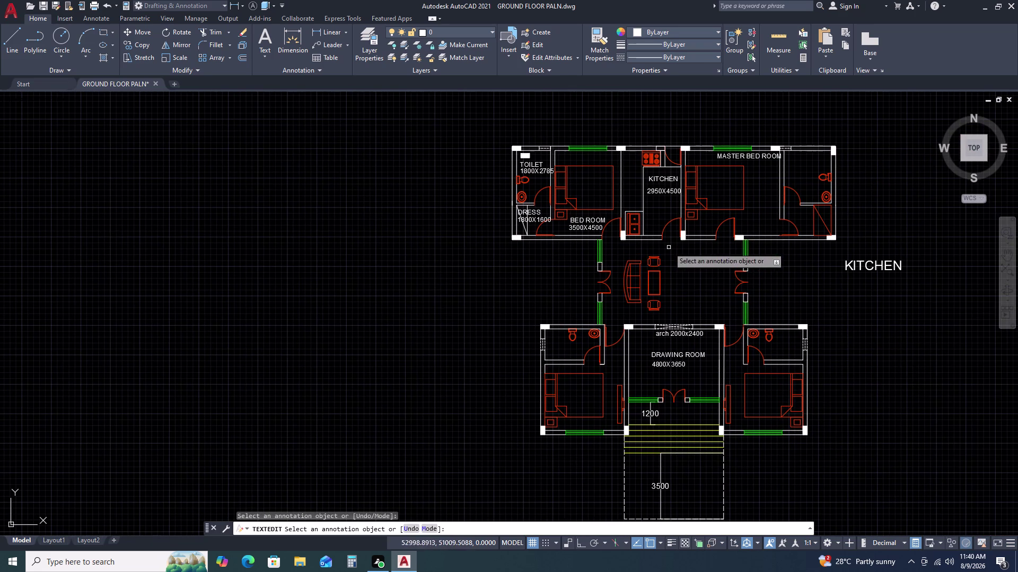
Copy the 4800X3650 size label twice into the left toilet.
key(Return)
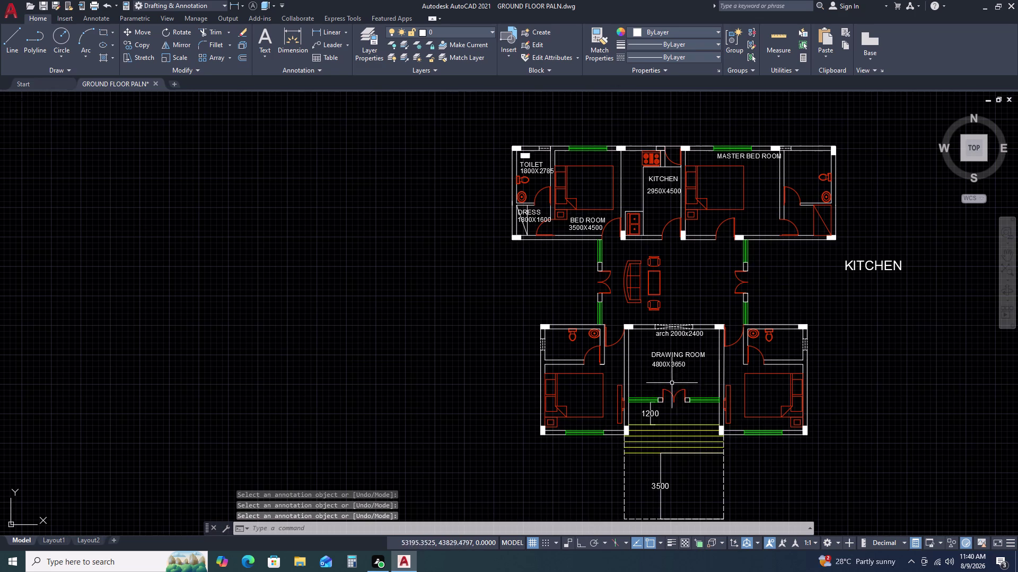
scroll(up, 3)
scroll(up, 3)
middle_drag(662, 358, 750, 317)
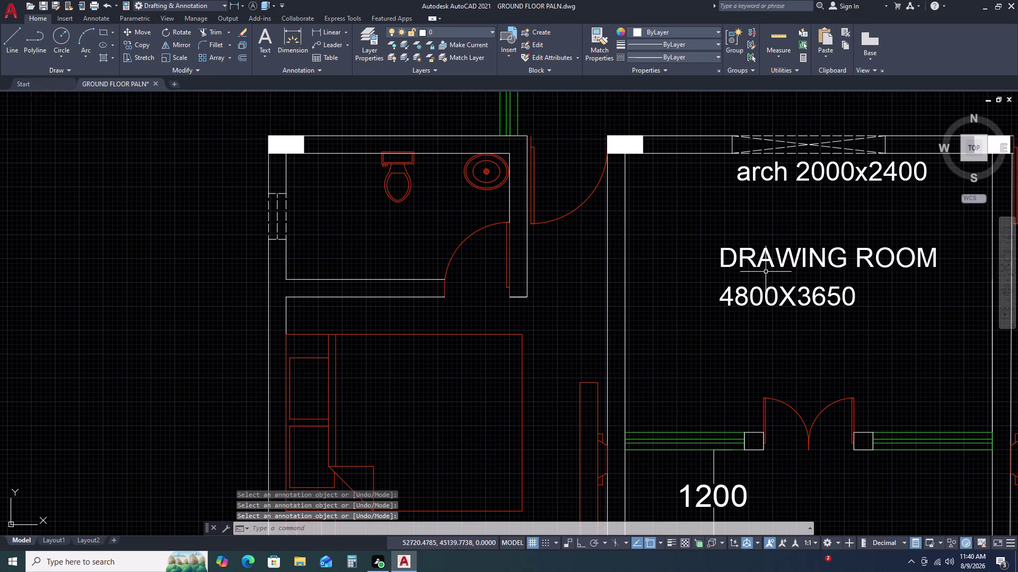
click(760, 289)
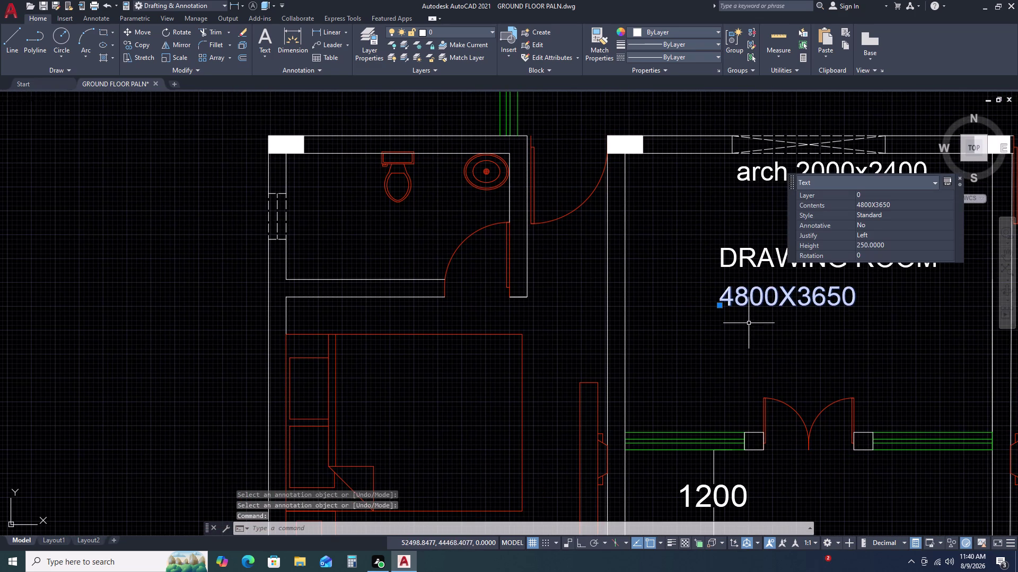
key(c)
text(o)
key(space)
drag(700, 333, 595, 322)
scroll(up, 3)
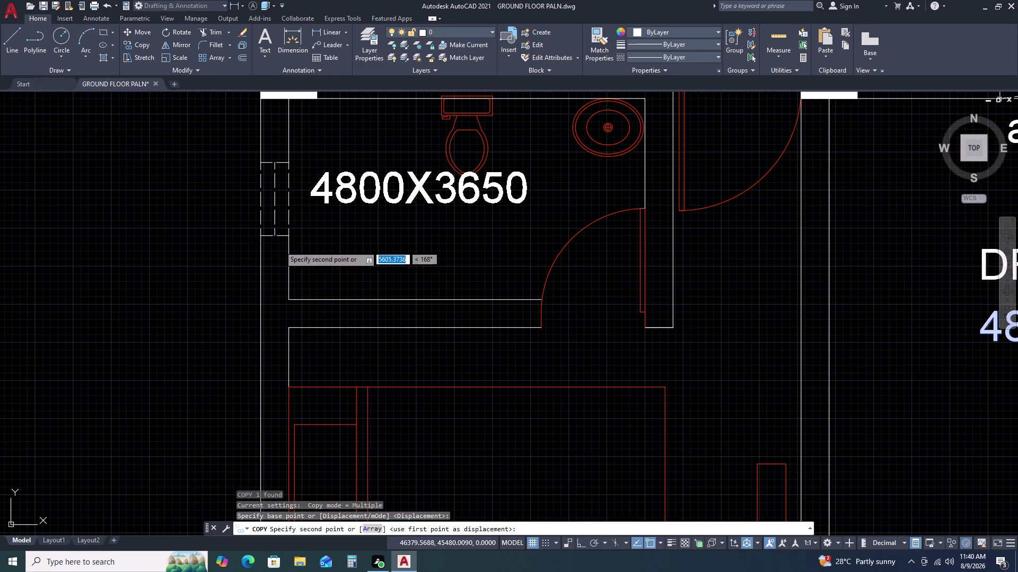
click(273, 249)
click(272, 286)
Place two more copies of the 4800X3650 label in the left bedroom.
scroll(down, 3)
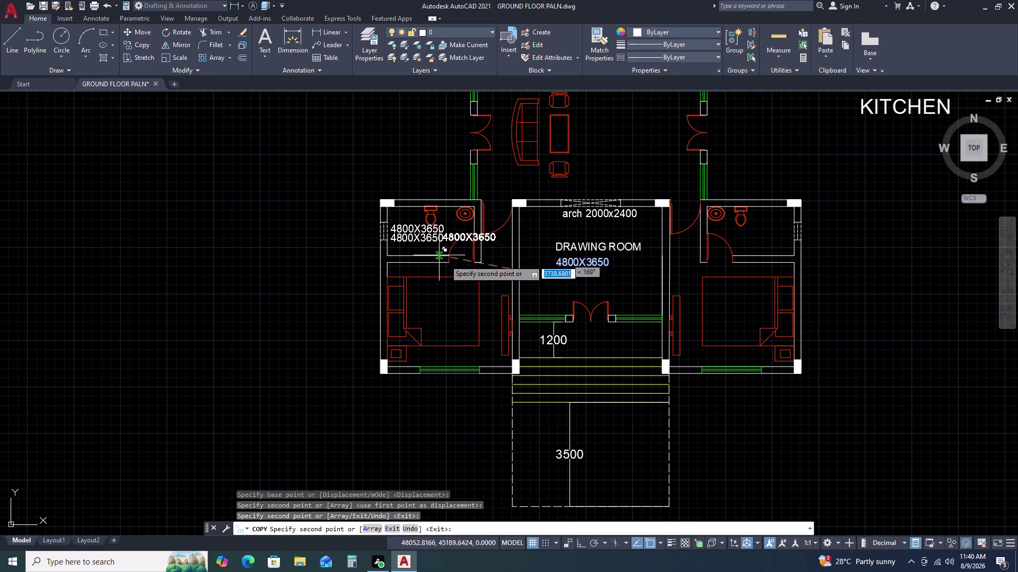
scroll(up, 3)
click(395, 294)
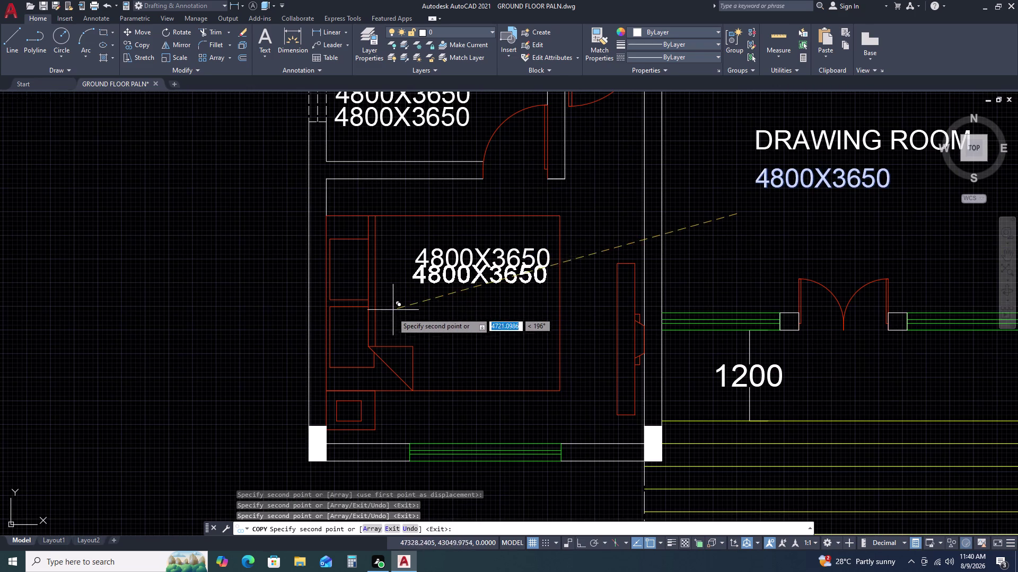
click(390, 323)
key(Escape)
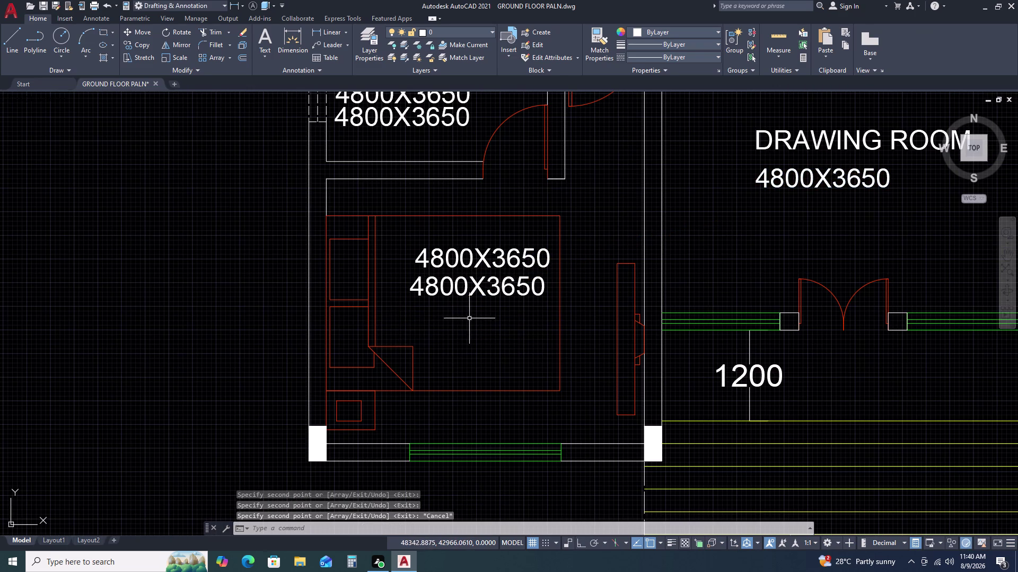
scroll(down, 3)
scroll(down, 3)
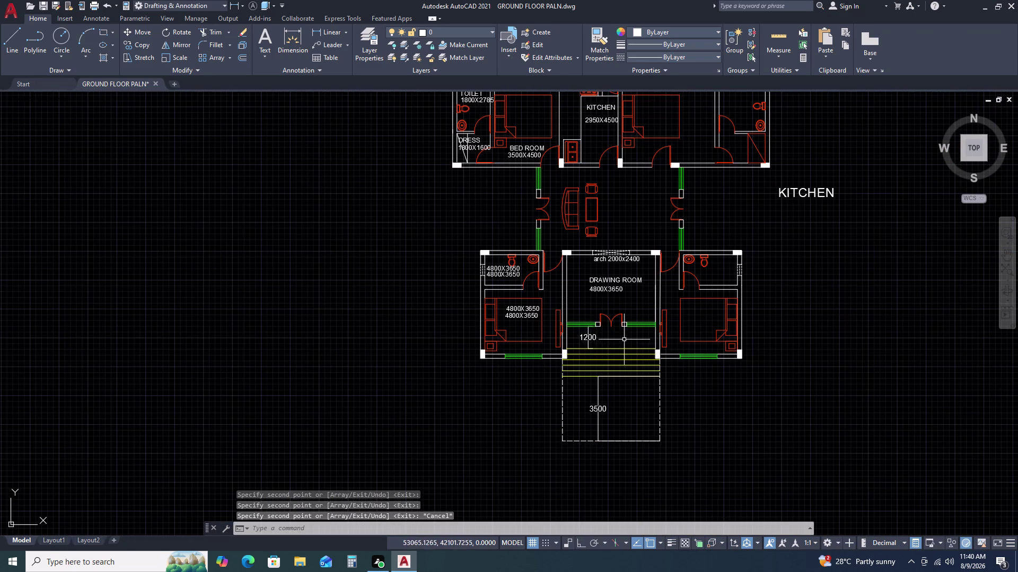
middle_drag(663, 334, 741, 274)
scroll(down, 3)
scroll(up, 3)
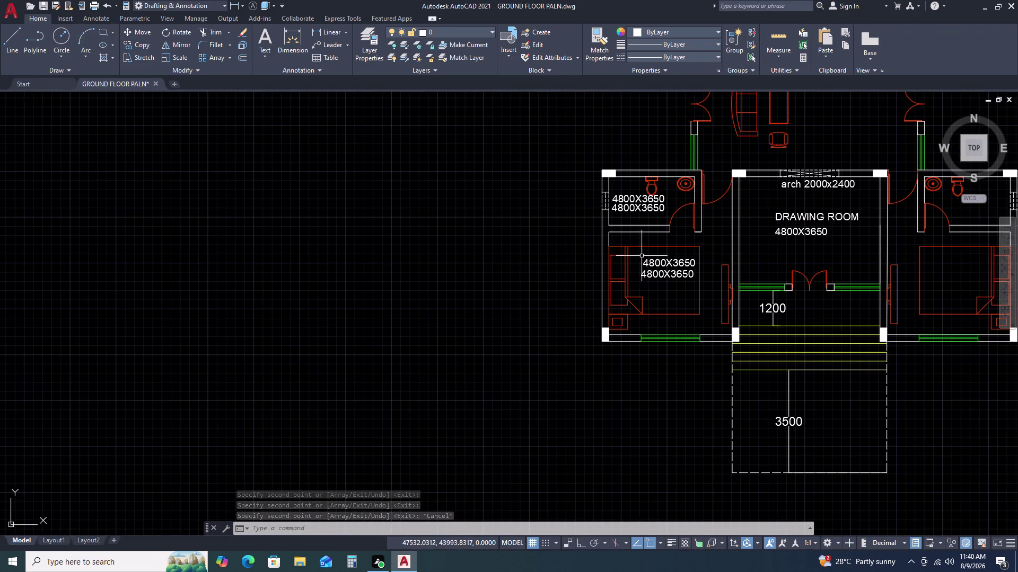
Change the upper left-bedroom label to BED ROOM in capitals.
click(659, 262)
double_click(662, 262)
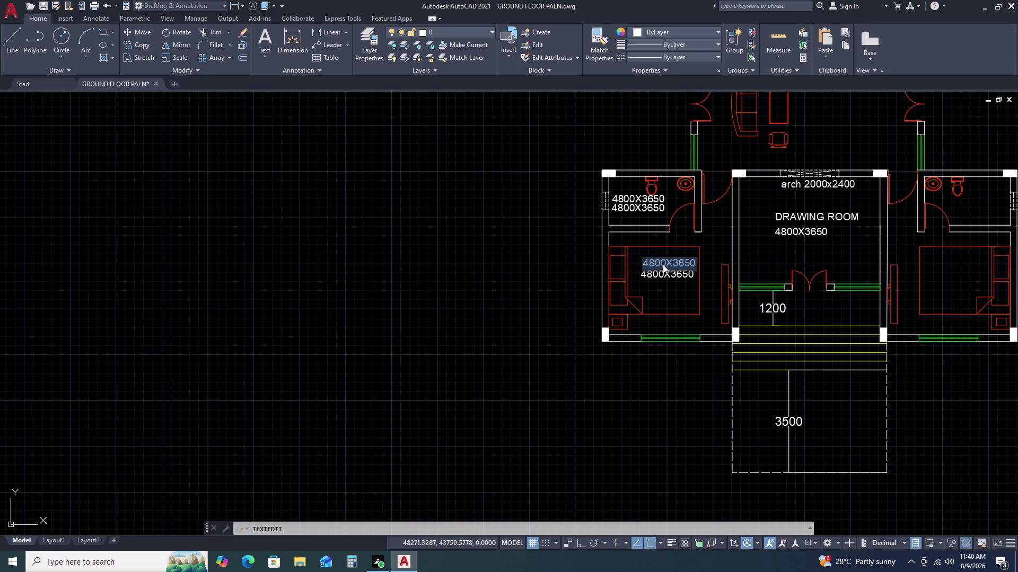
key(b)
text(ed r)
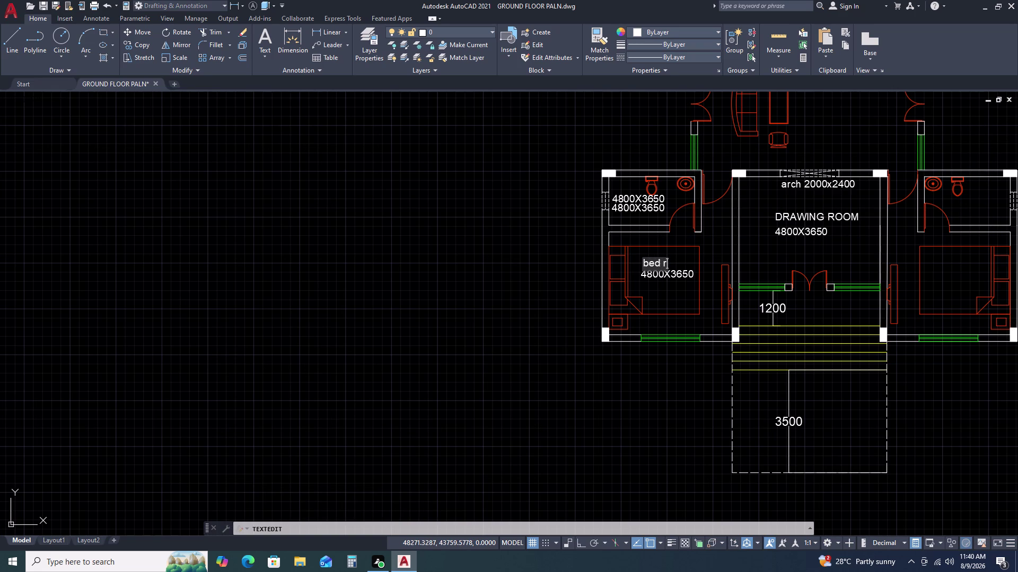
text(oo)
key(BackSpace)
key(BackSpace)
key(BackSpace)
text(BED R)
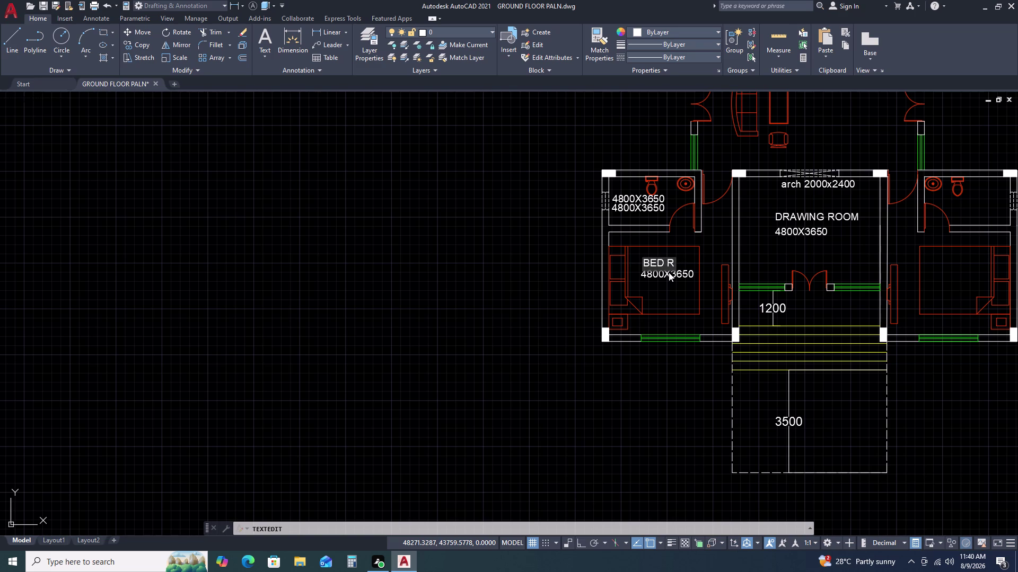
text(OOM)
key(space)
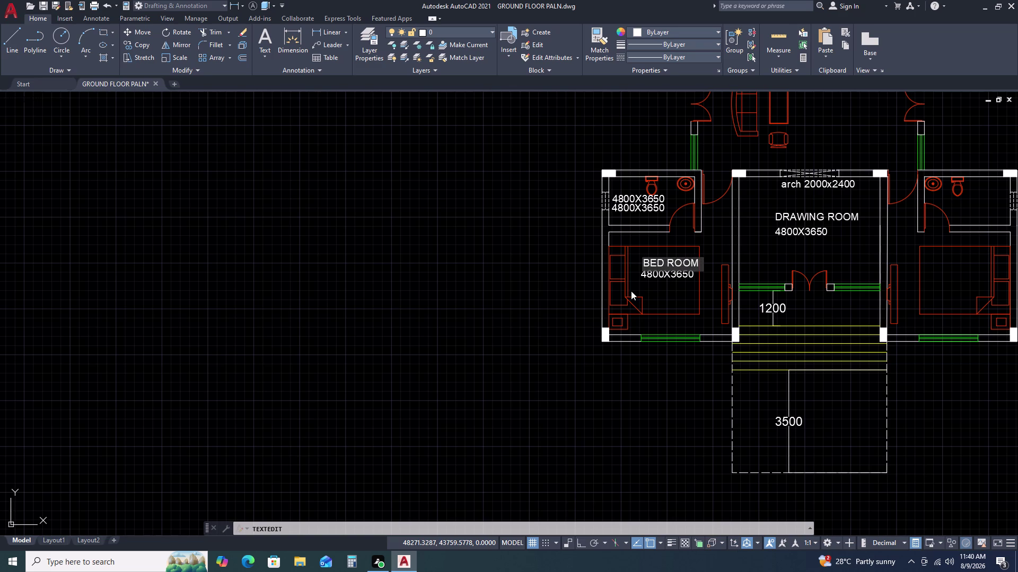
click(661, 275)
Change the lower left-bedroom label to 4200X3500.
double_click(661, 275)
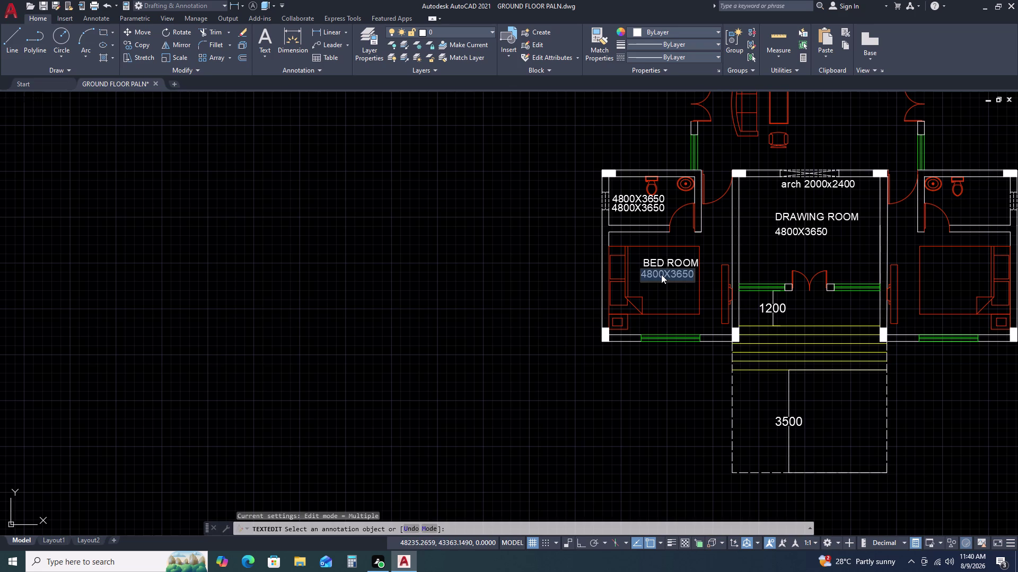
text(4)
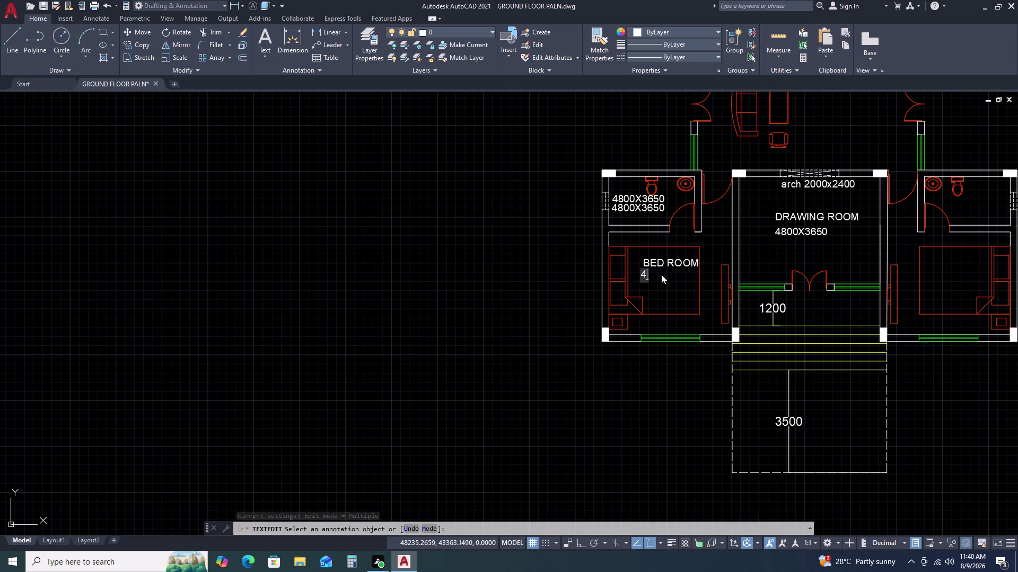
text(2)
text(00)
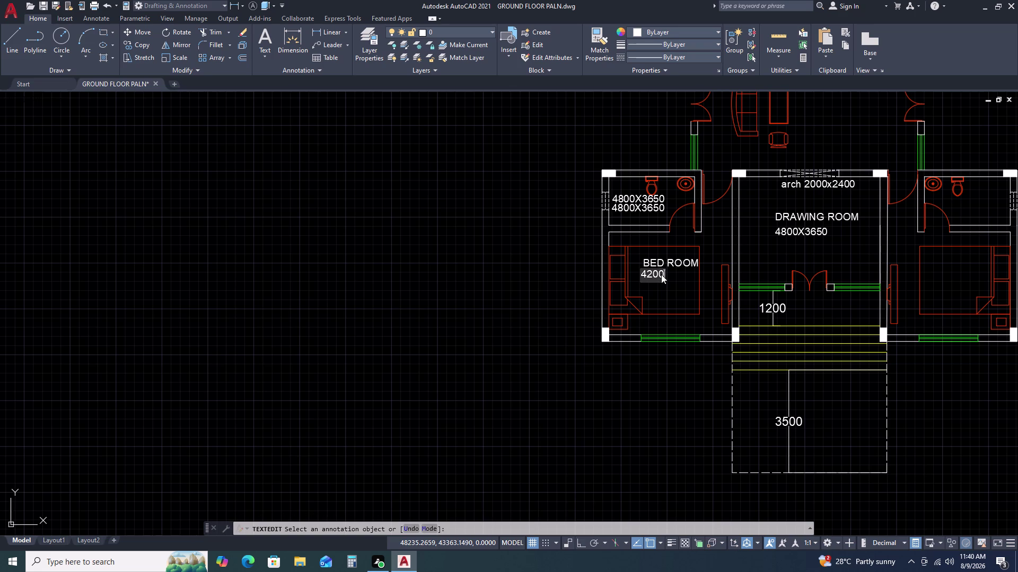
key(x)
text(35)
text(00)
click(638, 213)
double_click(633, 197)
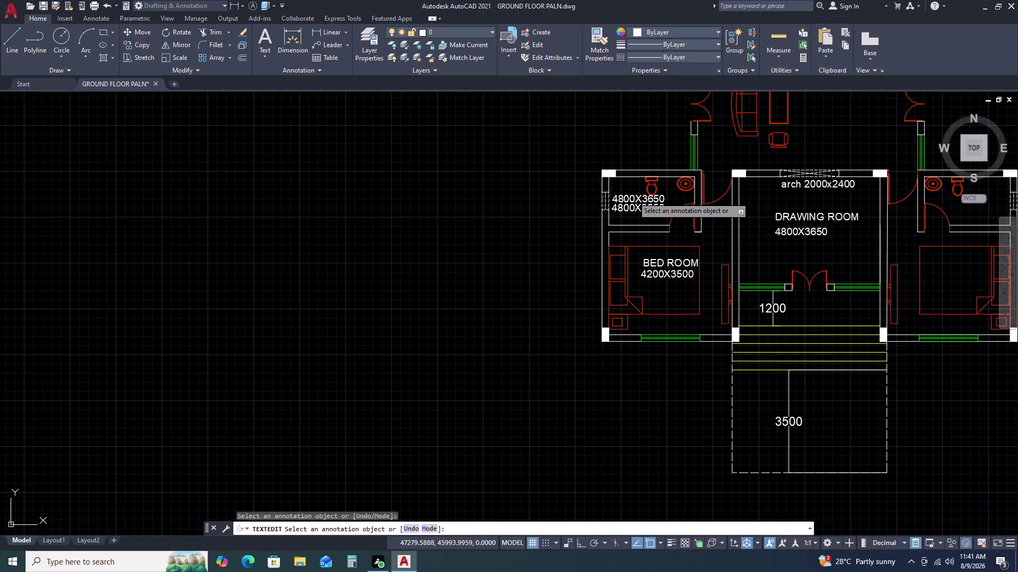
Change the upper left-toilet label to TOILET.
text(TOIL)
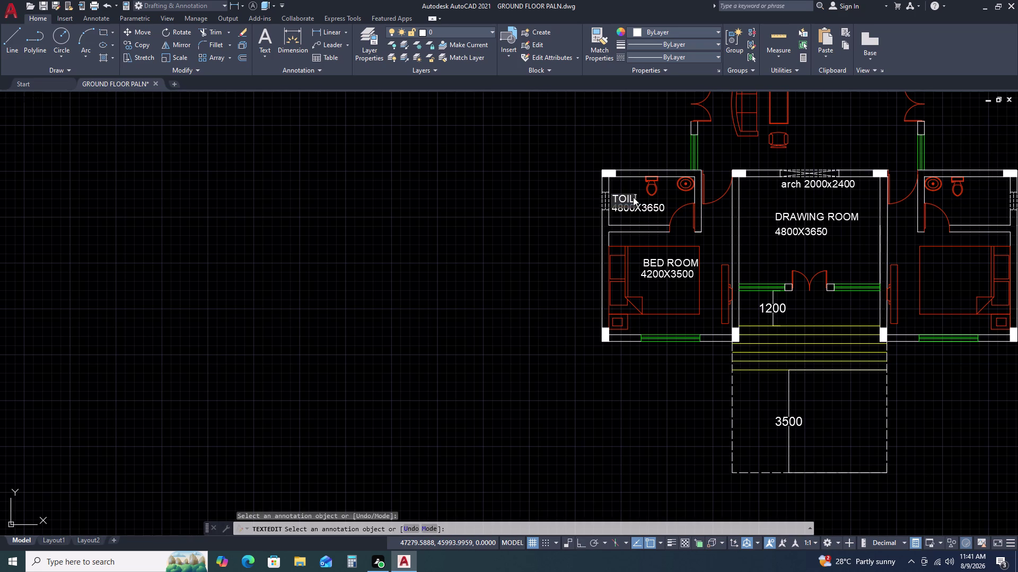
text(ET)
click(632, 211)
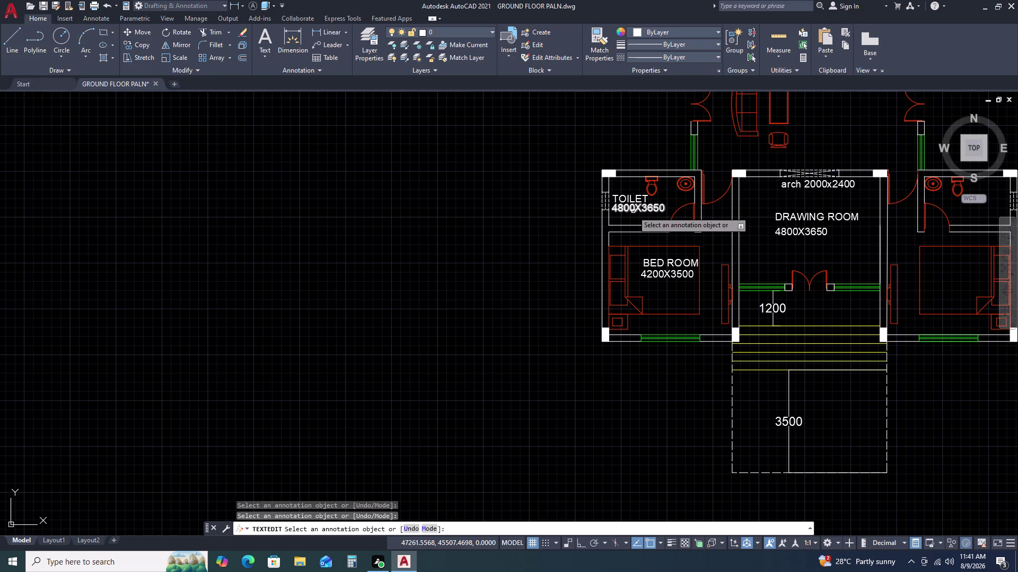
Change the lower toilet label to 2920X1650 and finish text editing.
click(633, 211)
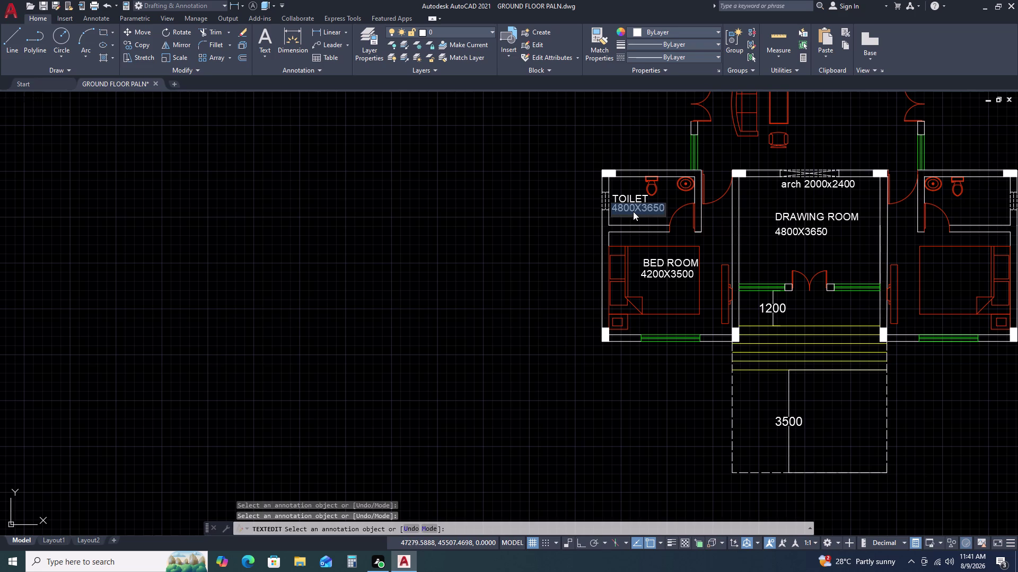
key(2)
key(9)
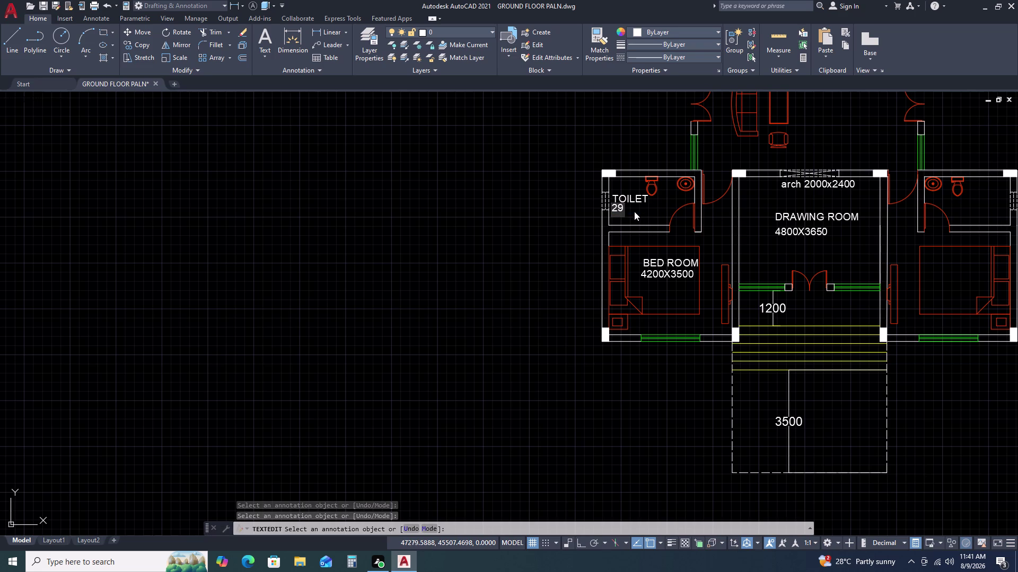
key(2)
key(0)
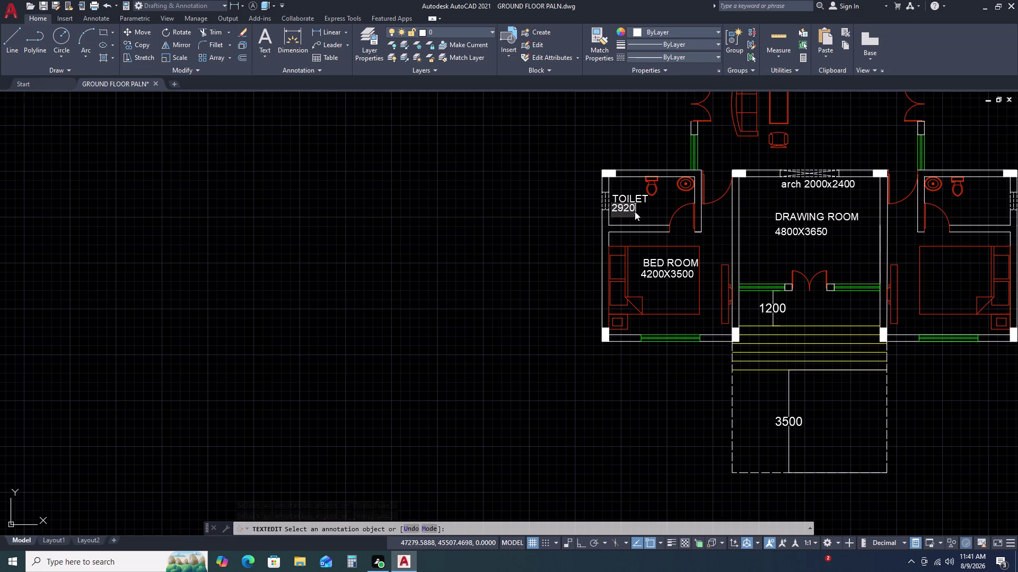
key(x)
key(1)
key(6)
text(5)
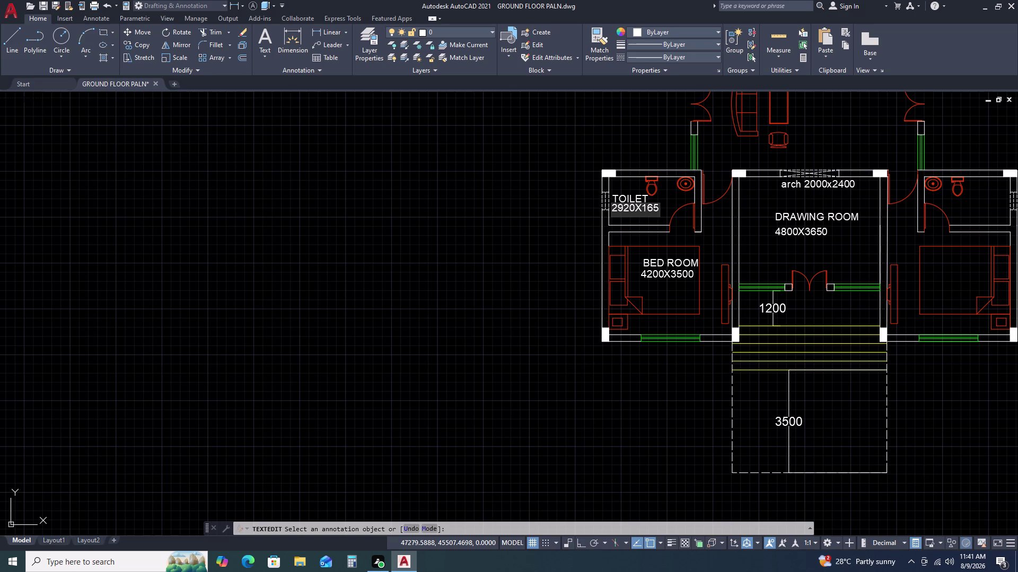
text(0)
click(638, 225)
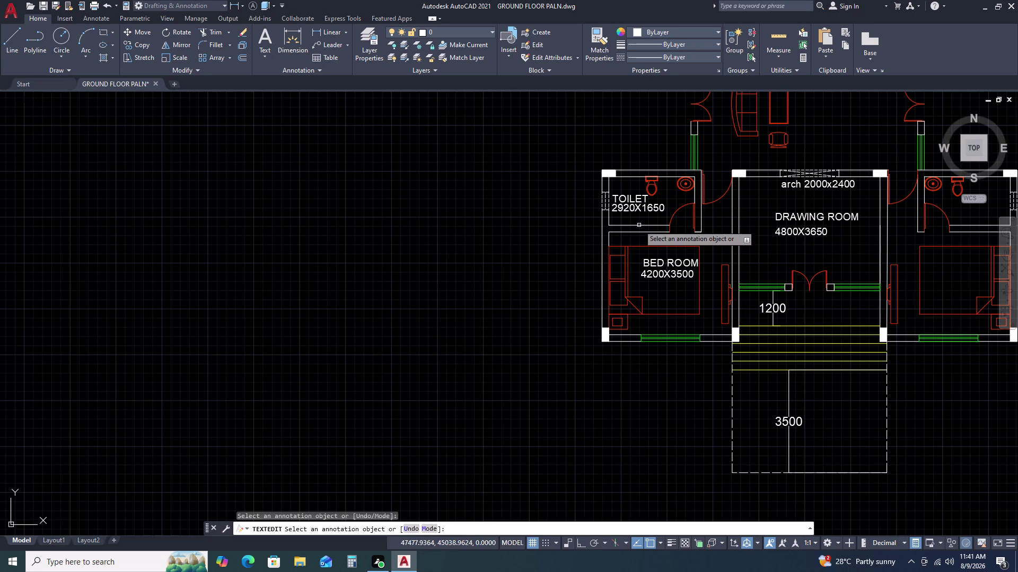
scroll(down, 3)
middle_drag(813, 310, 697, 342)
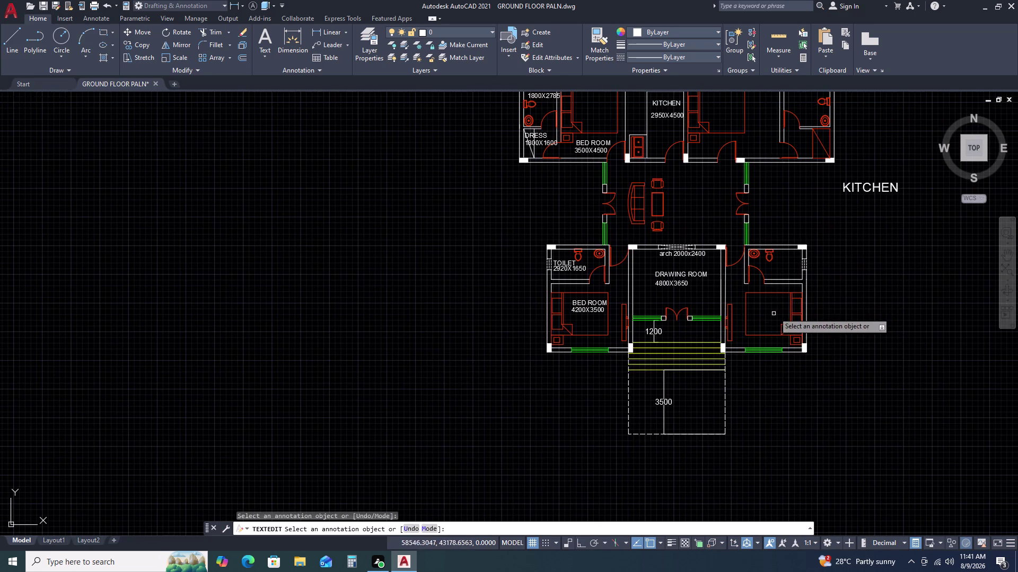
key(Return)
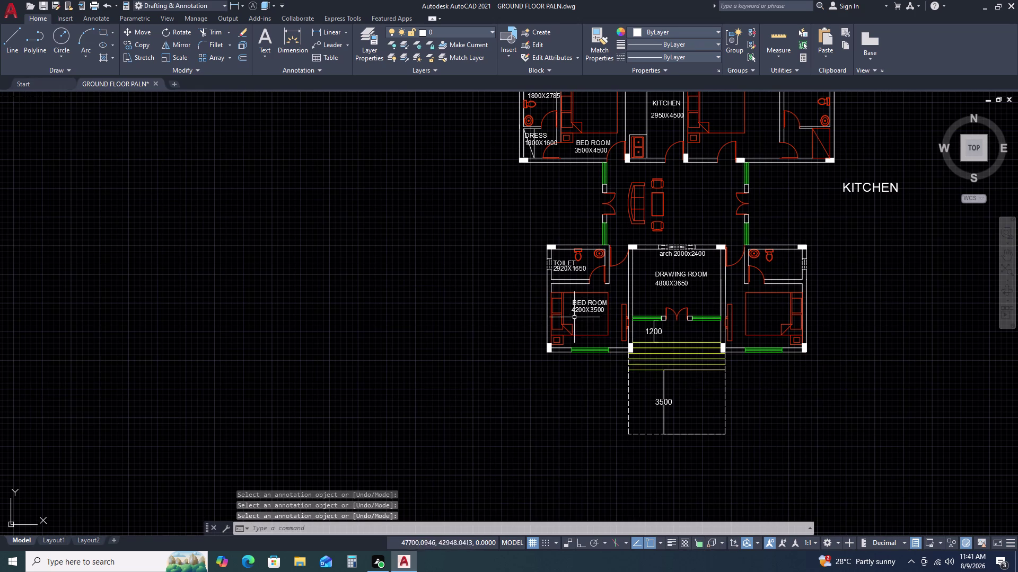
Copy the TOILET 2920X1650 labels into the right-hand toilet.
scroll(up, 3)
middle_drag(620, 303, 588, 331)
middle_click(587, 331)
double_click(530, 202)
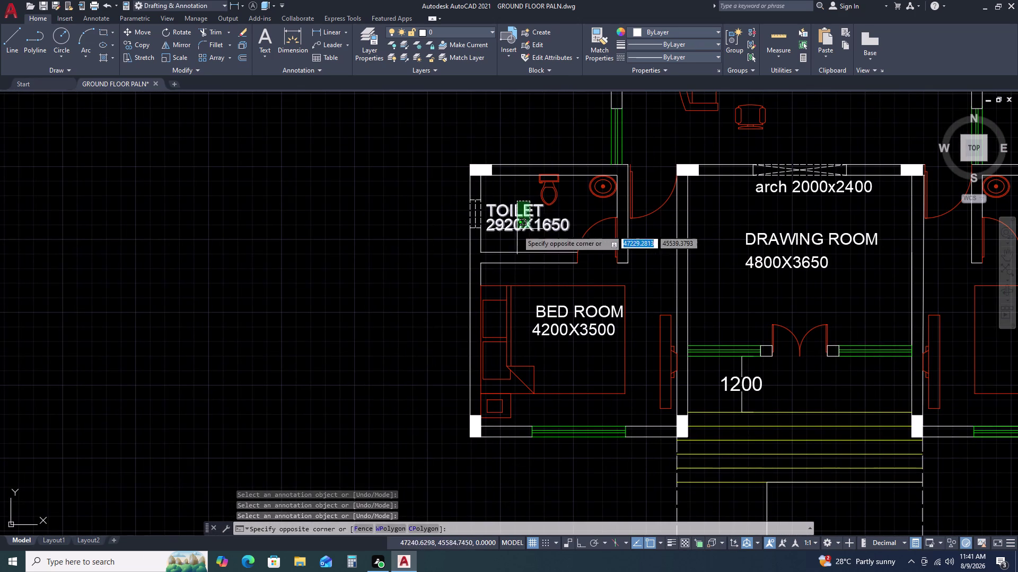
click(516, 232)
key(c)
text(O)
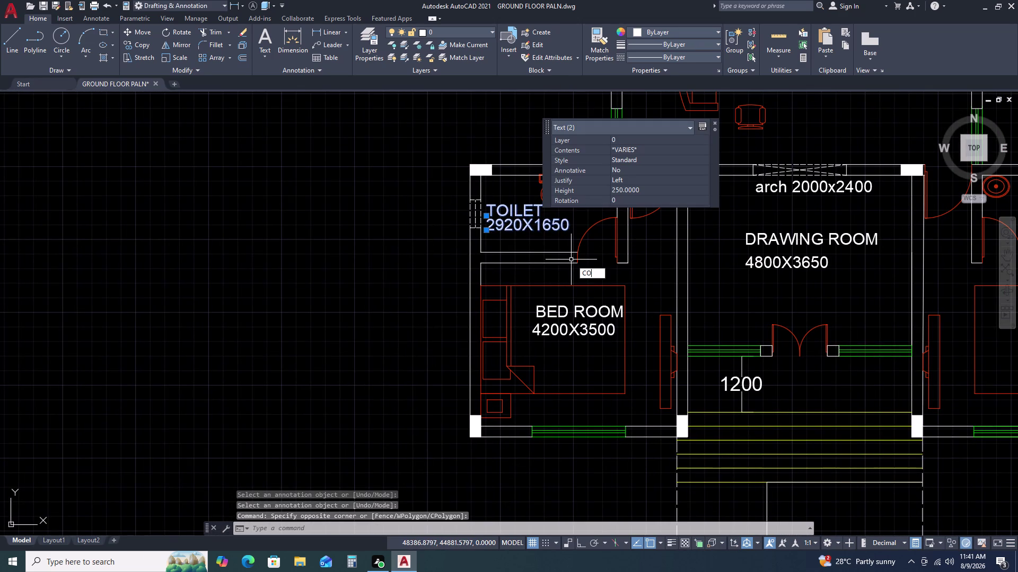
key(space)
click(545, 245)
scroll(down, 3)
middle_drag(739, 288, 699, 298)
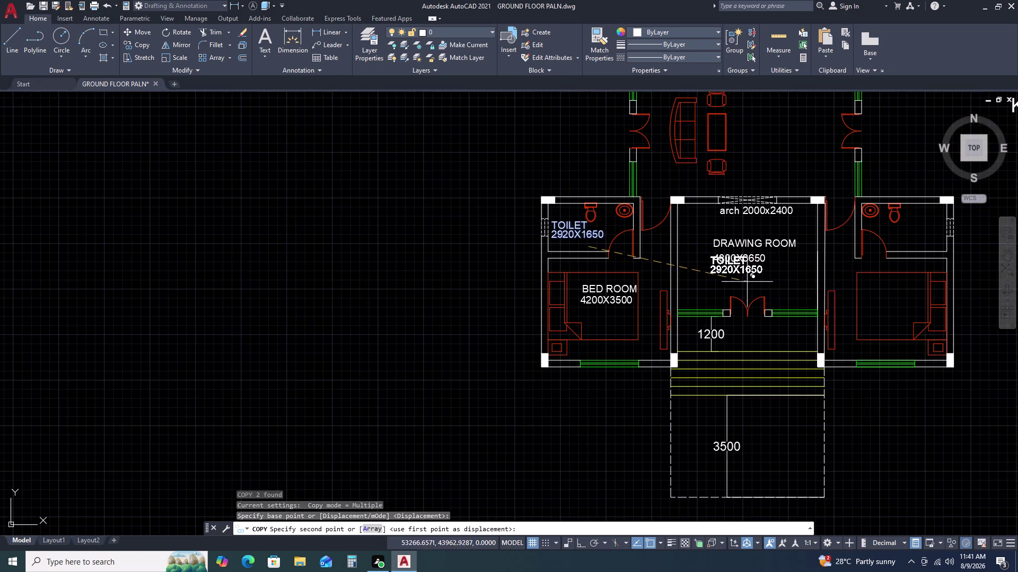
middle_drag(699, 297, 595, 307)
scroll(up, 3)
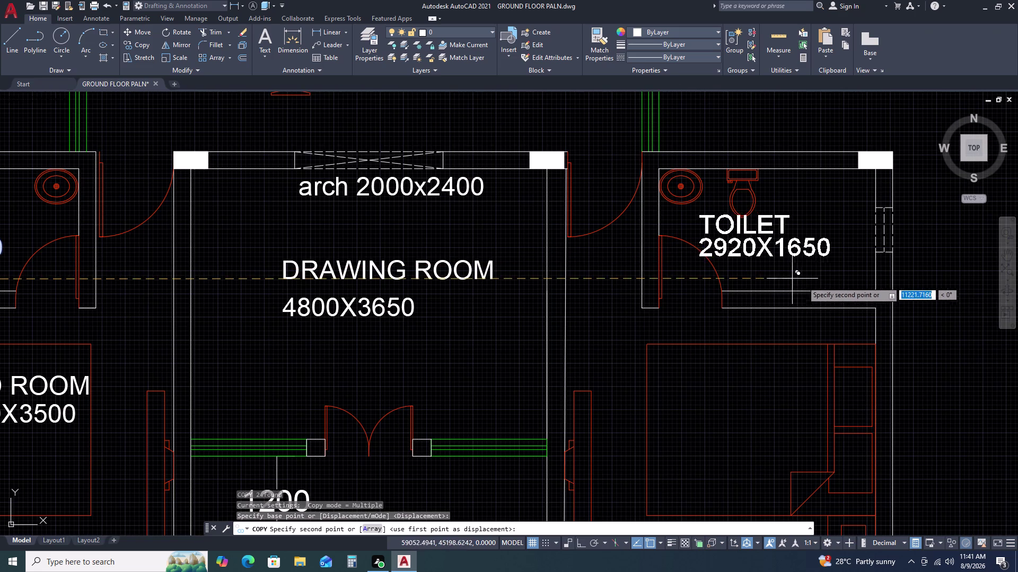
double_click(824, 294)
key(Escape)
scroll(down, 3)
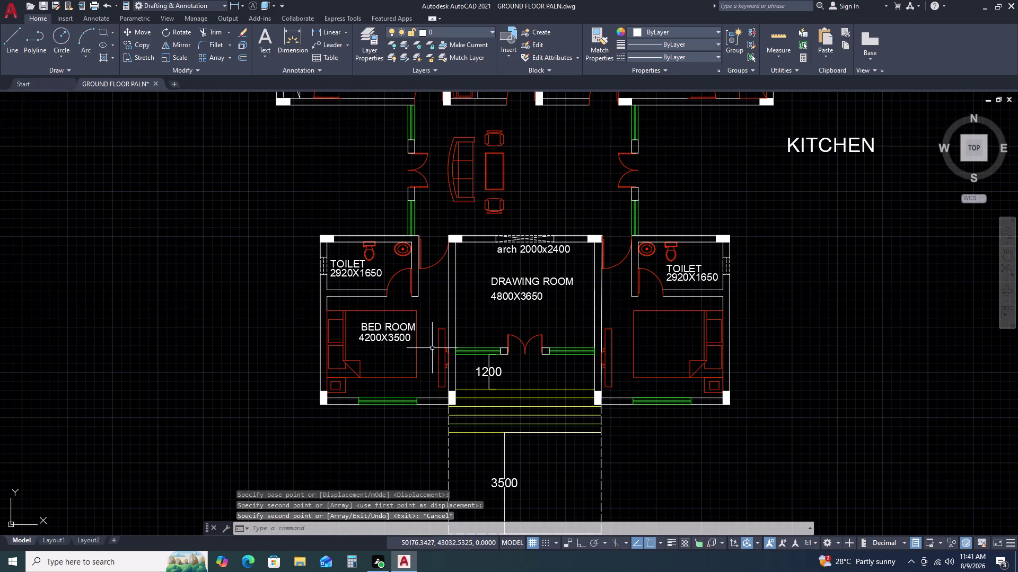
Copy the BED ROOM 4200X3500 labels into the right-hand bedroom.
click(384, 350)
click(376, 325)
text(C)
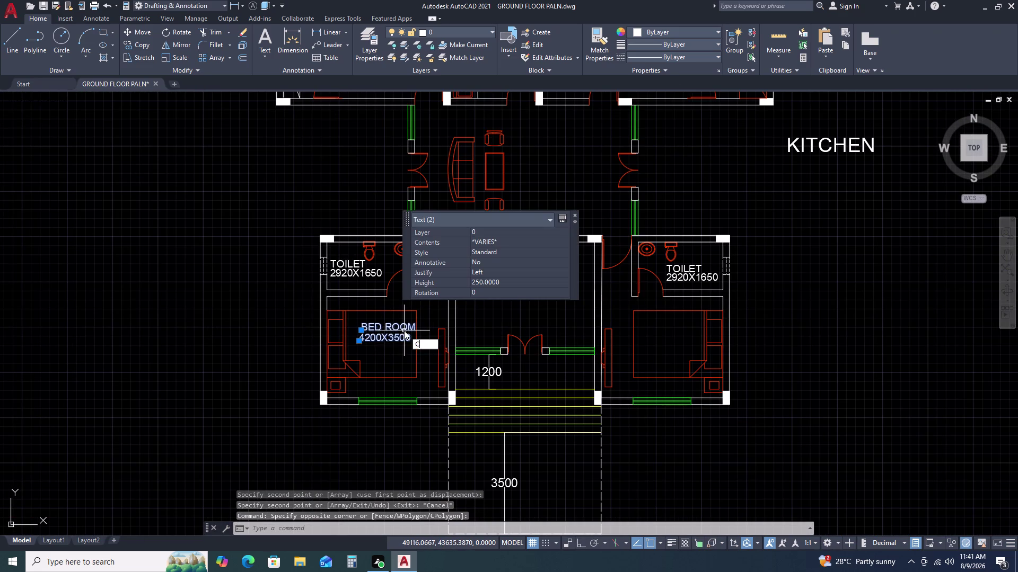
text(O)
key(space)
click(408, 332)
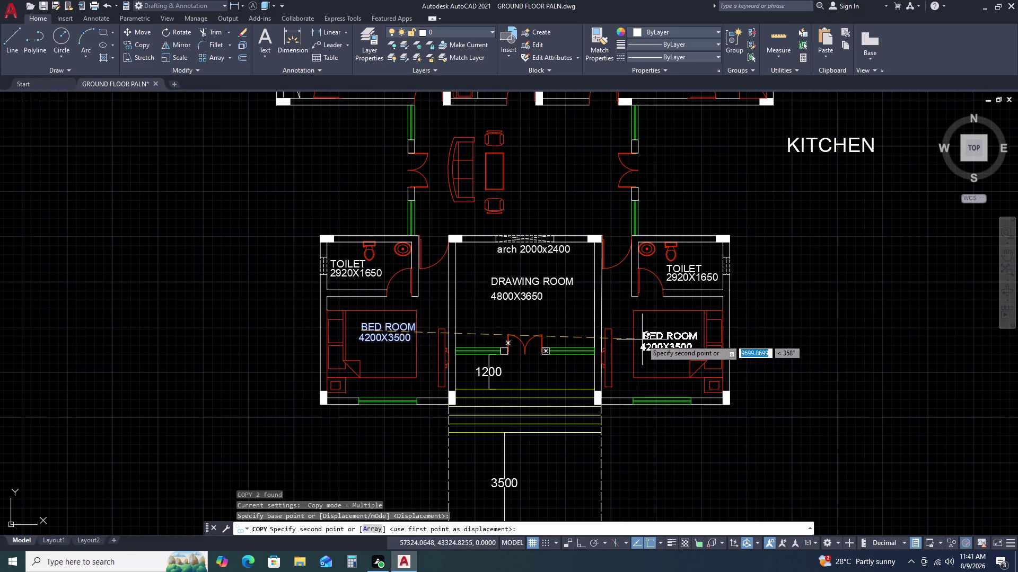
double_click(642, 339)
key(Escape)
scroll(down, 3)
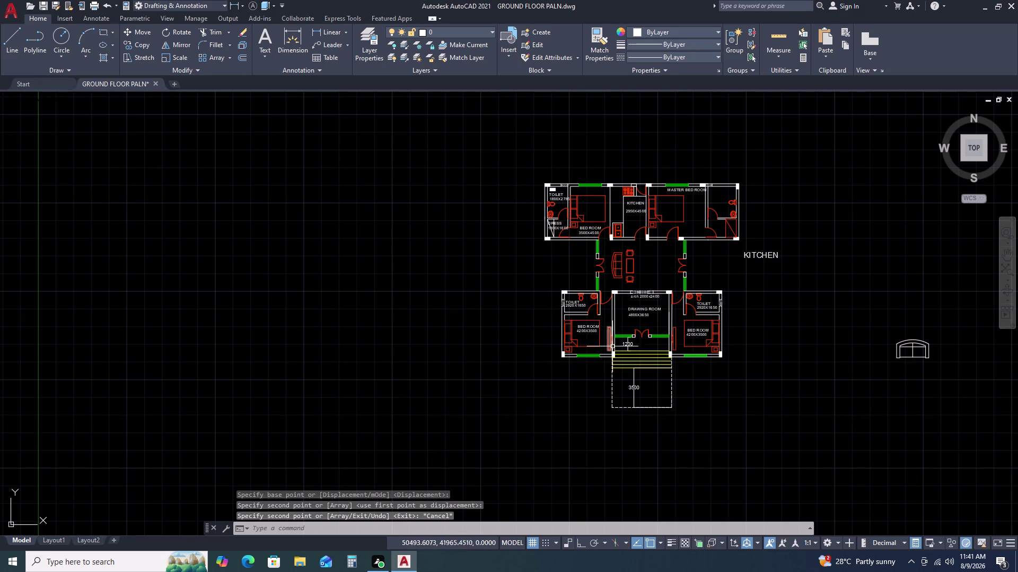
scroll(up, 3)
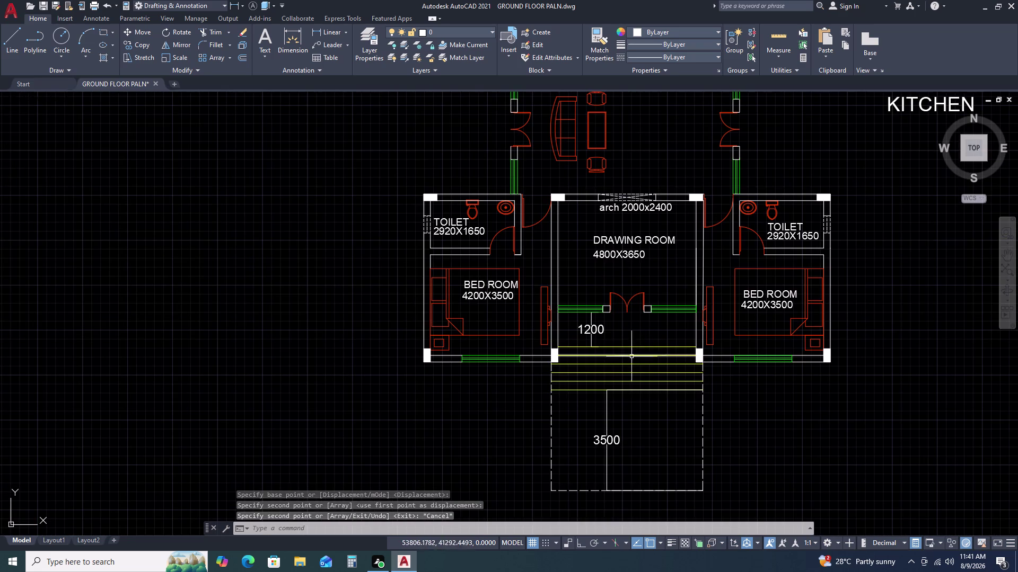
double_click(619, 240)
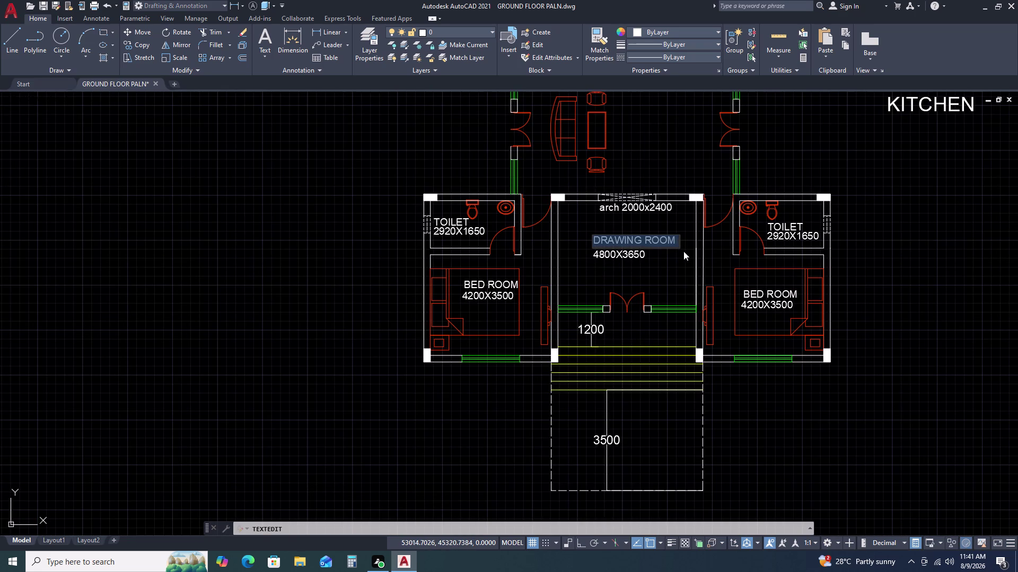
Copy the 4800X3650 size text down into the verandah.
key(Escape)
key(Escape)
key(Escape)
click(621, 253)
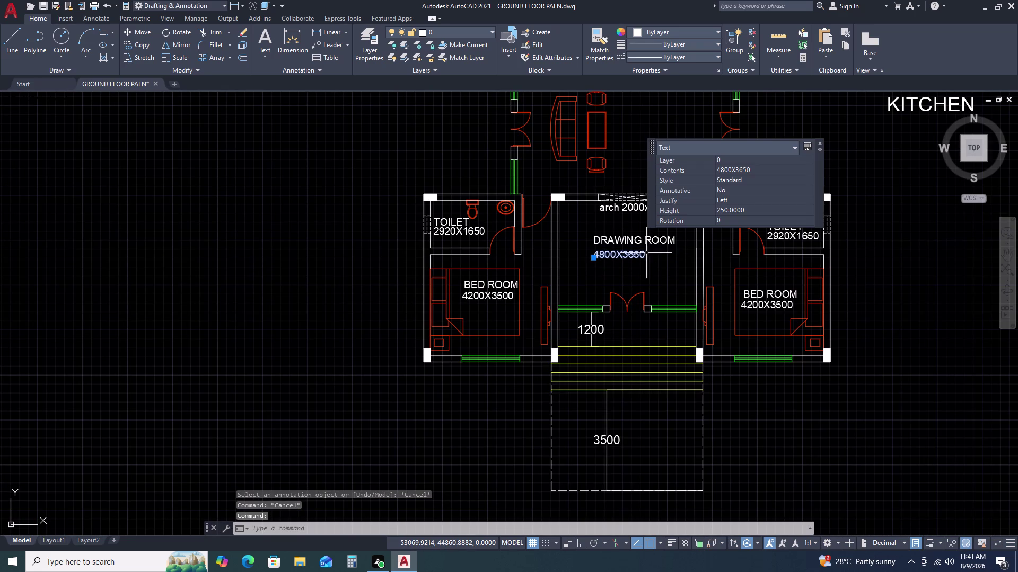
key(c)
text(O)
key(space)
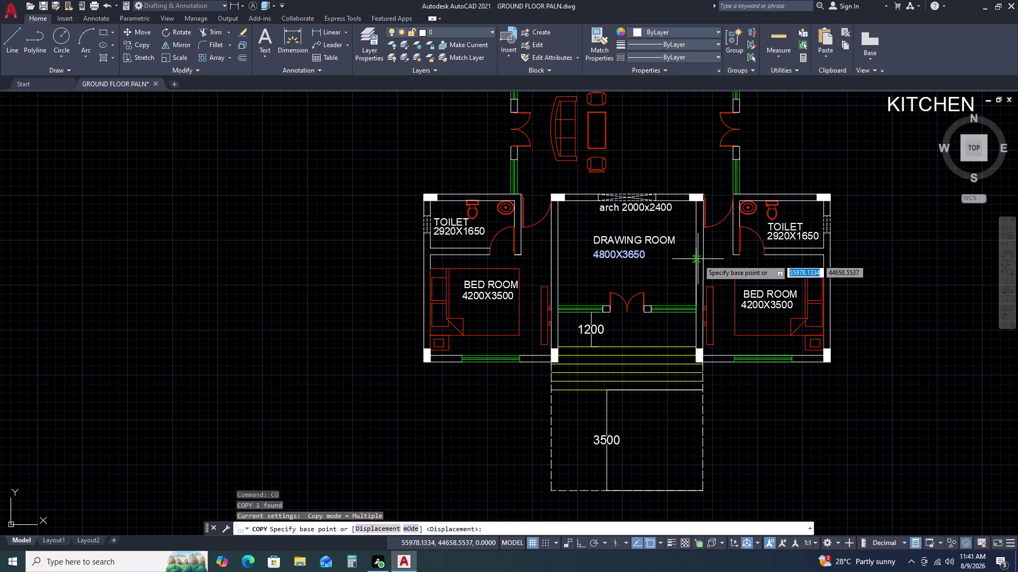
click(681, 263)
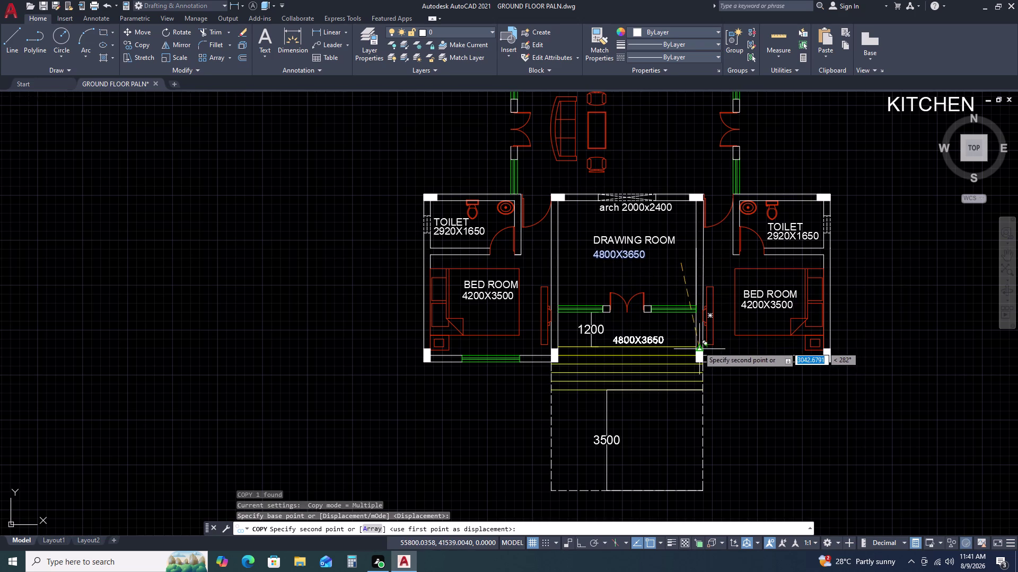
scroll(up, 3)
click(677, 345)
key(Escape)
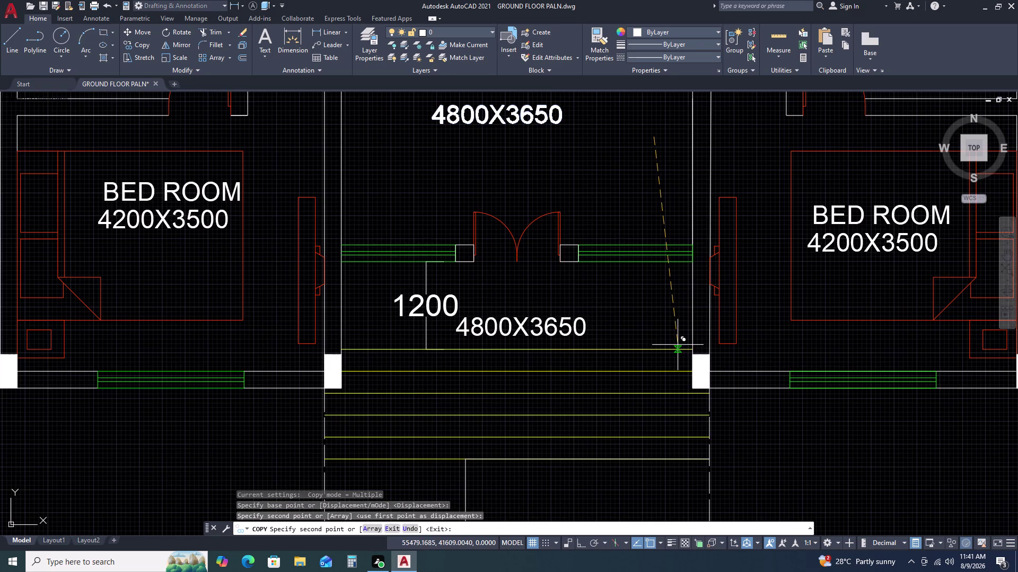
Edit the copied verandah text to read VERANDAH.
double_click(571, 331)
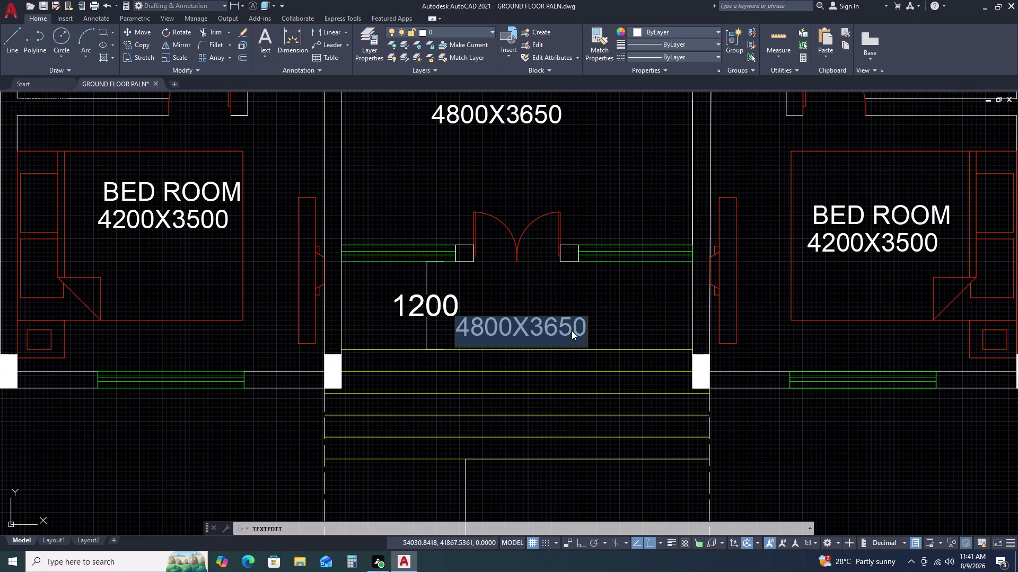
text(VERAN)
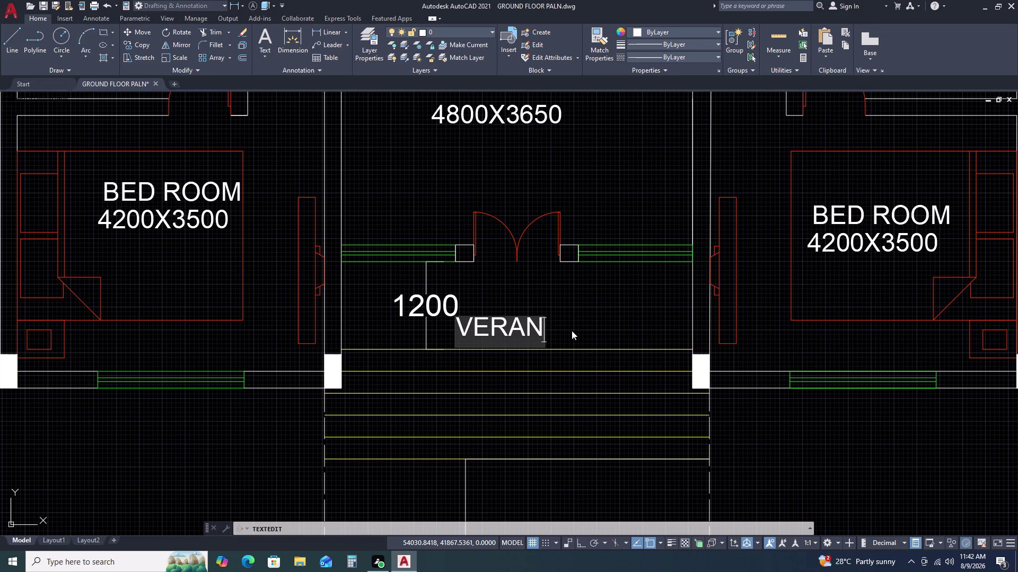
text(DA)
key(h)
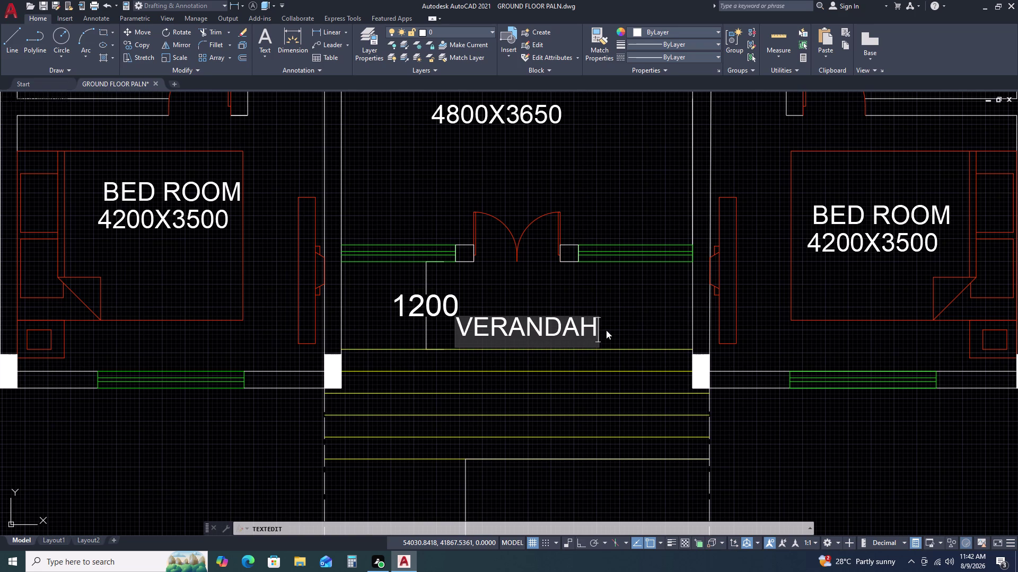
click(628, 316)
key(Escape)
Extend the verandah label to read VERANDAH 1200 WIDE.
click(556, 334)
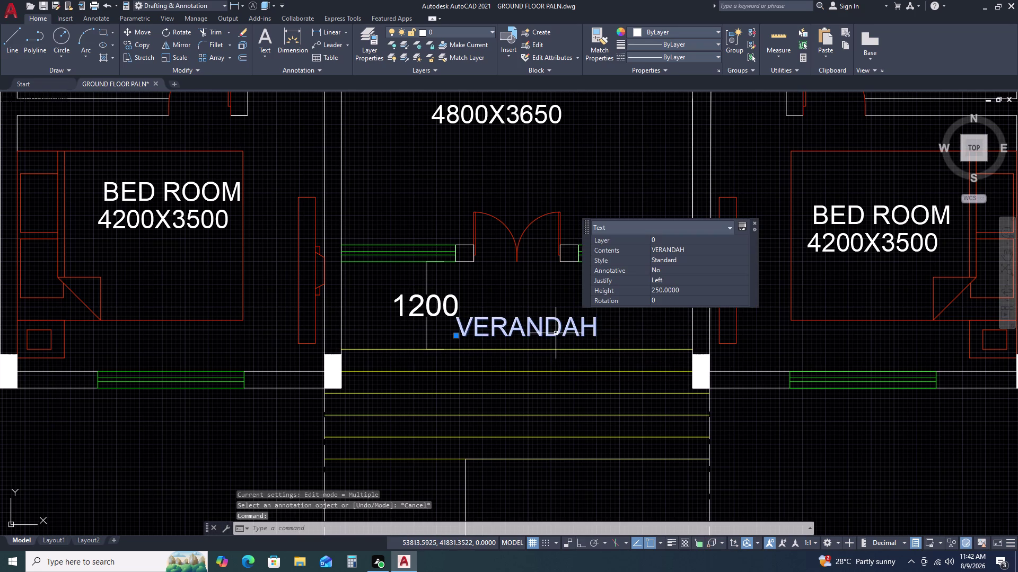
double_click(555, 334)
click(592, 333)
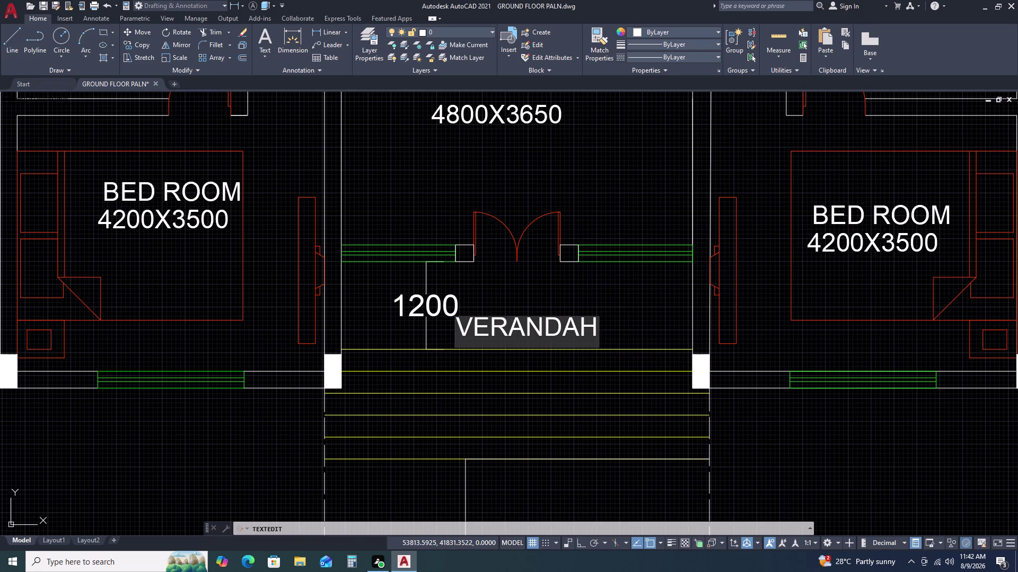
key(space)
text(12)
text(00)
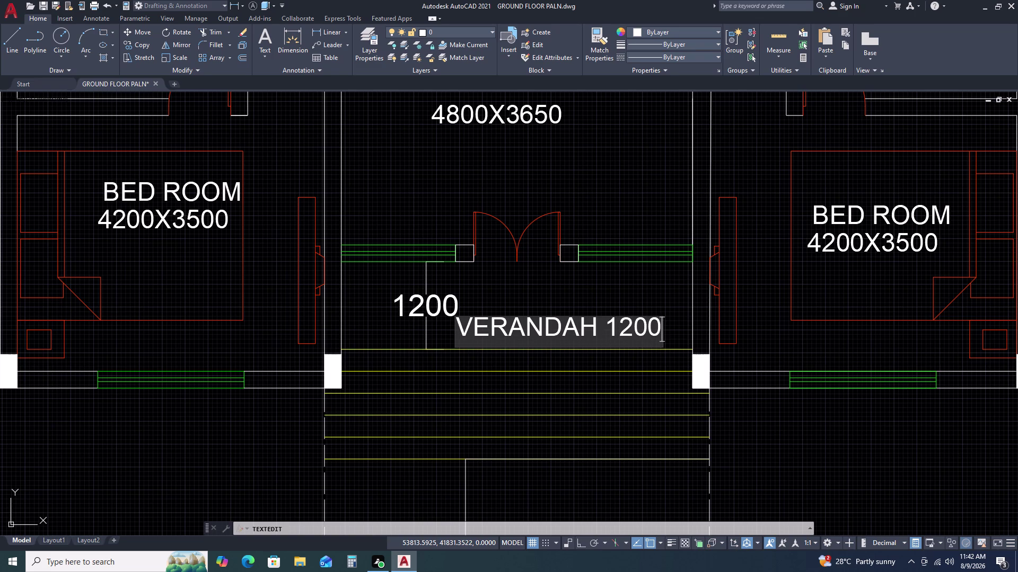
key(space)
text(WI)
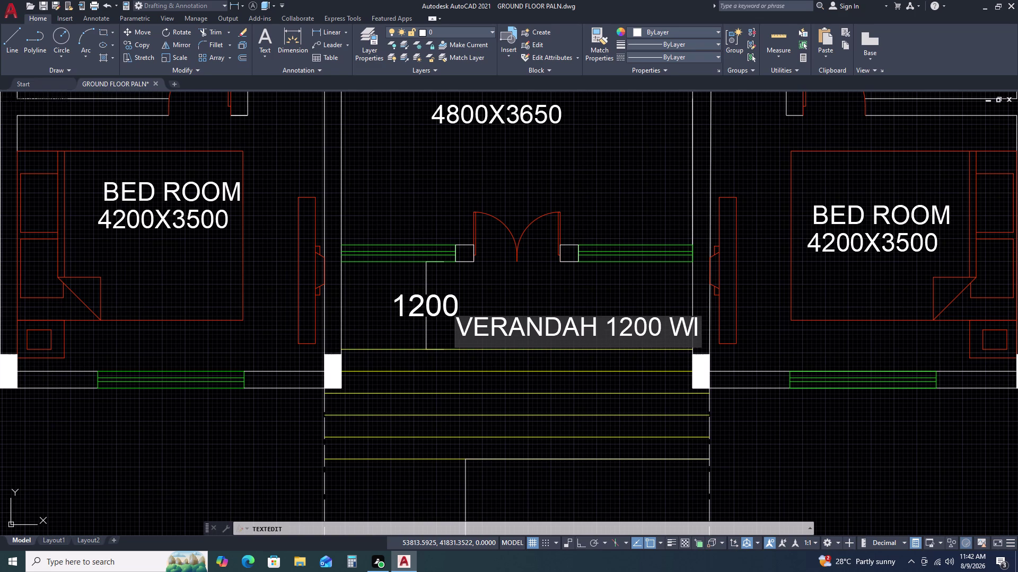
text(DE)
key(space)
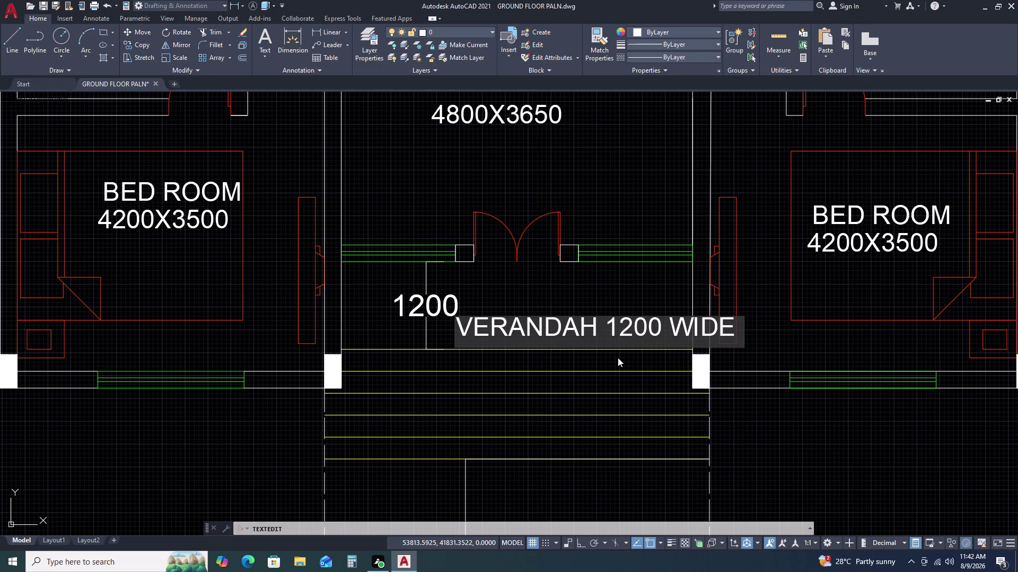
key(Return)
key(Escape)
Move the VERANDAH 1200 WIDE label just below the 1200 dimension.
click(580, 325)
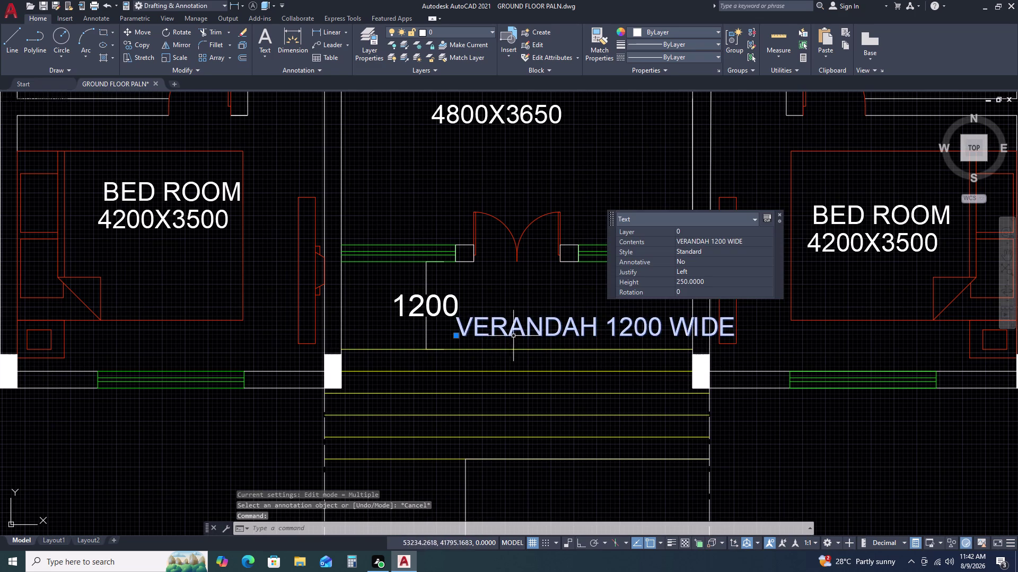
text(M)
key(space)
double_click(451, 331)
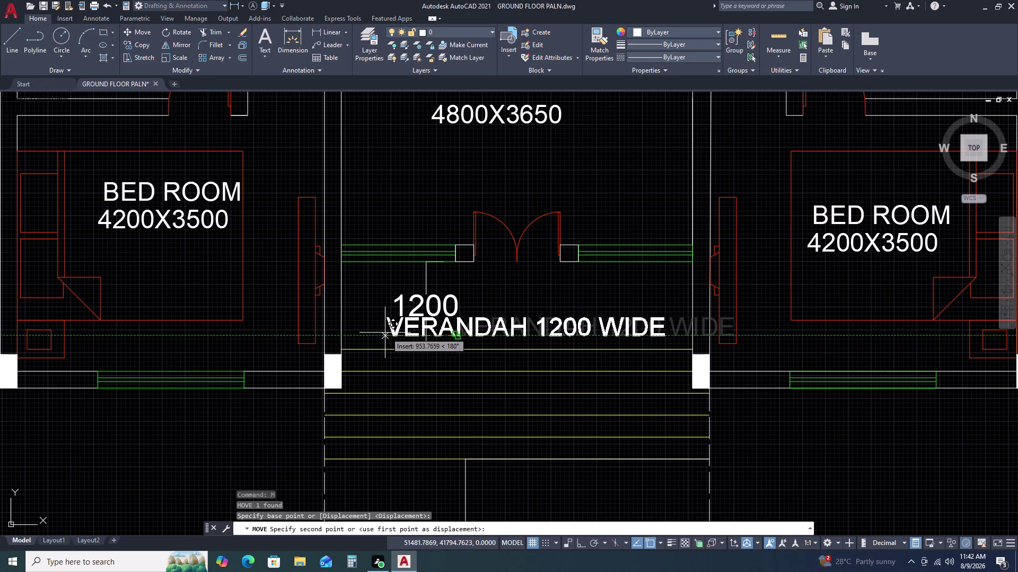
click(383, 332)
scroll(down, 3)
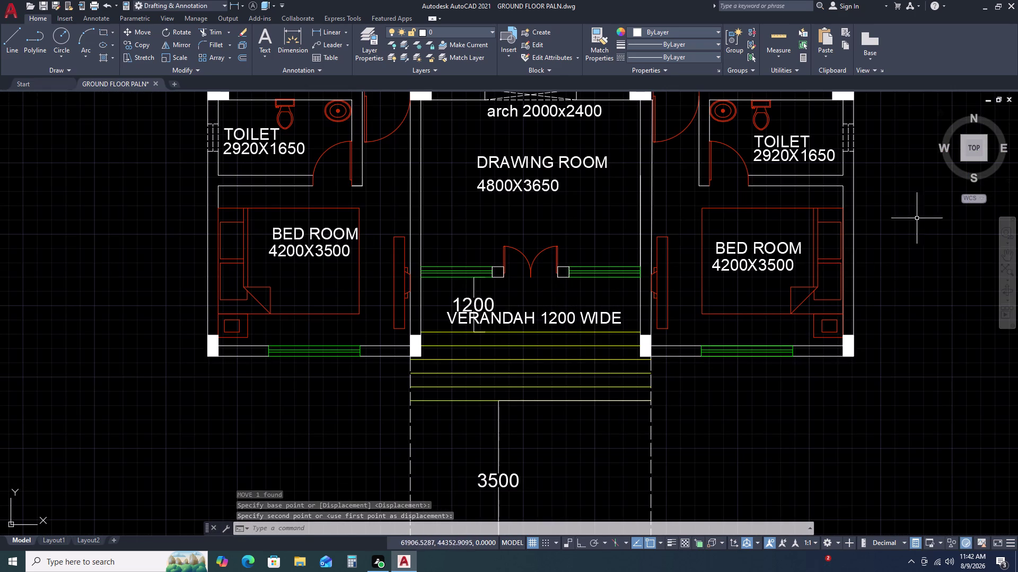
scroll(down, 3)
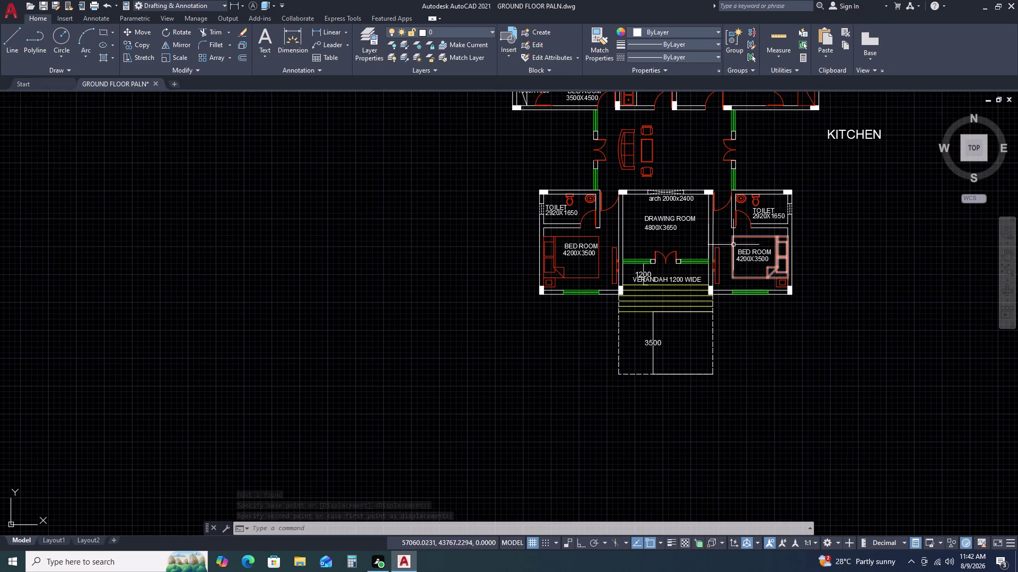
scroll(up, 3)
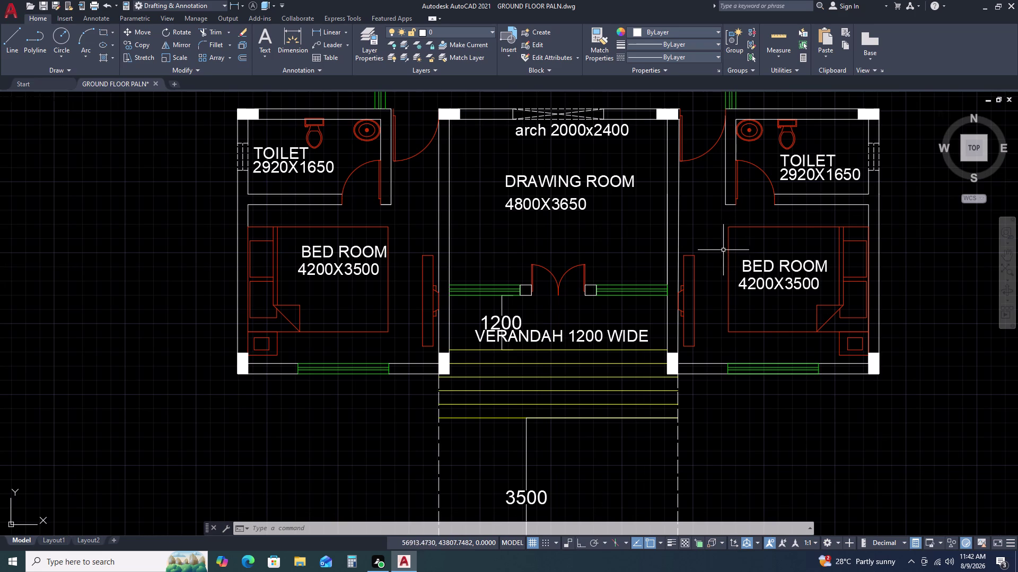
Zoom and pan to the master bedroom's top wall beside the window.
double_click(778, 290)
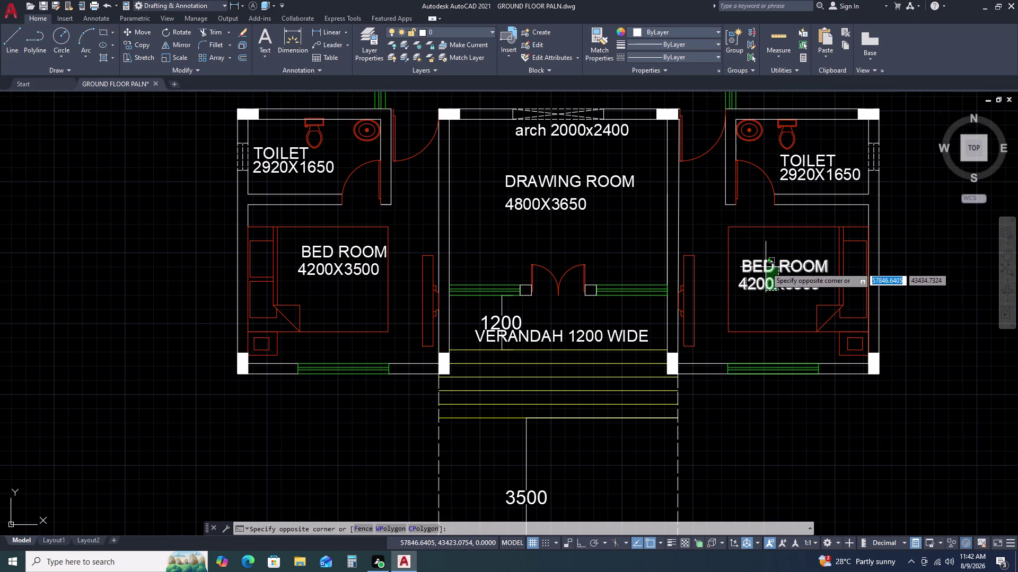
key(Escape)
scroll(down, 3)
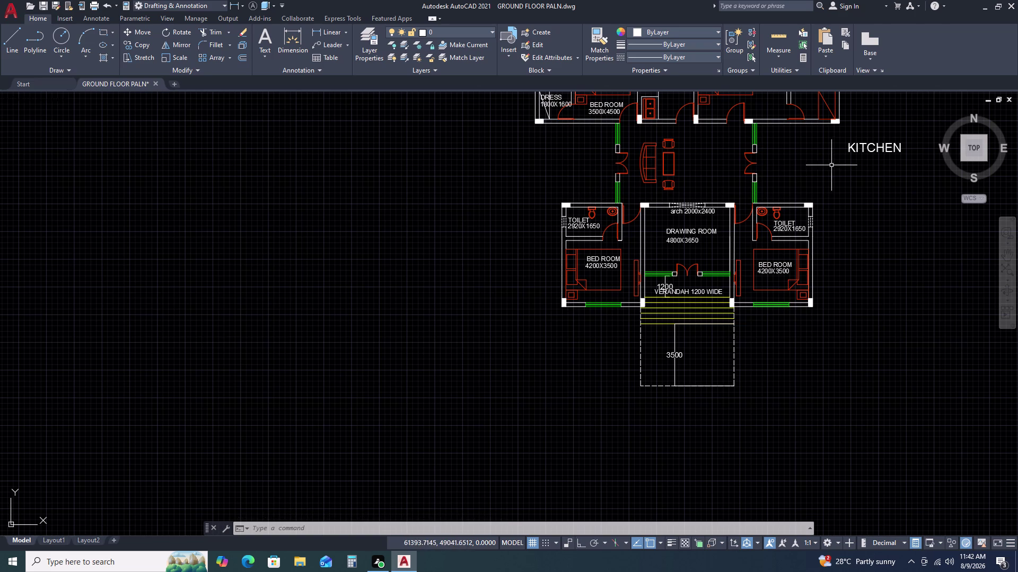
scroll(down, 3)
middle_drag(908, 298, 864, 280)
middle_drag(888, 254, 837, 278)
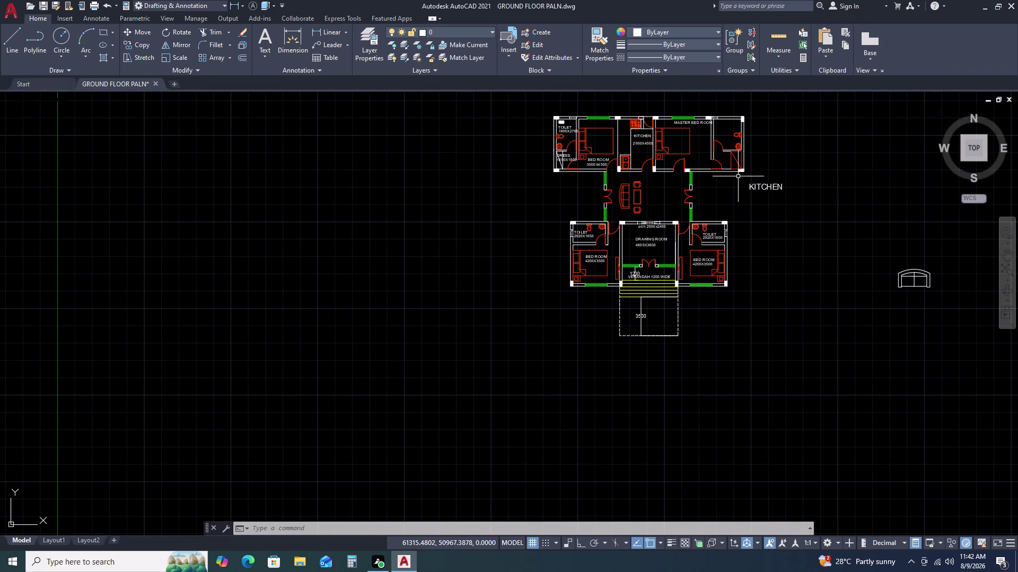
scroll(up, 3)
scroll(up, 3)
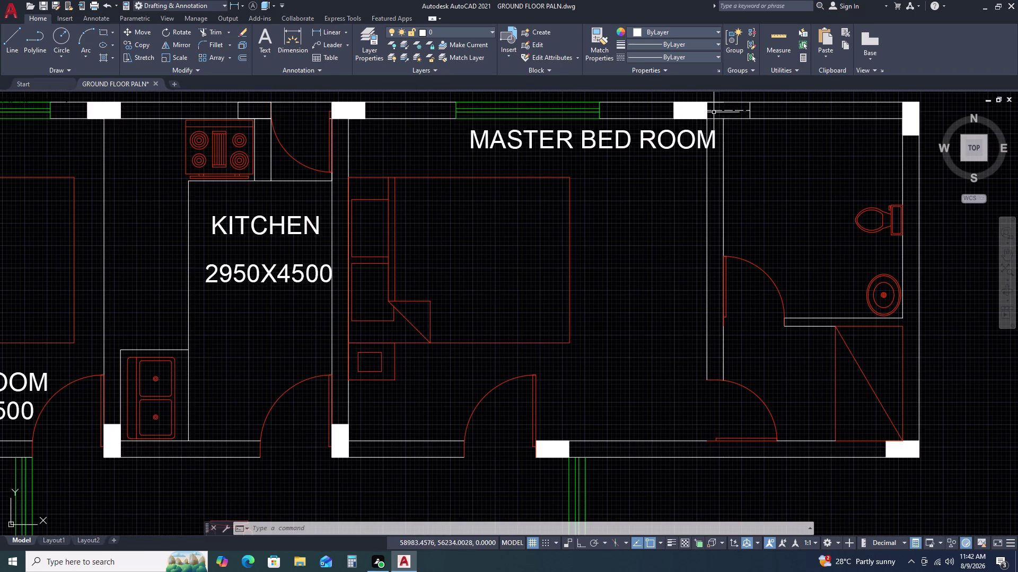
middle_drag(717, 109, 709, 173)
scroll(up, 3)
scroll(up, 3)
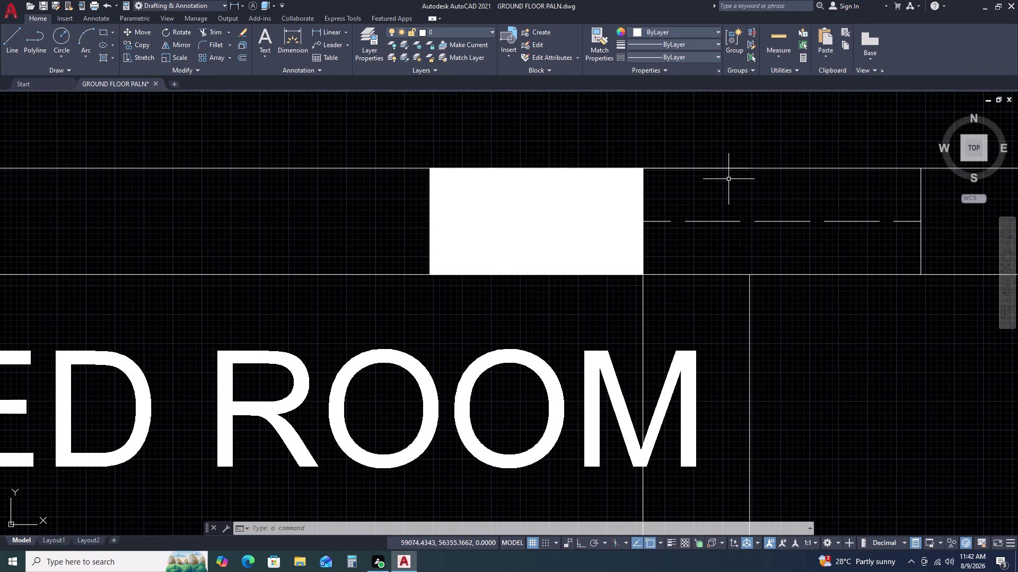
Trim the wall line segments beside the master bedroom window and pillar.
text(TR)
key(space)
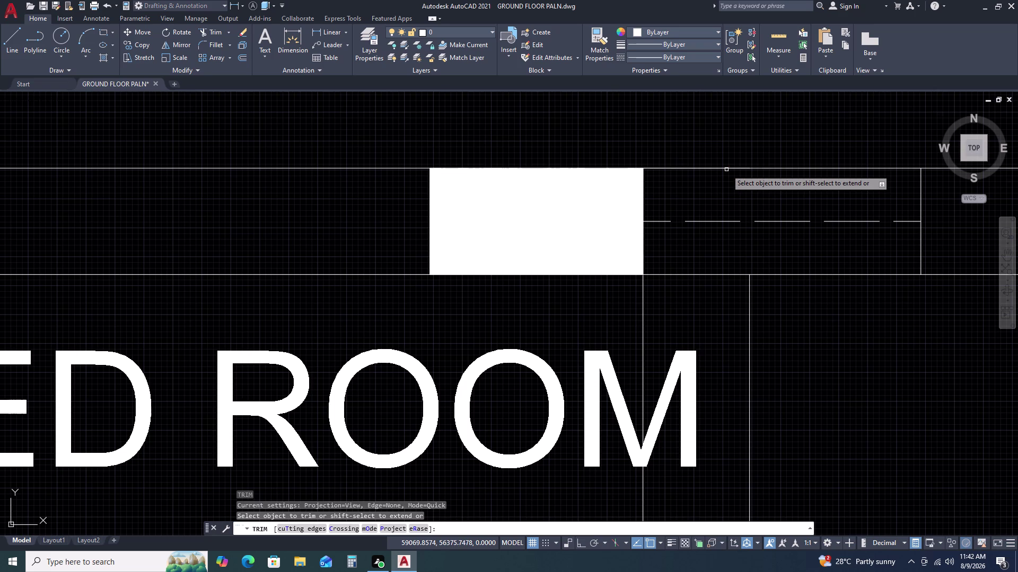
click(726, 169)
click(726, 168)
scroll(down, 3)
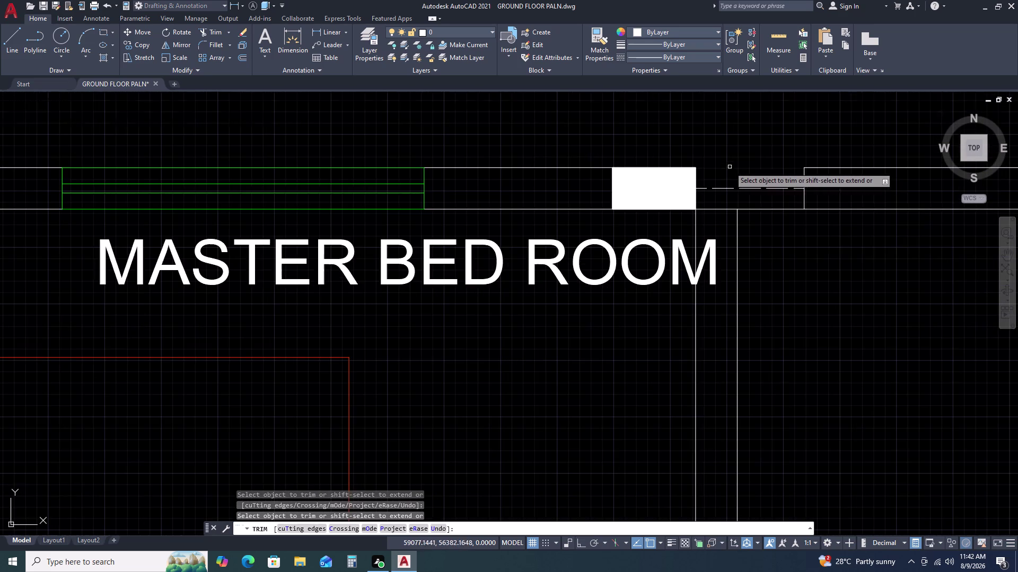
click(769, 209)
click(720, 208)
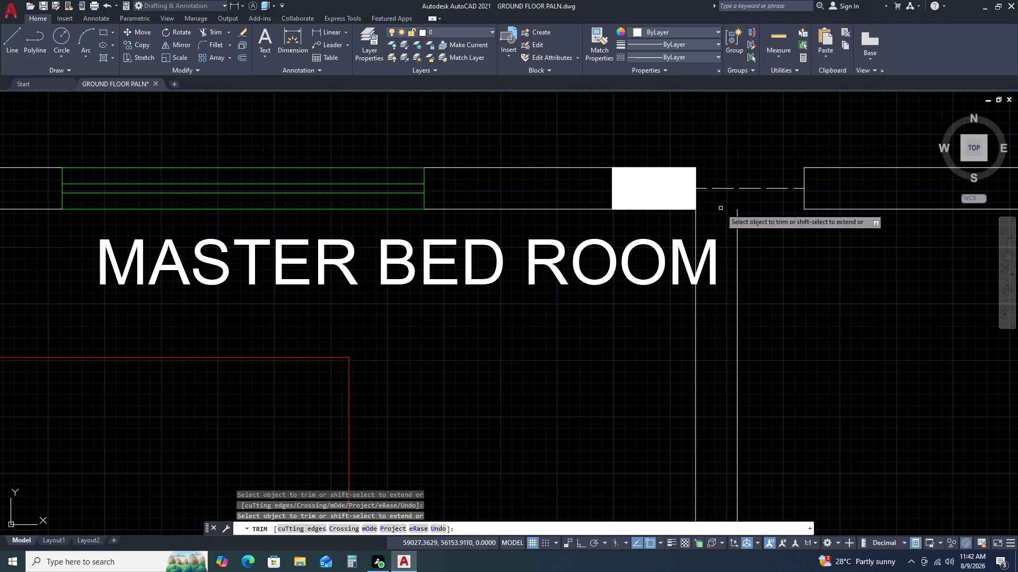
key(Escape)
Draw two lines across the wall opening beside the master bedroom window.
text(L)
key(space)
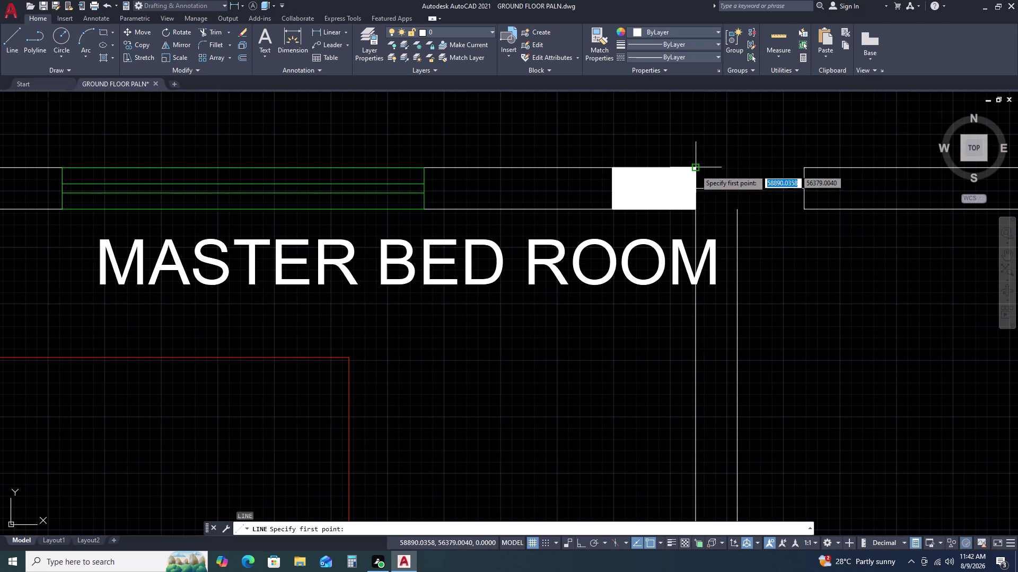
double_click(695, 170)
click(802, 167)
key(Escape)
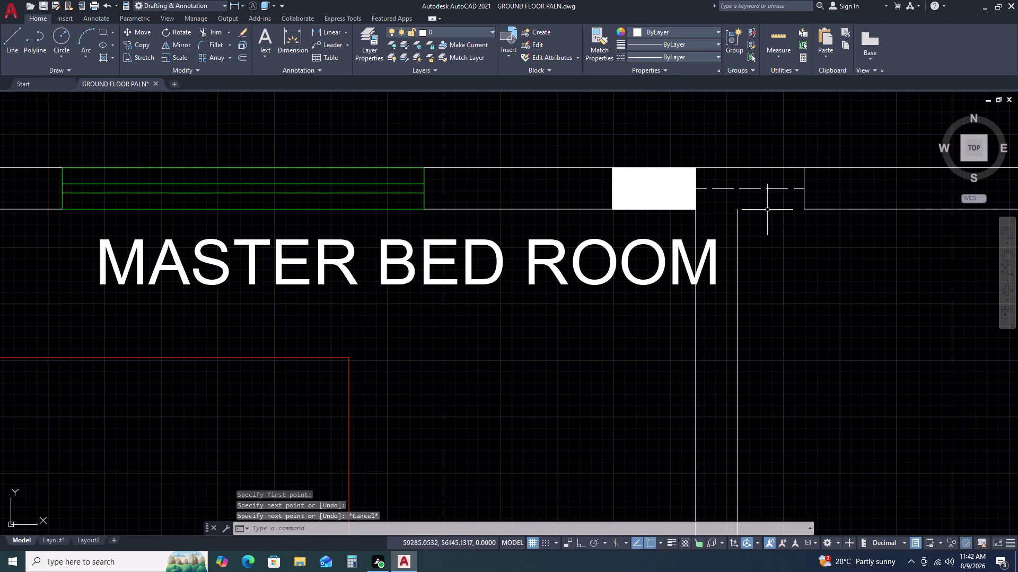
key(space)
click(696, 209)
drag(696, 209, 704, 211)
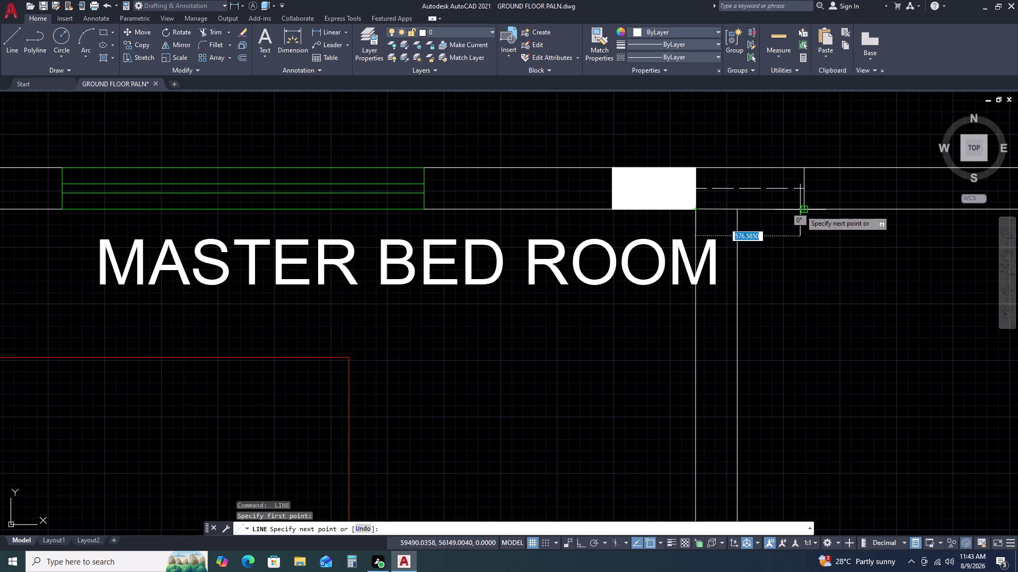
click(800, 209)
key(Escape)
Match the new opening lines to the existing dashed line with MATCHPROP.
text(MA)
key(space)
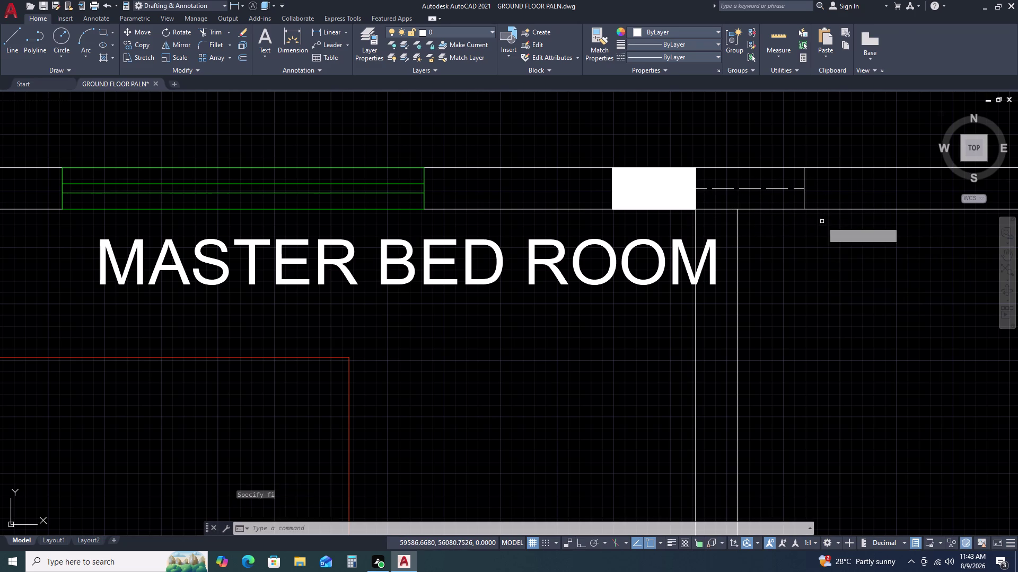
click(787, 187)
double_click(779, 168)
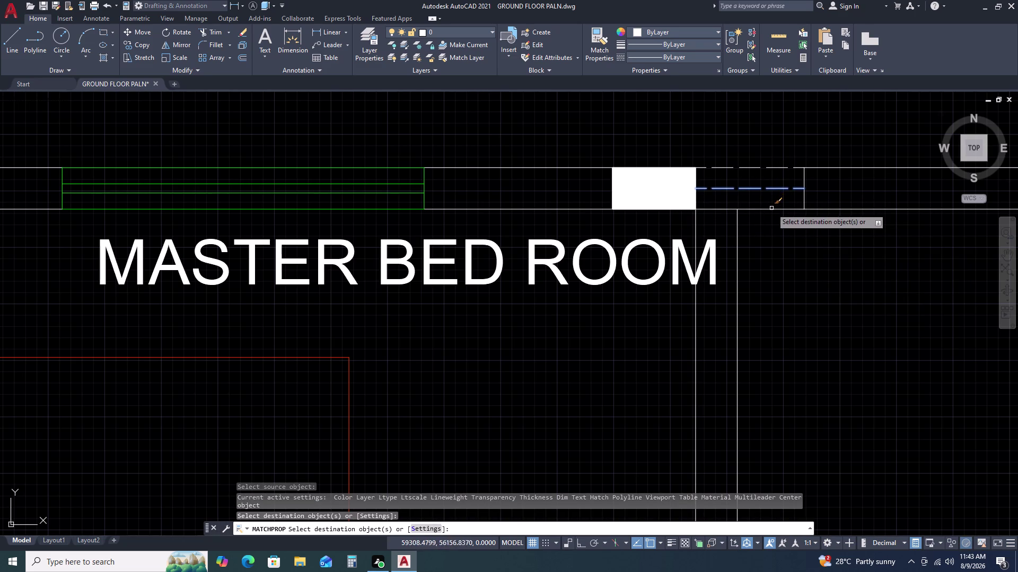
click(771, 209)
key(Escape)
scroll(down, 3)
middle_drag(848, 253, 823, 158)
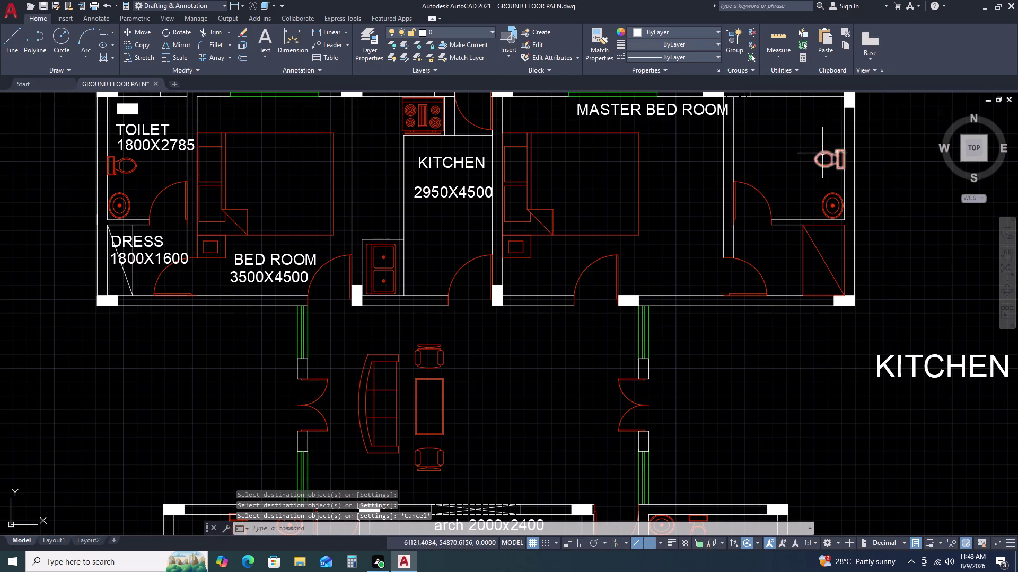
Create a new layer named VENTILATORS with colour 38.
scroll(down, 3)
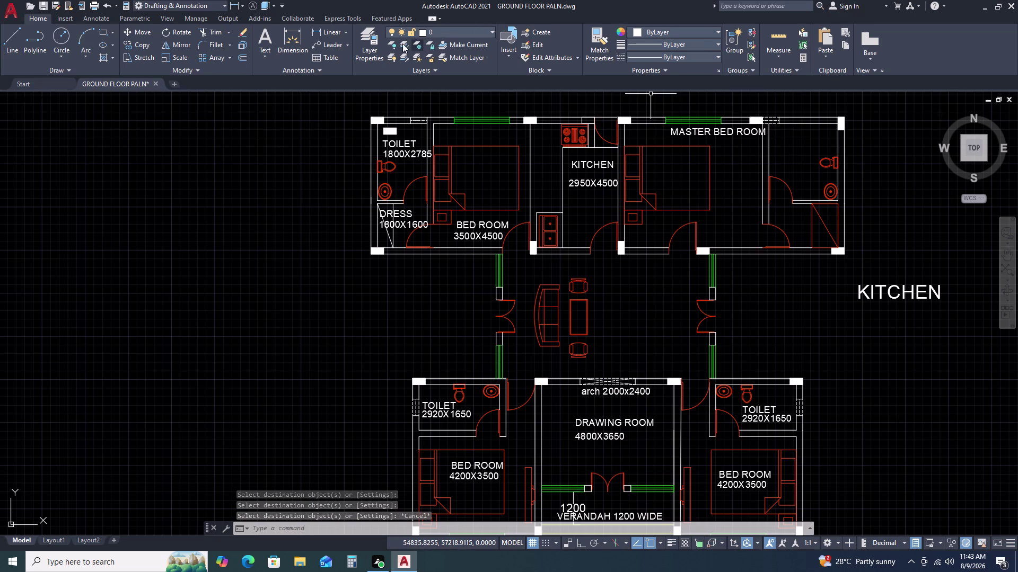
double_click(367, 40)
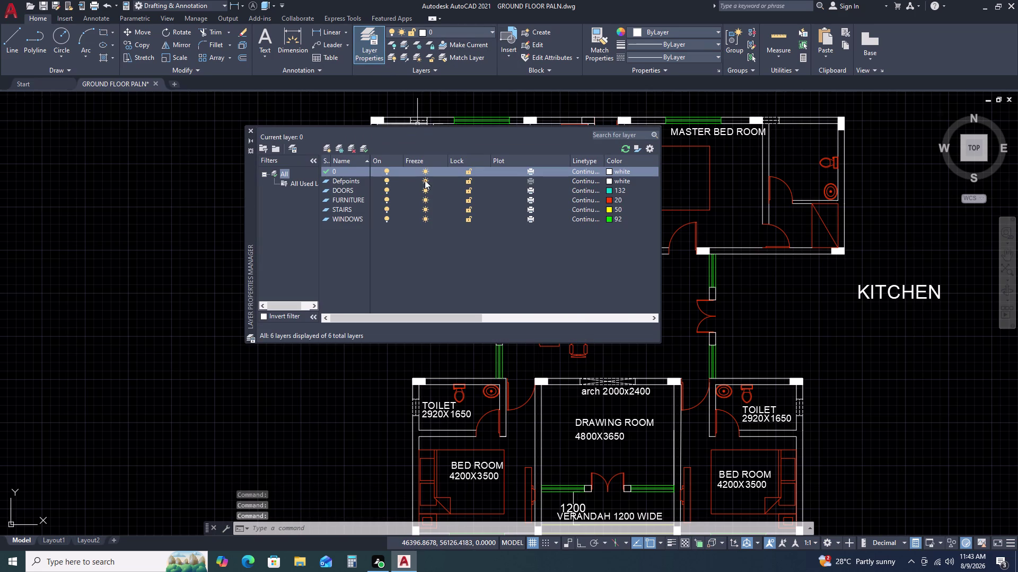
click(330, 148)
key(v)
key(e)
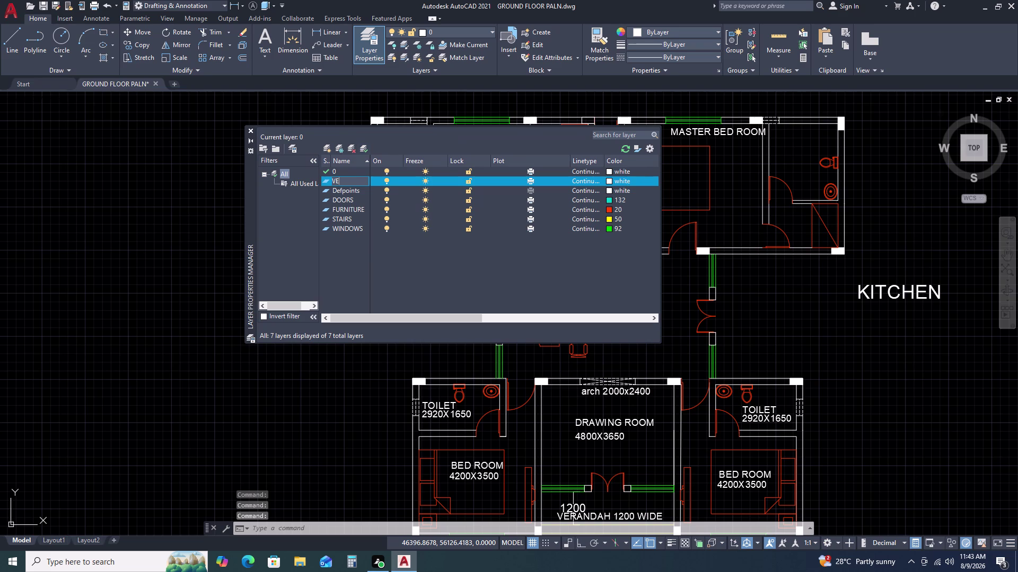
key(n)
key(t)
key(i)
key(l)
key(a)
key(t)
key(o)
key(r)
key(s)
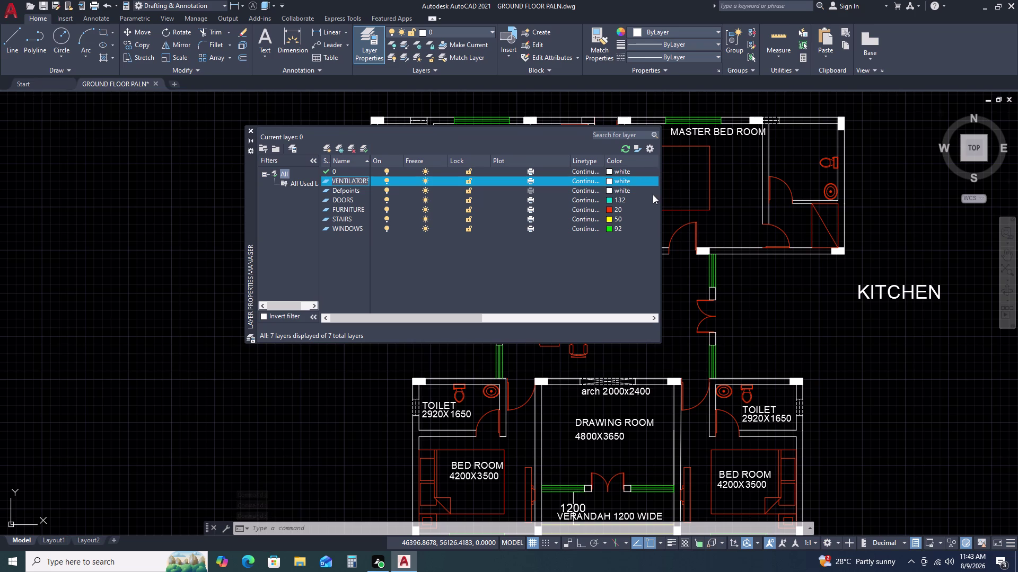
click(607, 183)
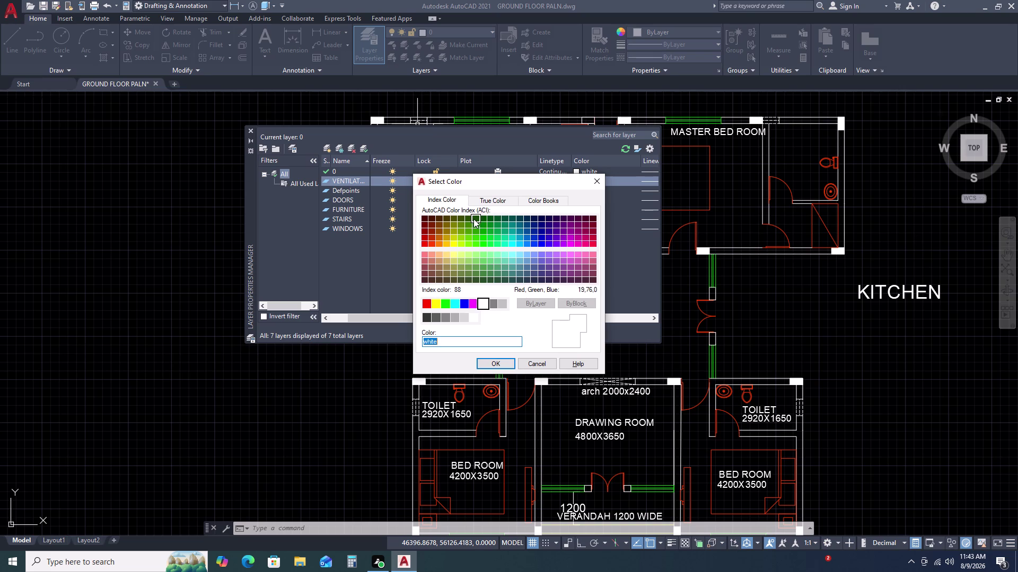
double_click(438, 219)
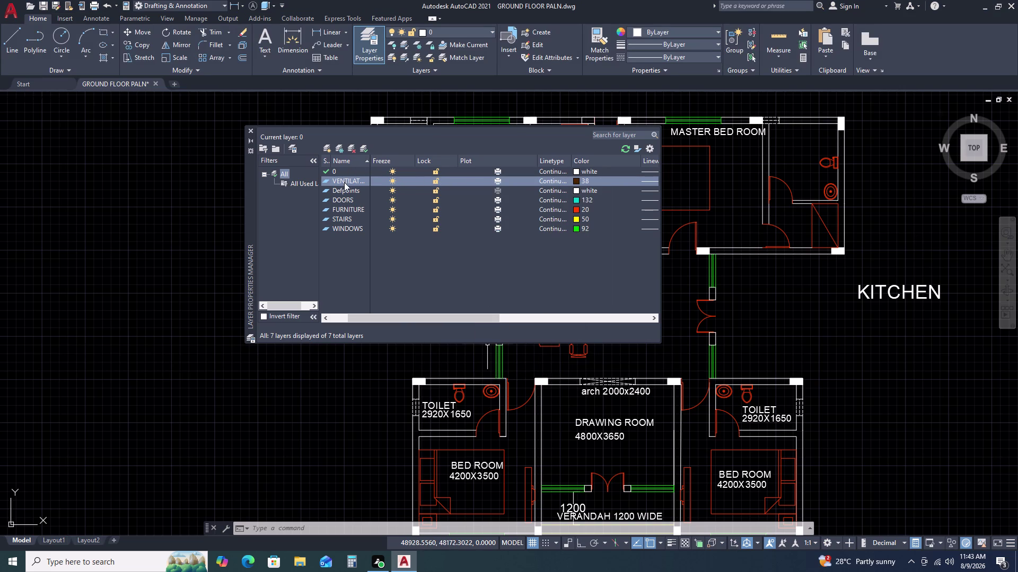
Delete the extra Layer1 and make VENTILATORS the current layer.
click(329, 152)
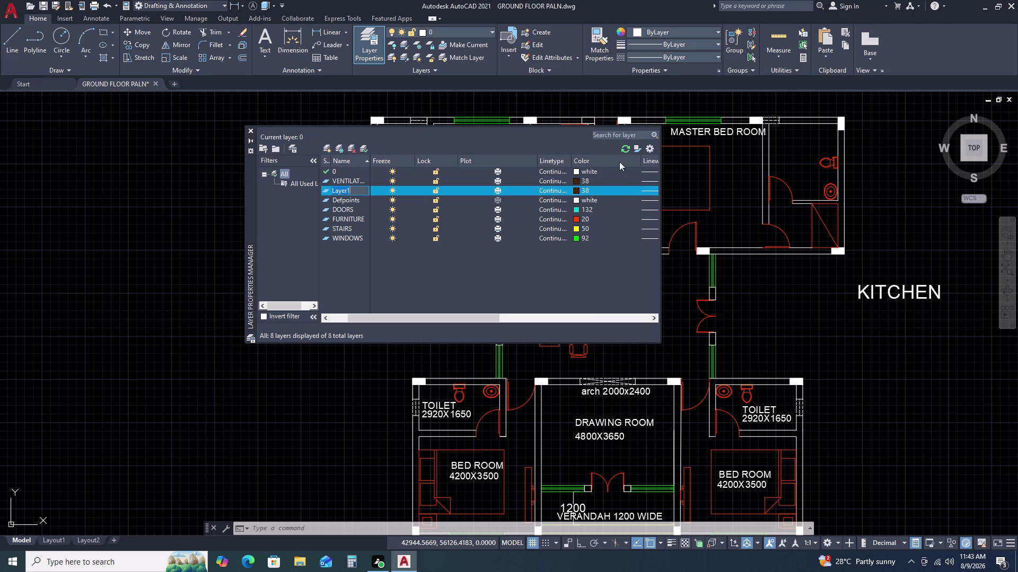
scroll(down, 3)
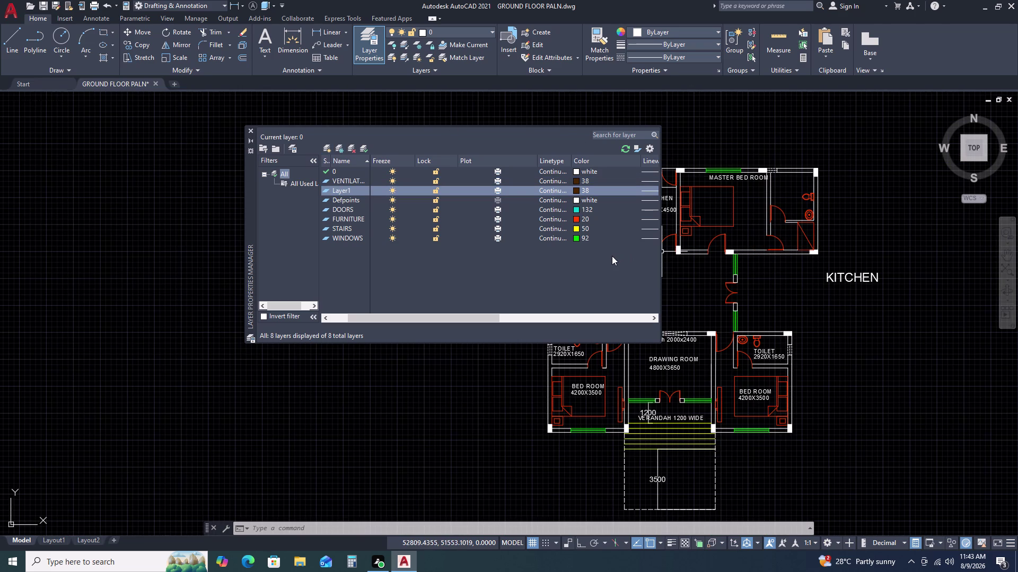
key(Escape)
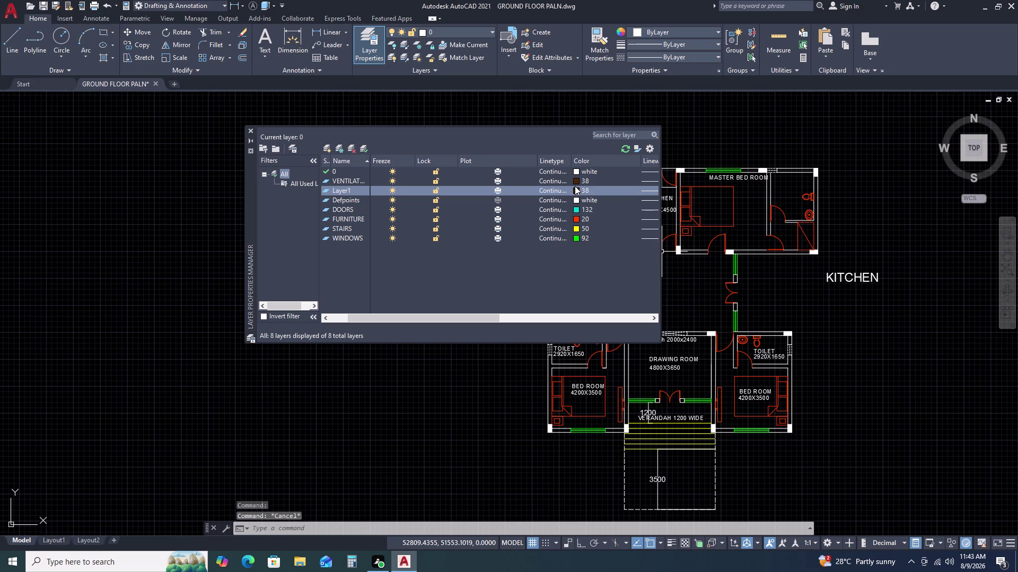
right_click(375, 189)
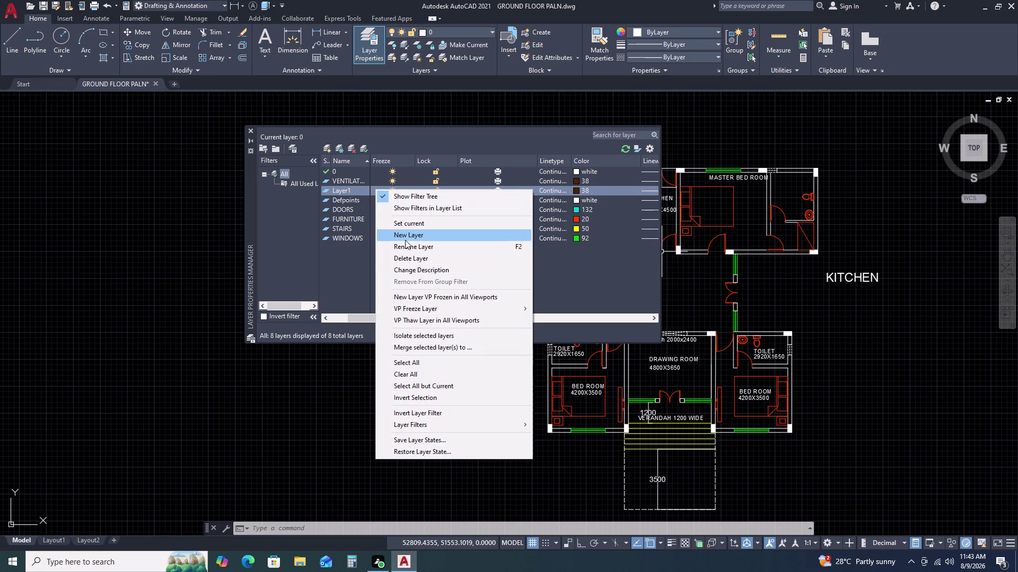
click(422, 256)
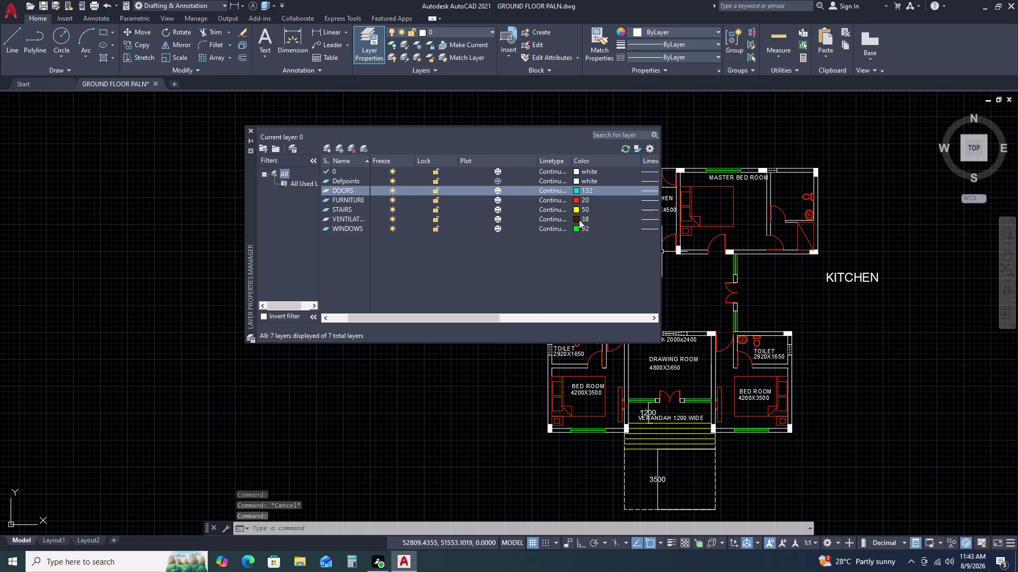
click(356, 218)
click(367, 147)
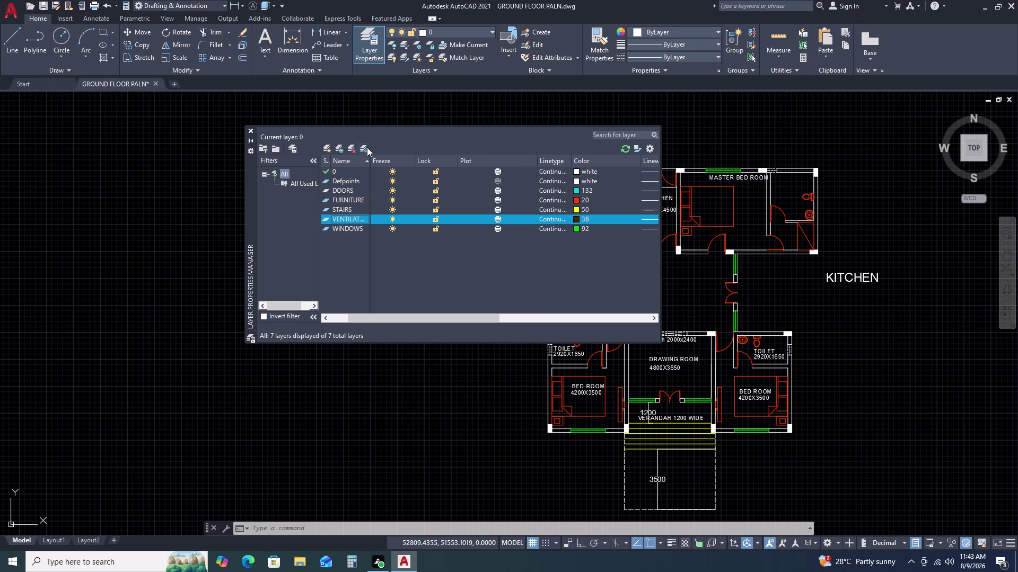
click(254, 131)
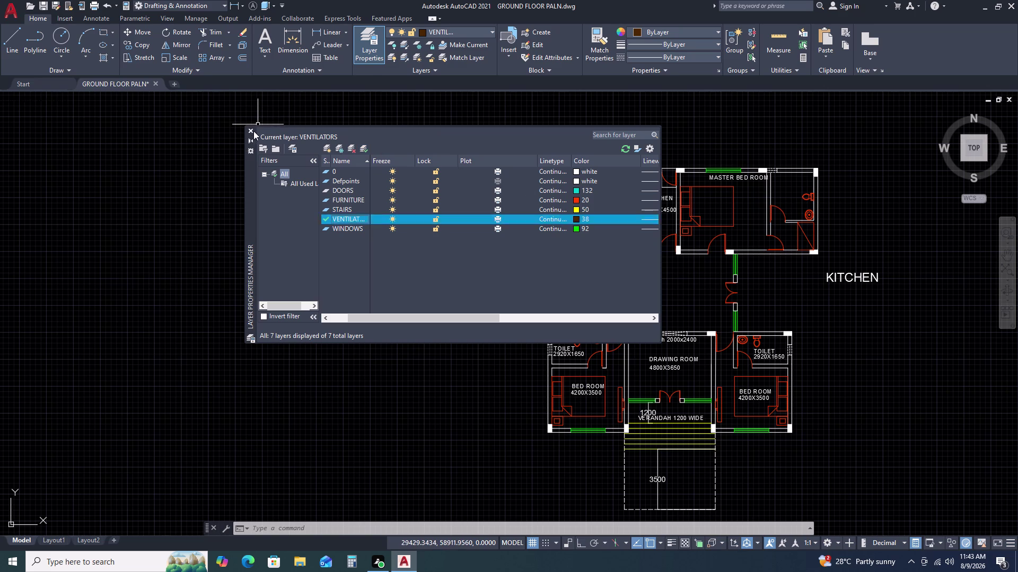
scroll(up, 3)
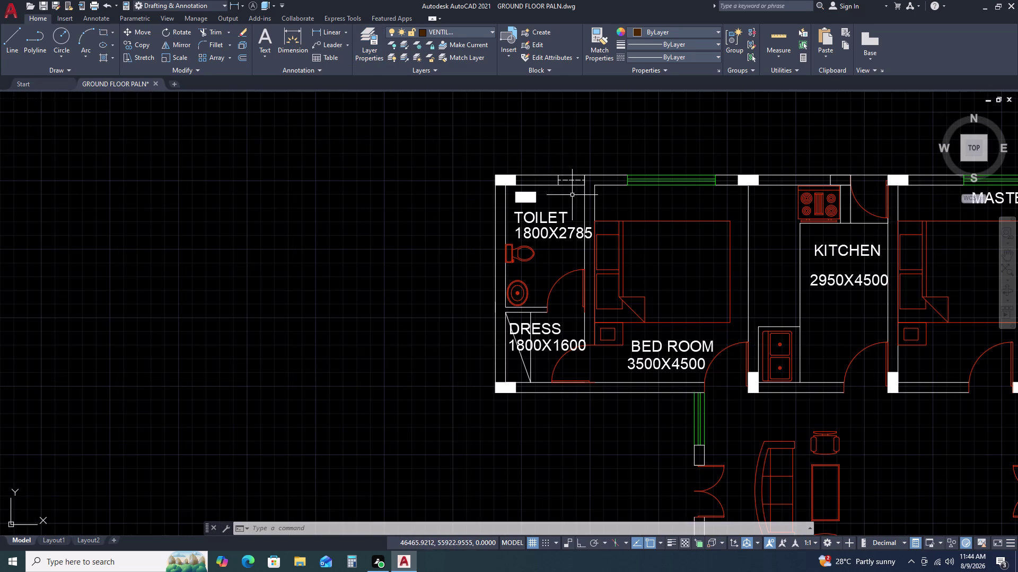
Trim a piece of the toilet opening line, undo it, and sample the dashed line.
scroll(up, 3)
text(TR)
key(space)
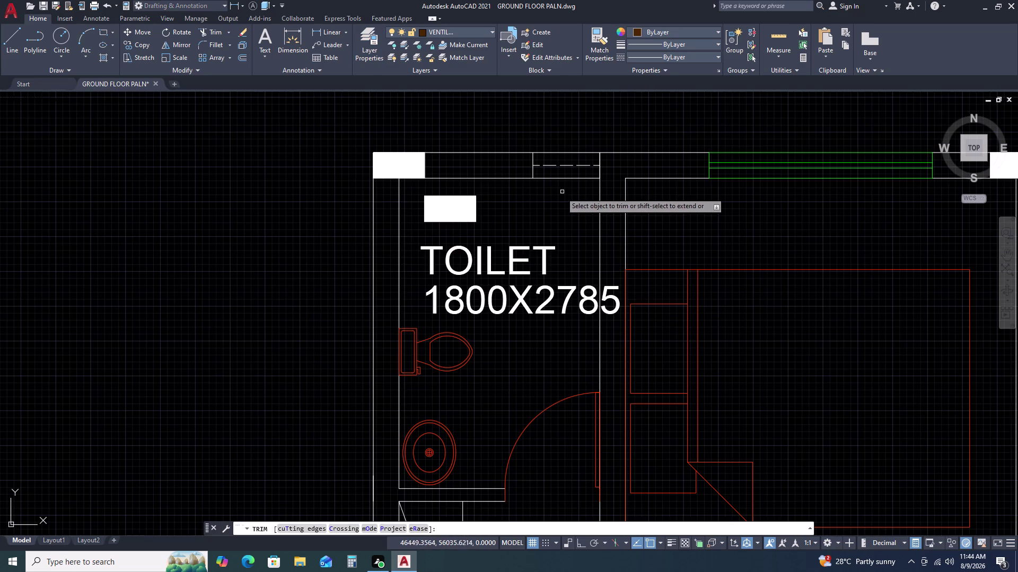
click(564, 180)
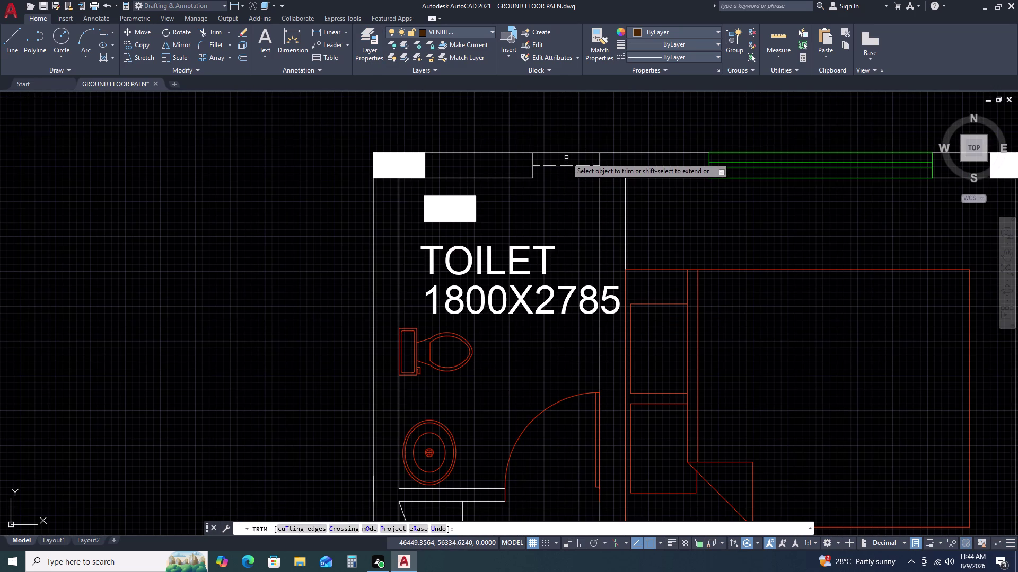
key(Escape)
key(ctrl+z)
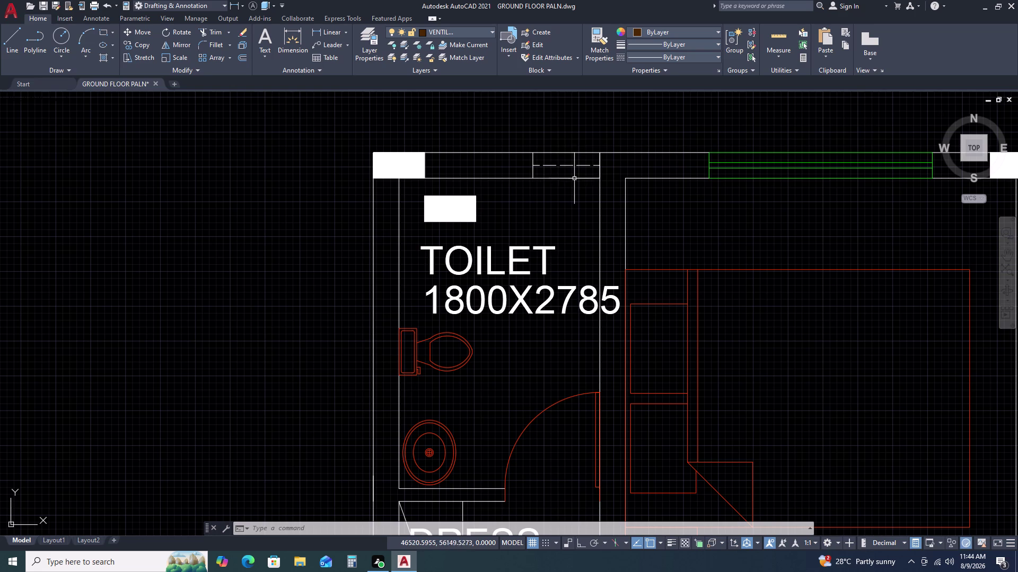
text(MA)
key(space)
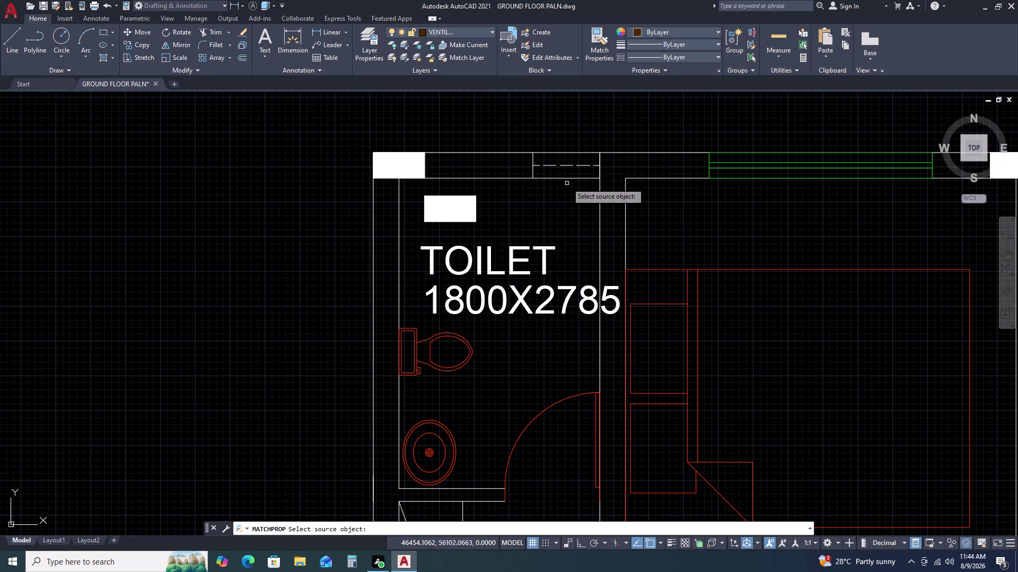
double_click(573, 165)
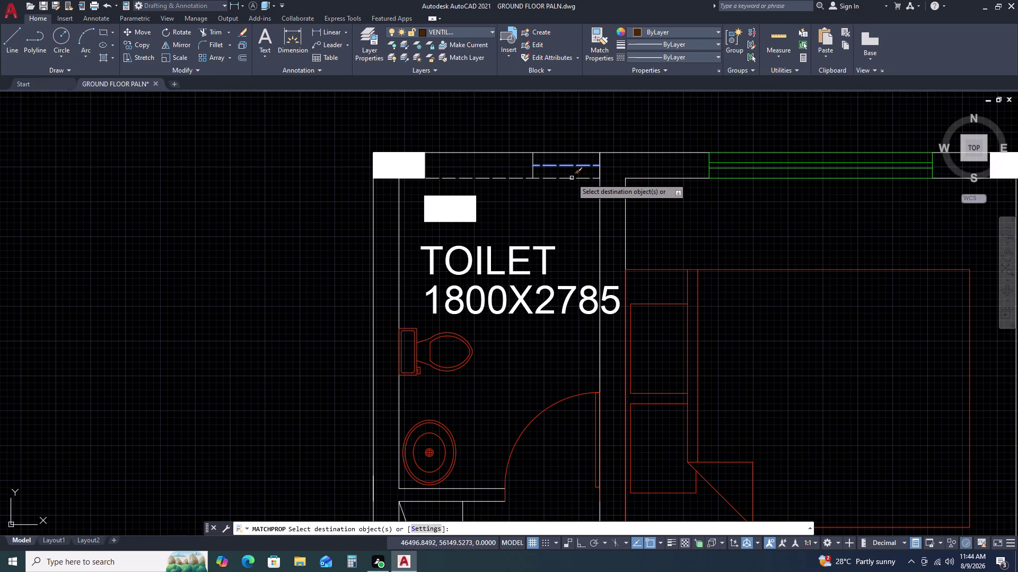
key(Escape)
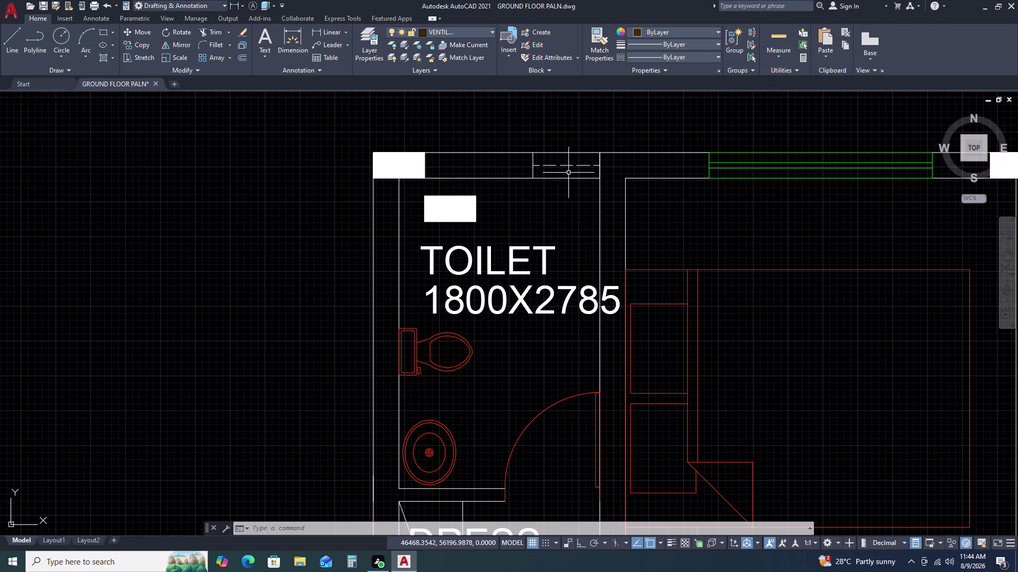
Trim several line segments in the toilet's ventilator opening.
text(TR)
key(space)
click(563, 175)
double_click(553, 191)
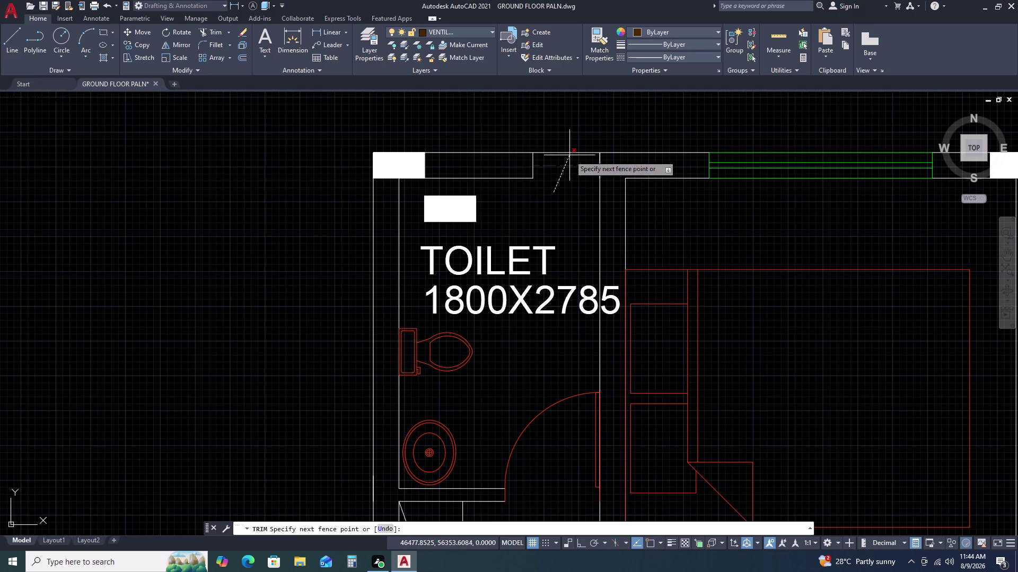
click(568, 184)
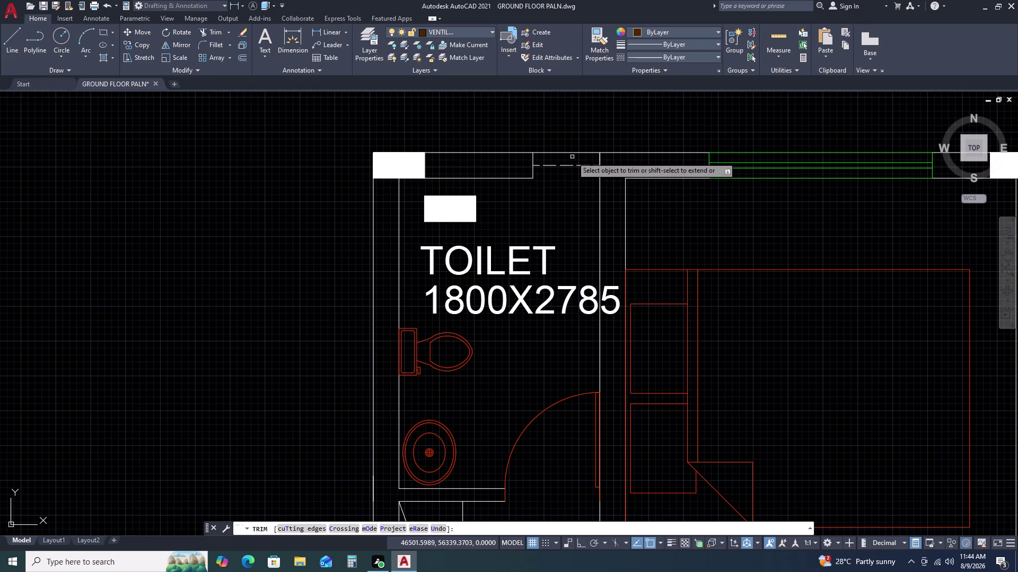
click(572, 153)
key(Escape)
click(589, 161)
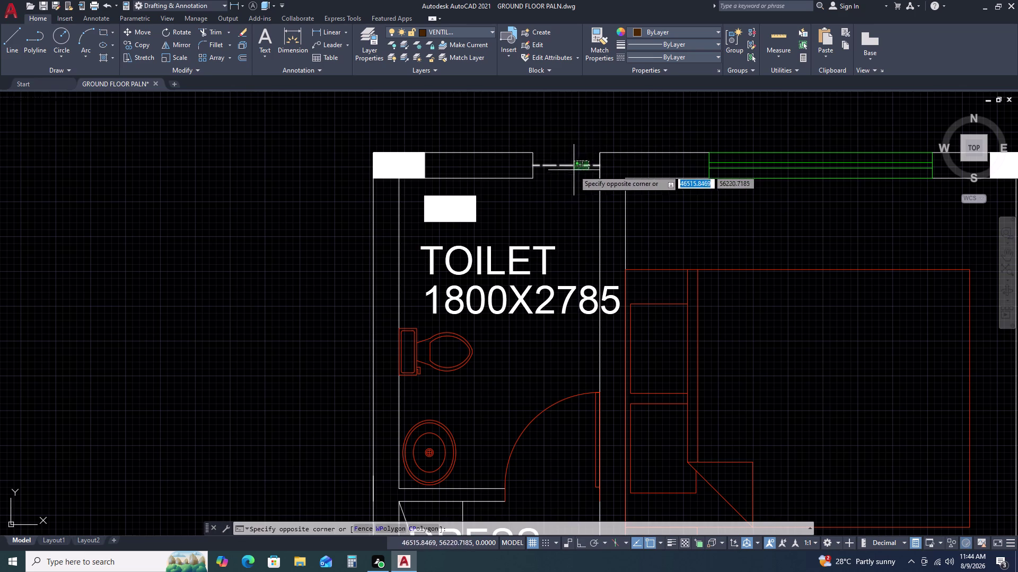
click(573, 172)
Offset an opening line 230 below the original.
text(O 2)
text(3)
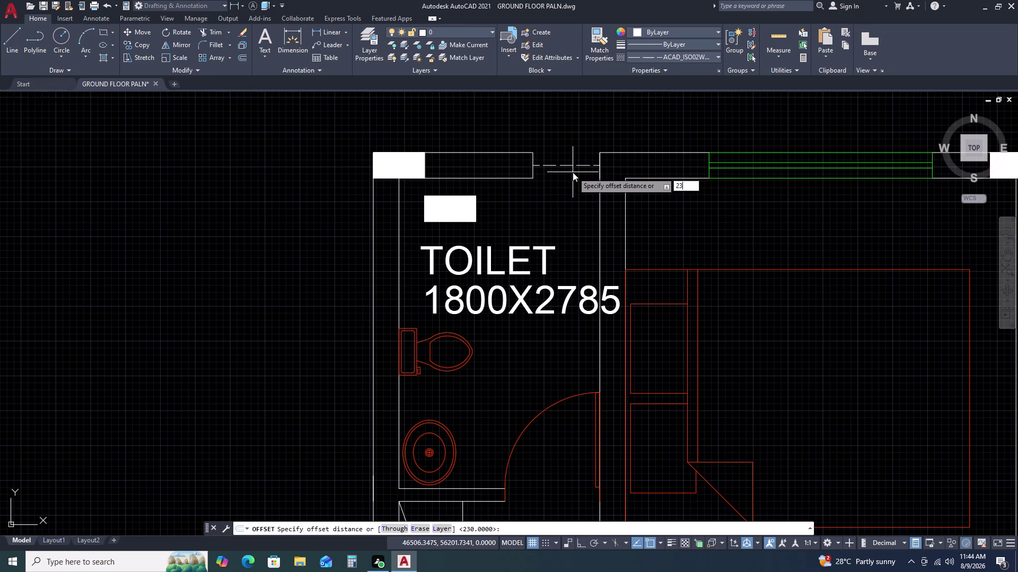
text(0)
key(space)
click(573, 174)
key(Escape)
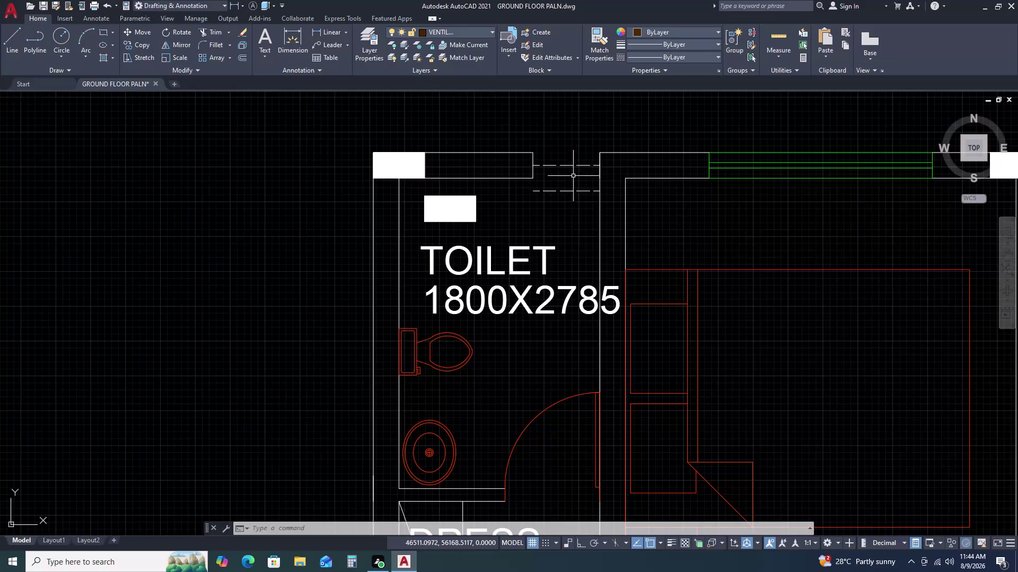
drag(573, 176, 567, 185)
click(553, 196)
key(Delete)
drag(568, 156, 561, 164)
click(554, 176)
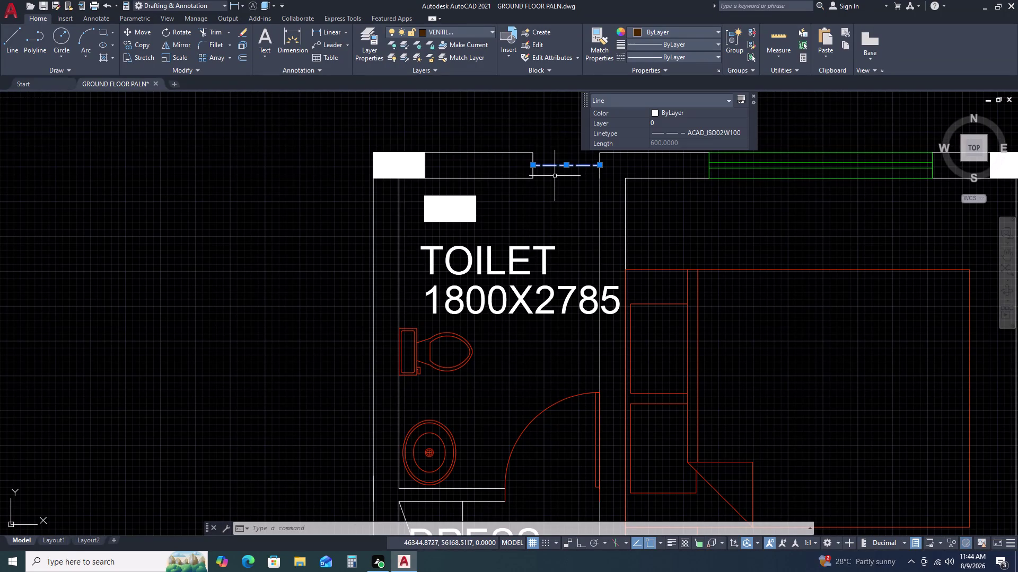
Offset lines in the opening by 115 and select the dashed ventilator lines.
text(O)
key(space)
key(1)
text(15)
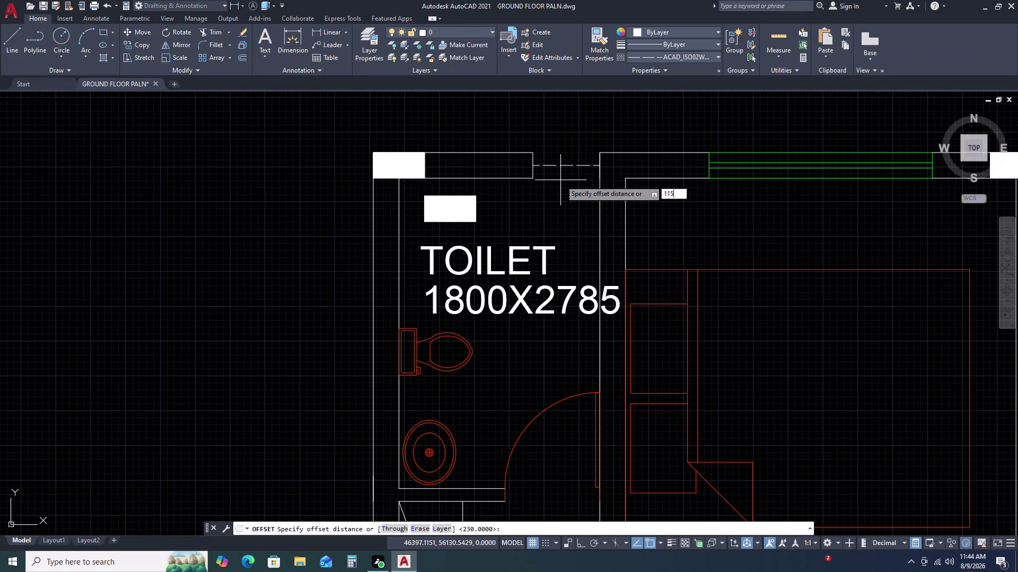
key(space)
click(562, 181)
click(563, 165)
click(566, 151)
key(Escape)
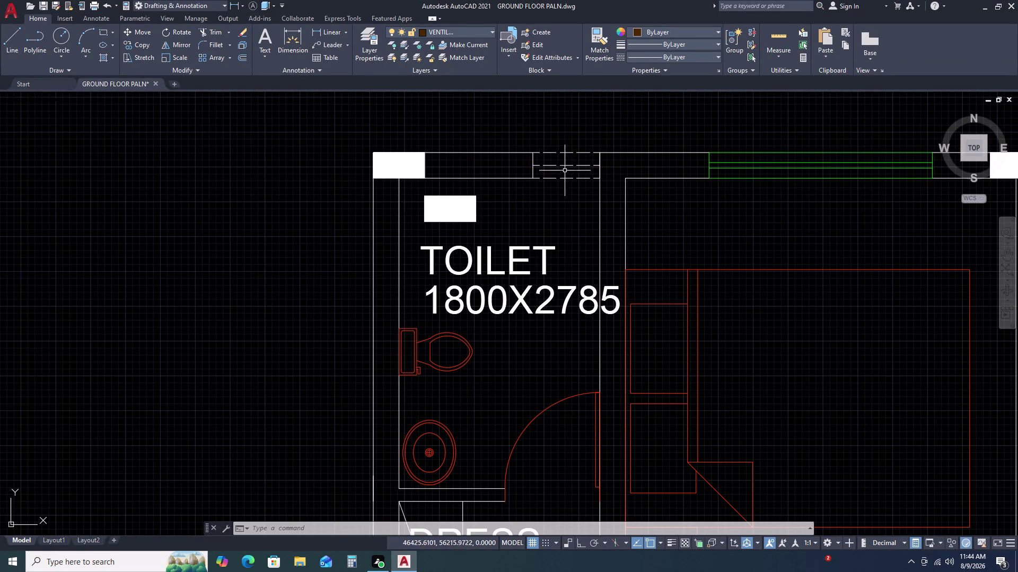
drag(575, 148, 575, 154)
click(568, 186)
scroll(up, 3)
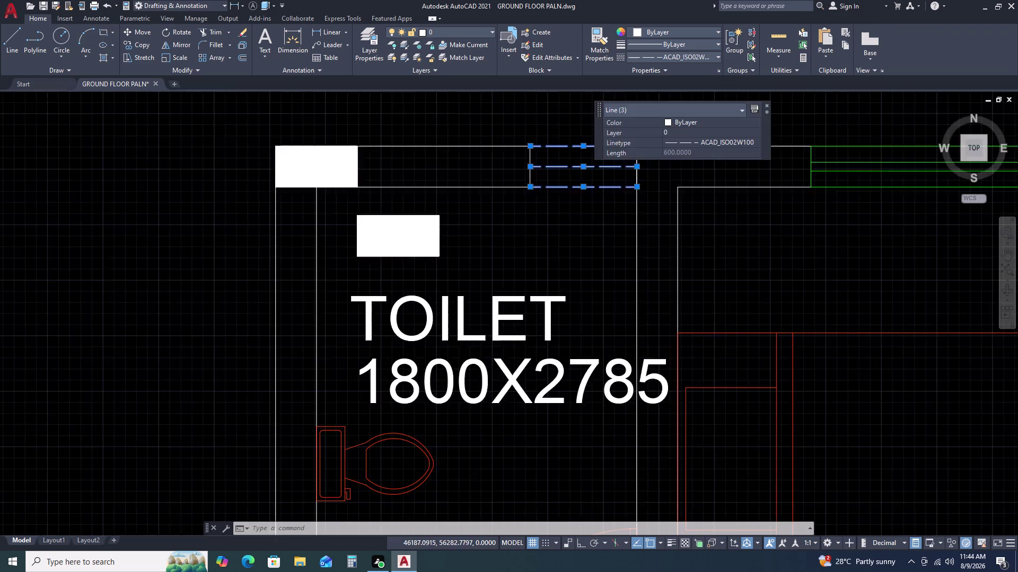
key(Escape)
Stretch the vertical jamb line at the opening's right end.
middle_drag(617, 176, 570, 206)
scroll(up, 3)
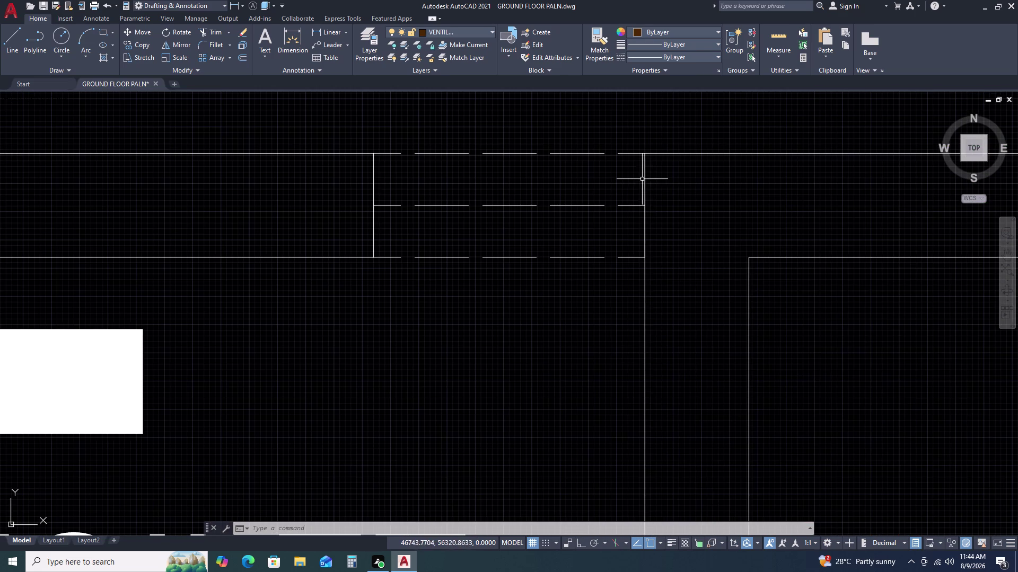
click(645, 177)
key(Delete)
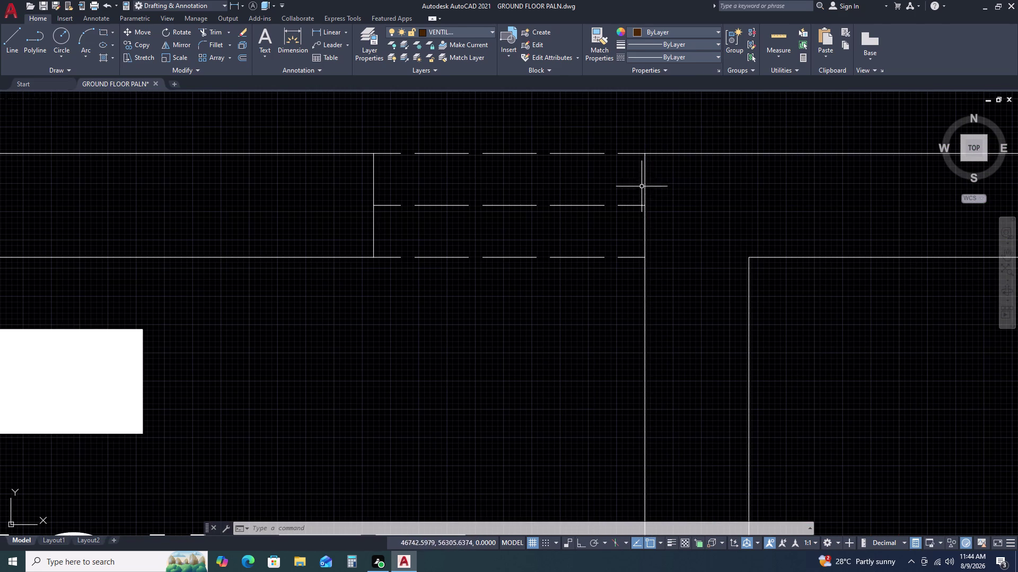
click(646, 179)
click(645, 153)
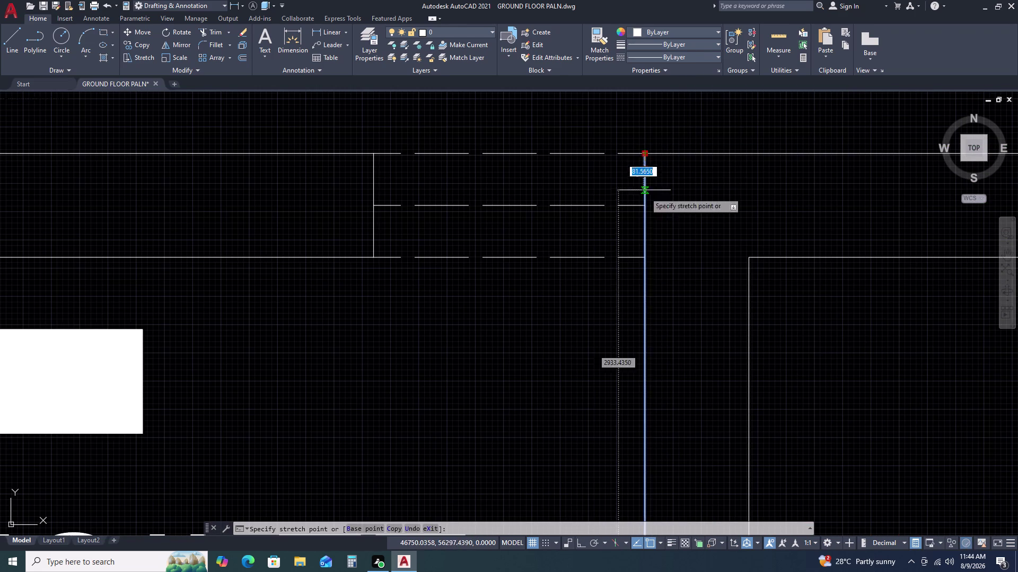
double_click(645, 257)
key(Escape)
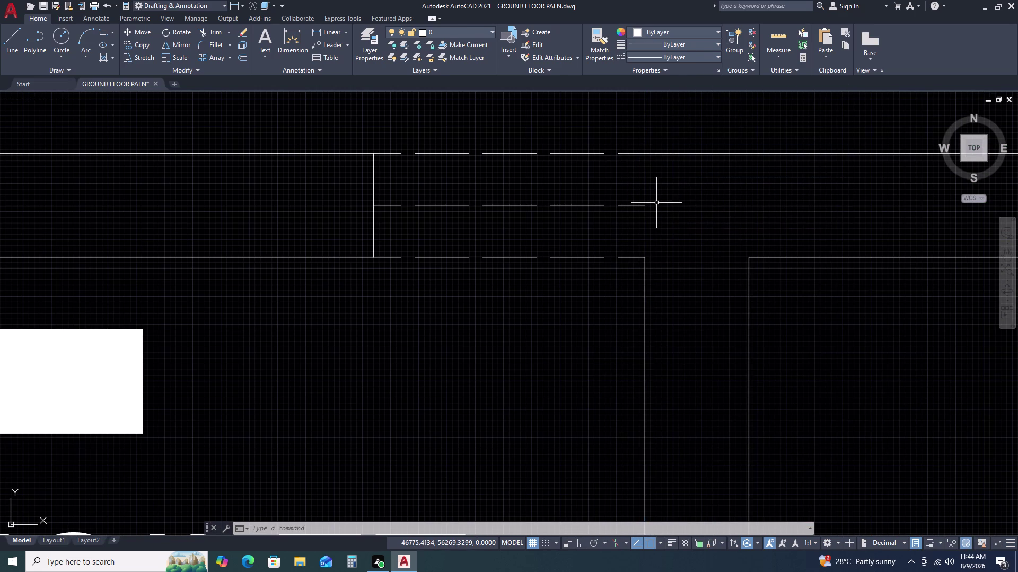
key(l)
key(space)
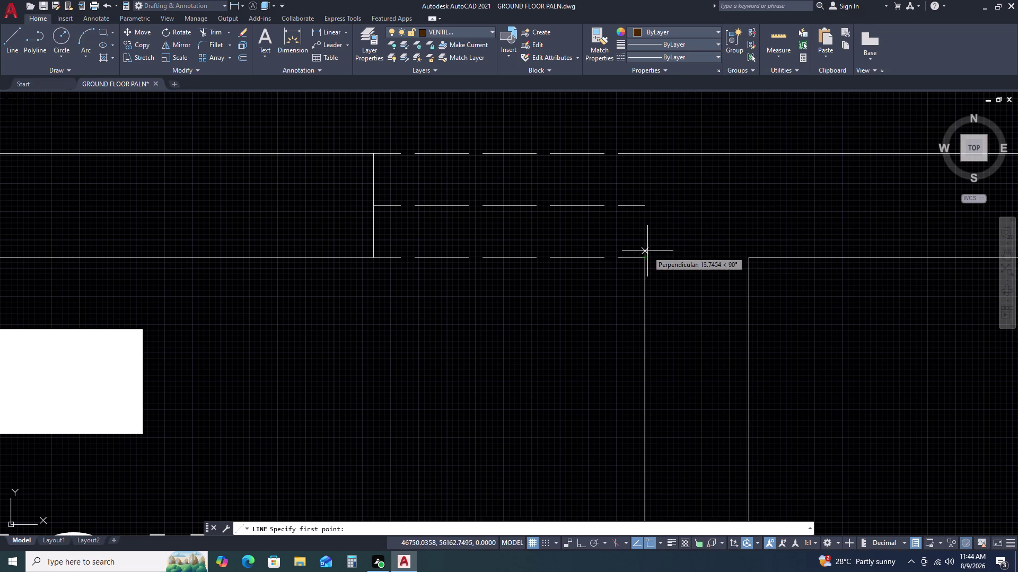
drag(646, 257, 646, 249)
click(645, 151)
key(Escape)
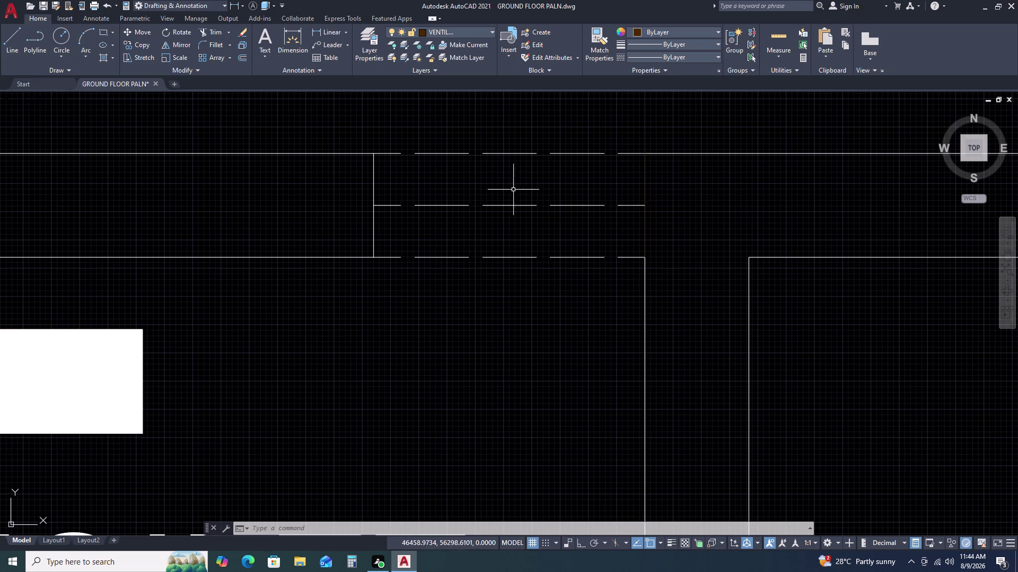
Erase the opening's left end line and begin redrawing it with LINE.
click(376, 185)
click(369, 182)
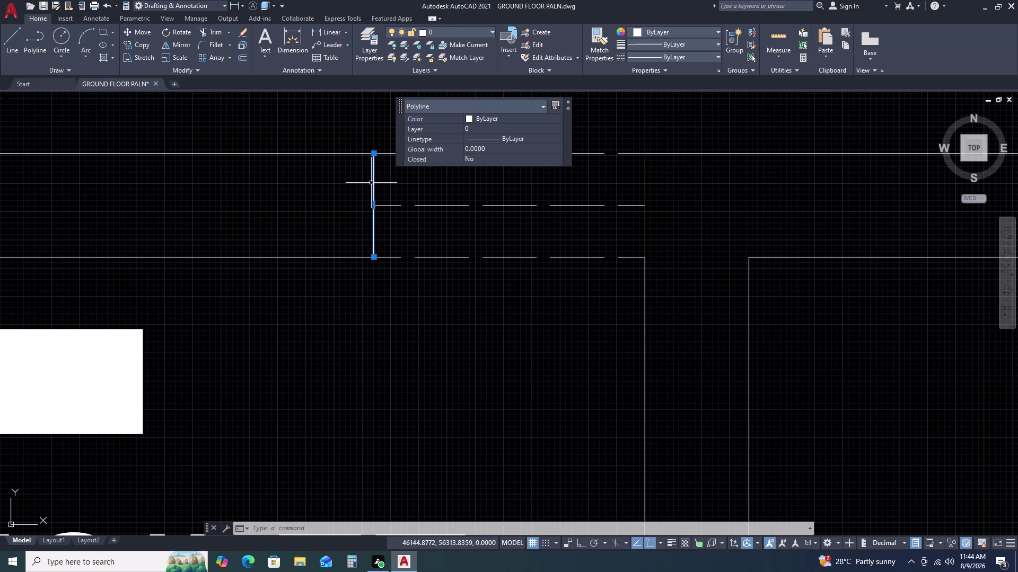
key(Delete)
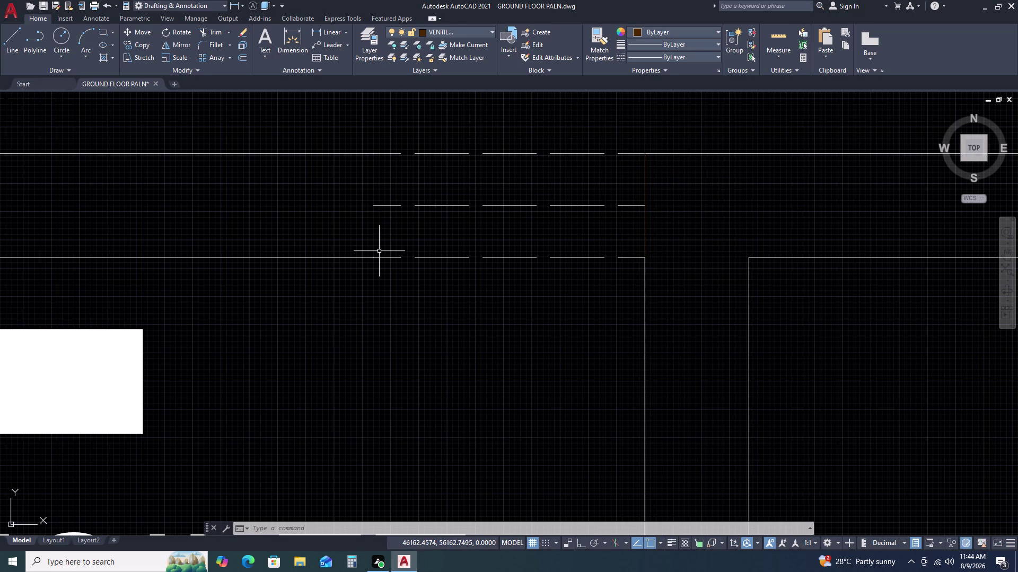
text(L)
key(space)
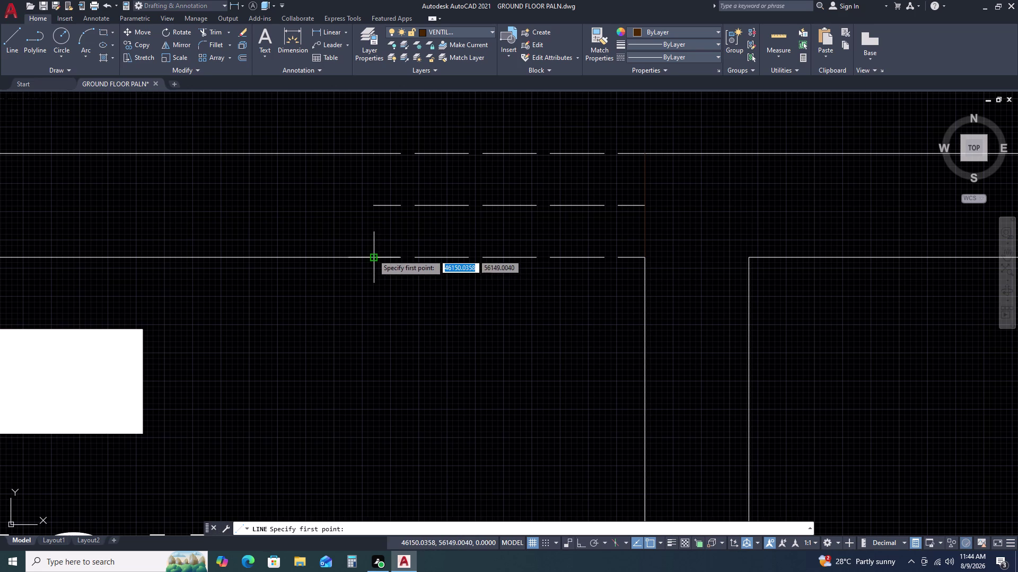
drag(373, 255, 374, 240)
click(374, 154)
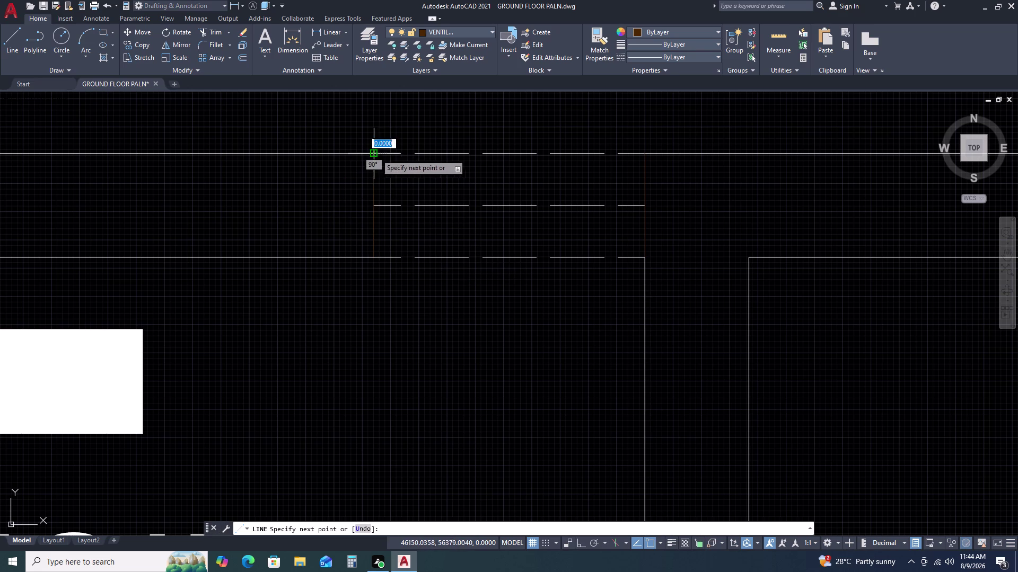
key(Escape)
Cancel the unfinished line and review the opening's left end.
double_click(663, 72)
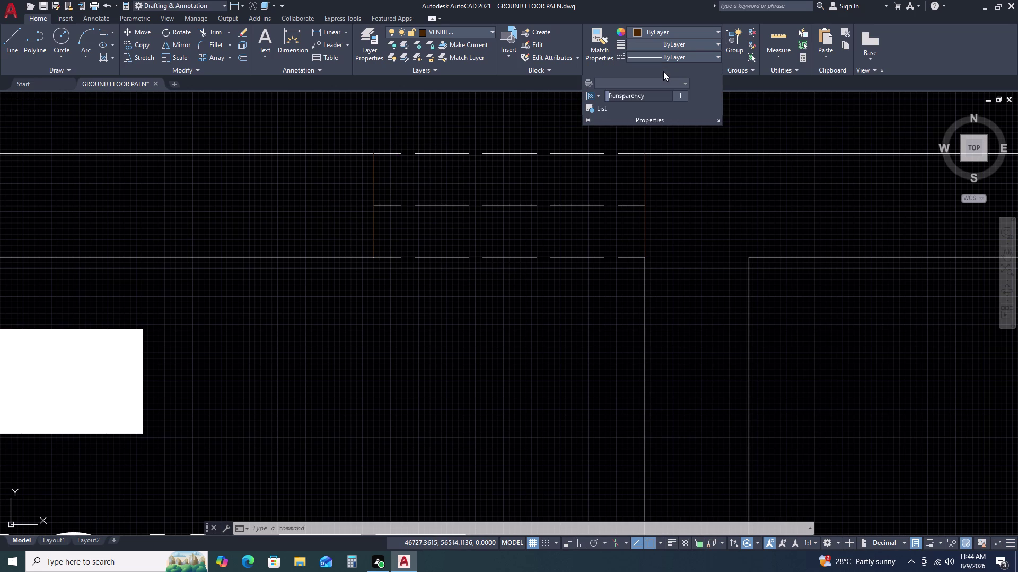
click(678, 97)
key(0)
key(Return)
key(Return)
key(Escape)
double_click(387, 178)
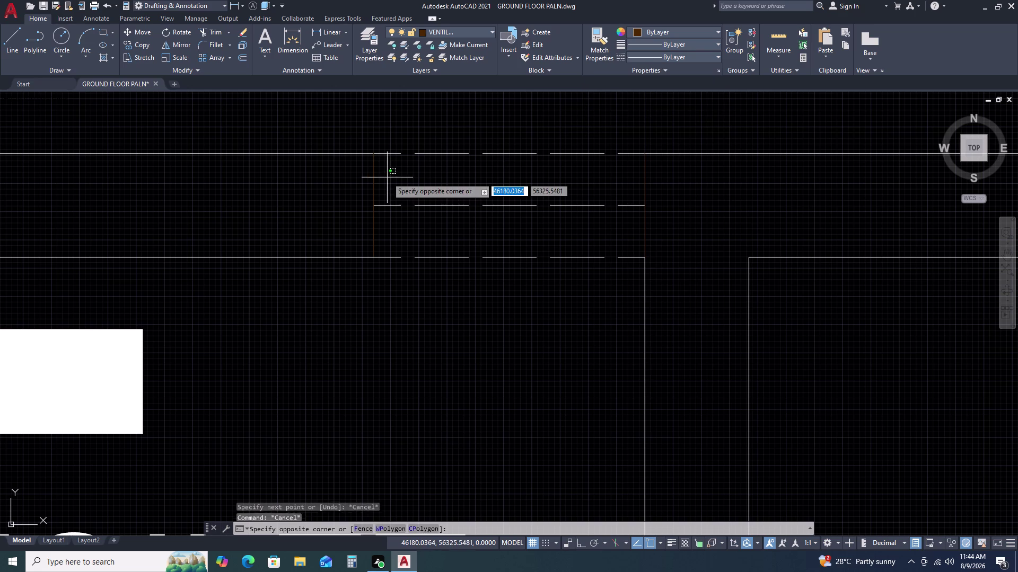
click(361, 173)
key(Escape)
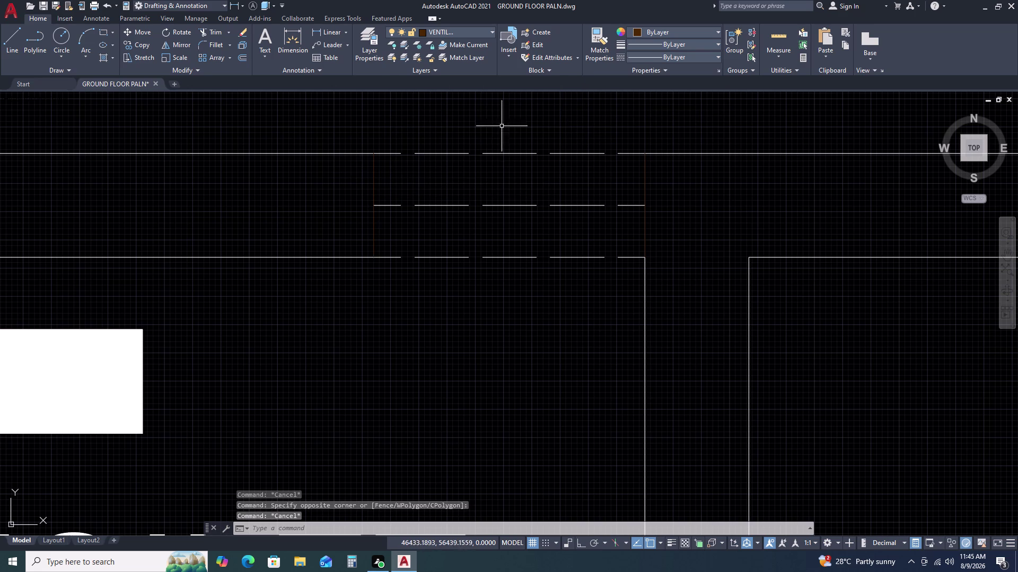
scroll(down, 3)
scroll(down, 3)
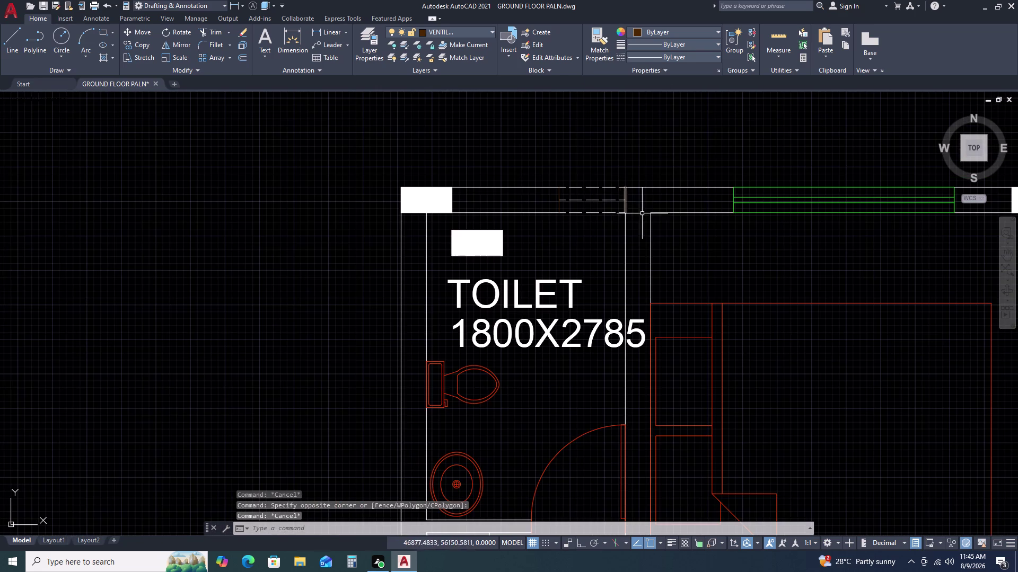
scroll(up, 3)
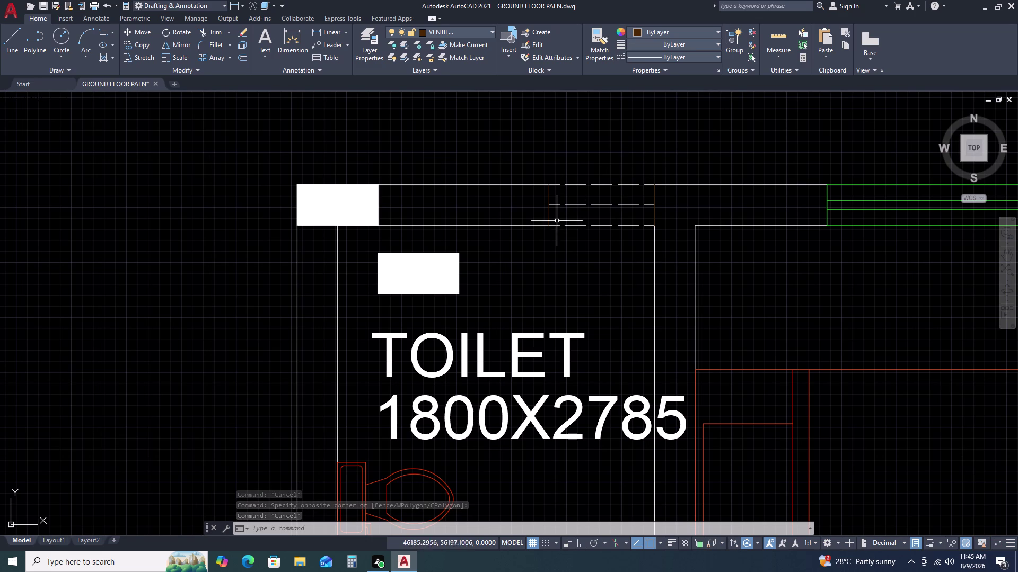
Move the three dashed ventilator lines onto the VENTILATORS layer.
drag(602, 234, 602, 228)
click(601, 167)
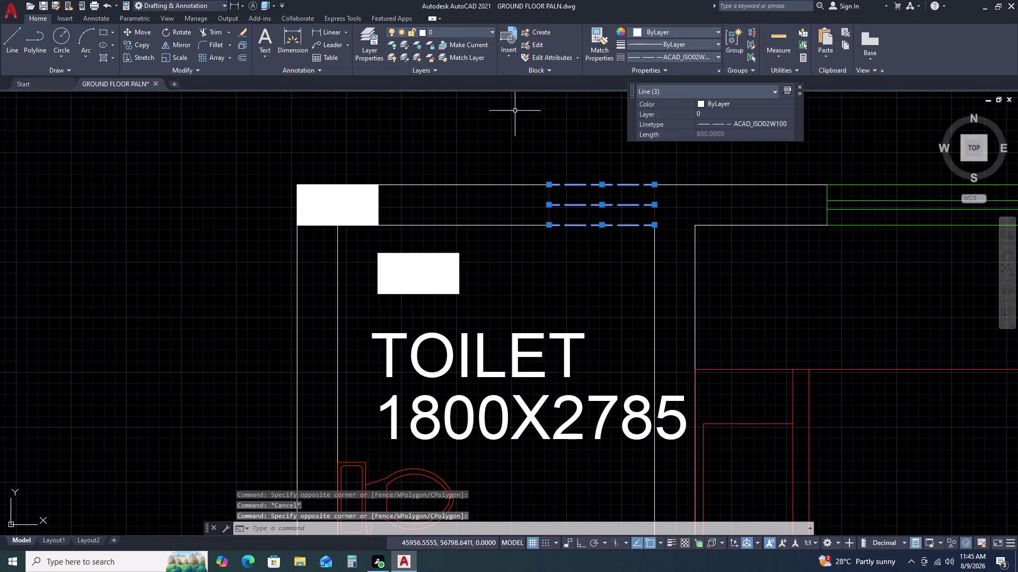
click(442, 31)
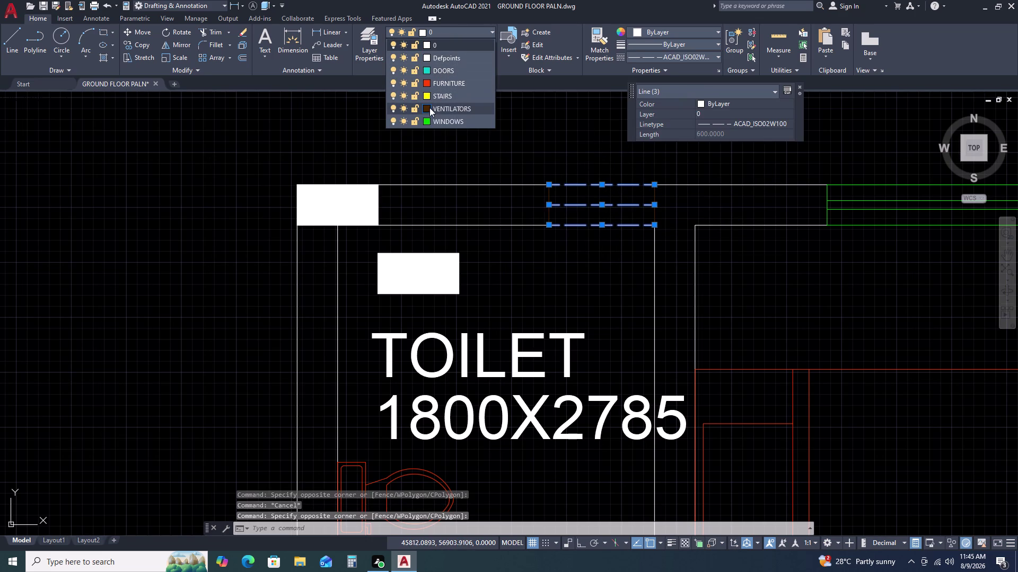
click(454, 110)
key(Escape)
At the master bedroom's rear wall, pick a ventilator line and start MATCHPROP (MA).
scroll(down, 3)
middle_drag(677, 225, 672, 233)
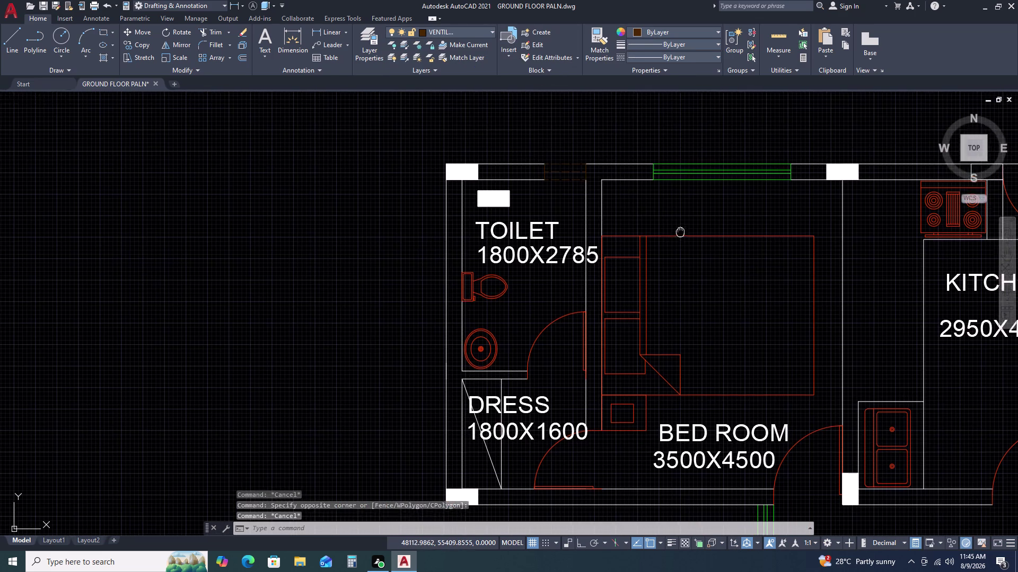
middle_drag(673, 232, 602, 207)
scroll(down, 3)
middle_drag(667, 170, 573, 187)
scroll(down, 3)
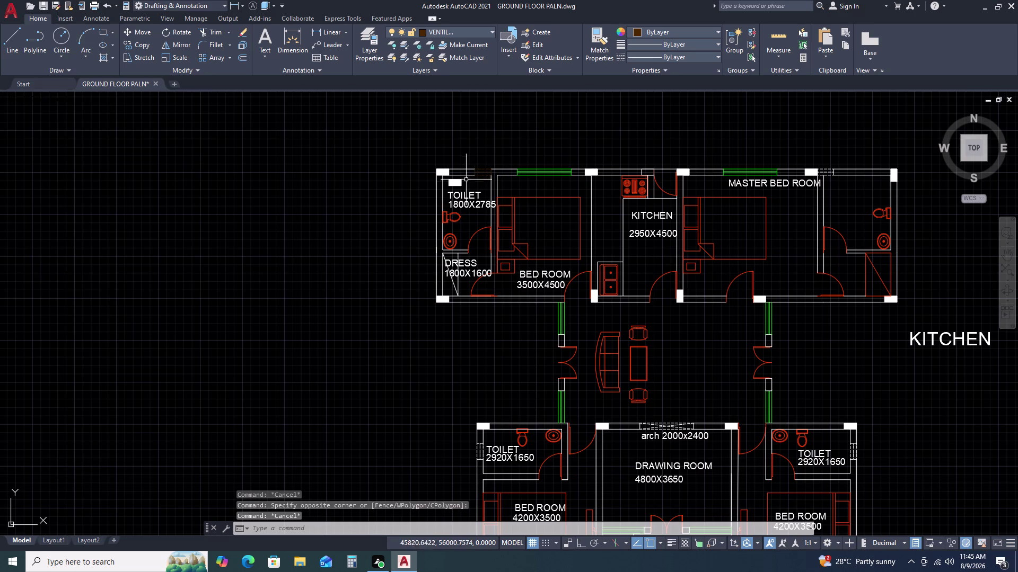
scroll(up, 3)
click(492, 152)
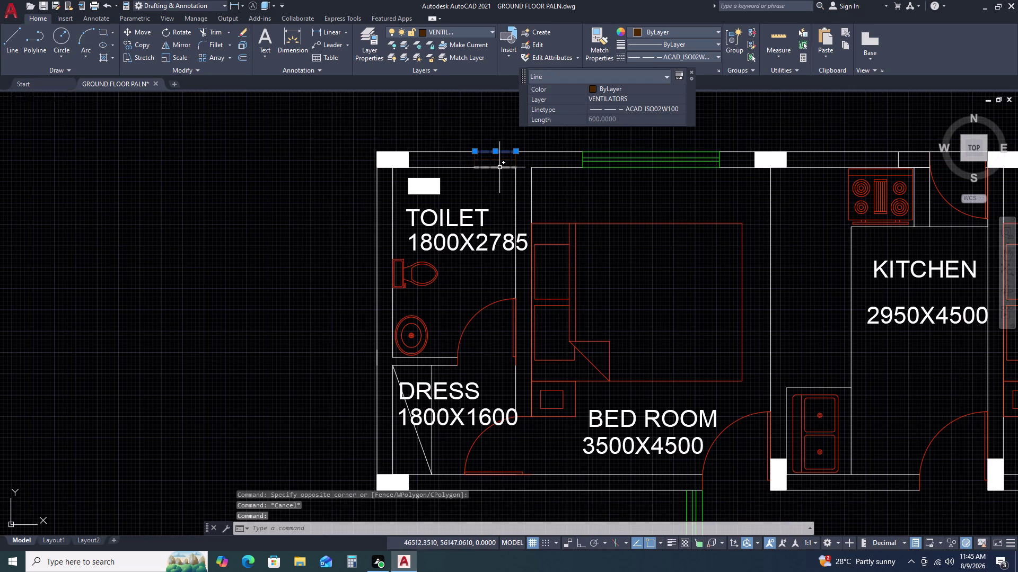
key(m)
key(a)
key(space)
Select the master bedroom ventilator lines as match targets, then cancel the command.
scroll(down, 3)
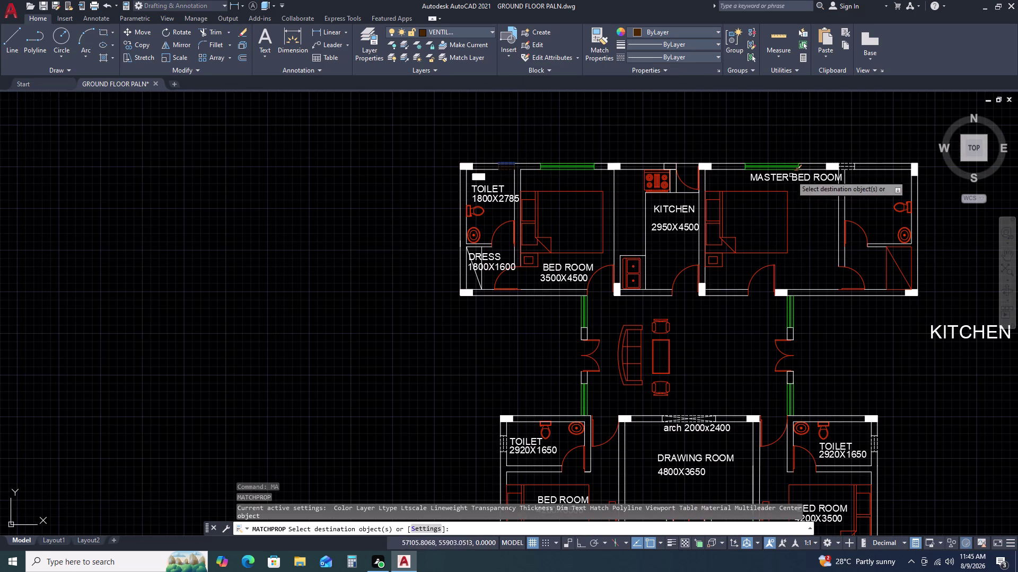
scroll(up, 3)
scroll(up, 3)
double_click(792, 167)
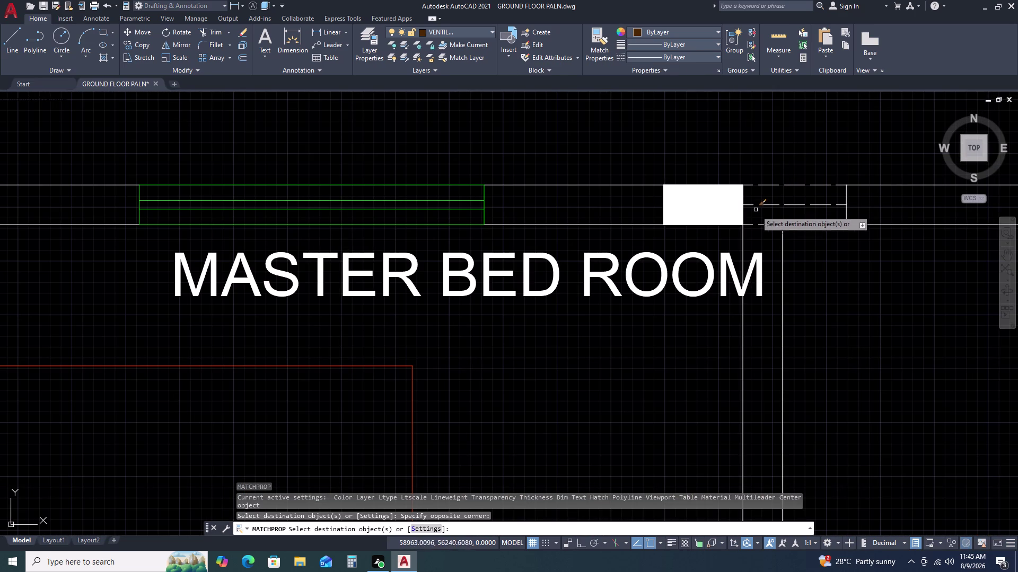
key(Escape)
drag(743, 168, 744, 175)
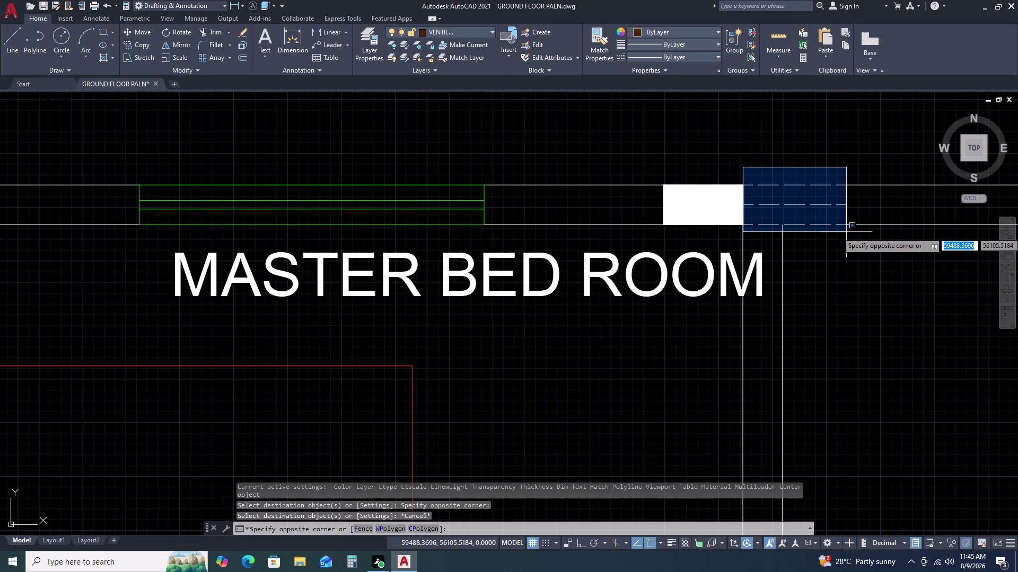
click(846, 232)
scroll(up, 3)
middle_drag(837, 215, 668, 224)
key(Escape)
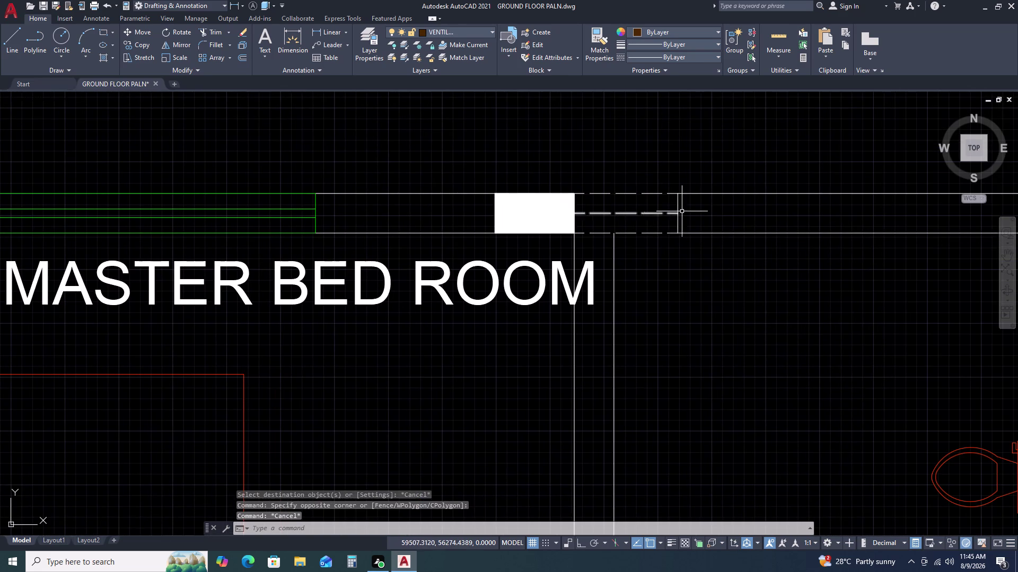
Copy the ventilator line's properties onto two dashed lines of the opening with MATCHPROP.
double_click(683, 211)
double_click(675, 202)
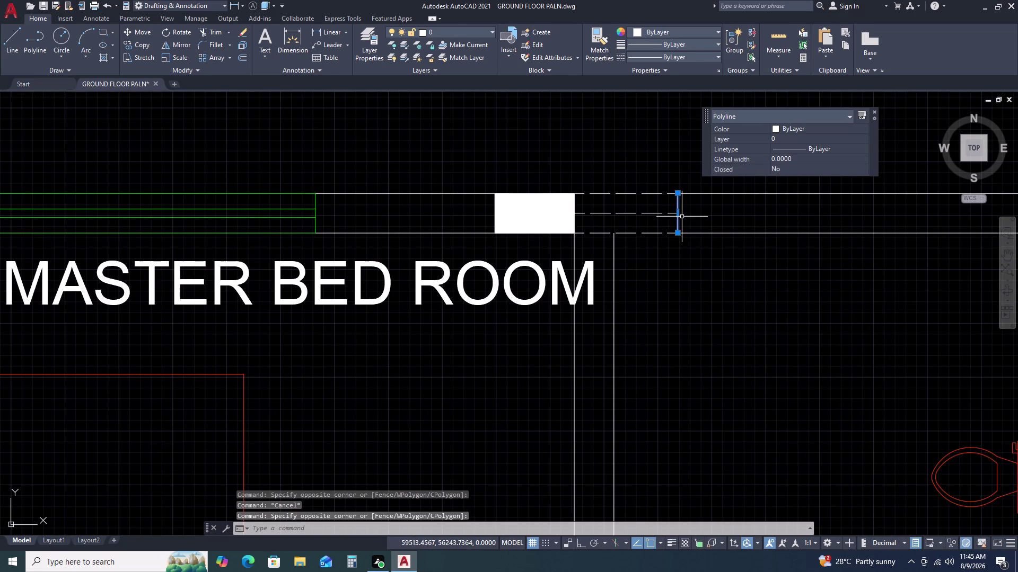
key(Escape)
key(m)
text(A)
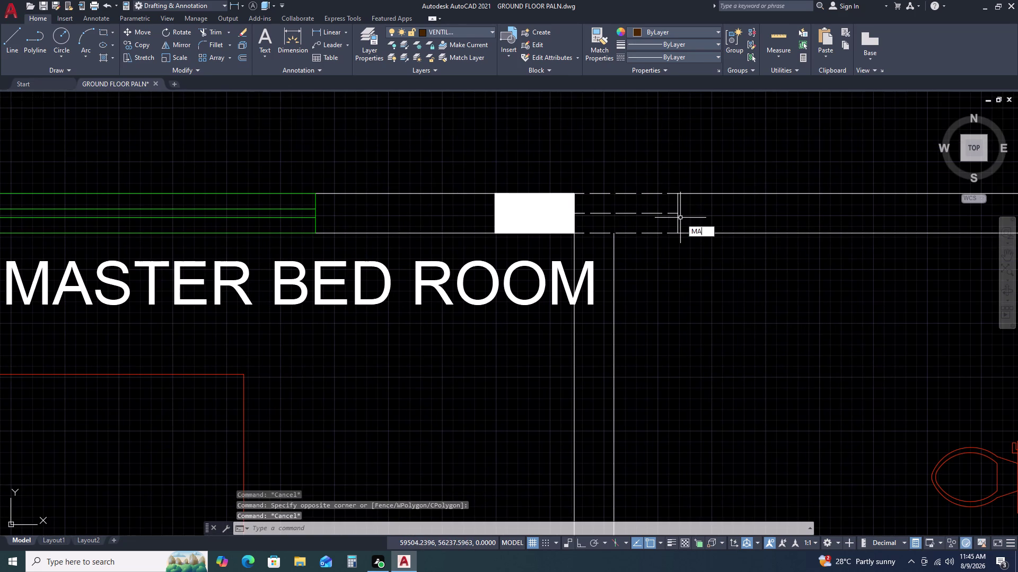
key(space)
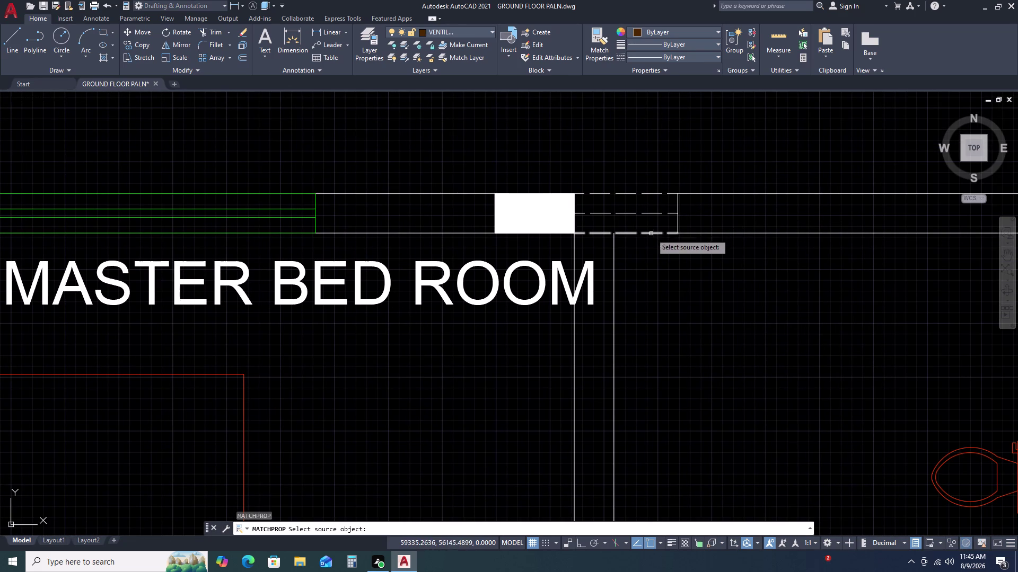
click(651, 234)
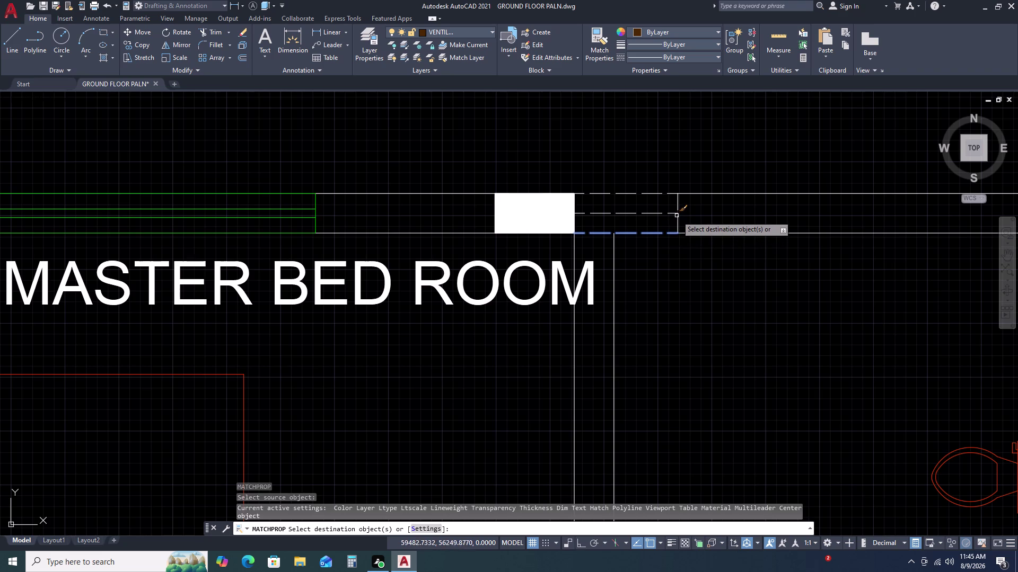
click(676, 216)
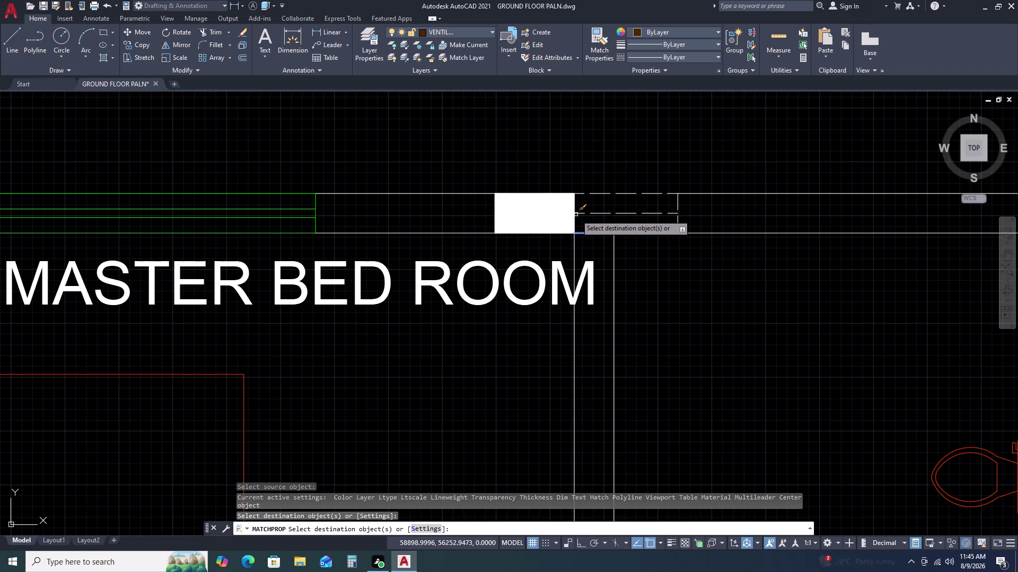
double_click(574, 210)
key(Escape)
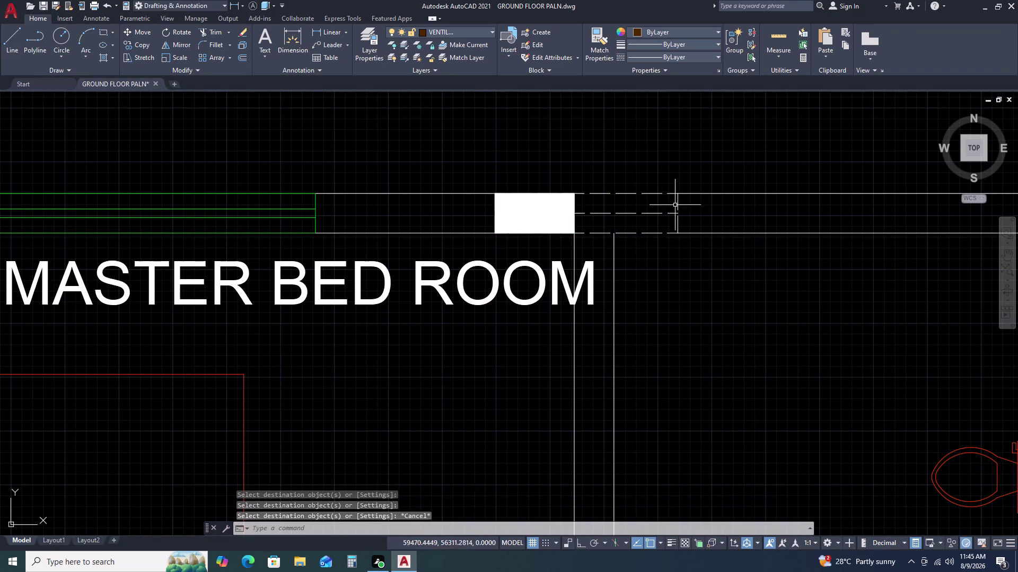
Window-select the master bedroom ventilator lines.
scroll(down, 3)
scroll(up, 3)
click(598, 181)
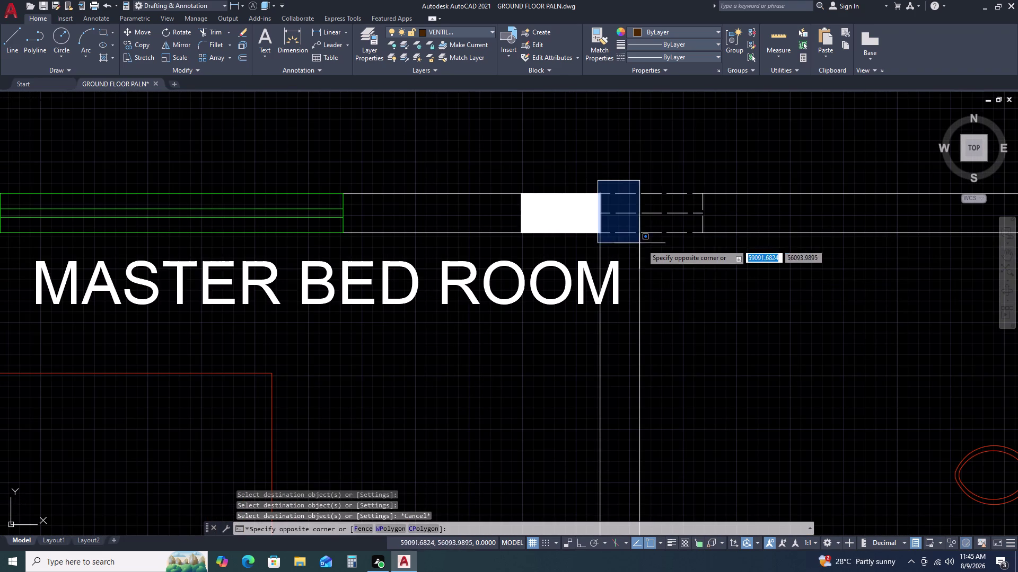
click(716, 244)
scroll(down, 3)
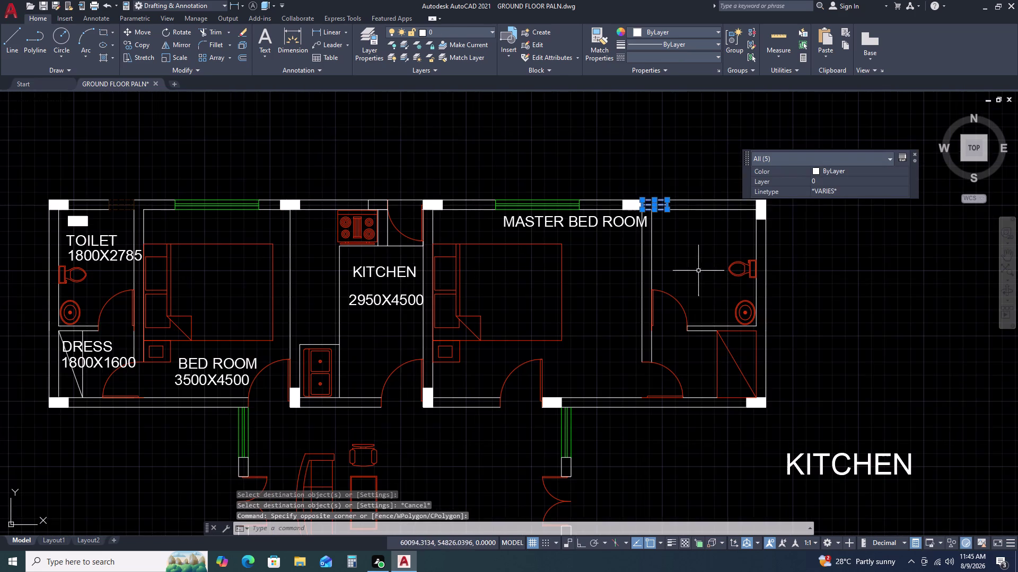
Select the ventilator lines beside the first lower toilet.
middle_drag(708, 287, 637, 140)
scroll(down, 3)
scroll(up, 3)
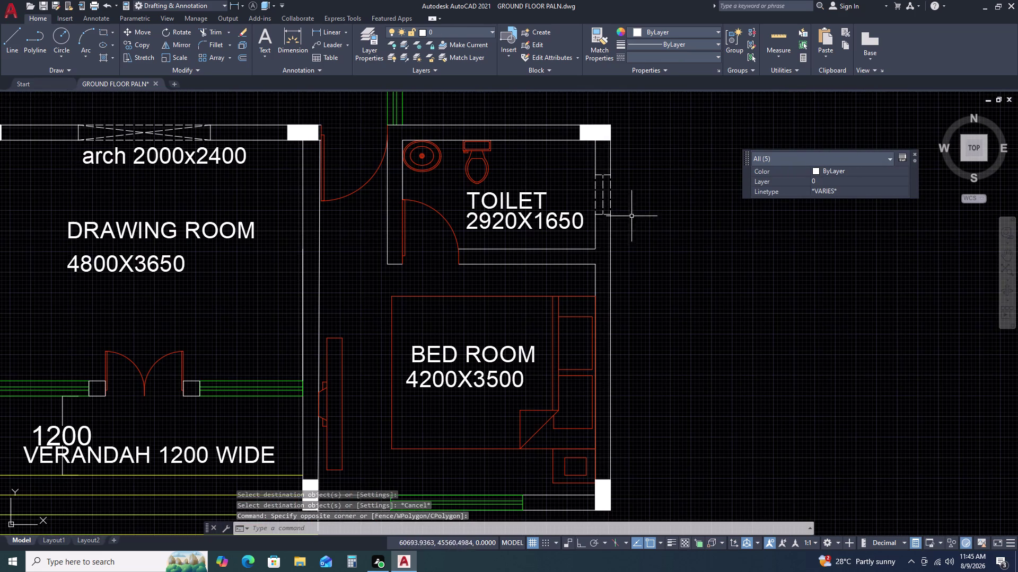
click(591, 170)
double_click(620, 225)
scroll(down, 3)
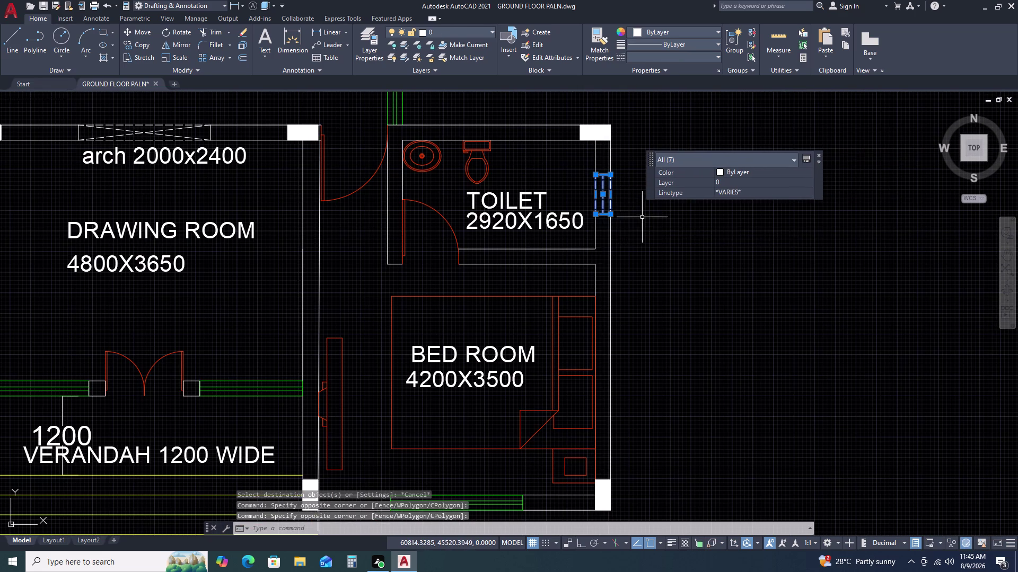
scroll(down, 3)
scroll(up, 3)
Window-select the other lower toilet's ventilator lines.
middle_drag(394, 221, 614, 225)
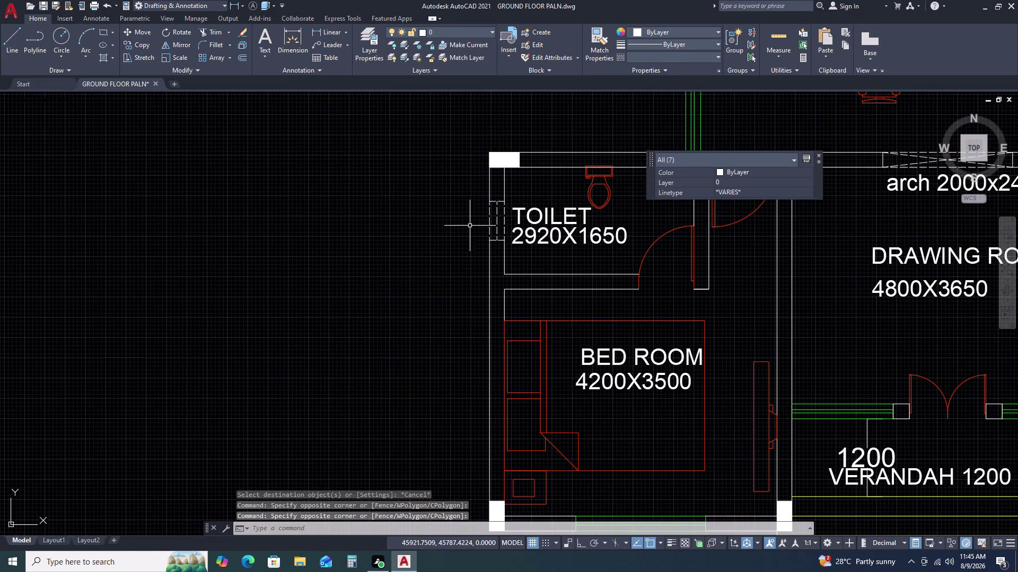
scroll(up, 3)
click(410, 163)
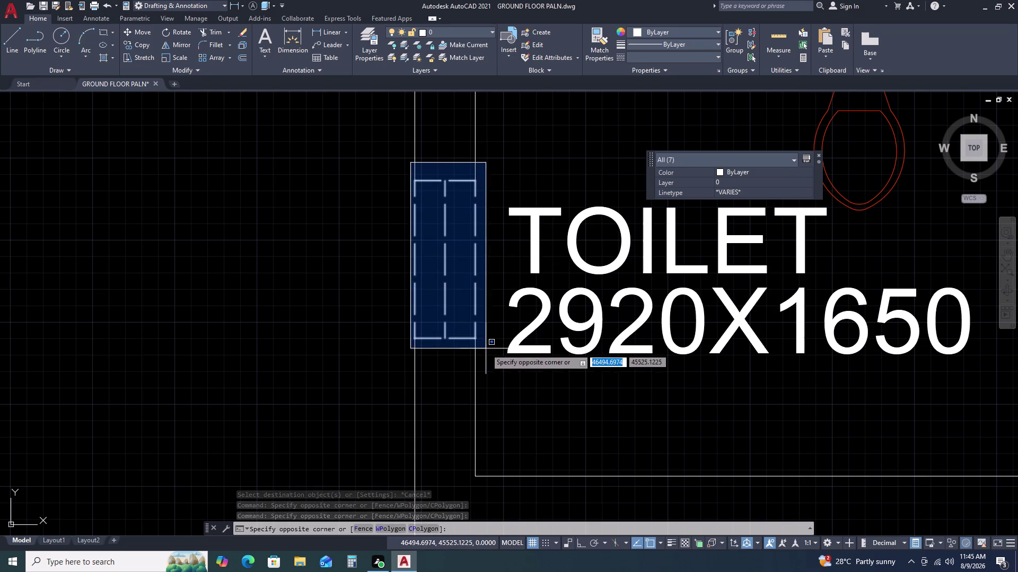
double_click(485, 349)
scroll(down, 3)
scroll(down, 3)
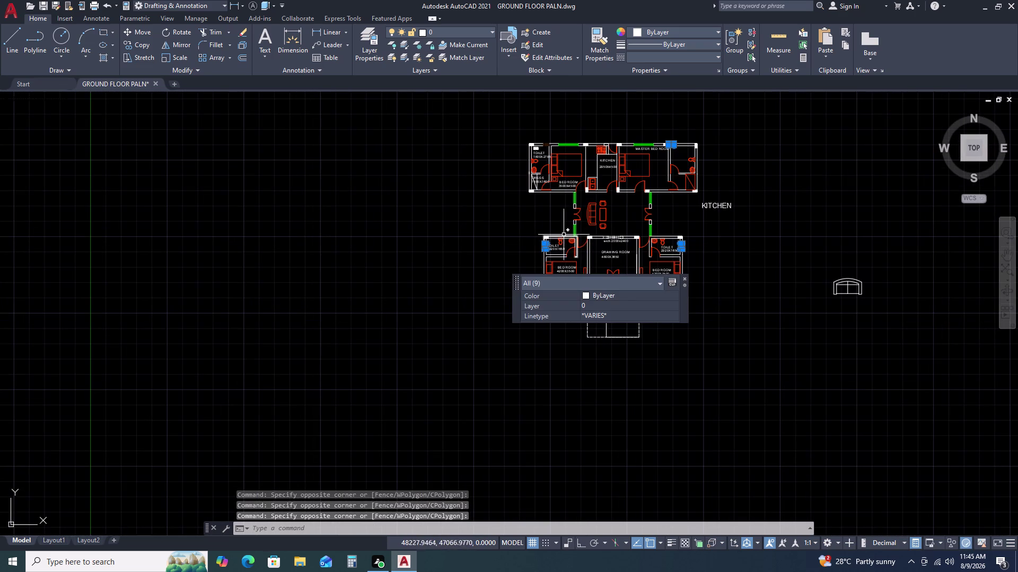
Check the selected lines' Linetype and Color drop-downs without changes, then clear the selection.
click(611, 315)
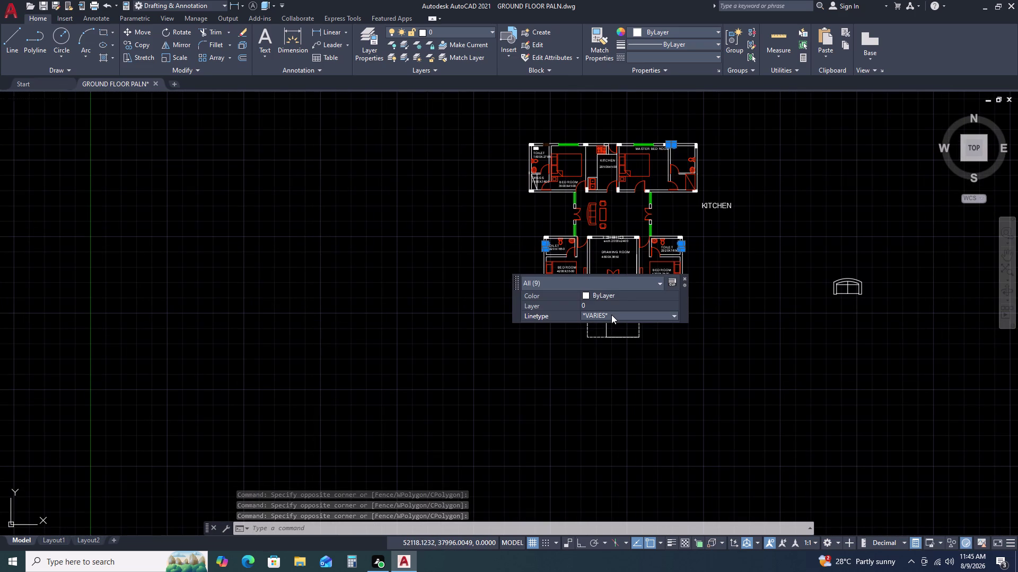
click(611, 315)
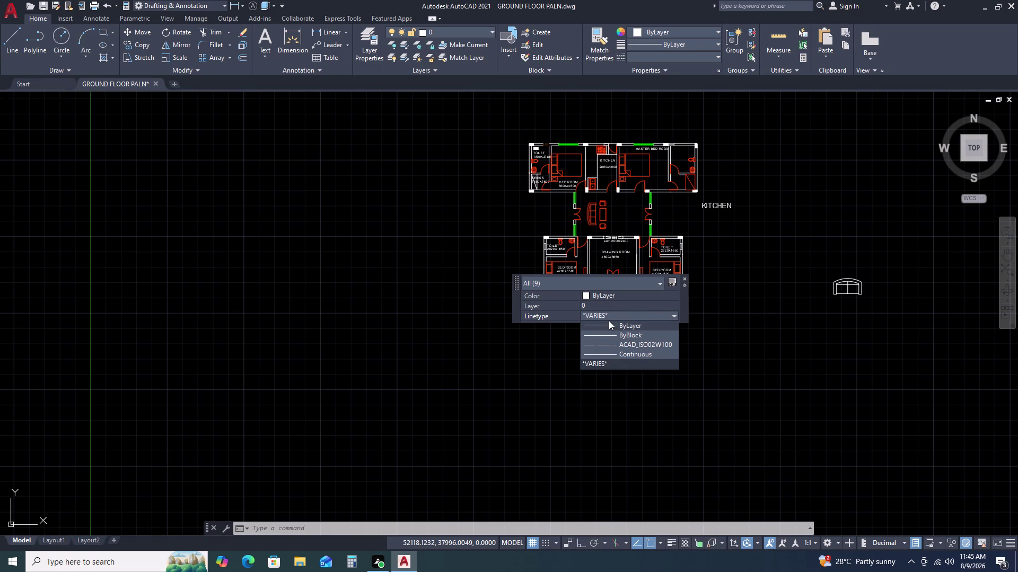
click(609, 364)
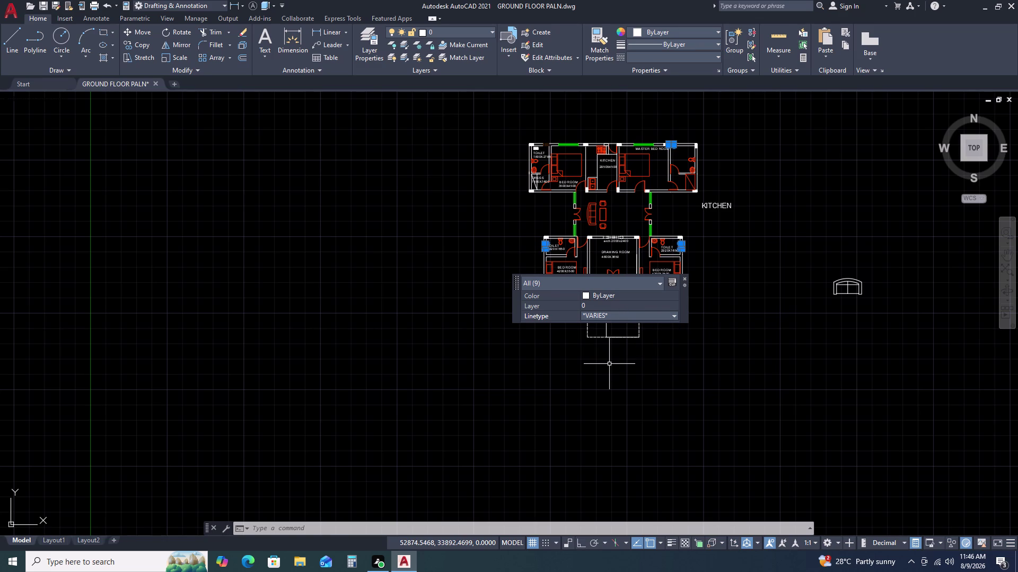
click(620, 294)
click(620, 294)
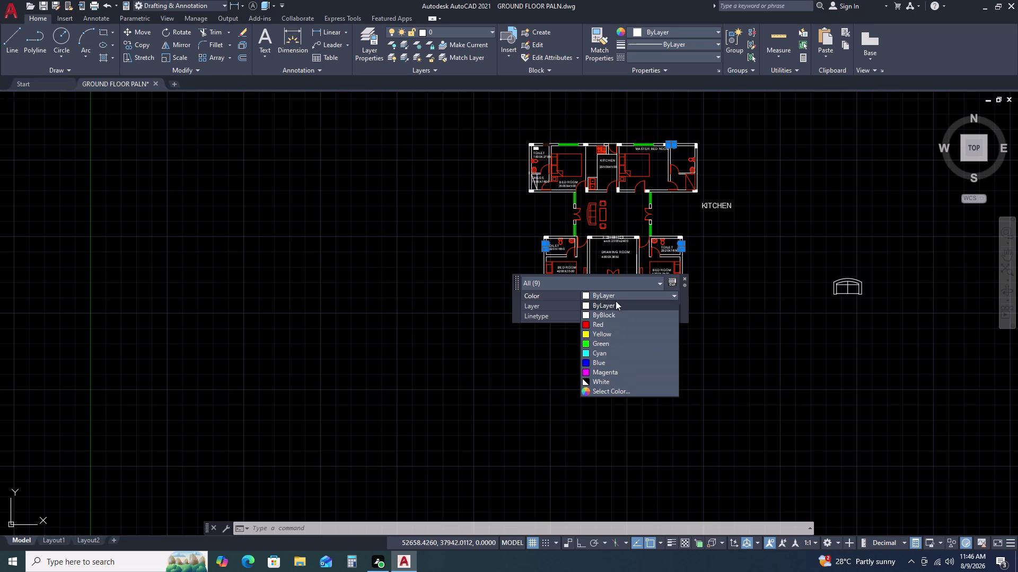
scroll(up, 3)
key(Escape)
key(Escape)
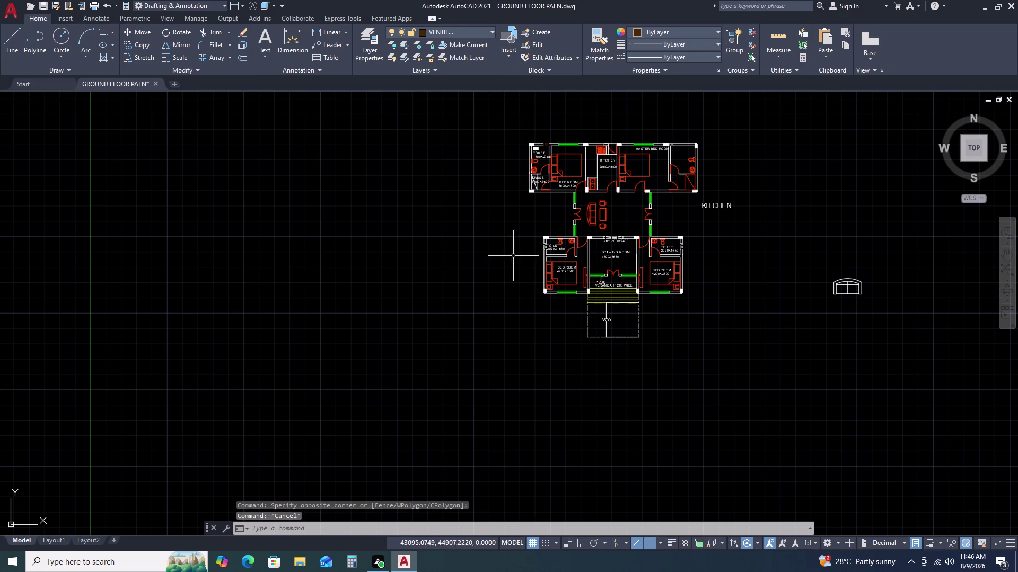
Select the upper-left toilet ventilator lines and start MATCHPROP (MA).
scroll(up, 3)
double_click(522, 143)
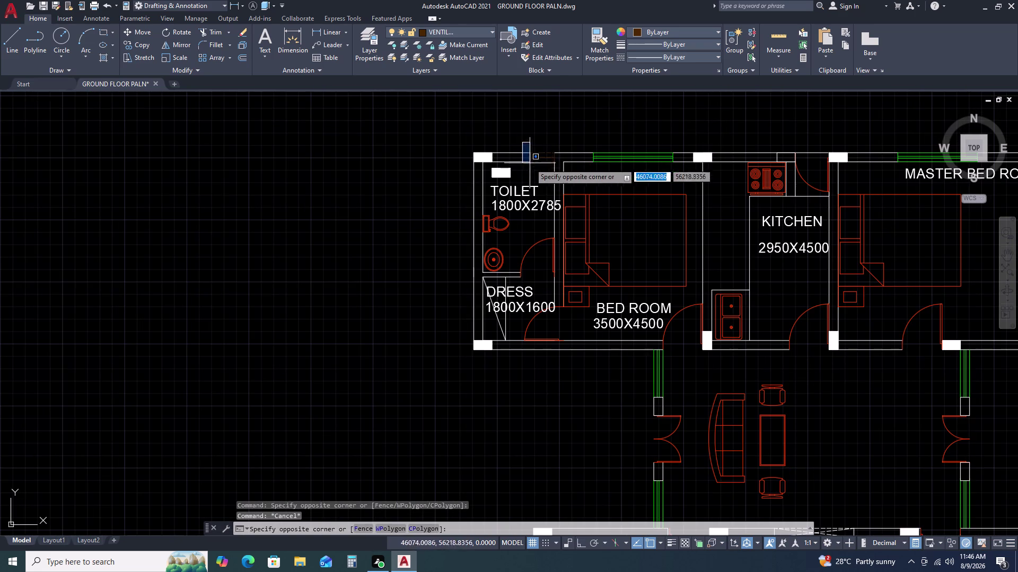
click(559, 174)
key(m)
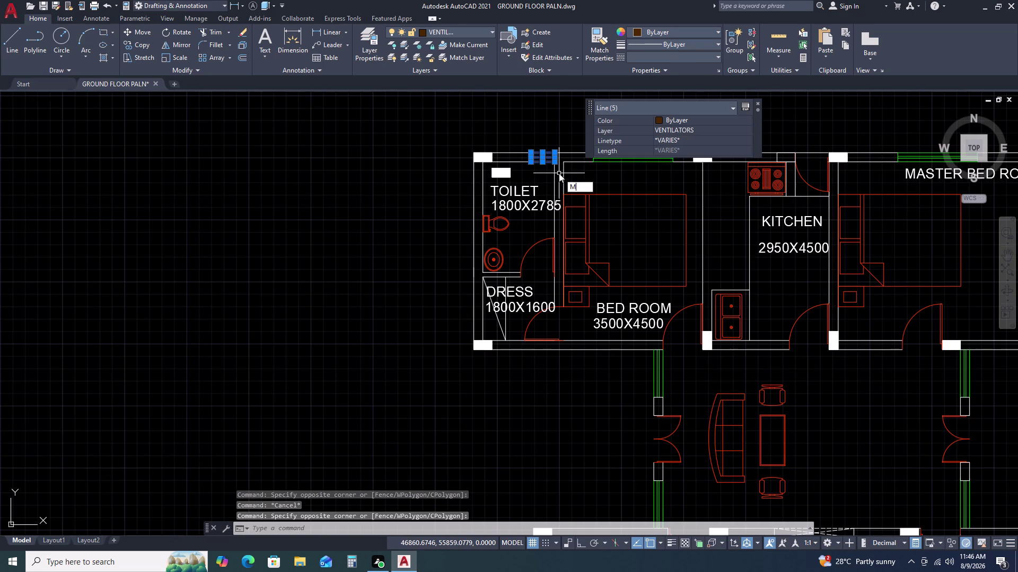
text(A)
key(space)
Pick the master bedroom ventilator as source and a ventilator line as destination.
scroll(down, 3)
scroll(up, 3)
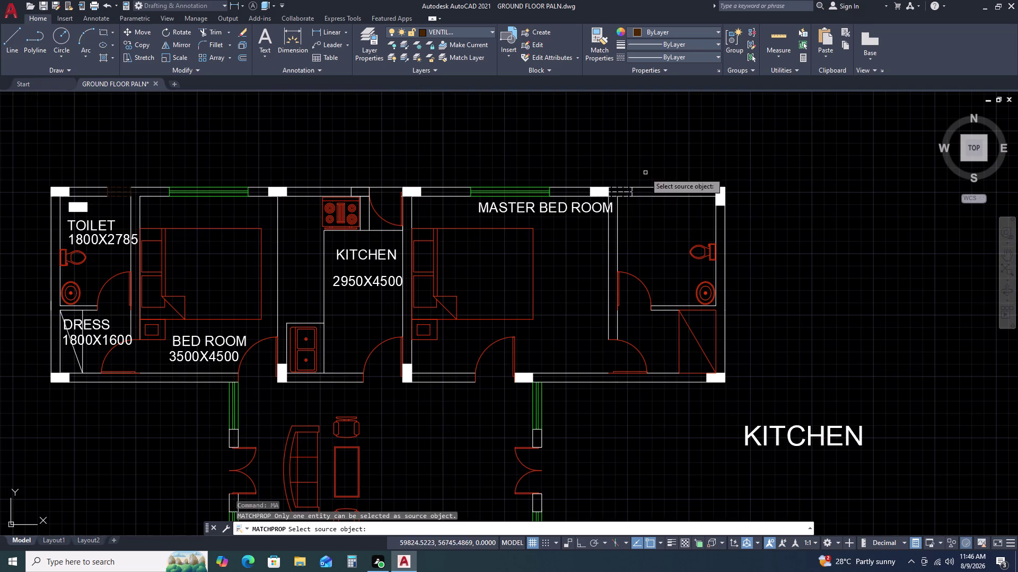
scroll(up, 3)
click(631, 176)
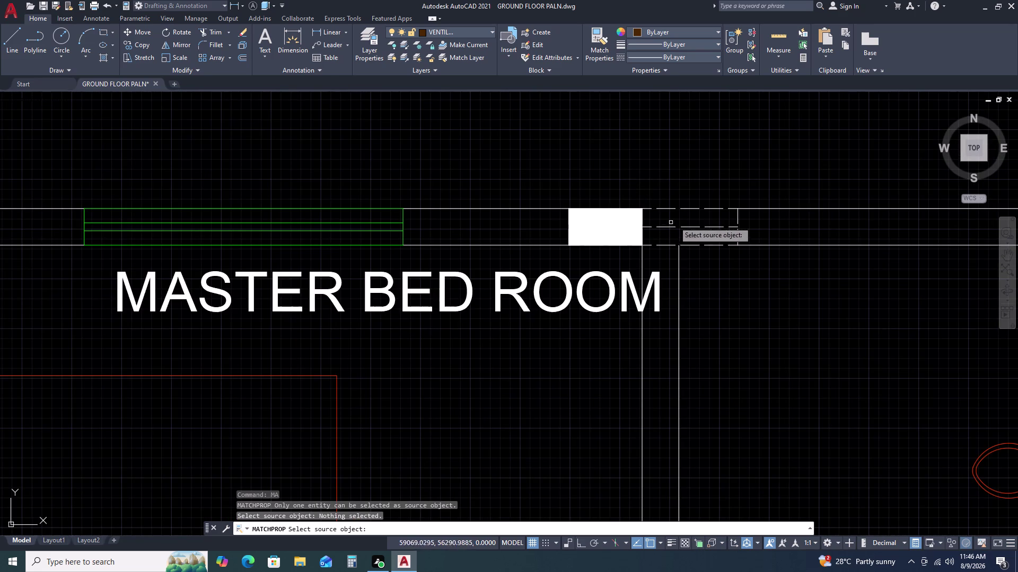
double_click(707, 245)
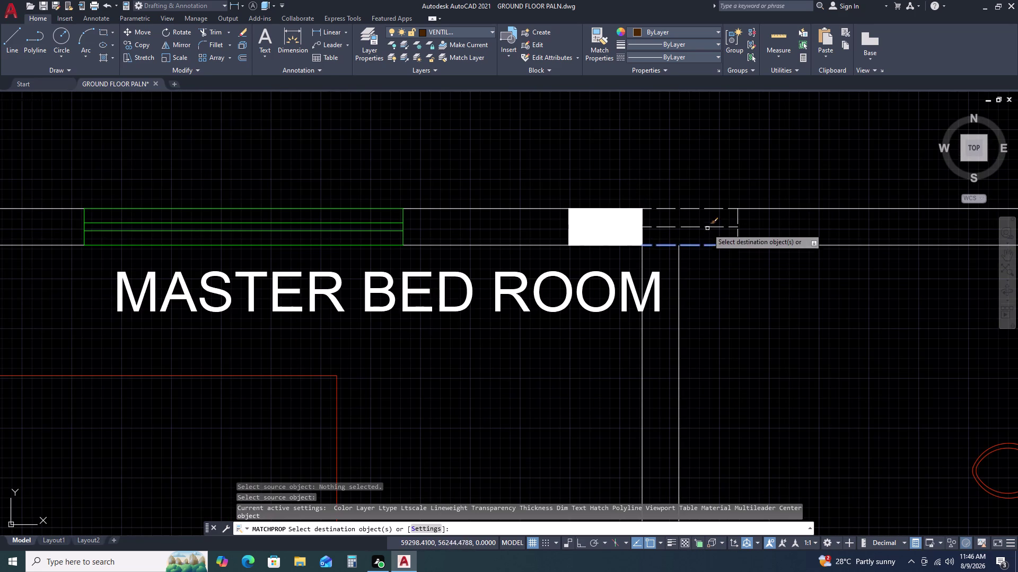
click(706, 226)
Restart MATCHPROP using the upper-left toilet ventilator lines as the source.
key(Escape)
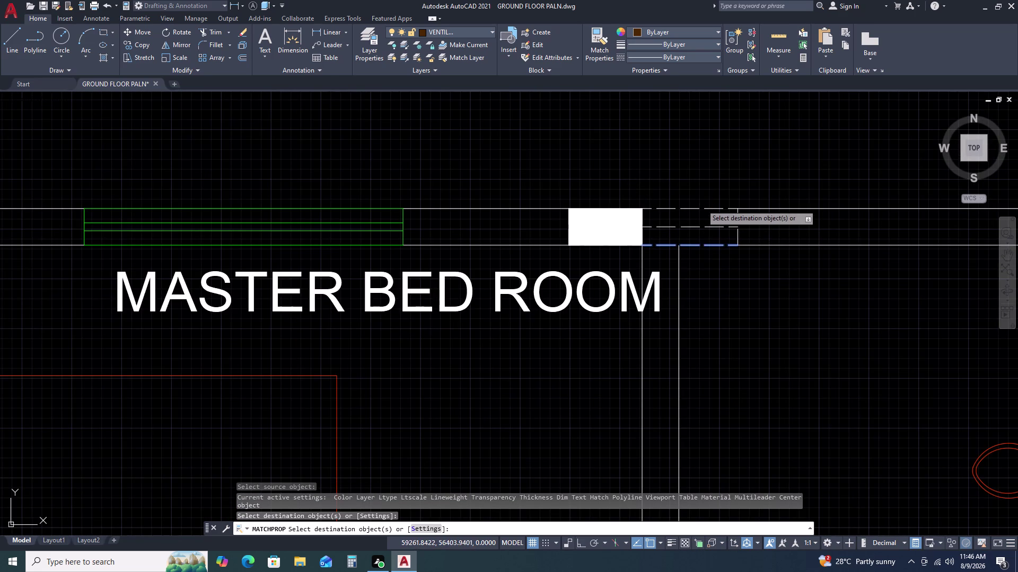
scroll(down, 3)
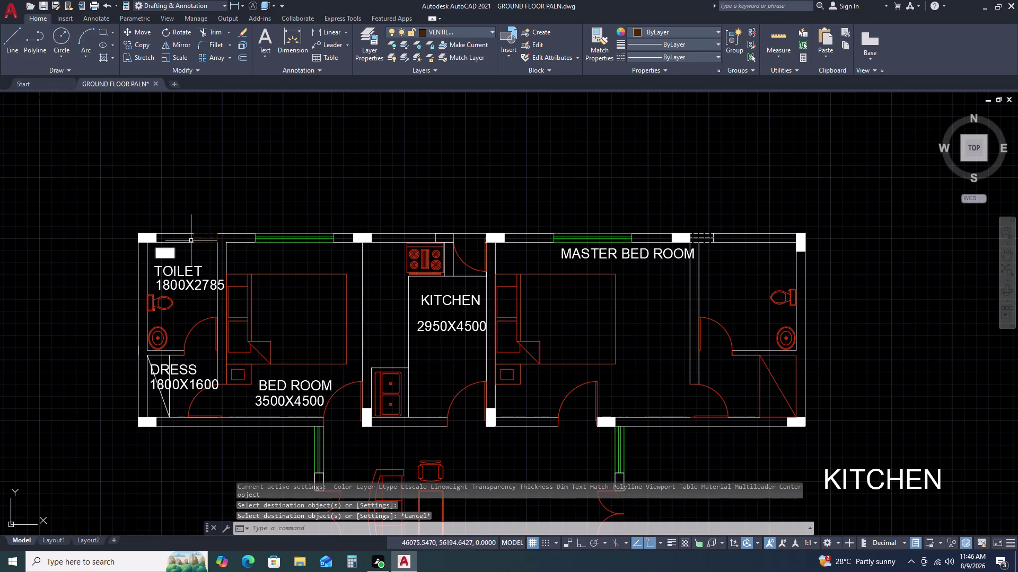
scroll(up, 3)
click(205, 236)
double_click(205, 246)
key(m)
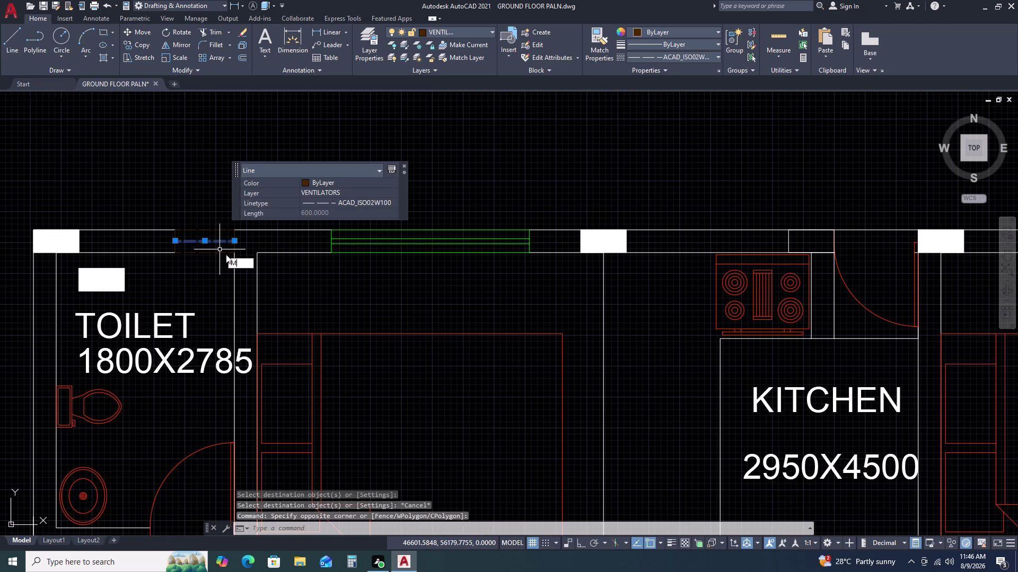
key(a)
key(space)
Apply the ventilator properties to all master bedroom ventilator lines.
scroll(down, 3)
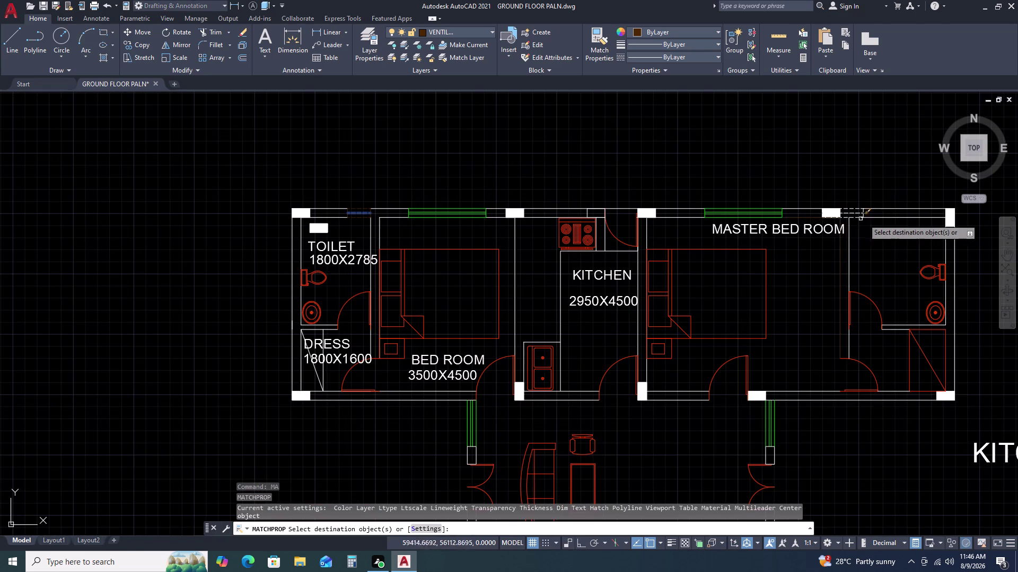
scroll(up, 3)
scroll(up, 3)
click(840, 196)
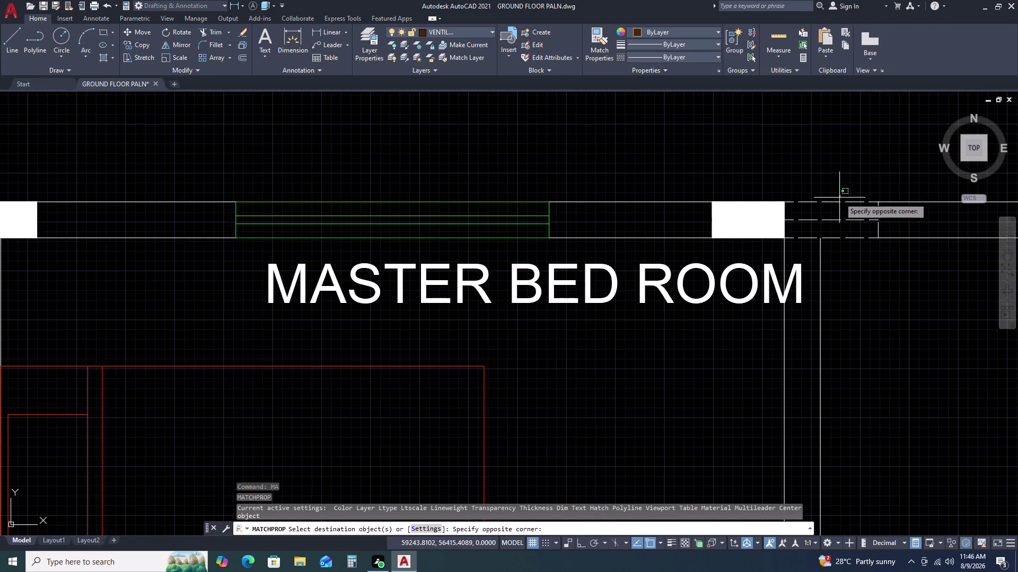
click(830, 241)
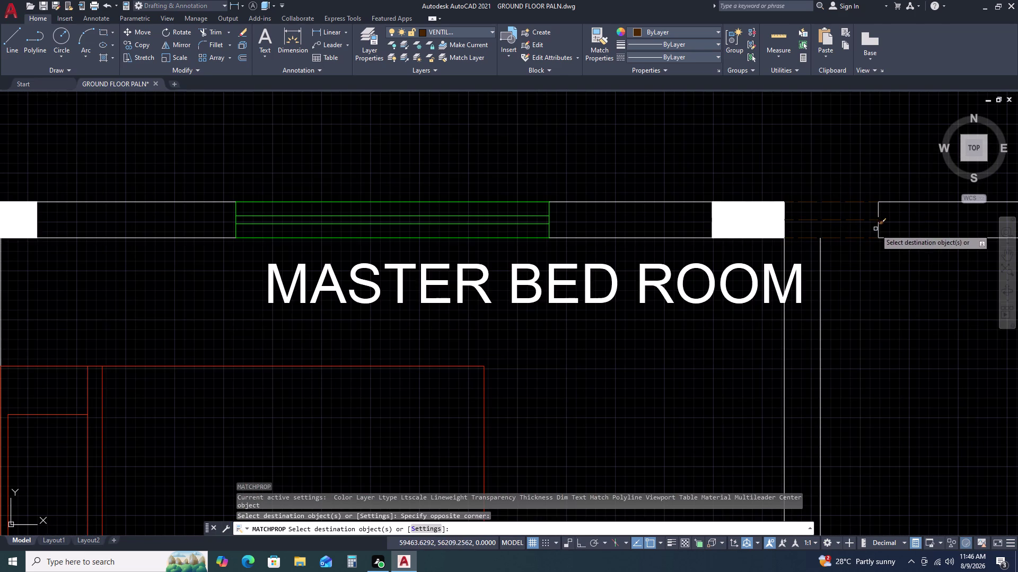
click(878, 231)
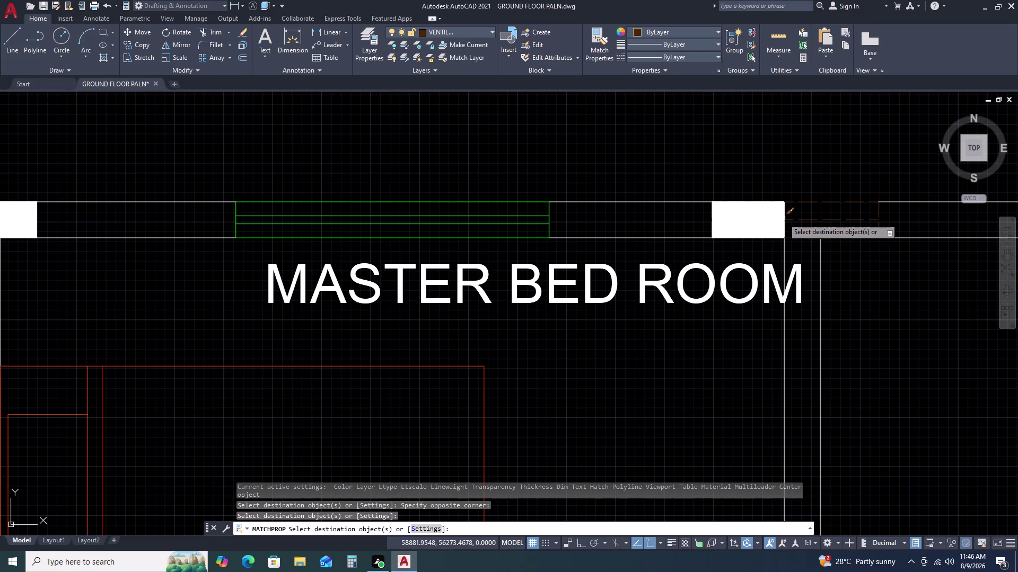
scroll(down, 3)
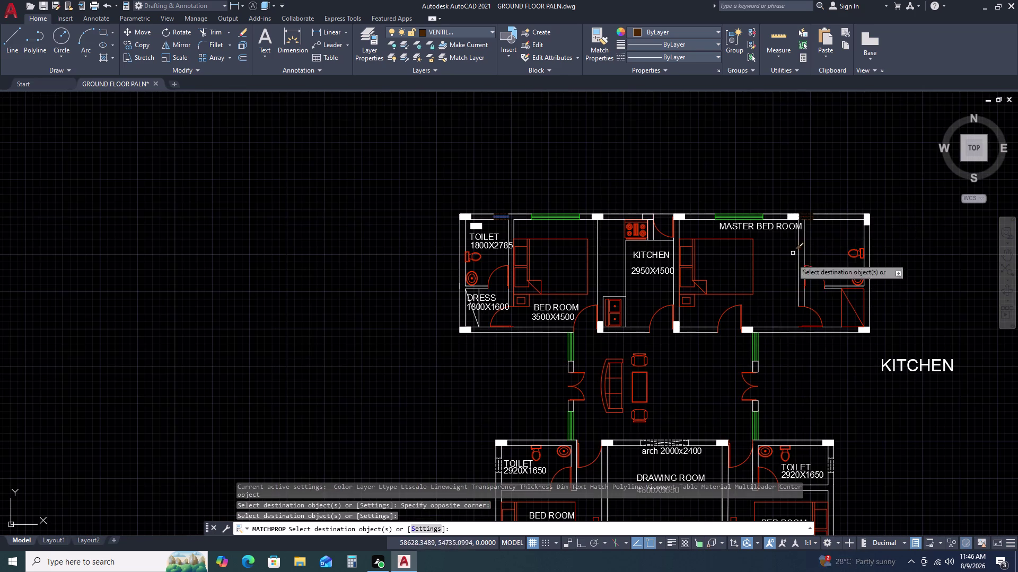
scroll(down, 3)
Apply the ventilator properties to the lower-right toilet ventilator lines.
middle_drag(793, 362, 726, 240)
scroll(up, 3)
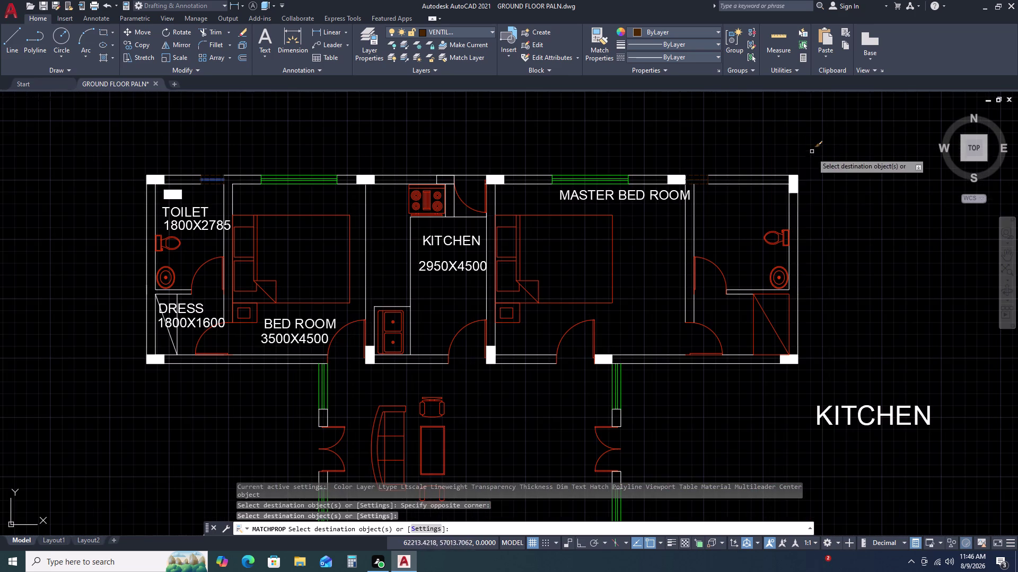
scroll(up, 3)
scroll(down, 3)
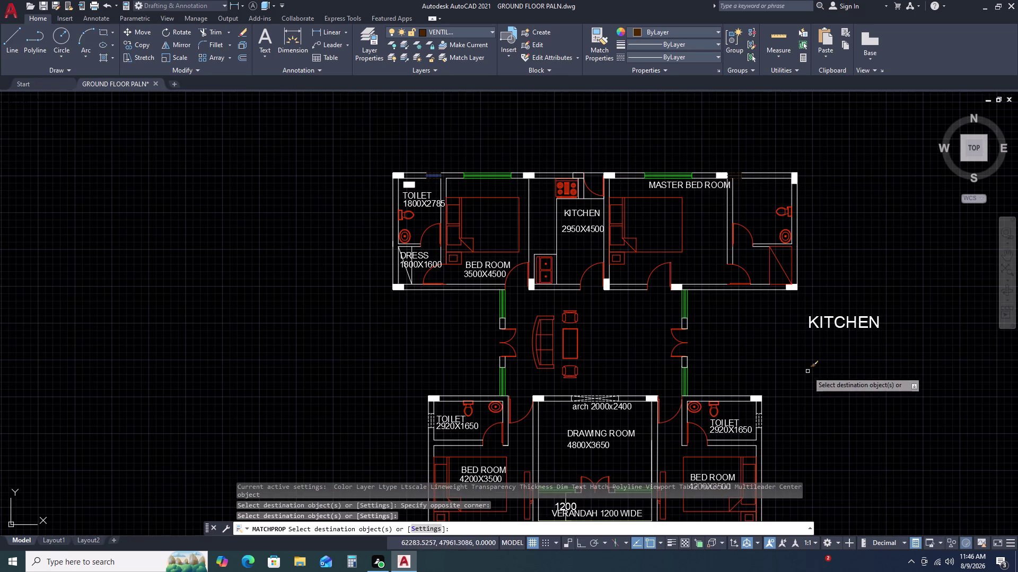
middle_drag(807, 371, 719, 168)
scroll(up, 3)
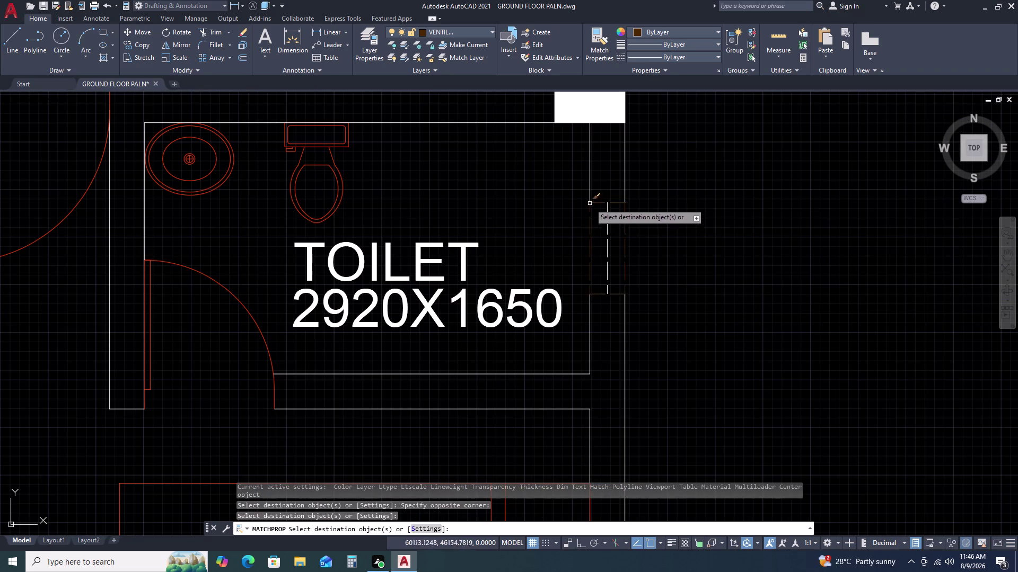
double_click(607, 201)
double_click(597, 244)
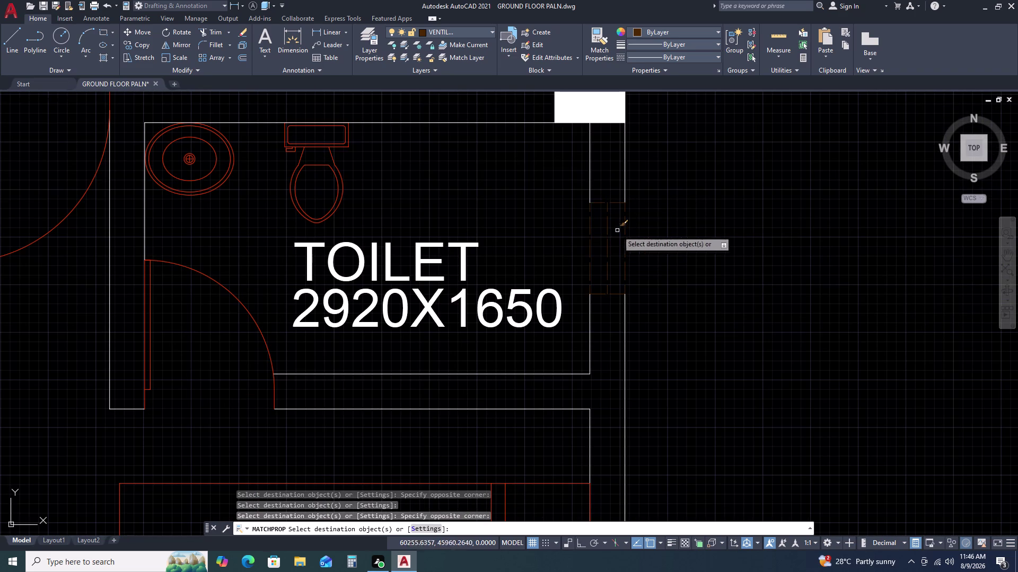
Apply the ventilator properties to the lower-left toilet ventilator lines and end MATCHPROP.
scroll(down, 3)
scroll(up, 3)
scroll(up, 3)
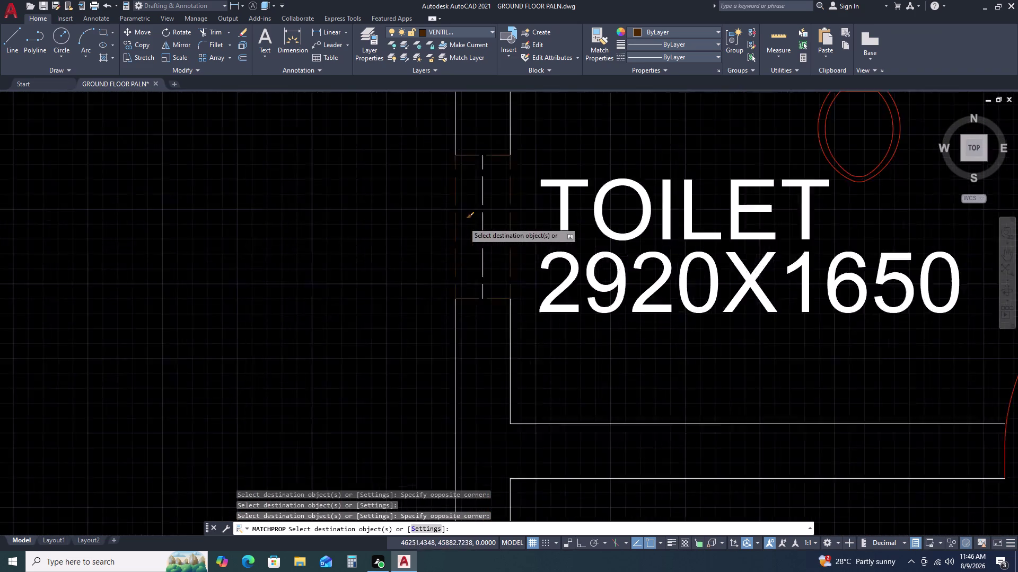
click(495, 192)
click(437, 217)
scroll(down, 3)
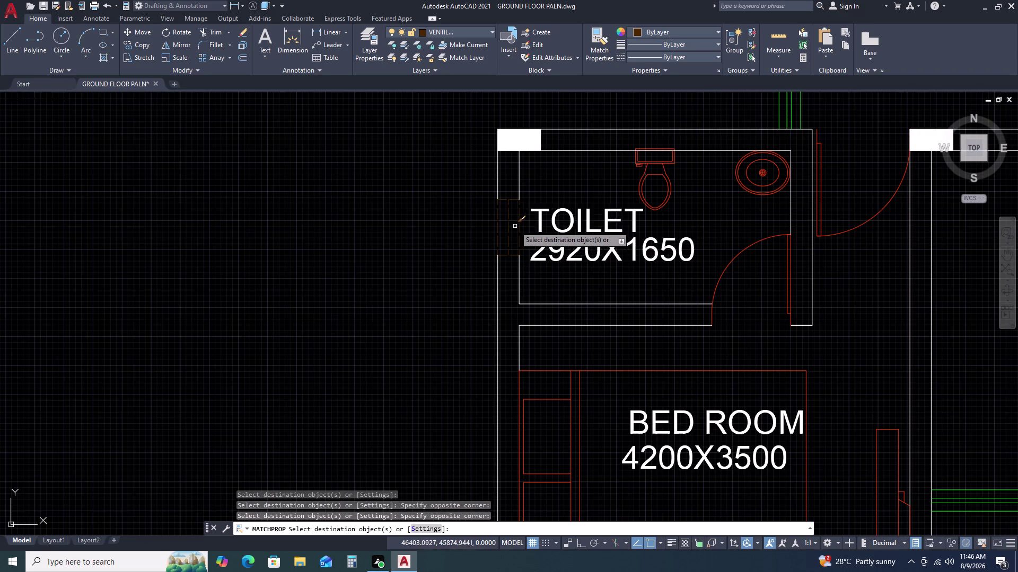
key(Escape)
scroll(down, 3)
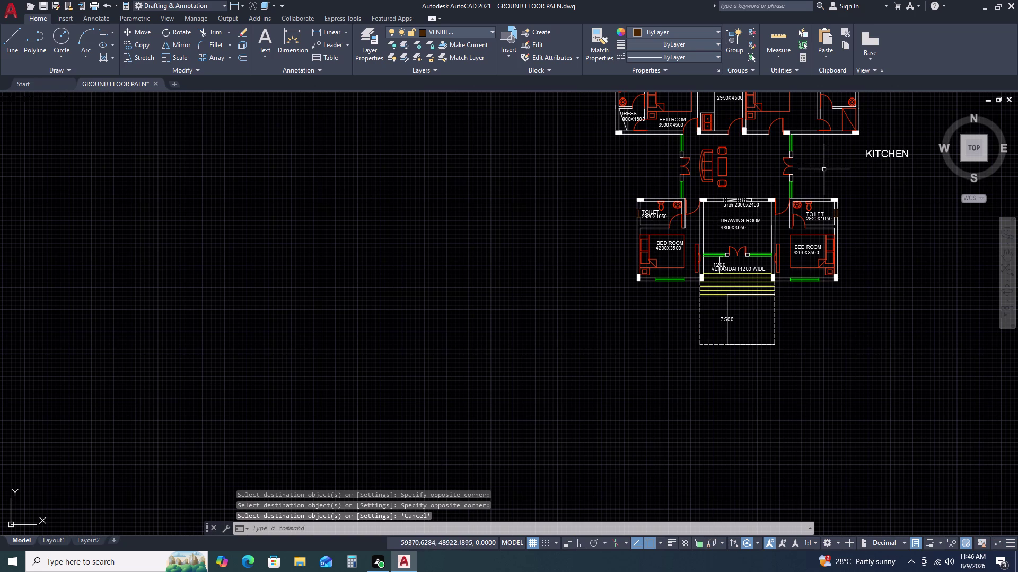
Window-select and erase the Roundback Loveseat block to the right of the plan.
middle_click(881, 175)
middle_drag(881, 175, 825, 260)
scroll(down, 3)
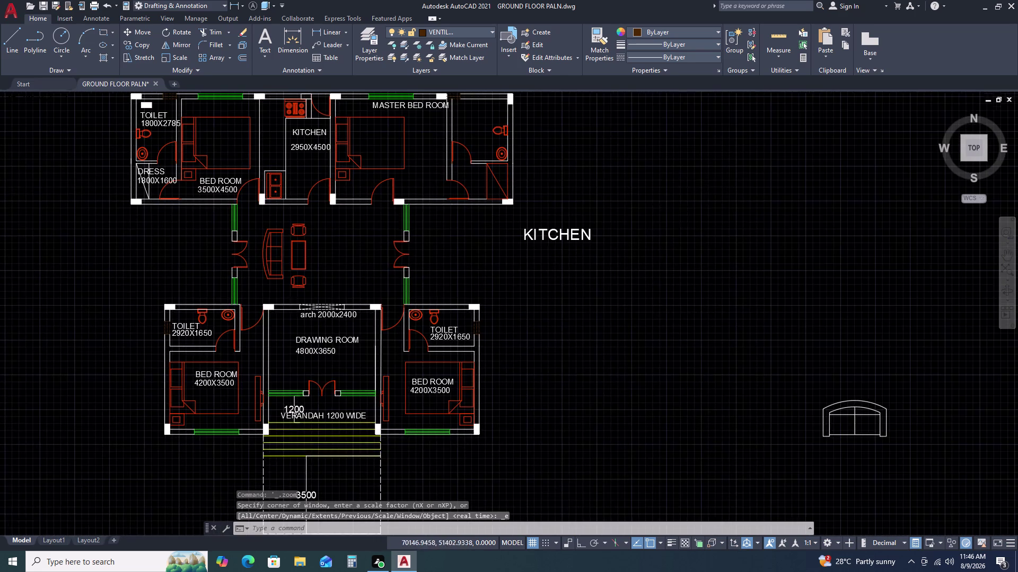
scroll(down, 3)
click(712, 238)
drag(713, 239, 787, 325)
double_click(805, 327)
key(Delete)
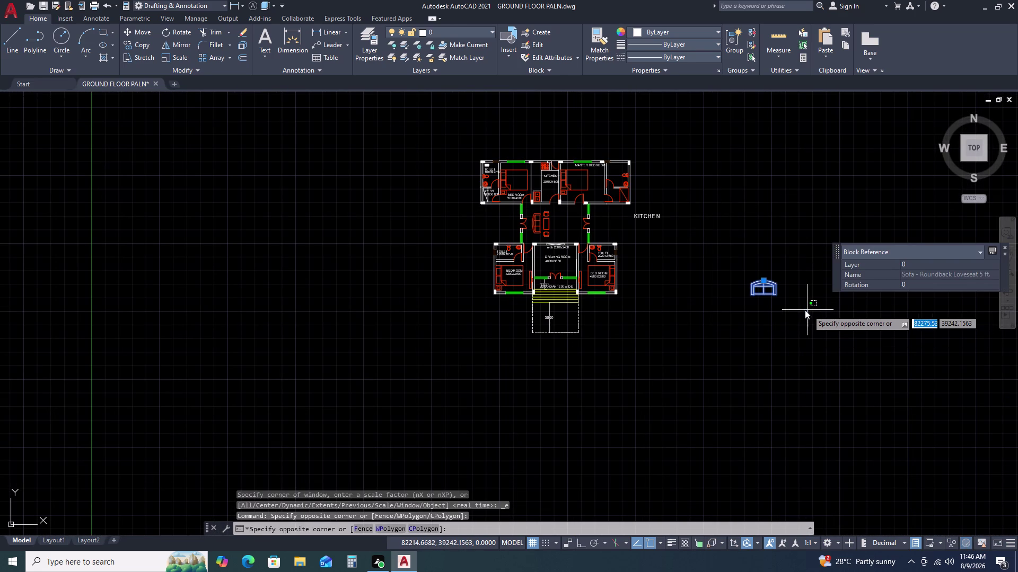
key(Escape)
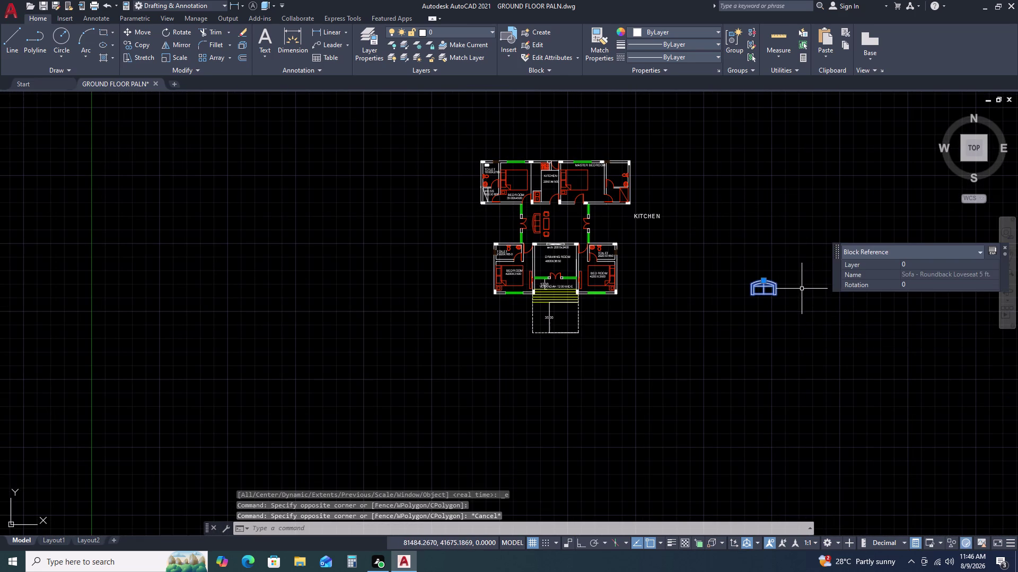
key(Delete)
Delete further window selections, then re-centre the view on the master bedroom toilet area.
scroll(up, 3)
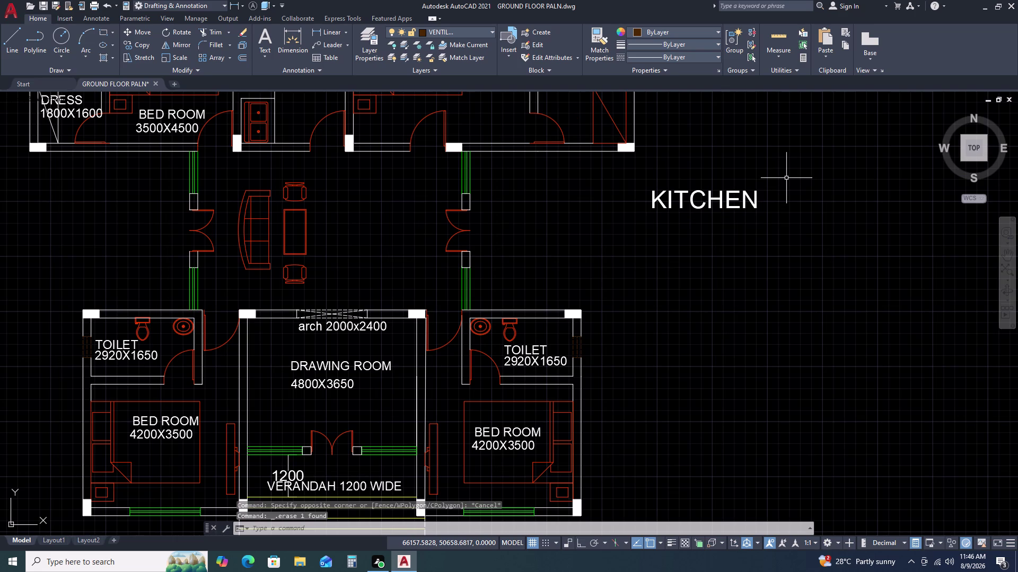
drag(767, 168, 754, 185)
key(Delete)
double_click(707, 244)
key(Delete)
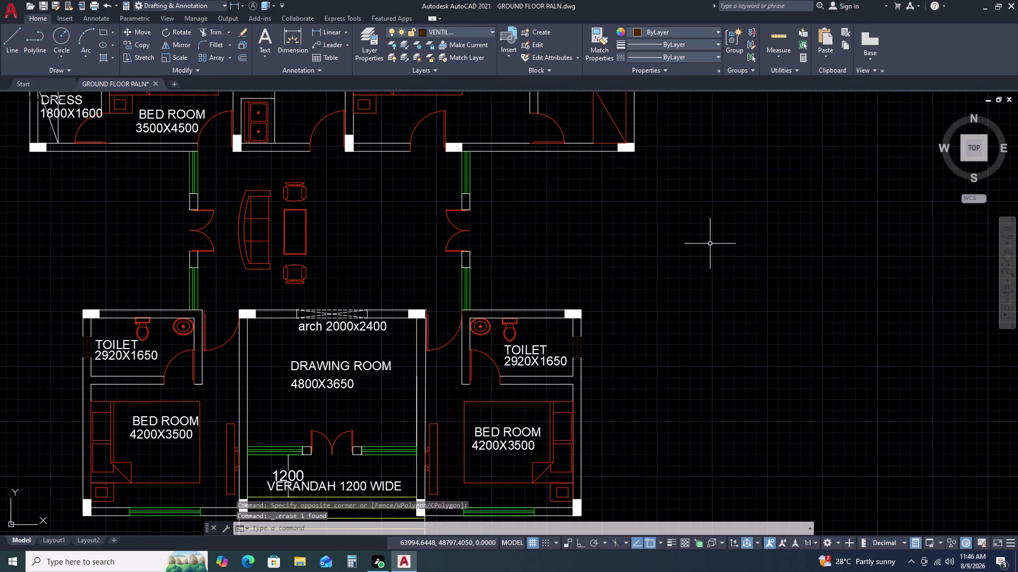
scroll(down, 3)
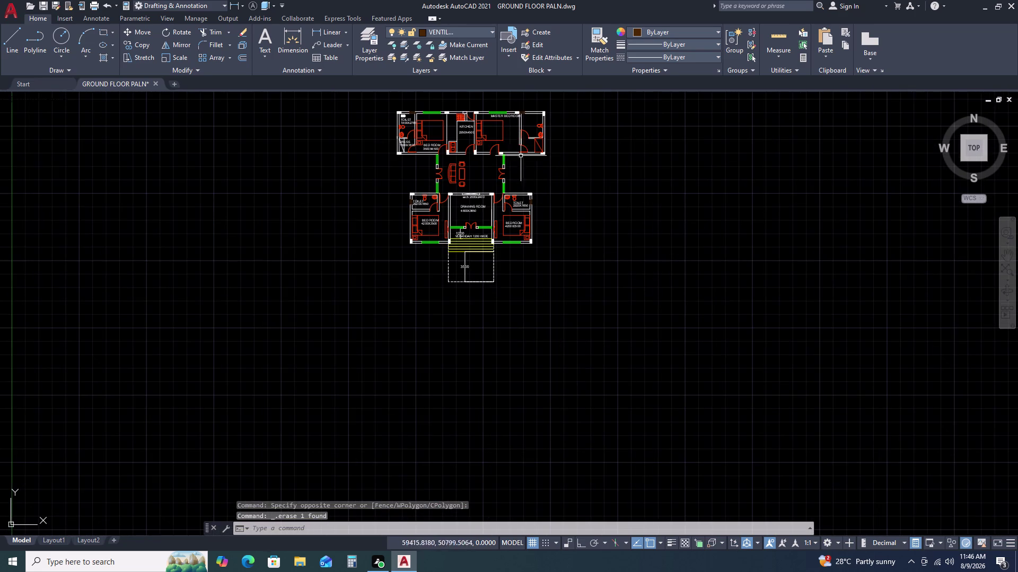
scroll(up, 3)
middle_drag(430, 141, 521, 169)
middle_drag(537, 177, 559, 191)
scroll(down, 3)
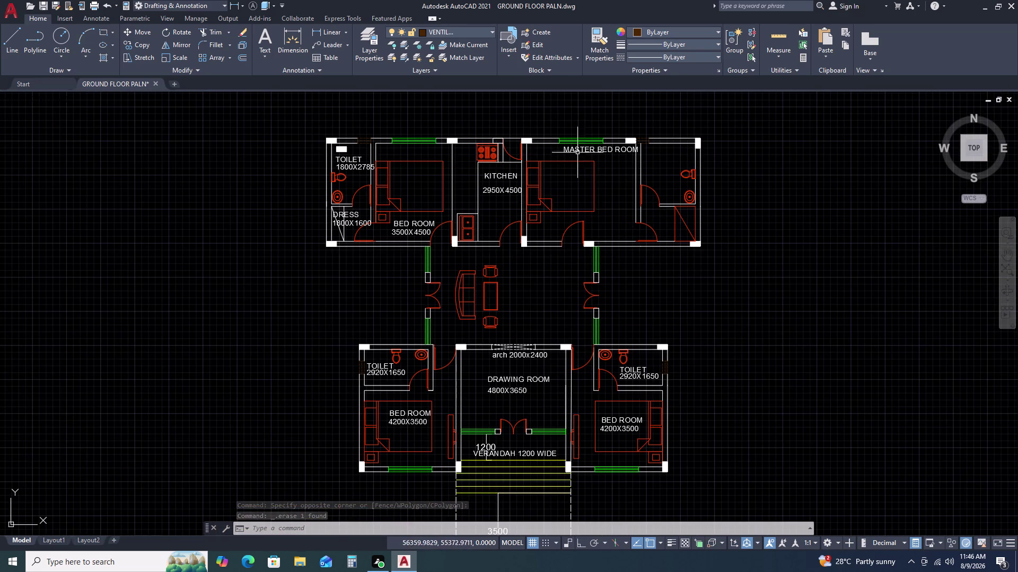
scroll(up, 3)
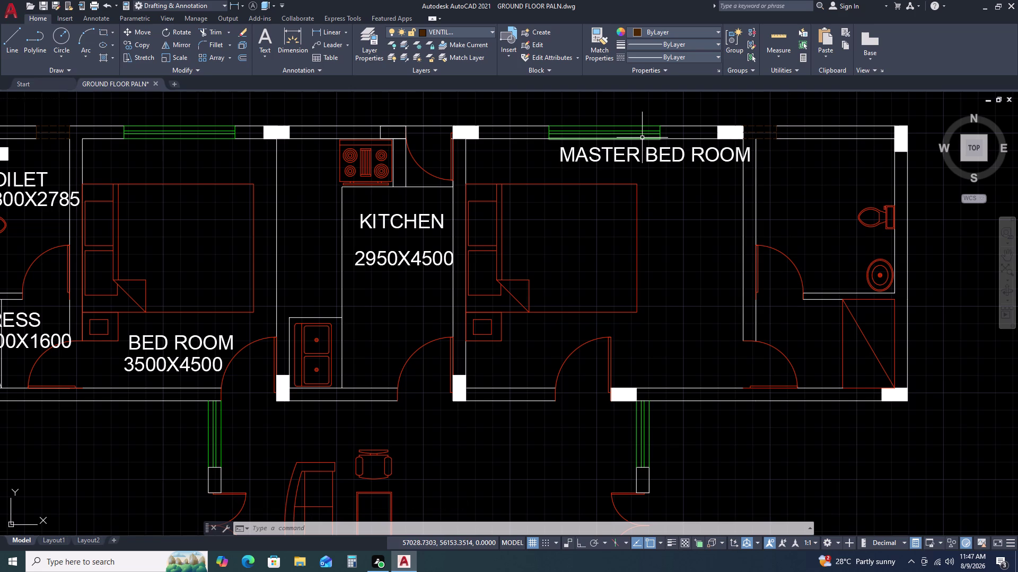
double_click(842, 328)
Begin editing the master bathroom partition outline, then cancel the edit.
click(843, 347)
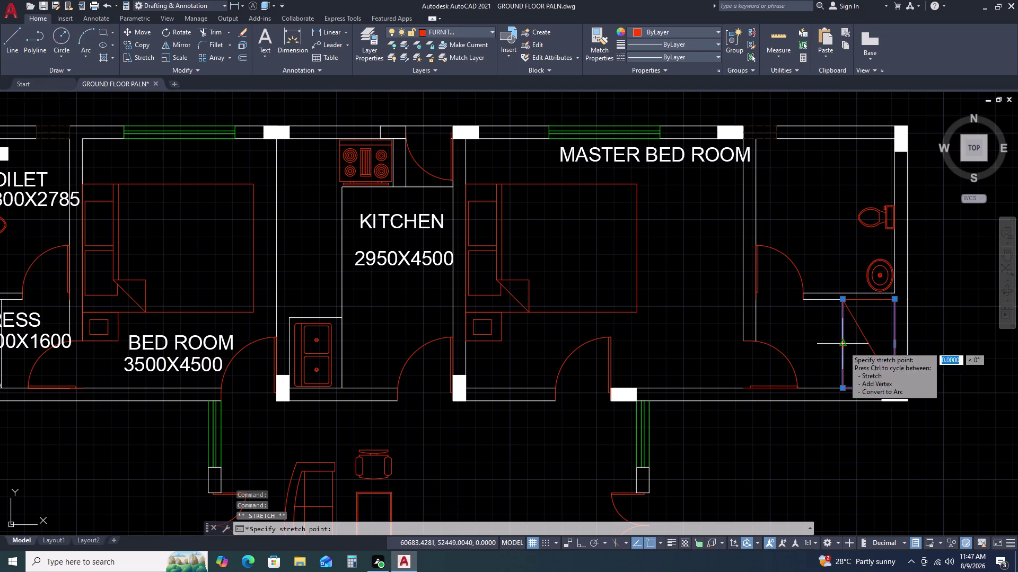
double_click(854, 343)
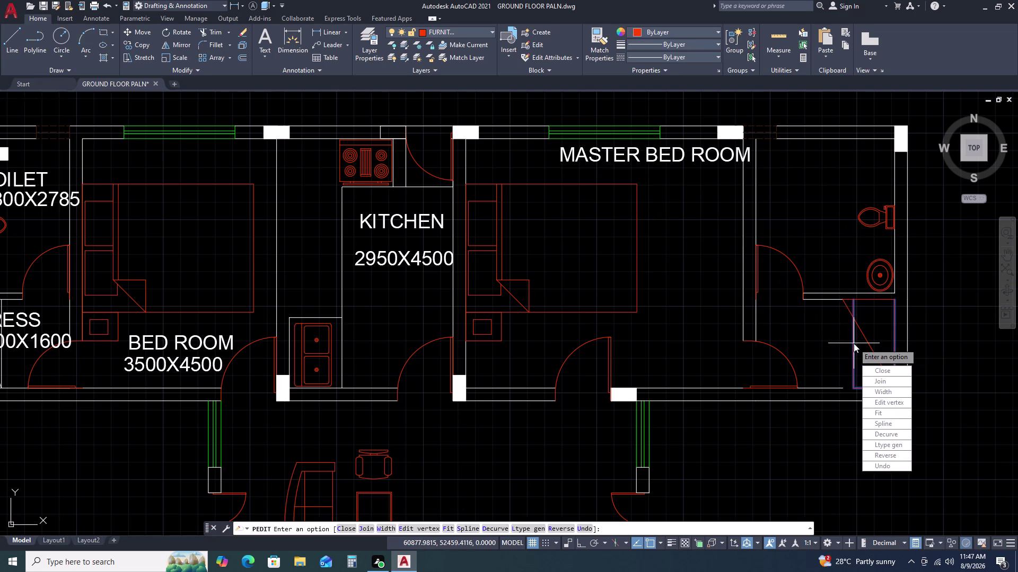
middle_drag(800, 364, 663, 329)
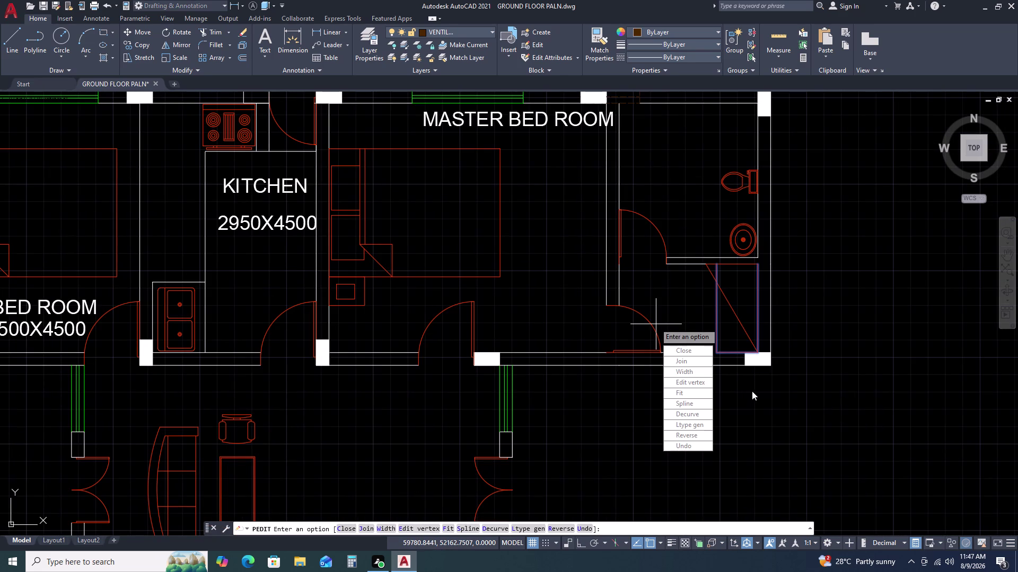
key(Escape)
Select the toilet's short bottom wall line, deselect it, and pan back to the rear rooms.
scroll(down, 3)
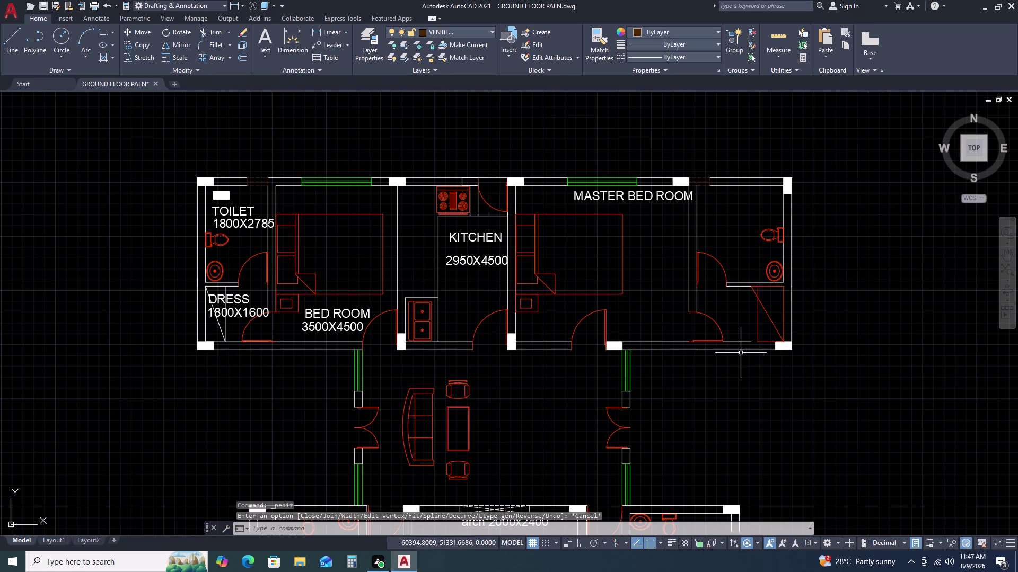
scroll(up, 3)
click(747, 341)
double_click(755, 344)
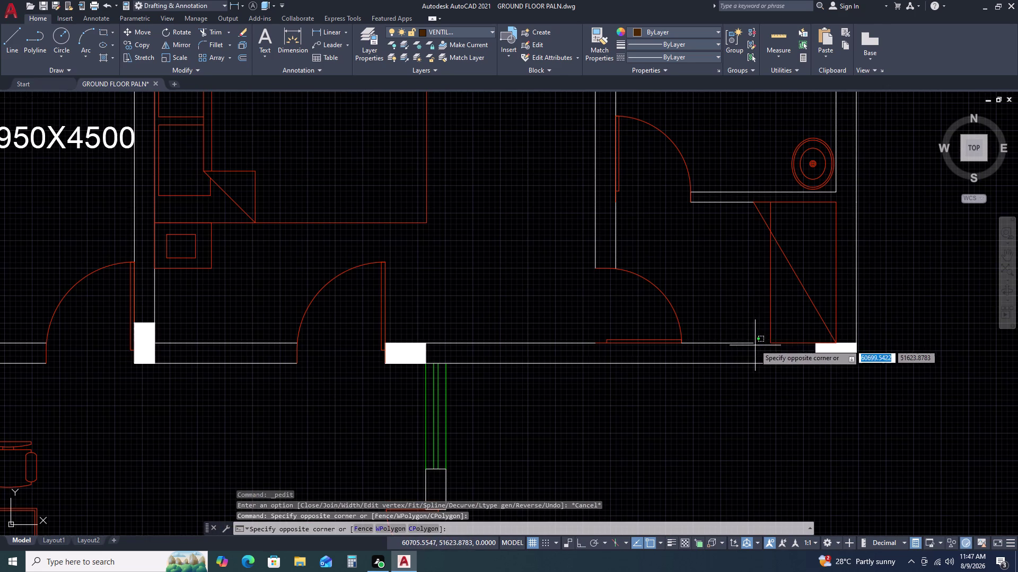
double_click(750, 341)
double_click(752, 341)
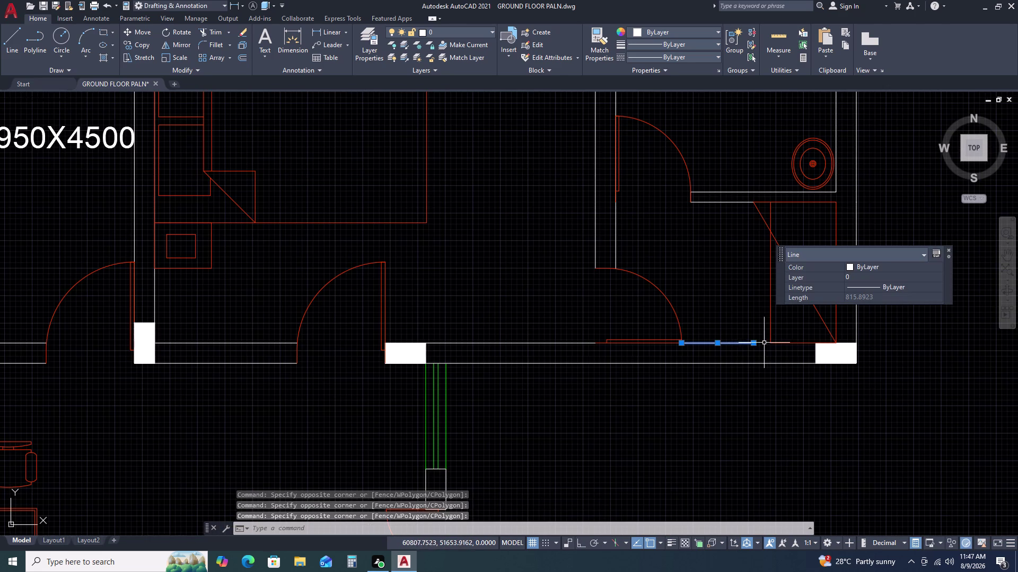
click(754, 342)
double_click(772, 343)
key(Escape)
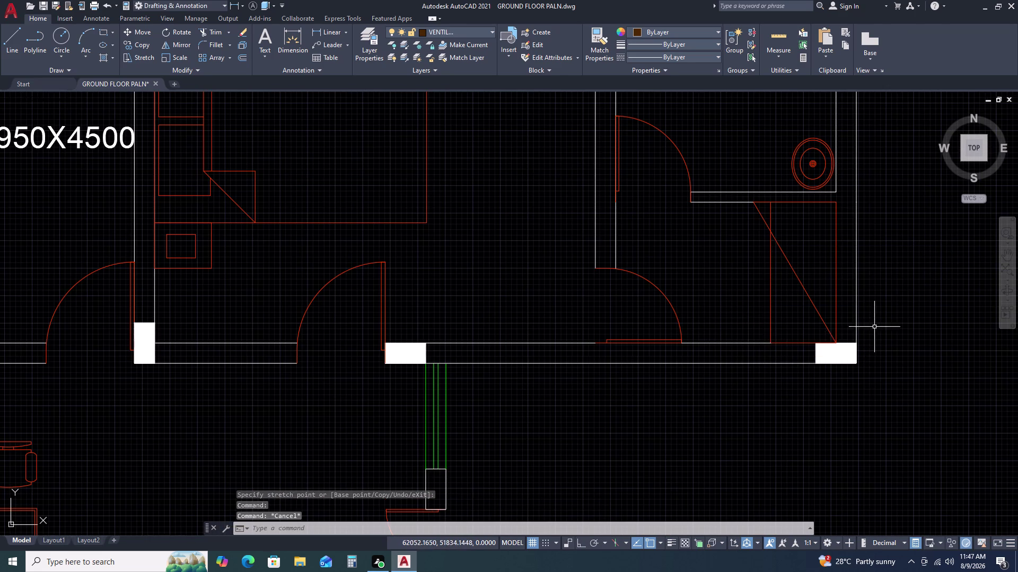
scroll(down, 3)
middle_drag(889, 320, 811, 314)
scroll(down, 3)
middle_drag(836, 338, 799, 311)
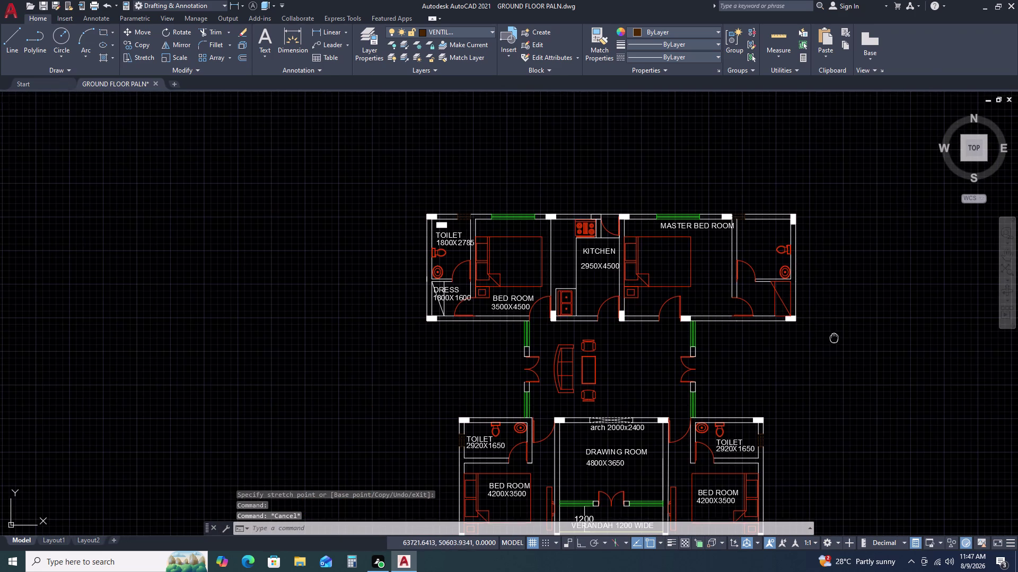
middle_drag(798, 311, 789, 303)
scroll(up, 3)
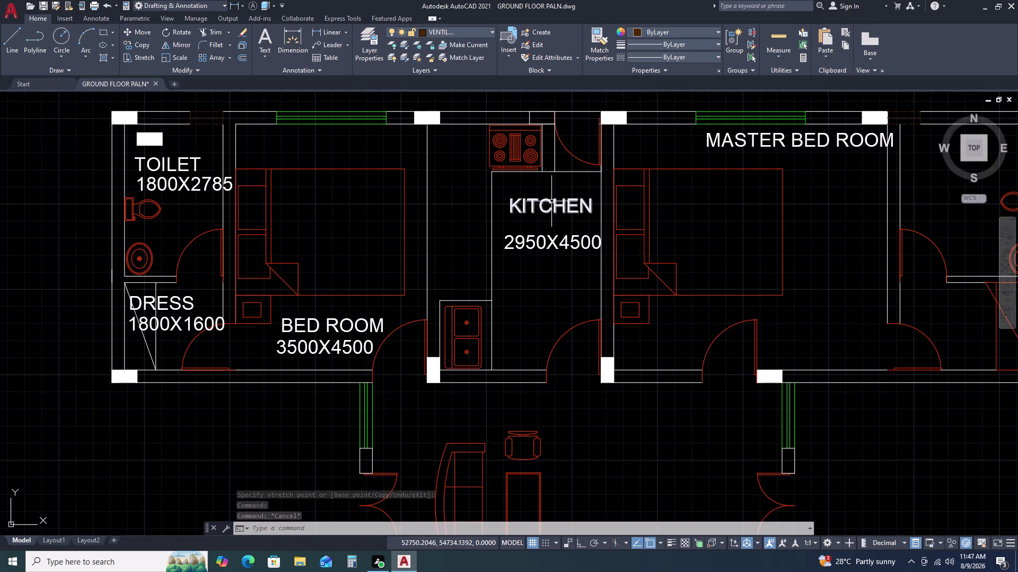
Try editing the KITCHEN labels, cancelling each attempt.
double_click(551, 201)
key(Escape)
key(Escape)
key(Escape)
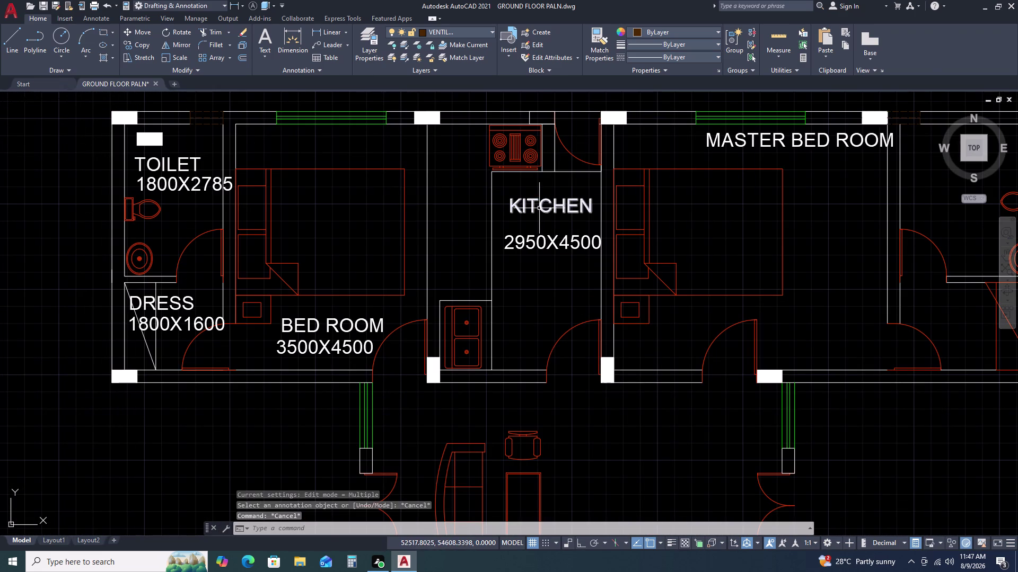
double_click(540, 208)
key(Escape)
key(Escape)
Copy the kitchen's 2950X4500 size text under MASTER BED ROOM and into the master bathroom.
click(553, 241)
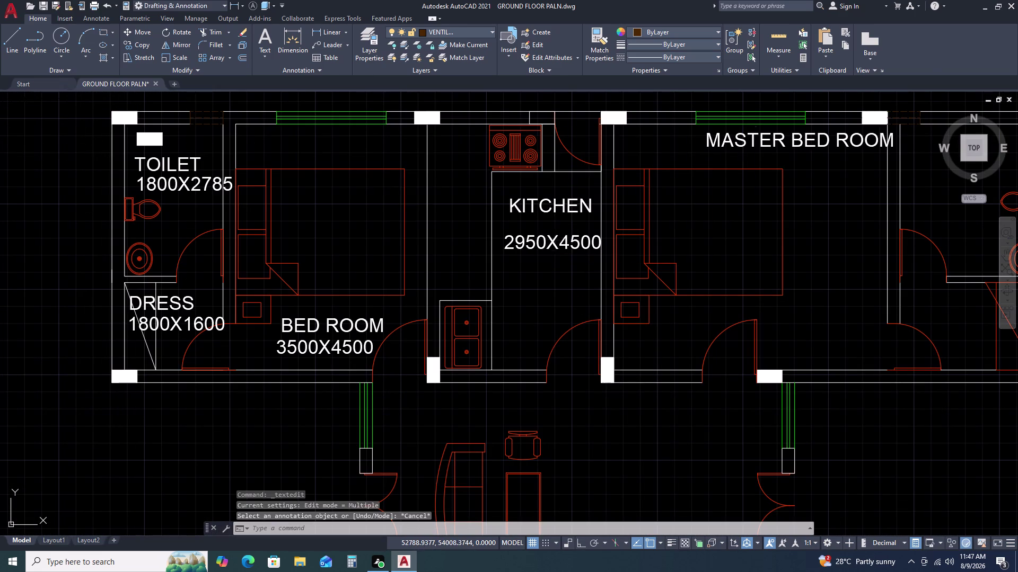
key(c)
key(o)
key(space)
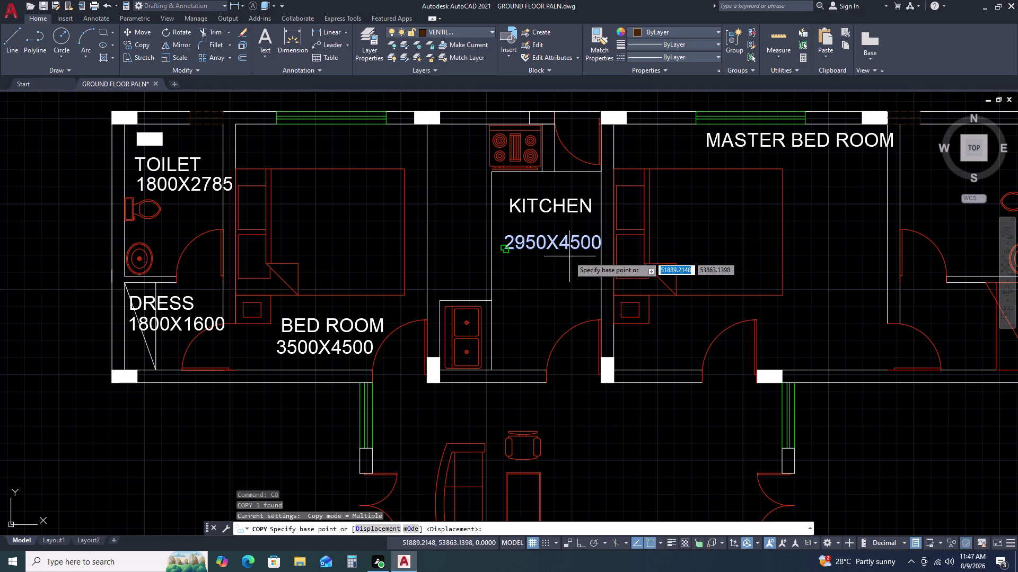
click(565, 255)
scroll(up, 3)
scroll(down, 3)
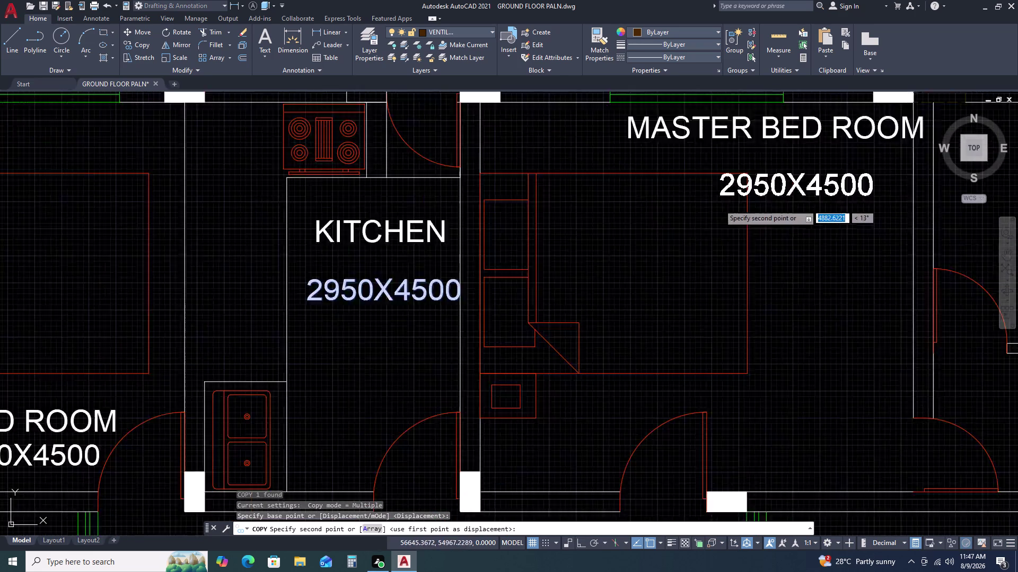
scroll(up, 3)
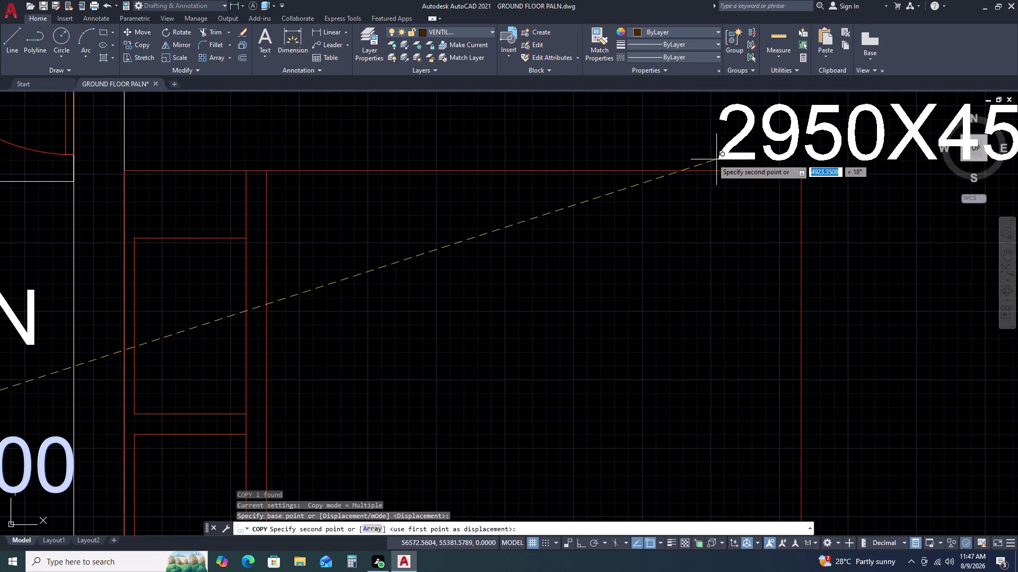
double_click(676, 158)
scroll(down, 3)
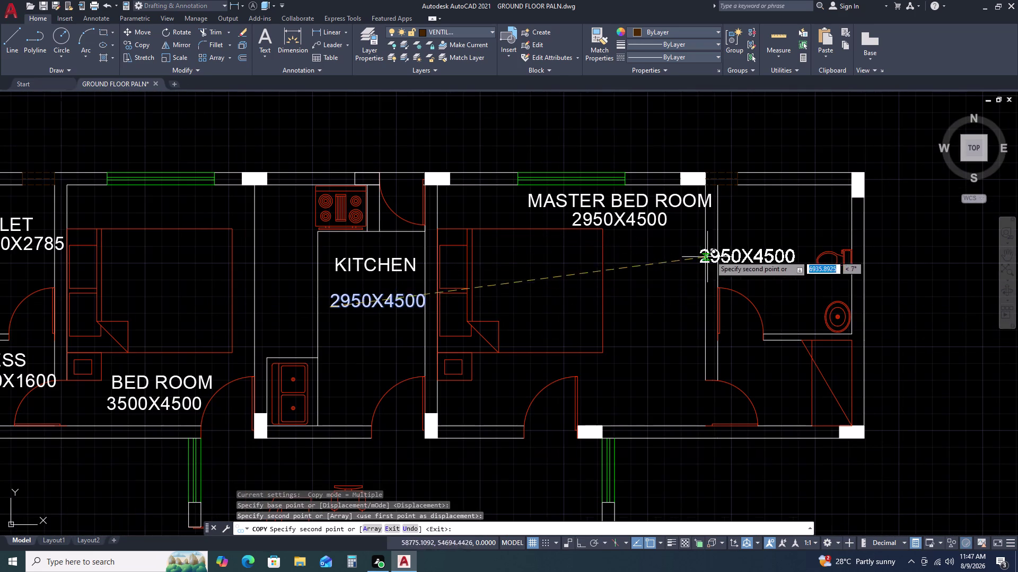
click(736, 212)
double_click(737, 235)
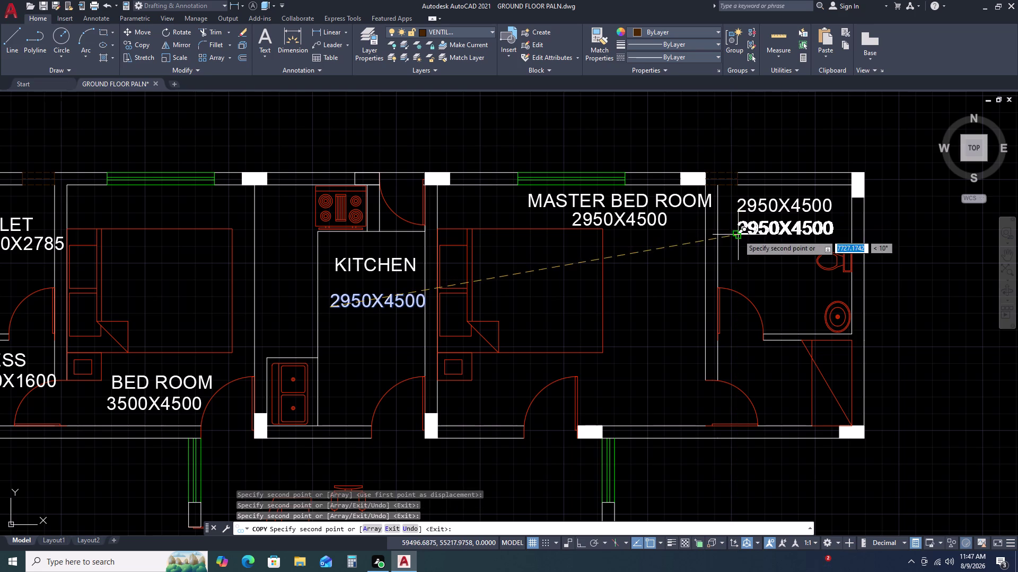
Place more copies of the 2950X4500 size text in the bathroom and central passage.
scroll(up, 3)
click(733, 340)
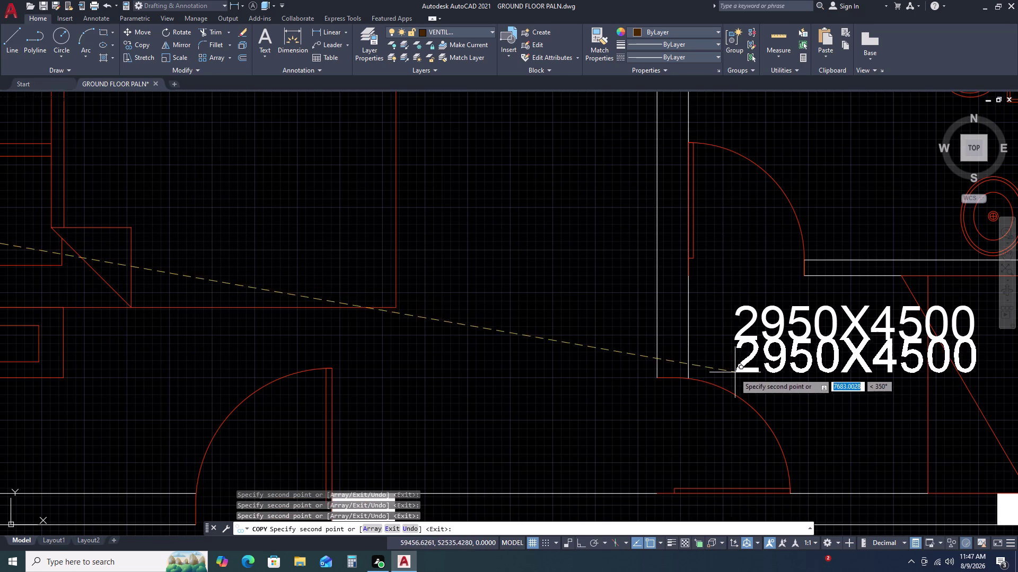
click(731, 378)
scroll(down, 3)
scroll(up, 3)
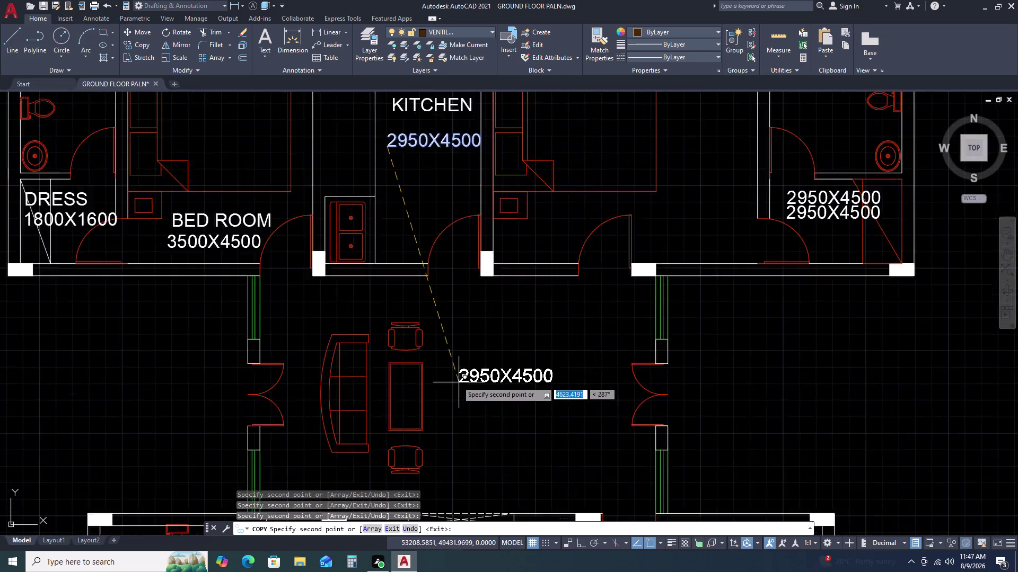
double_click(466, 291)
click(466, 325)
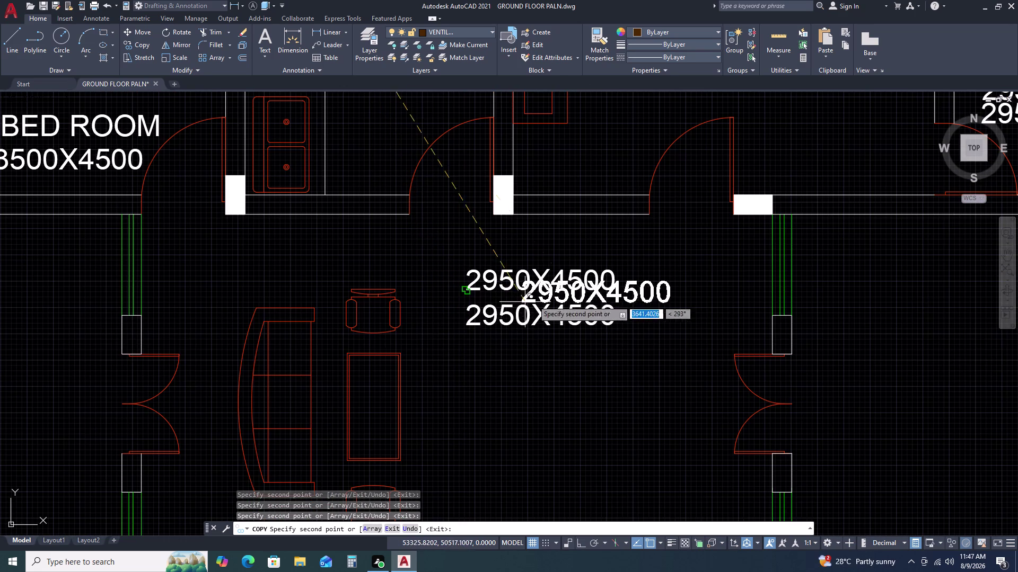
key(Escape)
Change the size text under MASTER BED ROOM to 5000X4500.
scroll(down, 3)
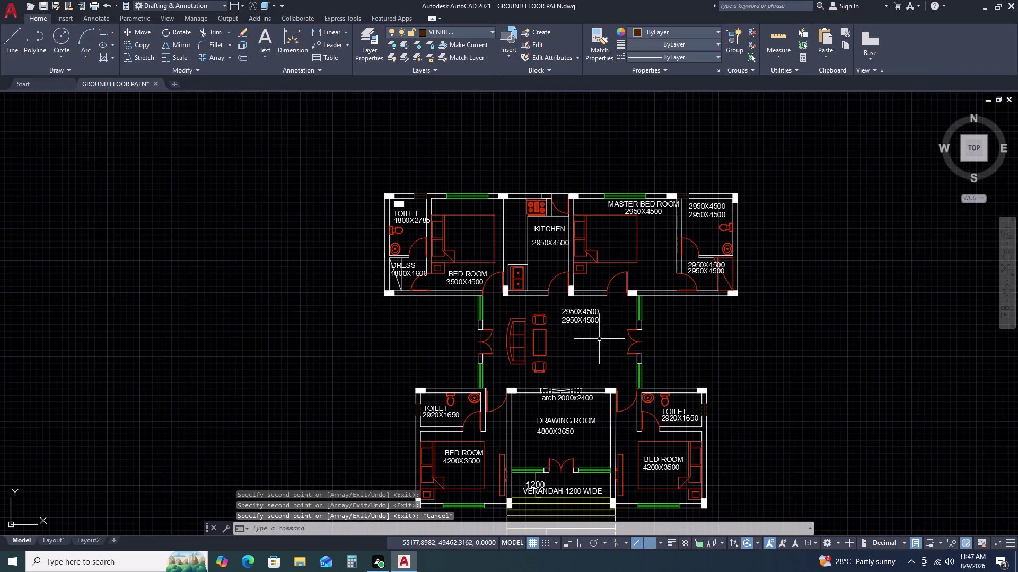
scroll(up, 3)
double_click(652, 218)
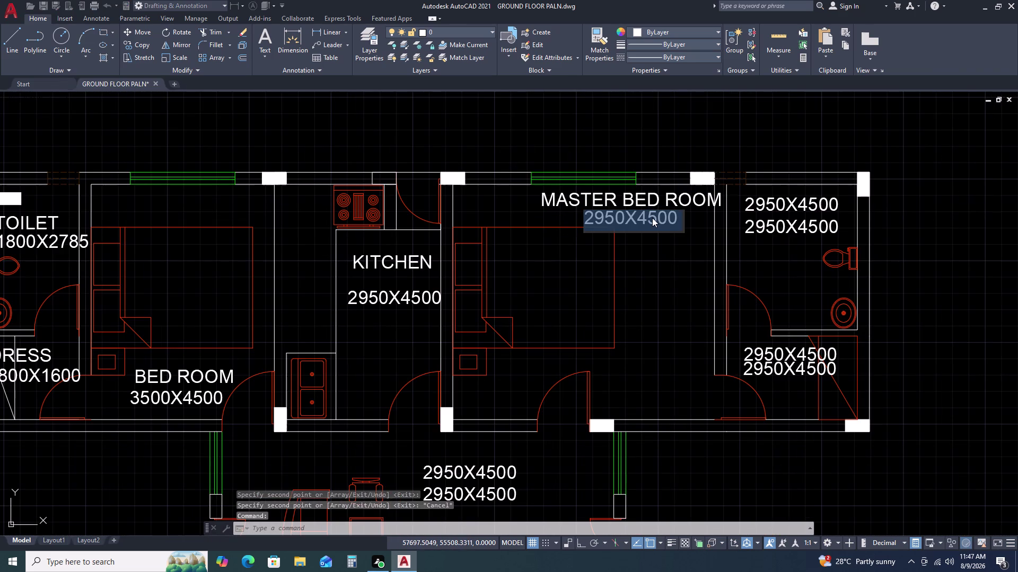
key(5)
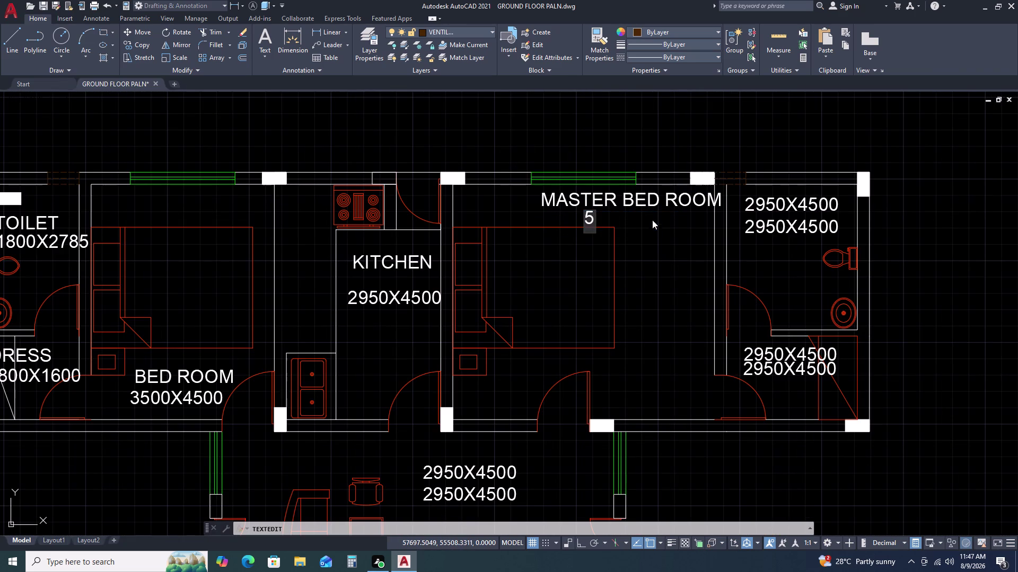
key(0)
text(00)
key(x)
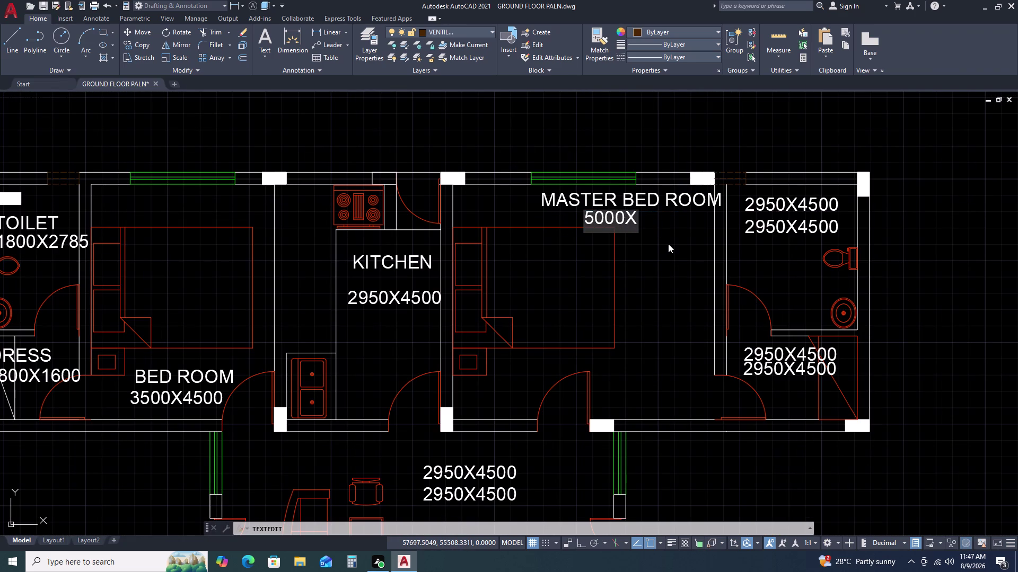
text(45)
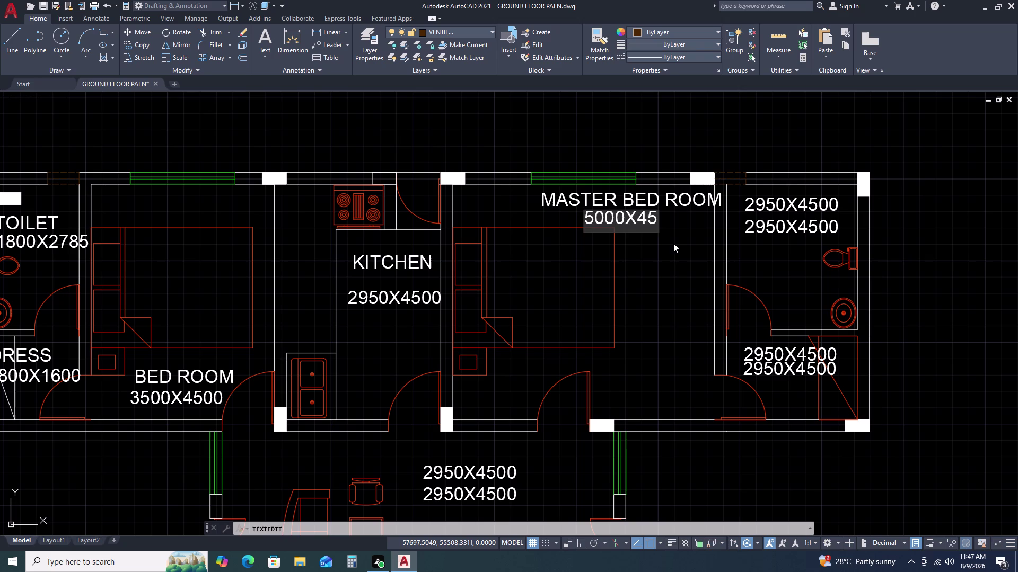
text(00)
click(675, 263)
Rename the copied label in the rear right room to TOILET.
double_click(808, 206)
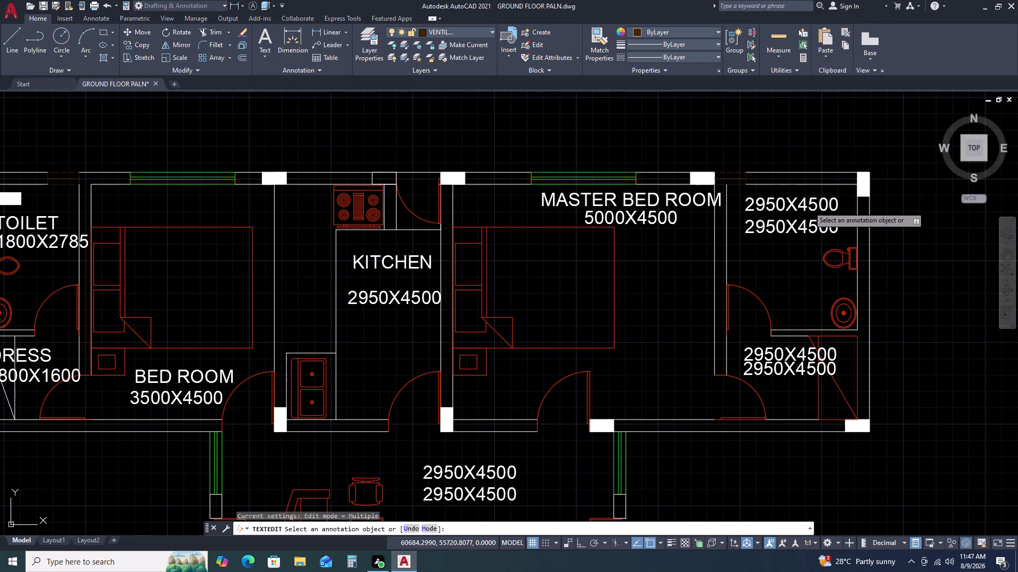
key(t)
text(OIL)
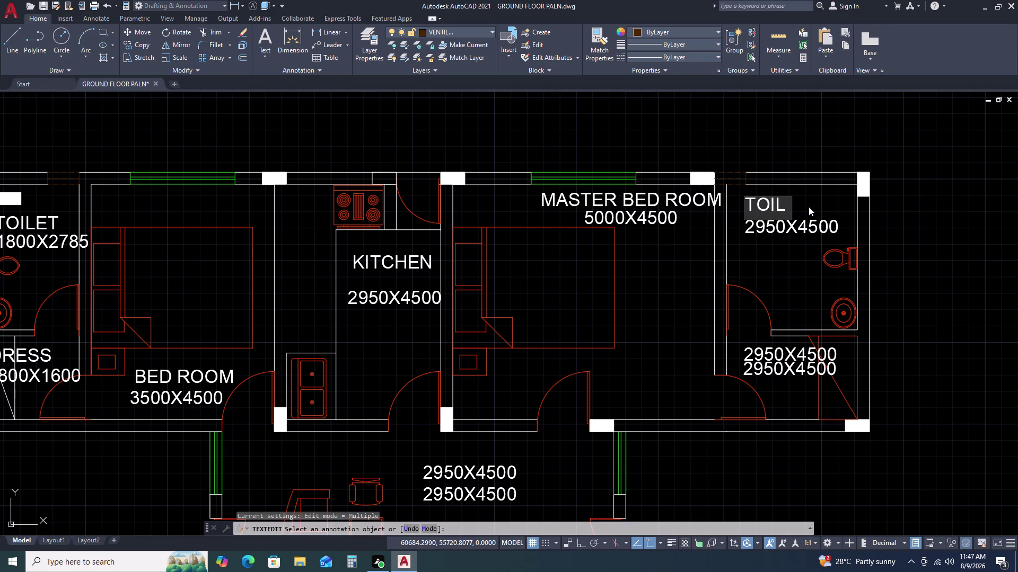
key(e)
key(t)
click(800, 234)
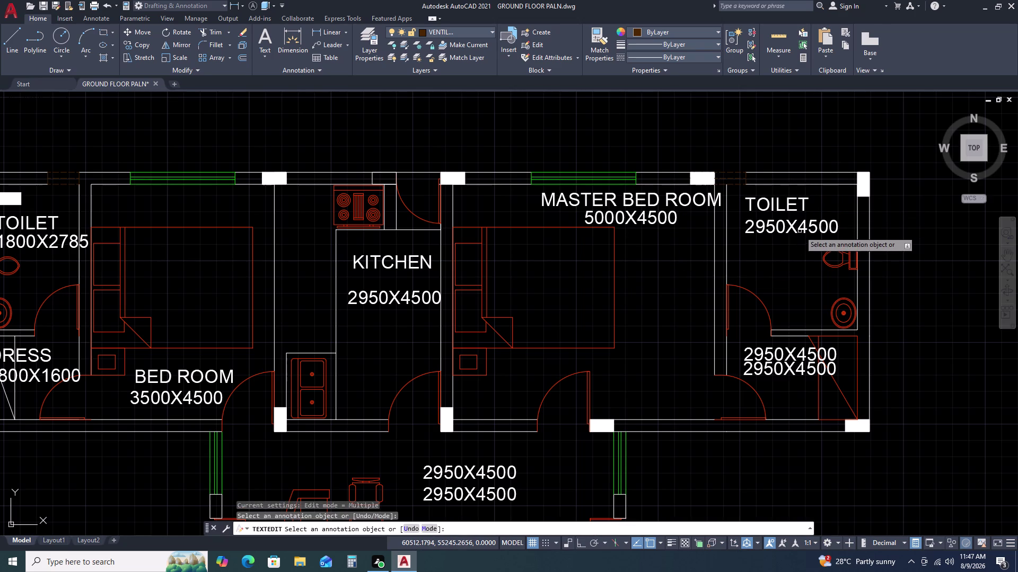
Set the toilet's dimension text to 2500X2785.
click(800, 231)
text(2)
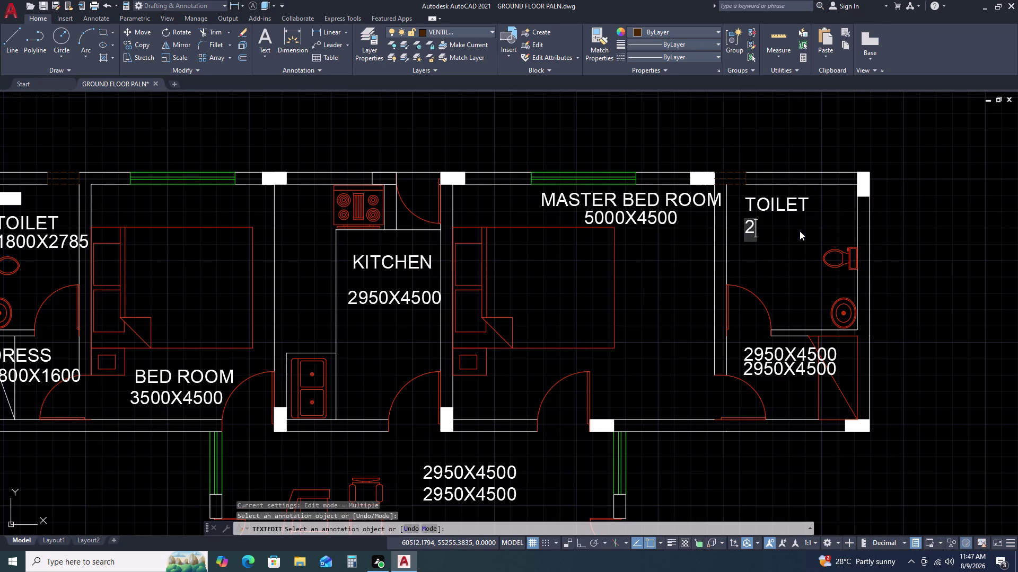
text(5)
text(00)
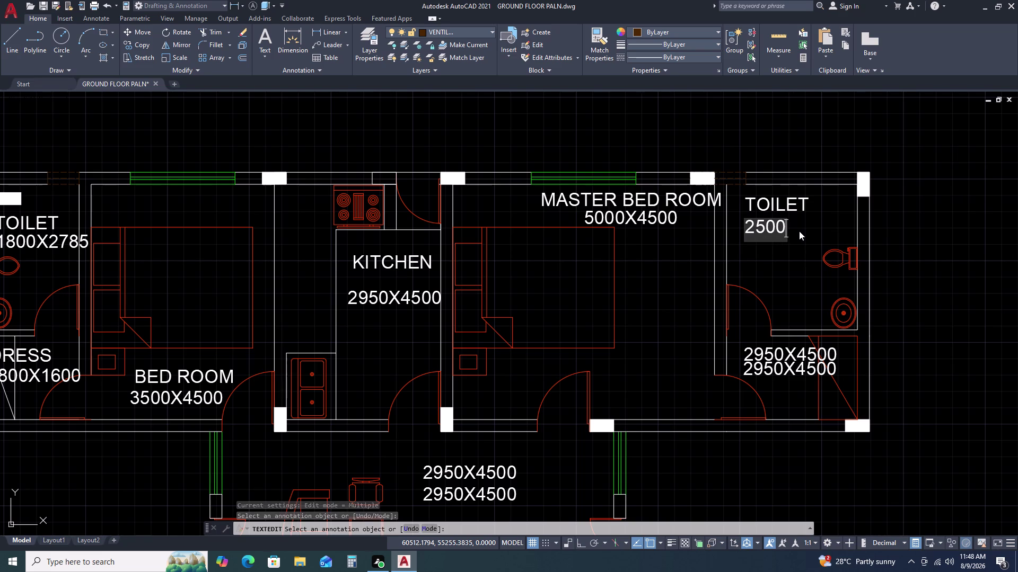
key(x)
text(2)
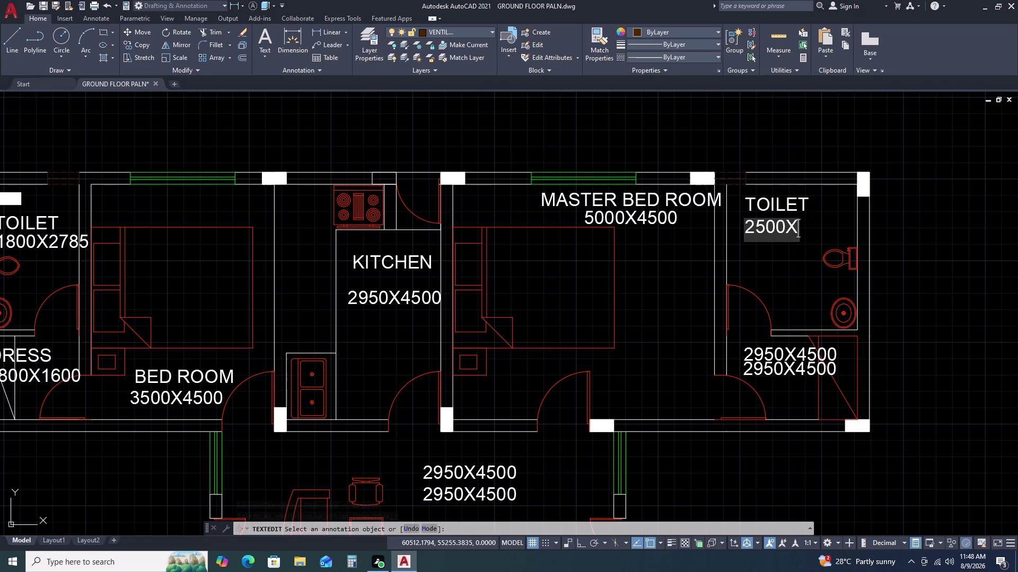
text(78)
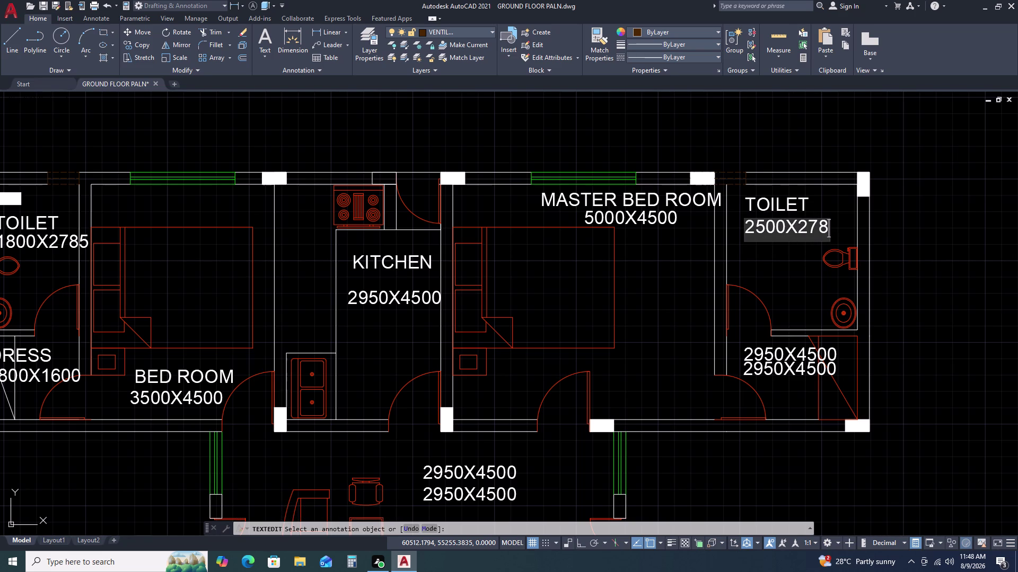
key(5)
scroll(down, 3)
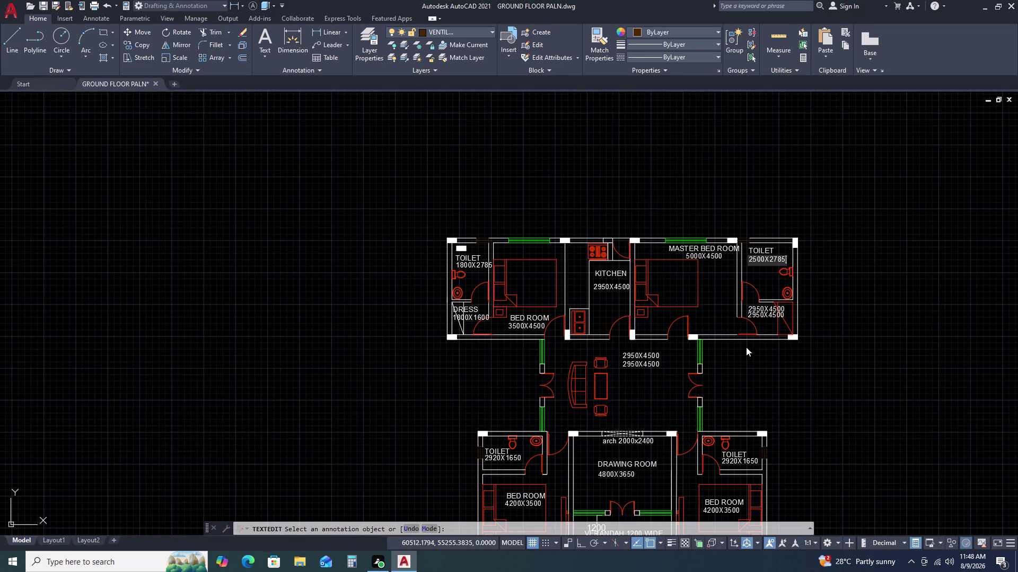
scroll(up, 3)
triple_click(756, 292)
Rename the upper text below the toilet to DRESS.
click(757, 290)
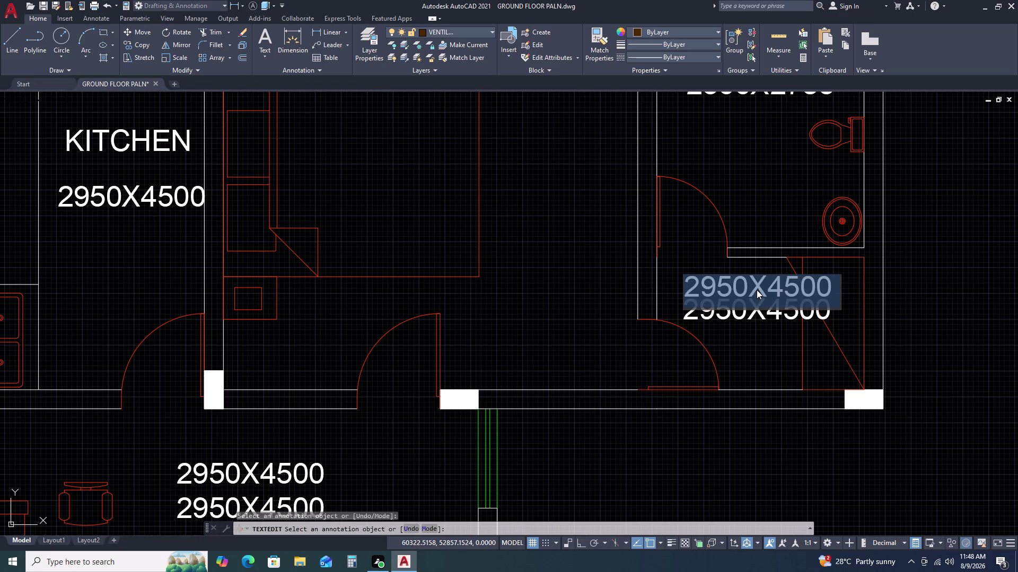
text(DR)
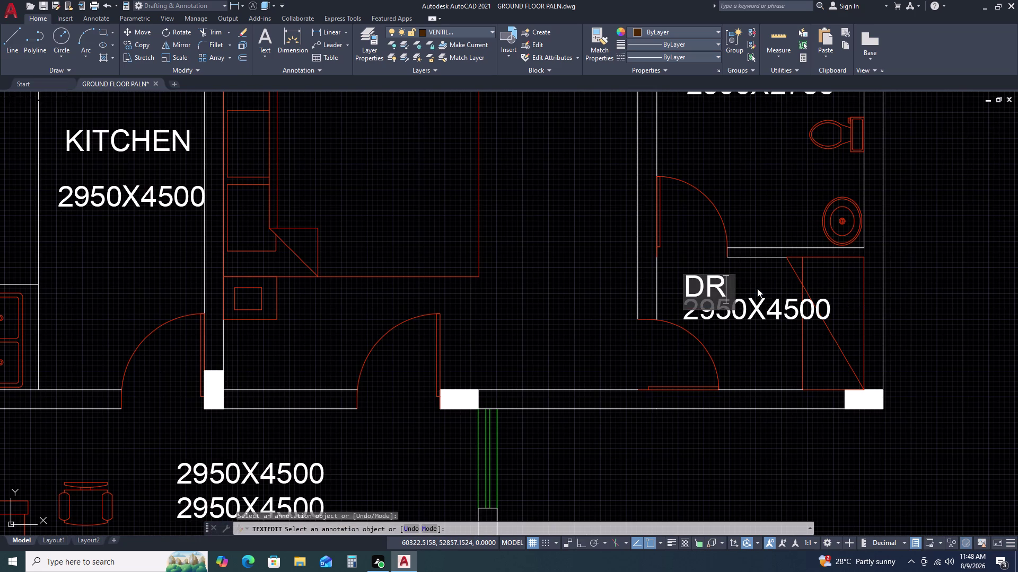
text(ESS)
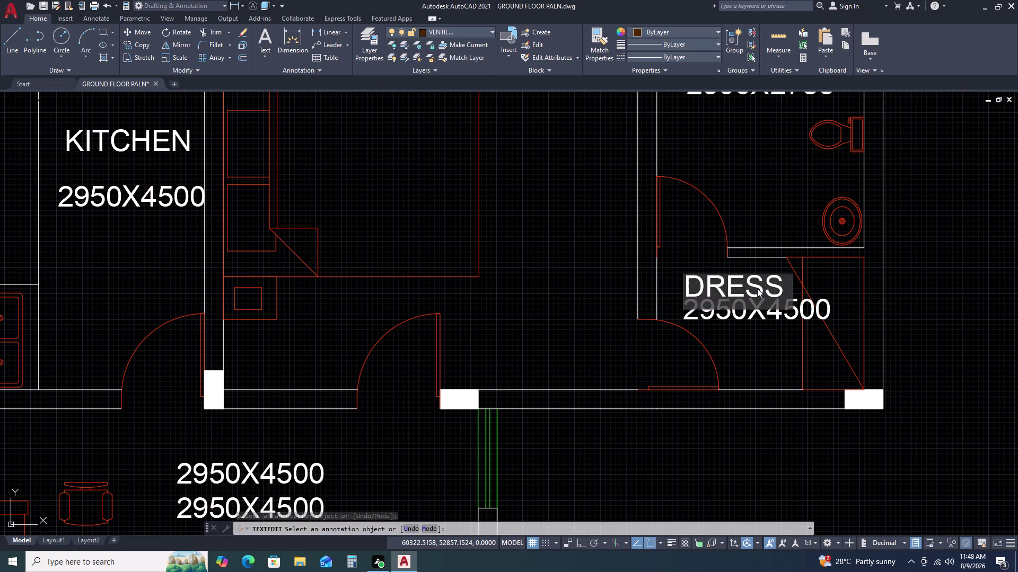
Change the dimension text beneath DRESS to 2500X1600.
double_click(759, 318)
click(760, 315)
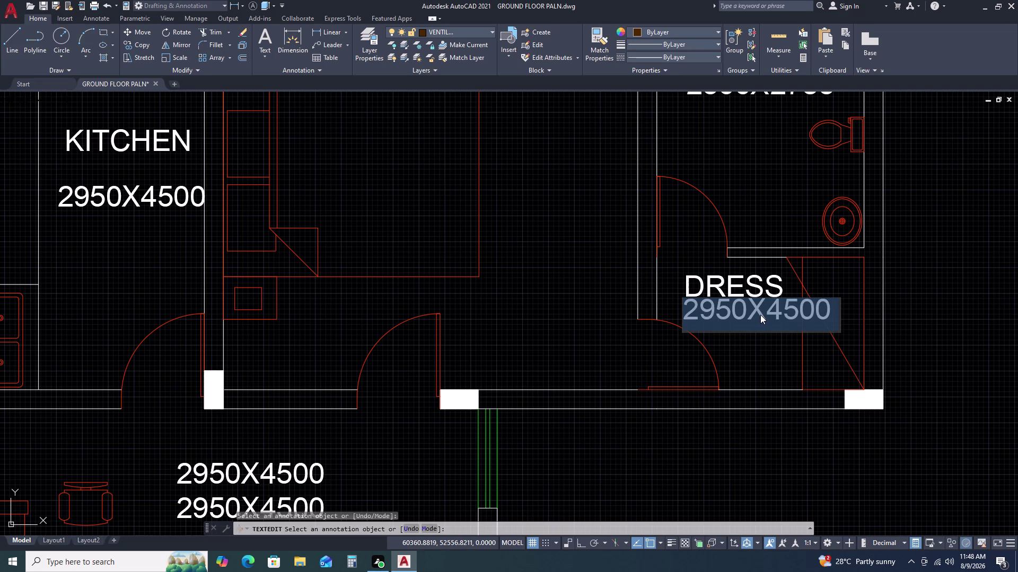
text(2)
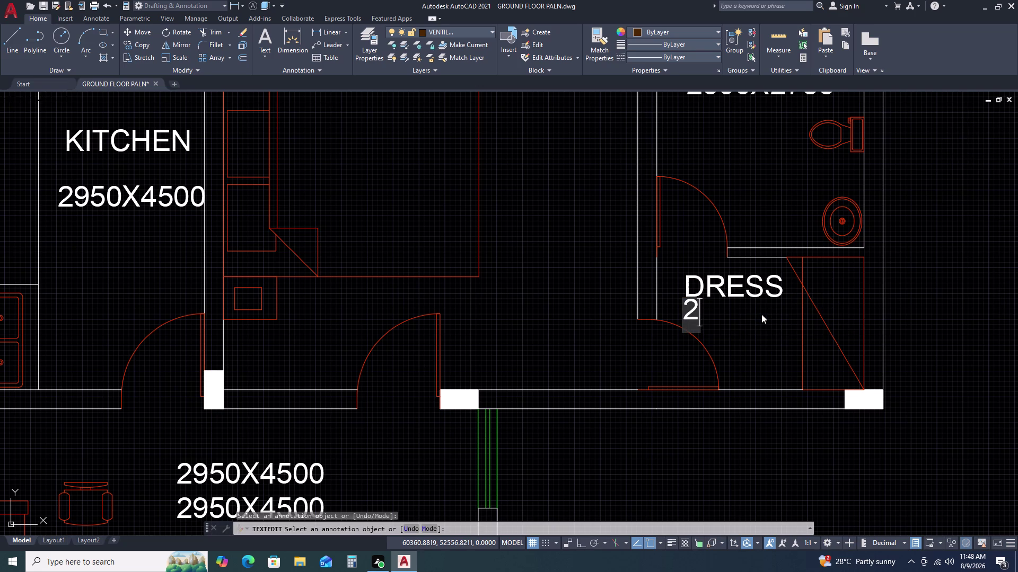
text(500)
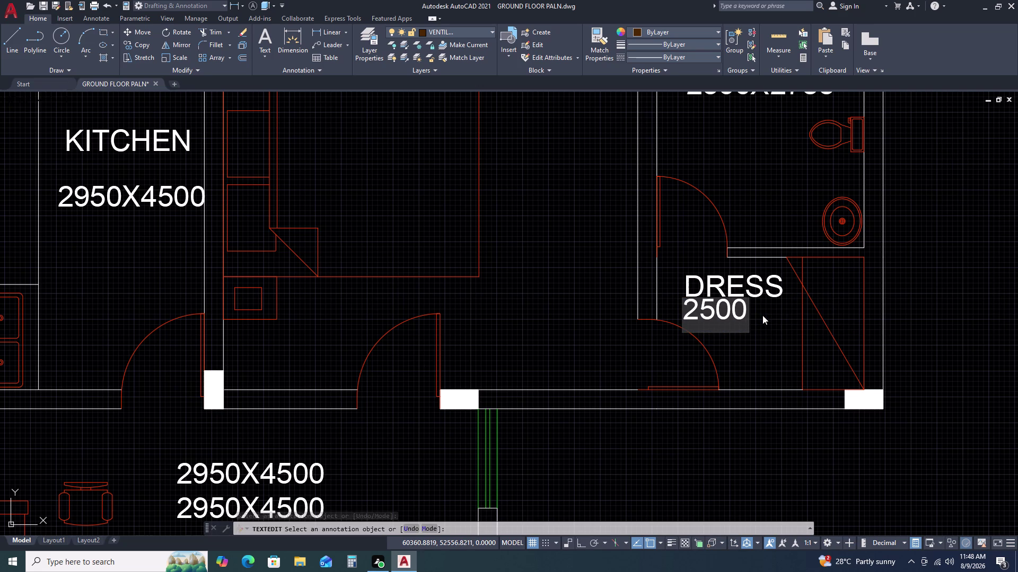
key(x)
key(1)
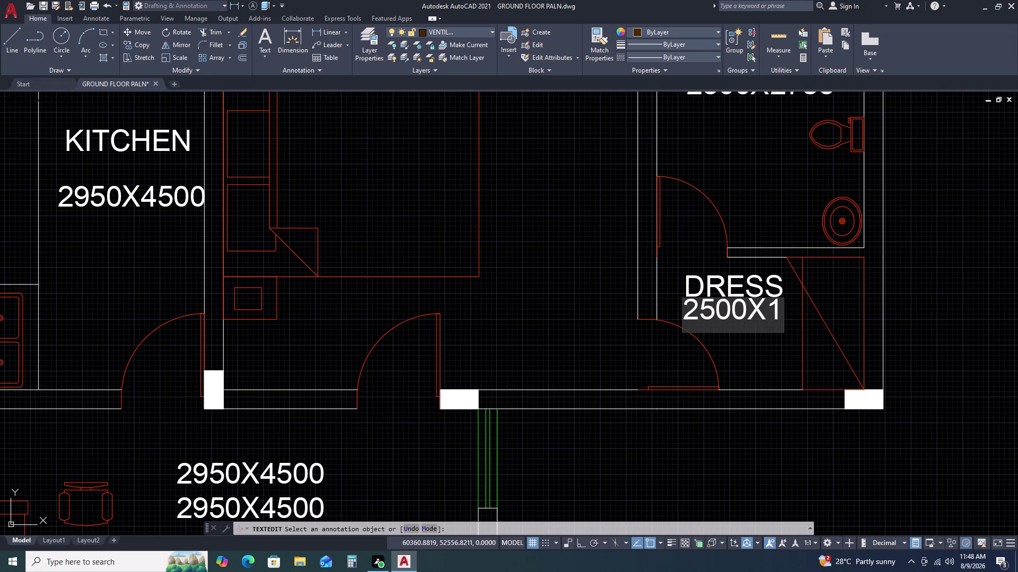
text(600)
double_click(763, 347)
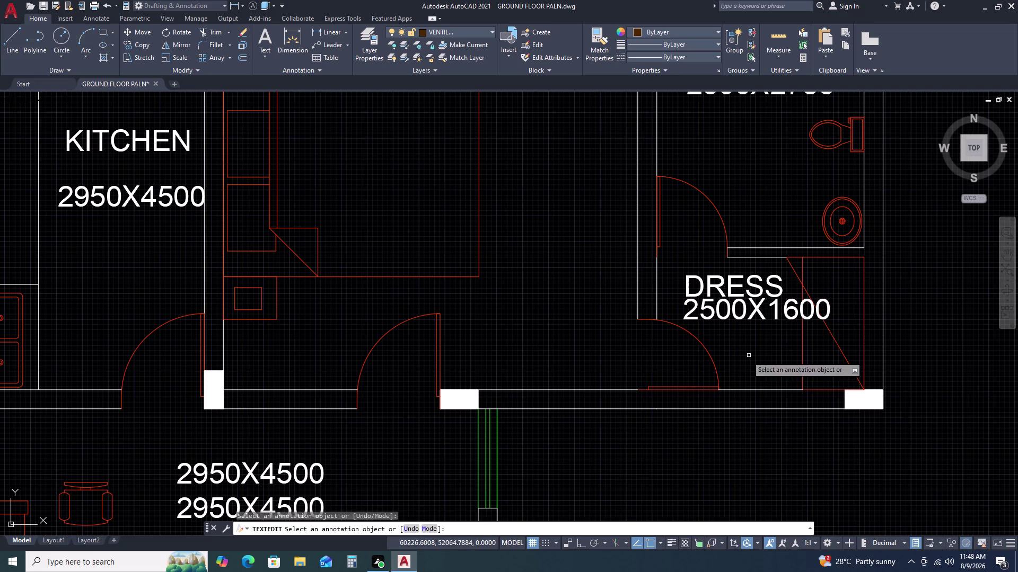
scroll(down, 3)
scroll(up, 3)
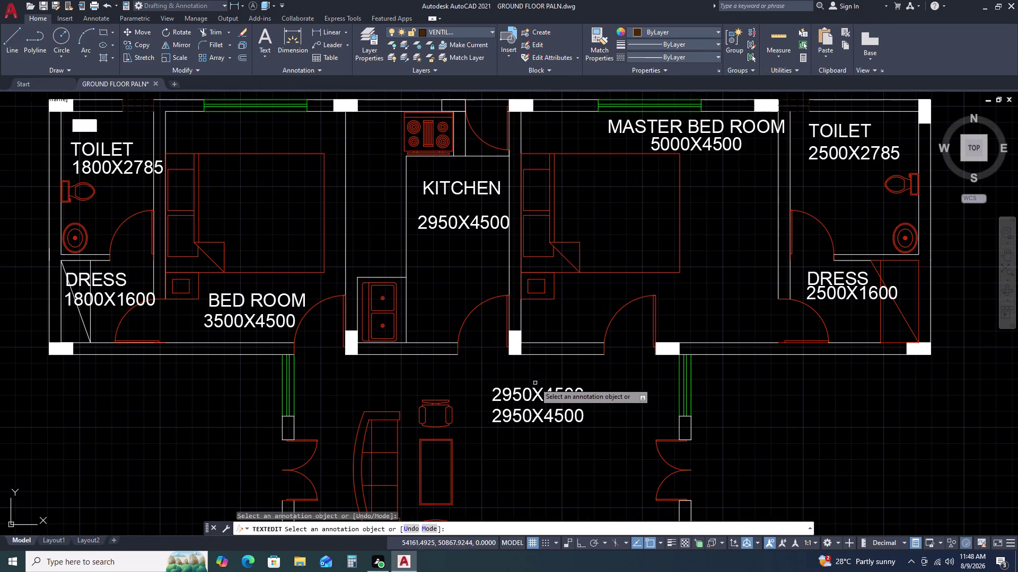
click(534, 392)
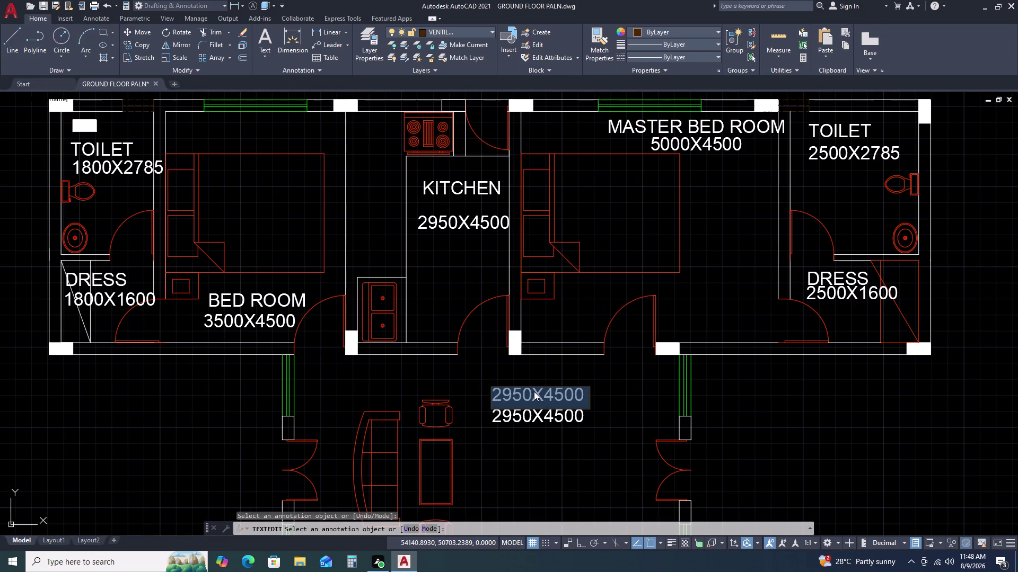
Replace the upper hall text with LIVING DINING.
key(l)
text(IV)
text(I)
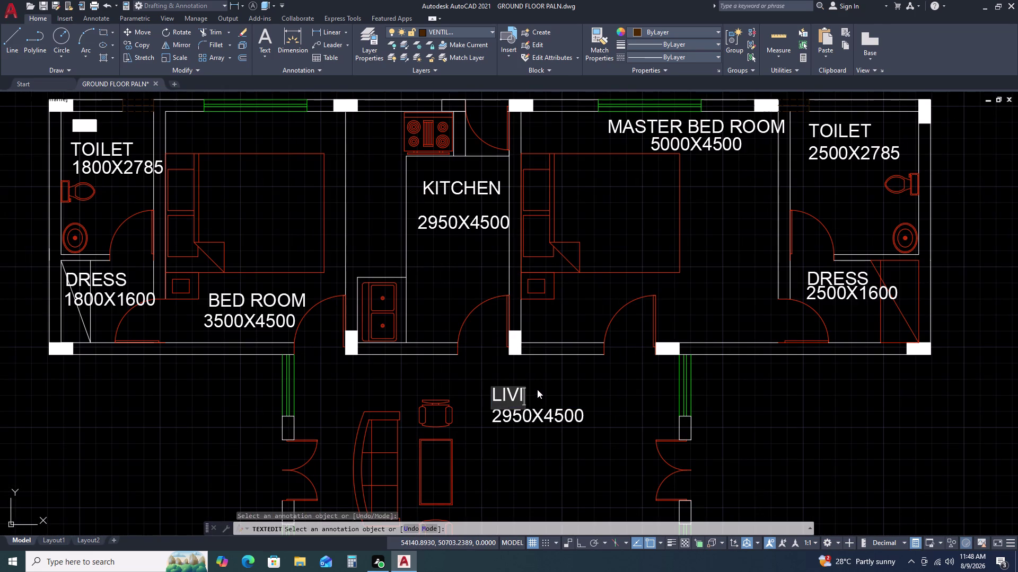
text(N)
text(G)
key(space)
text(DI)
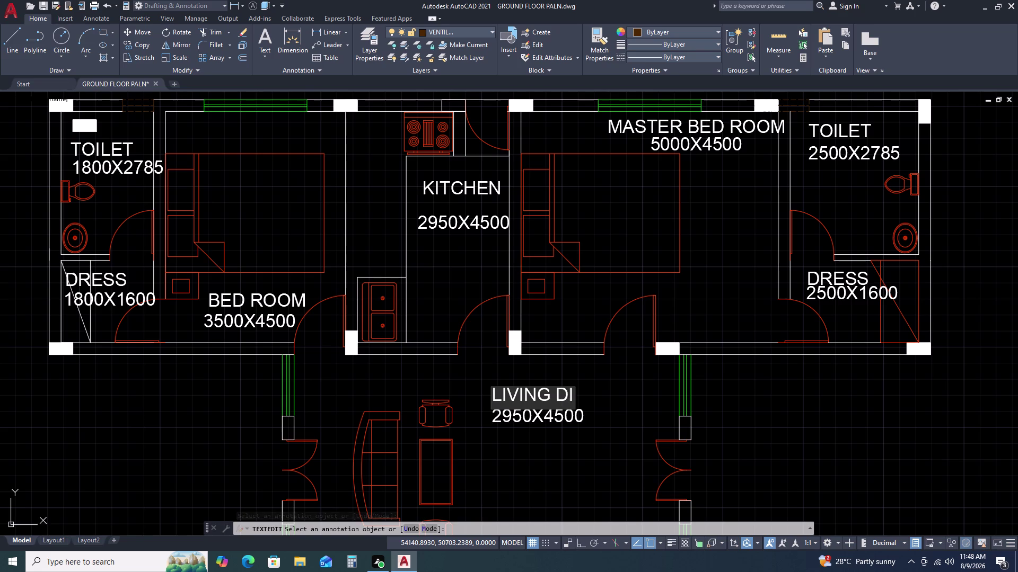
text(N)
key(u)
key(i)
key(BackSpace)
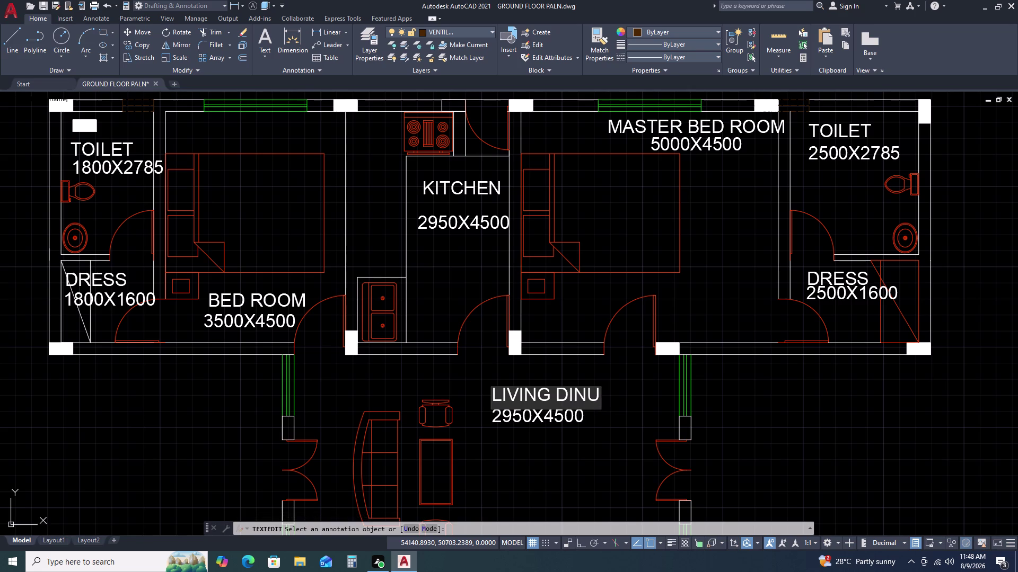
key(BackSpace)
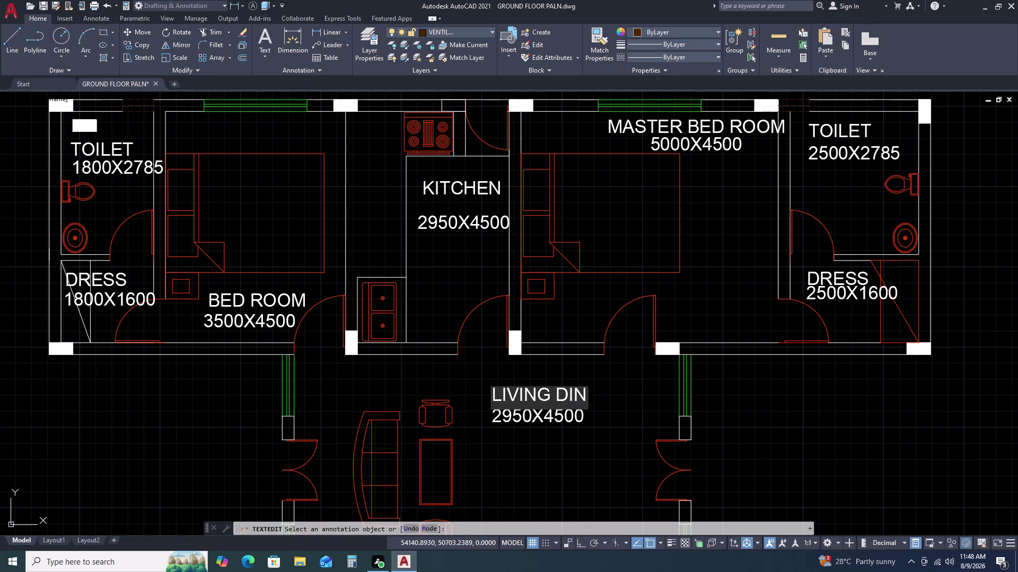
text(IN)
key(g)
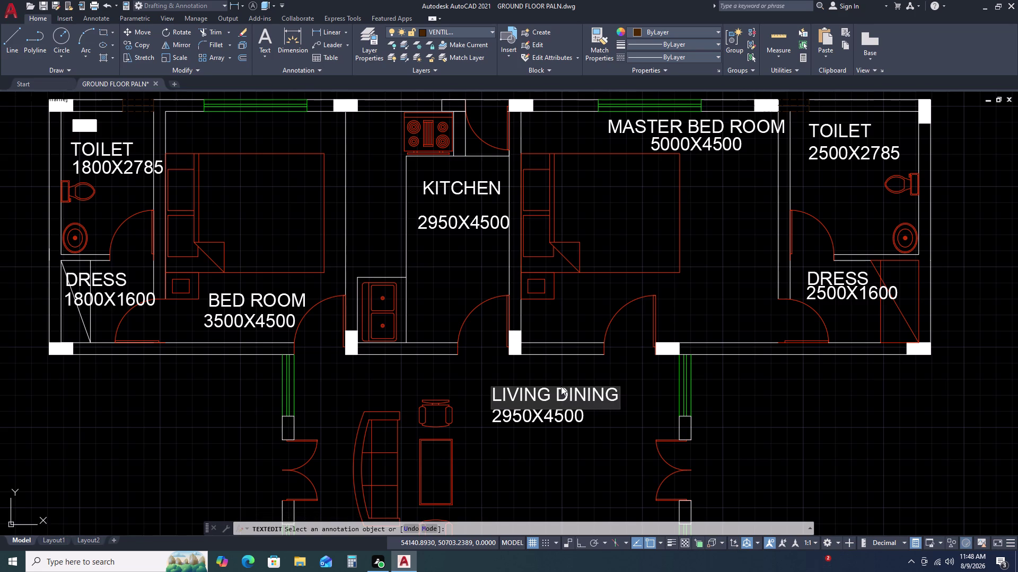
click(512, 419)
Replace the lower hall text with the dimensions 7360X4500.
click(526, 414)
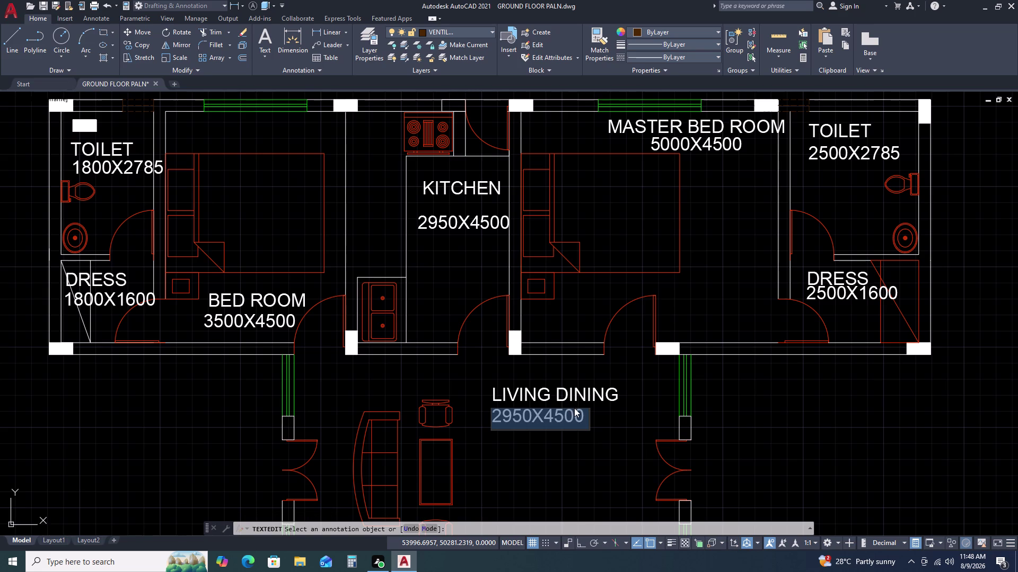
key(7)
key(3)
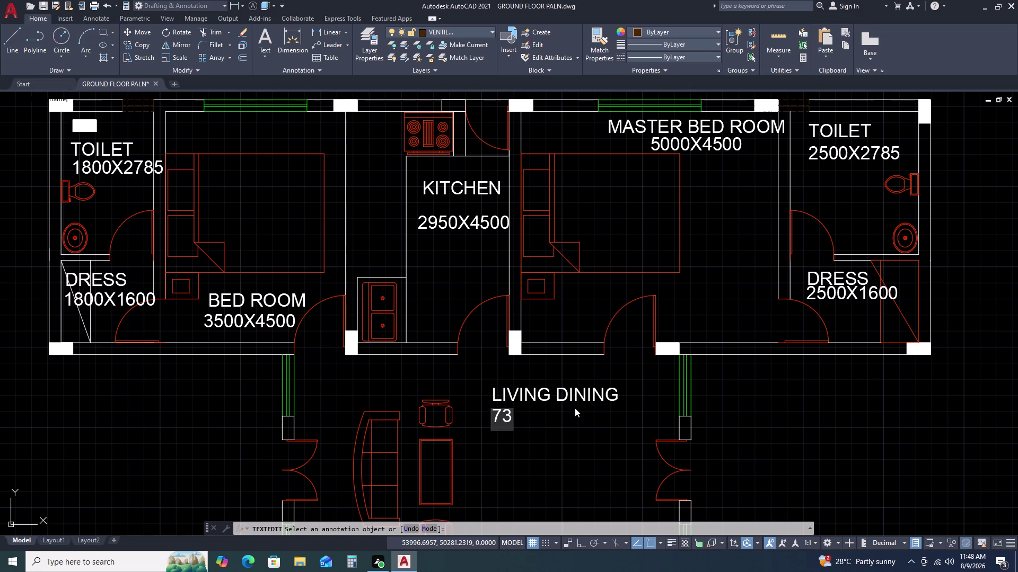
key(6)
key(0)
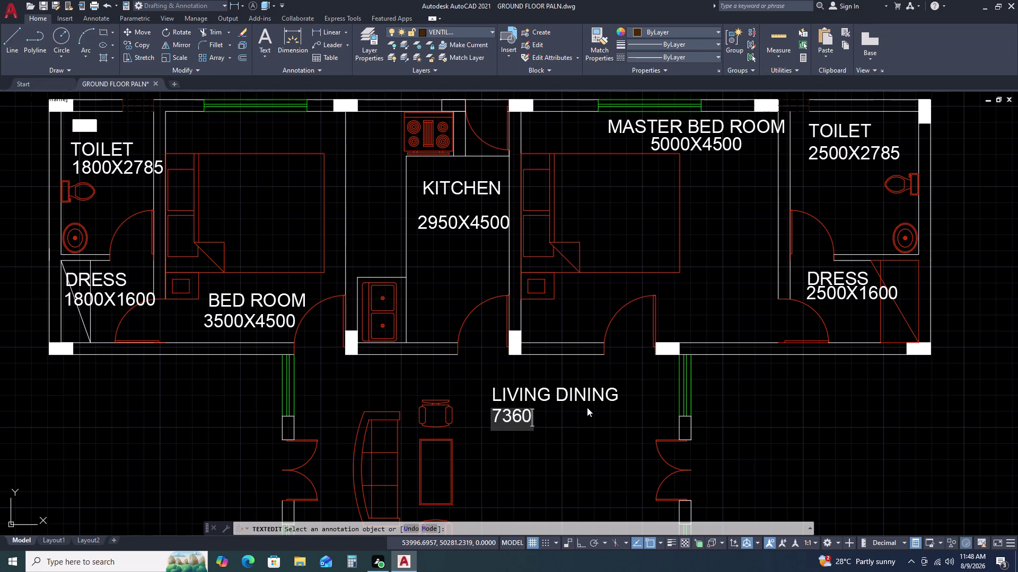
key(x)
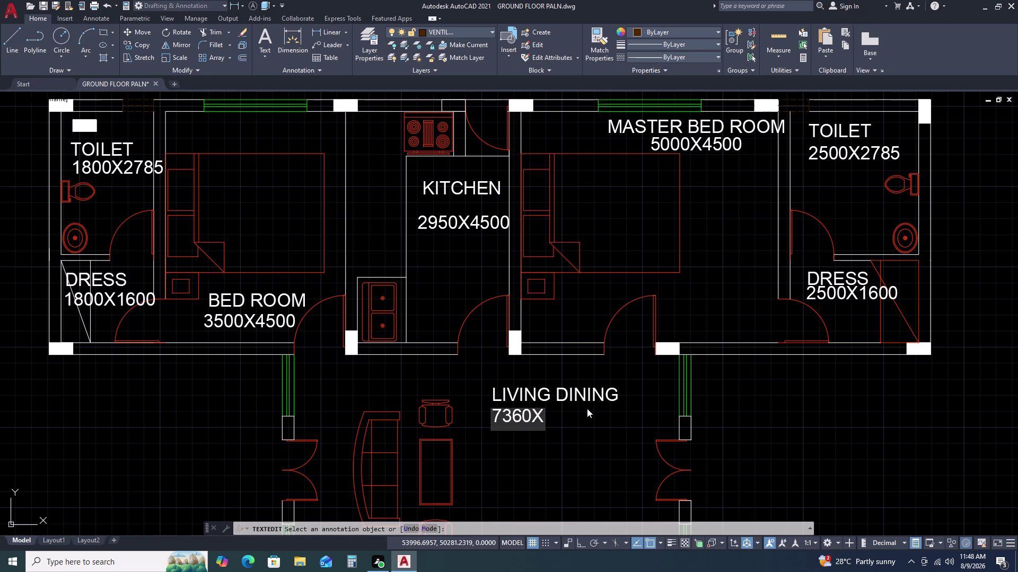
key(4)
key(8)
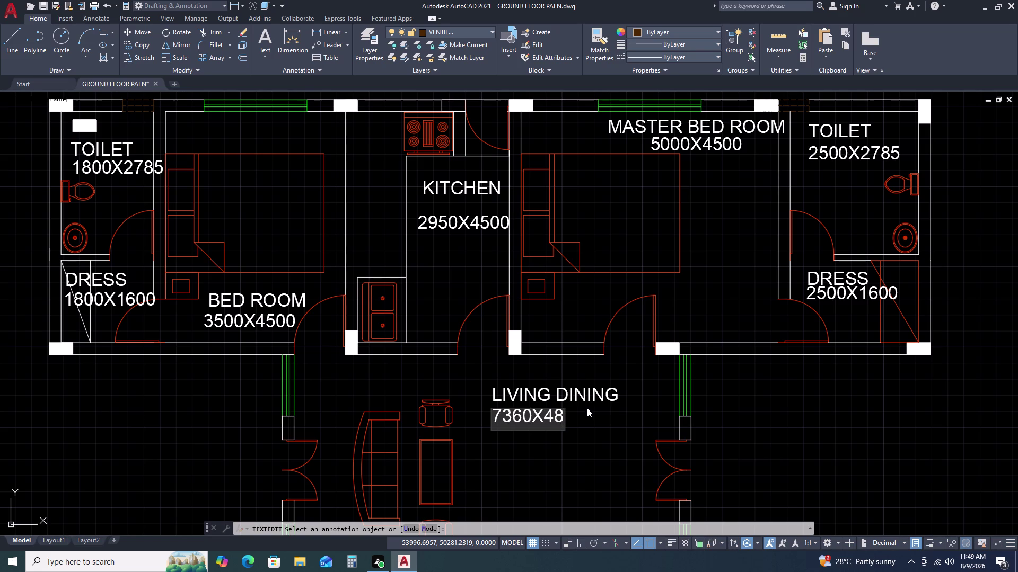
key(BackSpace)
text(50)
key(0)
click(604, 419)
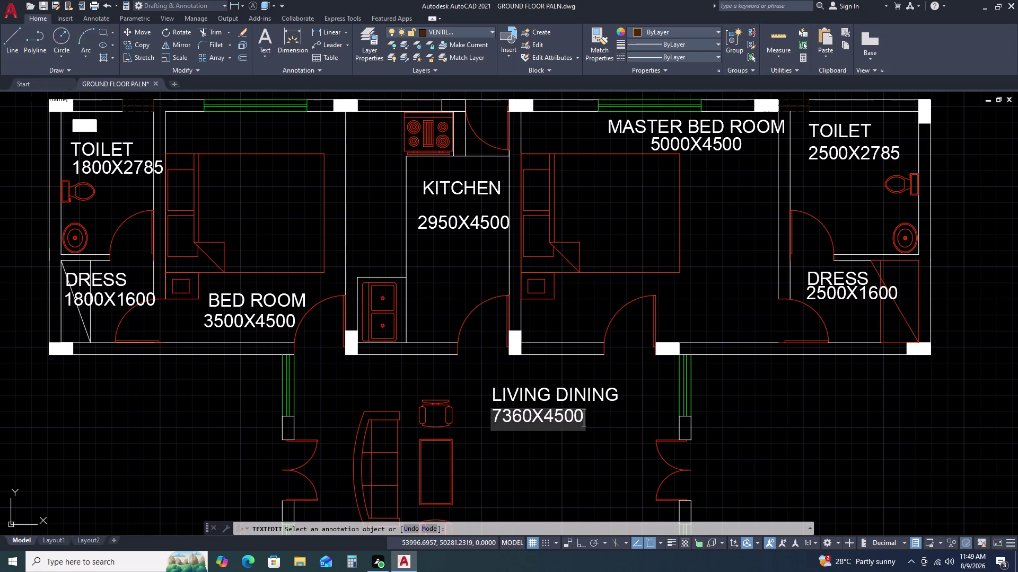
scroll(down, 3)
scroll(down, 3)
middle_drag(621, 422, 623, 422)
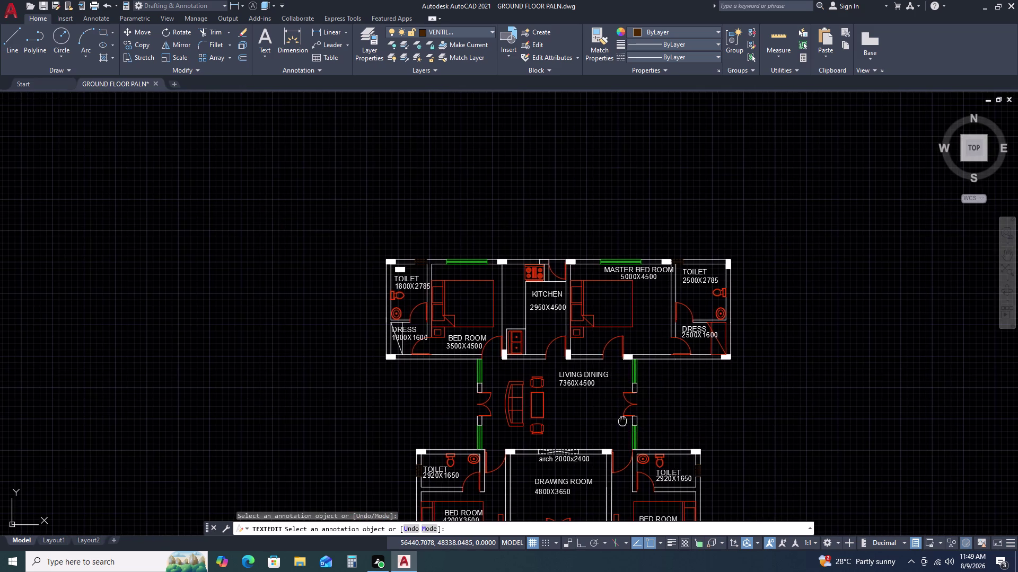
middle_drag(623, 421, 624, 307)
middle_click(624, 293)
key(Escape)
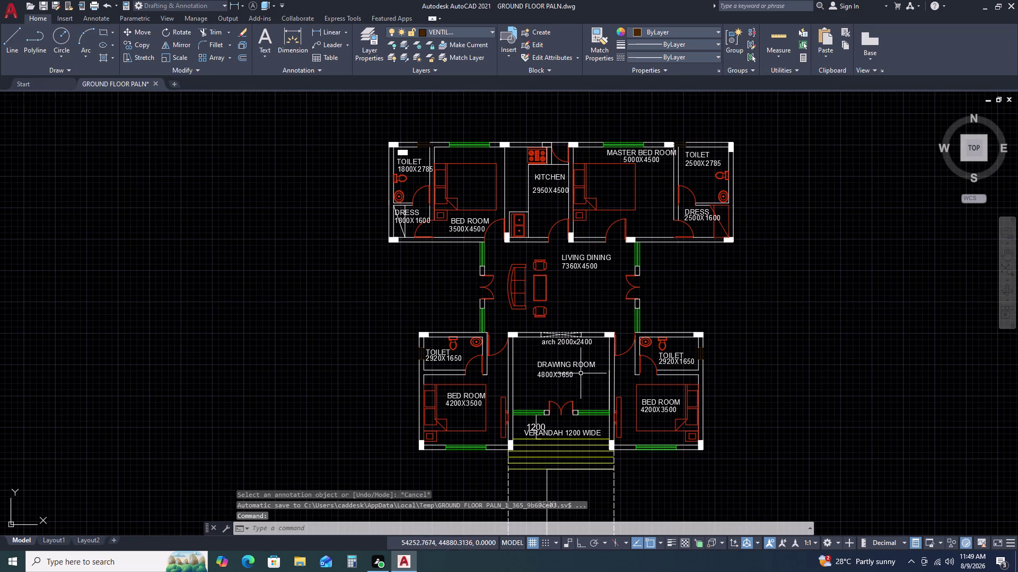
scroll(up, 3)
scroll(down, 3)
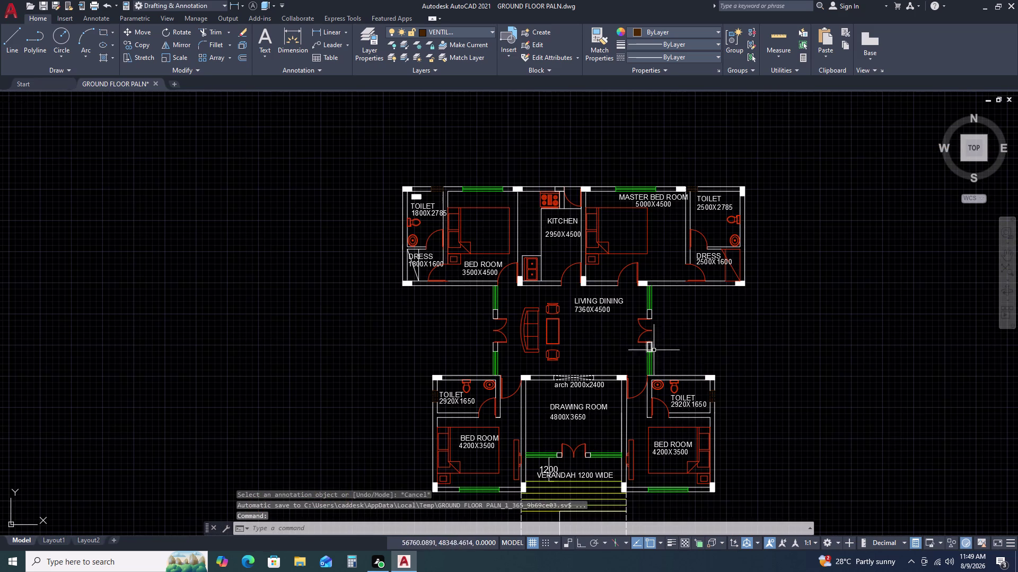
key(d)
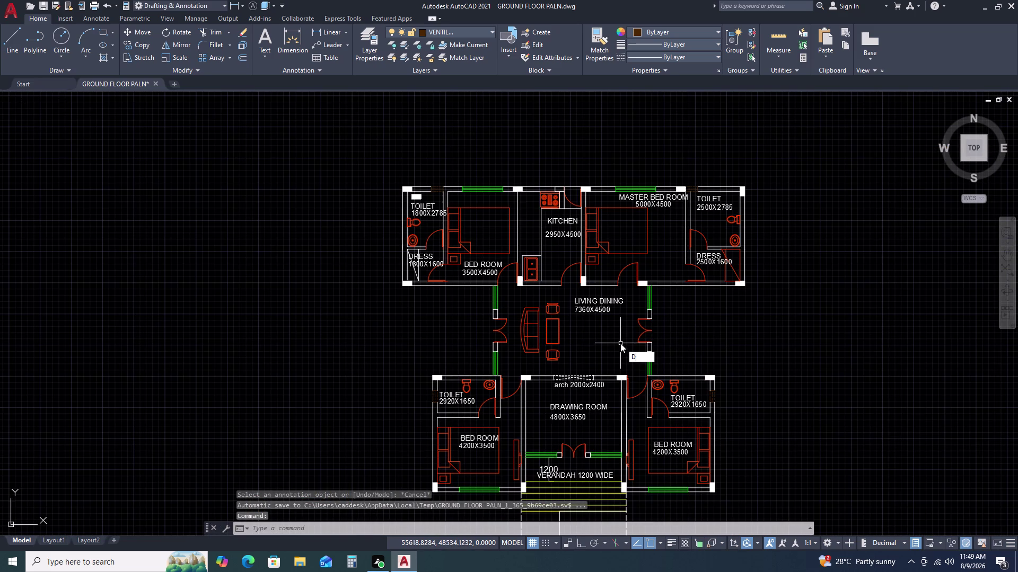
text(C)
key(space)
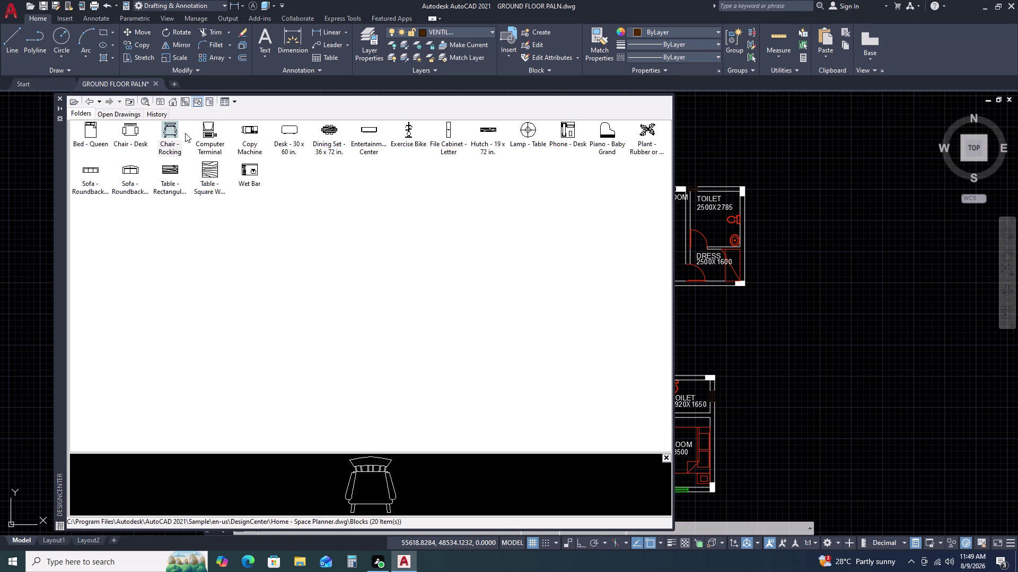
Browse the Kitchens, House Designer and Fasteners - Metric sample drawings in DesignCenter.
click(86, 101)
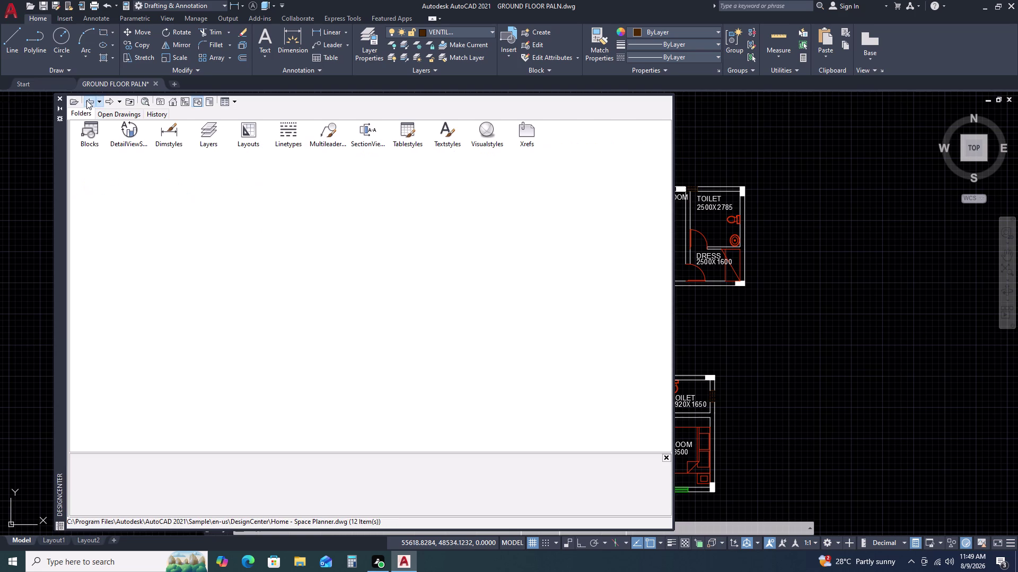
click(91, 101)
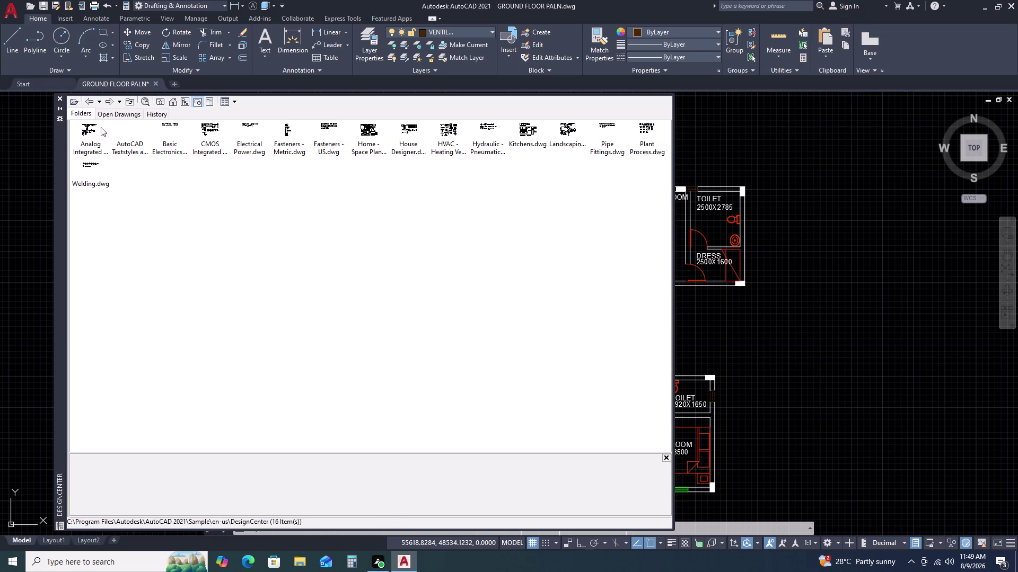
click(525, 136)
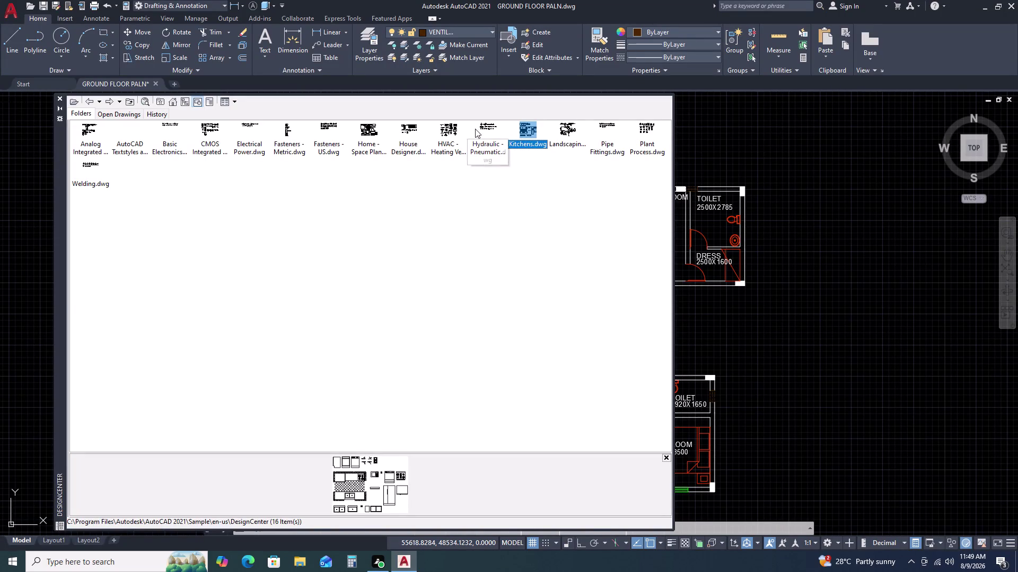
click(413, 140)
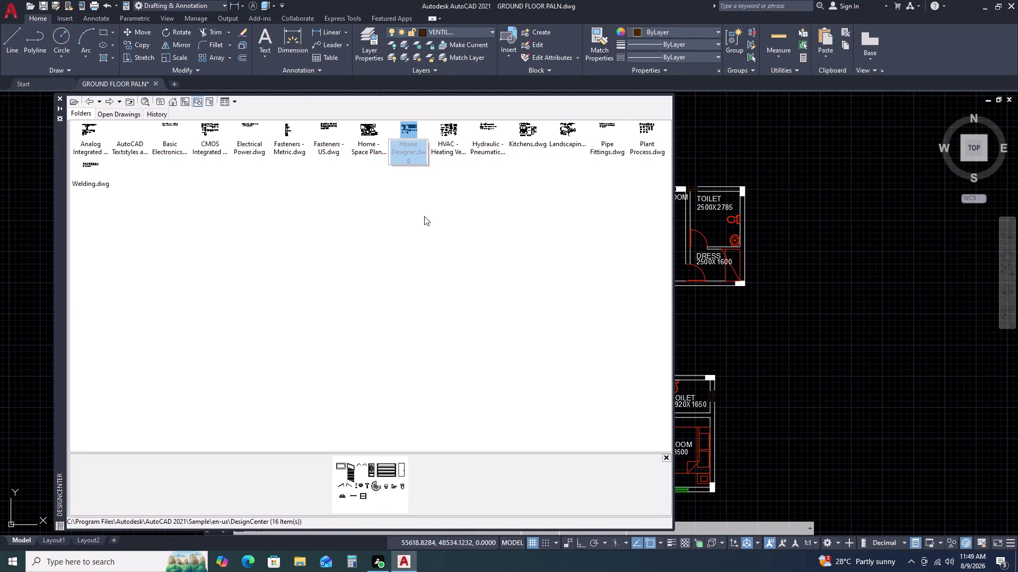
double_click(408, 134)
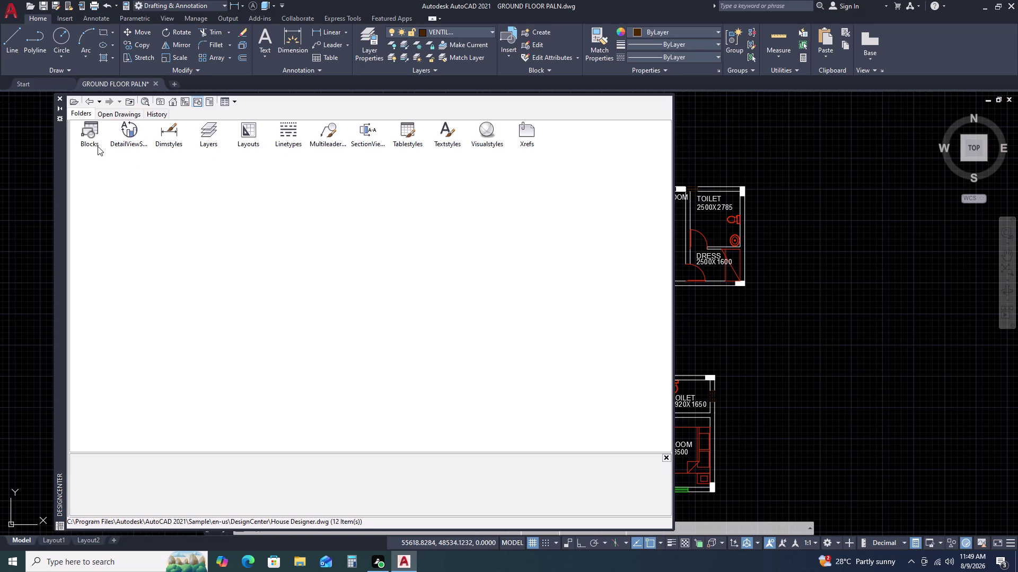
double_click(97, 145)
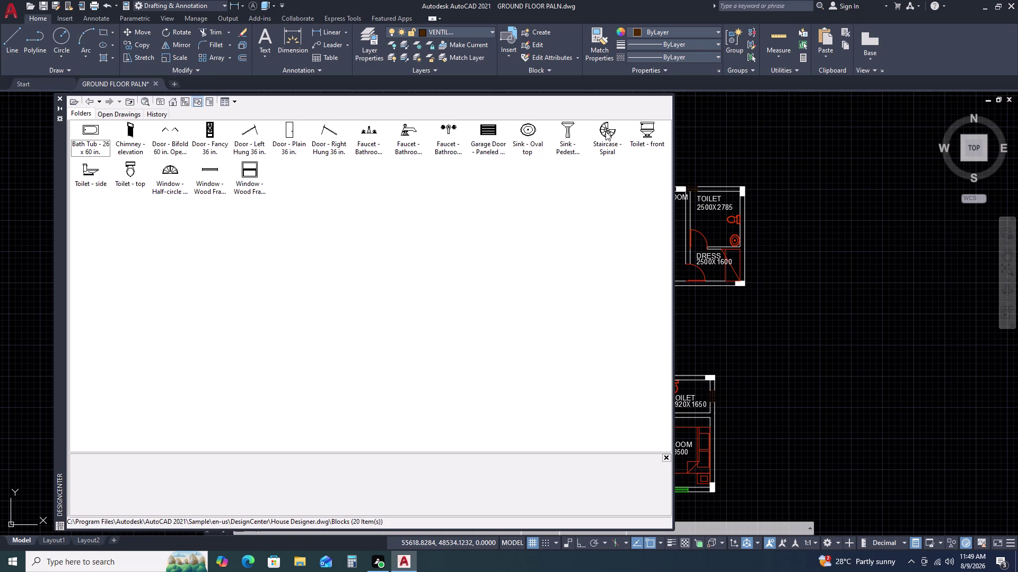
double_click(90, 103)
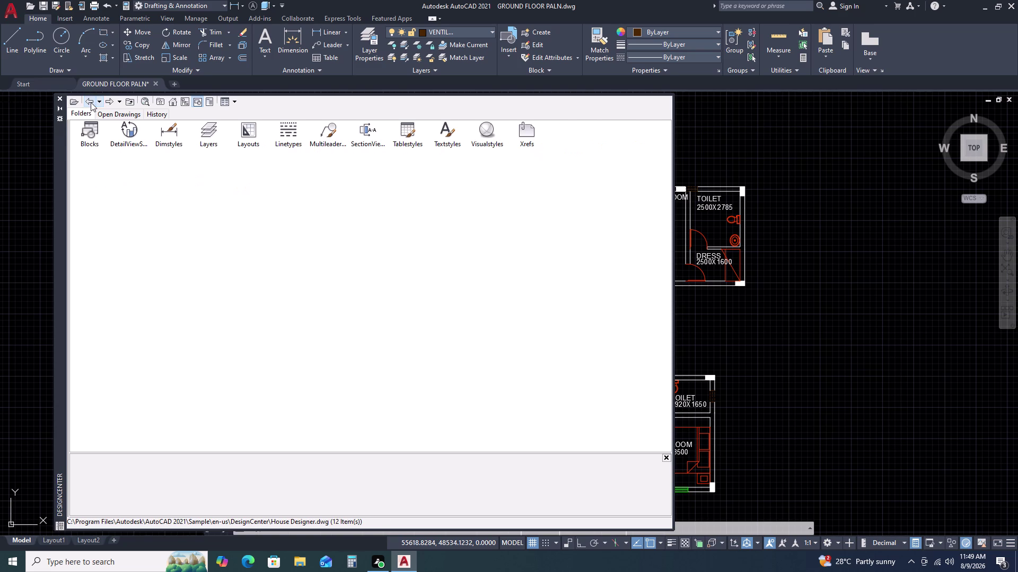
double_click(90, 102)
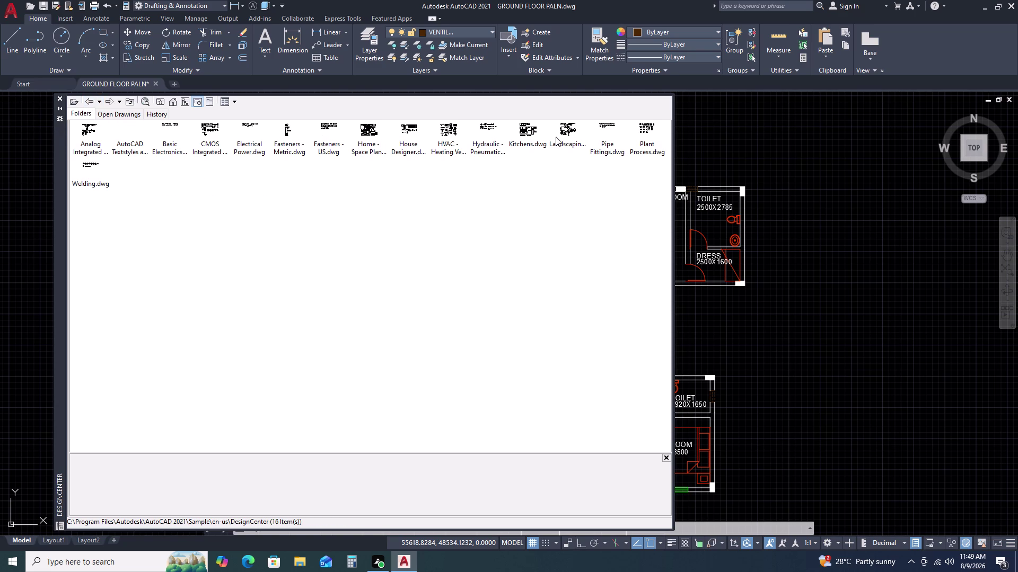
double_click(290, 137)
double_click(88, 138)
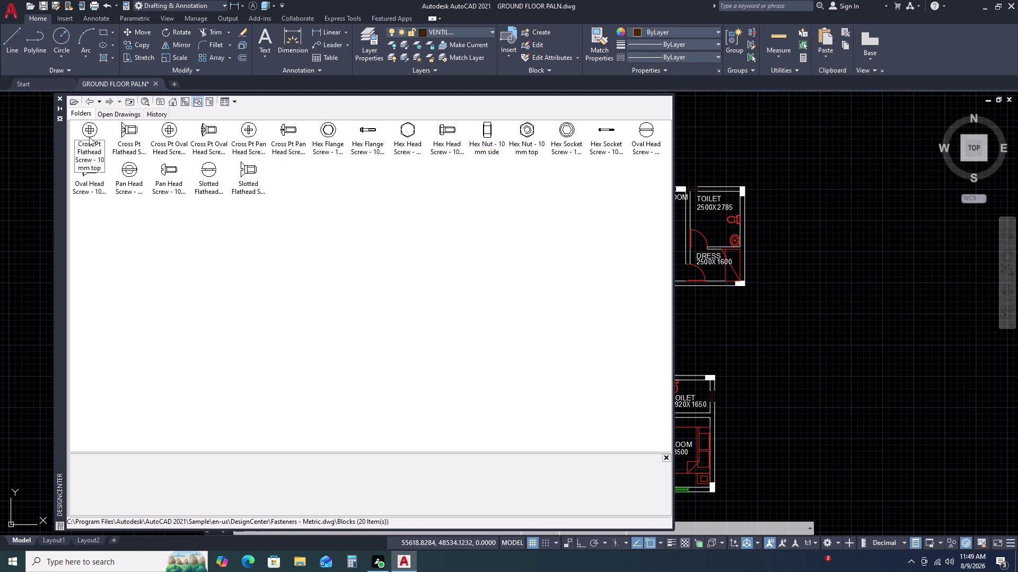
click(88, 100)
click(90, 100)
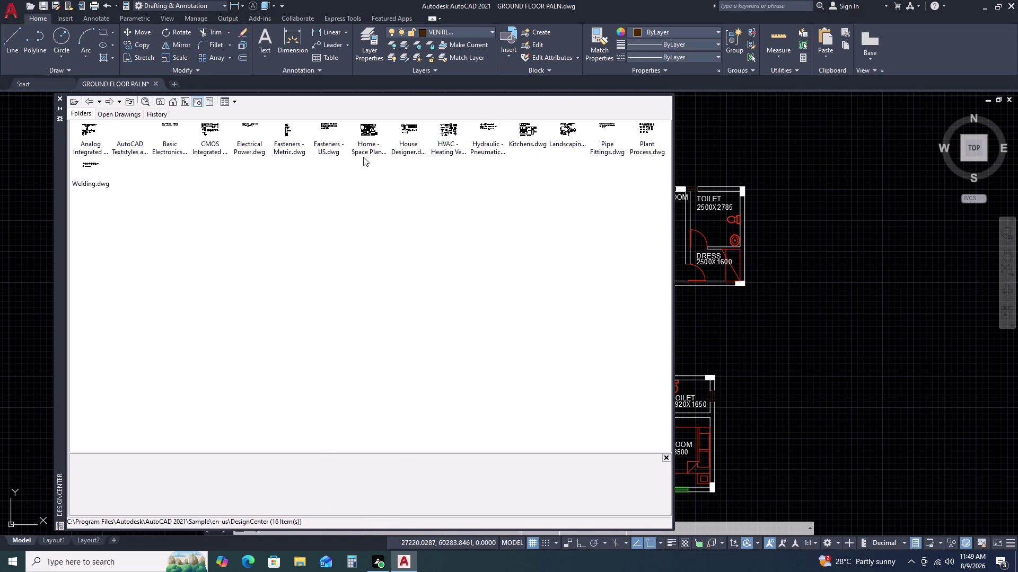
Look through the Space Planner, Kitchens and House Designer block collections.
triple_click(367, 137)
click(367, 137)
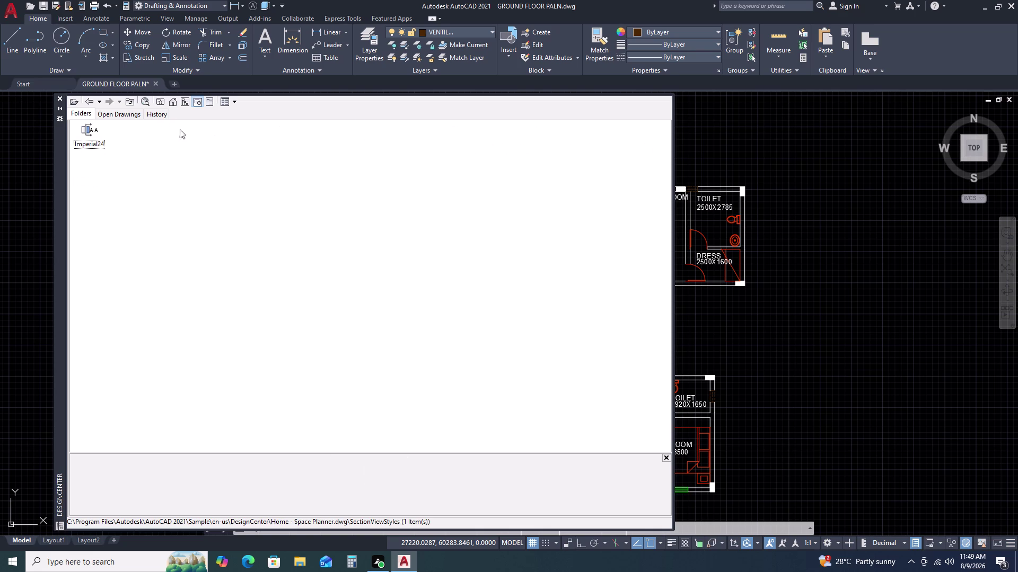
double_click(88, 104)
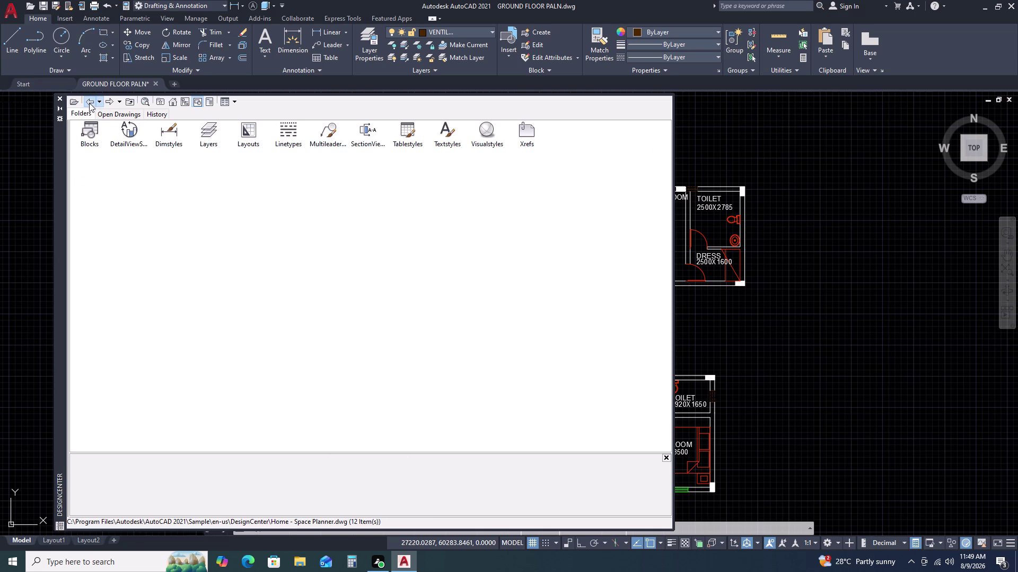
double_click(99, 145)
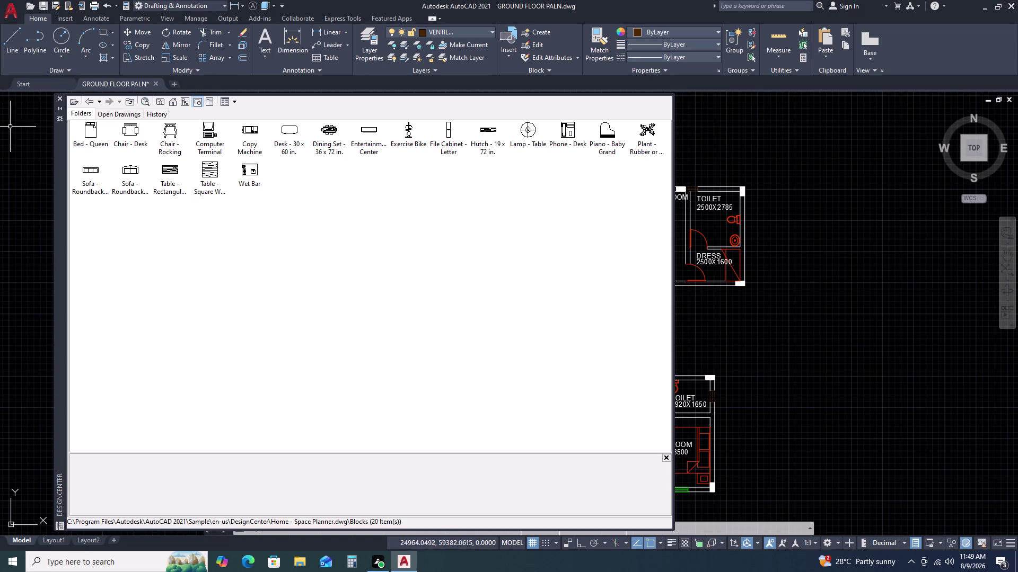
click(87, 98)
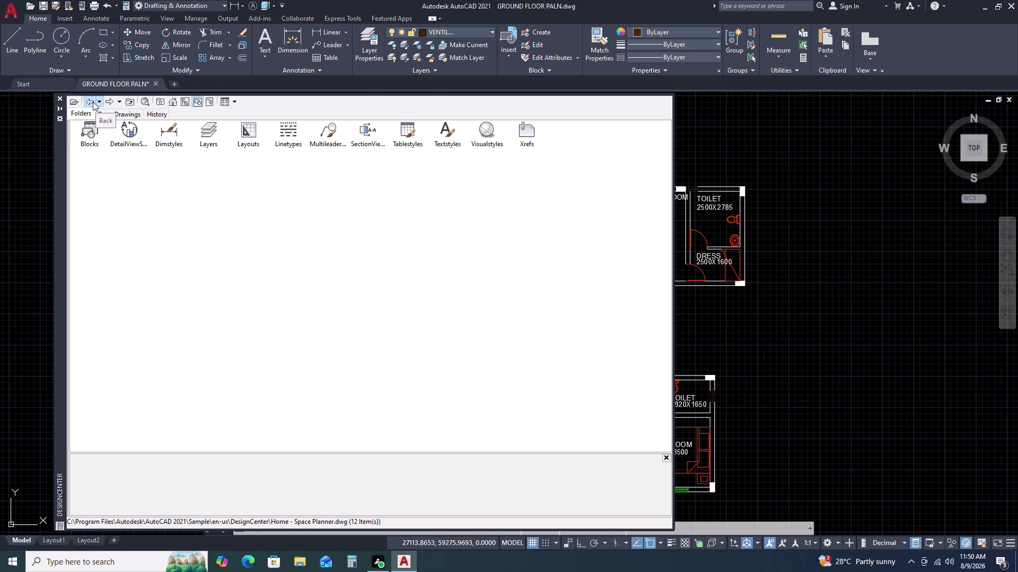
click(93, 102)
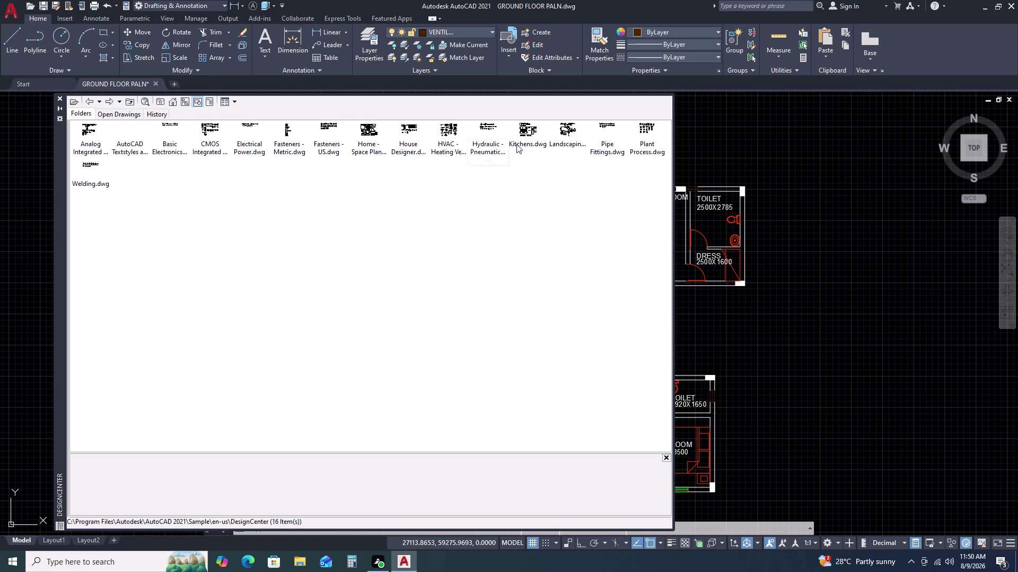
double_click(522, 132)
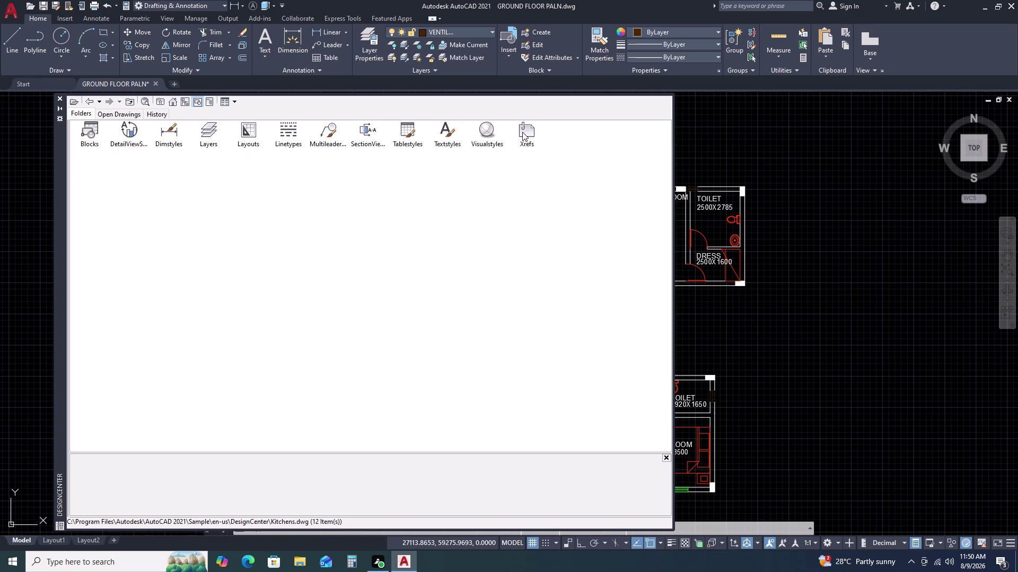
double_click(91, 134)
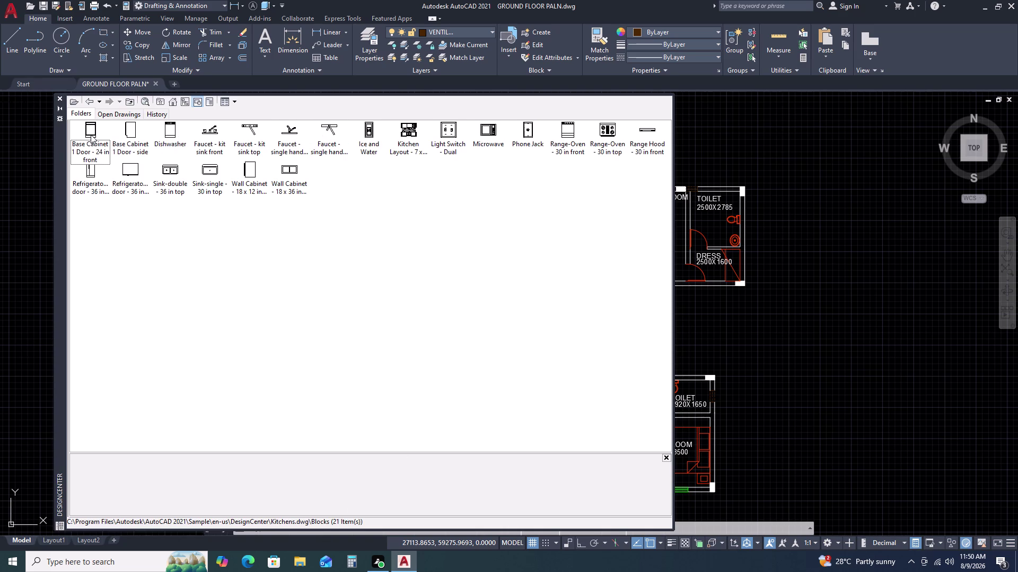
click(84, 99)
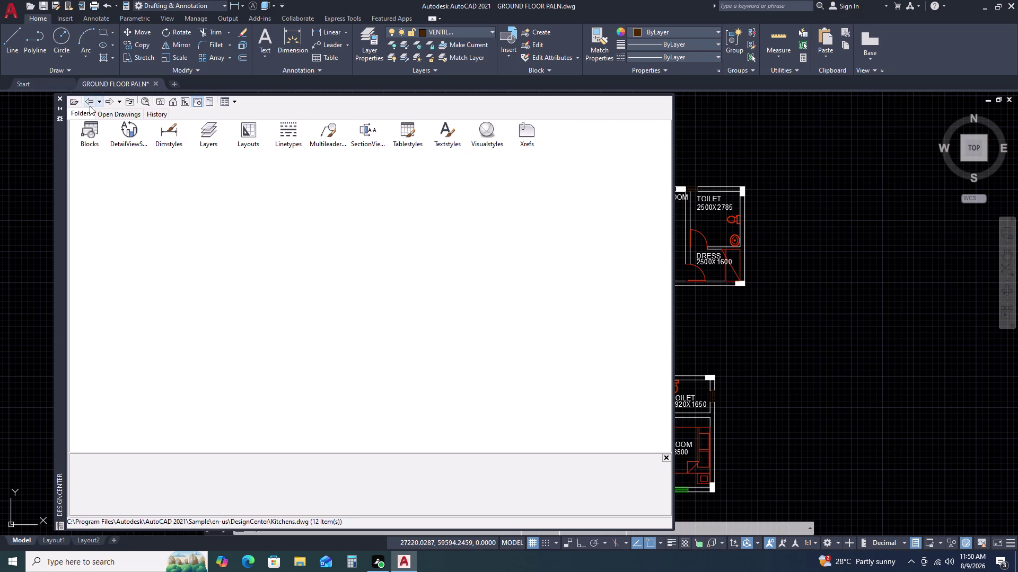
click(90, 106)
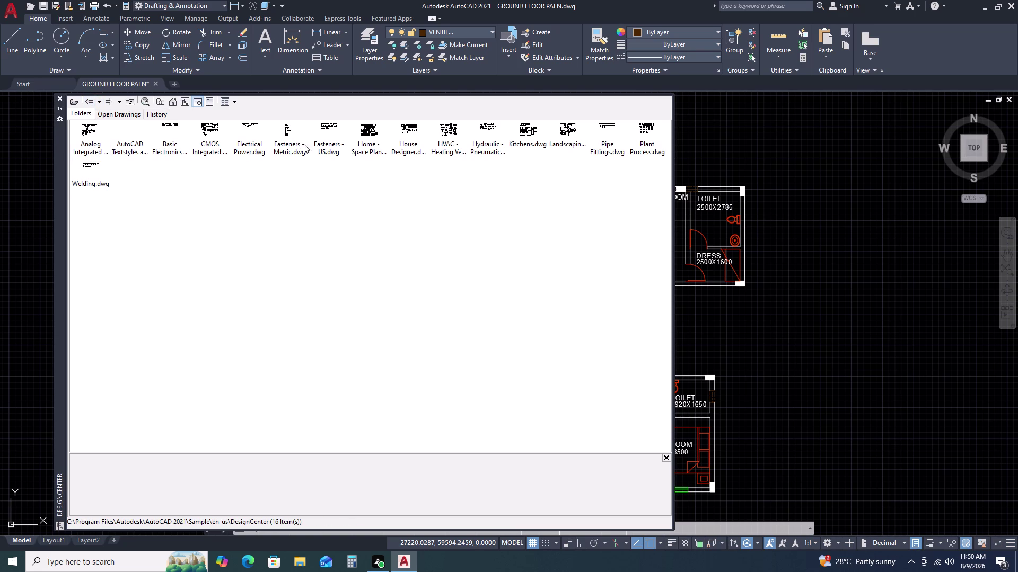
triple_click(411, 136)
double_click(89, 137)
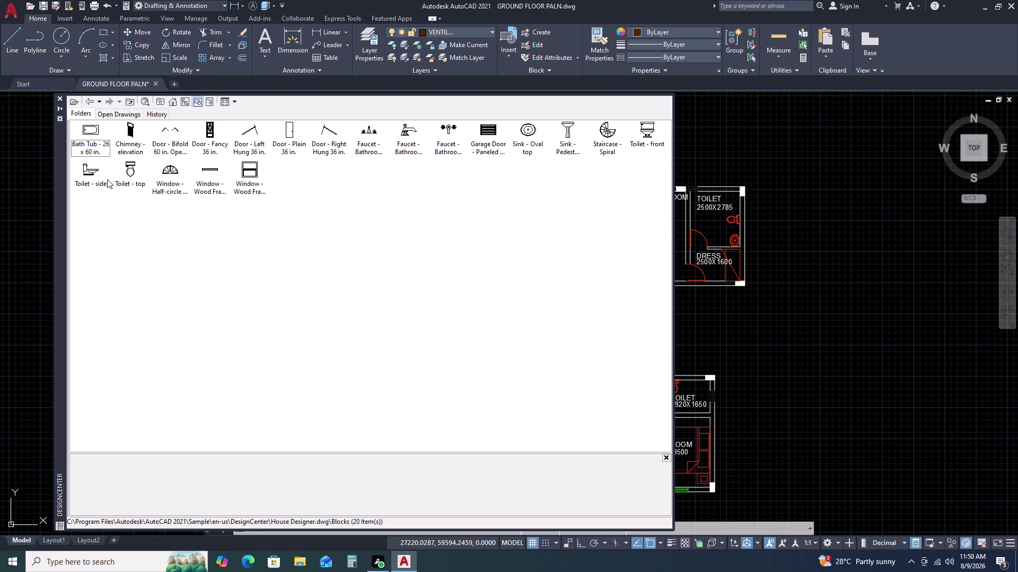
click(86, 102)
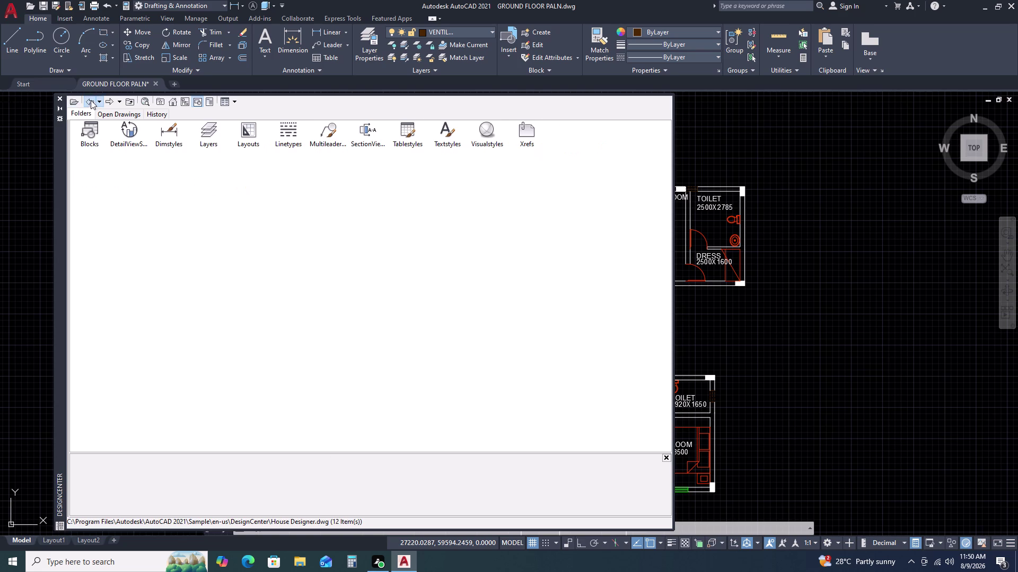
click(88, 102)
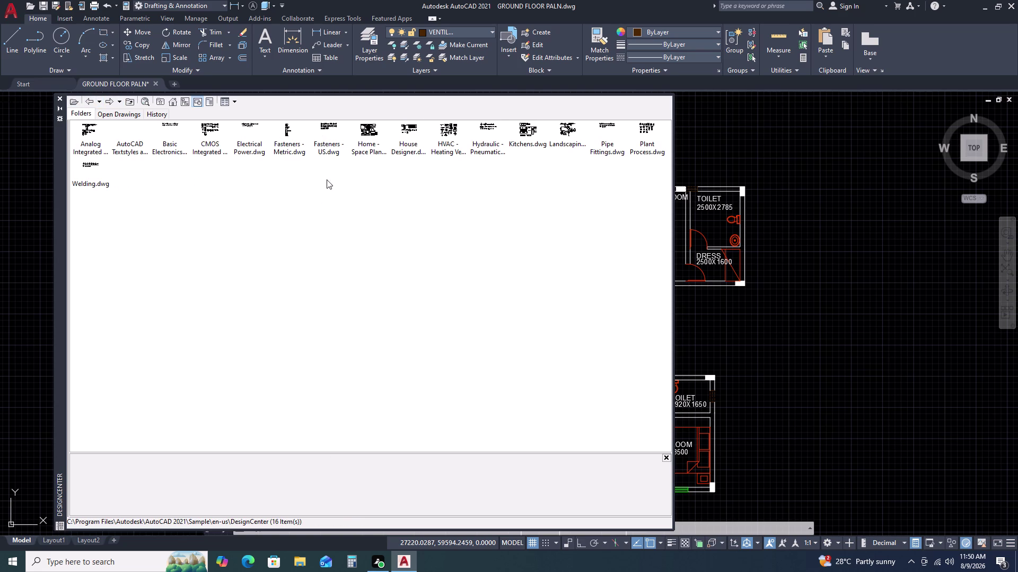
Open the Home - Space Planner blocks and insert Dining Set - 36 x 72 in.
triple_click(362, 150)
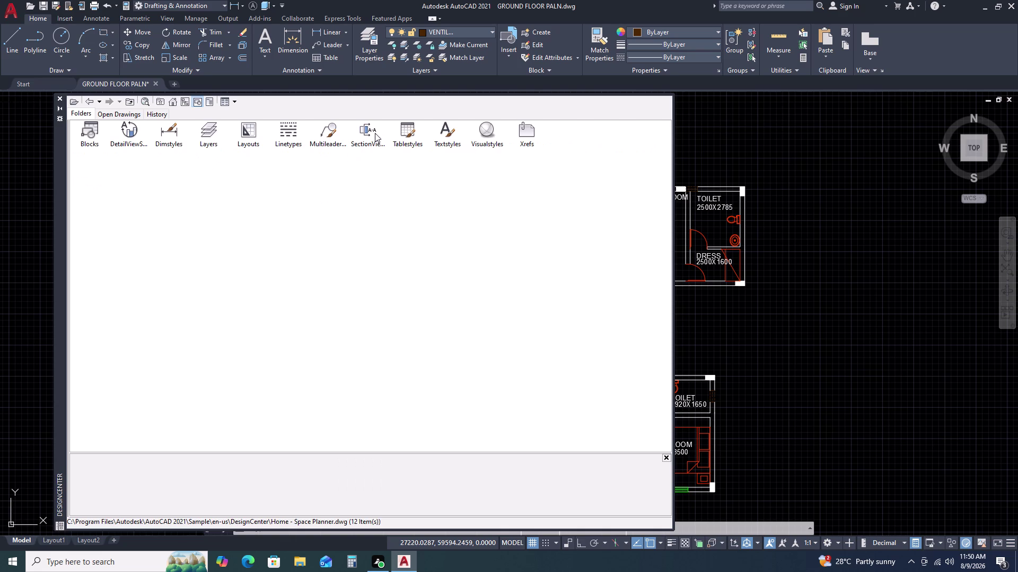
double_click(97, 135)
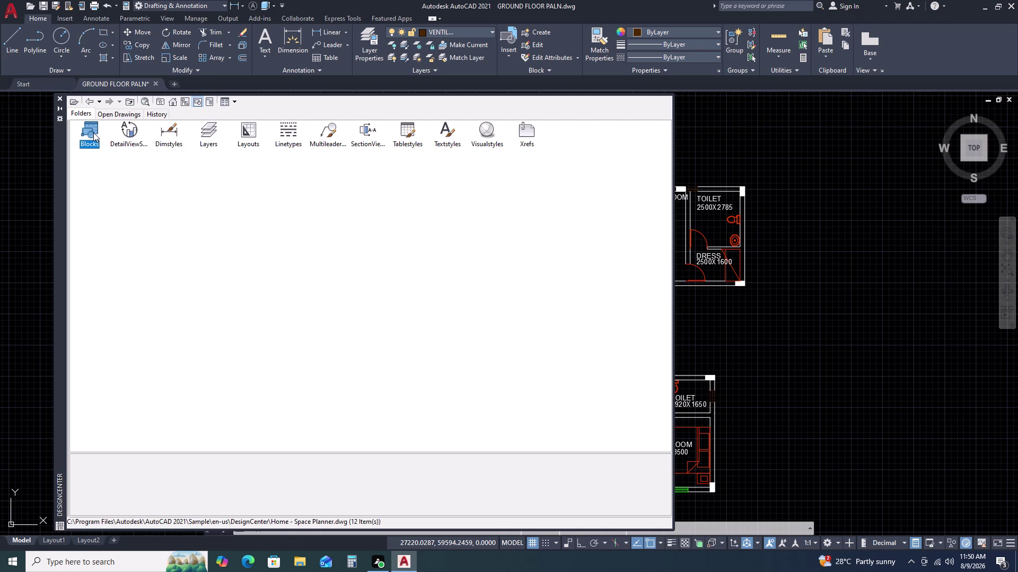
triple_click(87, 129)
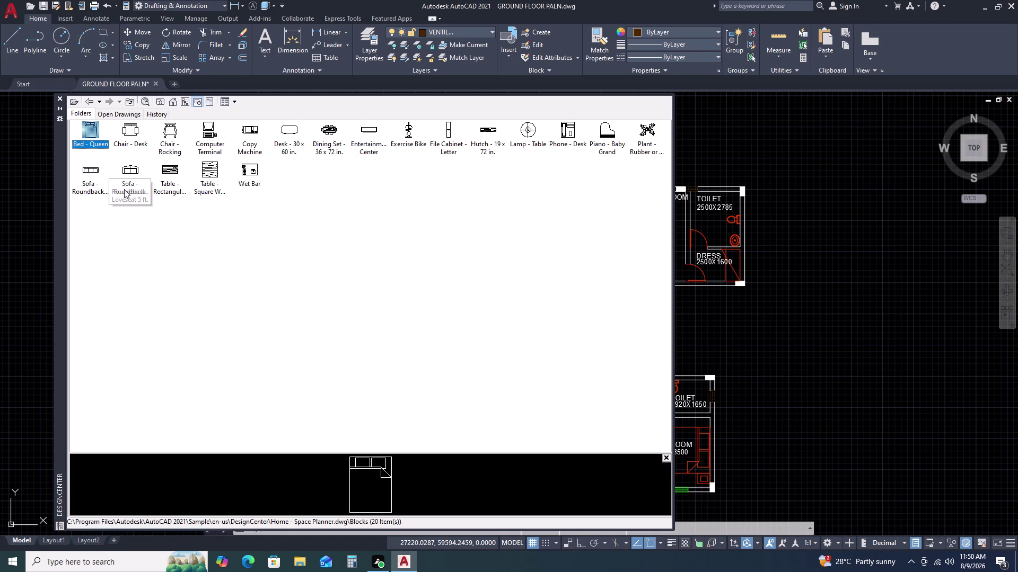
double_click(330, 138)
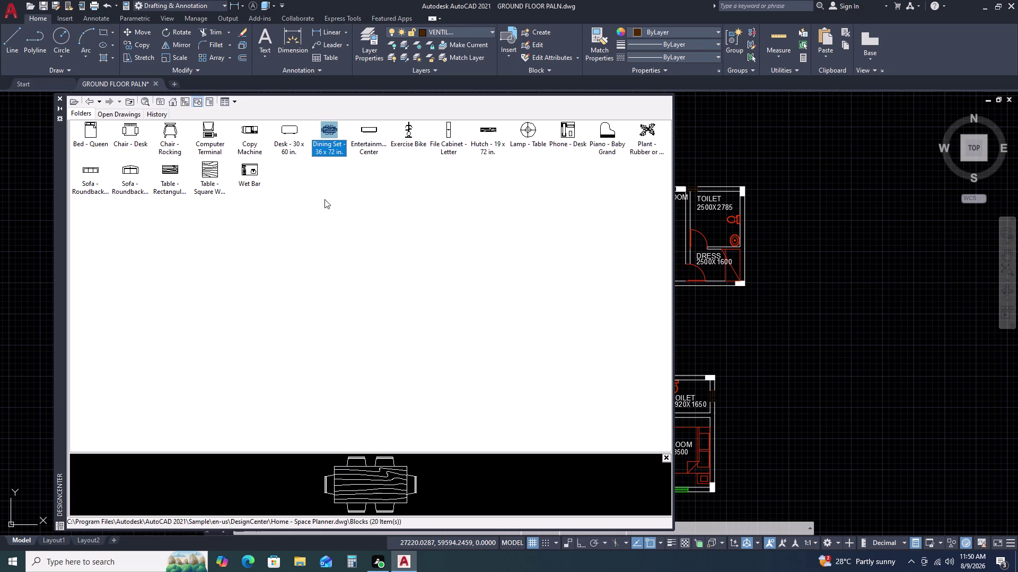
key(Return)
Place the Dining Set - 36 x 72 in. block beside the floor plan.
click(577, 344)
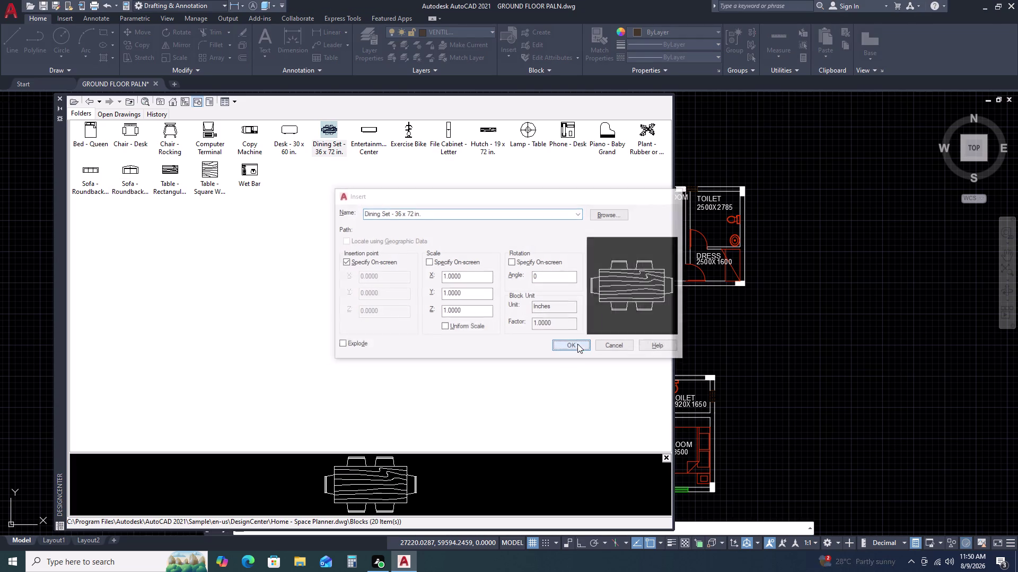
double_click(784, 334)
key(Escape)
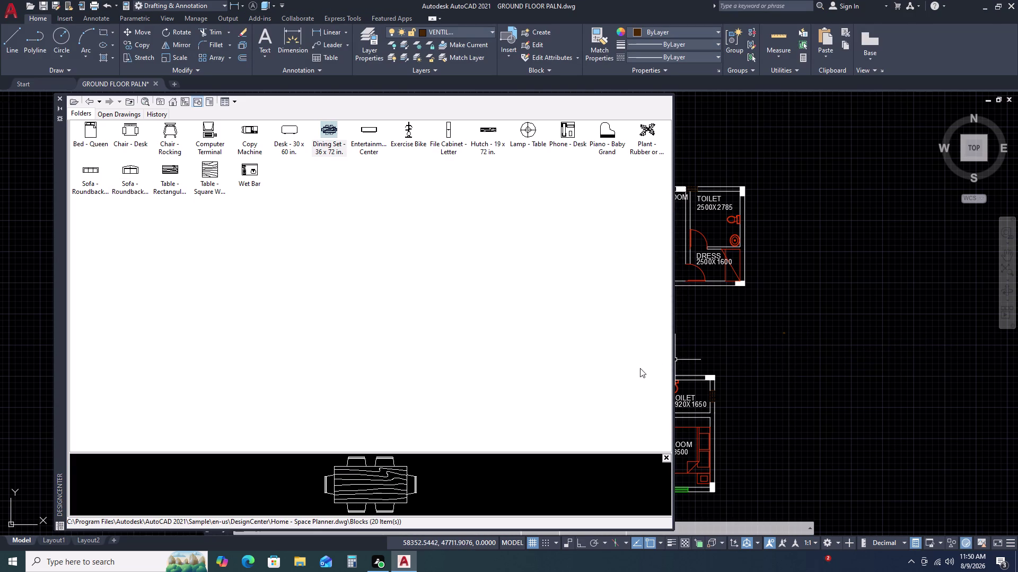
click(60, 97)
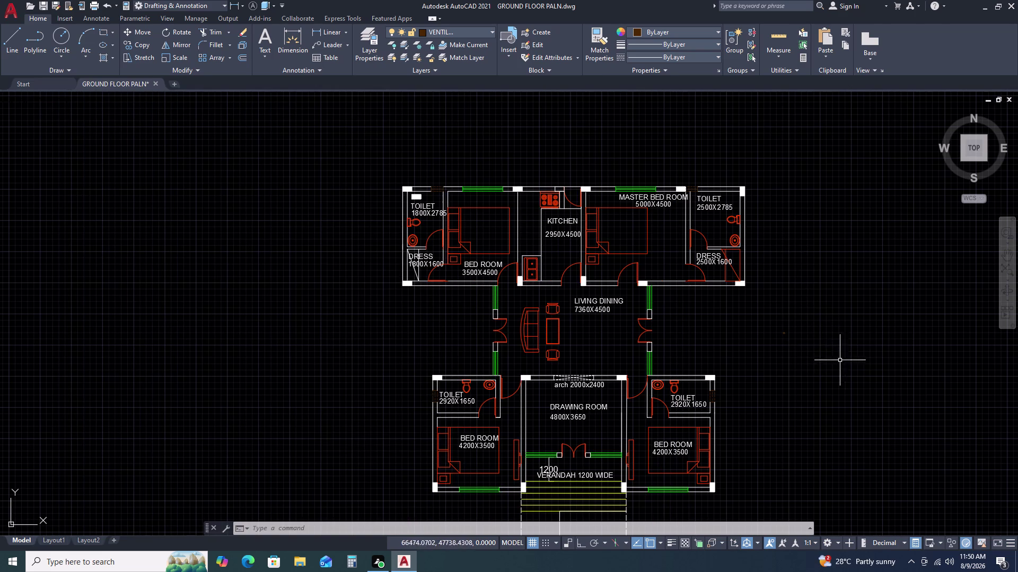
scroll(up, 3)
Scale the placed dining set up by a factor greater than 1.
click(813, 365)
double_click(754, 403)
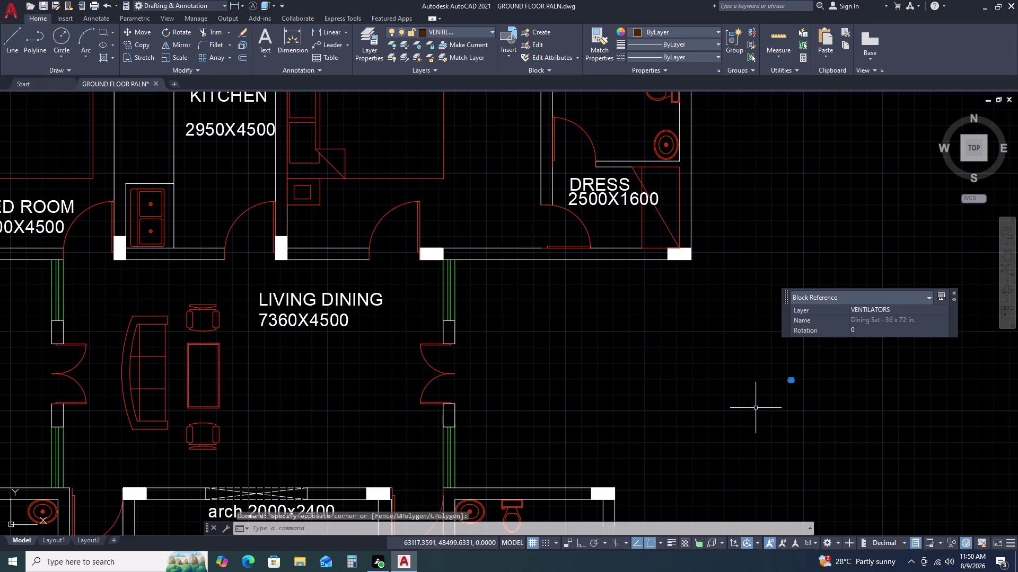
text(SCX)
key(space)
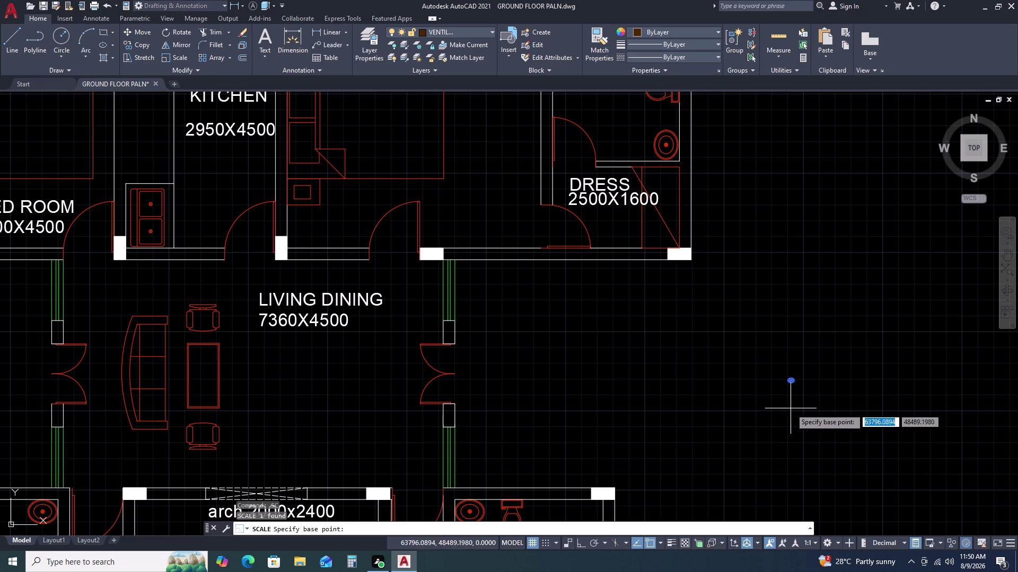
click(791, 380)
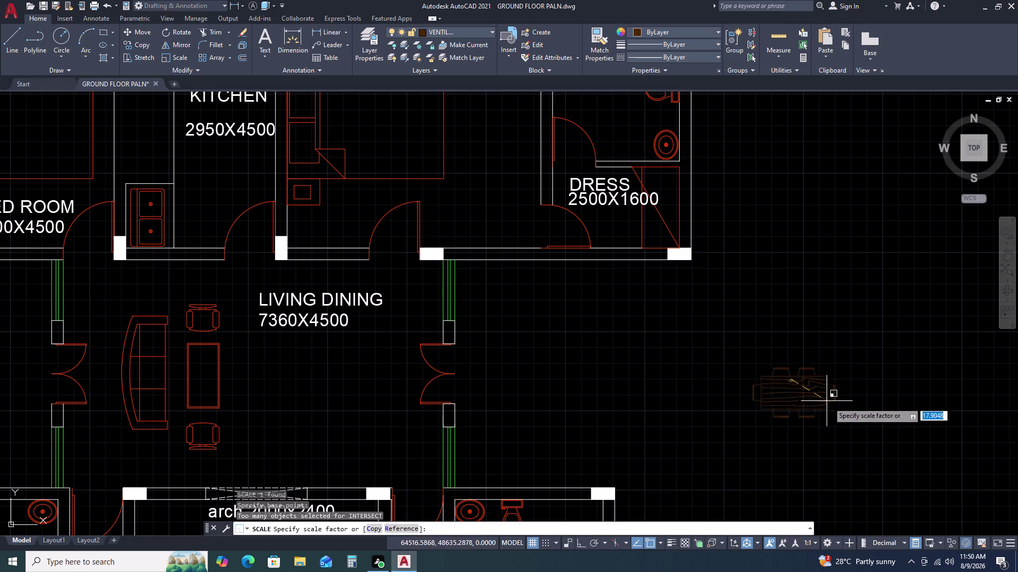
click(884, 439)
middle_drag(899, 471, 856, 363)
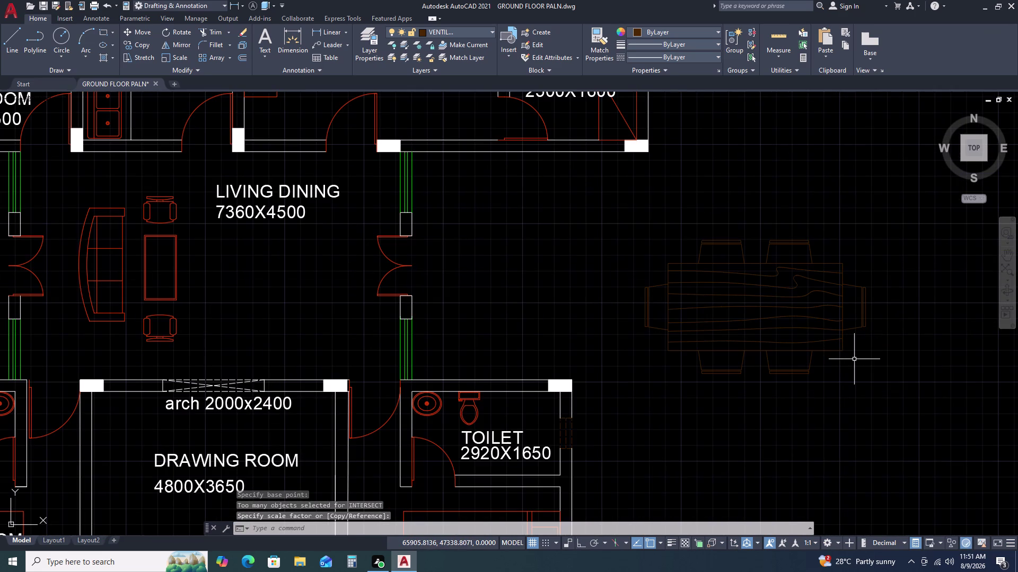
Match the dining set's properties to the toilet's.
key(m)
key(a)
key(space)
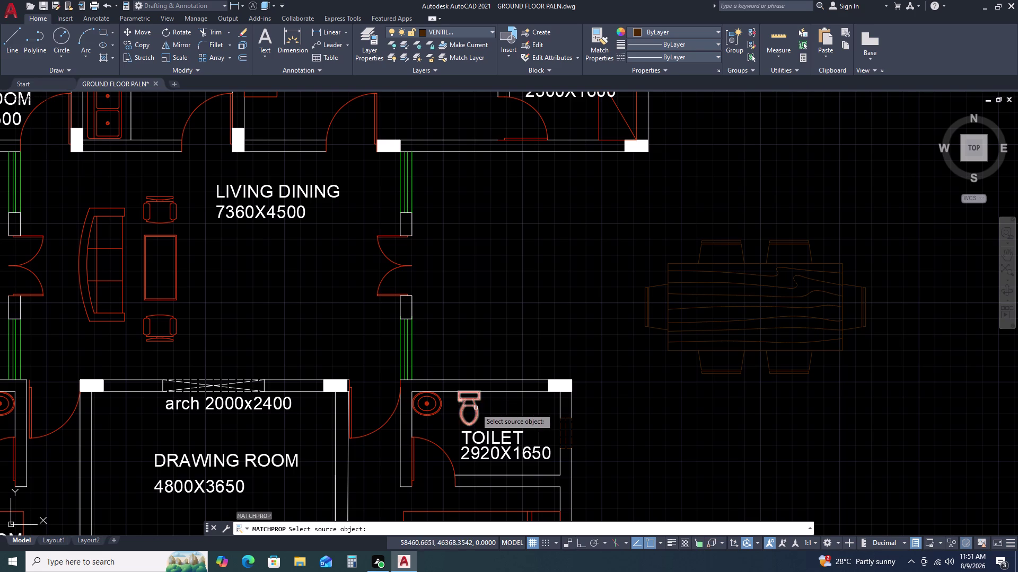
double_click(475, 408)
click(672, 339)
double_click(676, 281)
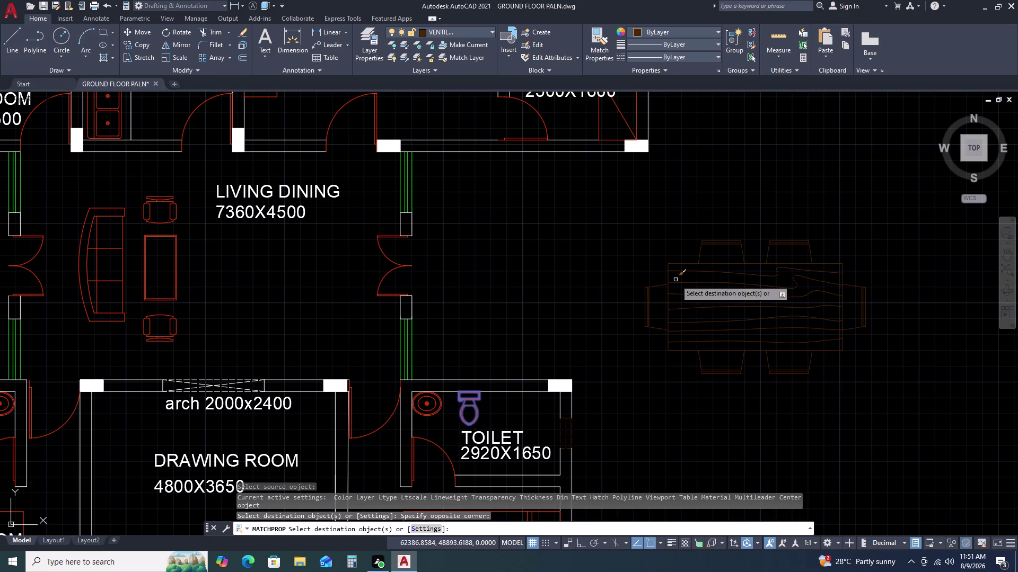
click(711, 347)
double_click(692, 316)
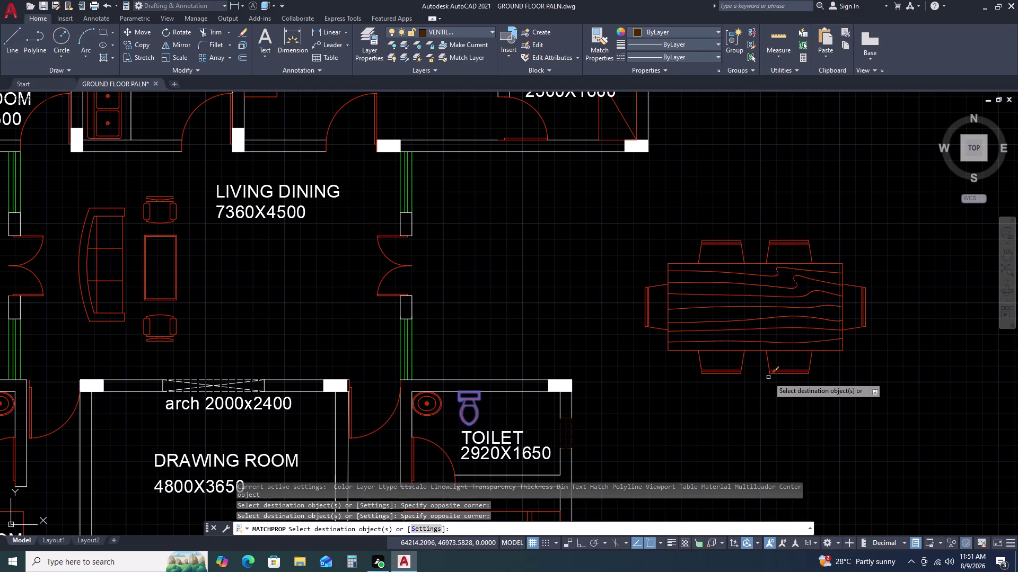
key(Escape)
Rotate the dining set 270° so it stands upright.
click(901, 271)
click(837, 354)
key(r)
key(o)
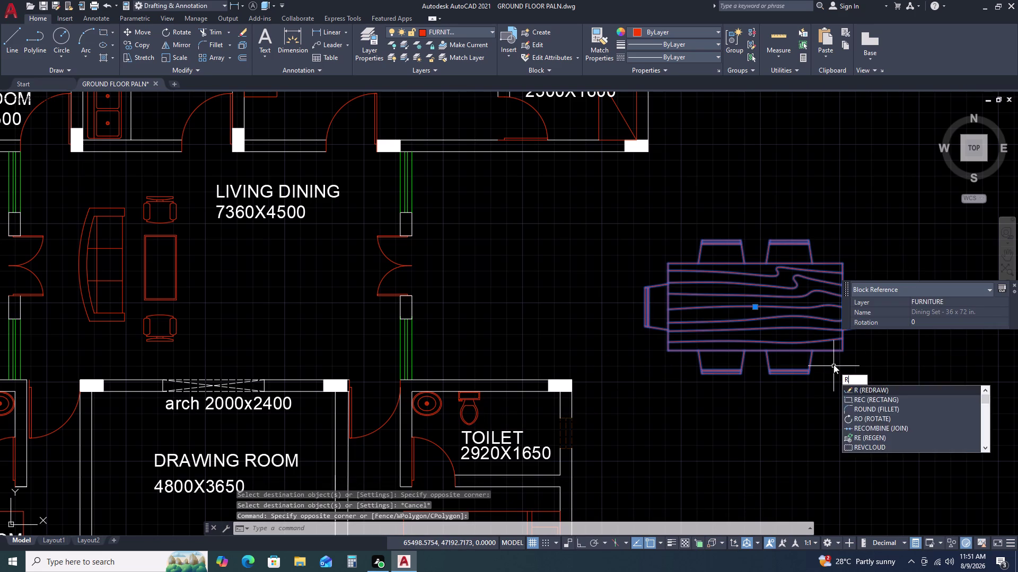
key(space)
click(833, 364)
key(F8)
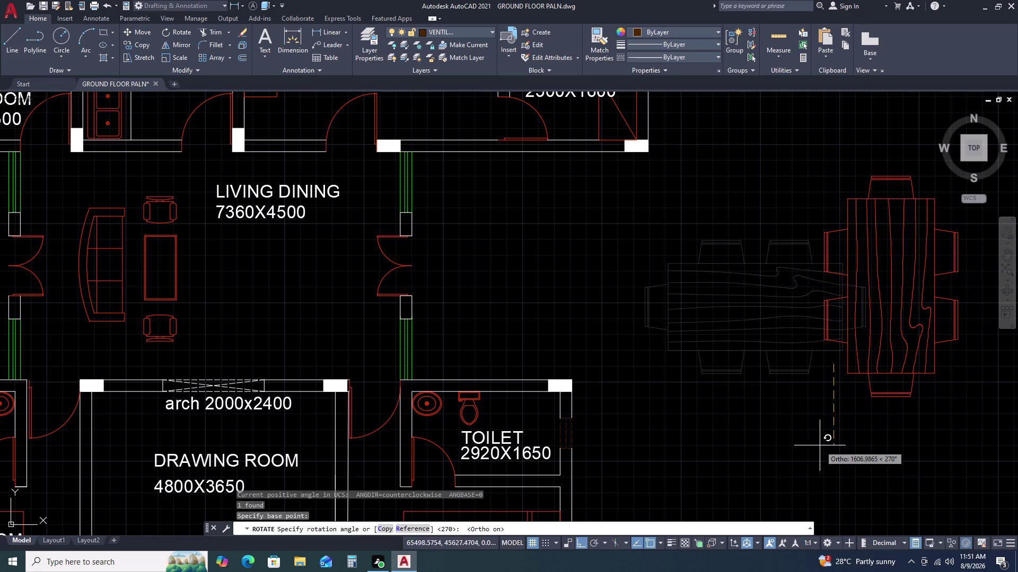
click(822, 442)
Move the dining set into the living dining room.
double_click(939, 351)
click(852, 388)
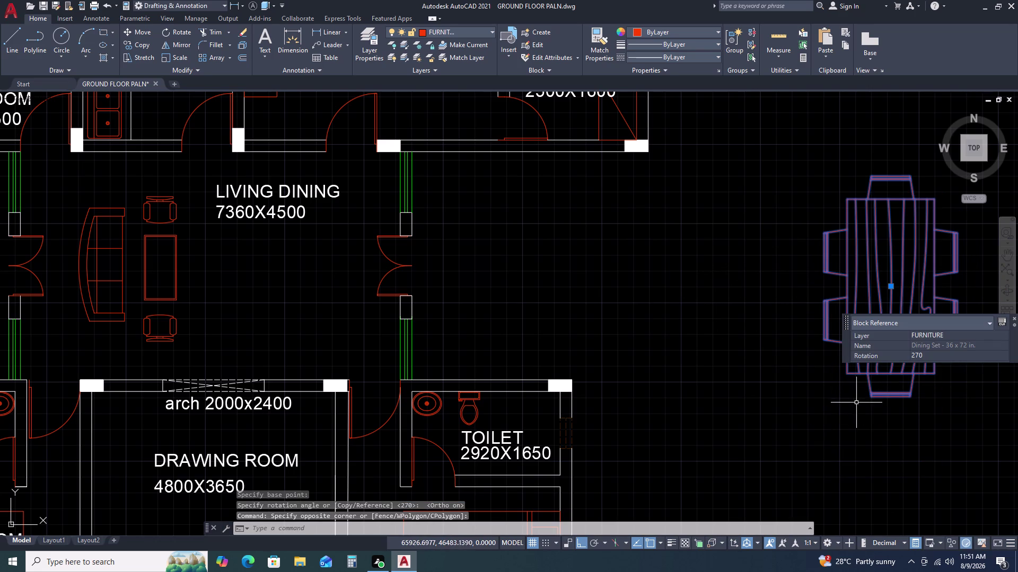
text(M)
key(space)
drag(869, 386, 830, 394)
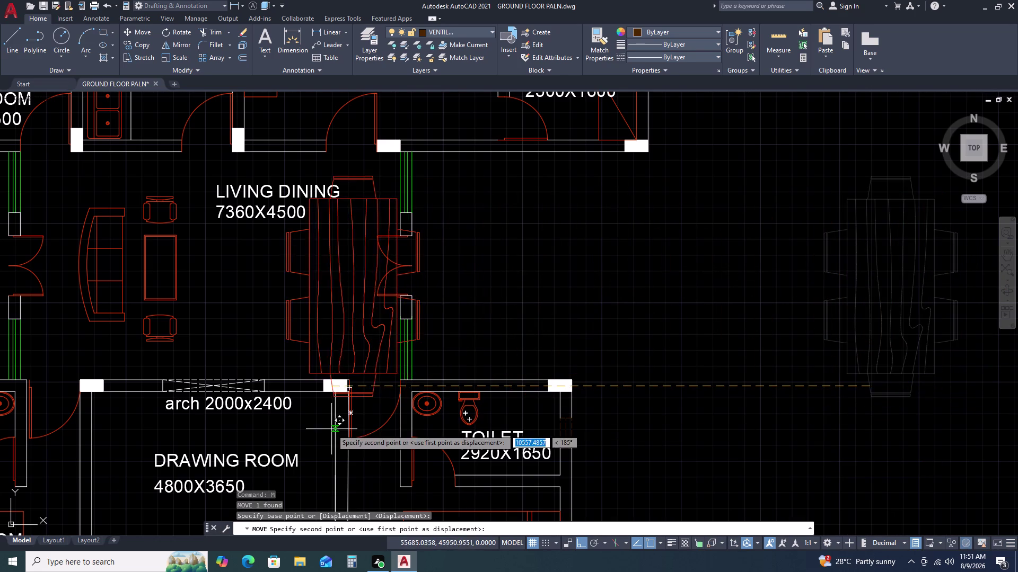
scroll(down, 3)
scroll(up, 3)
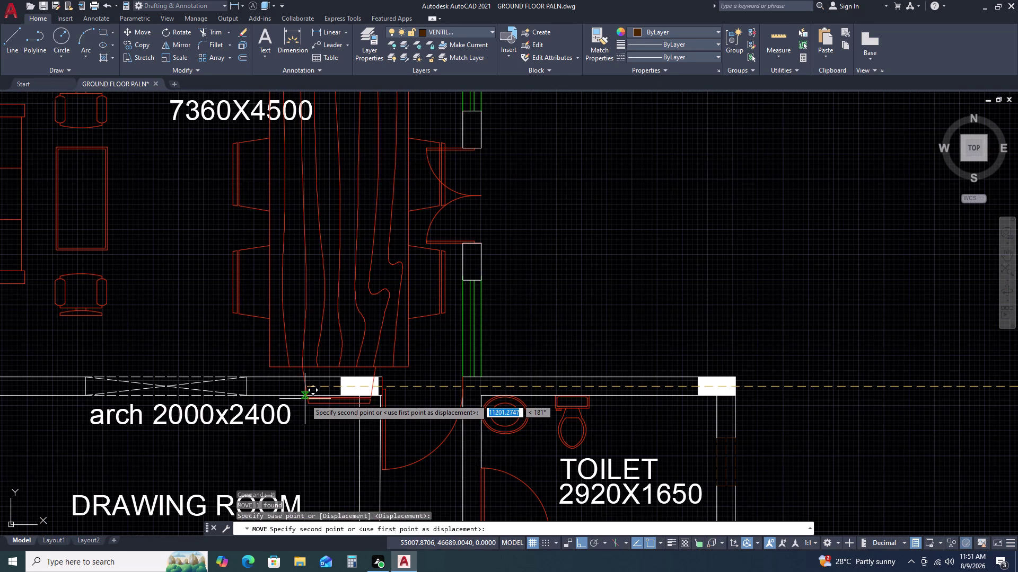
click(304, 400)
scroll(down, 3)
middle_drag(409, 383, 698, 384)
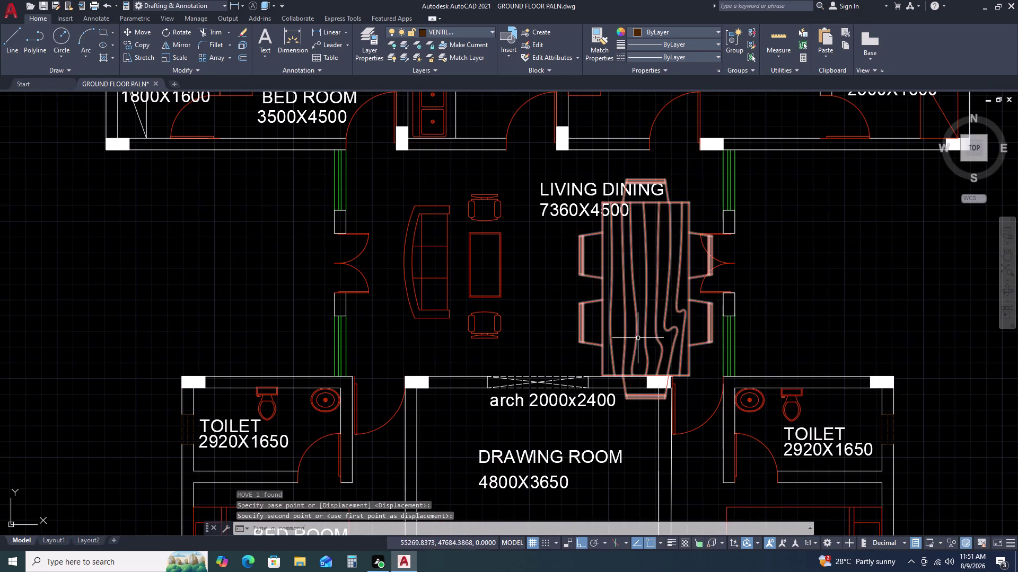
Scale the dining set down inside the living dining room.
click(638, 337)
click(617, 312)
text(SC)
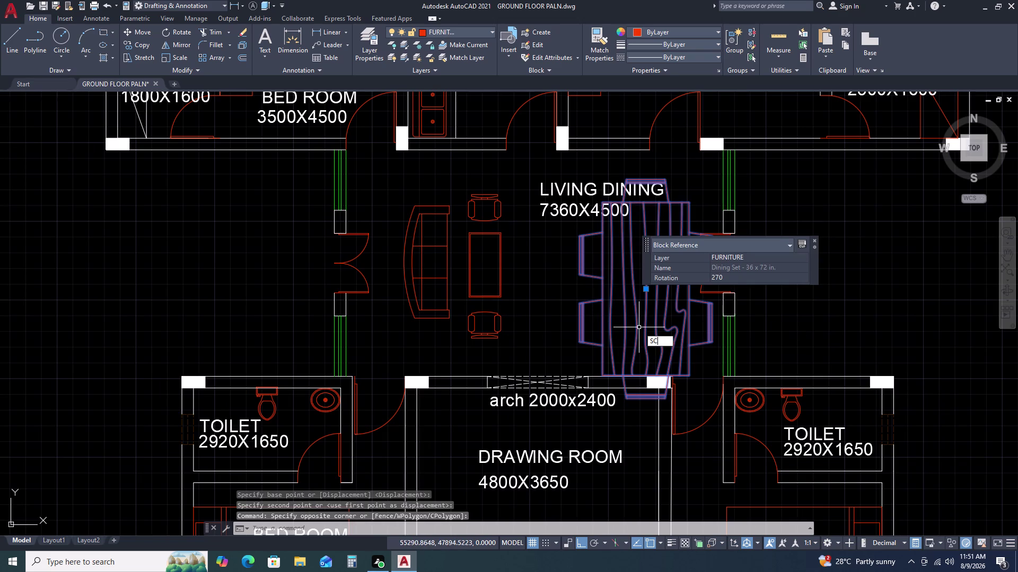
key(space)
double_click(646, 287)
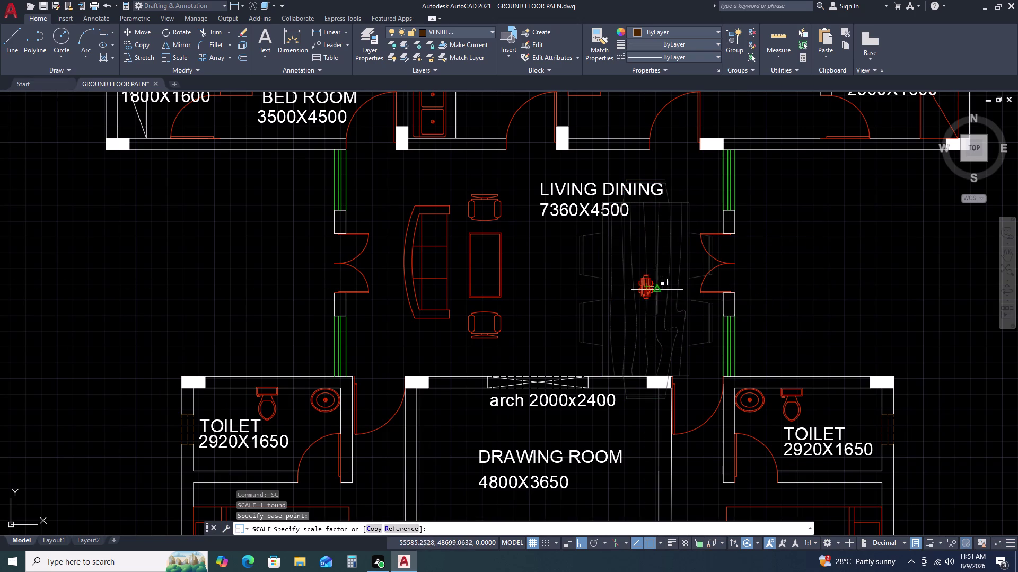
click(717, 313)
middle_drag(631, 323, 637, 298)
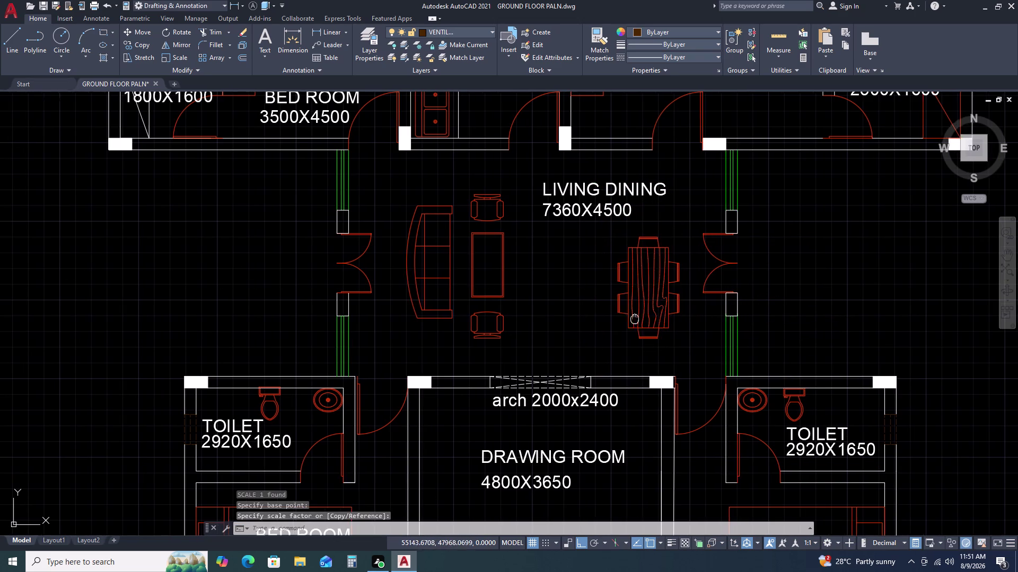
middle_drag(637, 298, 642, 275)
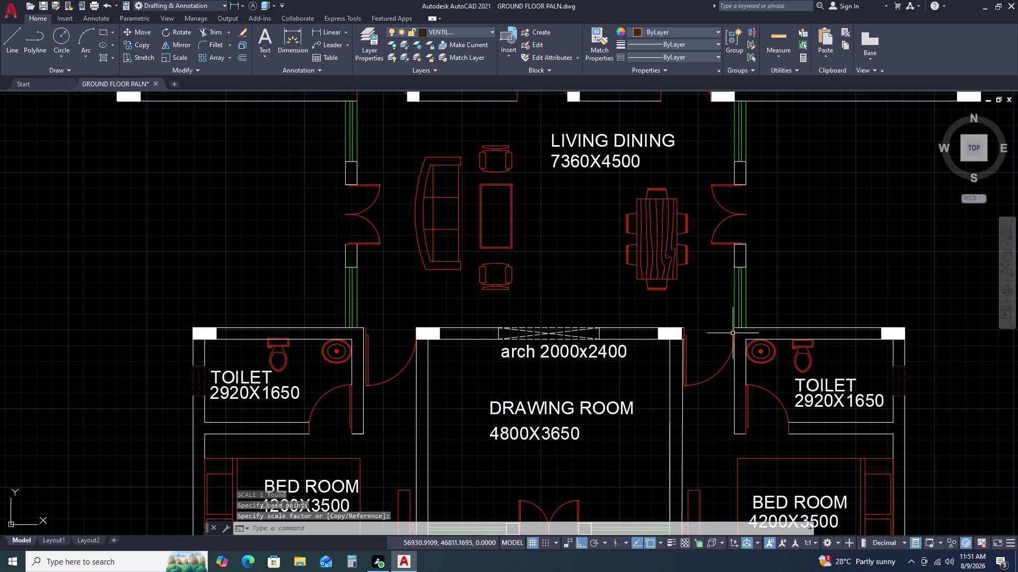
middle_drag(677, 273, 704, 324)
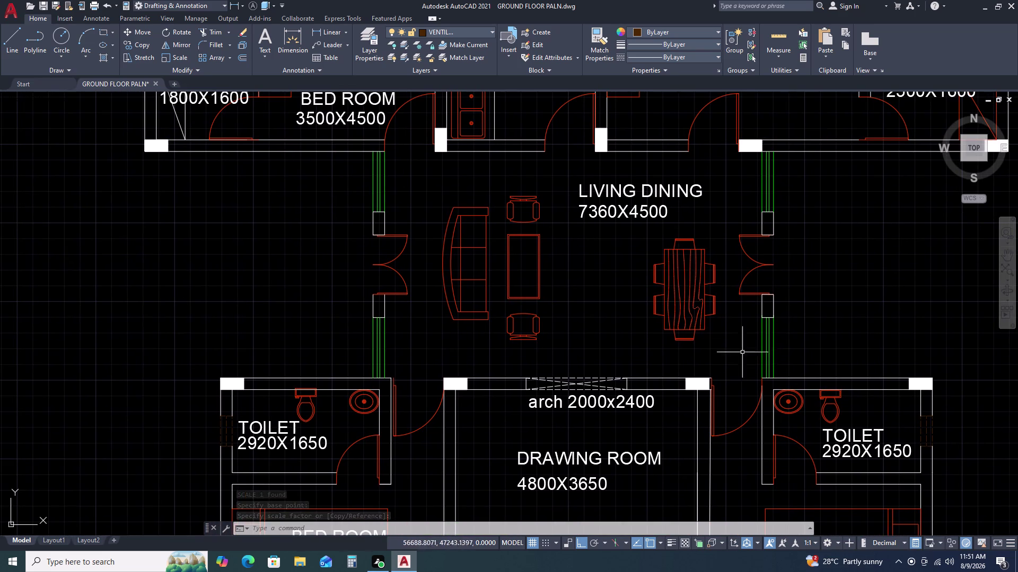
scroll(up, 3)
Scale the dining set back up to suit the room.
double_click(704, 307)
click(680, 279)
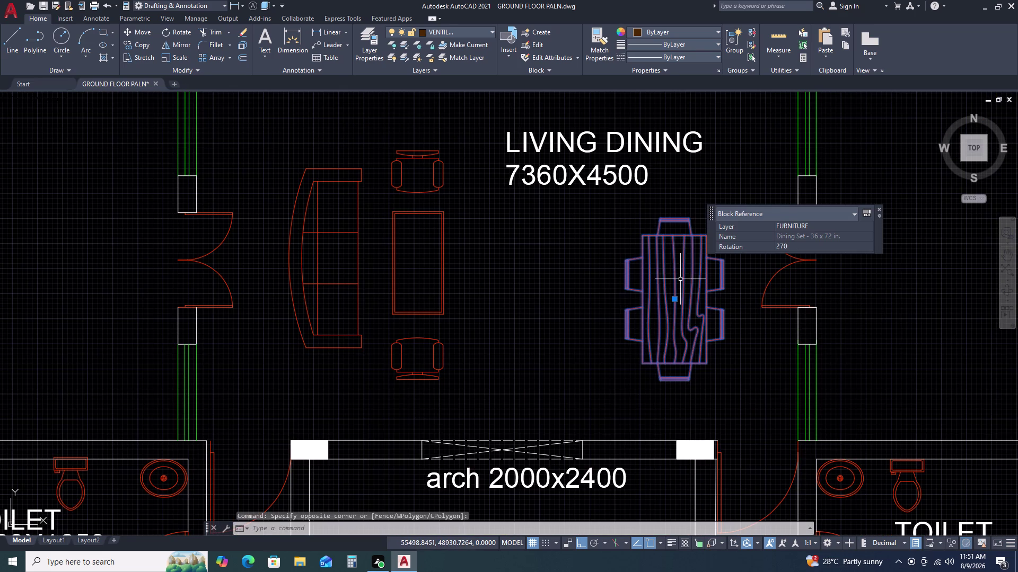
text(SC)
key(space)
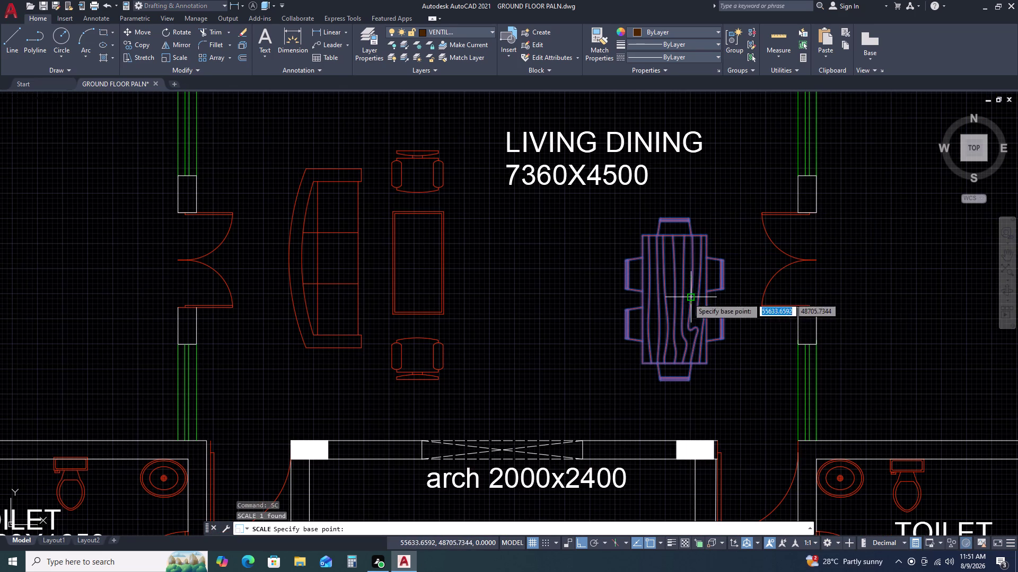
click(677, 298)
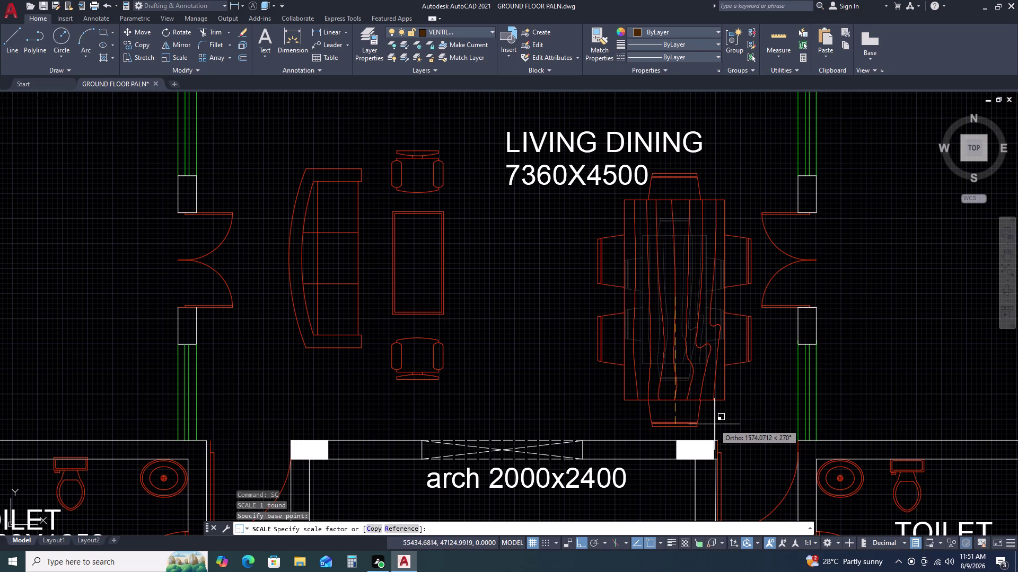
double_click(714, 425)
Move the enlarged dining set beside the right-hand doors.
click(717, 403)
double_click(689, 343)
text(M)
key(space)
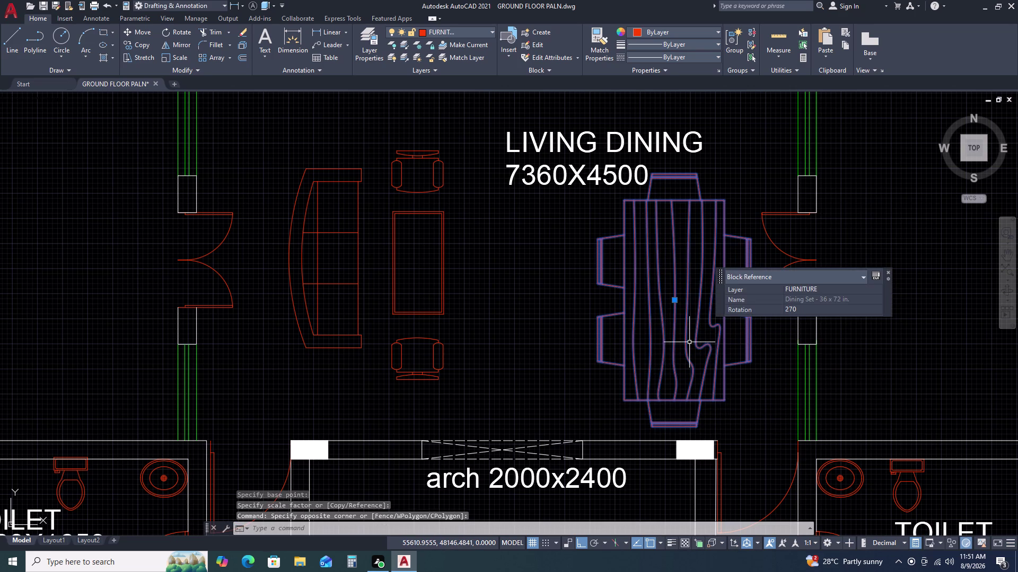
click(688, 340)
double_click(687, 278)
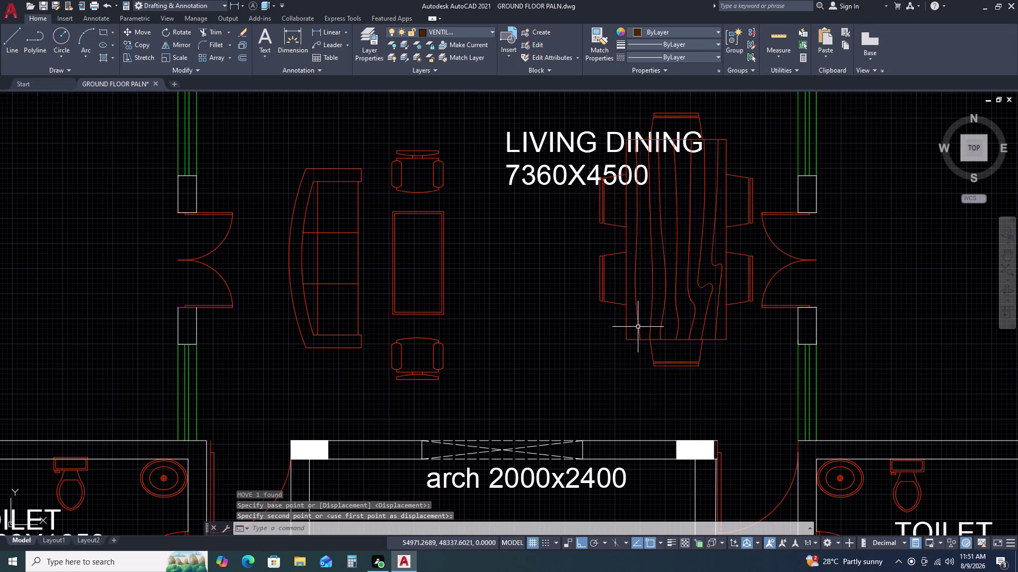
middle_drag(638, 309, 676, 397)
middle_drag(685, 418, 687, 426)
Move the LIVING DINING room label further left and up.
click(617, 247)
double_click(584, 277)
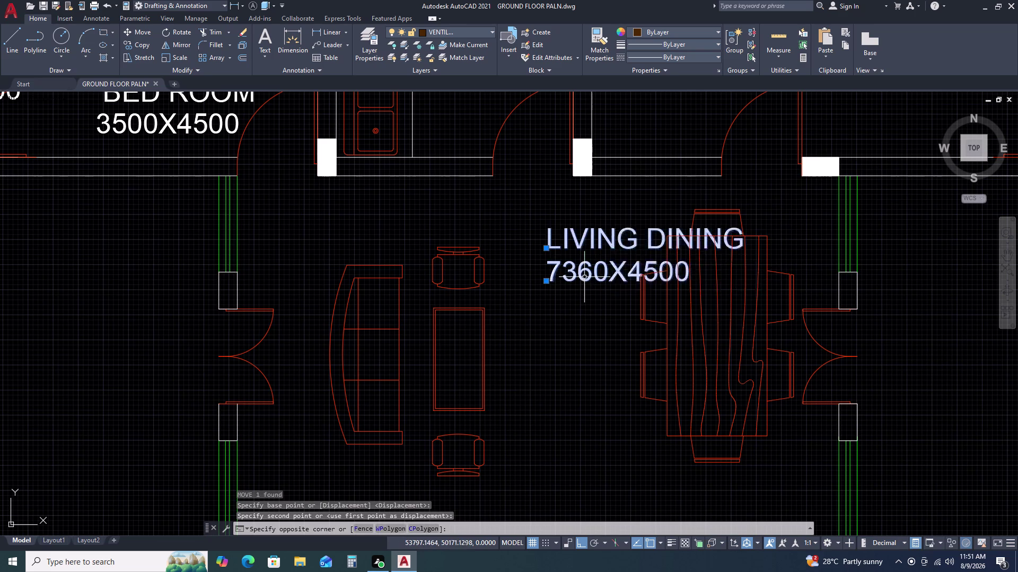
text(M)
key(space)
double_click(579, 282)
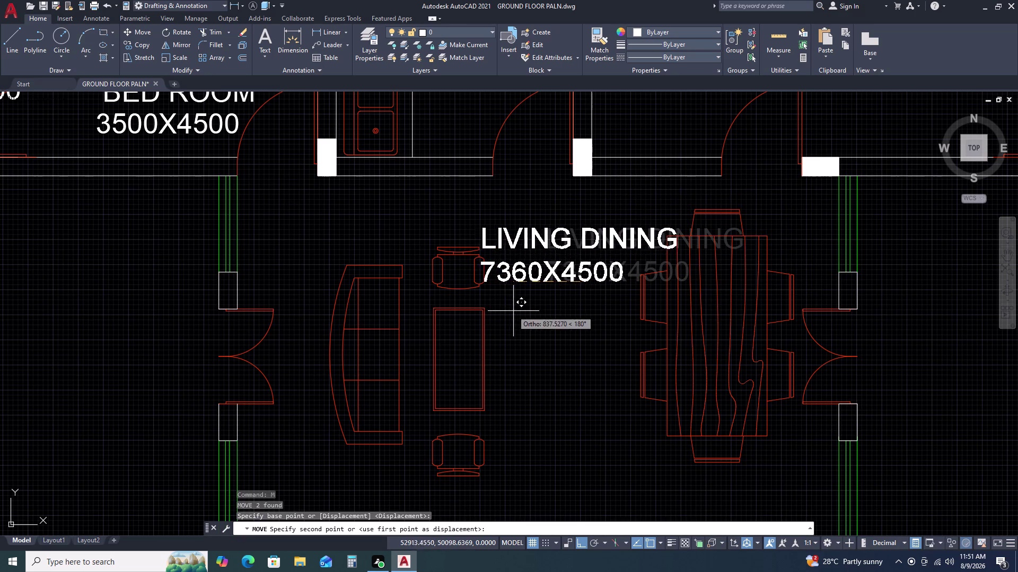
key(F8)
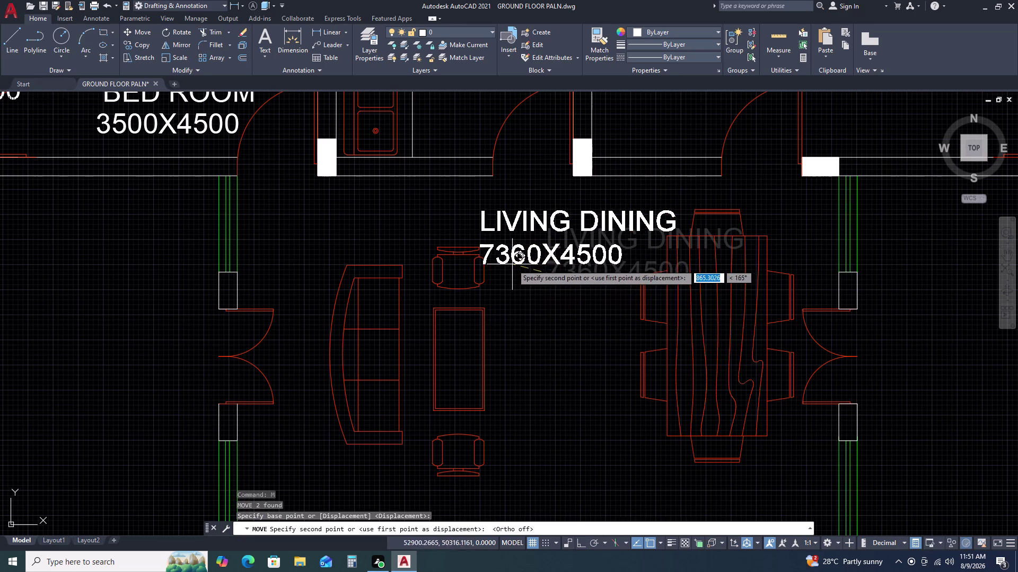
click(505, 247)
click(521, 198)
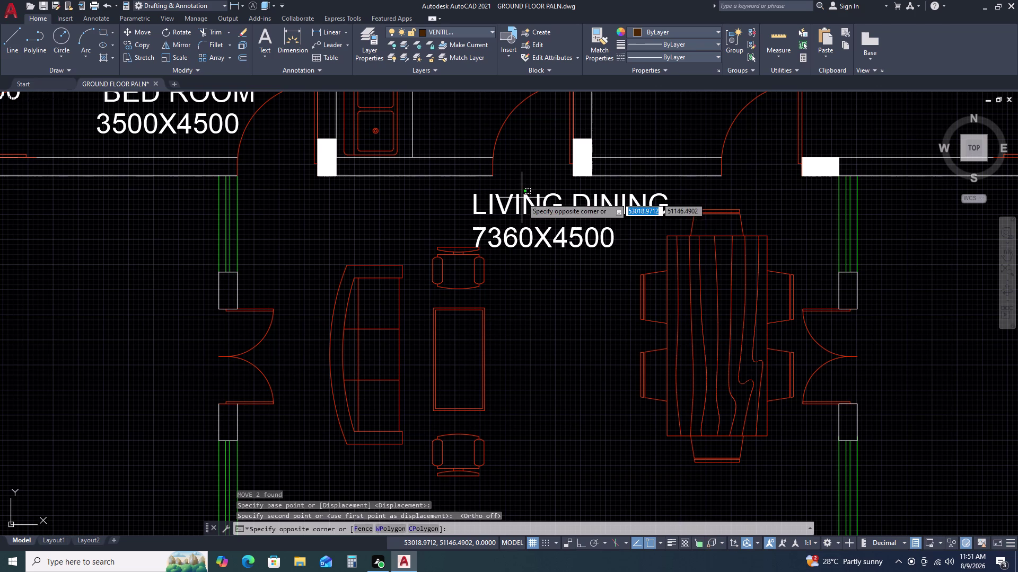
key(Escape)
Centre the 7360X4500 size text under the LIVING DINING label.
click(514, 238)
text(M)
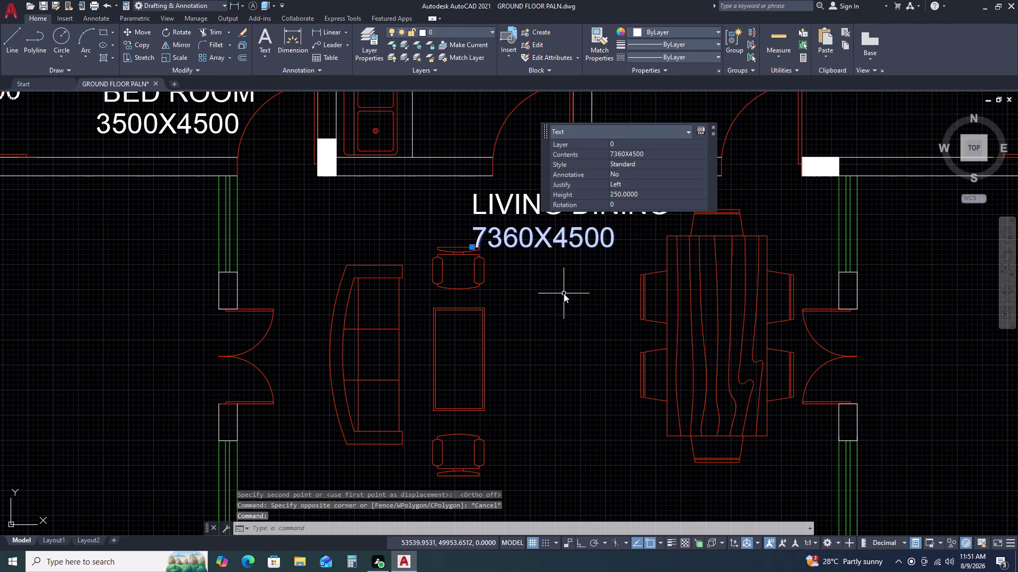
key(space)
click(569, 274)
click(595, 268)
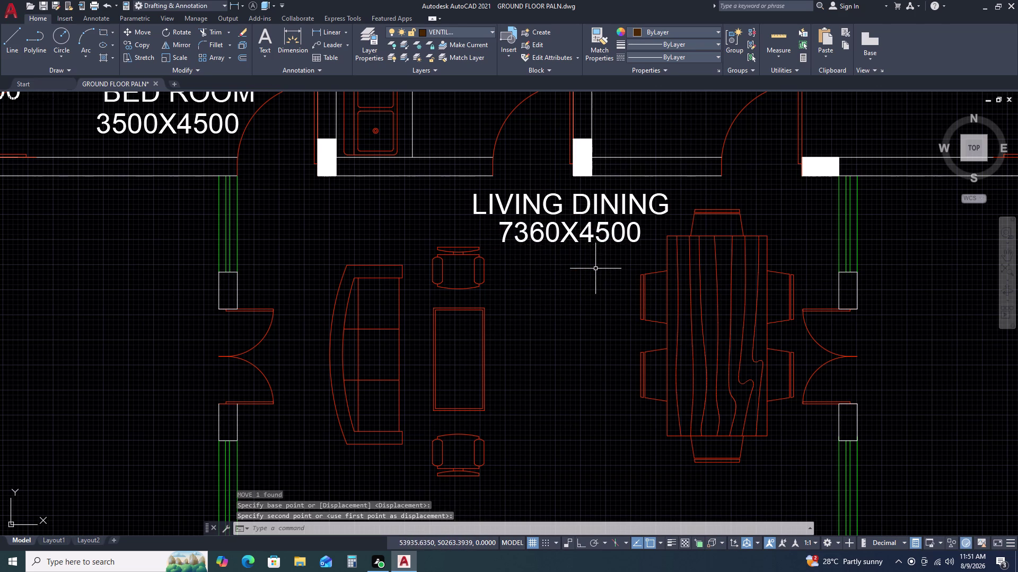
scroll(down, 3)
key(Escape)
Reposition the drawing room's 4800X3650 size label.
middle_drag(712, 374, 702, 279)
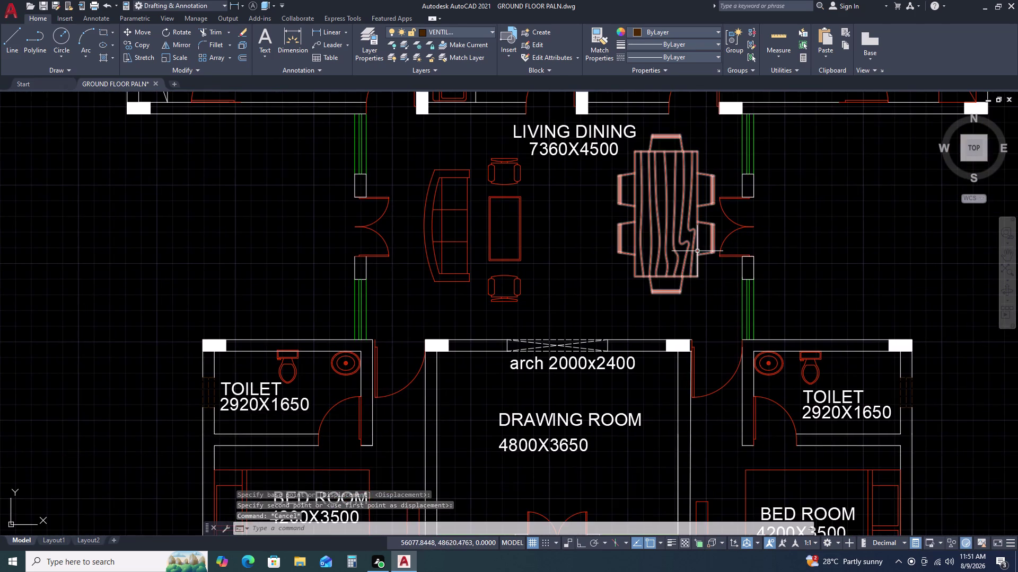
scroll(down, 3)
scroll(up, 3)
middle_drag(635, 393, 630, 331)
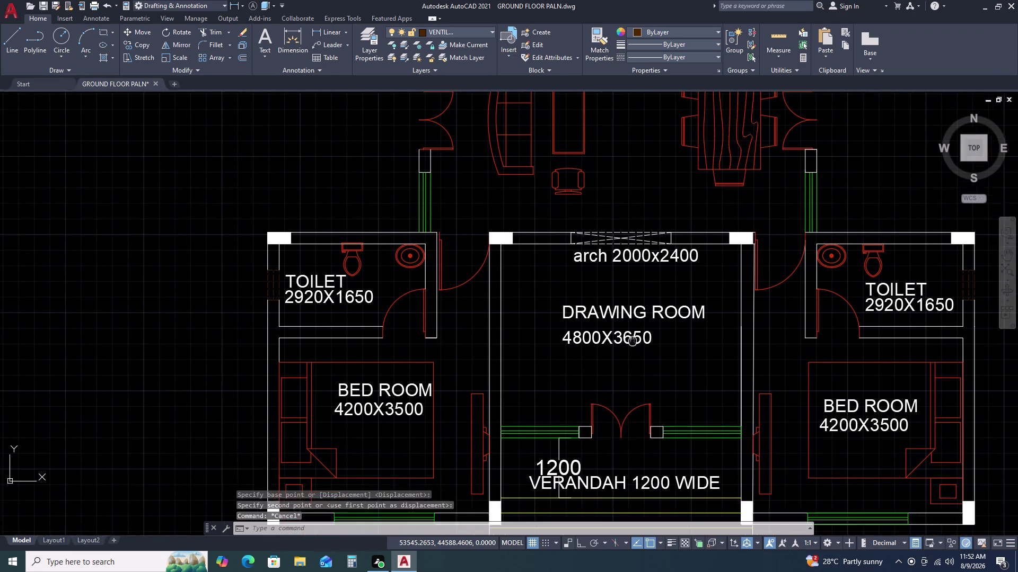
middle_drag(631, 331, 630, 326)
middle_click(629, 322)
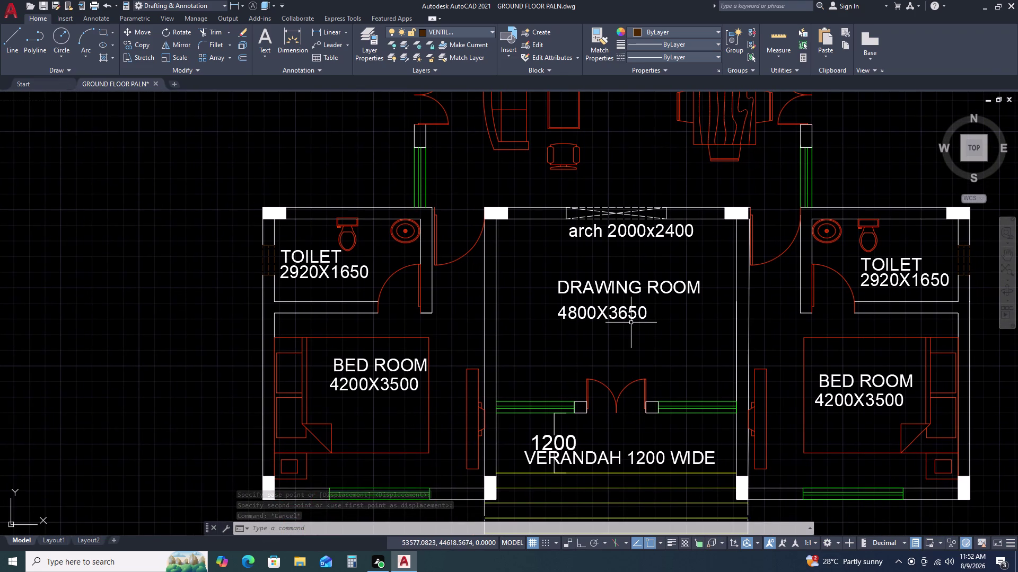
click(622, 288)
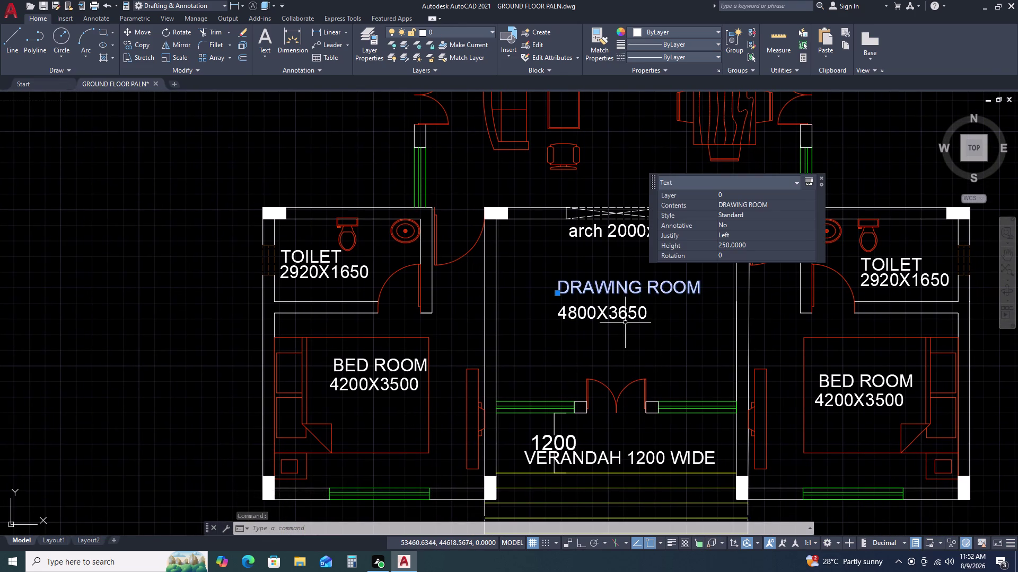
key(Escape)
click(624, 309)
key(m)
double_click(658, 328)
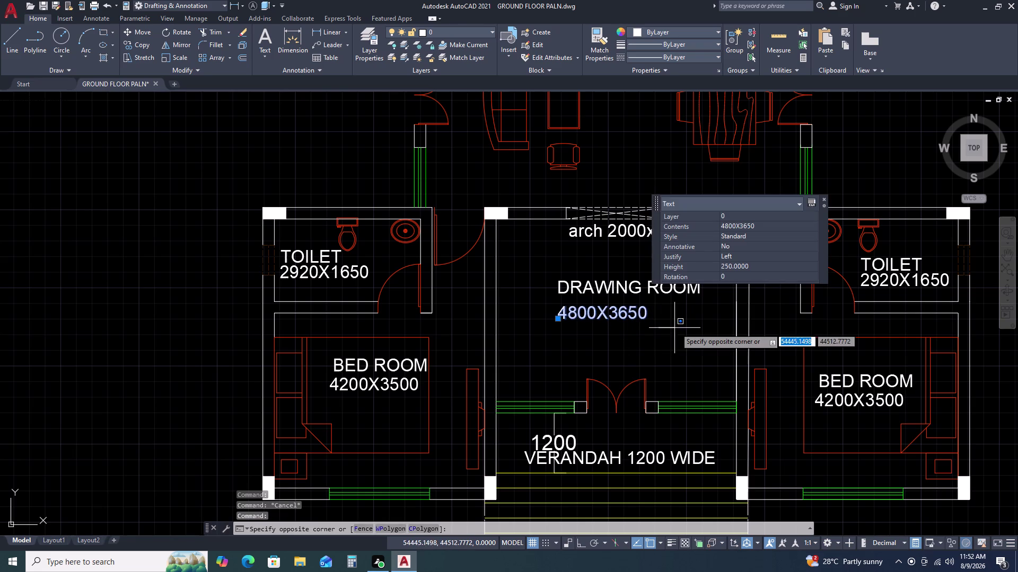
key(m)
key(space)
click(664, 332)
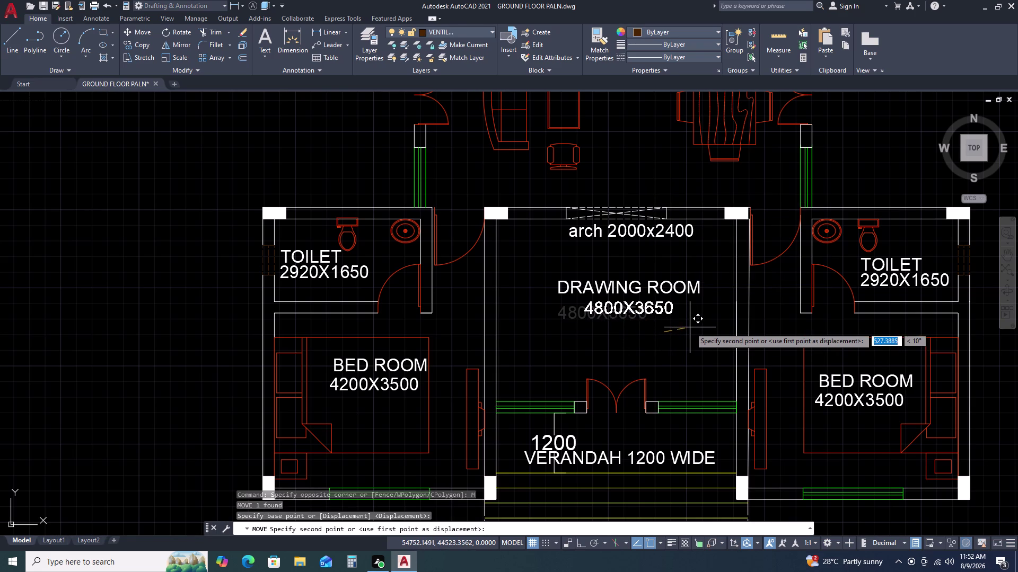
click(690, 327)
Move the right bedroom's BED ROOM label higher in the room.
scroll(down, 3)
scroll(up, 3)
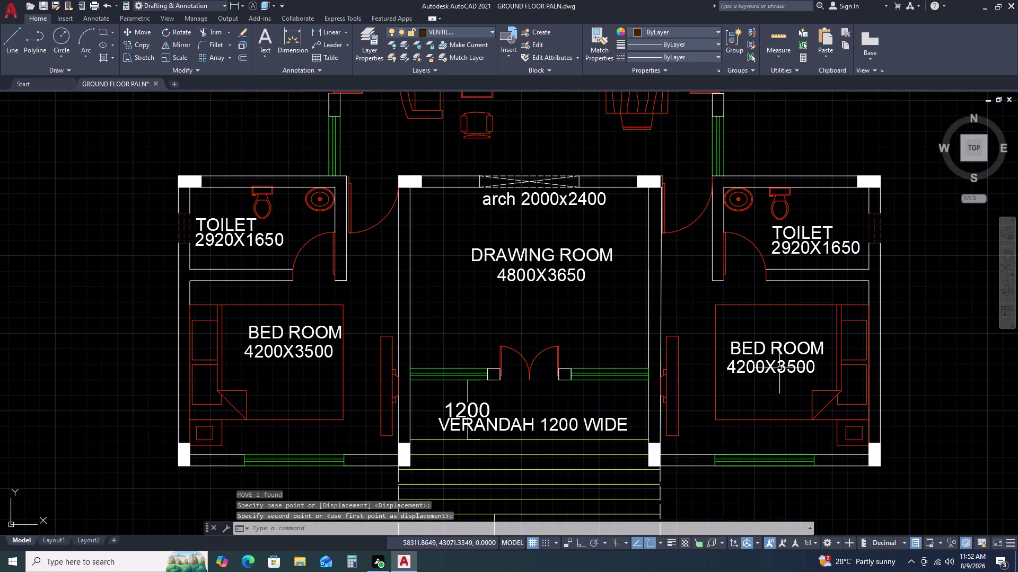
middle_drag(780, 377, 757, 321)
scroll(up, 3)
double_click(760, 288)
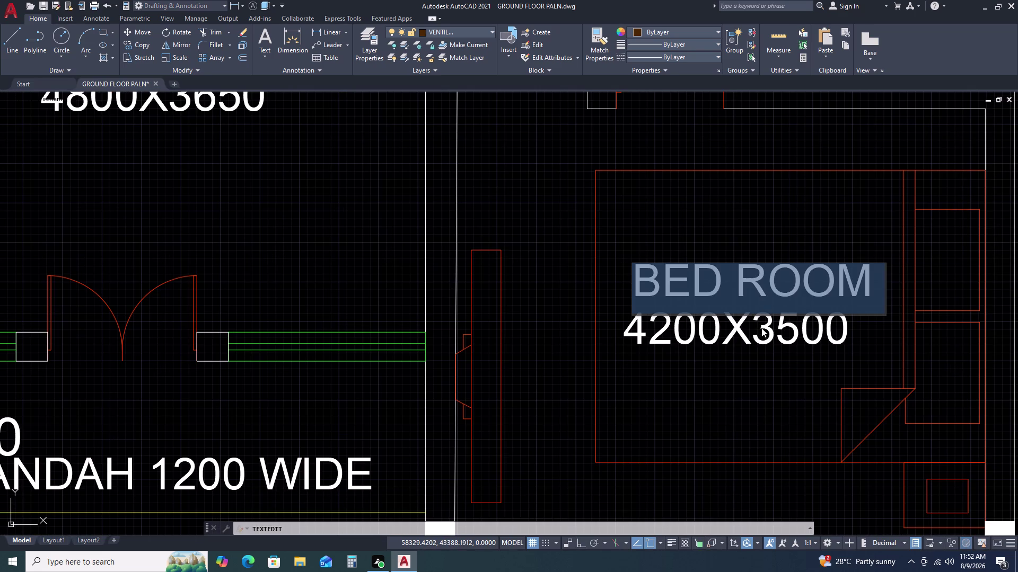
key(Escape)
key(Escape)
key(Escape)
click(743, 284)
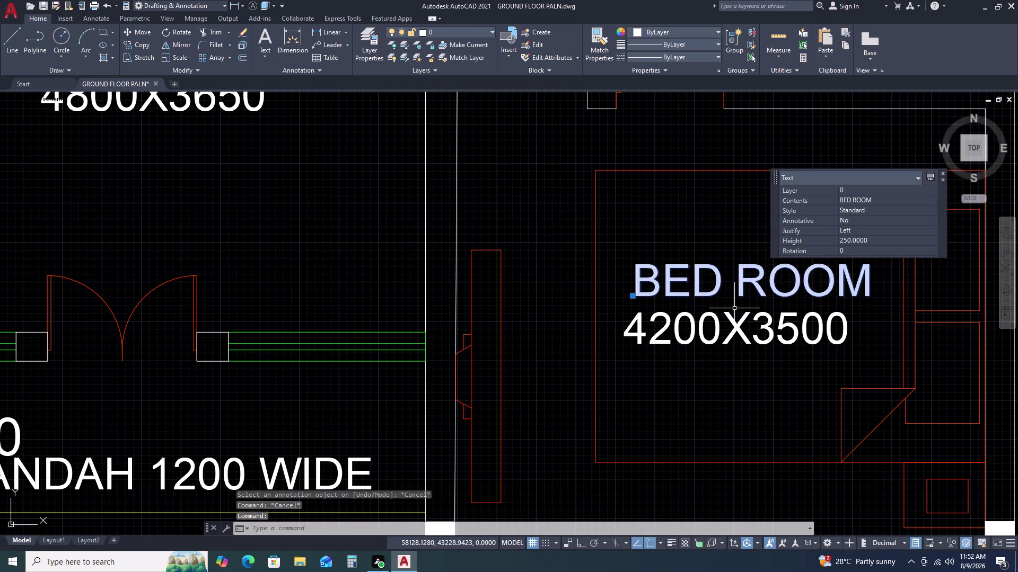
text(M)
key(space)
click(754, 306)
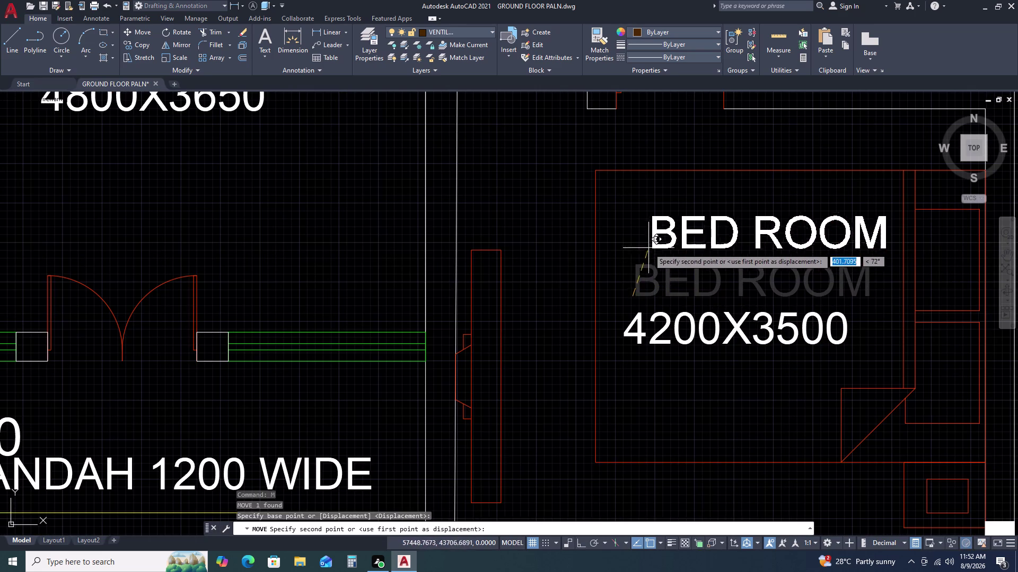
double_click(638, 238)
Place the right bedroom's 4200X3500 size label just under BED ROOM.
double_click(664, 328)
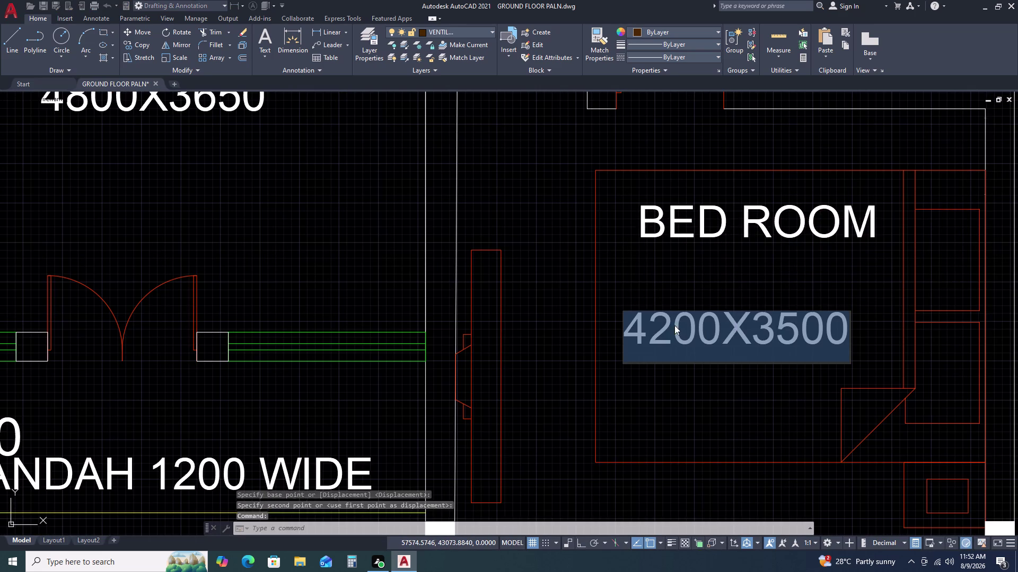
key(Escape)
key(Escape)
click(777, 330)
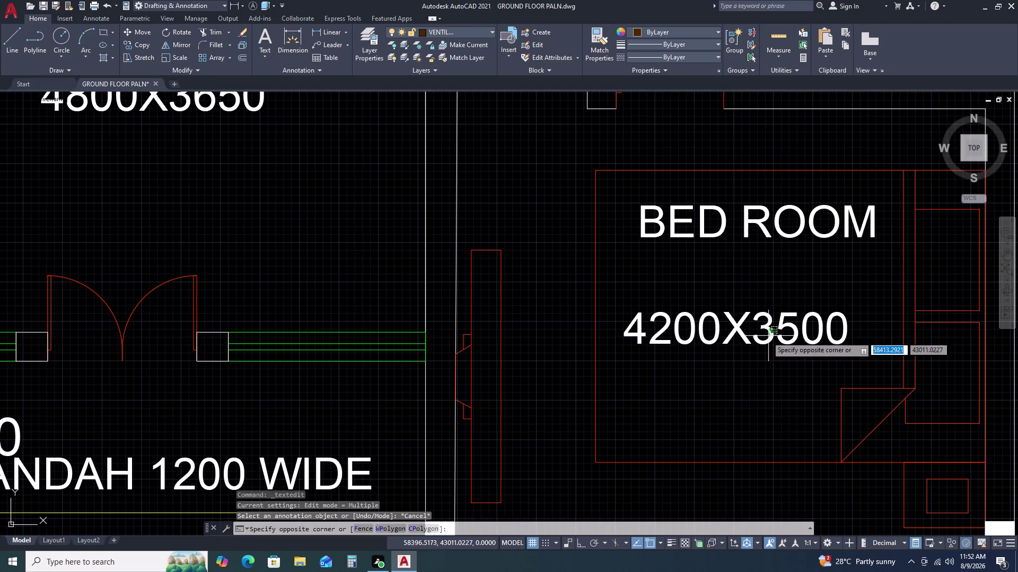
double_click(751, 337)
text(M)
key(space)
click(817, 337)
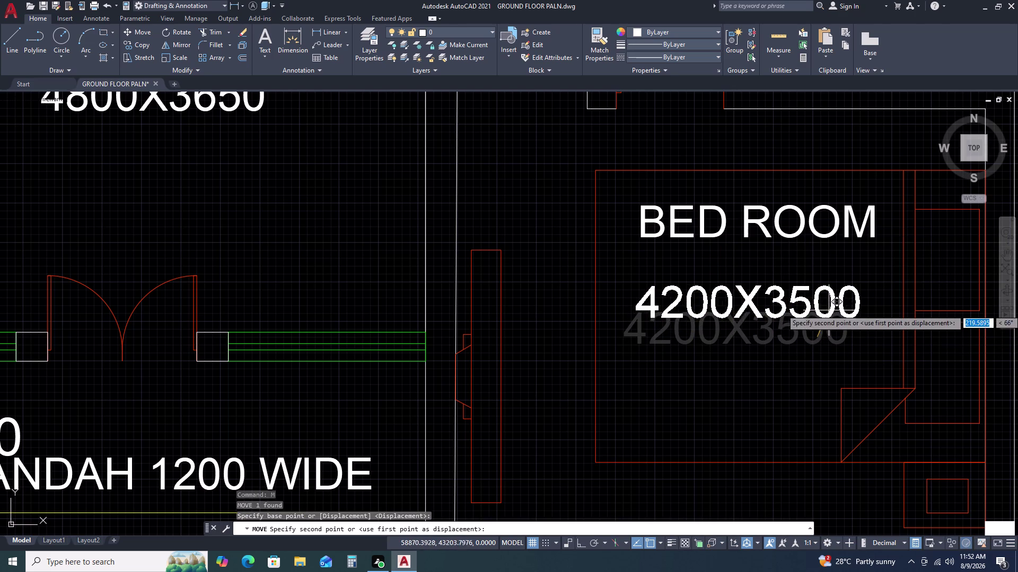
click(844, 286)
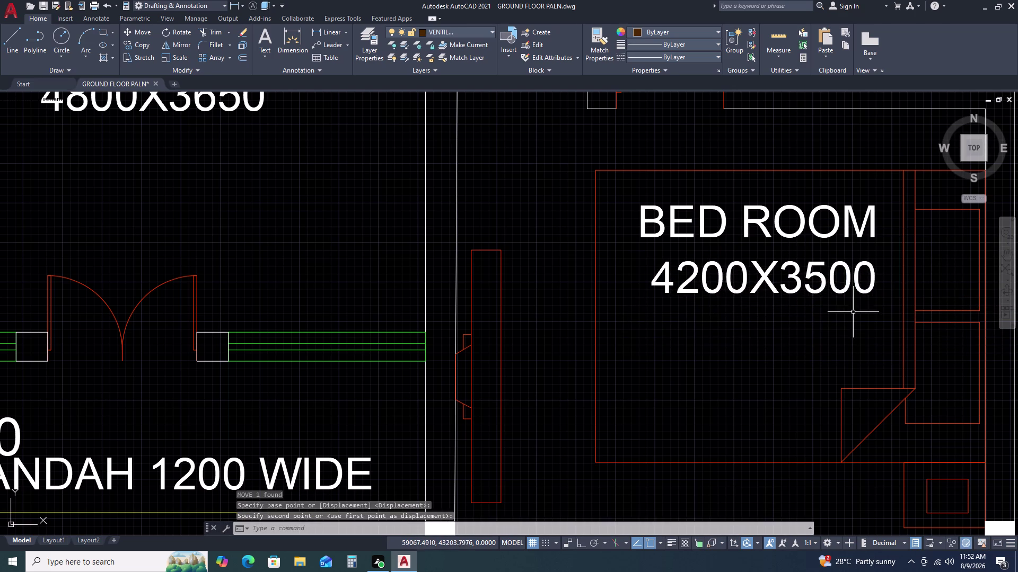
Move the right toilet's TOILET label to a new position.
scroll(down, 3)
scroll(up, 3)
middle_drag(858, 218, 752, 223)
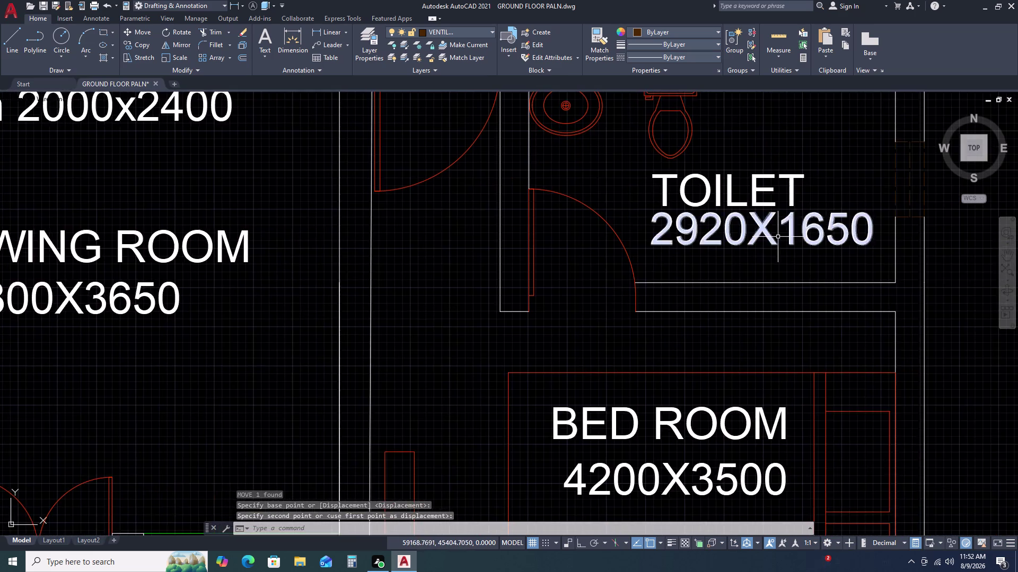
scroll(down, 3)
scroll(up, 3)
click(777, 221)
click(770, 212)
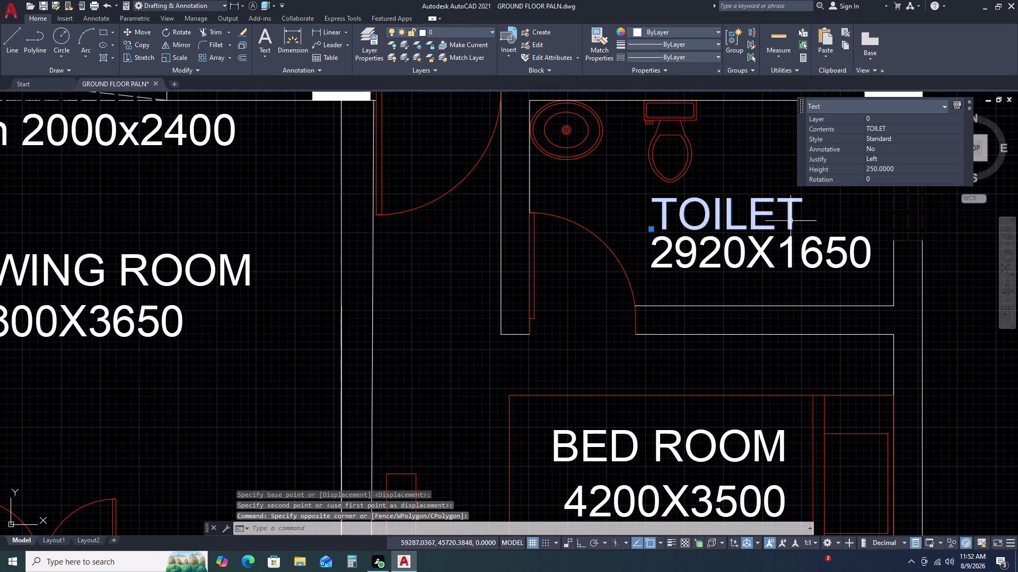
text(M)
key(space)
double_click(815, 217)
click(837, 192)
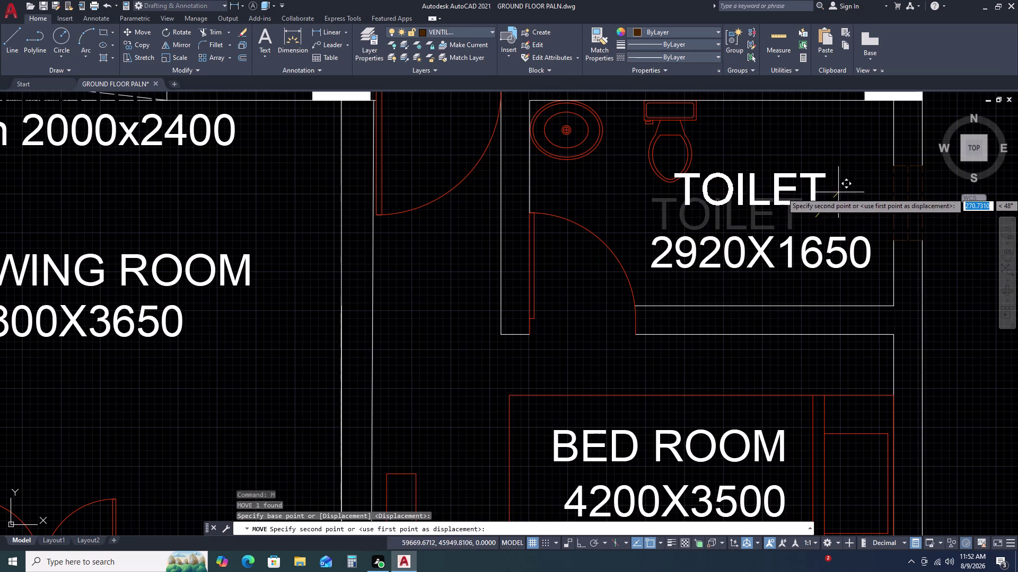
scroll(down, 3)
scroll(up, 3)
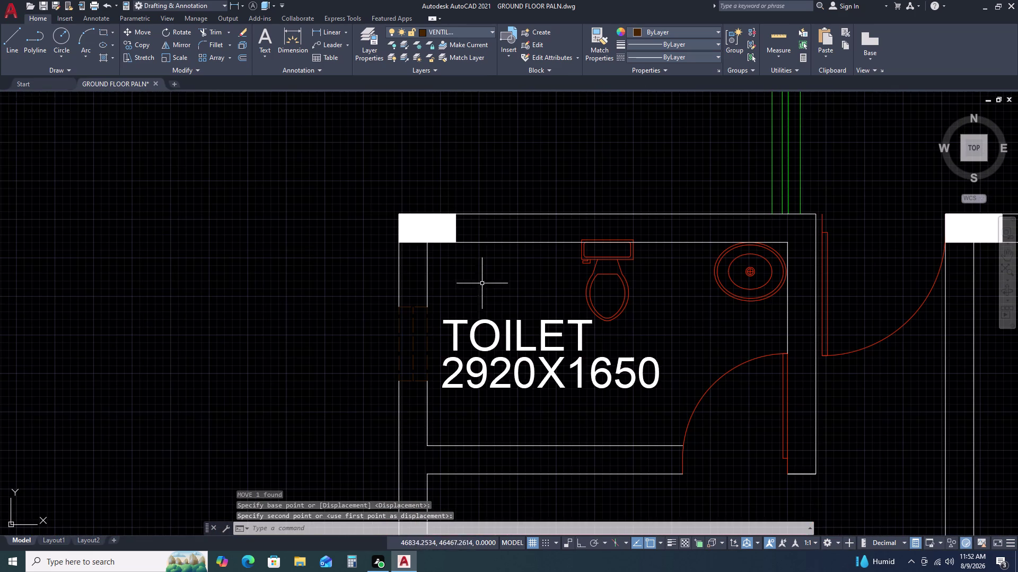
Move the left toilet's 2920X1650 size label lower in the toilet.
double_click(503, 383)
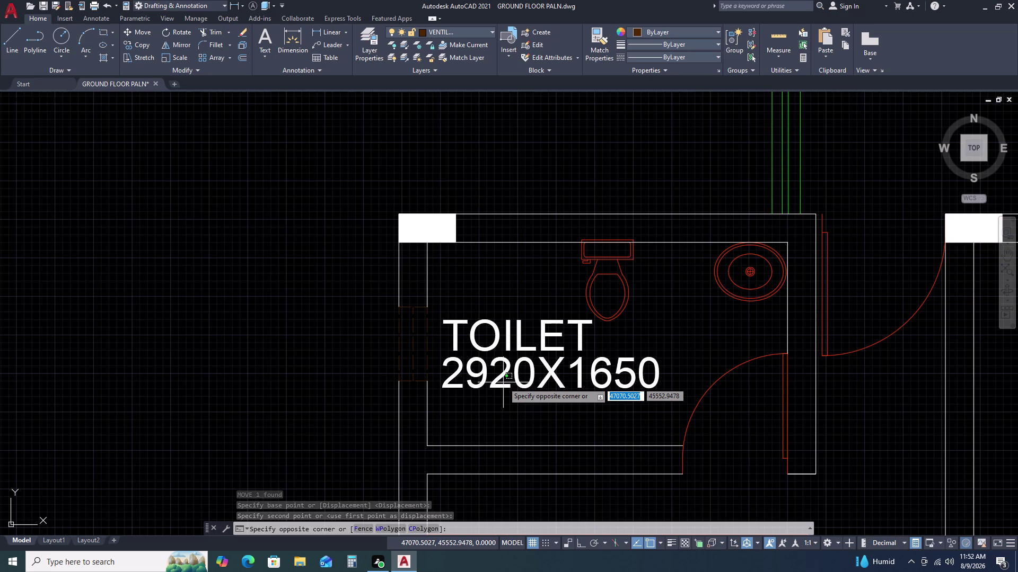
click(501, 380)
click(500, 377)
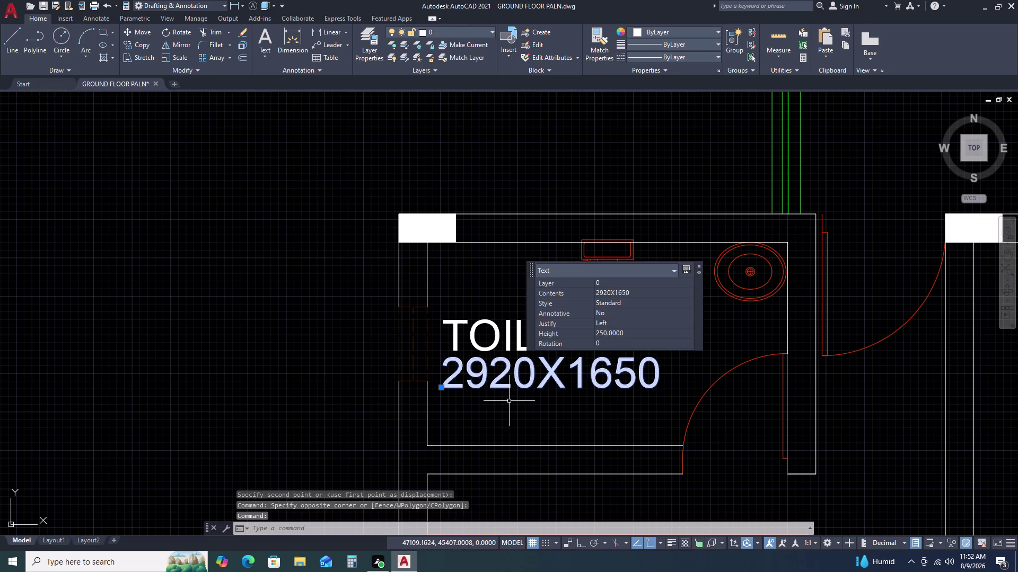
text(M)
key(space)
click(519, 401)
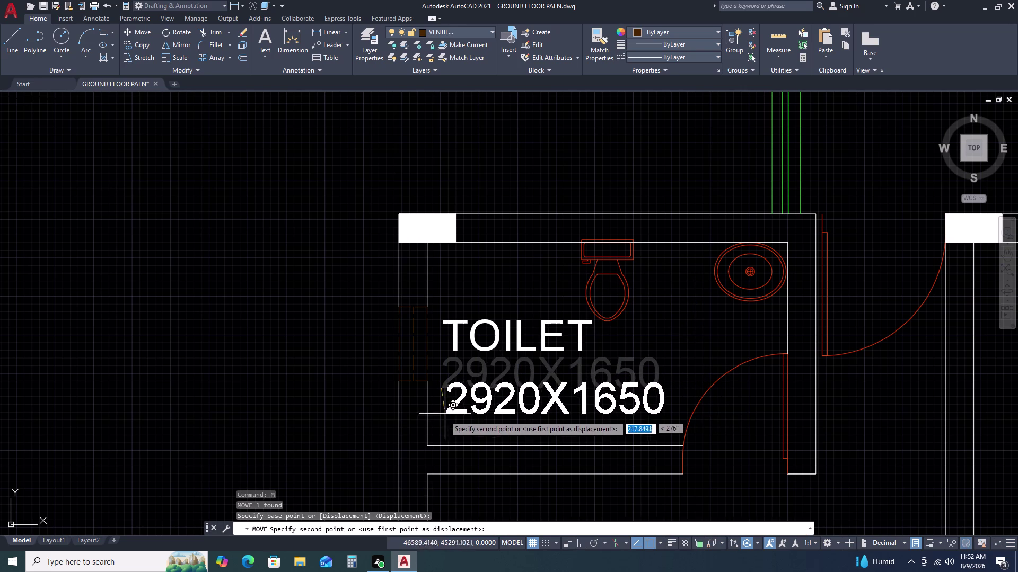
click(442, 418)
Centre the left toilet's TOILET label above its size label.
click(532, 348)
drag(529, 343, 516, 333)
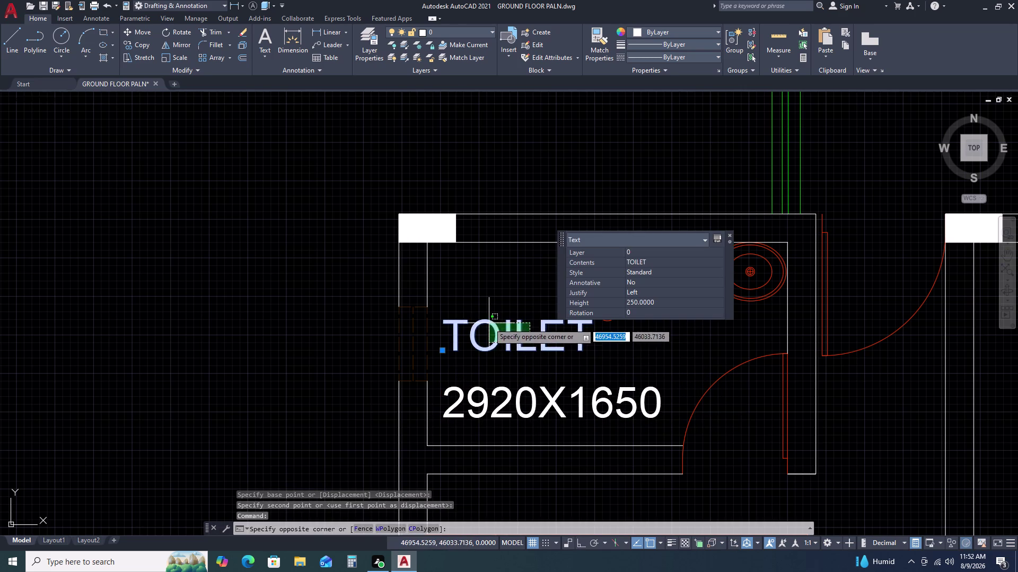
click(488, 324)
text(M)
key(space)
click(489, 323)
click(518, 341)
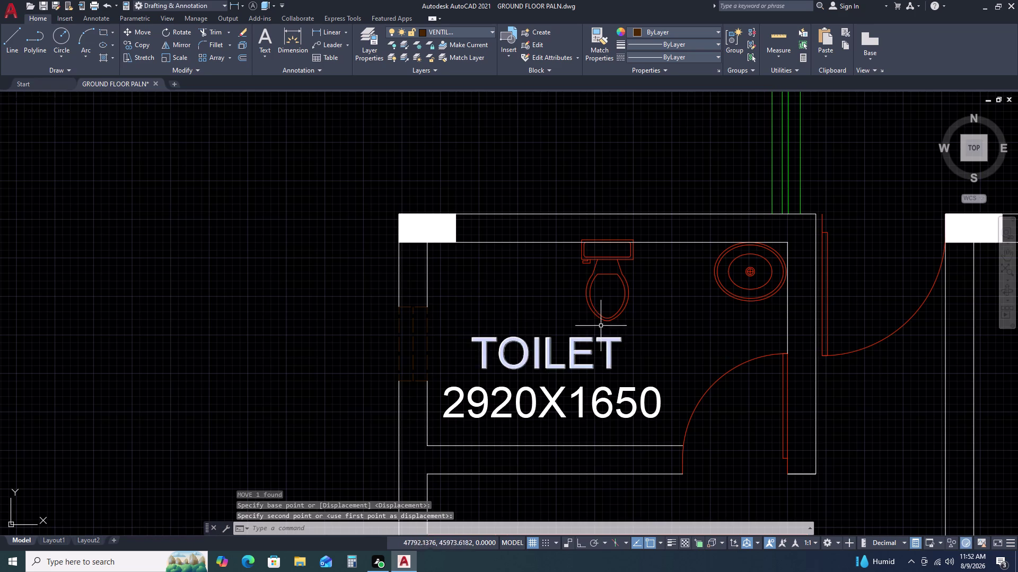
Centre the left bedroom's 4200X3500 size label under BED ROOM.
scroll(down, 3)
middle_drag(637, 416, 627, 299)
scroll(up, 3)
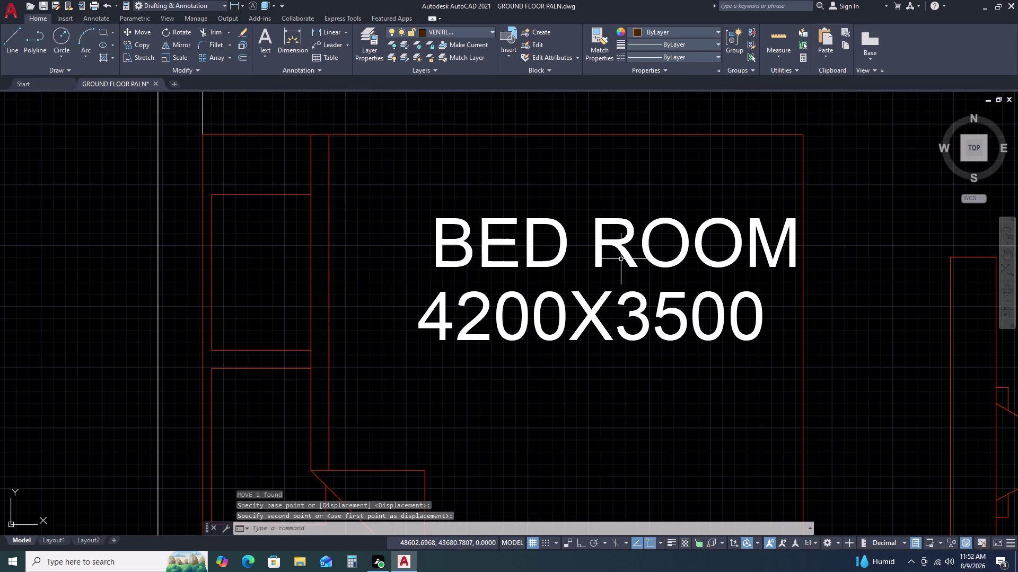
click(620, 312)
click(561, 348)
text(M)
key(space)
click(584, 350)
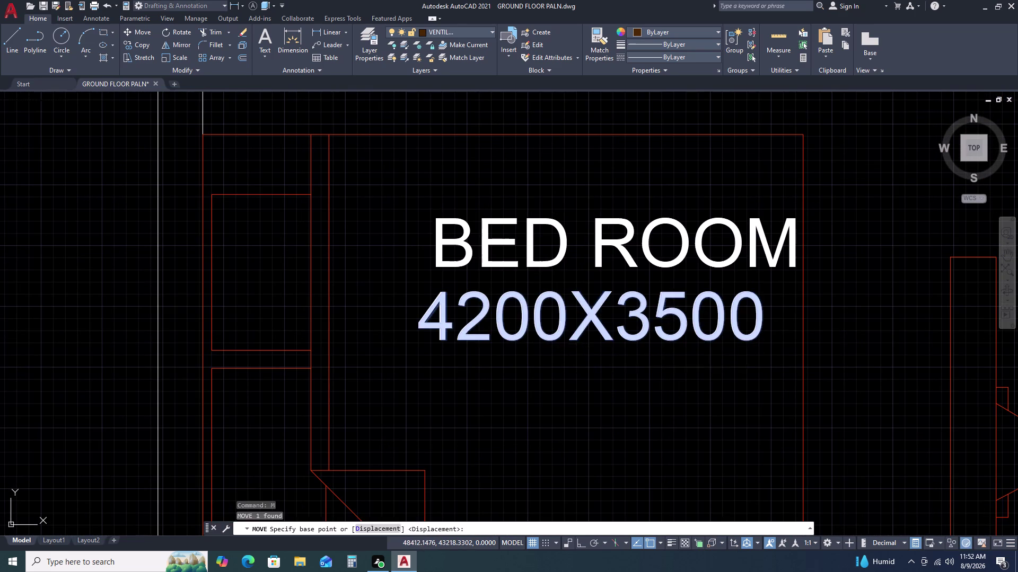
double_click(620, 361)
Pan and zoom out to show the whole floor plan.
scroll(down, 3)
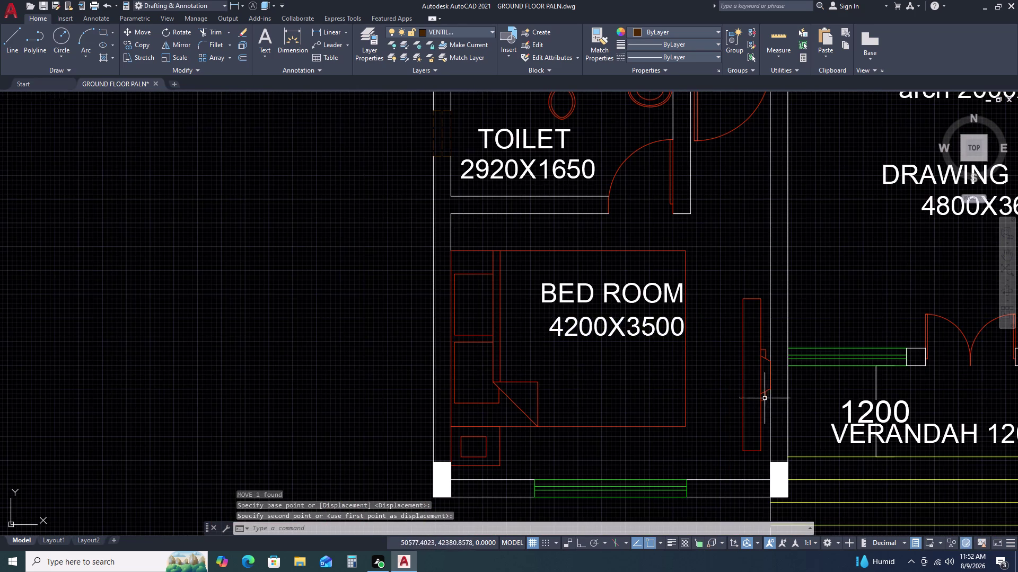
middle_drag(766, 400, 527, 313)
scroll(down, 3)
middle_drag(754, 342, 598, 343)
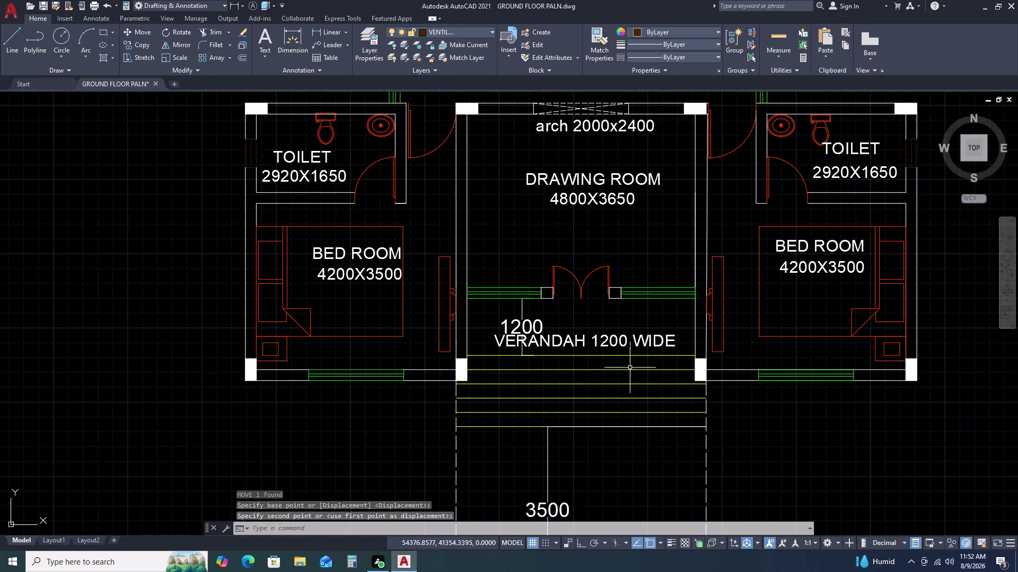
scroll(down, 3)
middle_drag(632, 273, 660, 383)
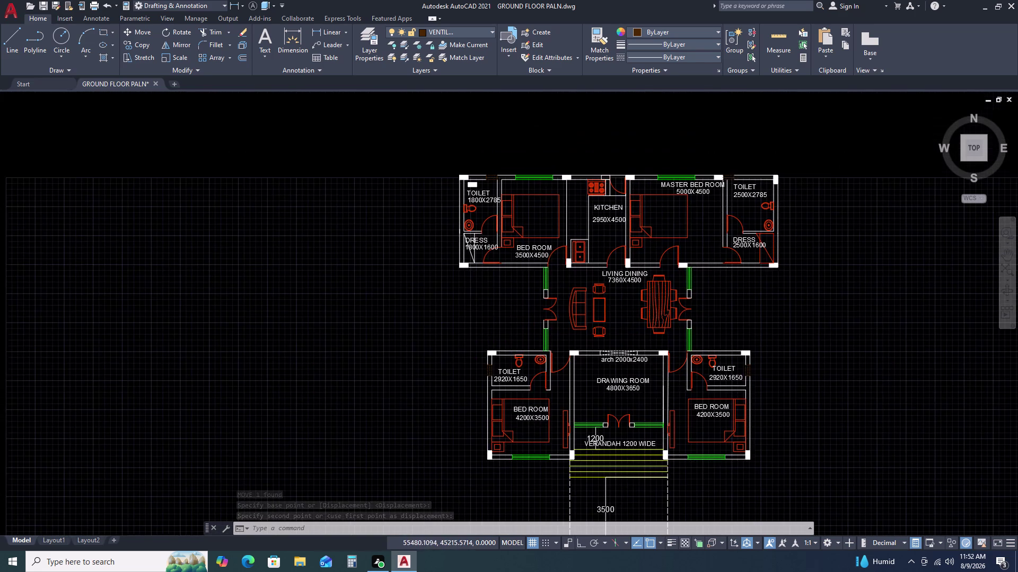
Move the MASTER BED ROOM label further left.
scroll(up, 3)
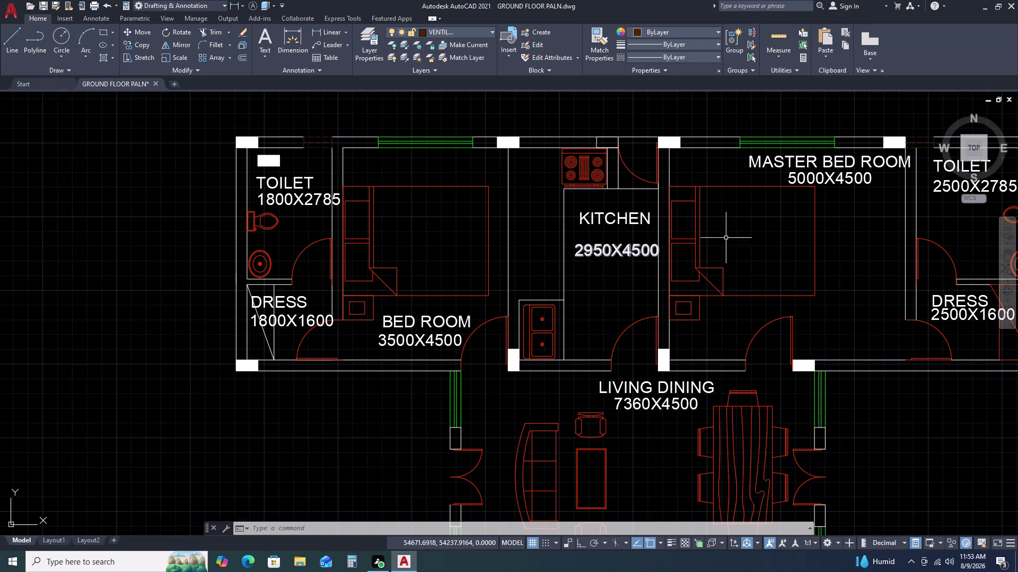
middle_drag(832, 223, 817, 299)
scroll(up, 3)
click(826, 237)
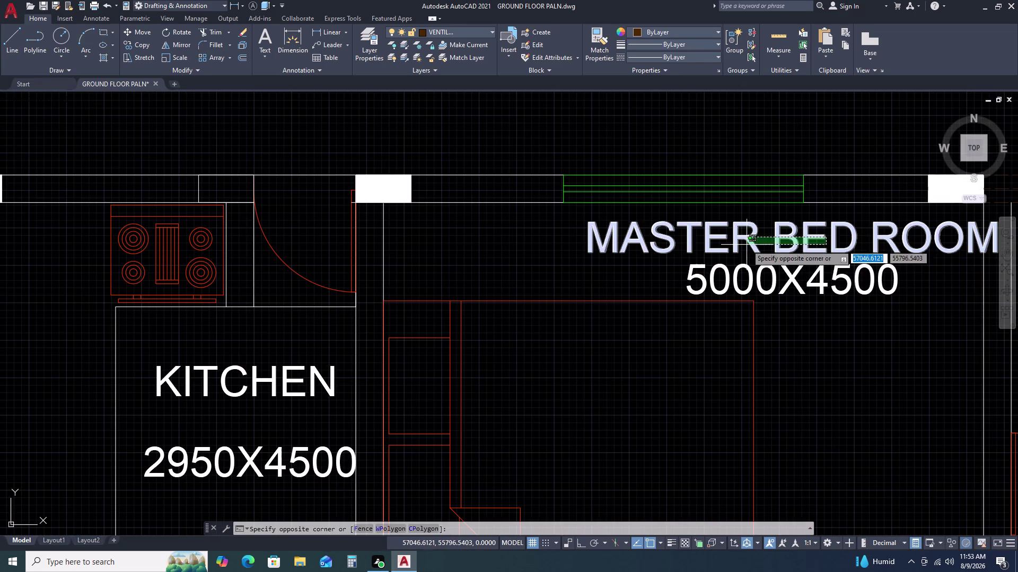
click(744, 245)
text(M)
key(space)
triple_click(745, 245)
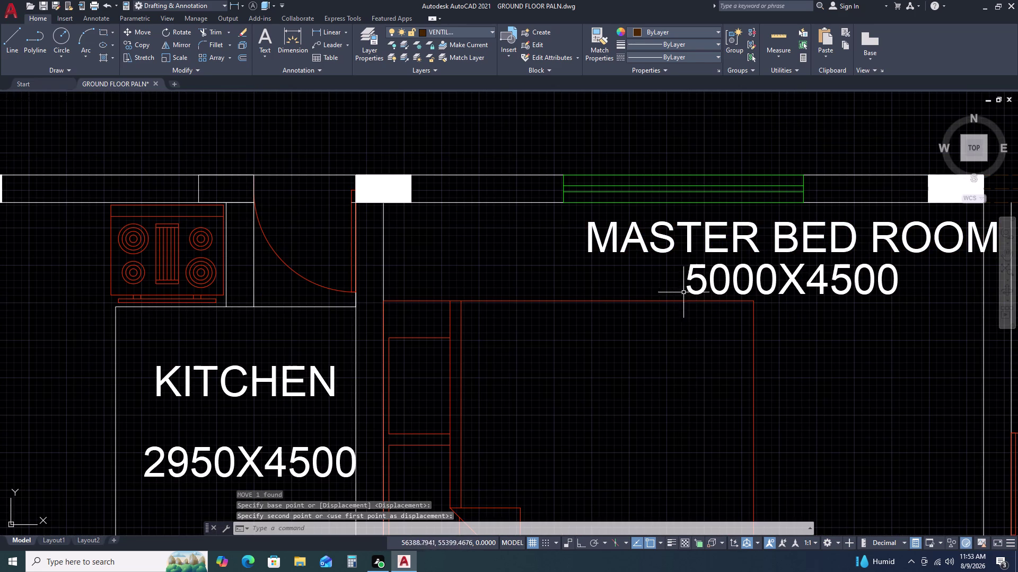
drag(705, 227, 689, 230)
click(626, 240)
key(m)
key(space)
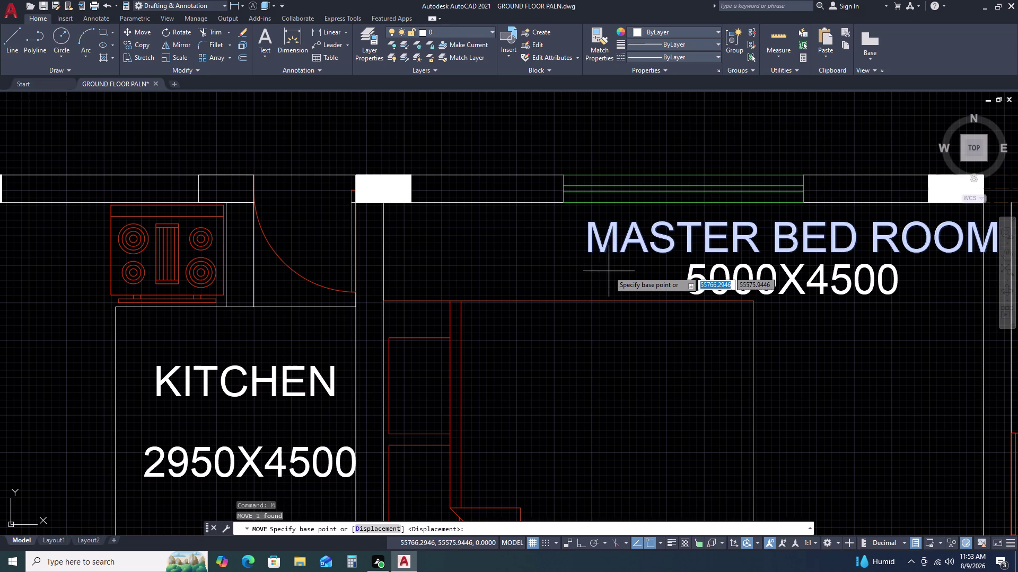
double_click(591, 245)
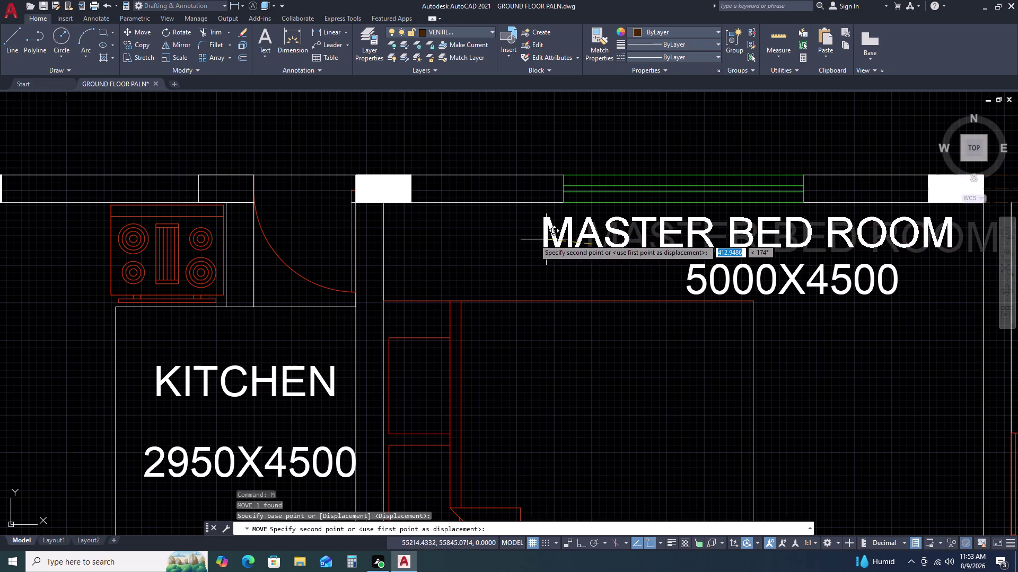
click(503, 236)
Centre the 5000X4500 size label under MASTER BED ROOM.
double_click(739, 283)
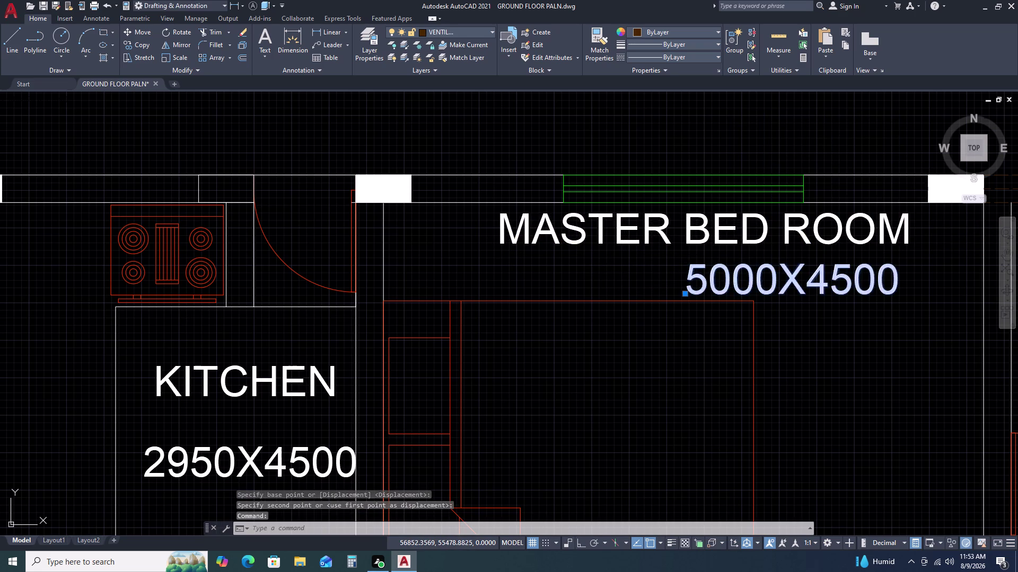
key(Escape)
double_click(686, 298)
key(Escape)
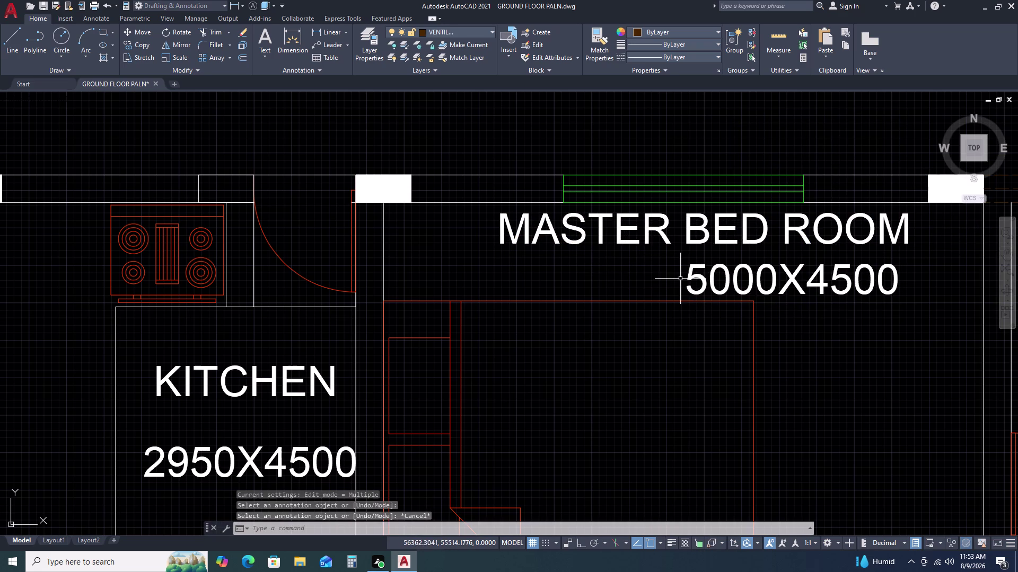
click(707, 279)
text(M)
key(space)
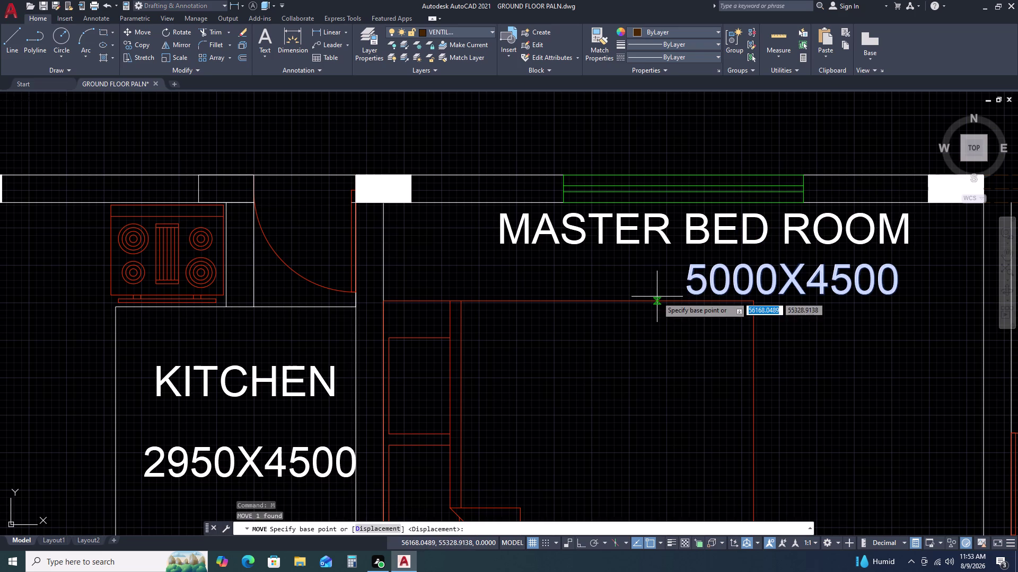
double_click(656, 297)
click(565, 291)
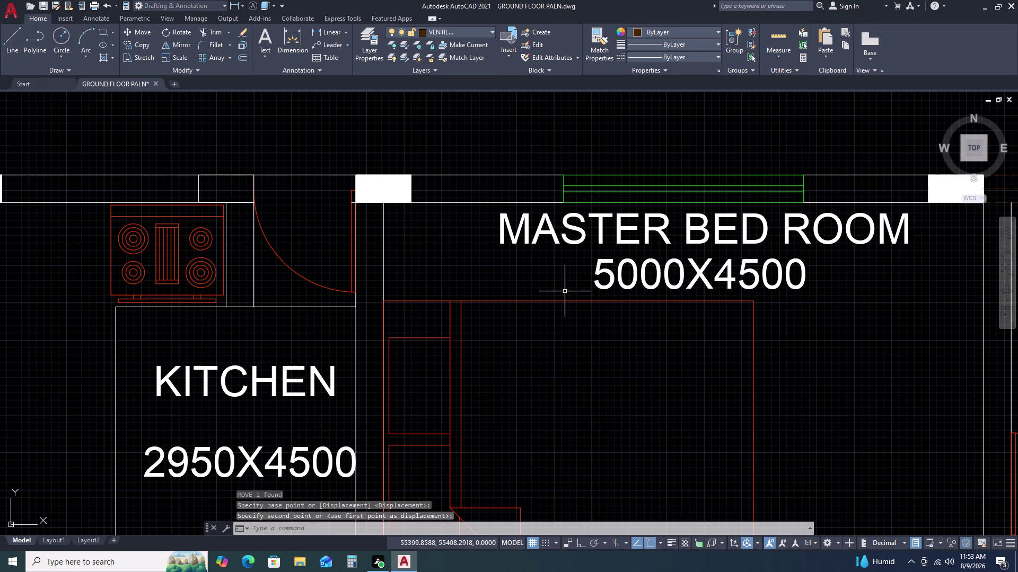
Move the DRESS label above its size label.
scroll(down, 3)
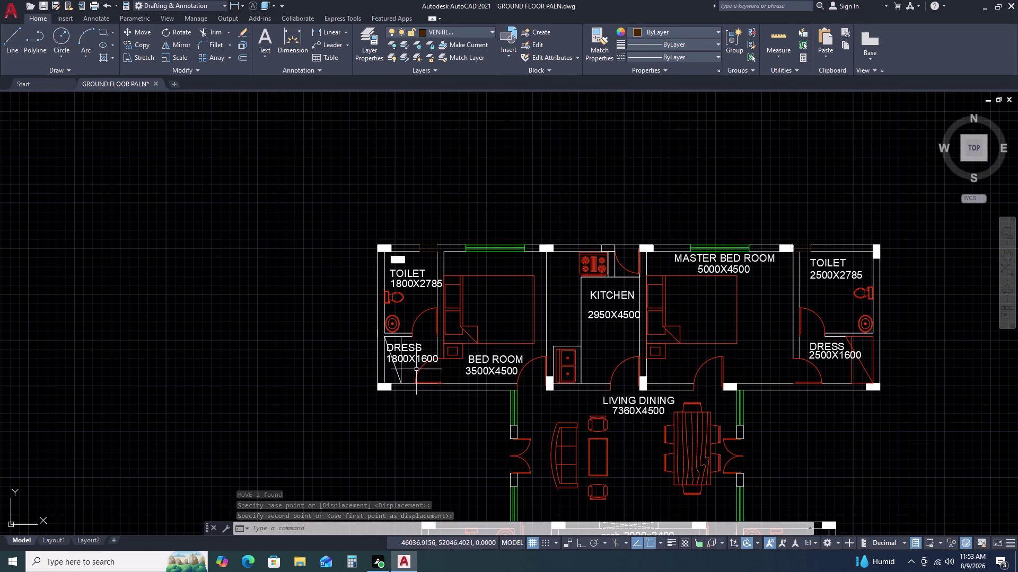
scroll(up, 3)
middle_drag(404, 355, 492, 309)
middle_drag(497, 309, 504, 308)
scroll(up, 3)
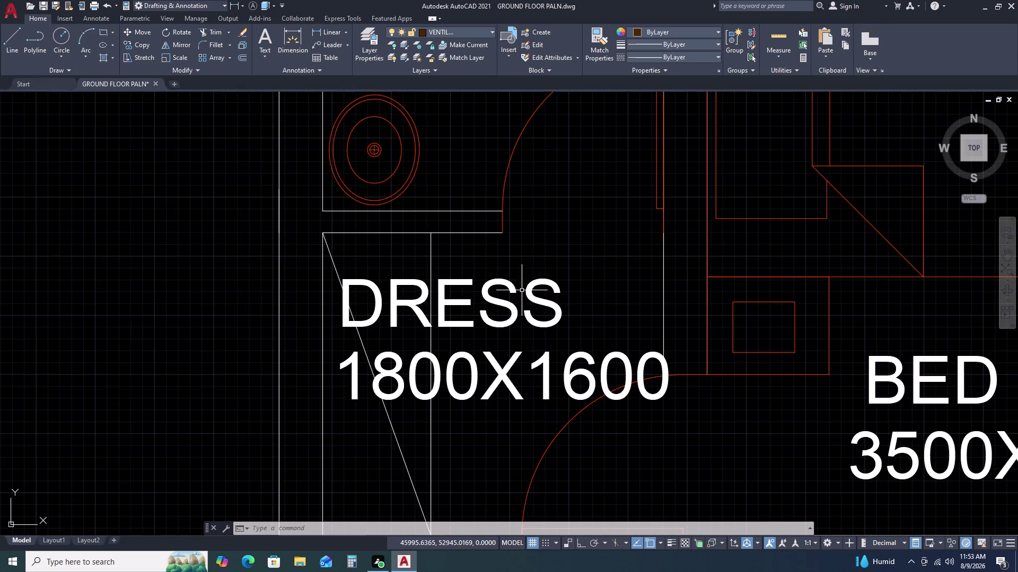
click(523, 290)
click(484, 292)
key(m)
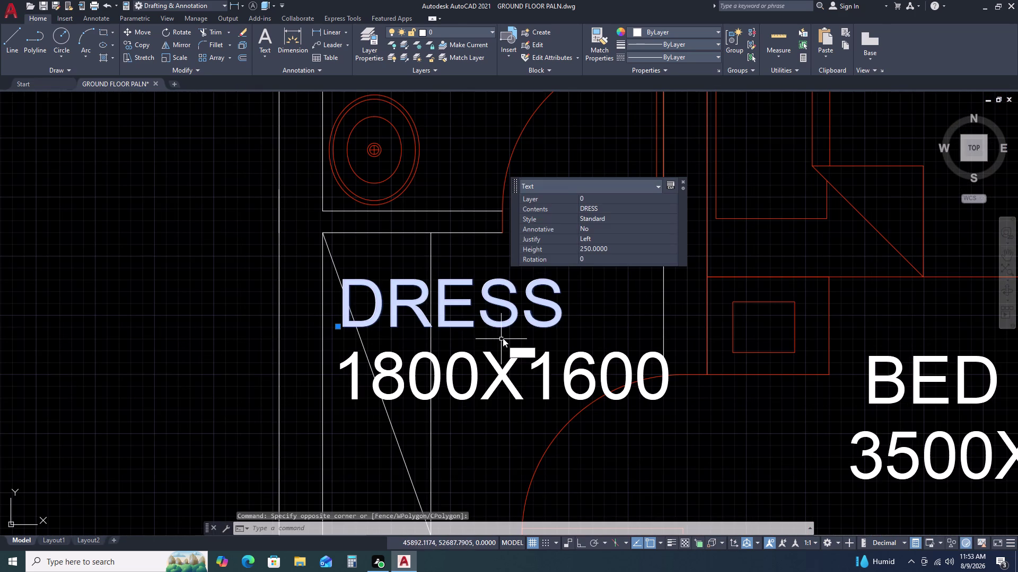
key(space)
click(613, 313)
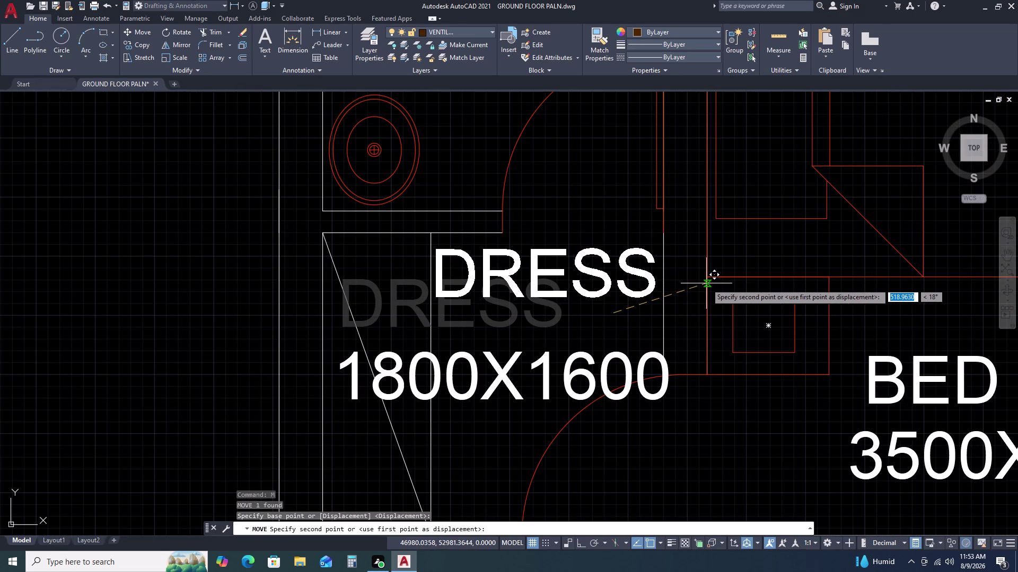
click(706, 284)
Align the 1800X1600 size label under DRESS.
click(594, 354)
click(564, 361)
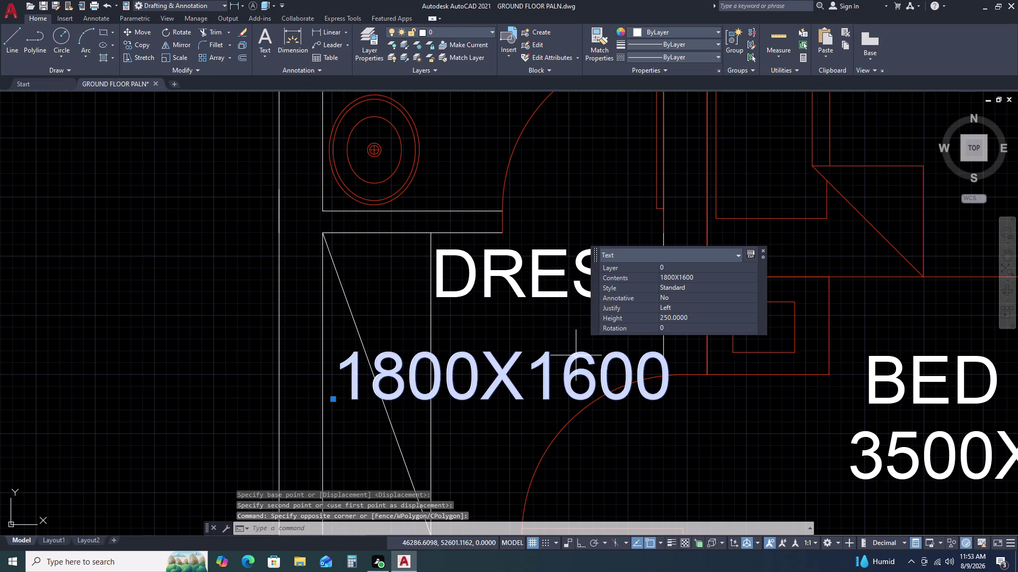
text(M)
key(space)
click(576, 355)
click(567, 324)
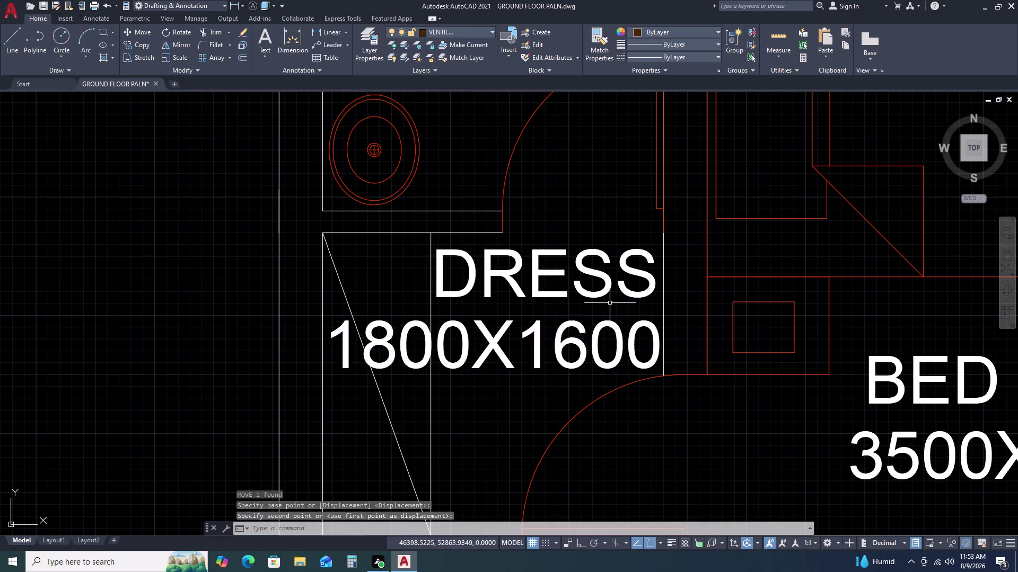
scroll(down, 3)
middle_drag(711, 380, 658, 299)
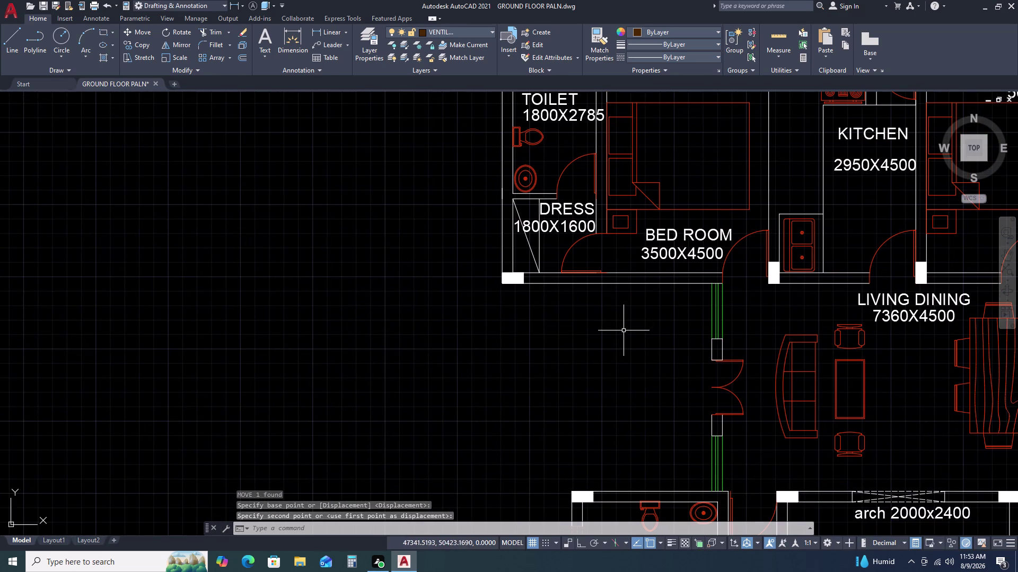
Start Match Properties (MA) to copy properties between objects.
text(MA)
key(space)
double_click(614, 232)
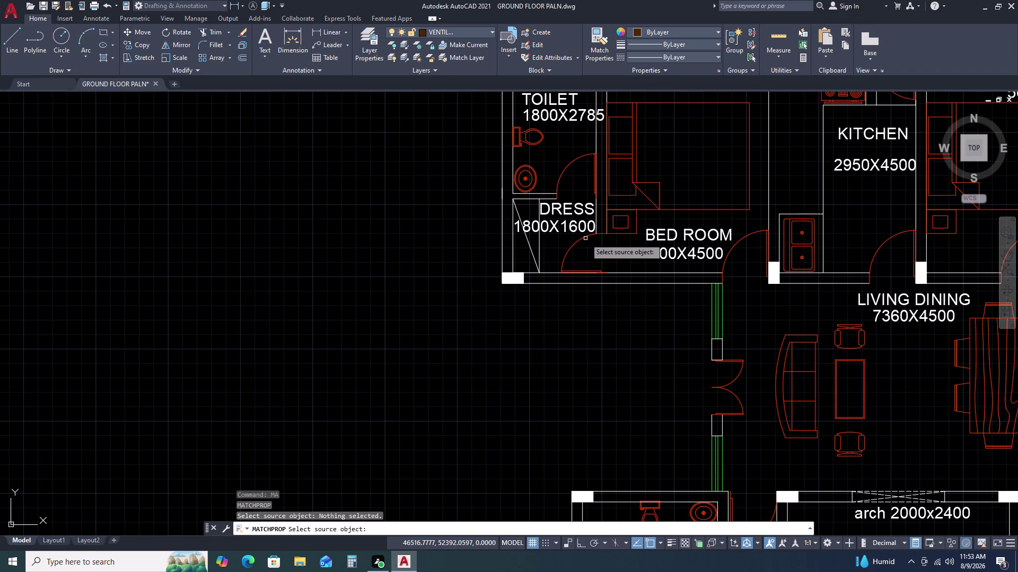
Copy a reference line's properties onto the door arc and an adjacent line.
click(585, 239)
click(539, 251)
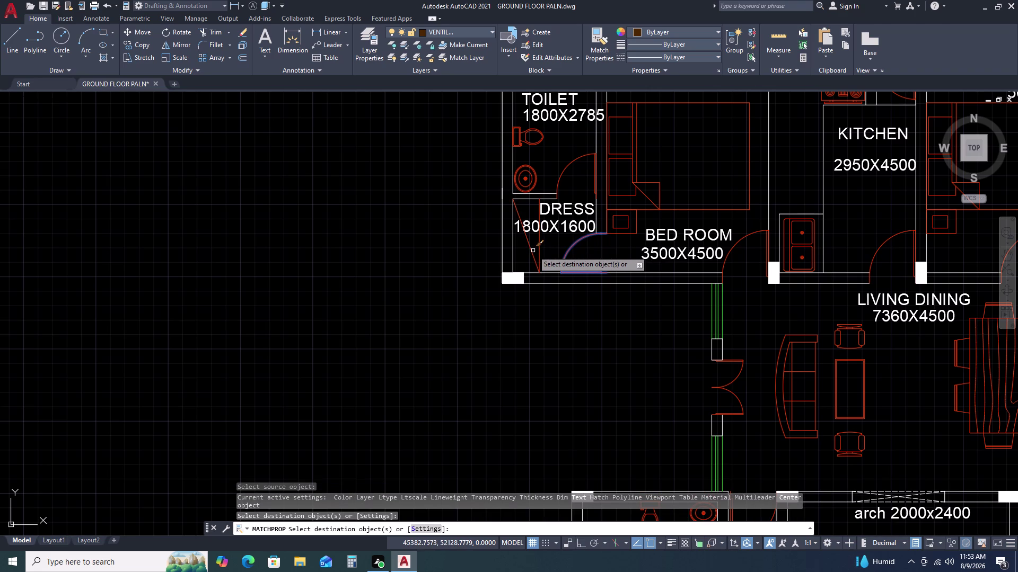
click(533, 251)
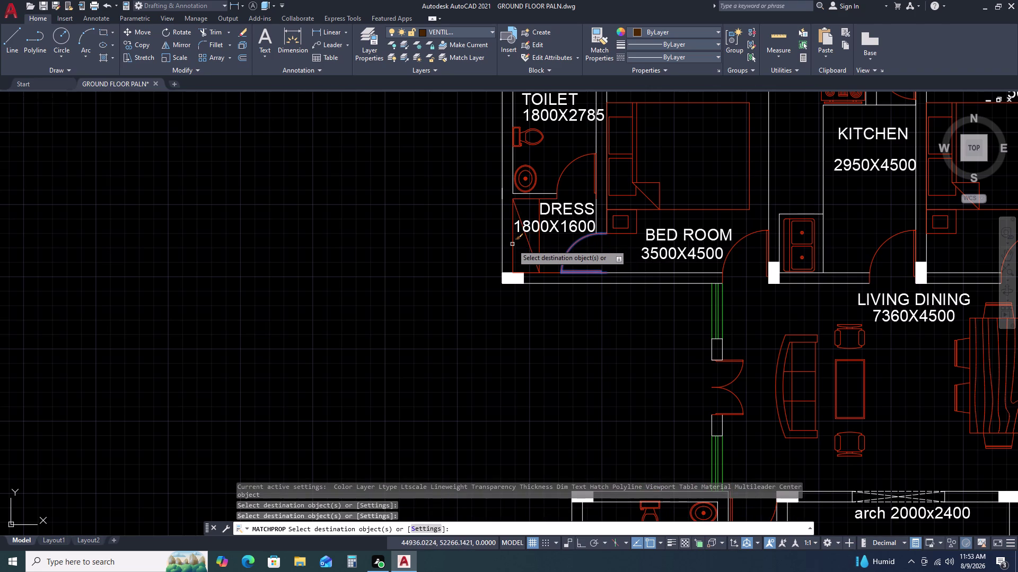
key(Escape)
scroll(down, 3)
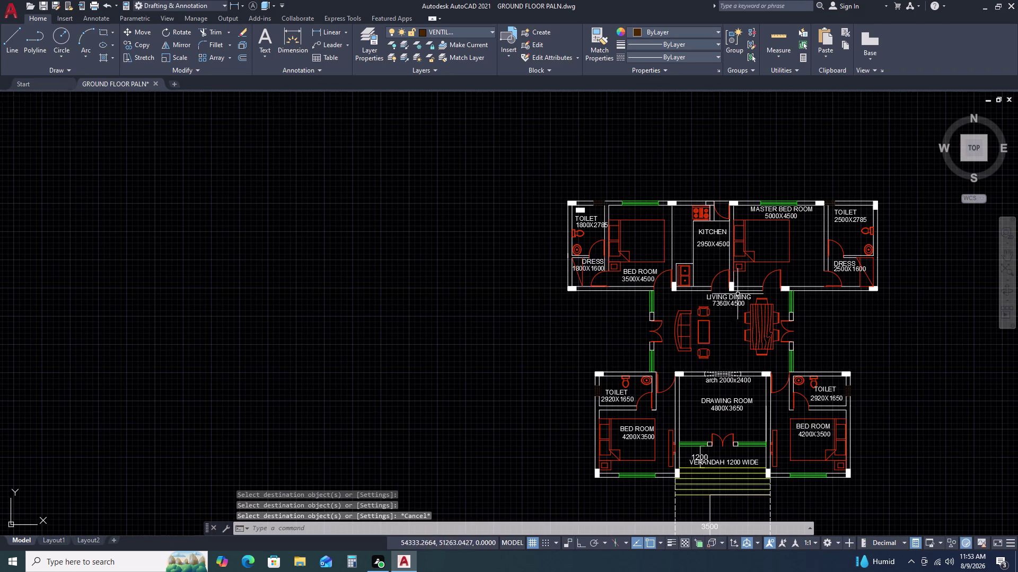
scroll(up, 3)
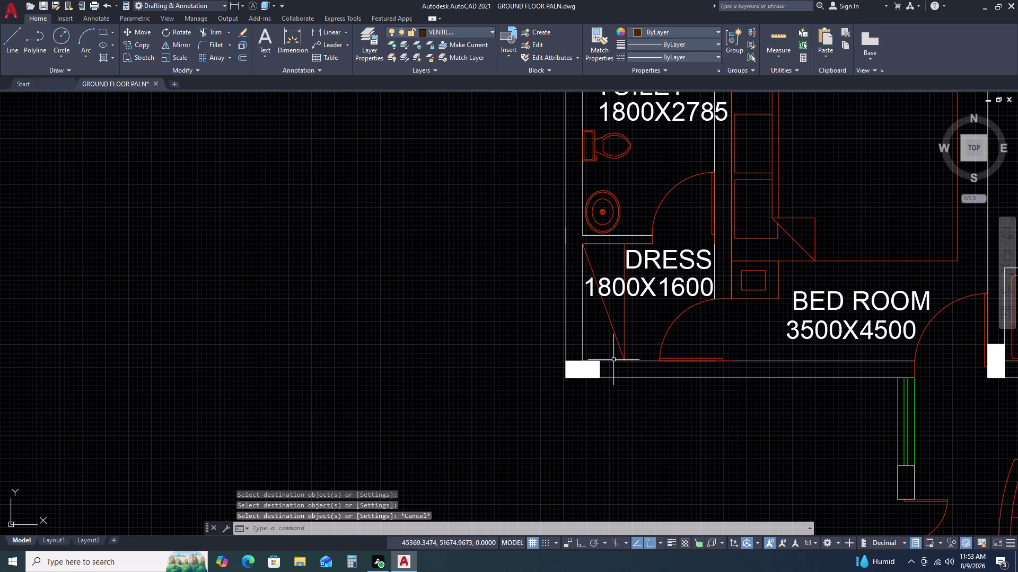
Trim the excess dress-room lines, the slanted line's end and the segment near the bottom wall.
text(TR)
key(space)
double_click(602, 313)
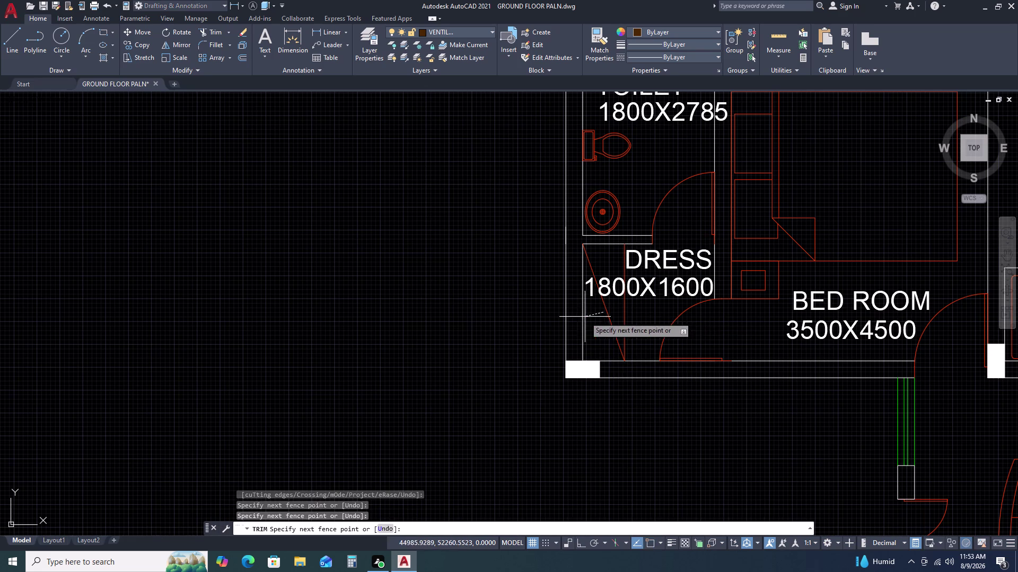
double_click(580, 324)
click(584, 266)
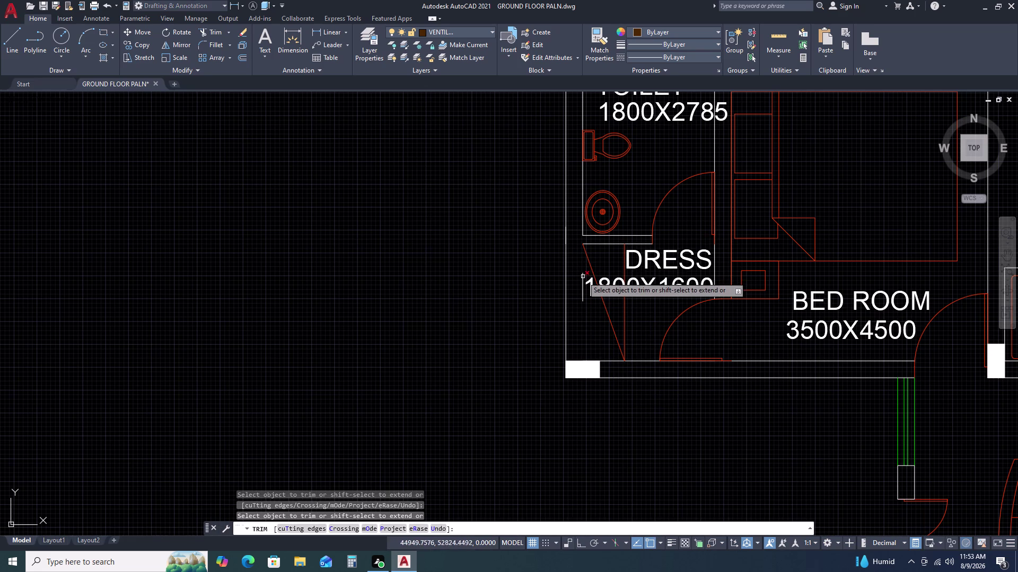
double_click(583, 279)
click(597, 244)
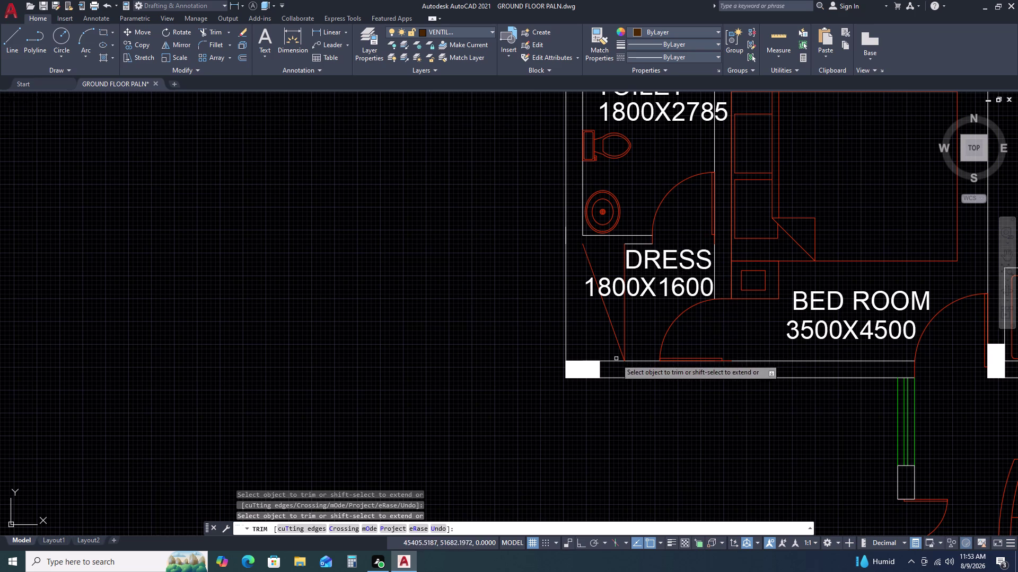
click(612, 361)
key(Escape)
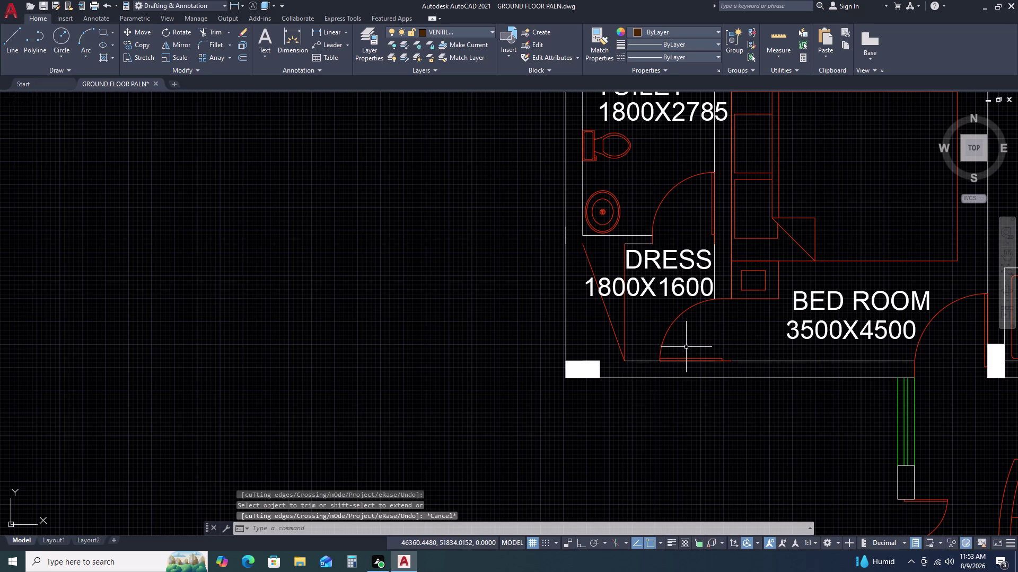
Draw a new 1600 line along the dress room edge.
key(l)
key(space)
click(623, 246)
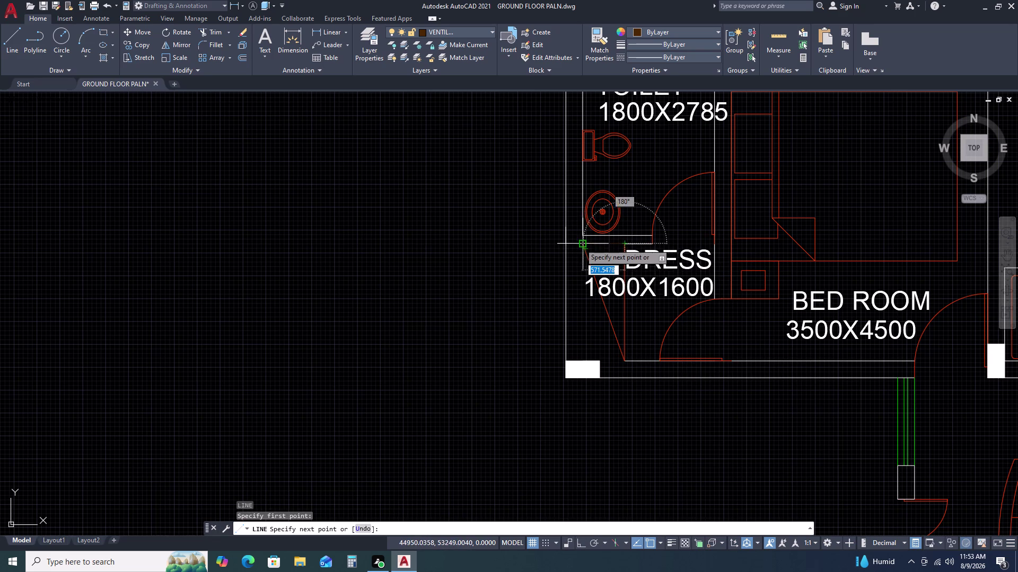
double_click(580, 243)
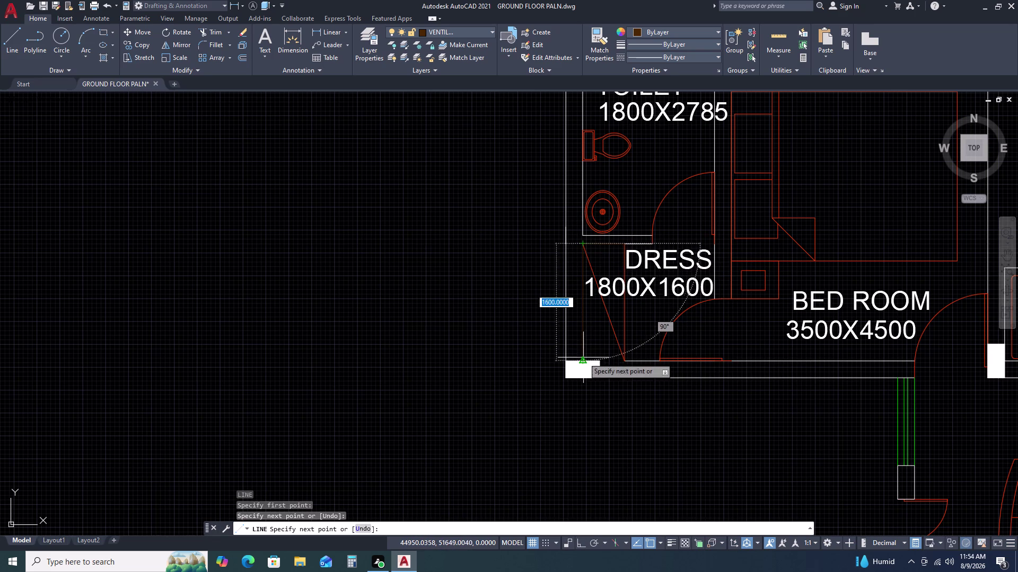
click(583, 357)
click(623, 361)
key(Escape)
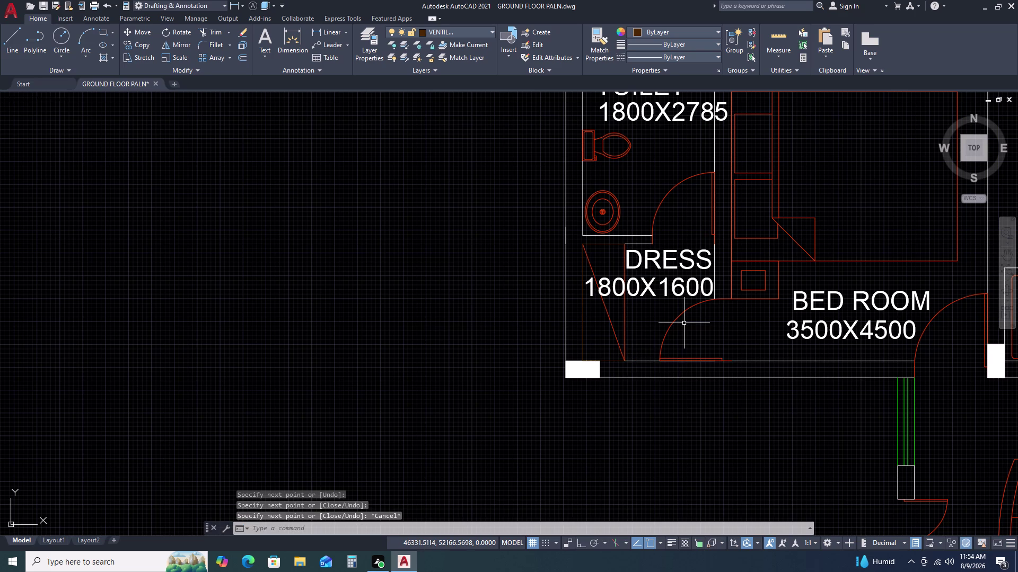
Match the slanted line and nearby lines to the neighbouring linework's properties with MATCHPROP.
text(MA)
key(space)
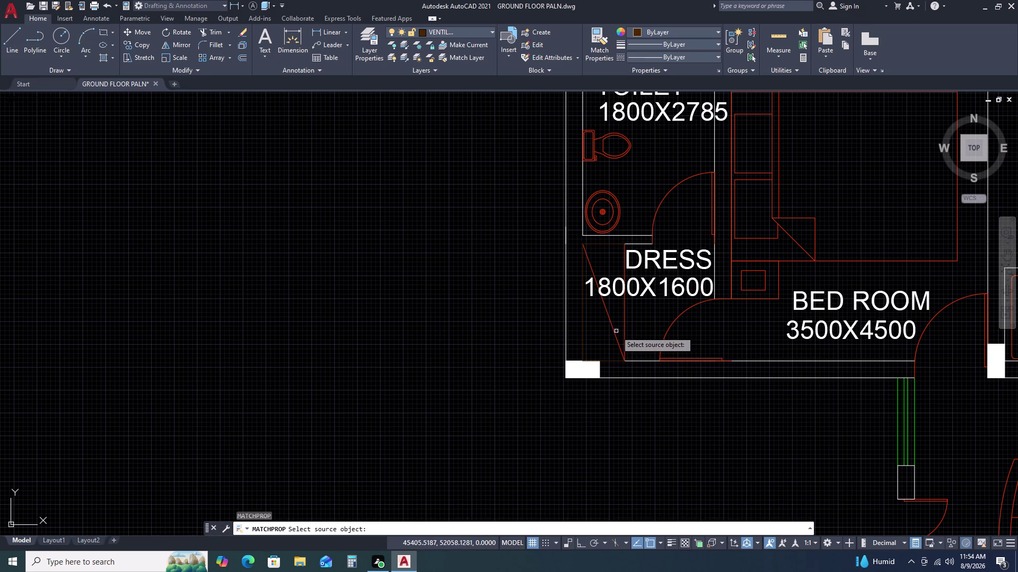
click(614, 333)
click(582, 311)
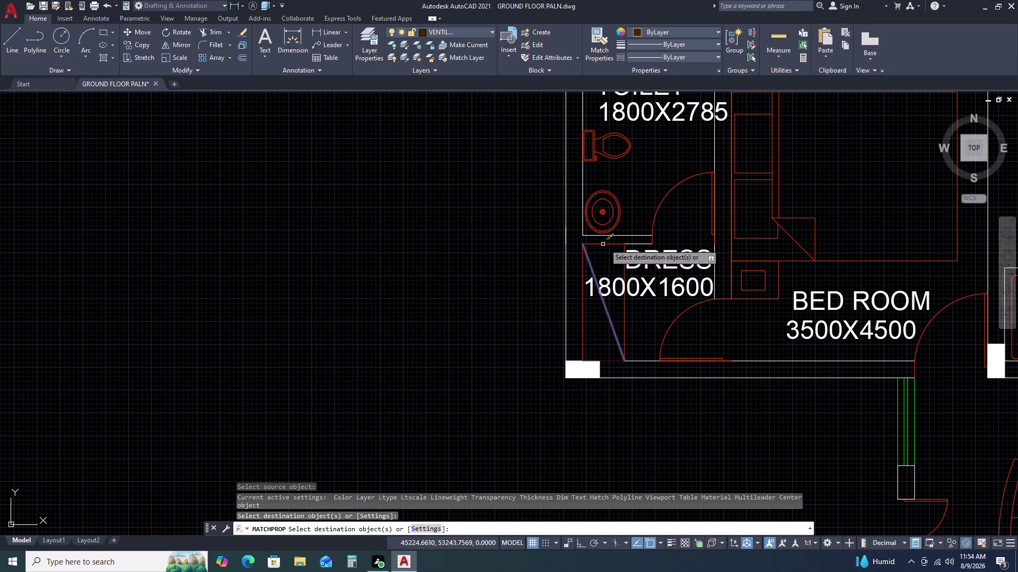
click(606, 242)
double_click(615, 362)
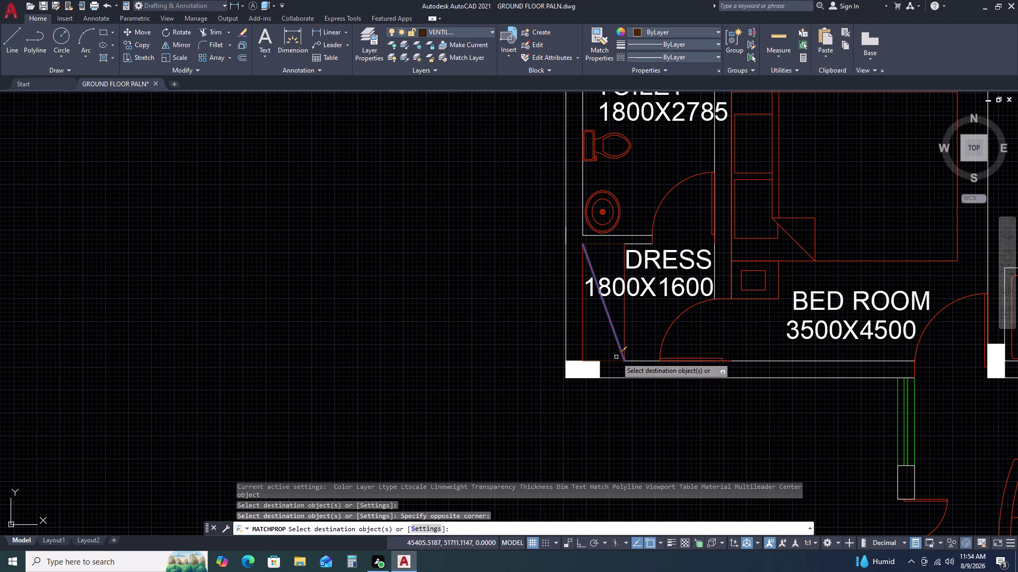
double_click(615, 358)
click(613, 364)
key(Escape)
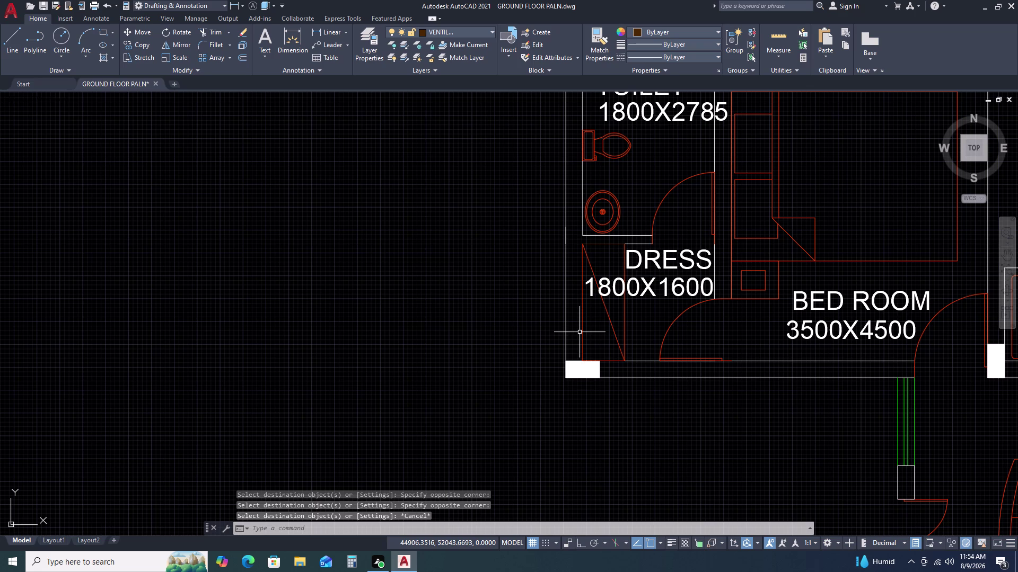
click(584, 324)
key(Escape)
Reapply matched properties to the slanted line and bring the upper rooms into view.
text(M)
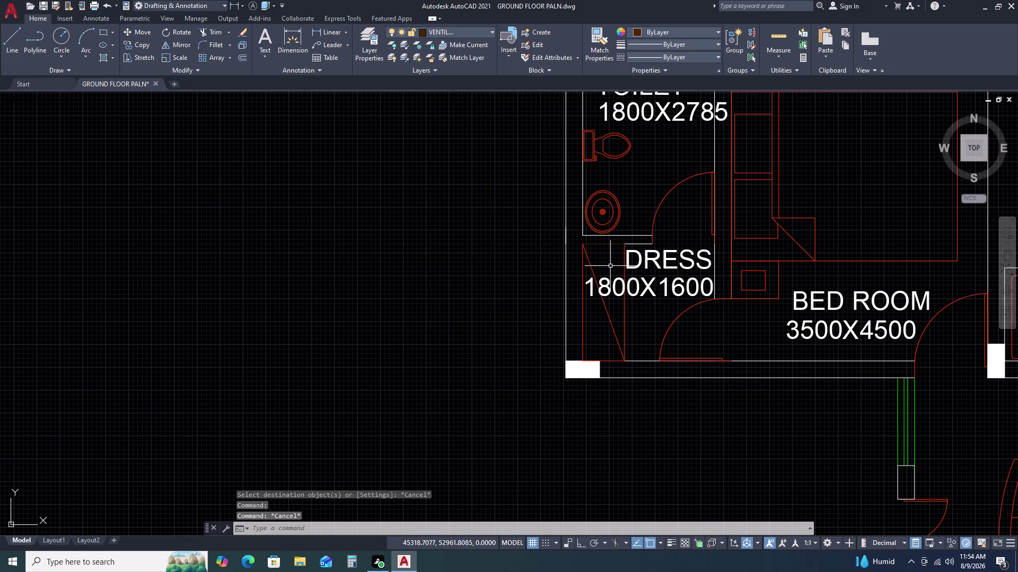
text(A)
key(space)
click(590, 265)
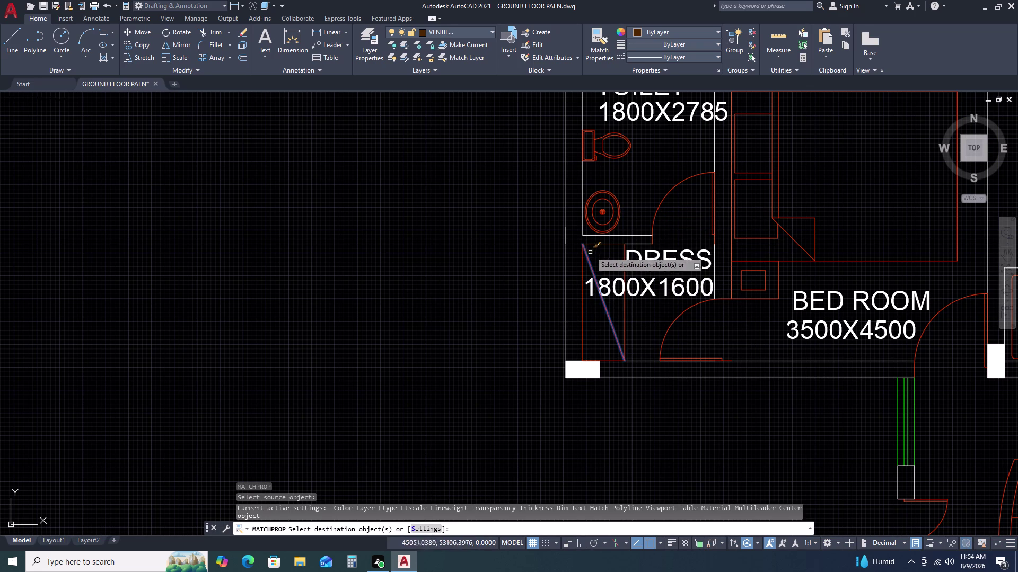
click(593, 244)
key(Escape)
scroll(down, 3)
middle_drag(869, 218, 845, 221)
middle_drag(751, 228, 712, 228)
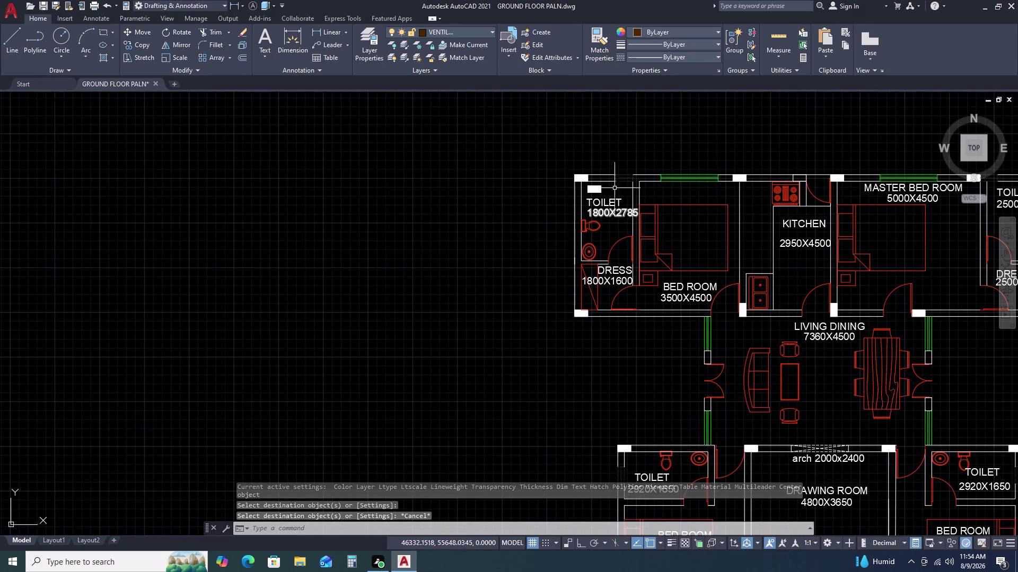
Select the TOILET label, backing out of accidental text editing.
scroll(up, 3)
click(614, 237)
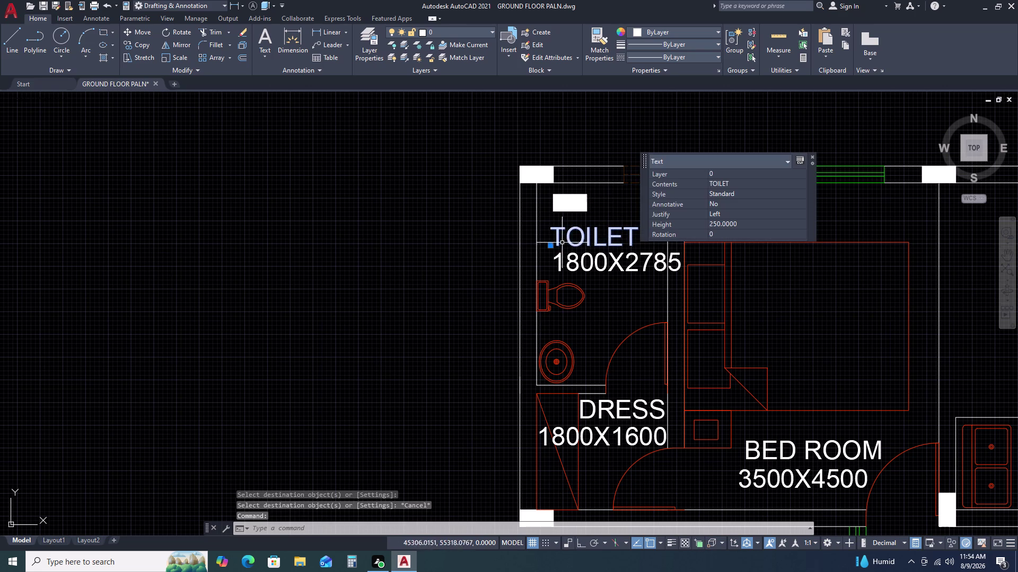
key(Escape)
click(590, 202)
double_click(578, 207)
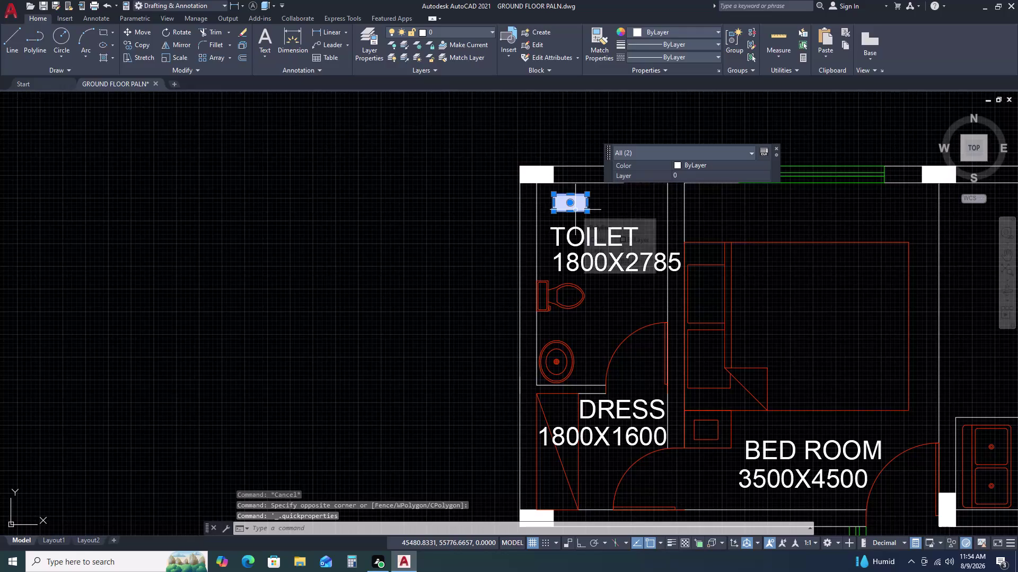
key(Delete)
click(628, 243)
double_click(618, 228)
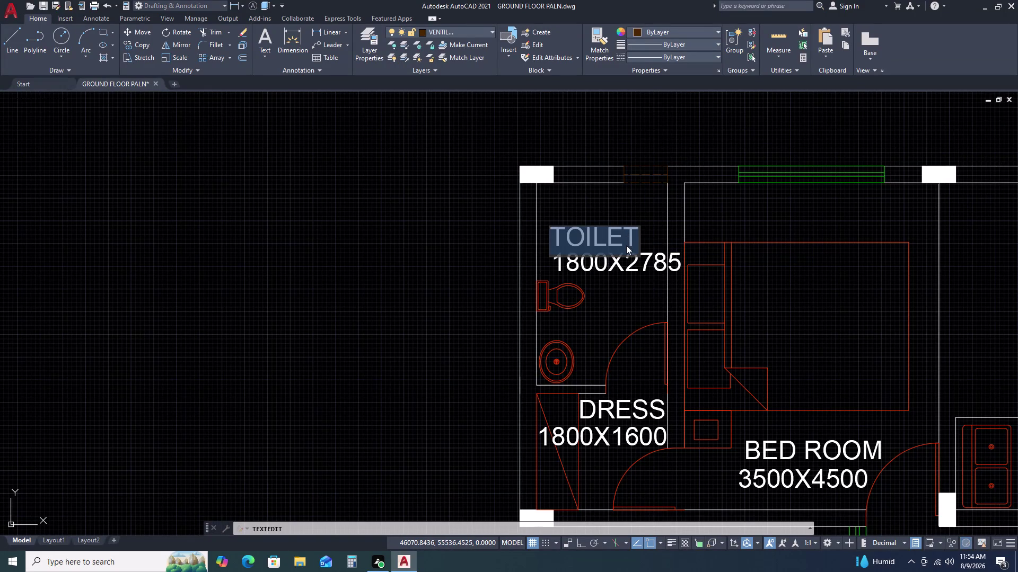
key(Escape)
key(Escape)
key(Escape)
click(624, 238)
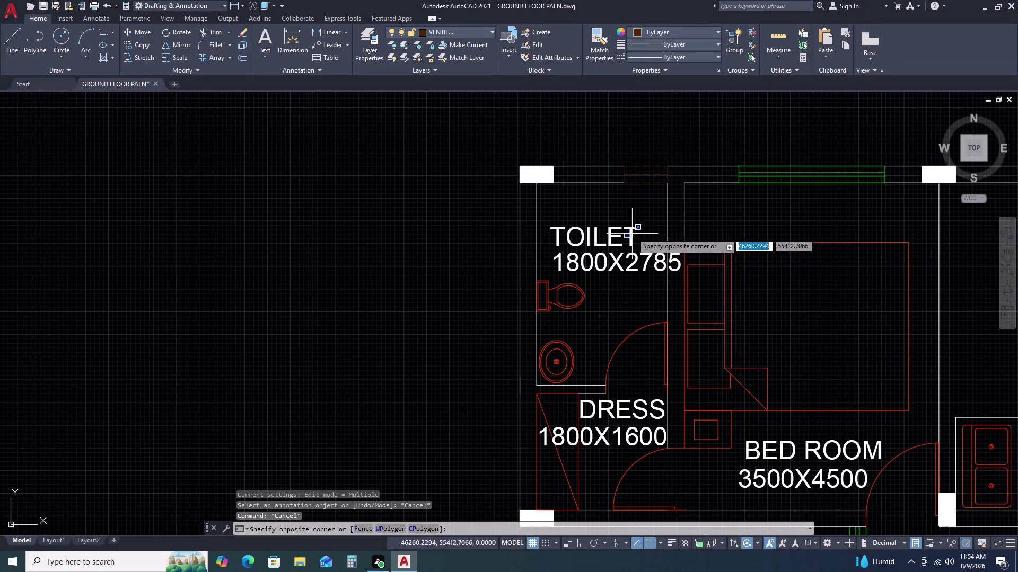
click(632, 223)
click(643, 221)
double_click(628, 231)
Begin moving the TOILET label from a base point near it.
text(M)
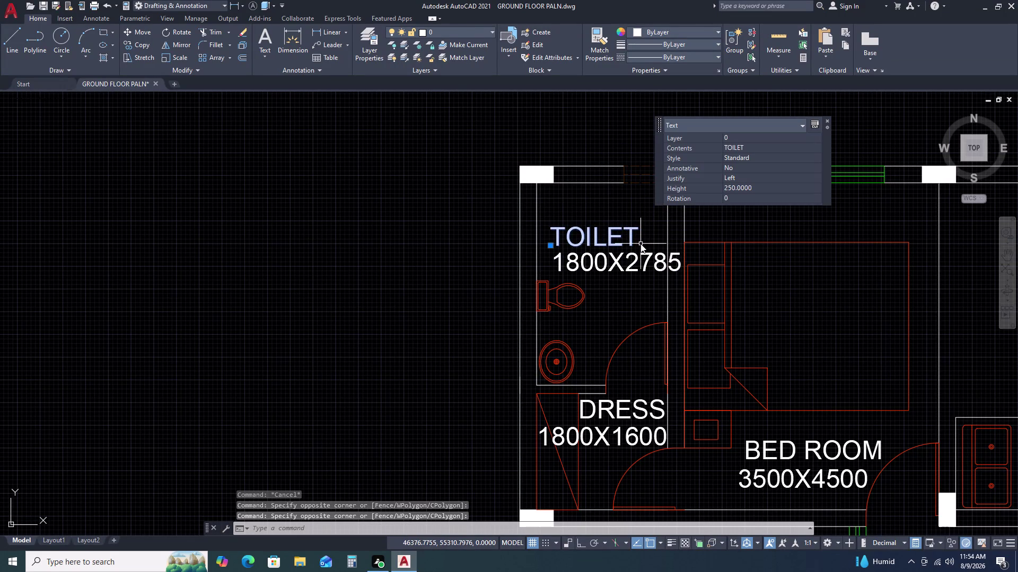
key(space)
double_click(641, 243)
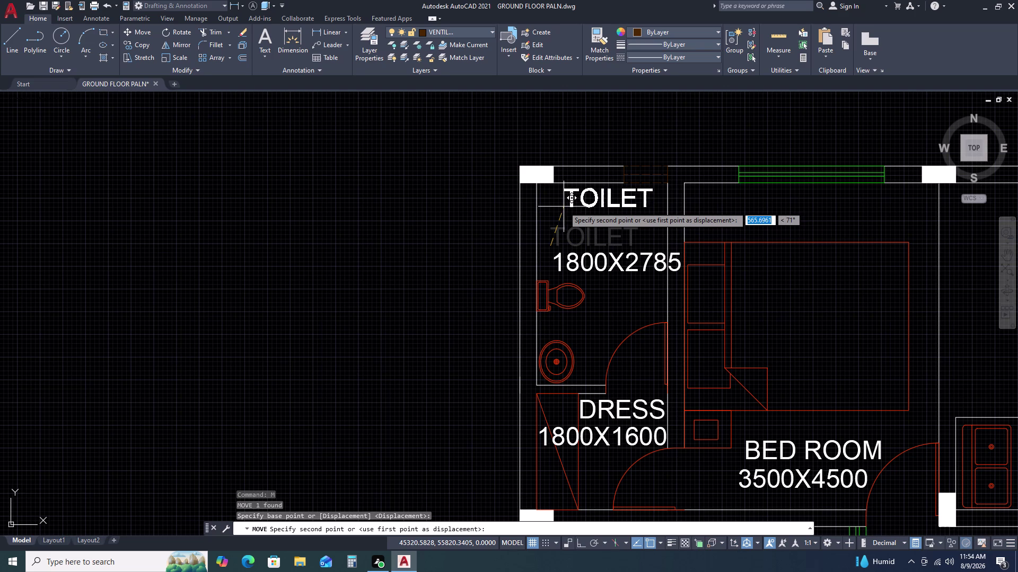
click(560, 205)
scroll(up, 3)
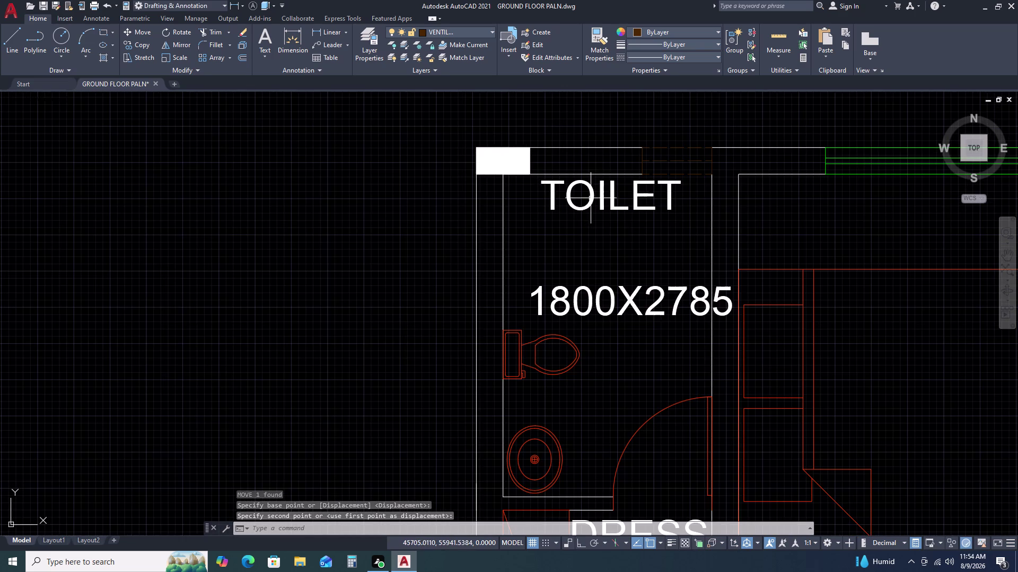
Move the 1800X2785 size label just below the TOILET label.
click(593, 299)
text(M)
key(space)
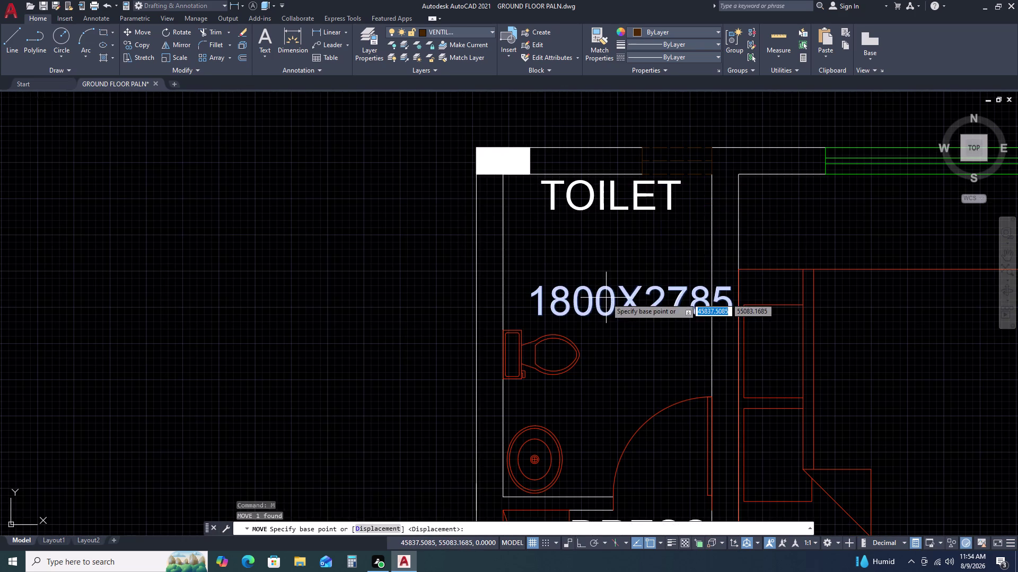
click(606, 298)
double_click(579, 251)
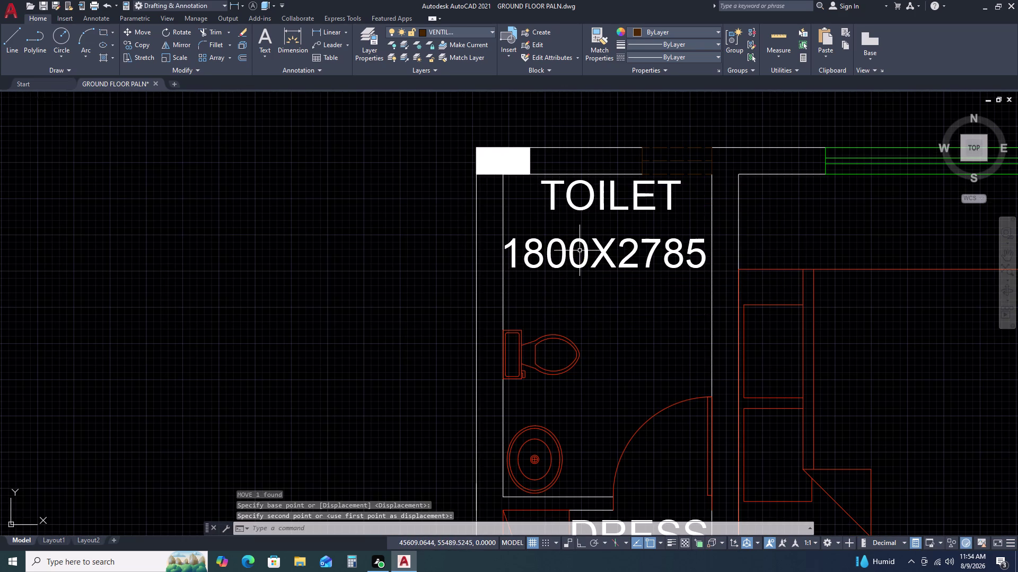
Reposition the TOILET label twice, placing it left of the size label.
click(641, 199)
click(615, 208)
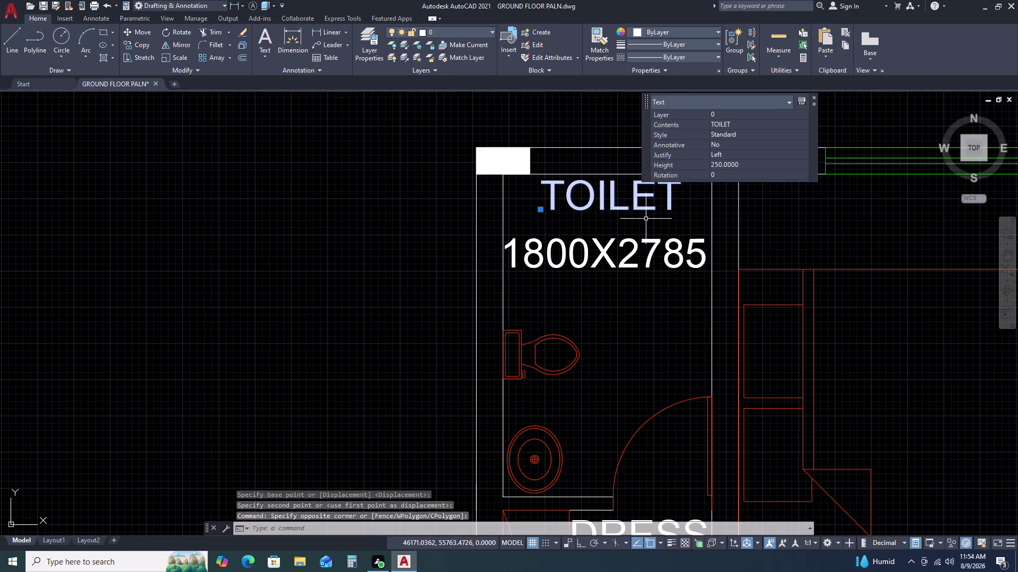
text(M)
key(space)
click(673, 211)
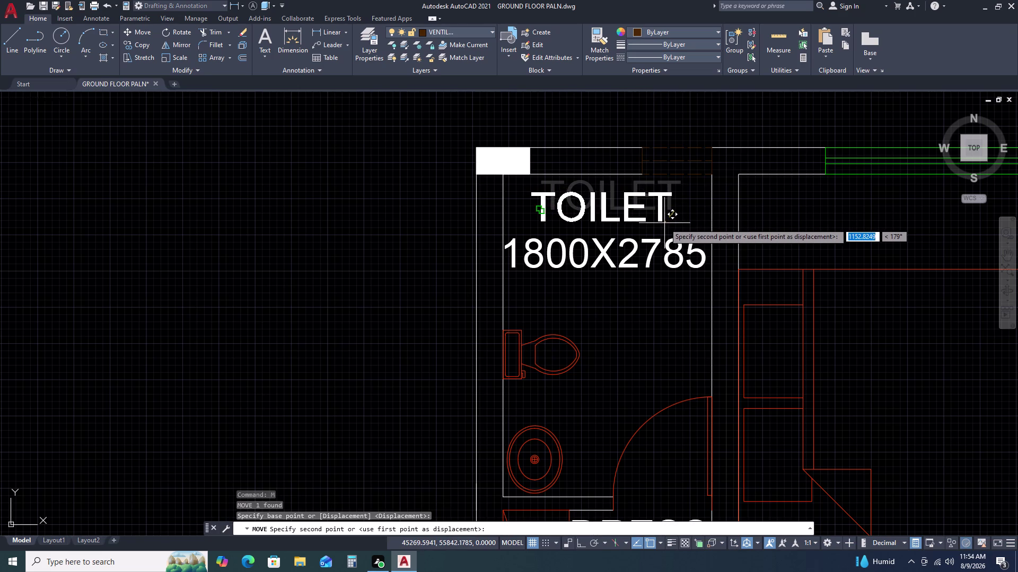
click(665, 223)
drag(603, 208, 586, 210)
click(532, 204)
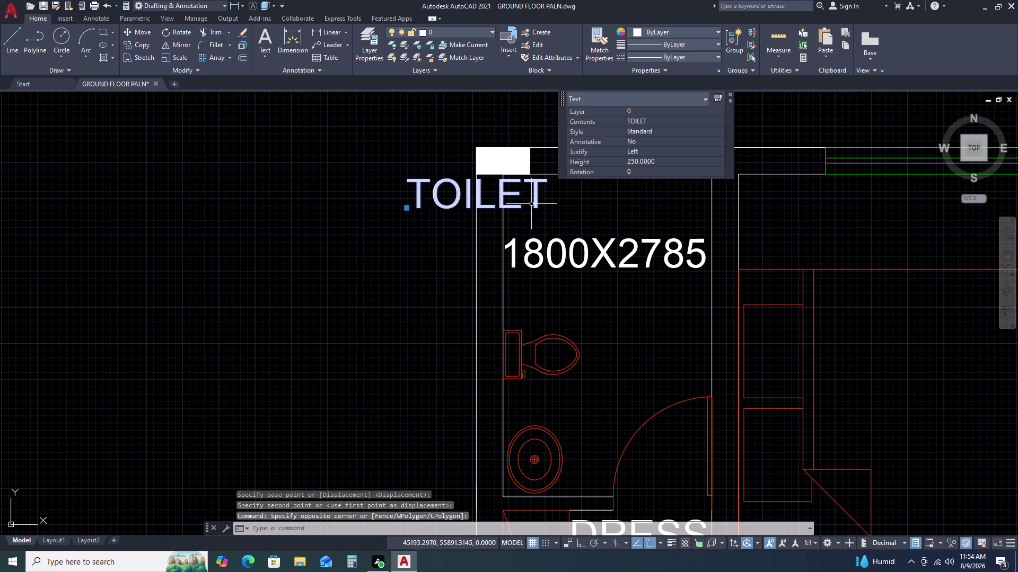
key(m)
key(space)
click(575, 213)
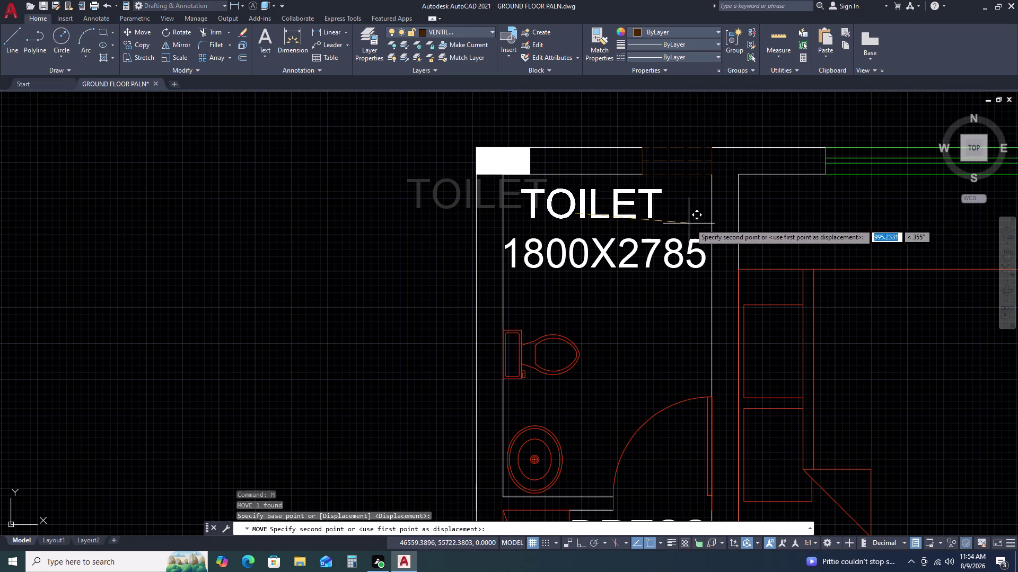
click(702, 227)
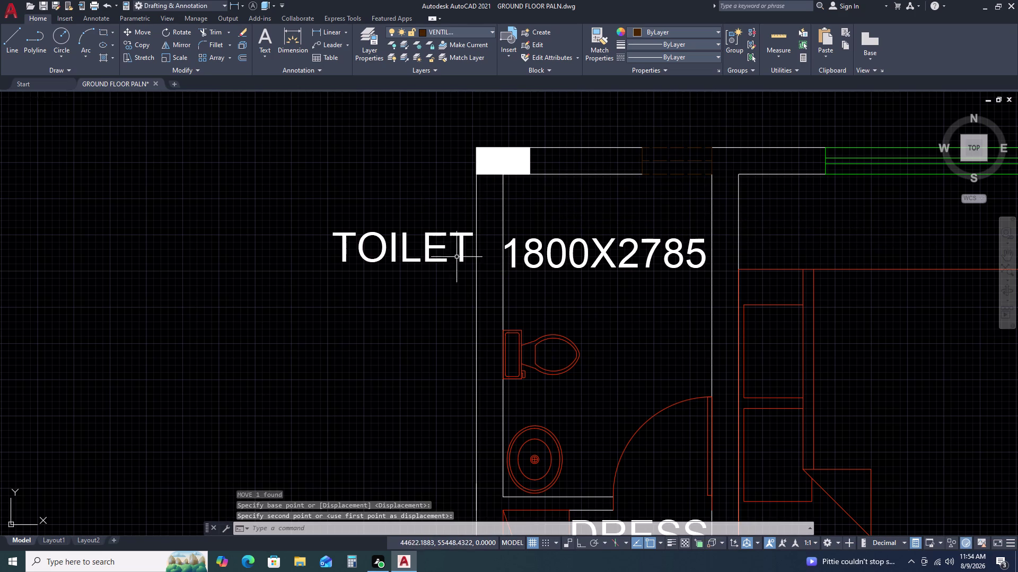
Move TOILET directly above 1800X2785 and pan to the neighbouring rooms.
click(444, 261)
click(424, 243)
key(m)
key(space)
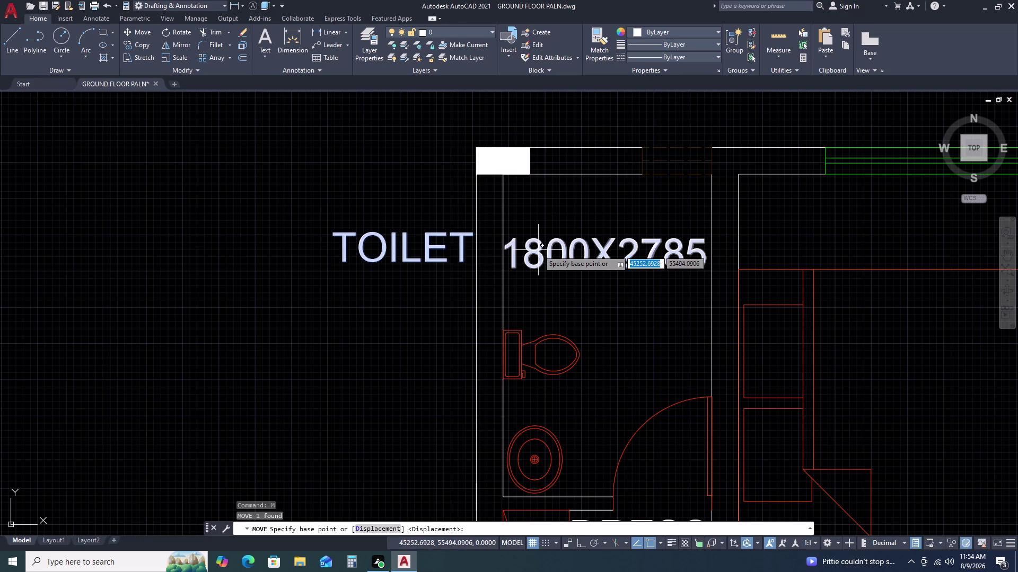
click(464, 258)
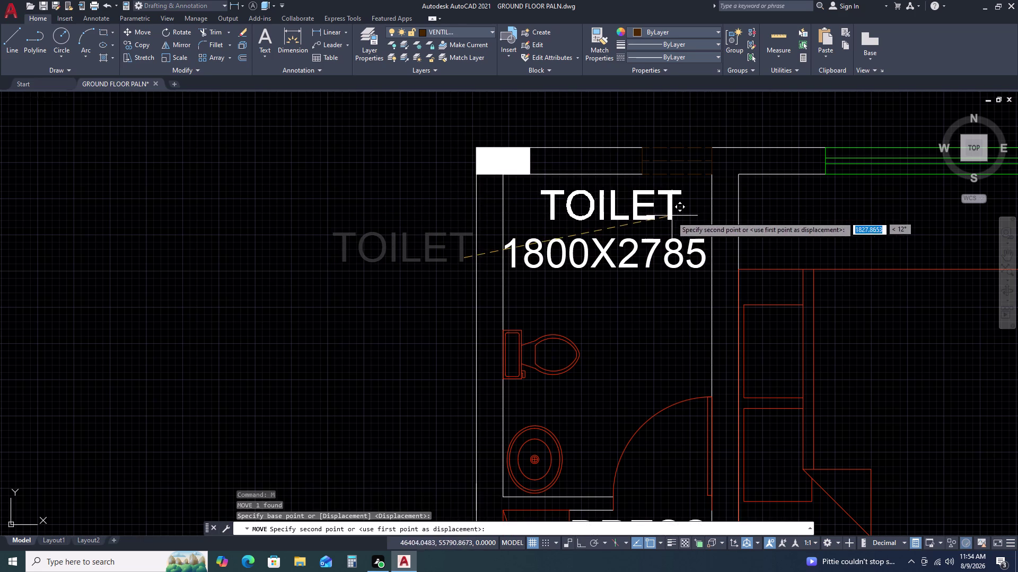
double_click(666, 219)
scroll(down, 3)
middle_drag(830, 238, 689, 202)
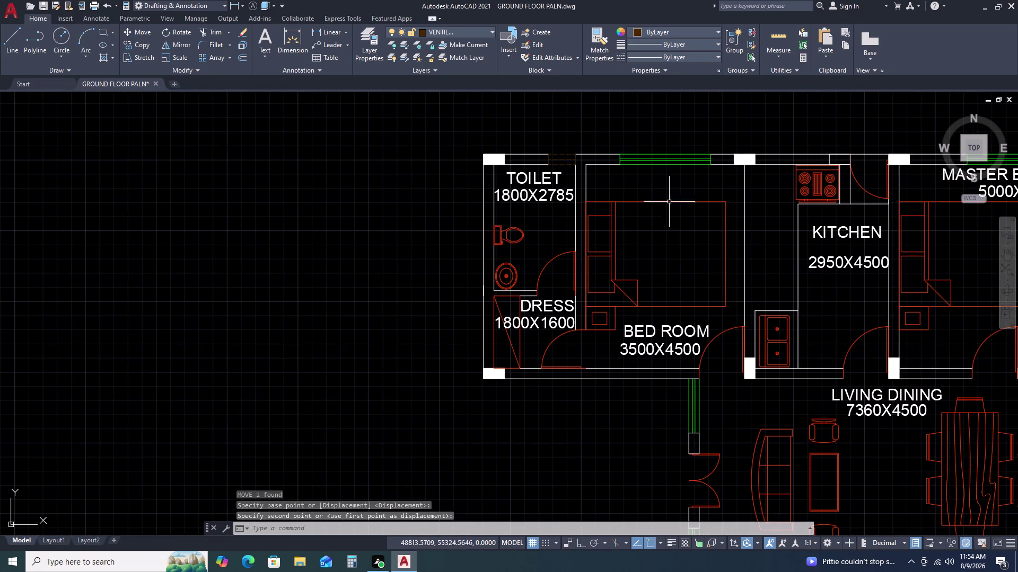
Move the BED ROOM label higher in the bedroom.
scroll(up, 3)
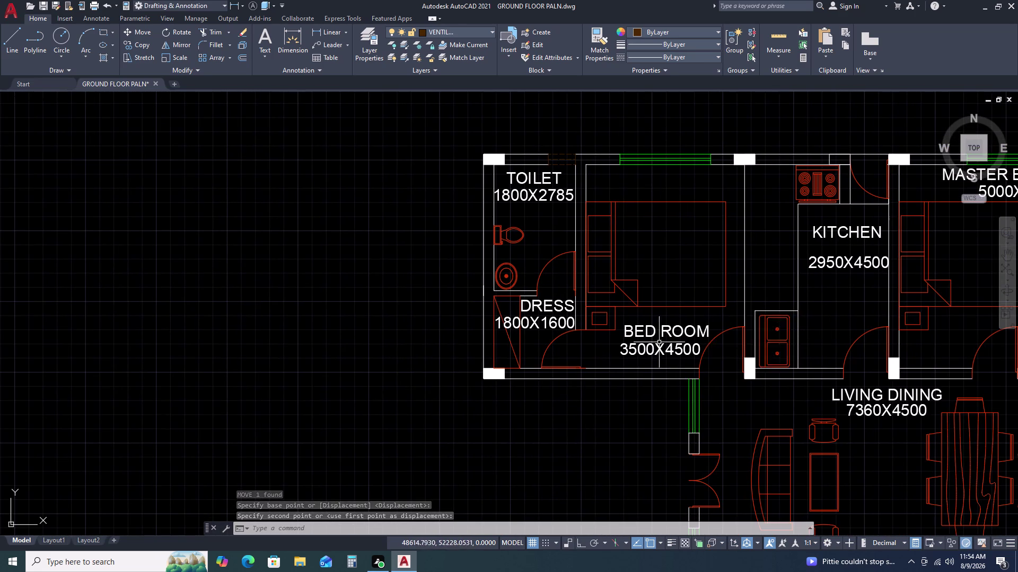
scroll(up, 3)
double_click(680, 319)
key(Escape)
key(Escape)
key(Escape)
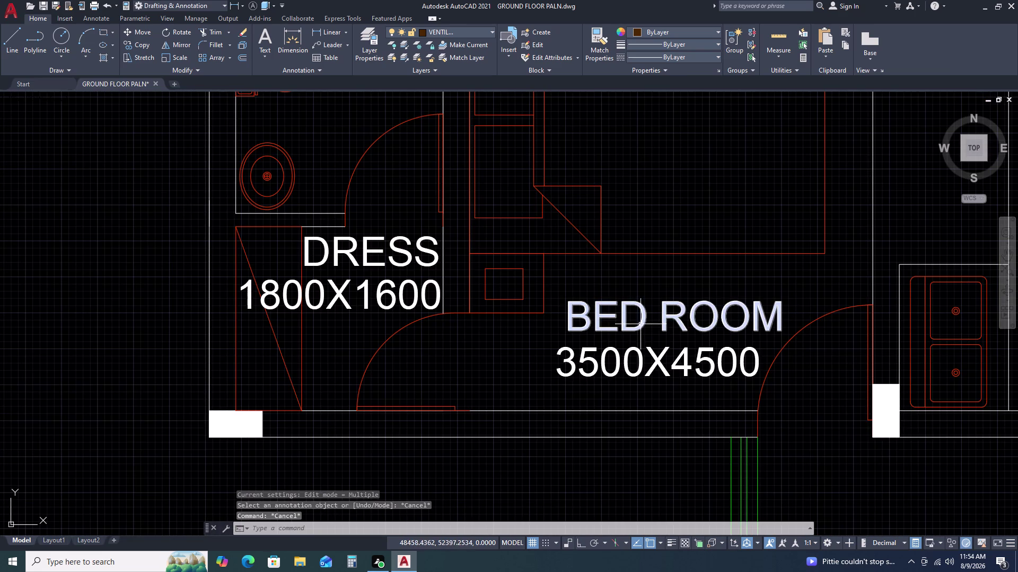
click(642, 323)
key(m)
key(space)
click(725, 321)
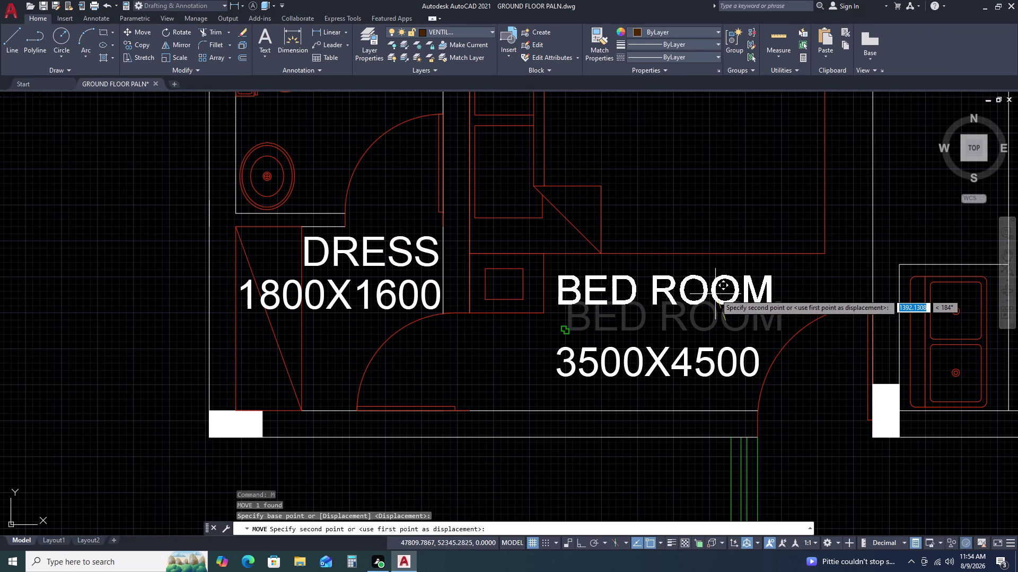
click(715, 289)
Place 3500X4500 just under BED ROOM and zoom out to the whole plan.
drag(684, 348, 679, 353)
text(M)
key(space)
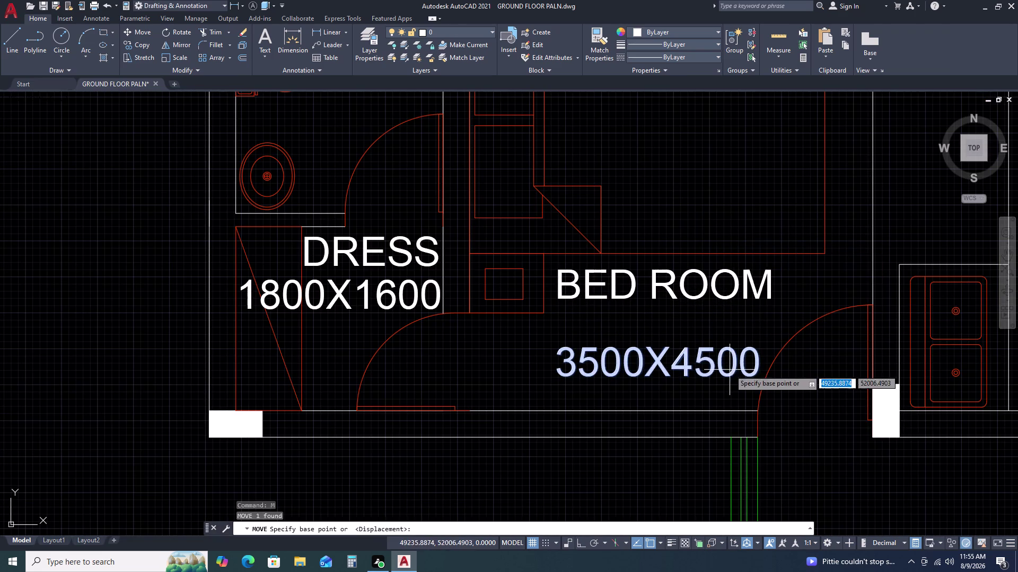
click(738, 363)
click(752, 330)
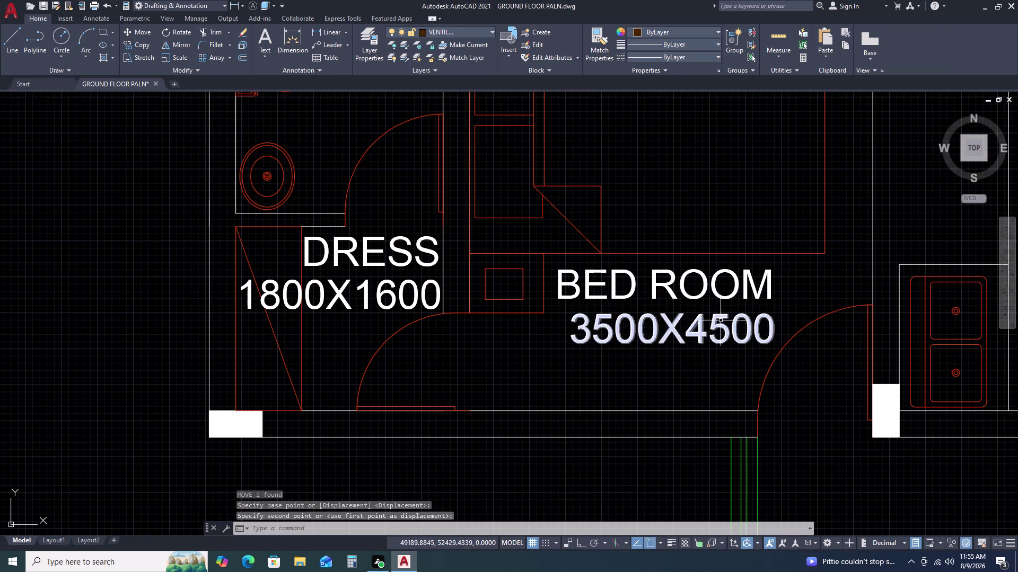
scroll(down, 3)
middle_drag(824, 362, 699, 296)
scroll(down, 3)
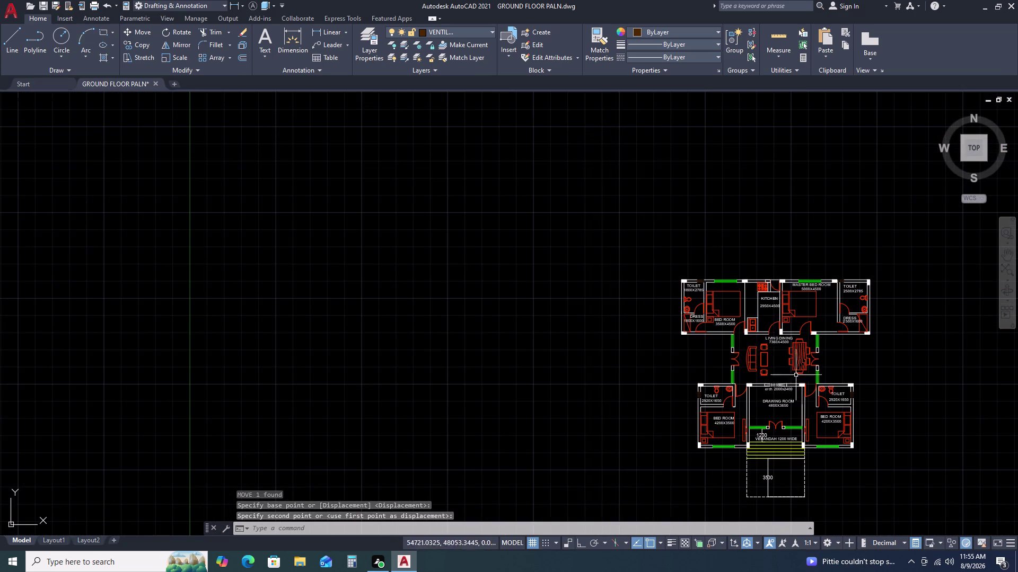
middle_drag(818, 419, 730, 296)
scroll(up, 3)
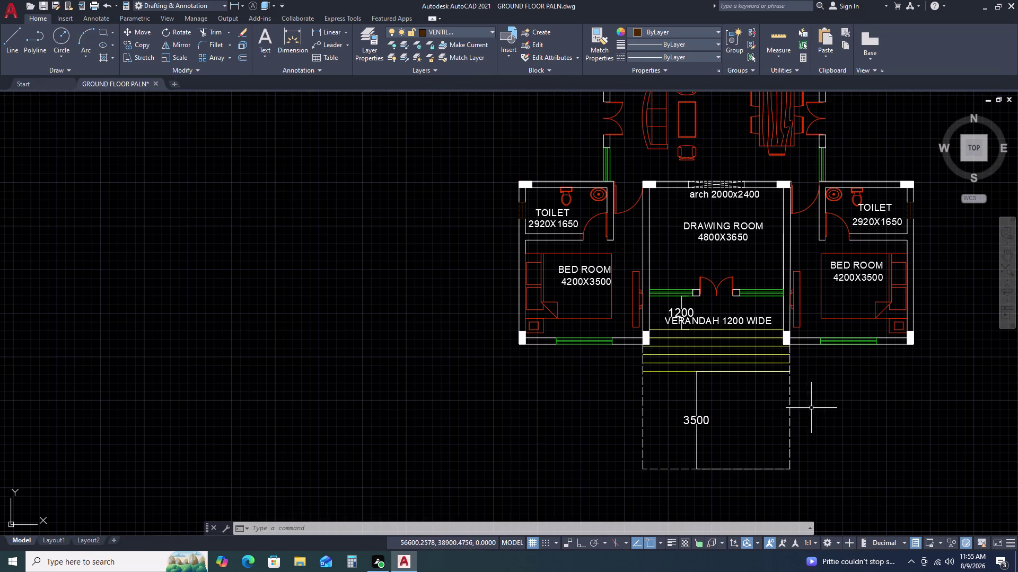
middle_drag(823, 440, 803, 350)
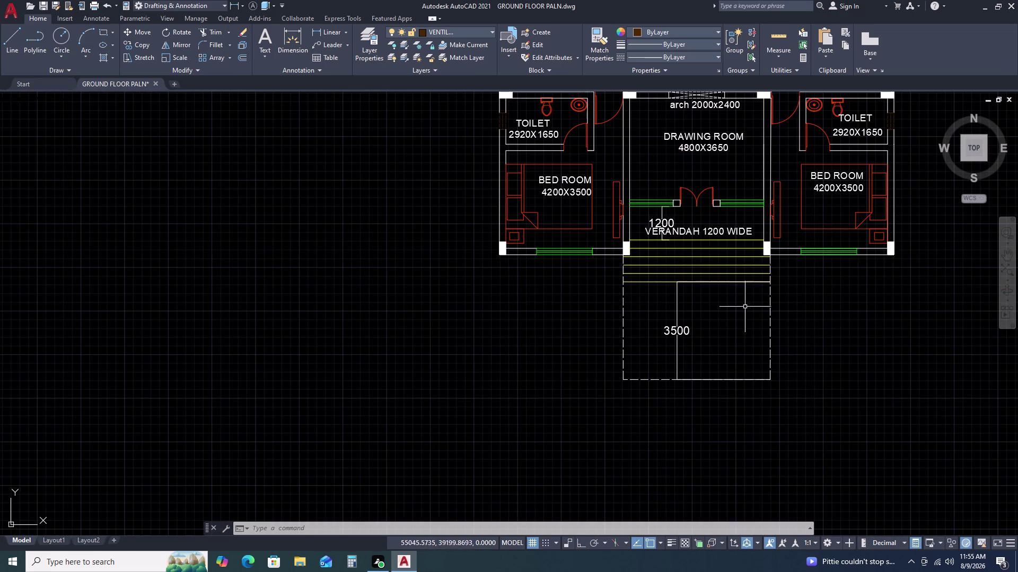
middle_drag(828, 268, 821, 312)
middle_click(818, 319)
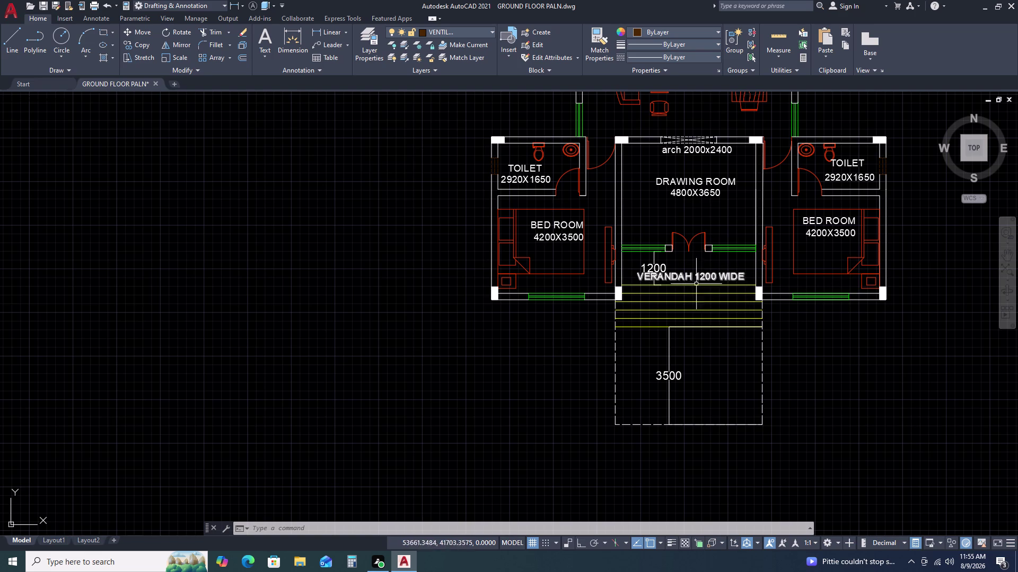
scroll(down, 3)
middle_drag(878, 358, 876, 359)
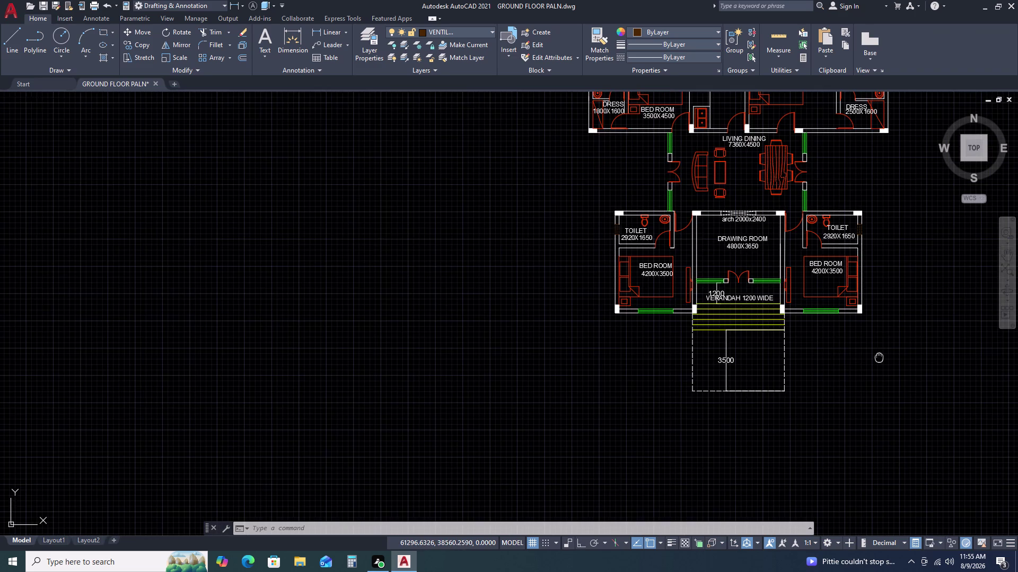
middle_drag(876, 359, 768, 348)
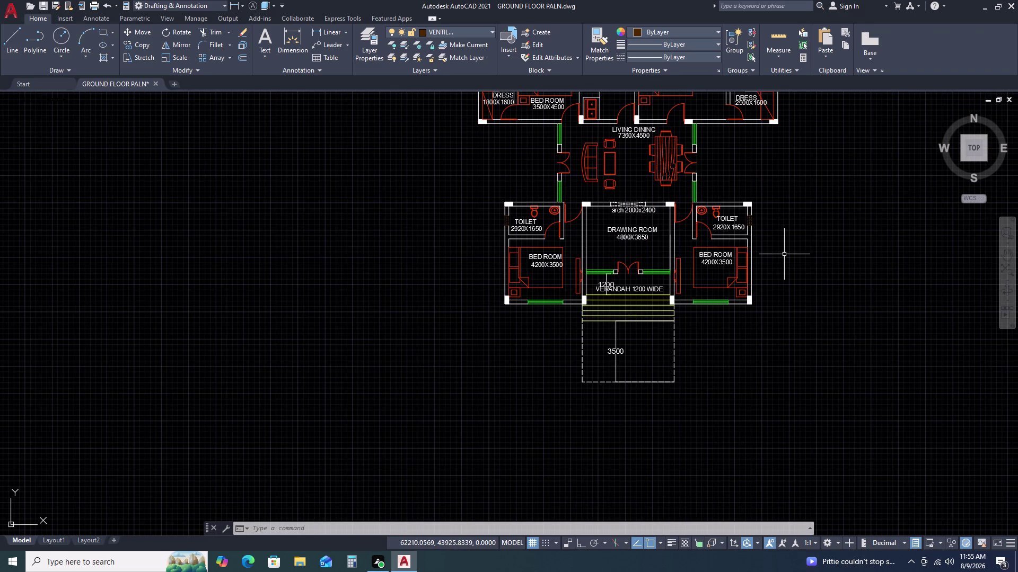
click(99, 49)
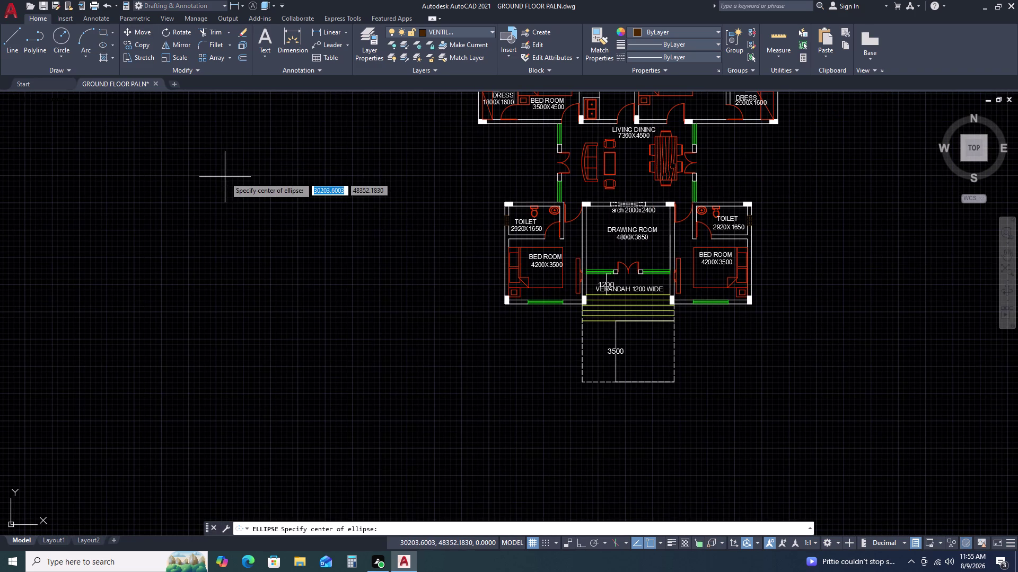
Abandon a first ellipse attempt and make layer 0 the current layer.
click(225, 177)
click(252, 175)
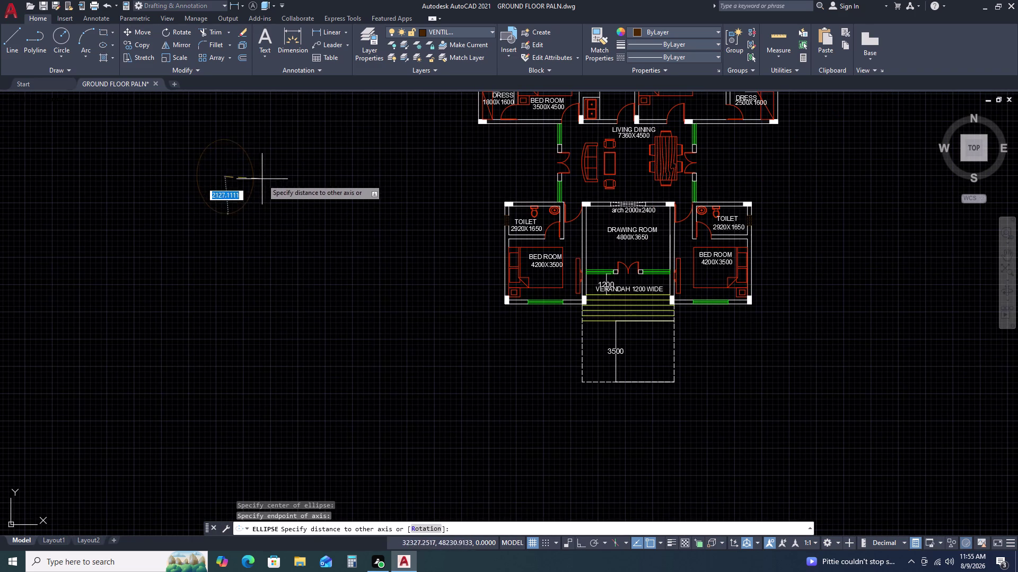
key(Escape)
double_click(457, 28)
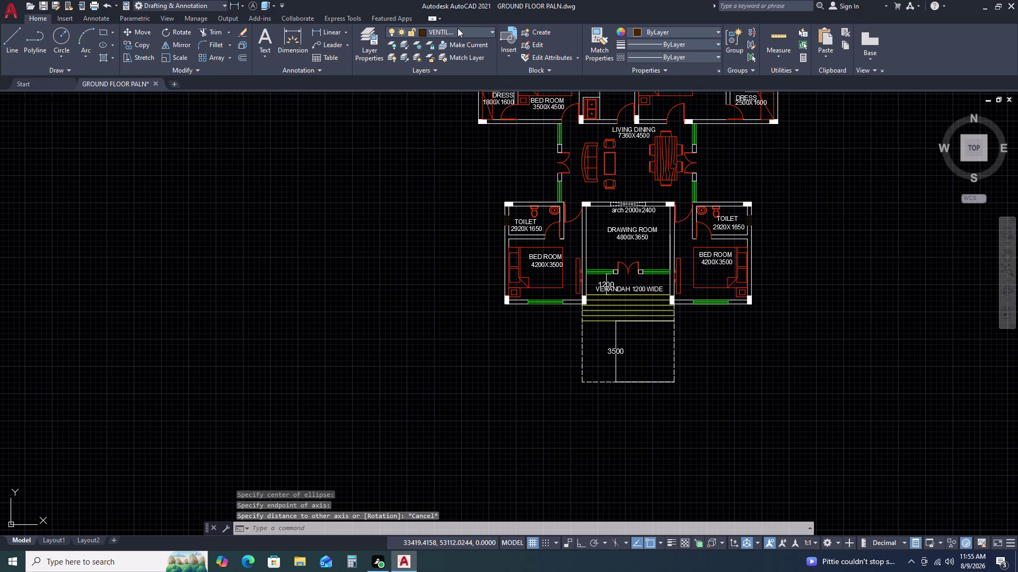
click(468, 32)
click(460, 47)
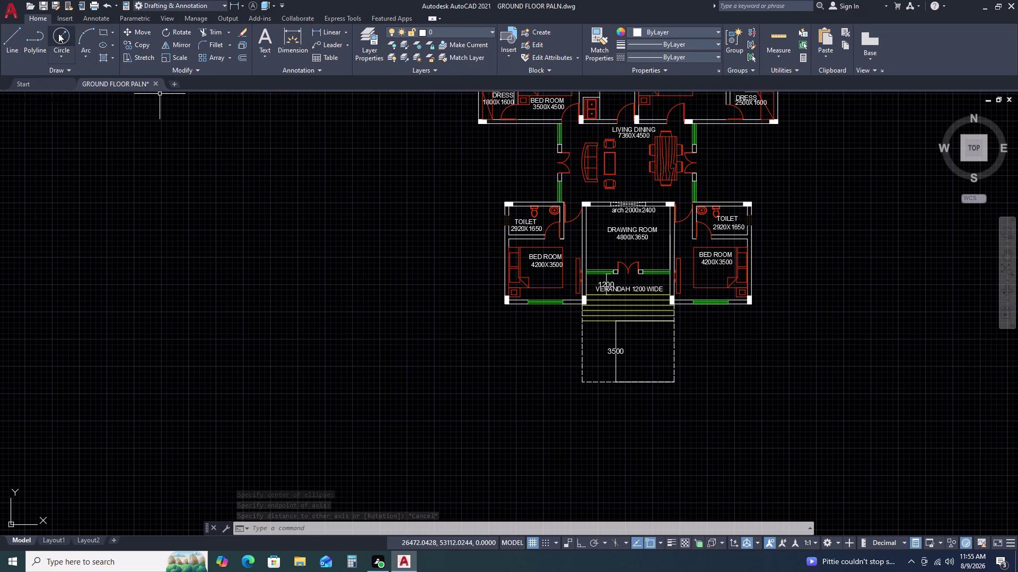
Draw a centre-based ellipse to the left of the floor plan.
double_click(104, 47)
click(212, 177)
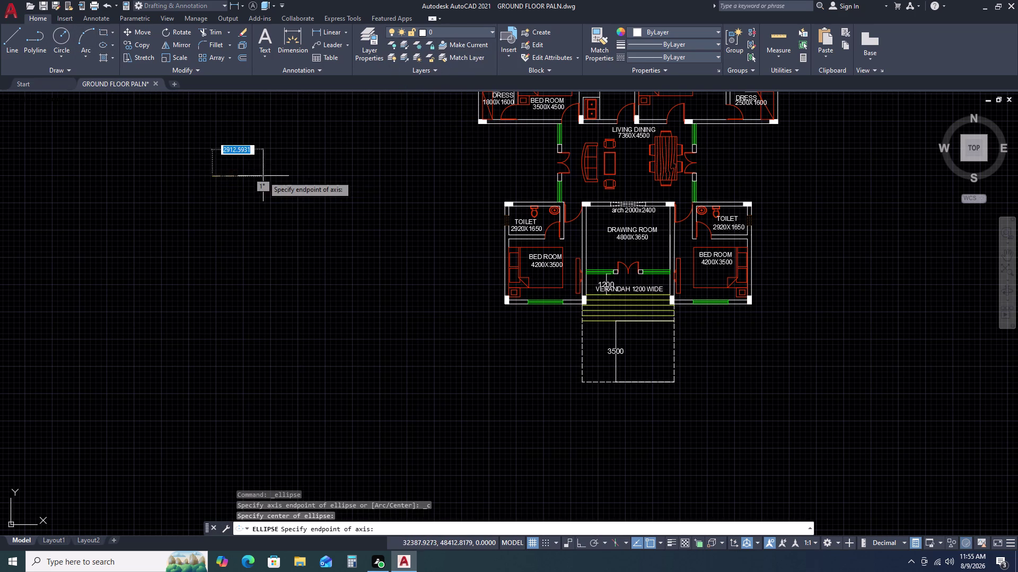
click(263, 175)
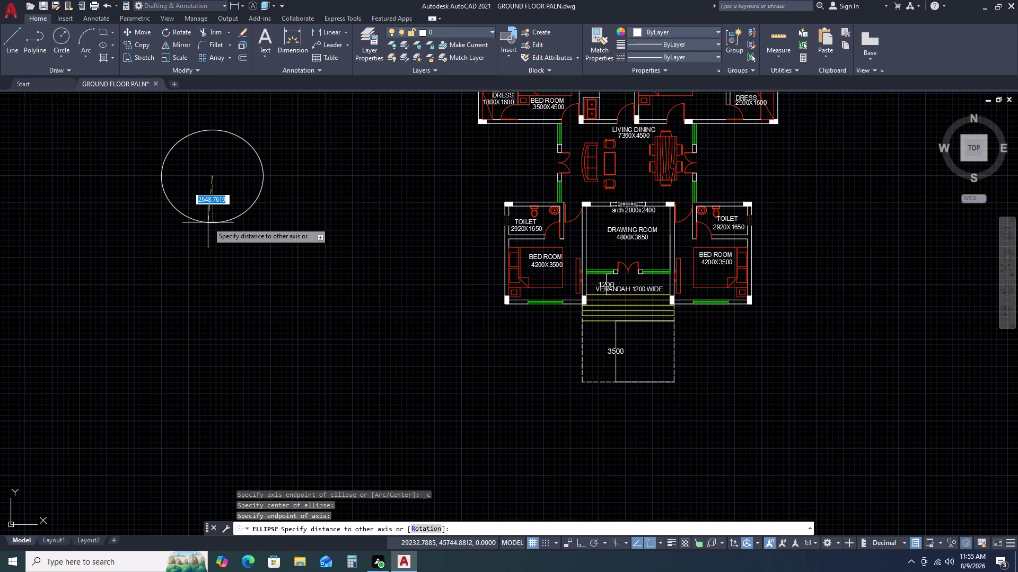
click(208, 223)
Reshape the new ellipse with its grips into a tall ellipse.
click(232, 130)
click(226, 145)
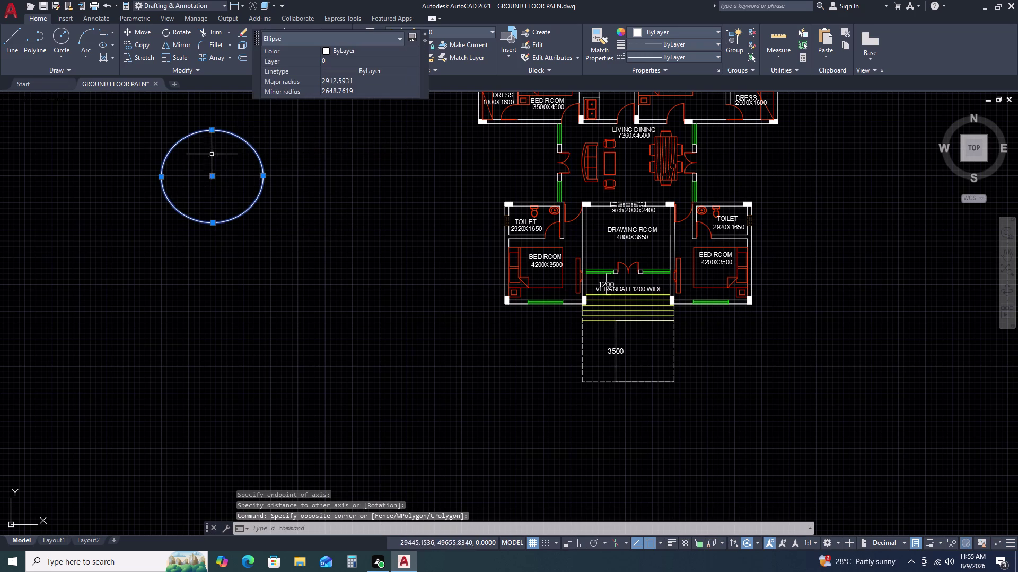
click(211, 129)
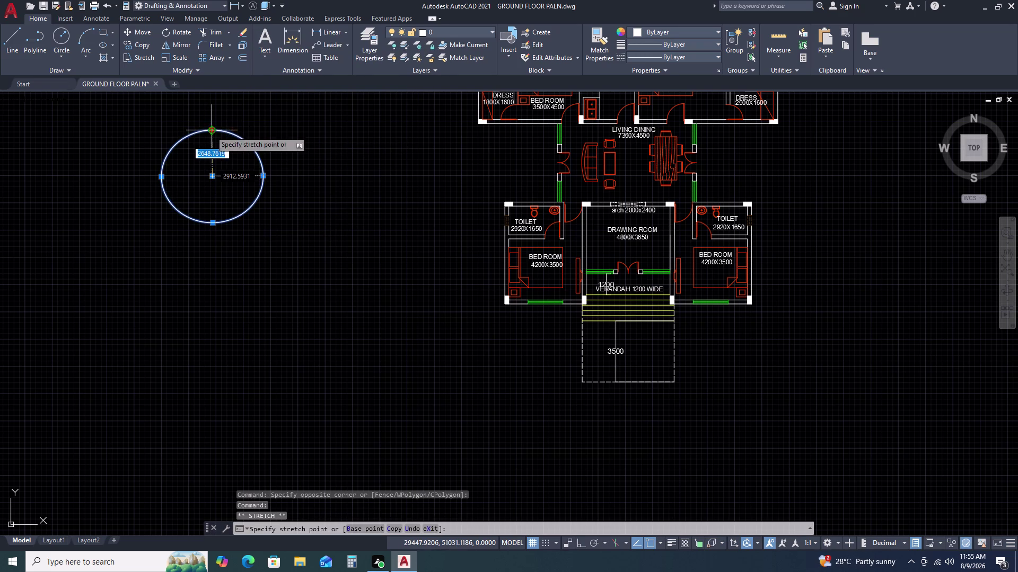
click(203, 161)
click(214, 195)
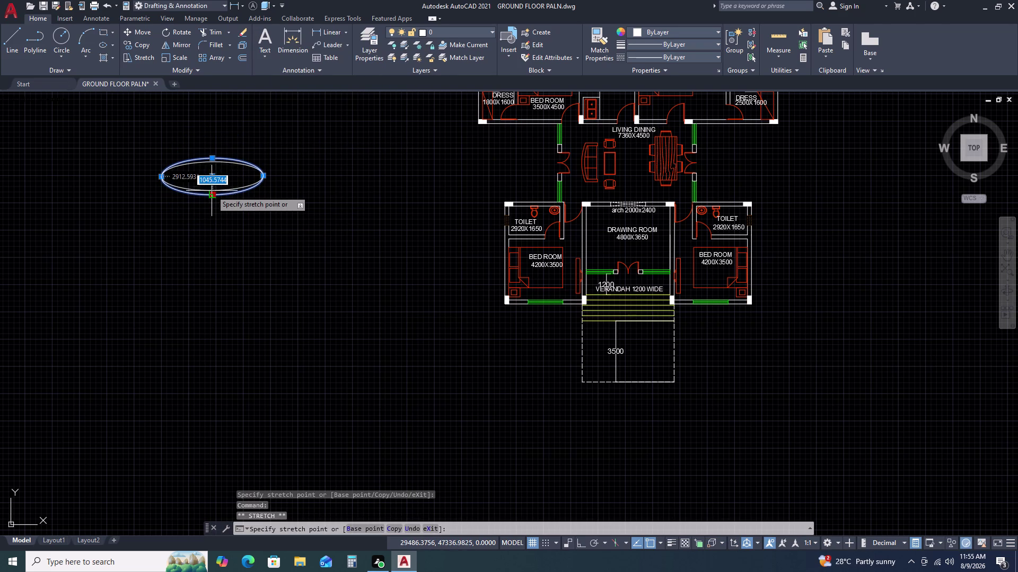
click(263, 176)
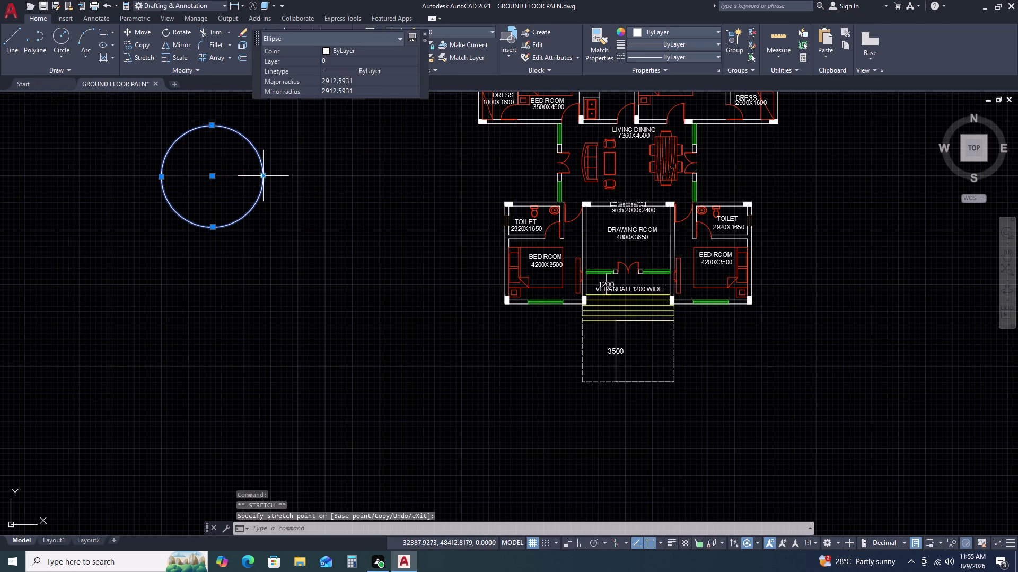
double_click(263, 177)
click(230, 179)
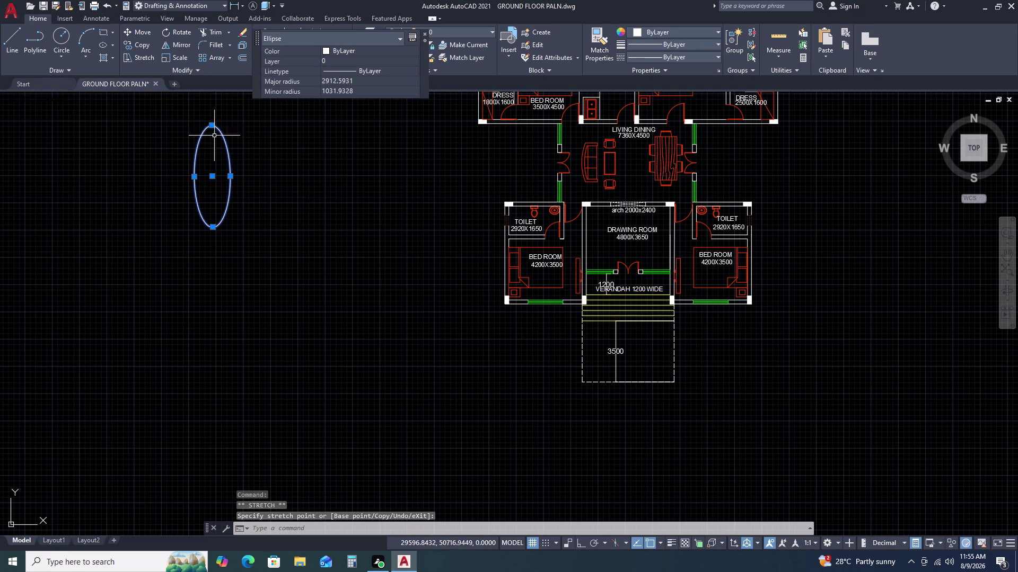
Rotate the ellipse about its centre with RO so it lies horizontally.
text(RO)
key(space)
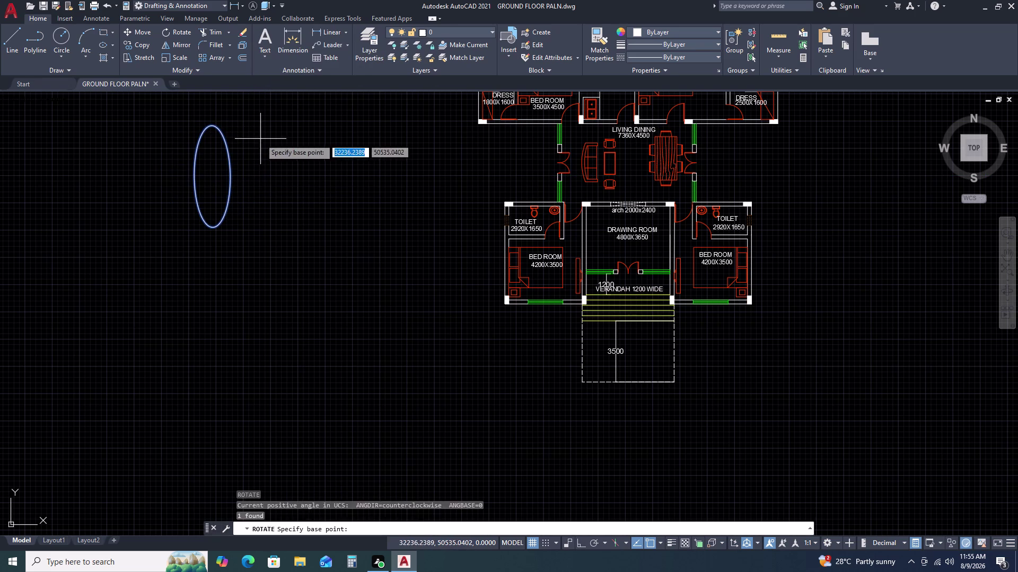
double_click(262, 139)
drag(246, 177, 239, 170)
click(226, 147)
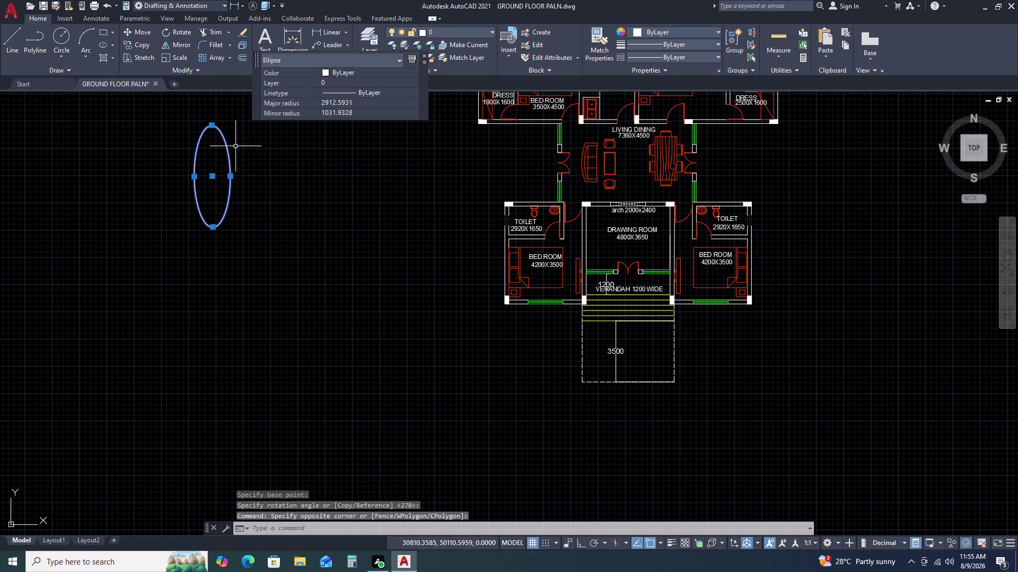
text(RO)
key(space)
double_click(264, 167)
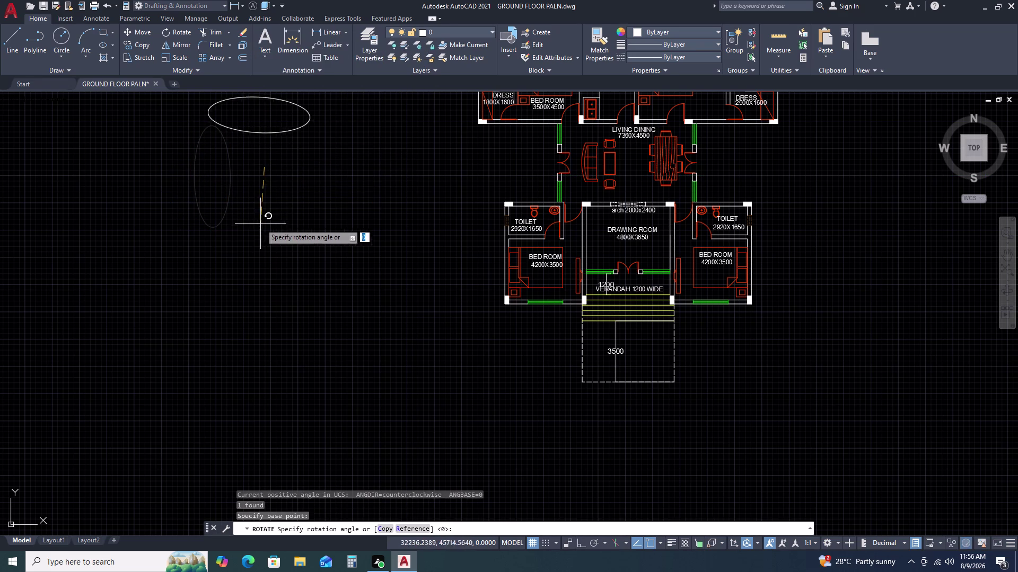
click(270, 231)
Rotate the ellipse once more to settle its horizontal orientation.
middle_drag(312, 159, 333, 243)
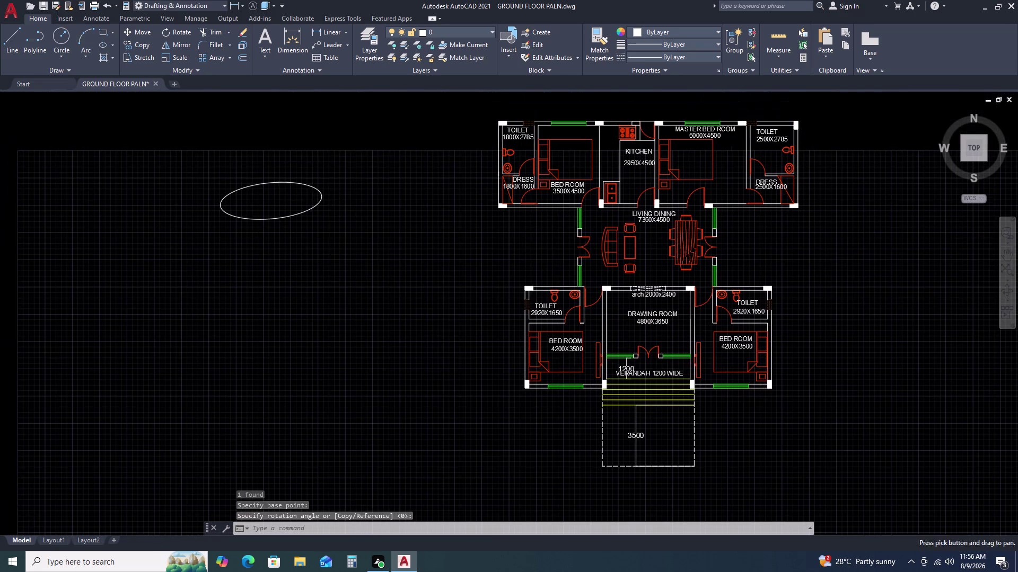
click(311, 195)
click(277, 158)
text(RO)
key(space)
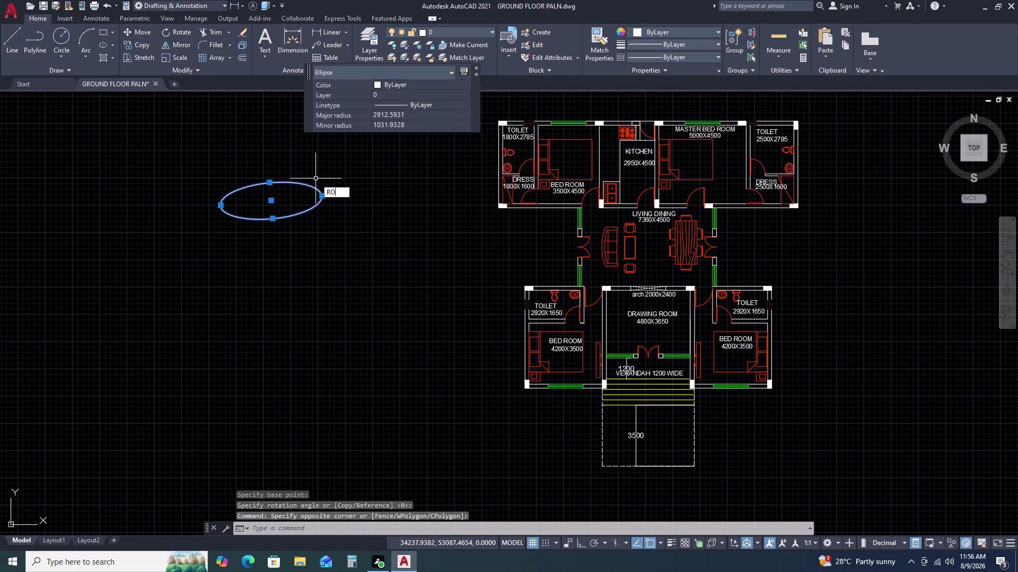
double_click(328, 196)
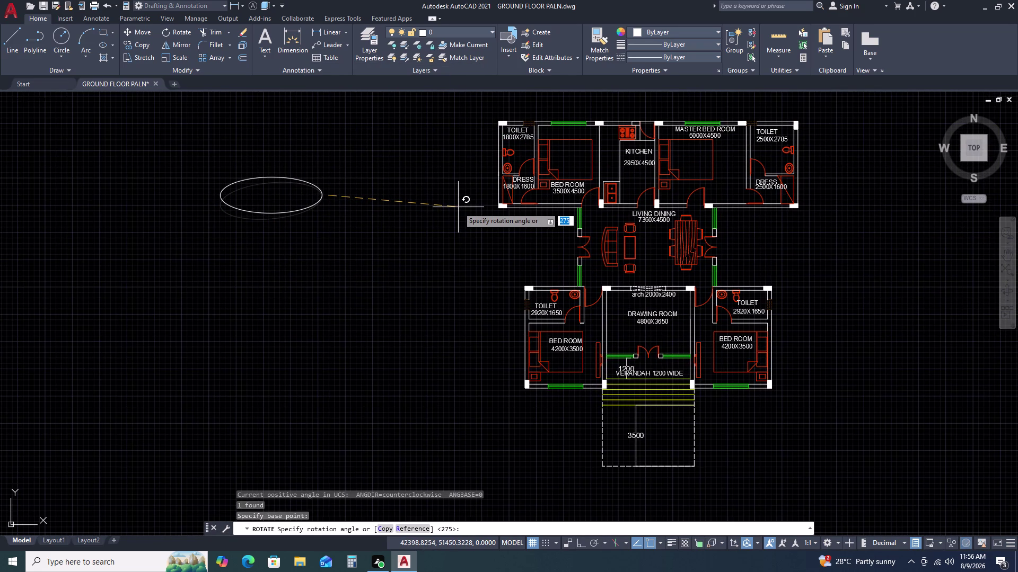
click(458, 208)
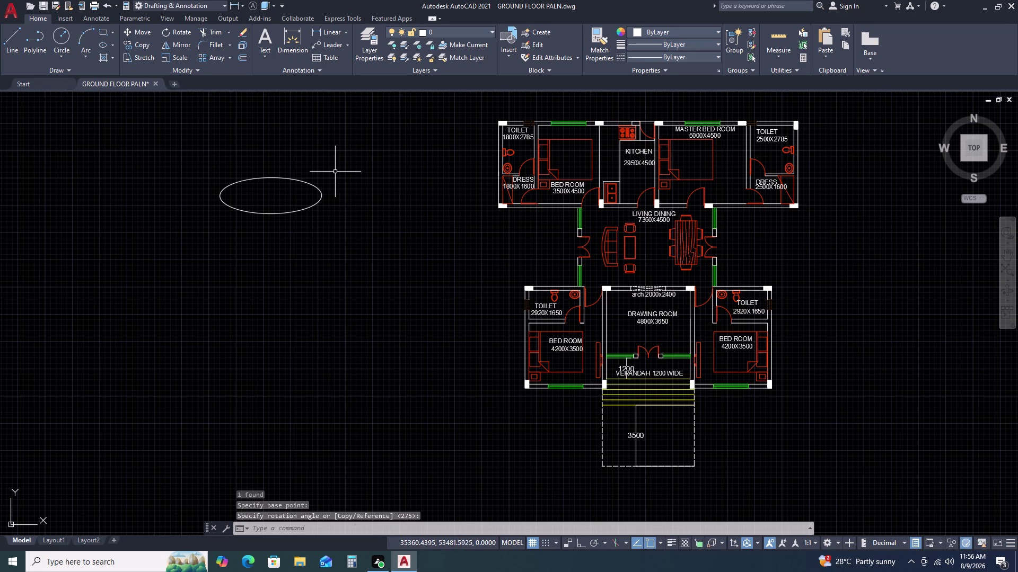
Pull the ellipse's right end grip inward to shorten its long axis.
click(335, 171)
drag(335, 171, 322, 178)
double_click(292, 195)
middle_drag(310, 192, 530, 182)
click(539, 190)
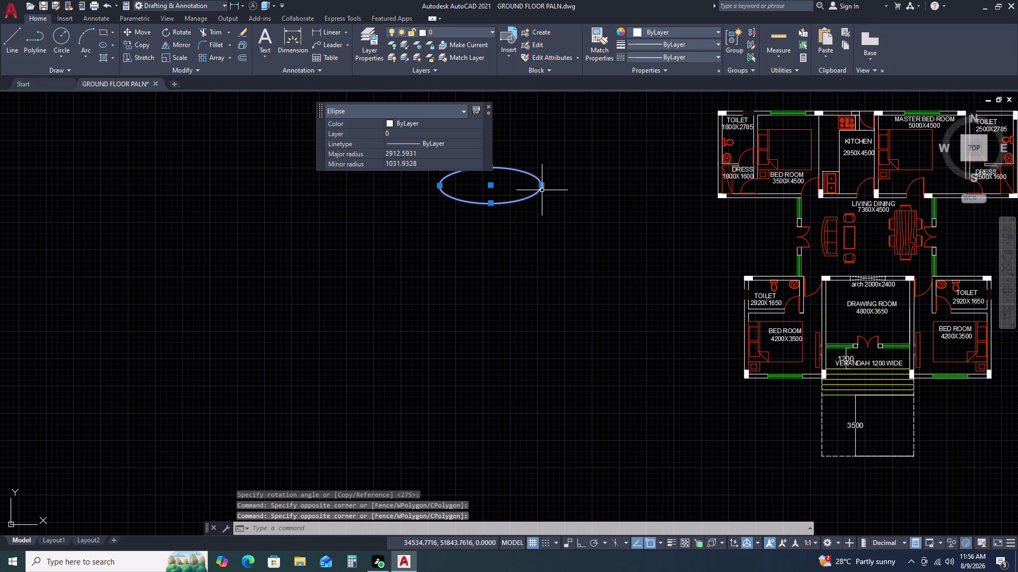
click(542, 186)
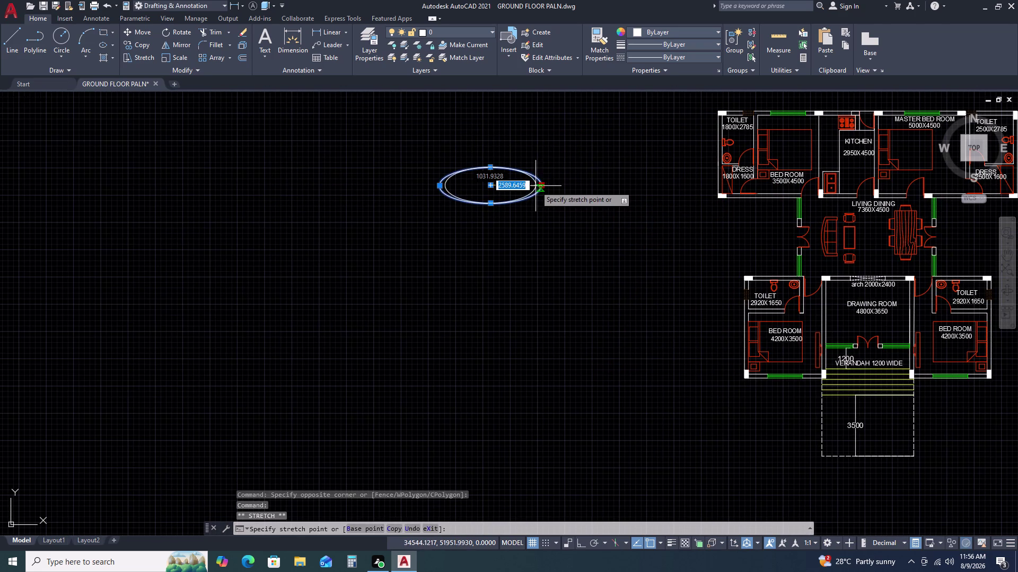
click(531, 187)
Pan across the plan and start moving the ellipse with M.
middle_drag(579, 185, 513, 180)
middle_click(503, 177)
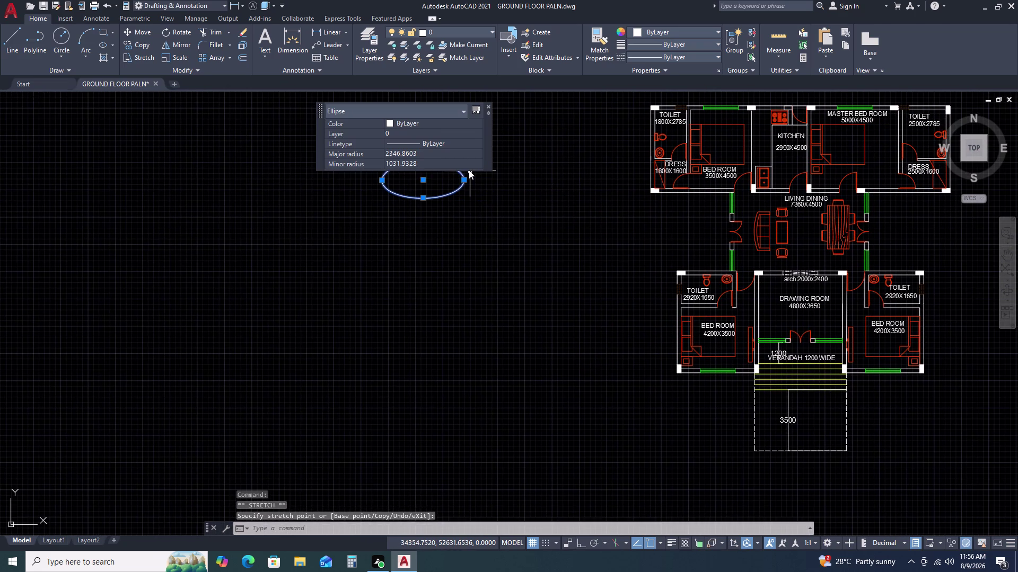
text(M)
key(space)
Move the ellipse into the drawing room and reselect it.
click(469, 170)
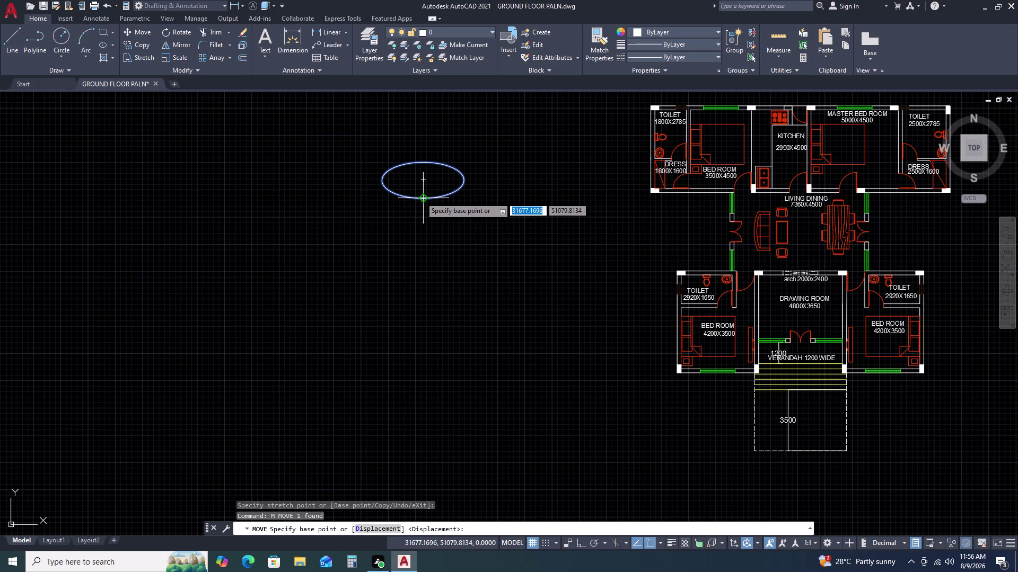
click(420, 197)
scroll(down, 3)
scroll(up, 3)
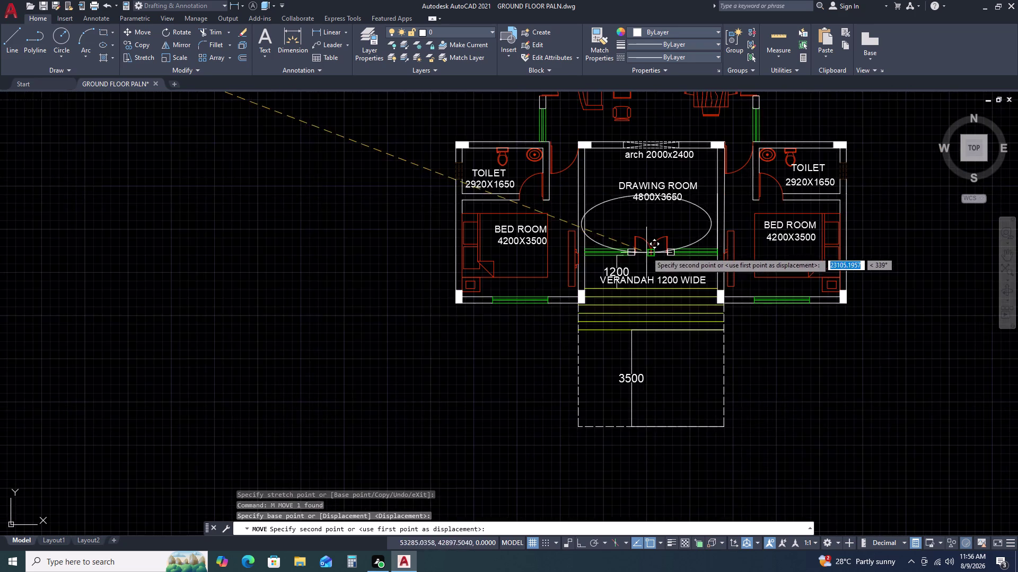
scroll(up, 3)
scroll(down, 3)
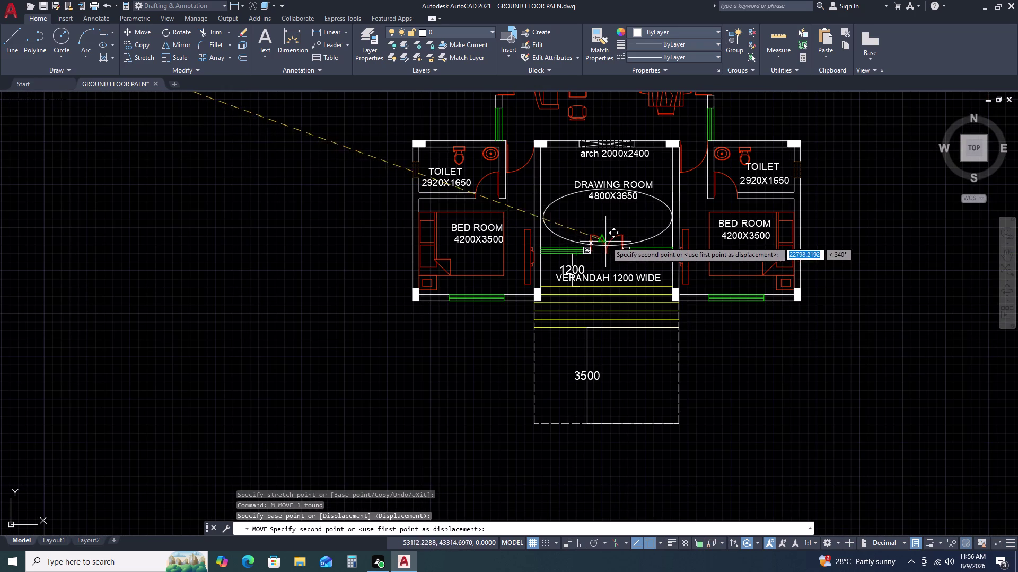
click(305, 236)
drag(333, 175, 332, 179)
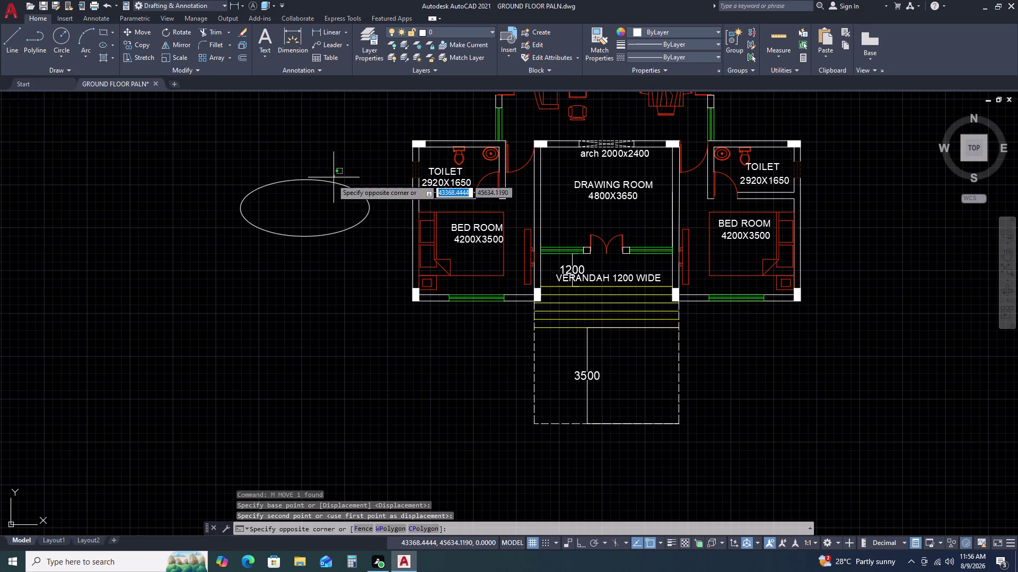
drag(332, 179, 317, 191)
click(317, 191)
Scale the ellipse down to a small size.
key(s)
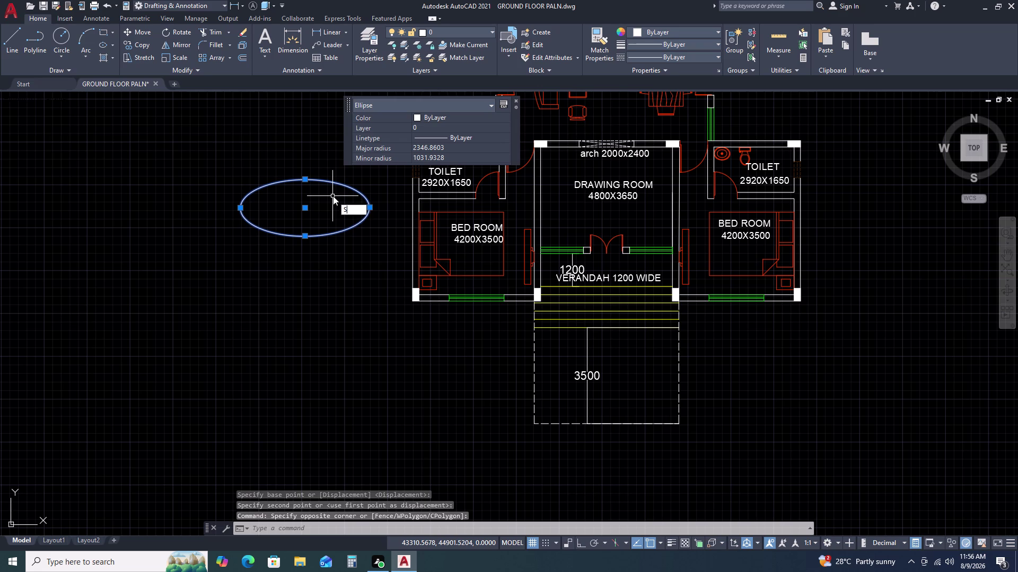
key(s)
key(BackSpace)
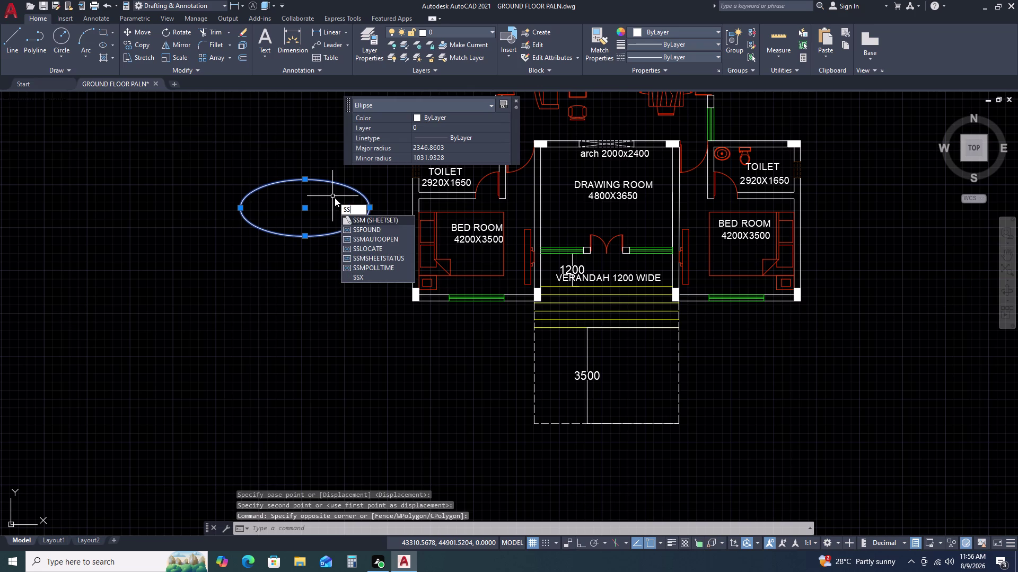
key(BackSpace)
text(C)
key(space)
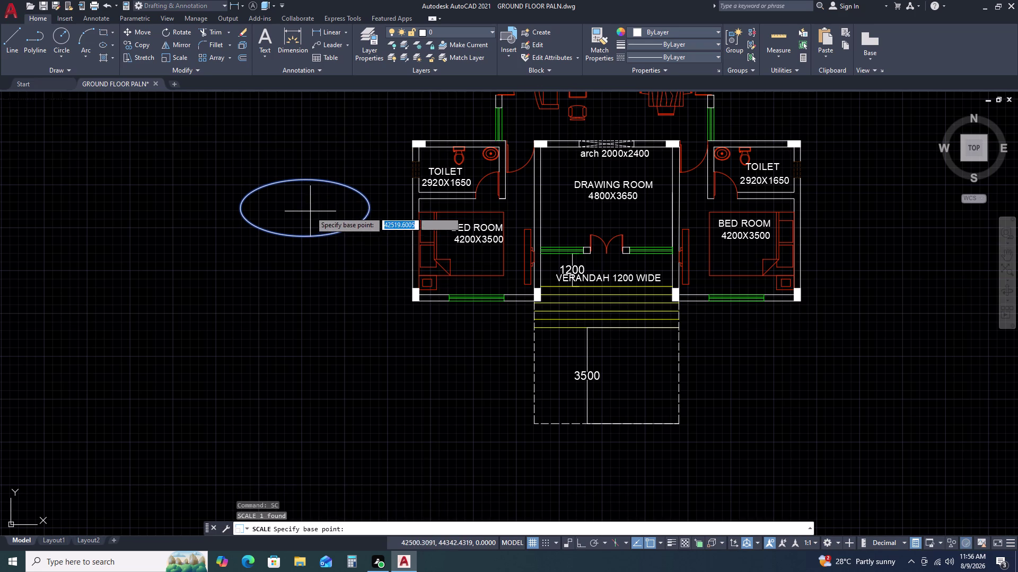
click(302, 211)
click(315, 203)
double_click(326, 211)
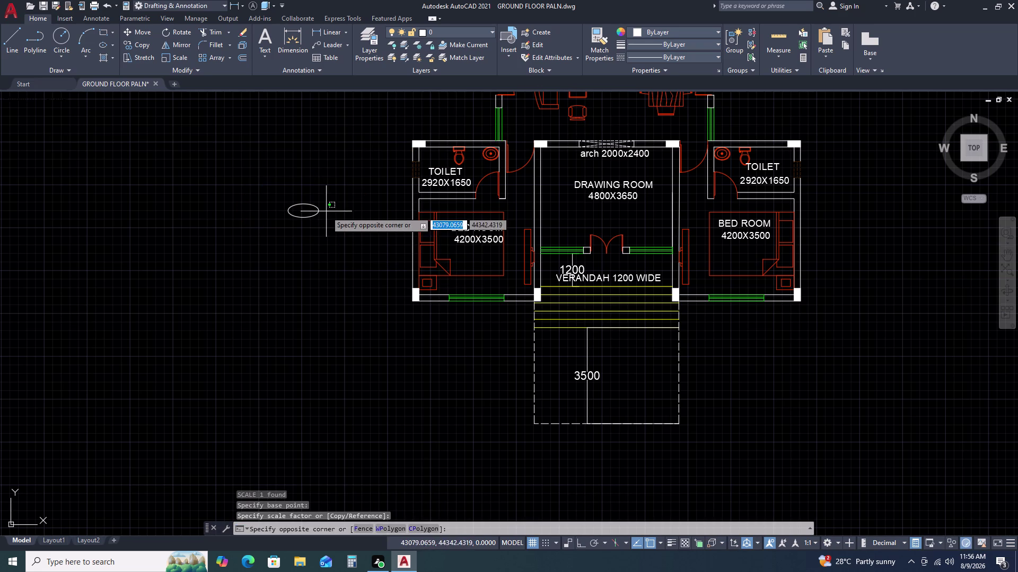
Move the small ellipse to just above the verandah door.
click(314, 205)
text(M)
key(space)
click(314, 200)
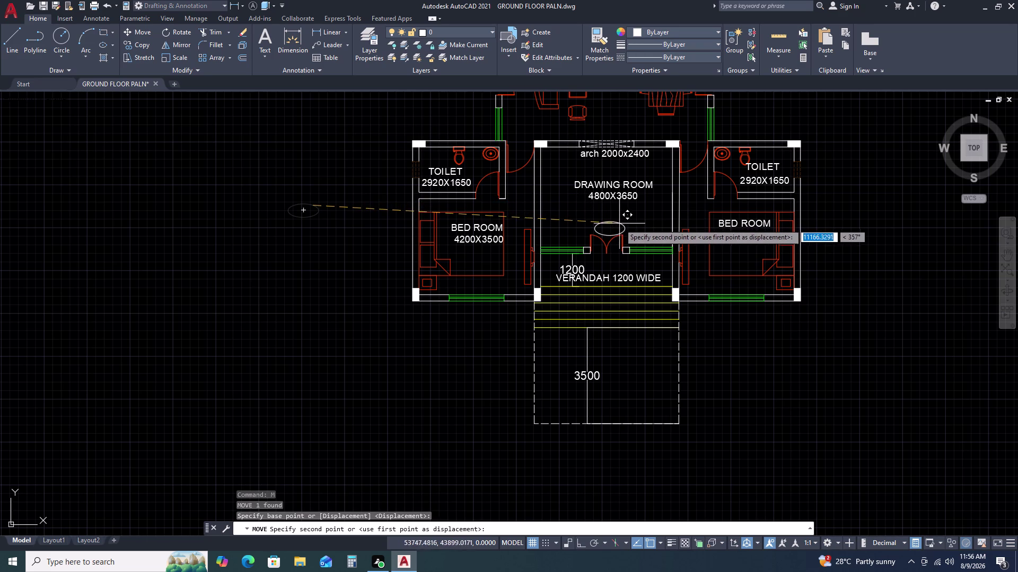
scroll(up, 3)
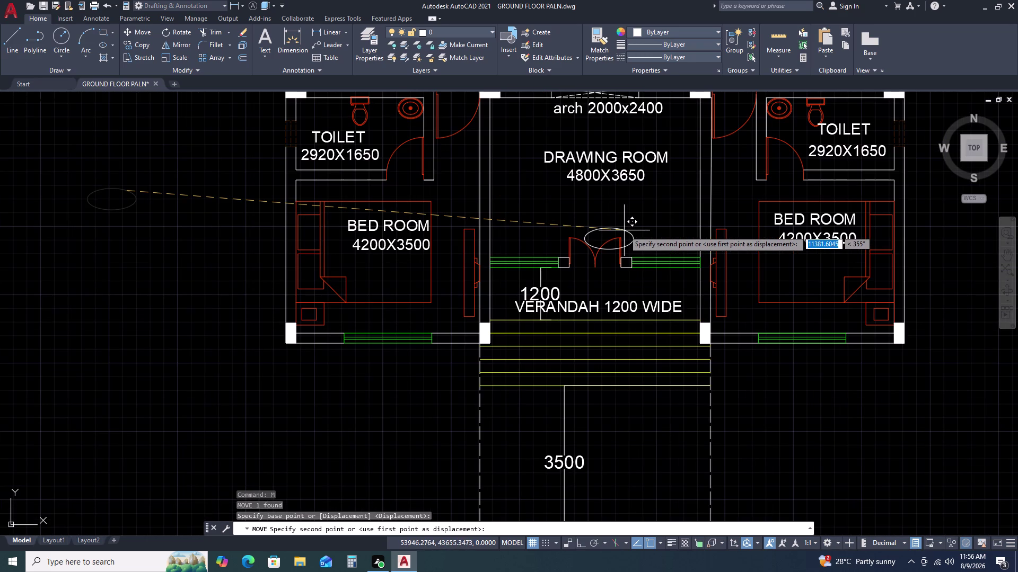
double_click(610, 210)
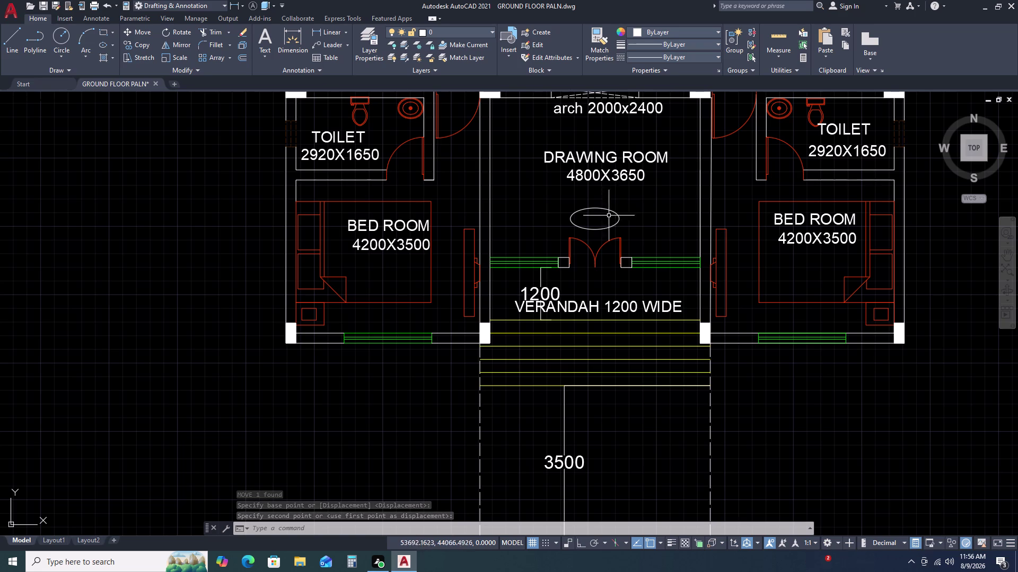
Scale the ellipse down further about its centre with SC.
scroll(up, 3)
drag(654, 202, 632, 206)
click(591, 216)
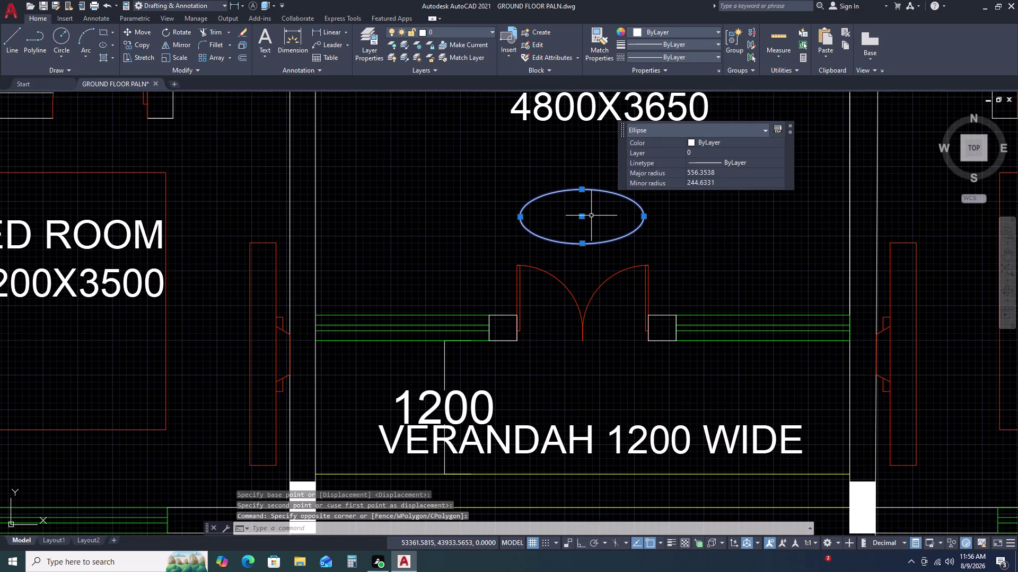
text(SC)
key(space)
click(581, 246)
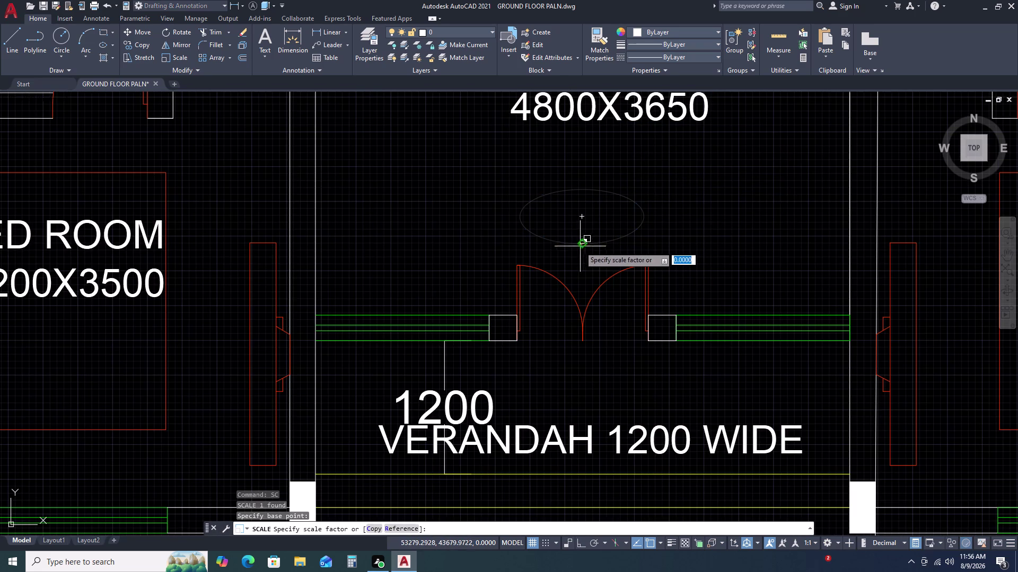
click(593, 221)
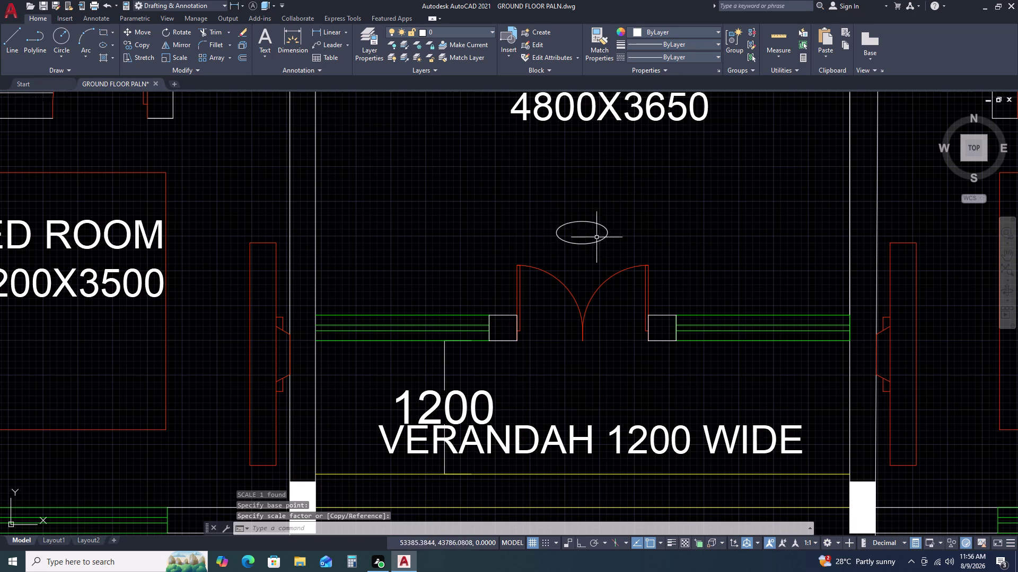
Start copying the 4800X3650 room size label, then cancel the copy.
click(563, 112)
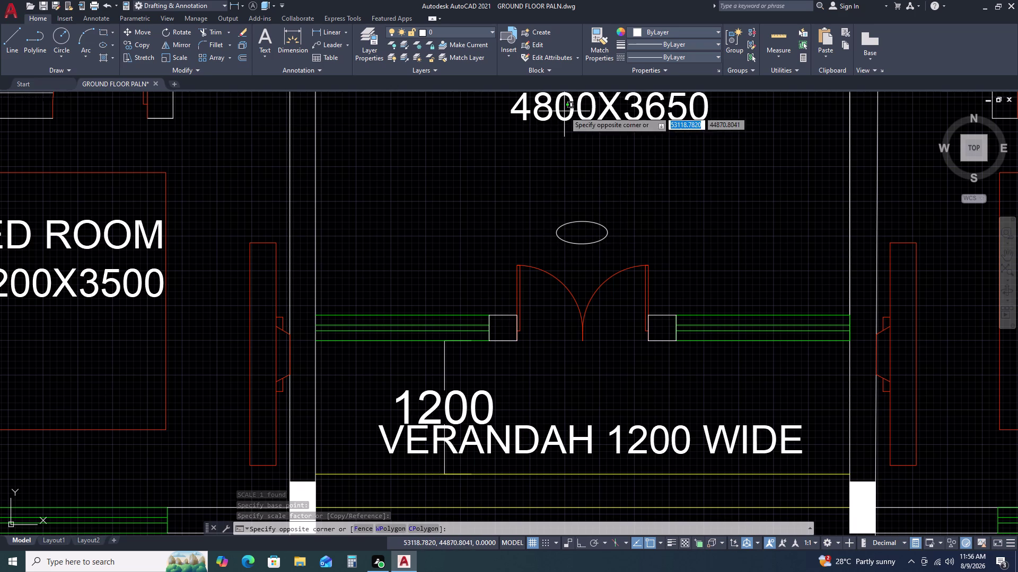
click(556, 159)
key(c)
text(O)
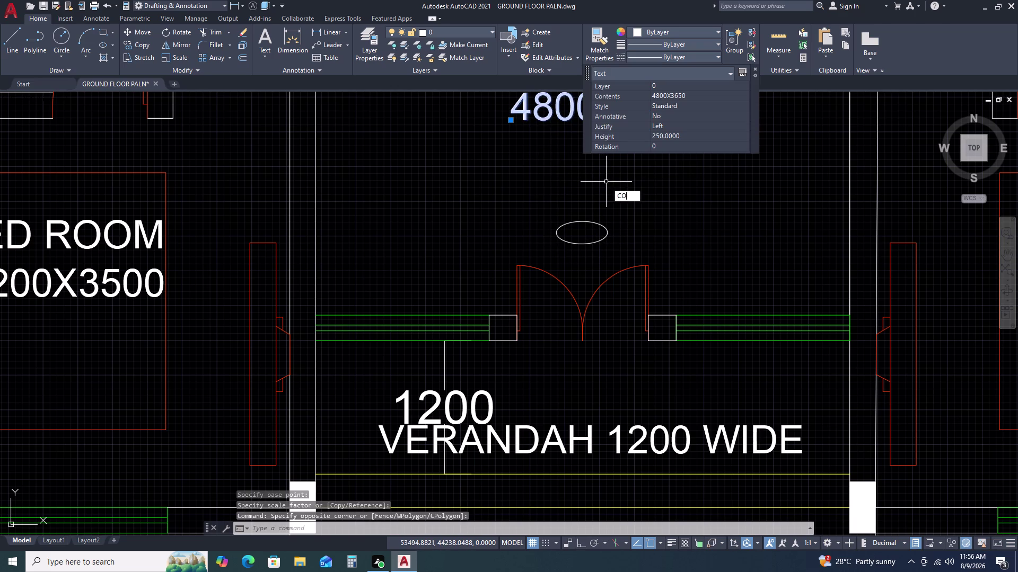
key(space)
click(575, 112)
scroll(up, 3)
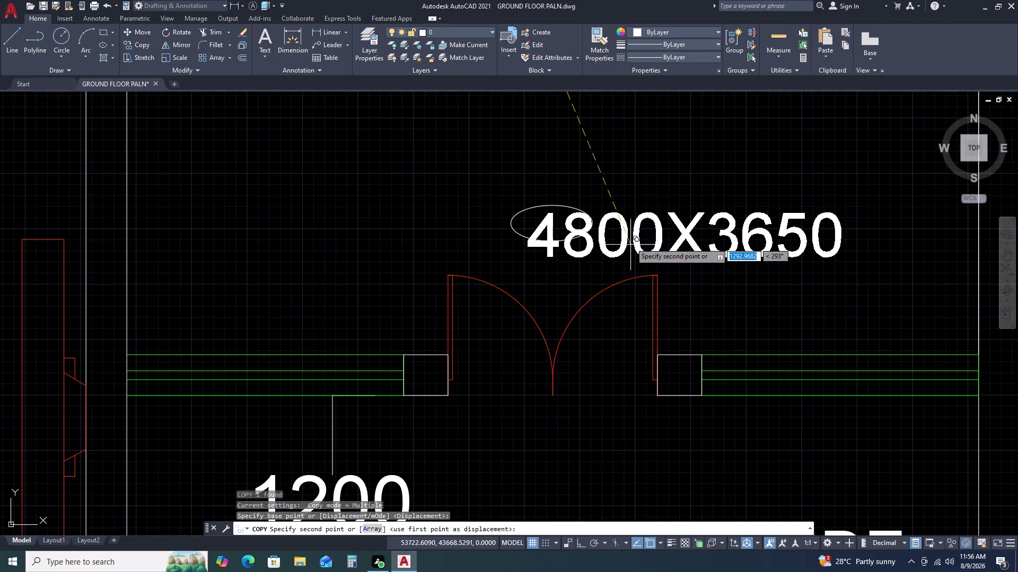
click(625, 235)
key(Escape)
Set the 4800X3650 label's text height to 100.
click(616, 220)
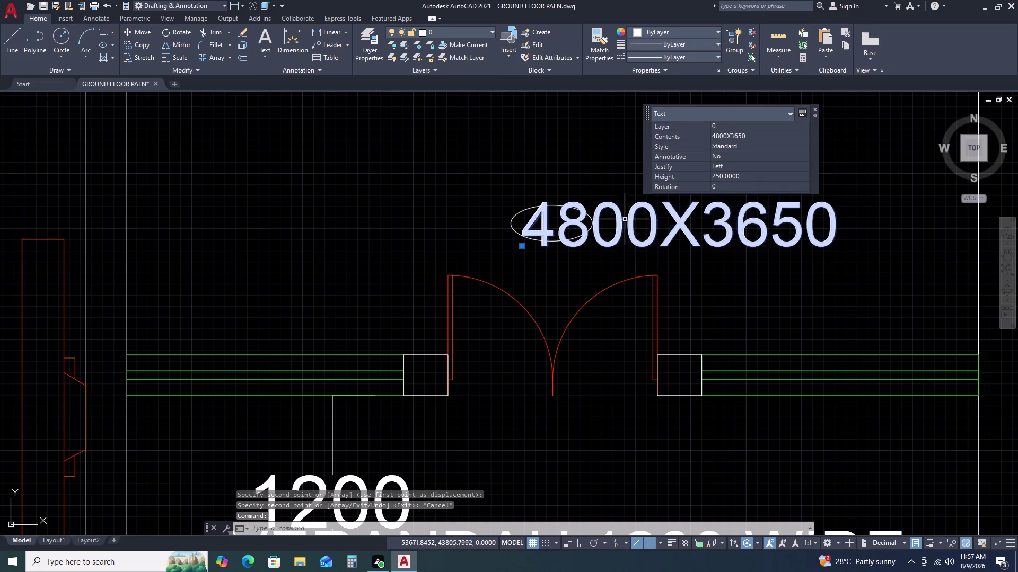
click(746, 172)
key(1)
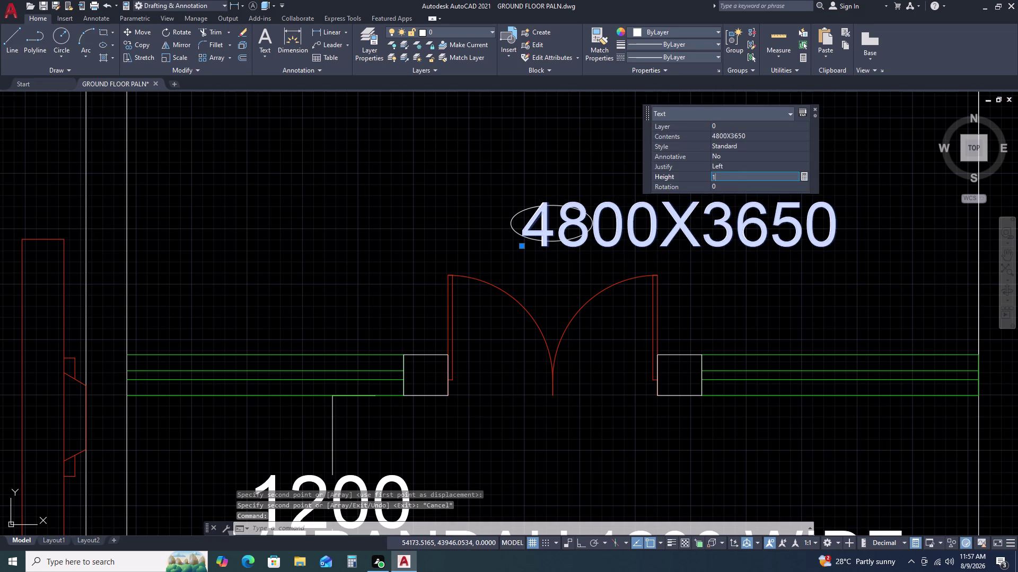
key(0)
key(0)
key(Return)
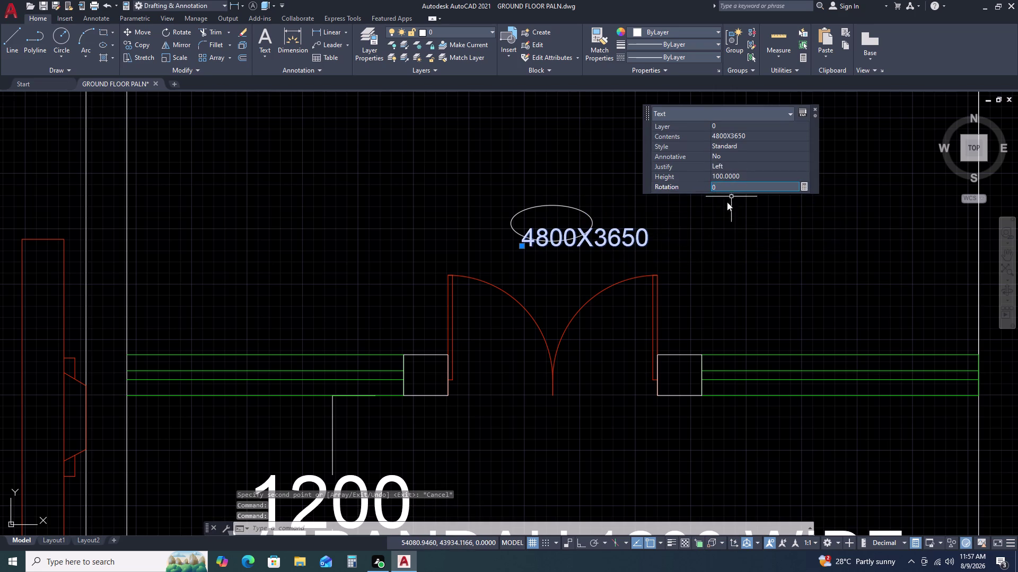
key(Escape)
Start a move of the label, then cancel it.
drag(648, 233, 635, 236)
click(618, 247)
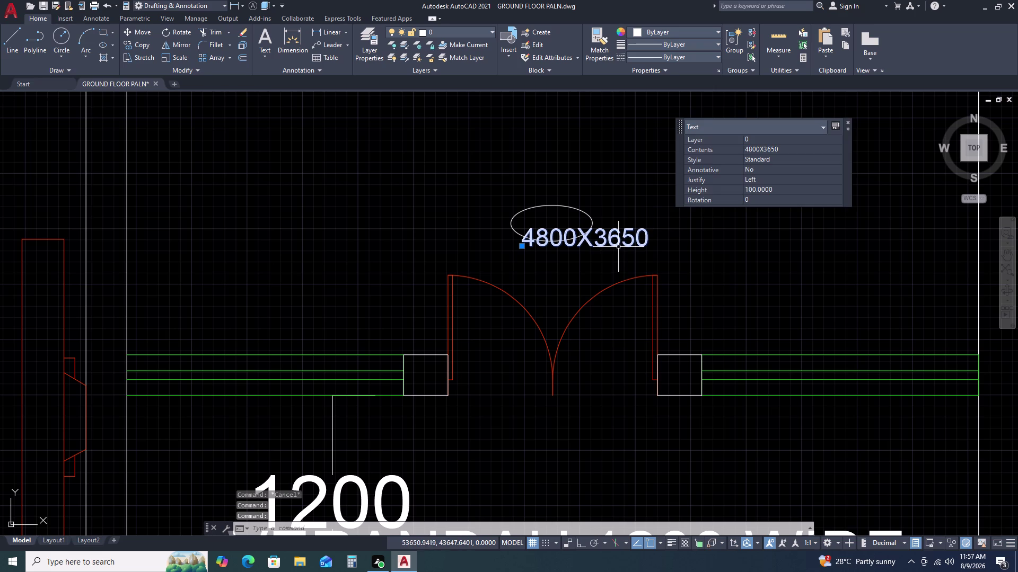
text(M)
key(space)
key(space)
key(Escape)
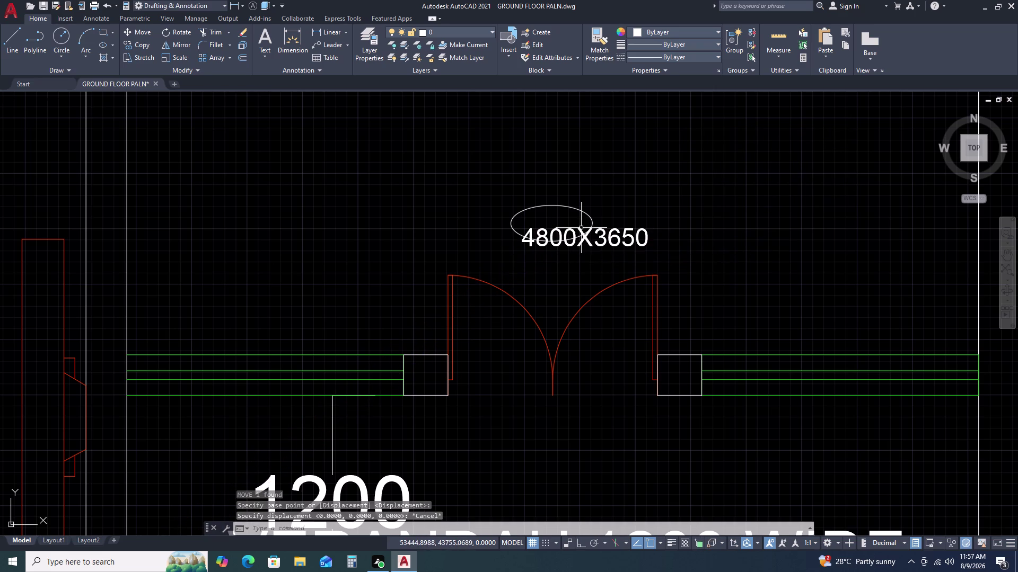
Move the 4800X3650 text inside the ellipse and open it for editing.
click(590, 229)
text(M)
key(space)
click(582, 238)
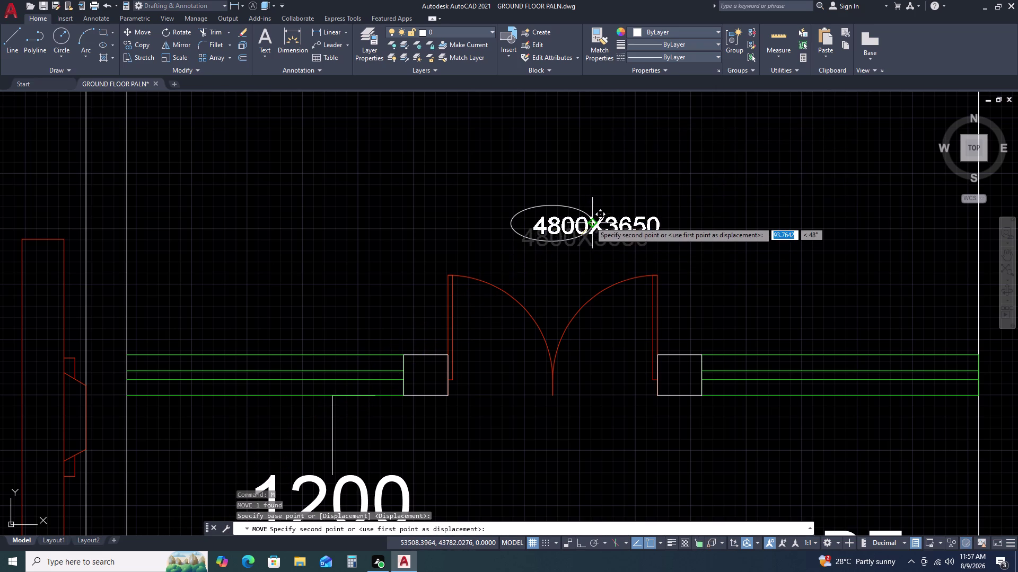
double_click(585, 221)
key(Escape)
double_click(553, 220)
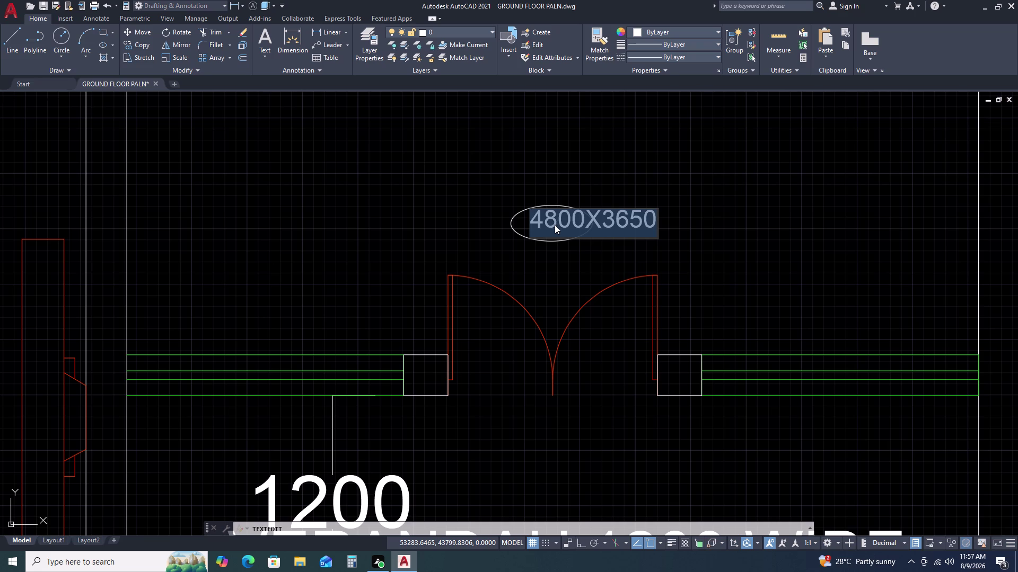
Change the tag text to FF-12.
text(FF)
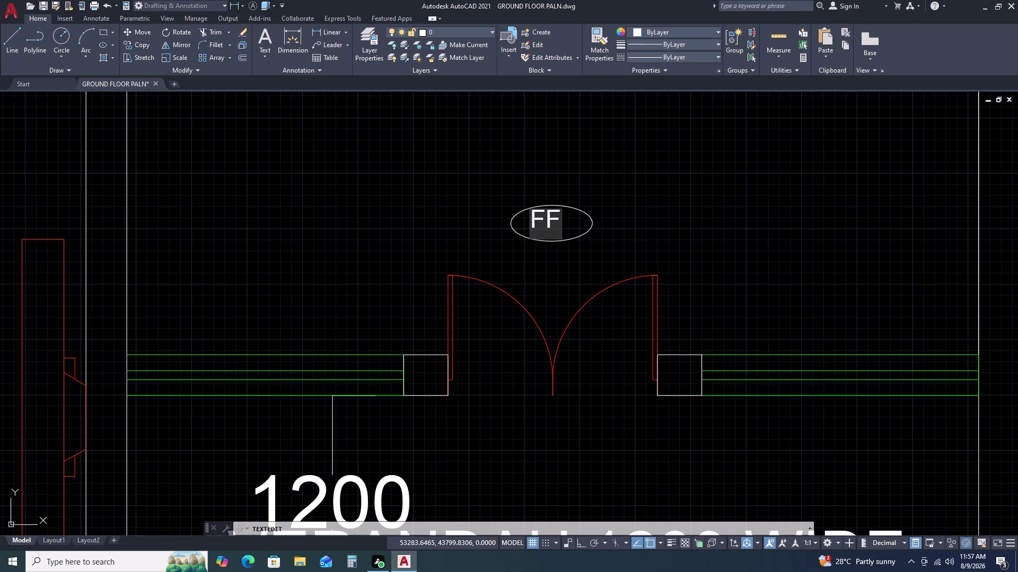
key(minus)
text(1)
text(2)
click(649, 220)
key(Escape)
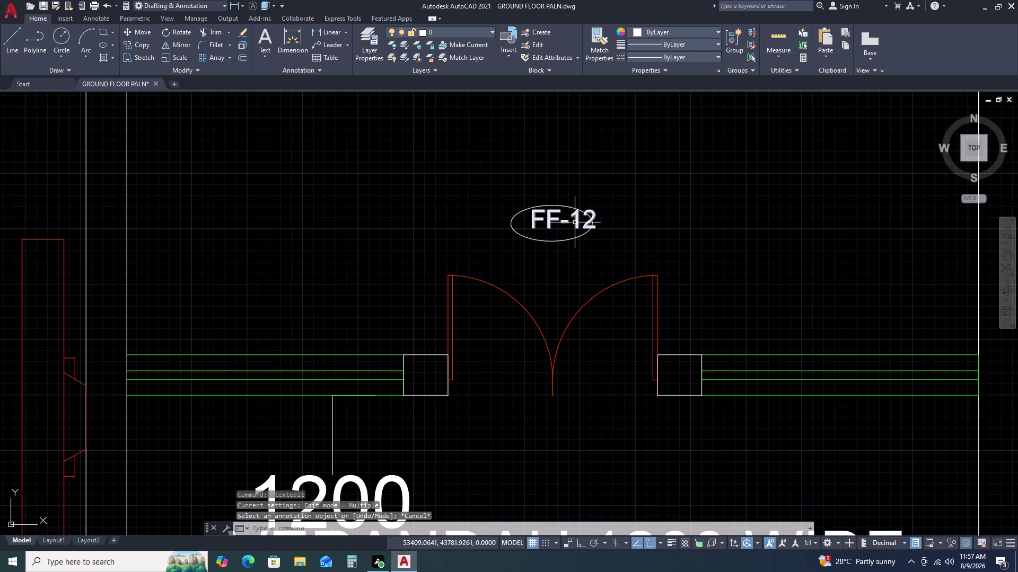
Move the FF-12 text to the centre of its ellipse.
click(575, 222)
text(M)
key(space)
scroll(up, 3)
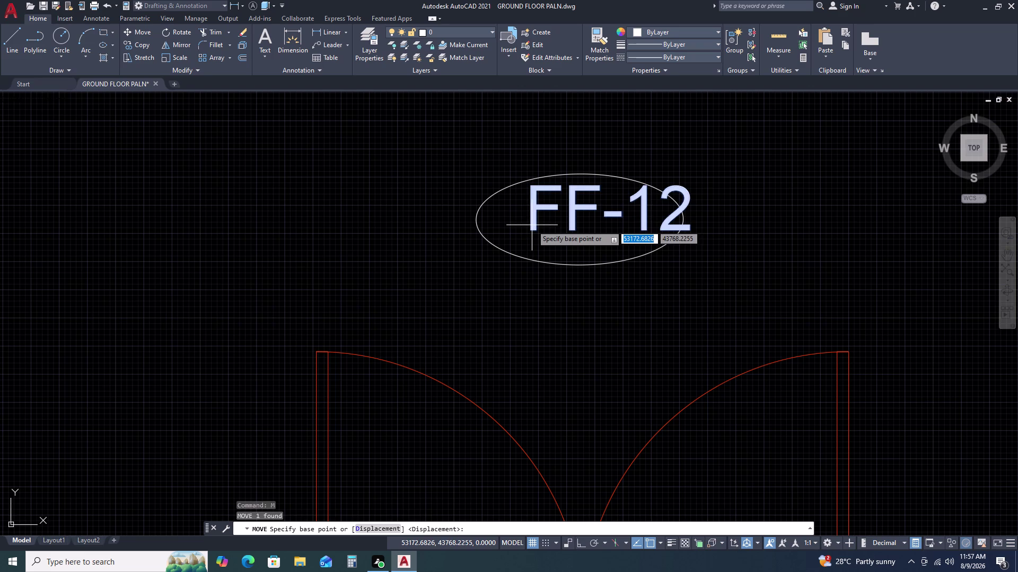
click(531, 225)
click(504, 233)
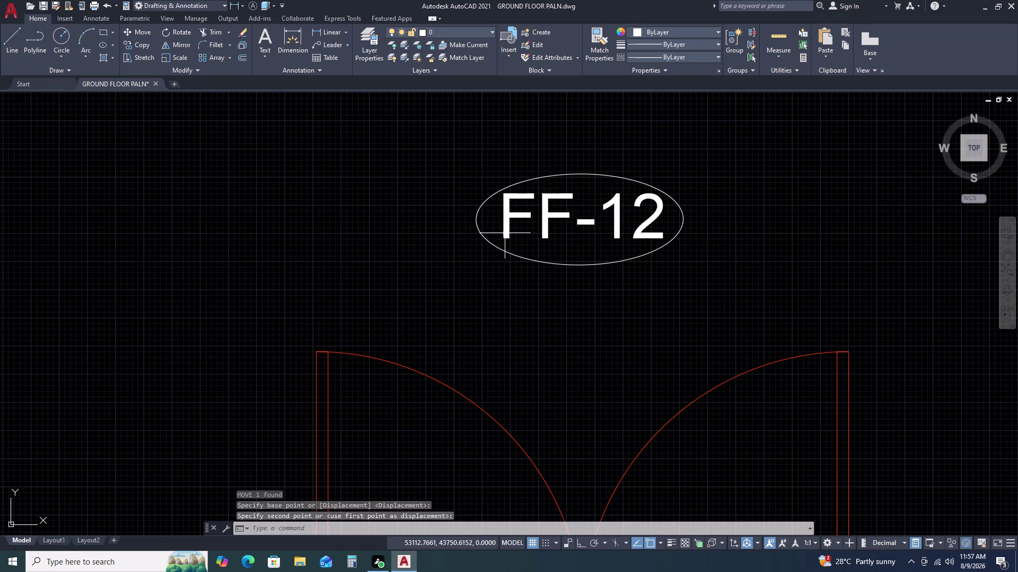
scroll(down, 3)
Move the ellipse and FF-12 text together below the entrance doors.
middle_drag(730, 214, 707, 161)
click(681, 141)
double_click(650, 171)
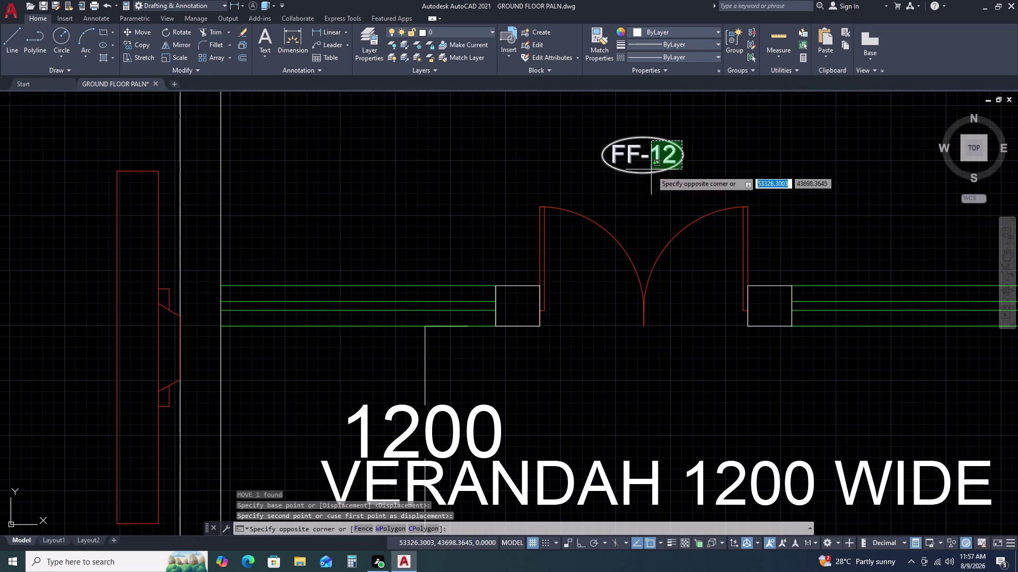
text(M)
key(space)
drag(649, 180, 650, 187)
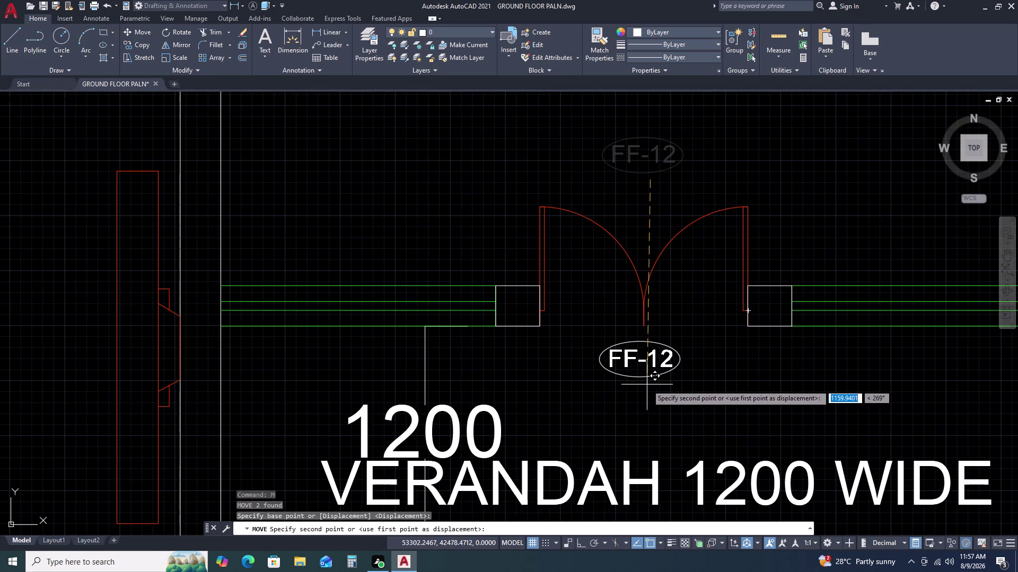
click(647, 384)
key(Escape)
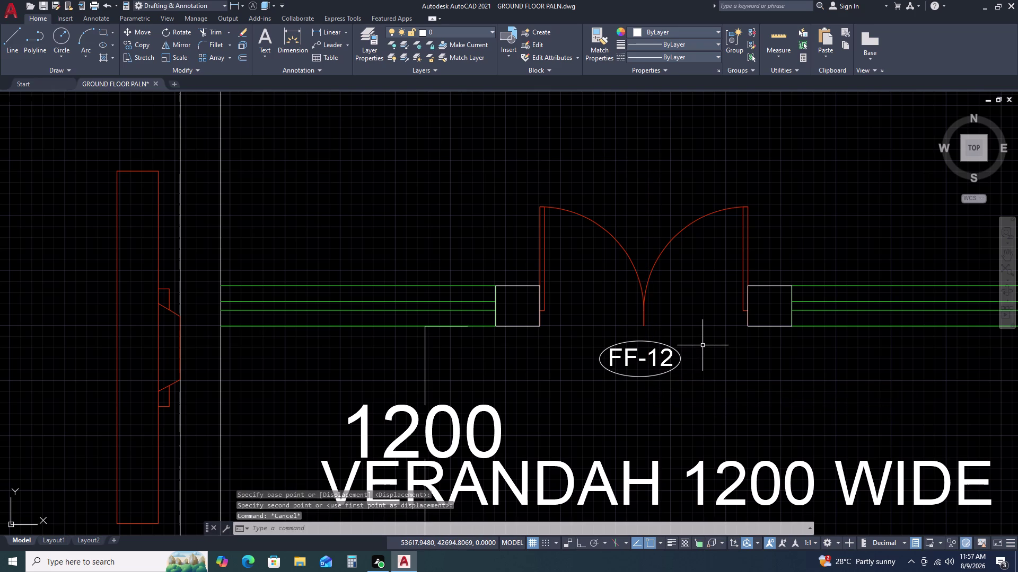
Draw a line from the left pillar corner to the right pillar corner.
key(l)
key(space)
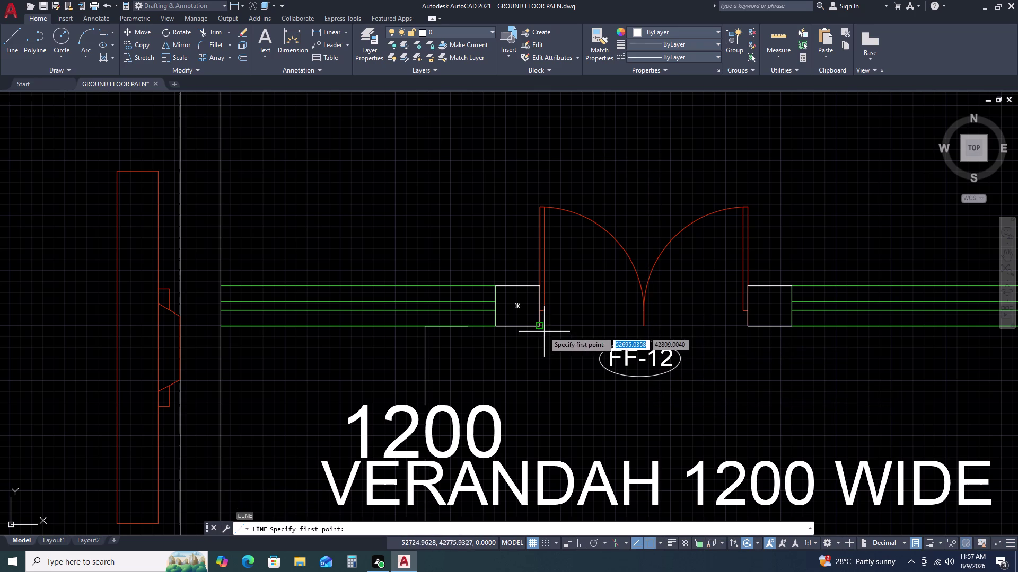
click(539, 329)
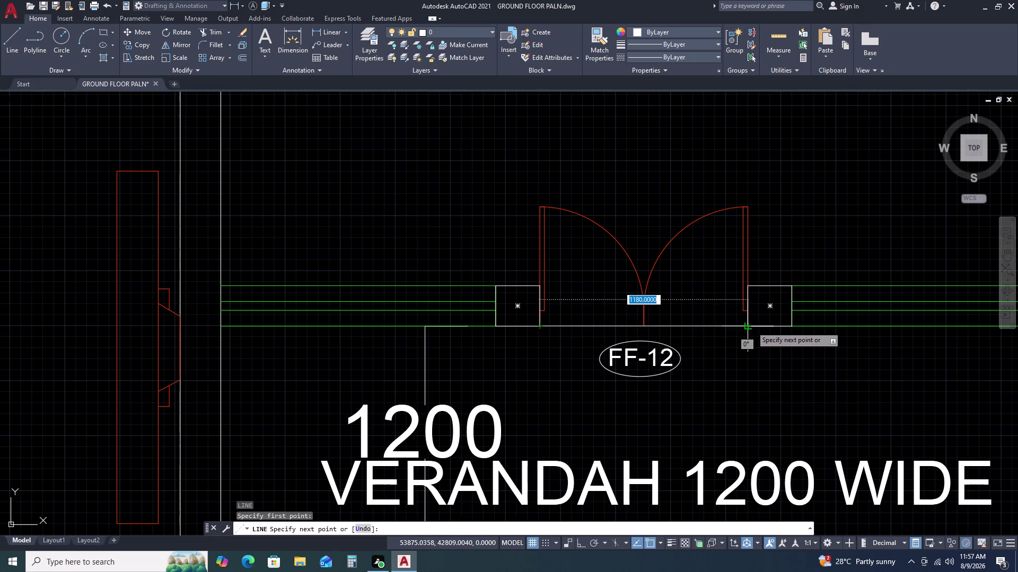
scroll(up, 3)
click(737, 331)
key(Escape)
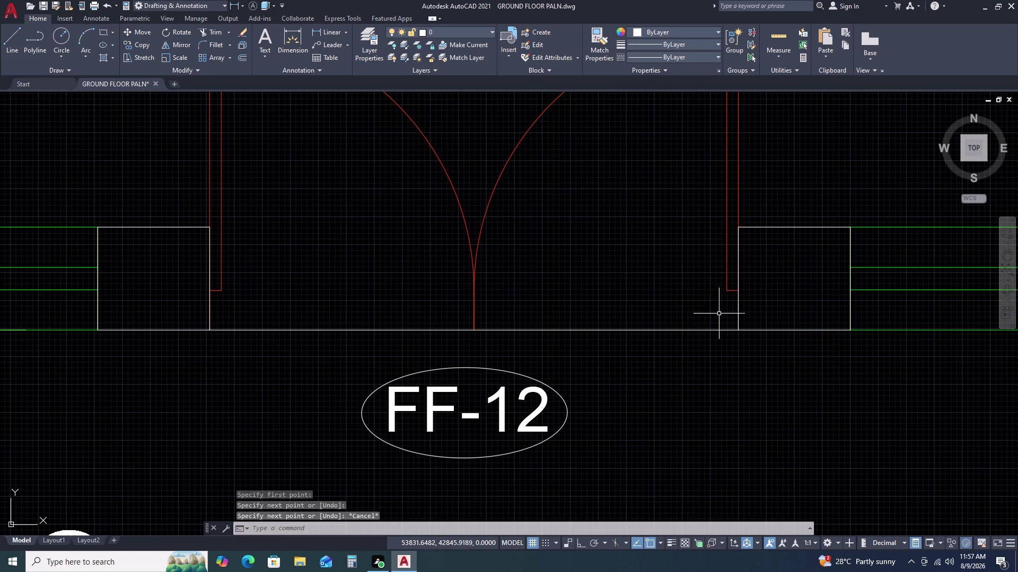
Copy the FF-12 tag to the right along the verandah with CO.
scroll(down, 3)
middle_drag(702, 362, 674, 301)
scroll(down, 3)
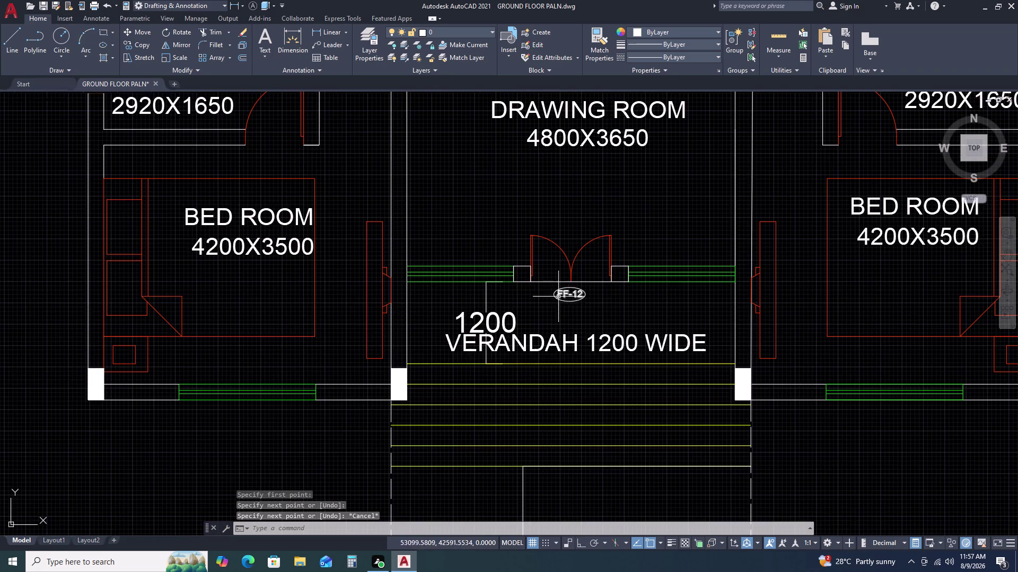
scroll(up, 3)
drag(726, 259, 722, 261)
click(665, 302)
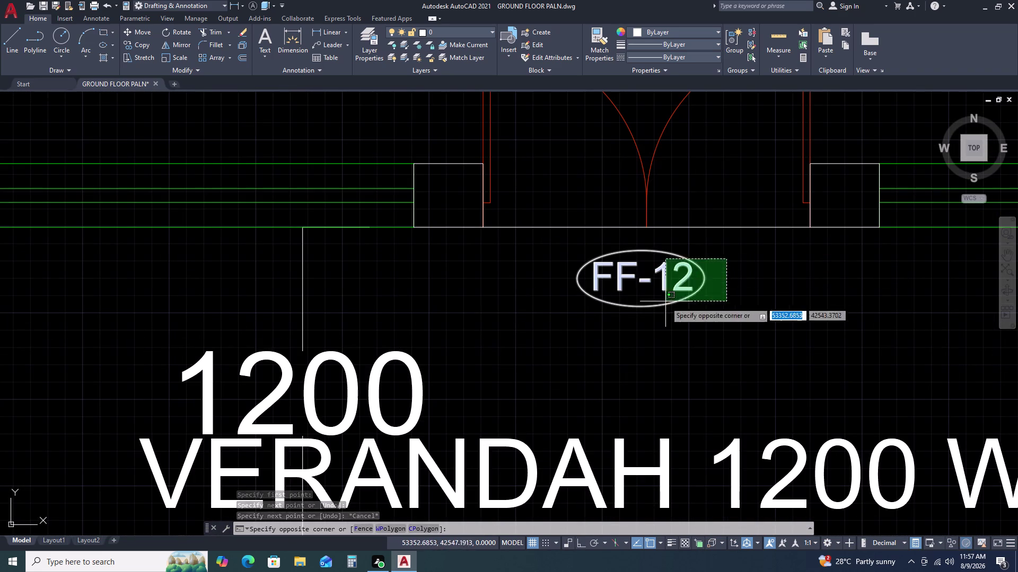
key(c)
text(O)
key(space)
drag(668, 307, 714, 307)
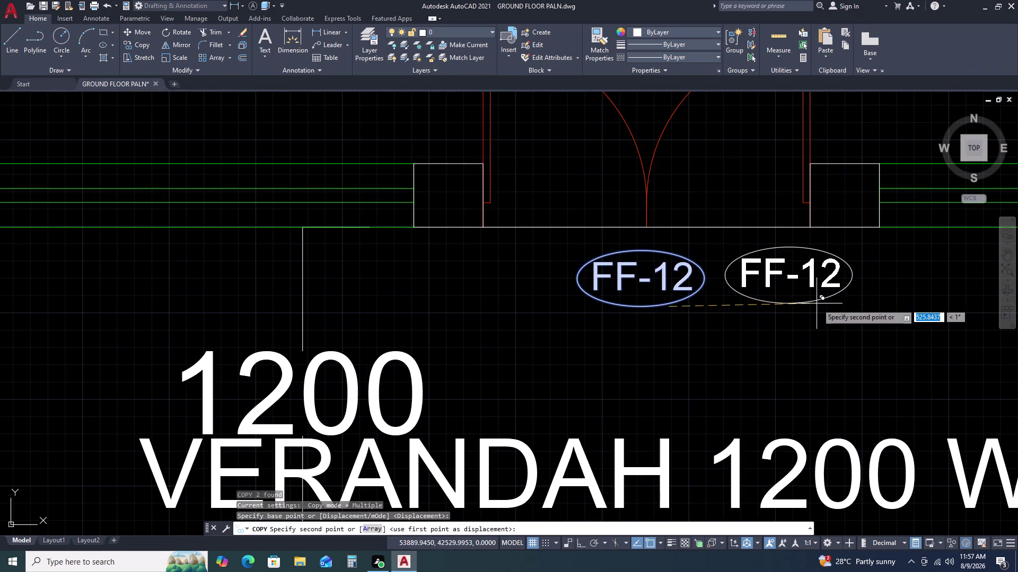
scroll(down, 3)
middle_drag(875, 310, 714, 310)
Place FF-12 tag copies on the verandah's right and left.
double_click(793, 304)
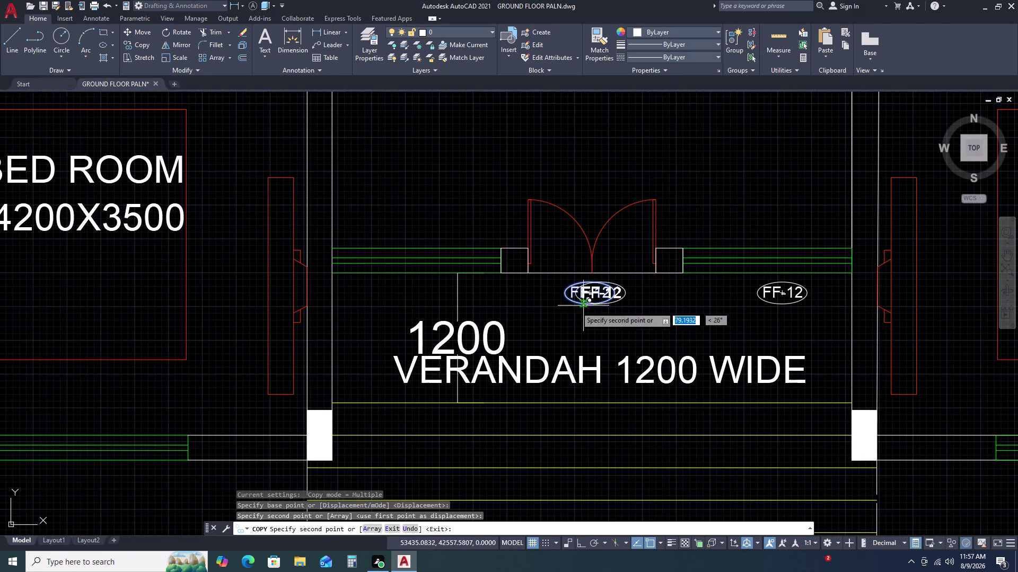
double_click(393, 305)
key(Escape)
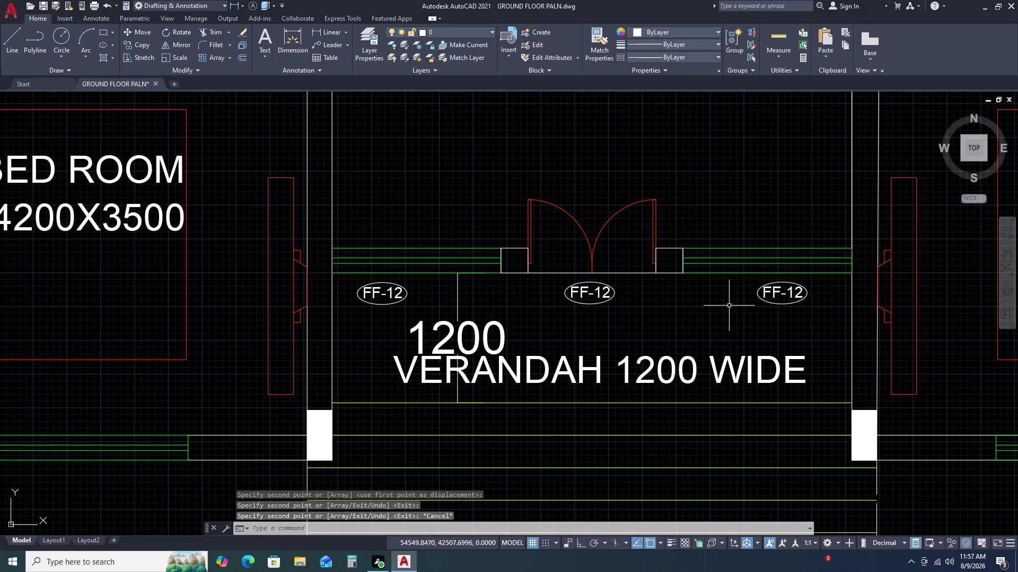
Retype the right-hand tag's text as FW-15A.
triple_click(777, 294)
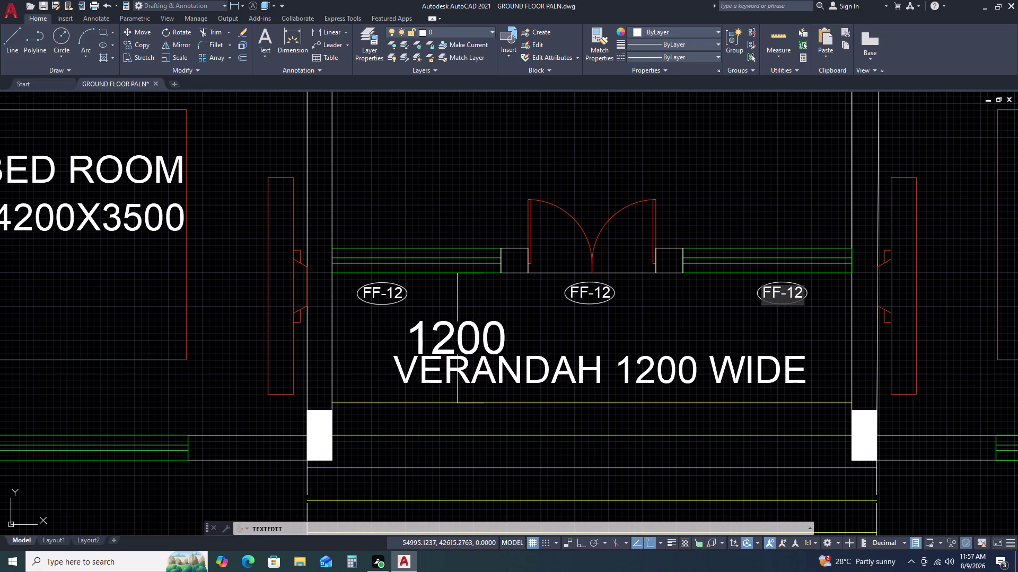
triple_click(777, 294)
key(f)
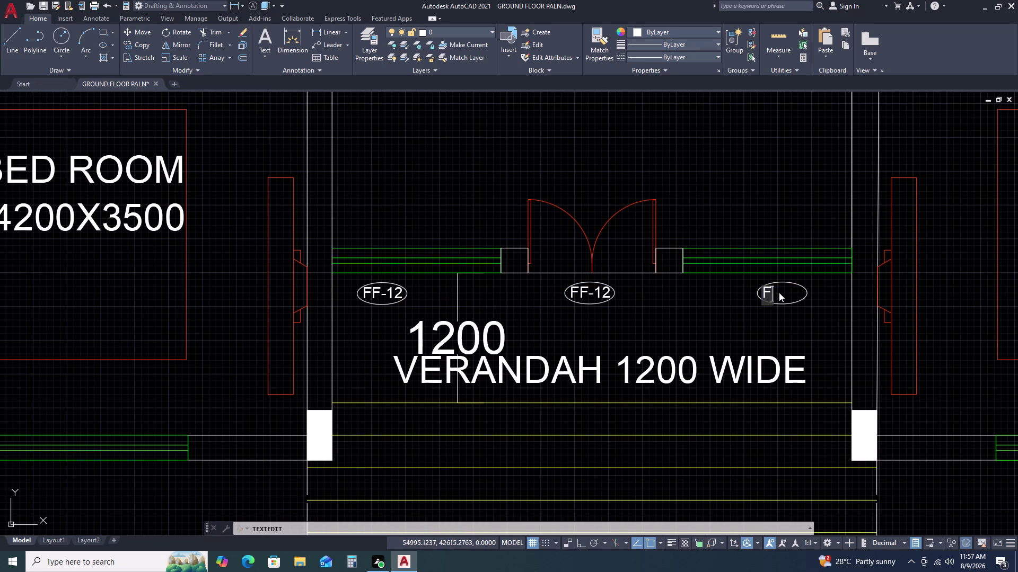
key(w)
key(minus)
key(1)
key(5)
key(a)
drag(766, 320, 760, 324)
key(Escape)
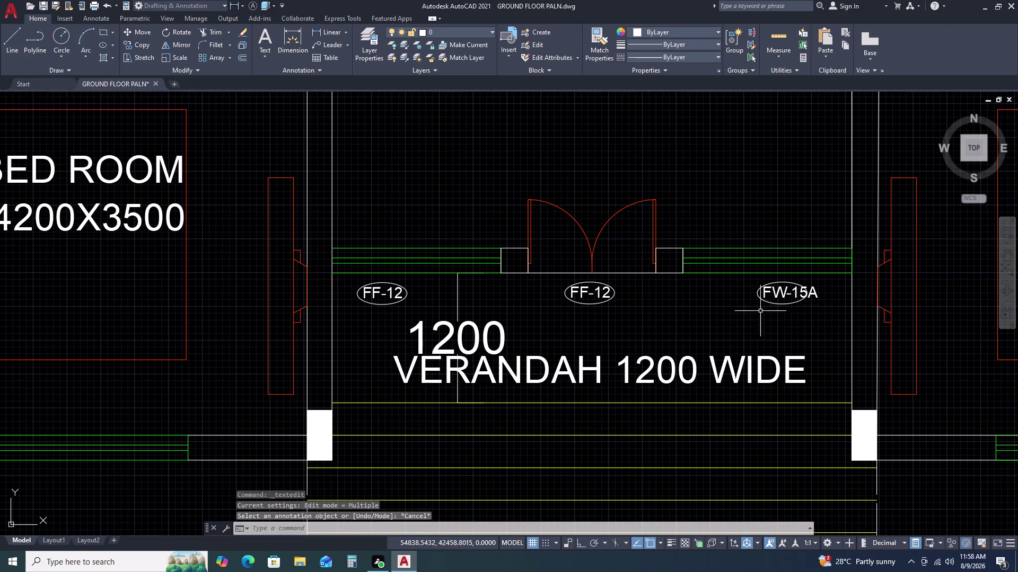
click(794, 299)
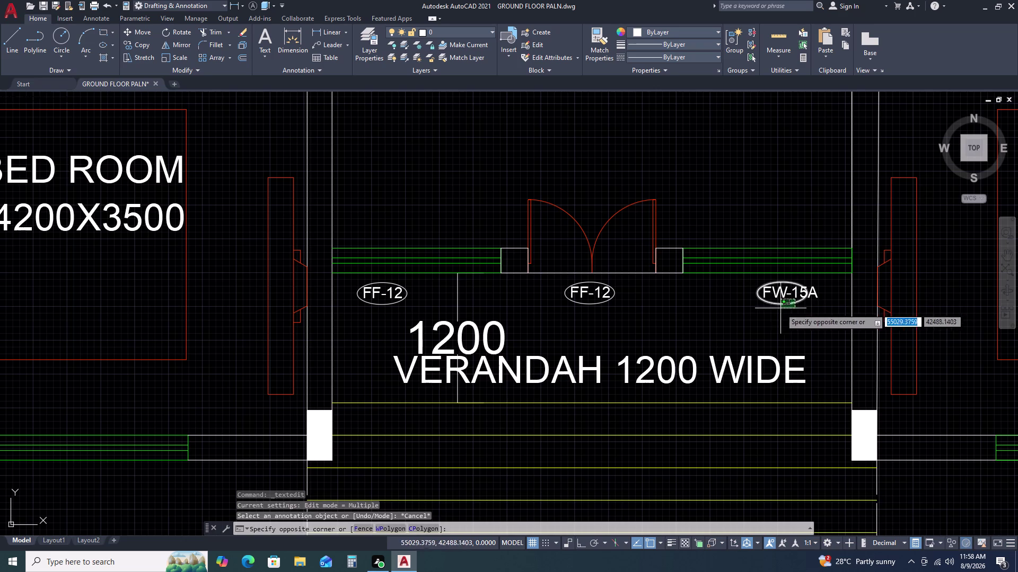
Scale the FW-15A ellipse from its left end so the label fits.
click(779, 309)
text(SC)
key(space)
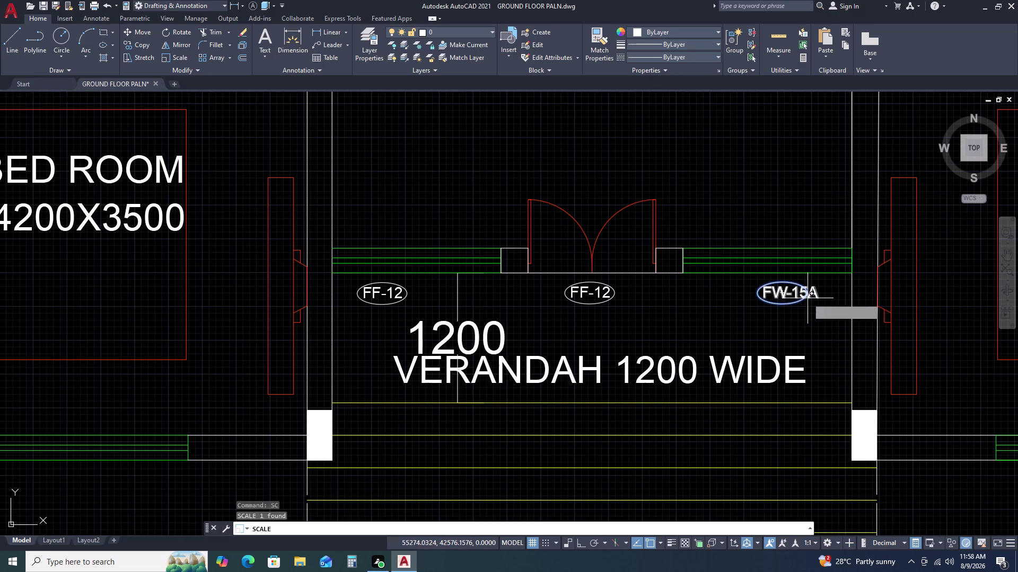
double_click(757, 295)
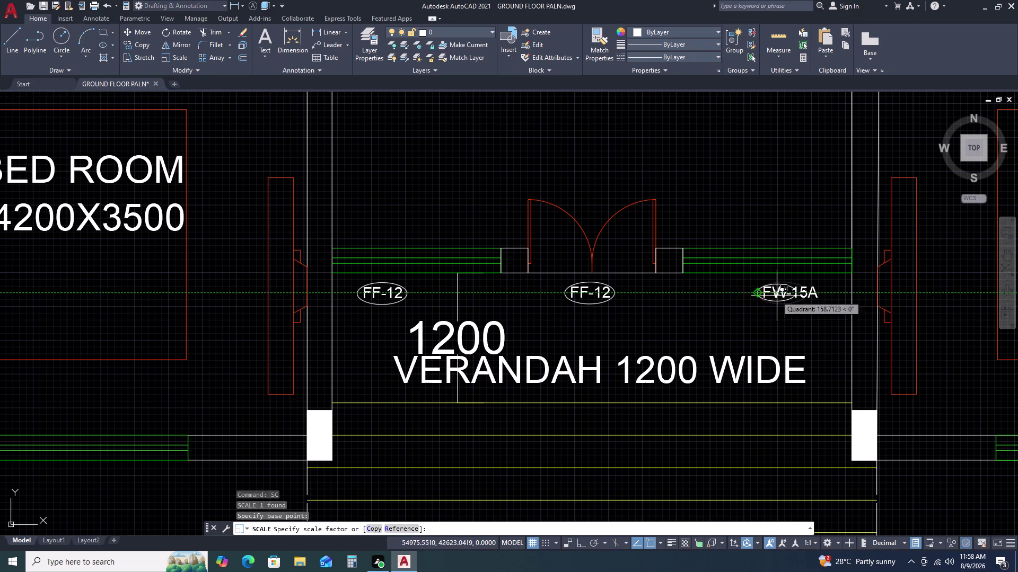
click(791, 295)
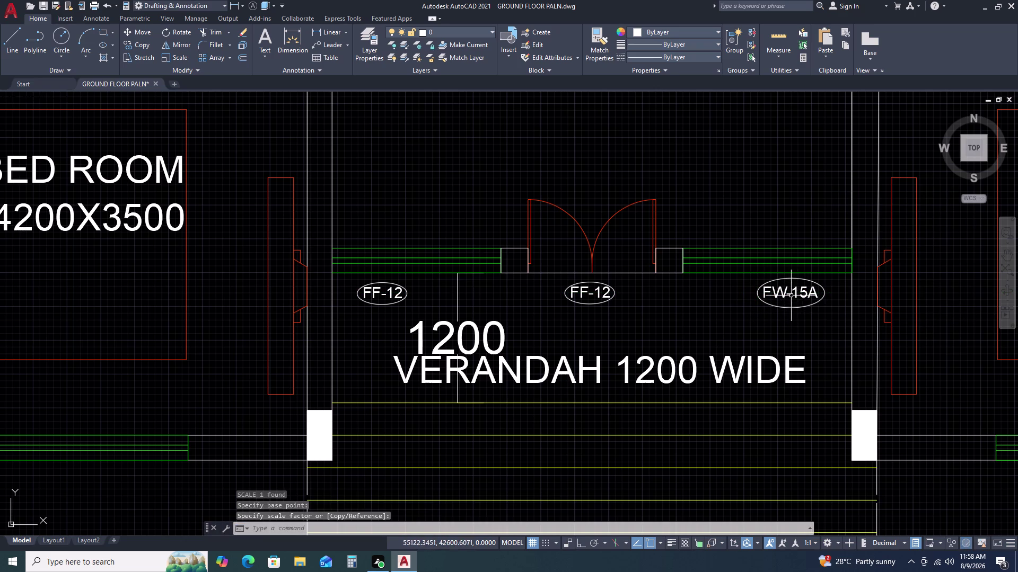
Delete the left FF-12 tag.
scroll(up, 3)
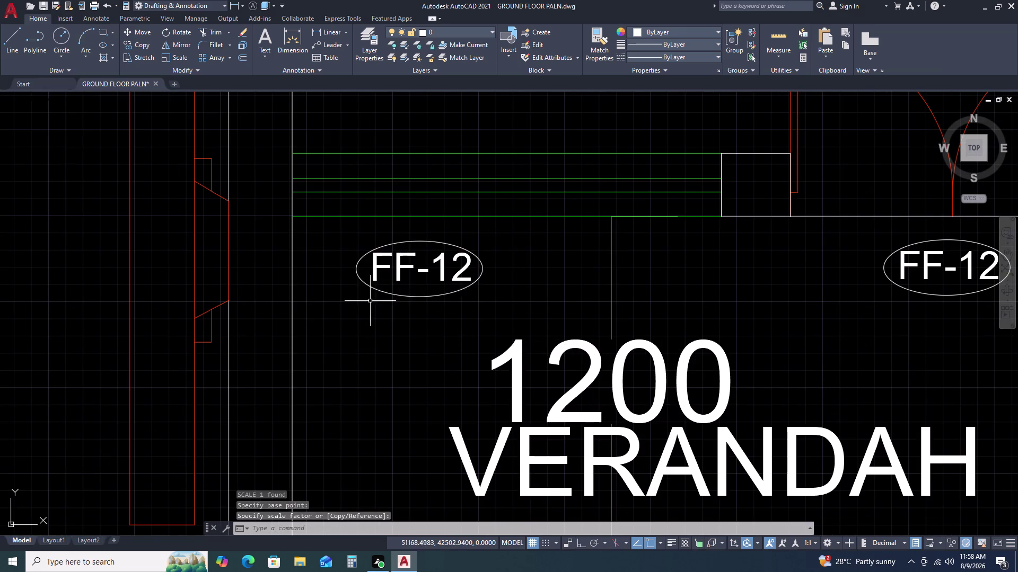
click(501, 254)
click(456, 287)
click(451, 295)
key(Delete)
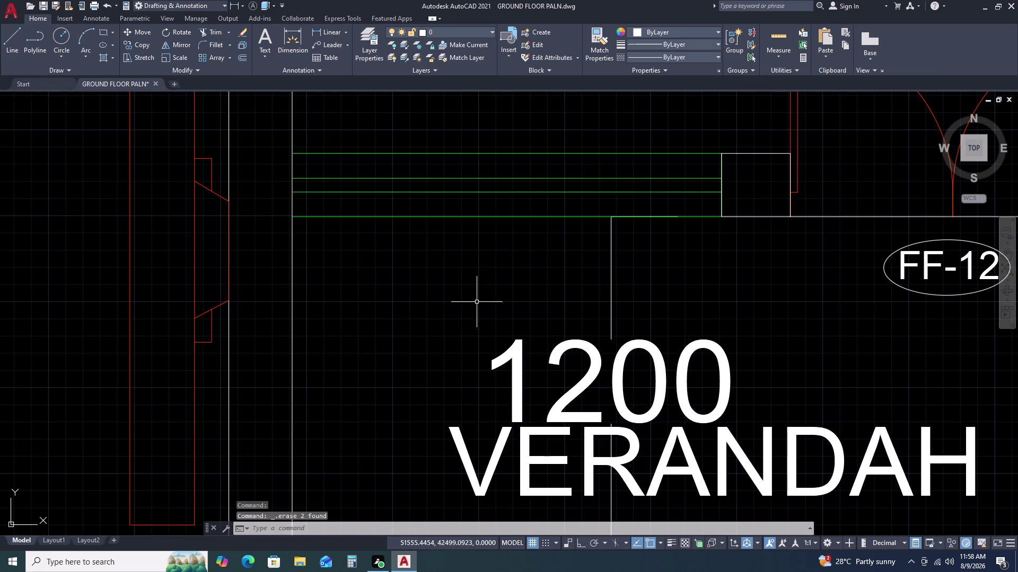
Select the FW-15A tag and its ellipse.
scroll(down, 3)
scroll(up, 3)
click(922, 277)
drag(921, 277, 912, 283)
click(869, 320)
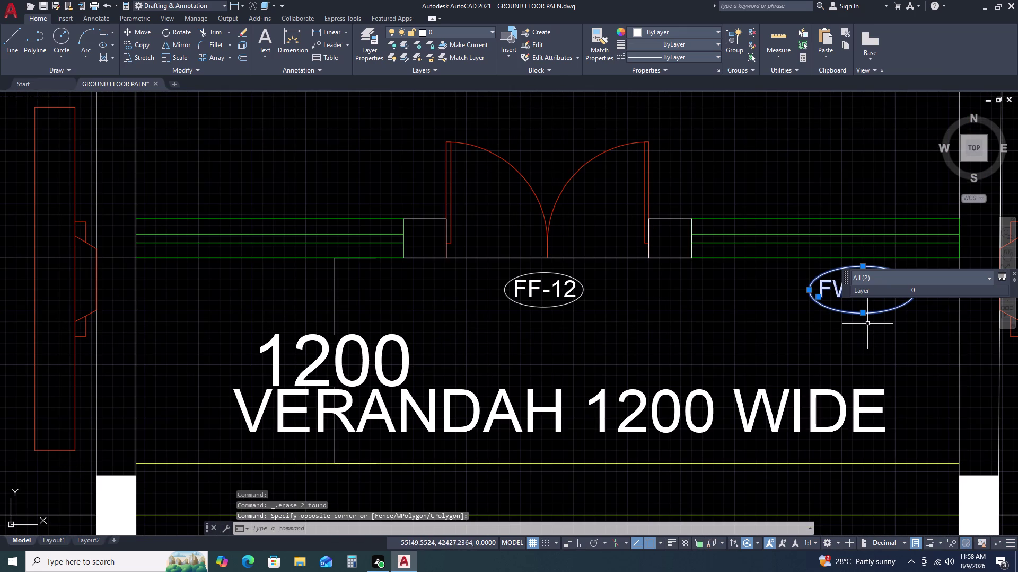
Copy the FW-15A tag horizontally to the verandah's left.
text(C)
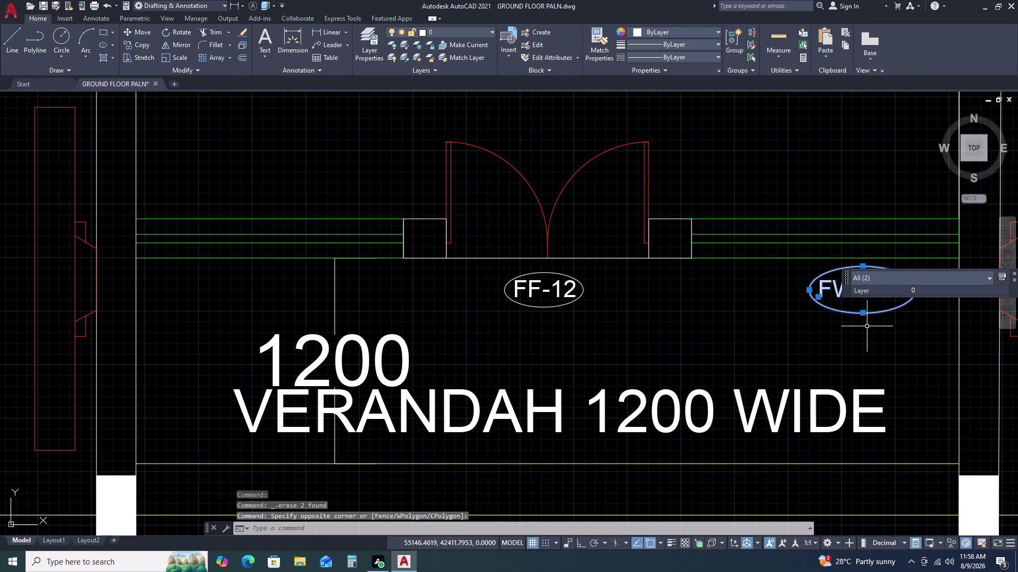
text(O)
key(space)
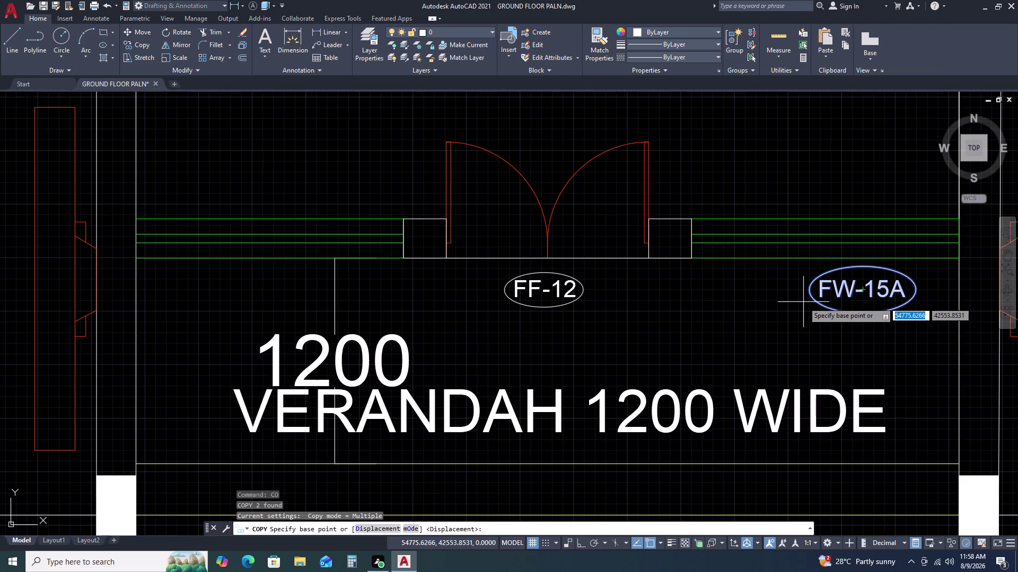
click(806, 292)
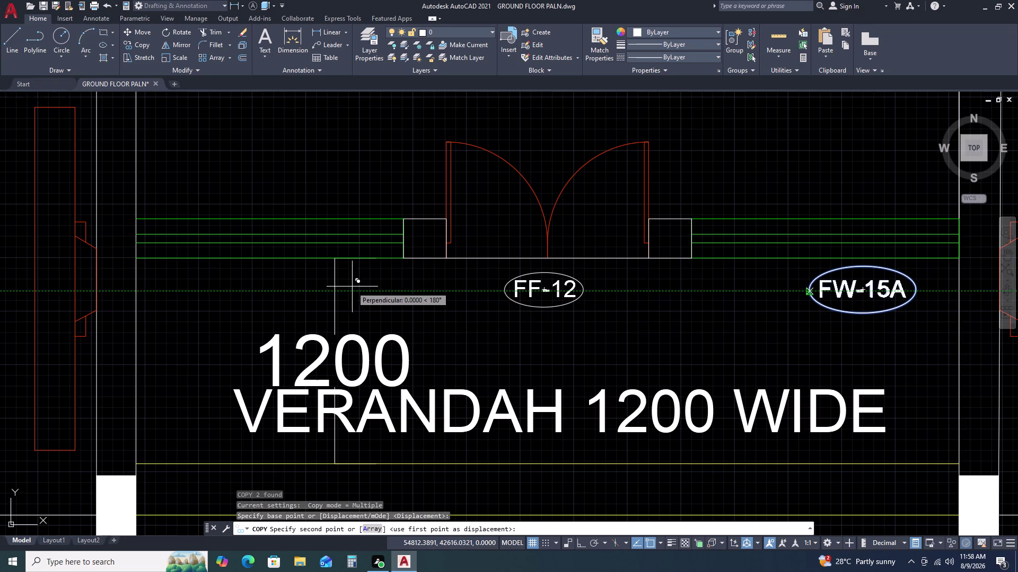
key(F8)
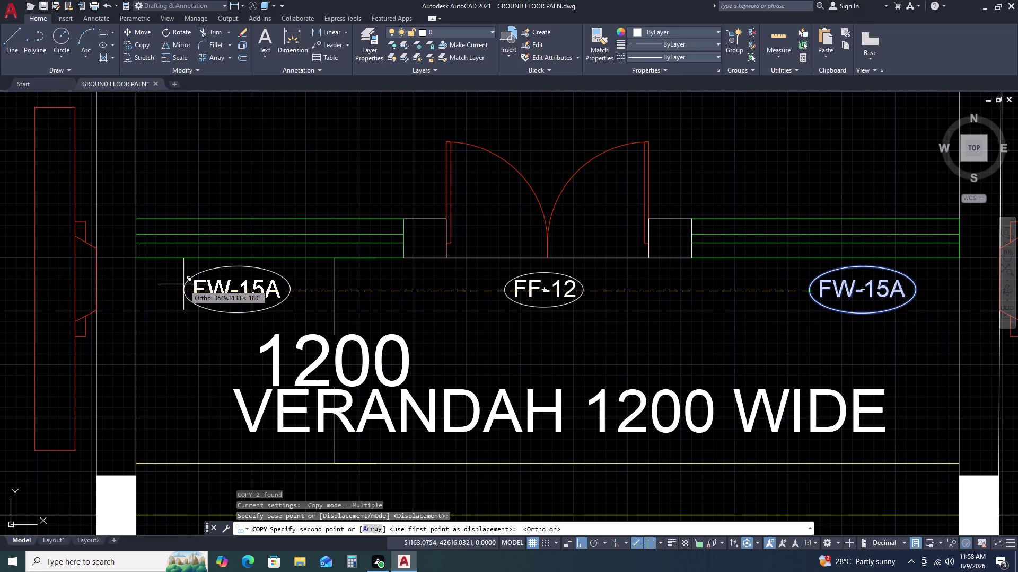
click(168, 284)
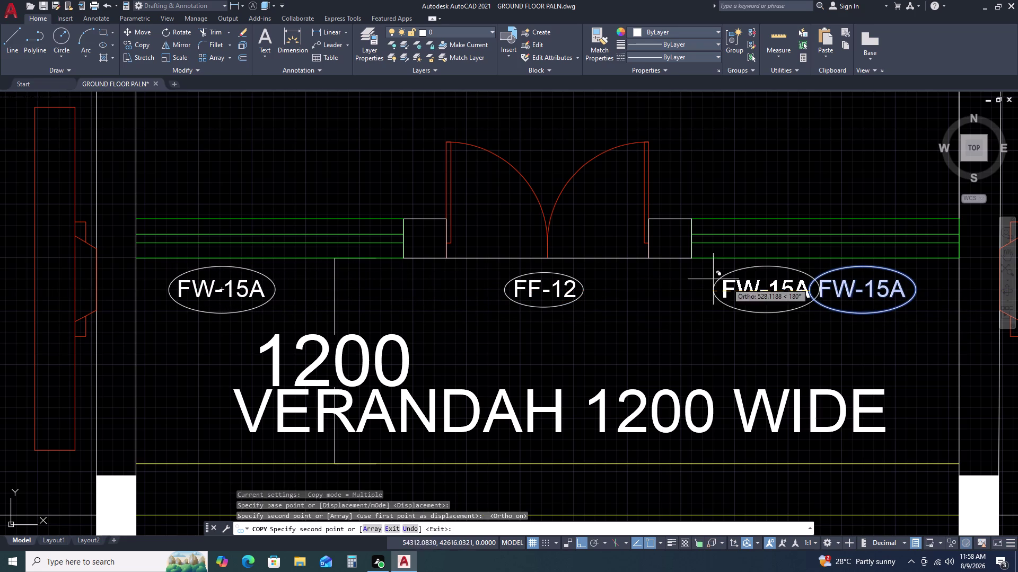
key(F8)
Place another FW-15A copy beside the living-dining window.
scroll(down, 3)
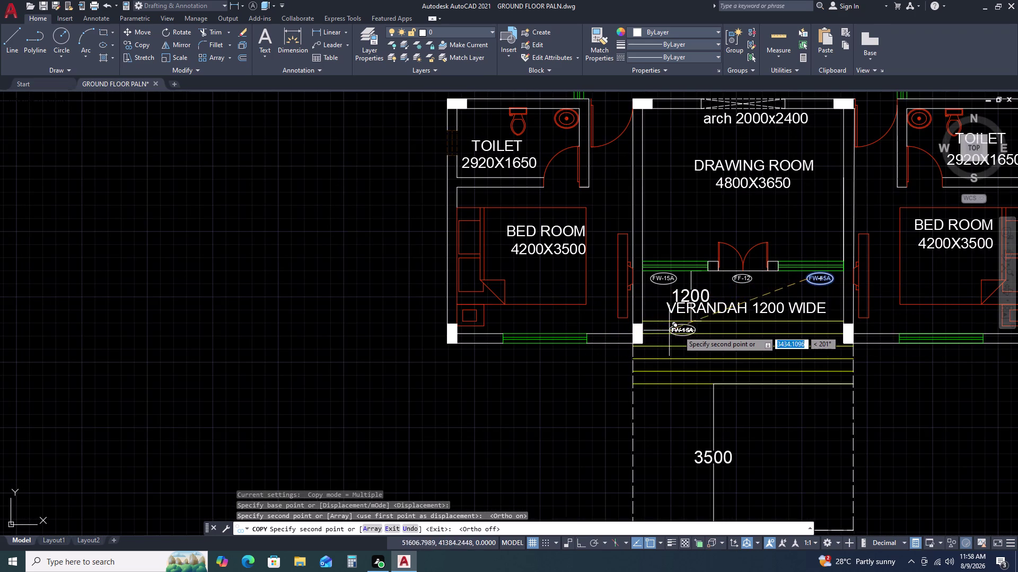
scroll(down, 3)
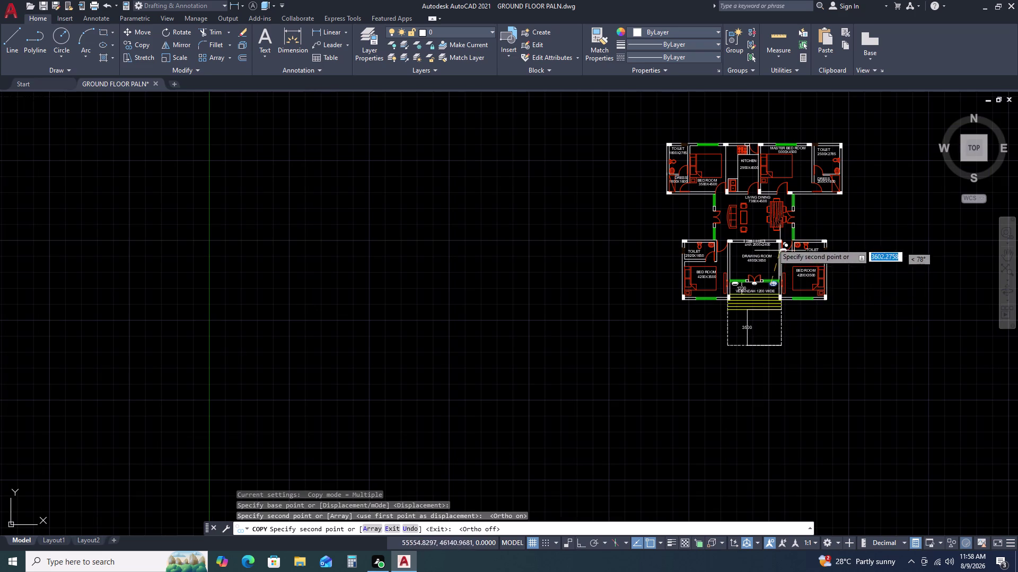
scroll(up, 3)
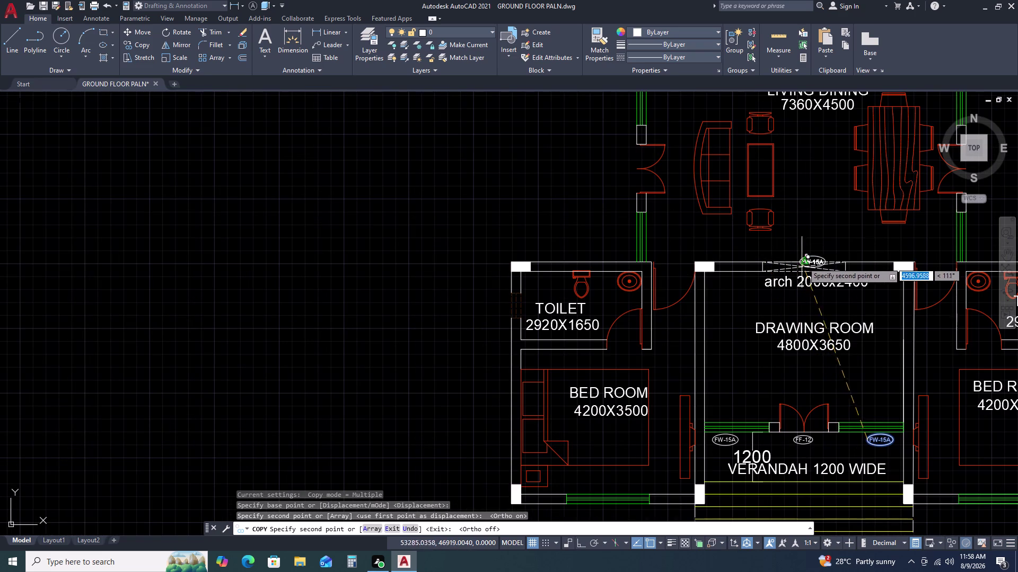
scroll(up, 3)
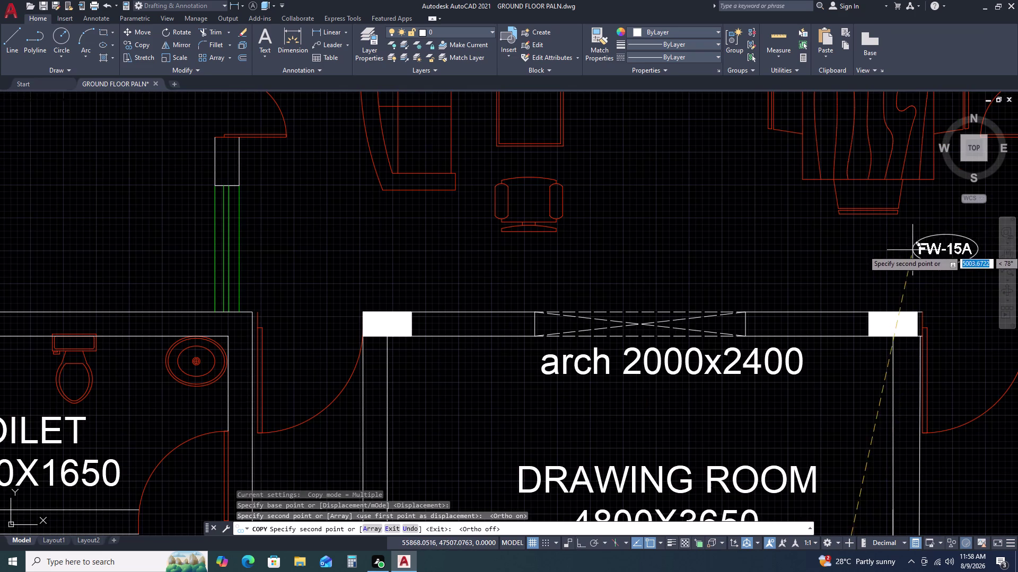
middle_drag(912, 250, 700, 256)
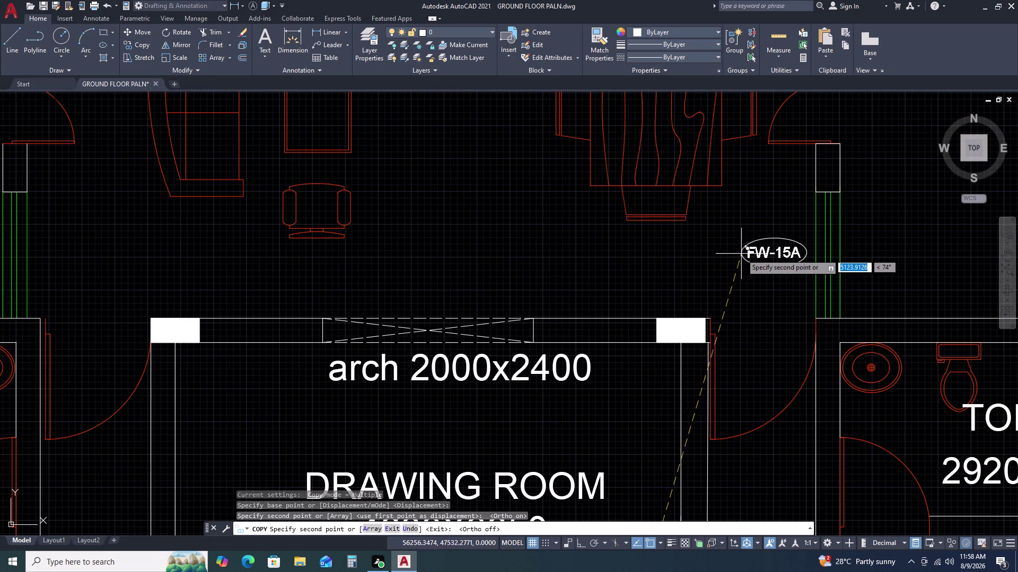
click(747, 260)
key(Escape)
click(780, 261)
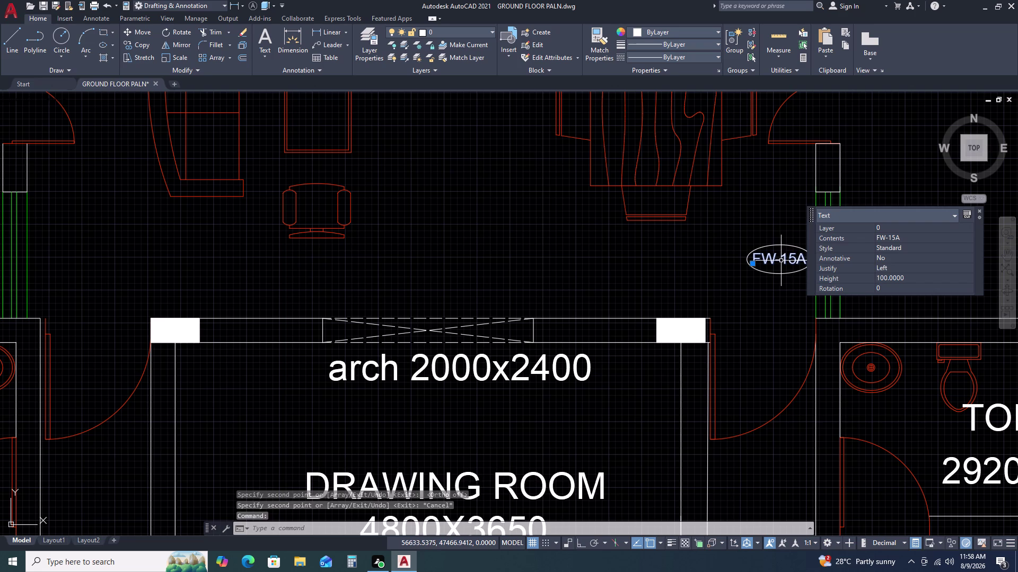
Change the copied tag's text to FW-12.
triple_click(781, 260)
triple_click(770, 257)
click(769, 257)
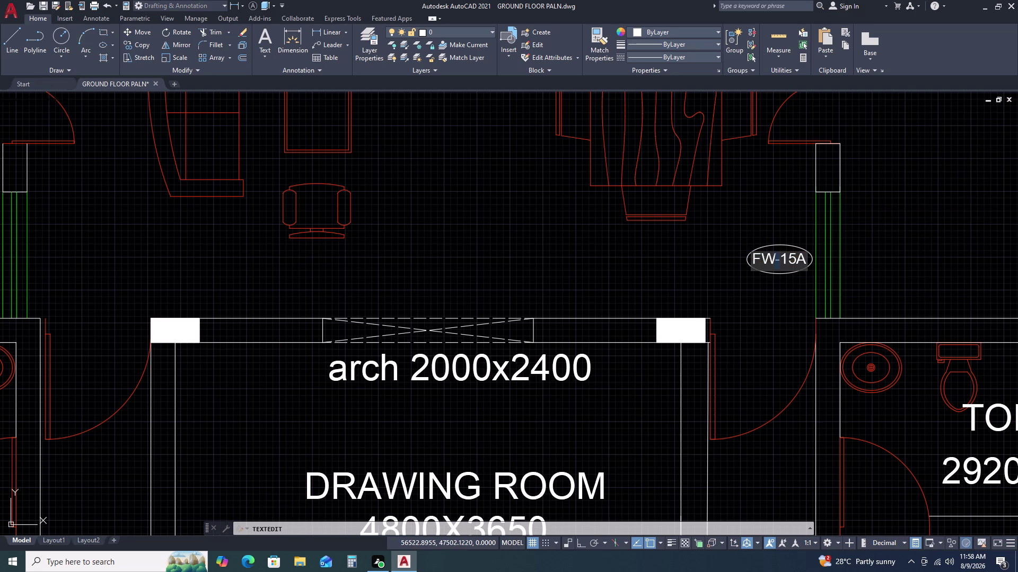
double_click(769, 257)
double_click(794, 256)
key(1)
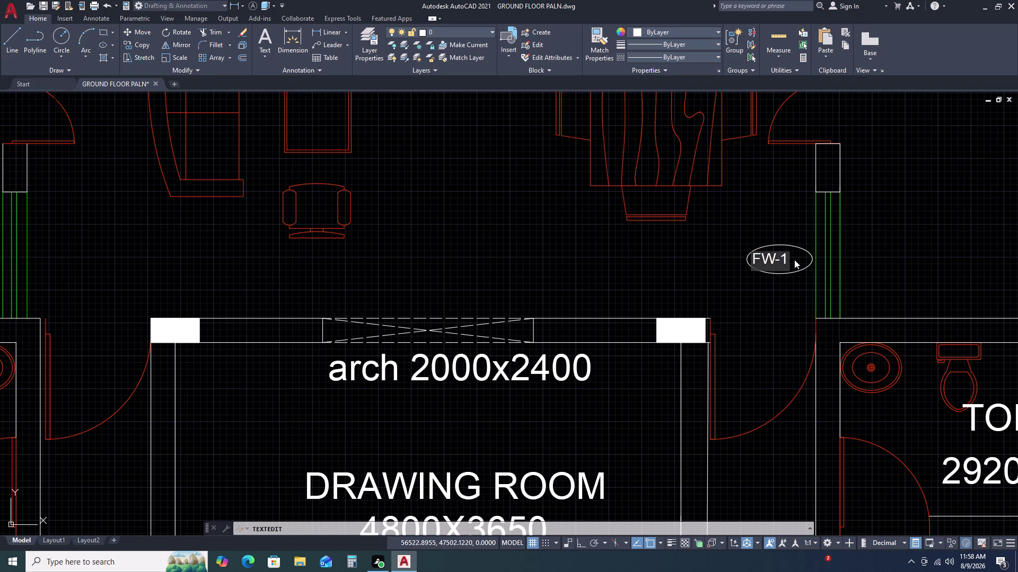
key(2)
click(732, 271)
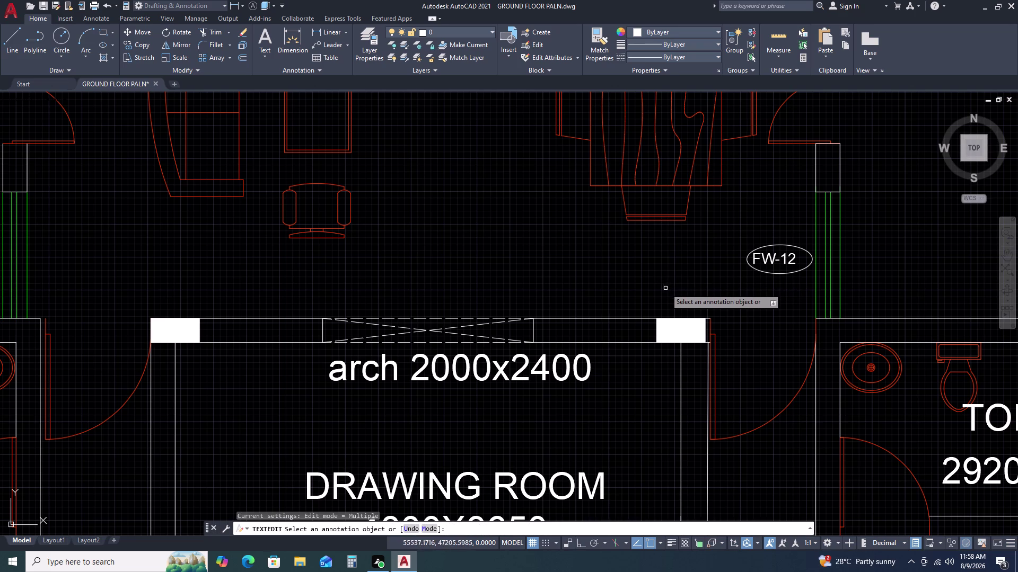
key(Escape)
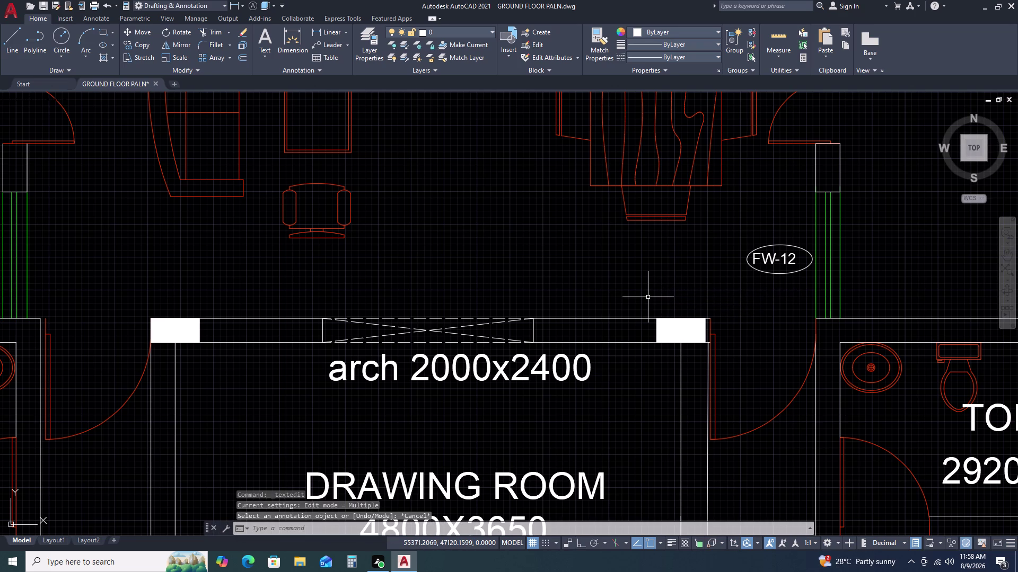
Move the FW-12 label inside its ellipse.
scroll(down, 3)
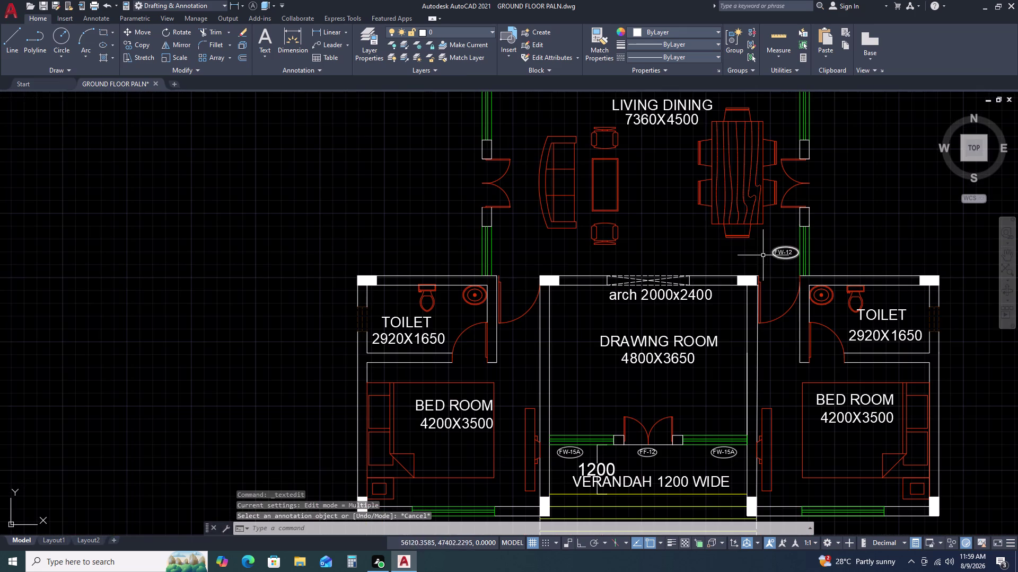
scroll(up, 3)
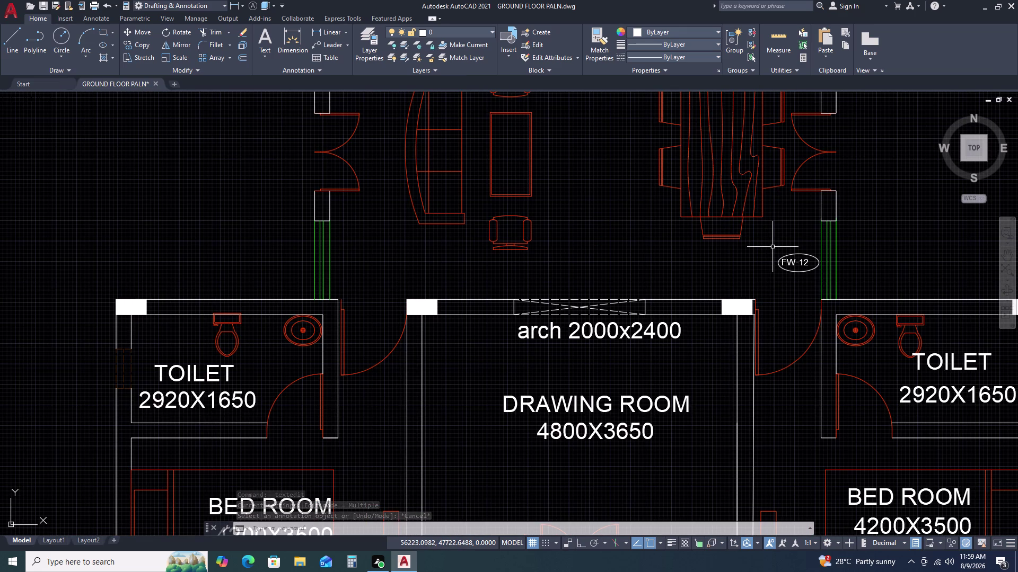
scroll(up, 3)
drag(769, 246, 769, 245)
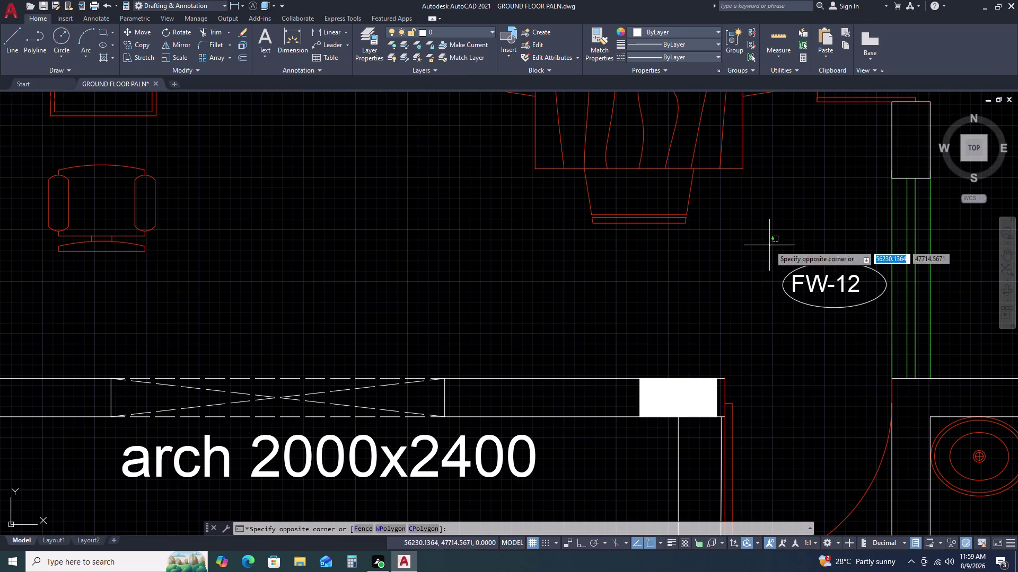
drag(769, 245, 773, 252)
click(869, 333)
middle_drag(853, 312, 654, 324)
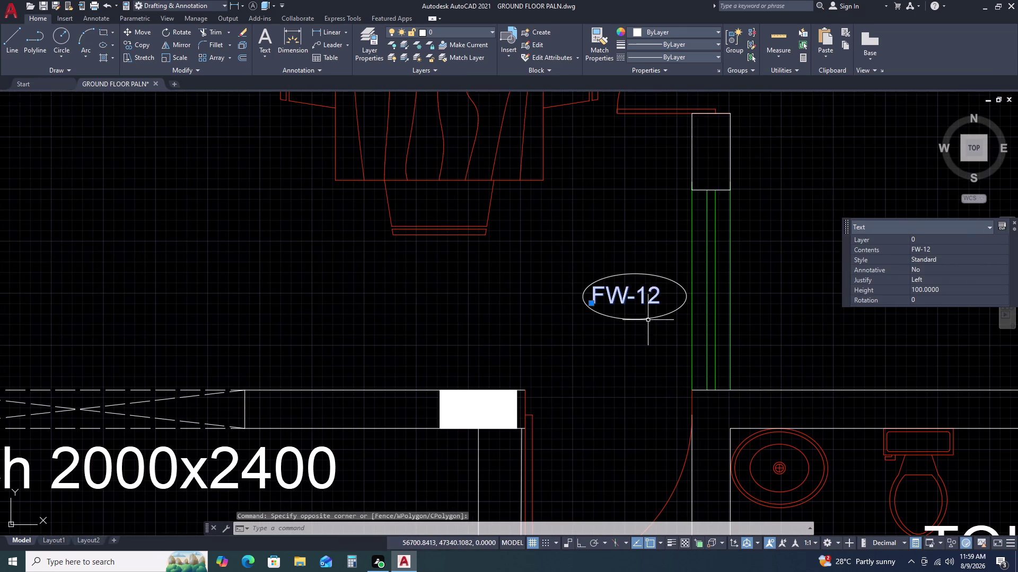
key(m)
key(space)
click(663, 299)
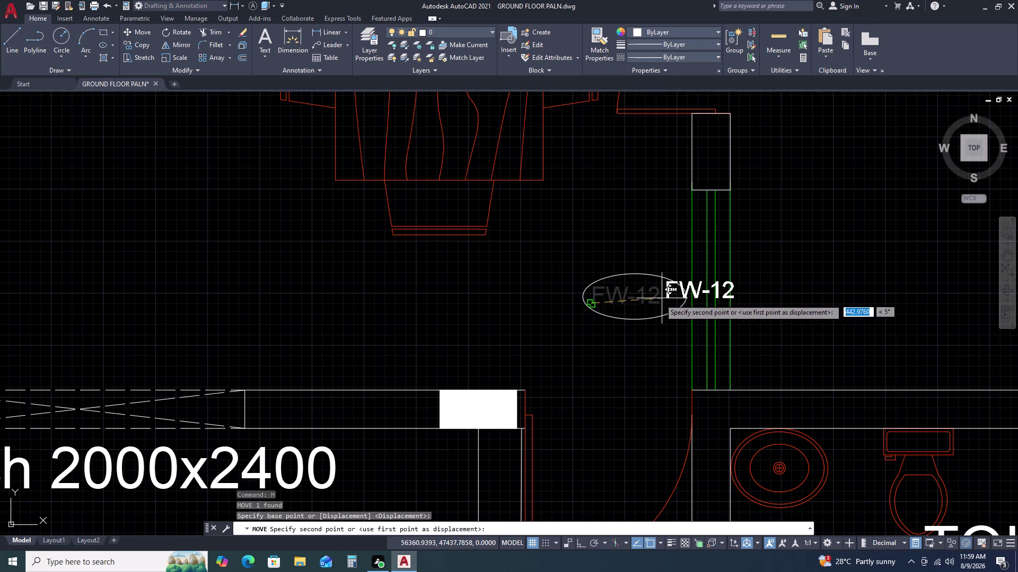
click(602, 304)
click(619, 299)
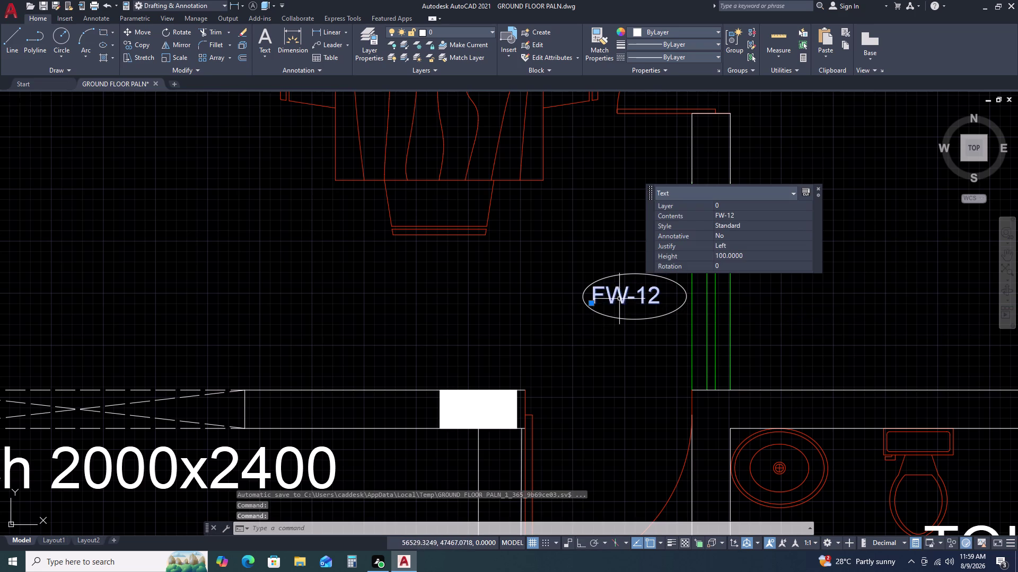
Adjust the FW-12 label position with grips, then select the ellipse and label.
double_click(592, 305)
double_click(601, 305)
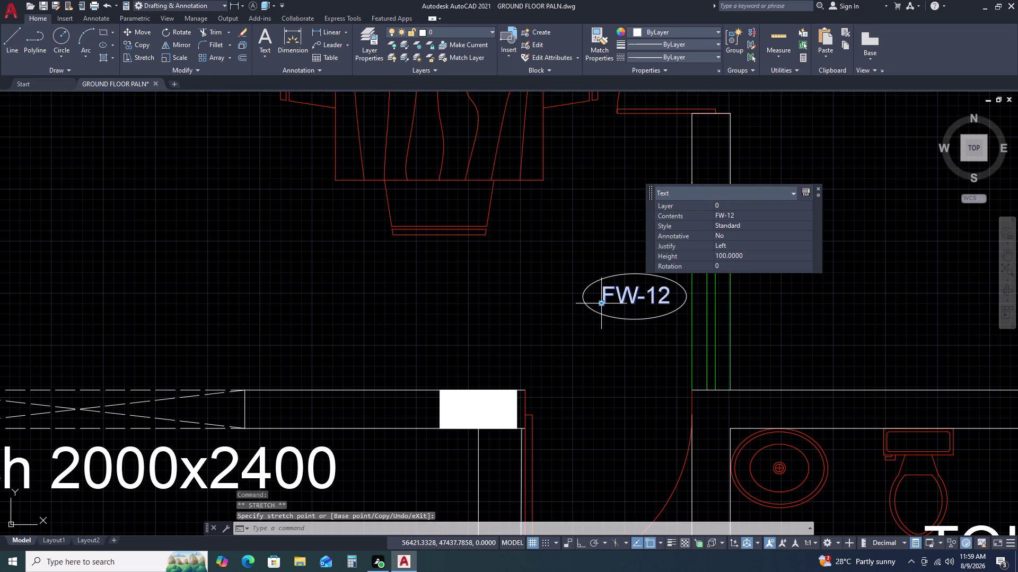
double_click(577, 271)
click(625, 325)
drag(634, 331, 622, 315)
double_click(592, 295)
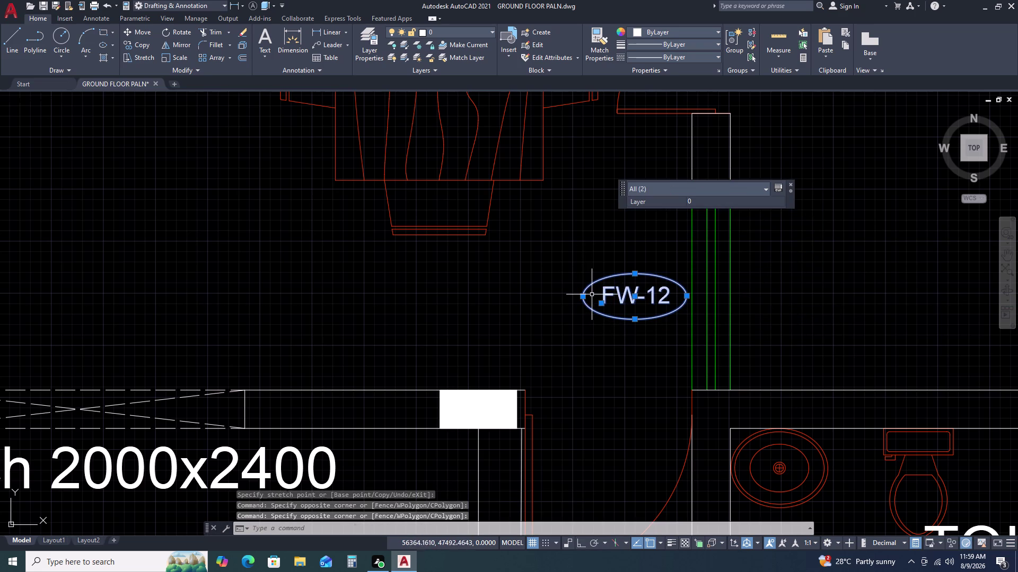
Start copying the FW-12 tag toward the next living-dining window.
text(CO)
key(space)
click(595, 296)
drag(597, 299, 601, 291)
scroll(down, 3)
middle_drag(733, 254, 723, 308)
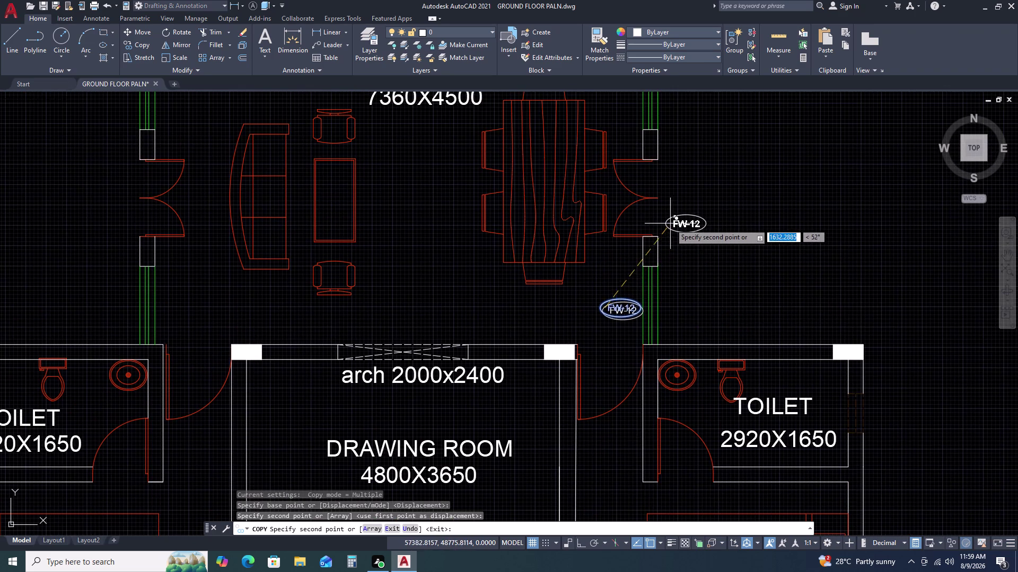
Place copied FW-12 tags beside the upper right and upper left living-dining windows.
scroll(up, 3)
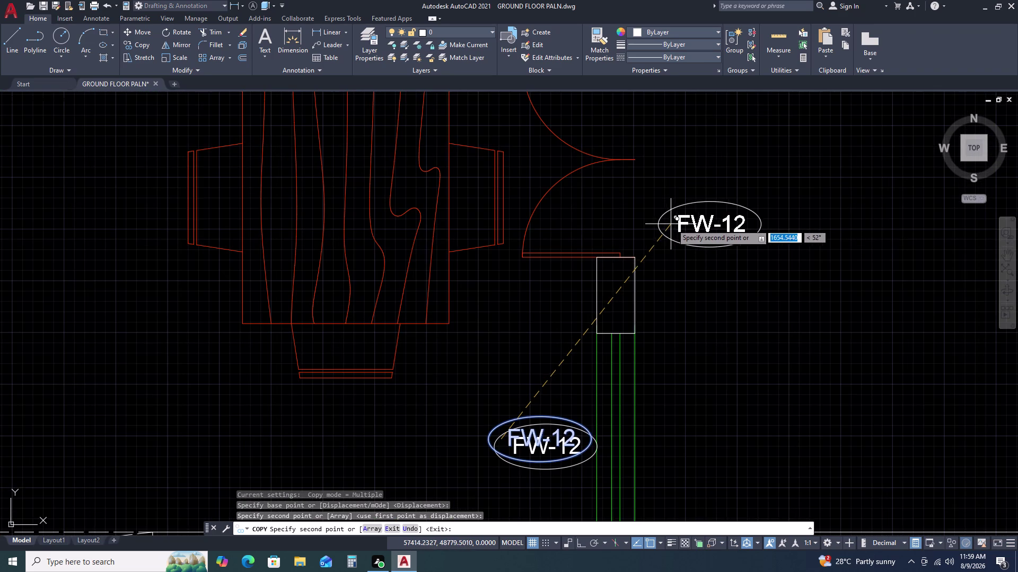
middle_drag(674, 225, 719, 299)
scroll(down, 3)
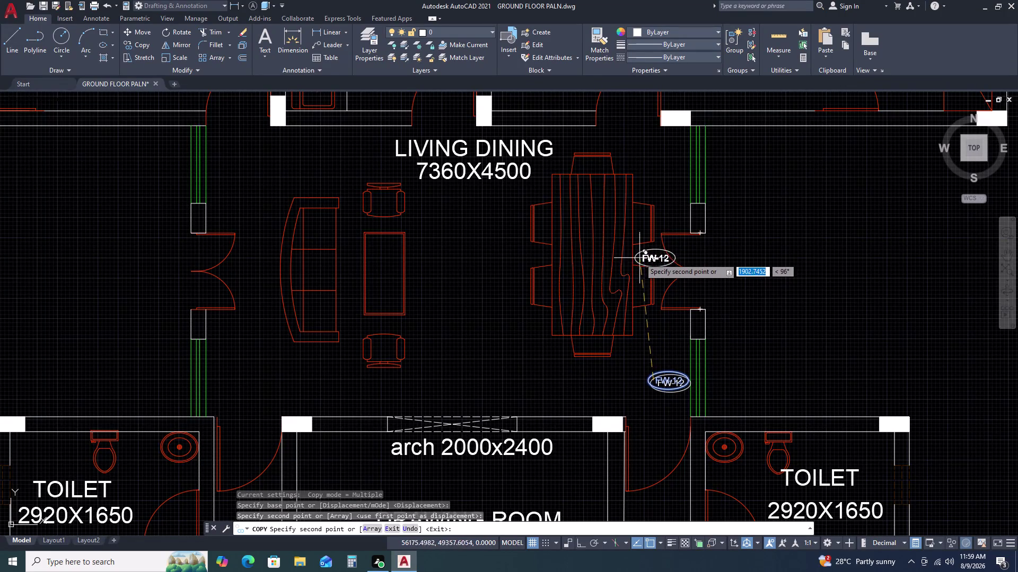
scroll(up, 3)
scroll(down, 3)
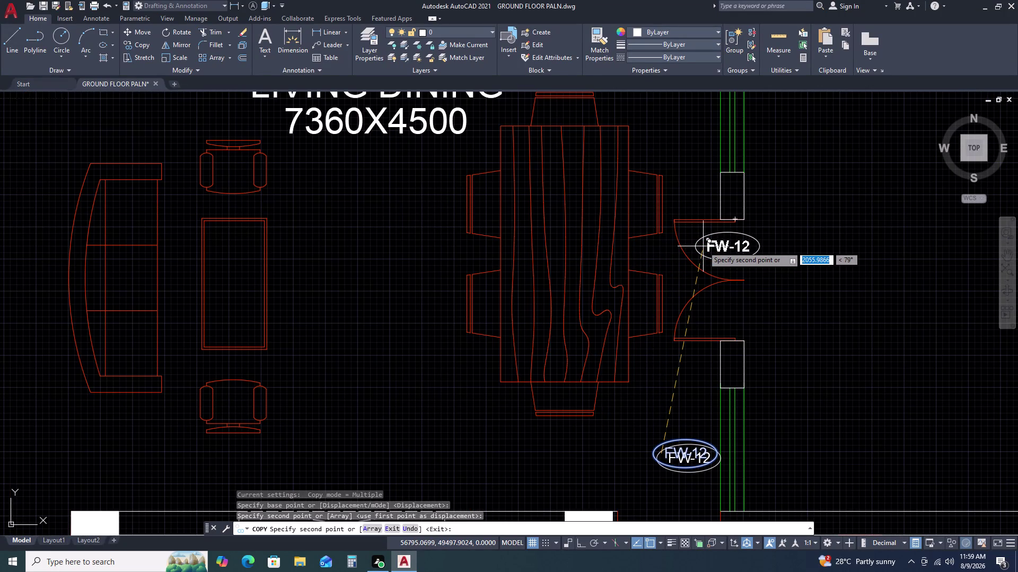
scroll(down, 3)
scroll(up, 3)
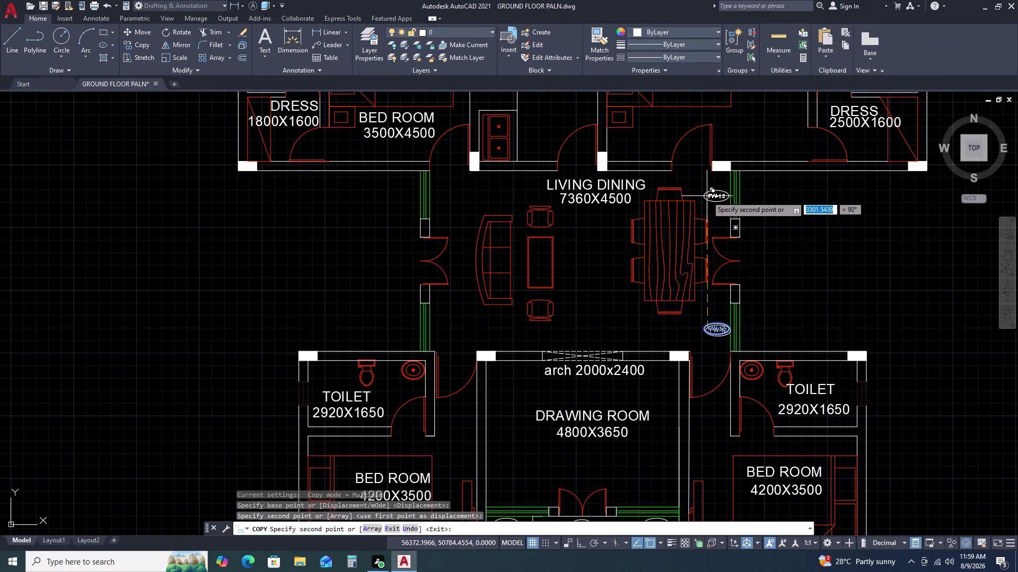
scroll(up, 3)
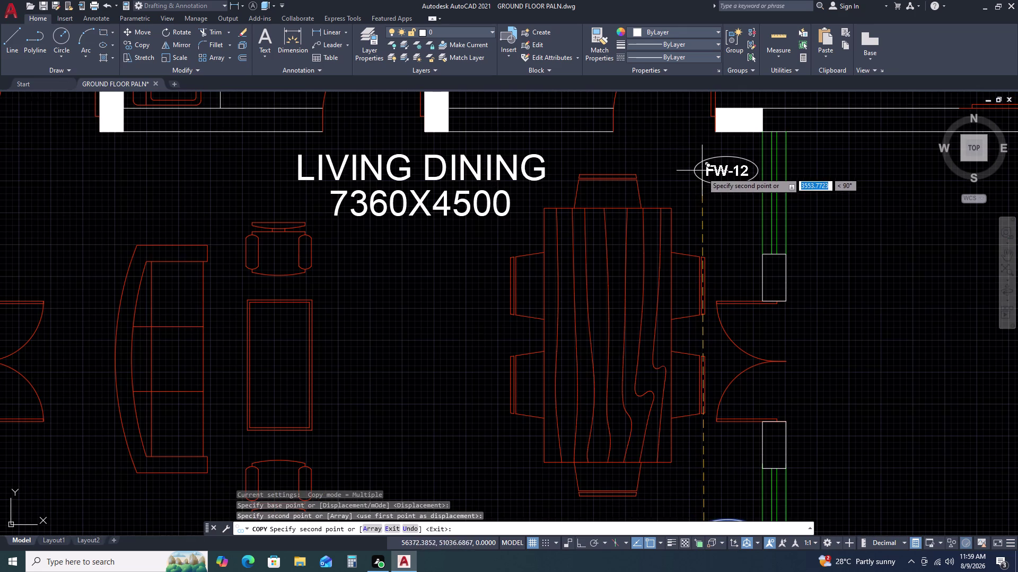
click(700, 180)
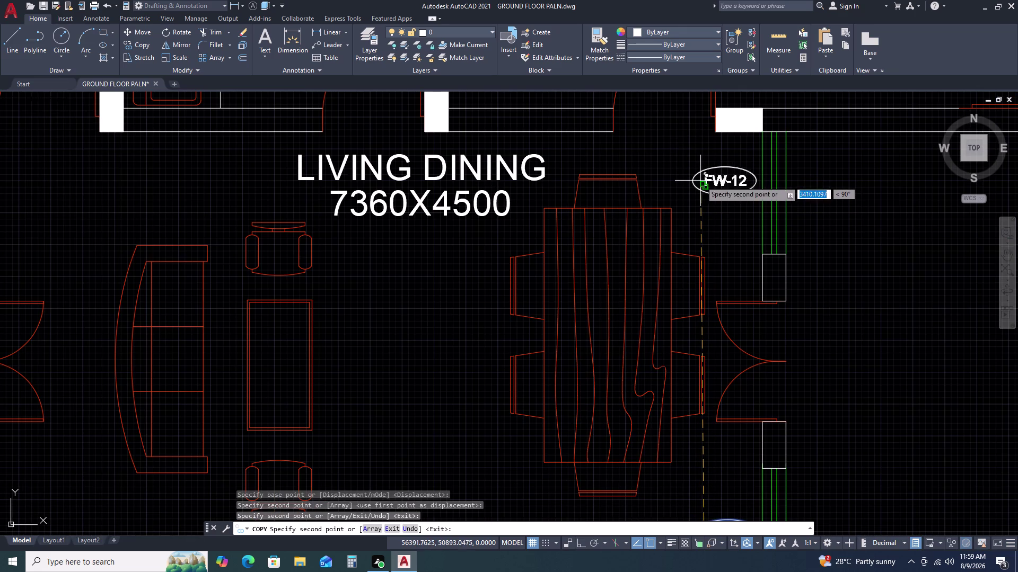
scroll(down, 3)
scroll(down, 3)
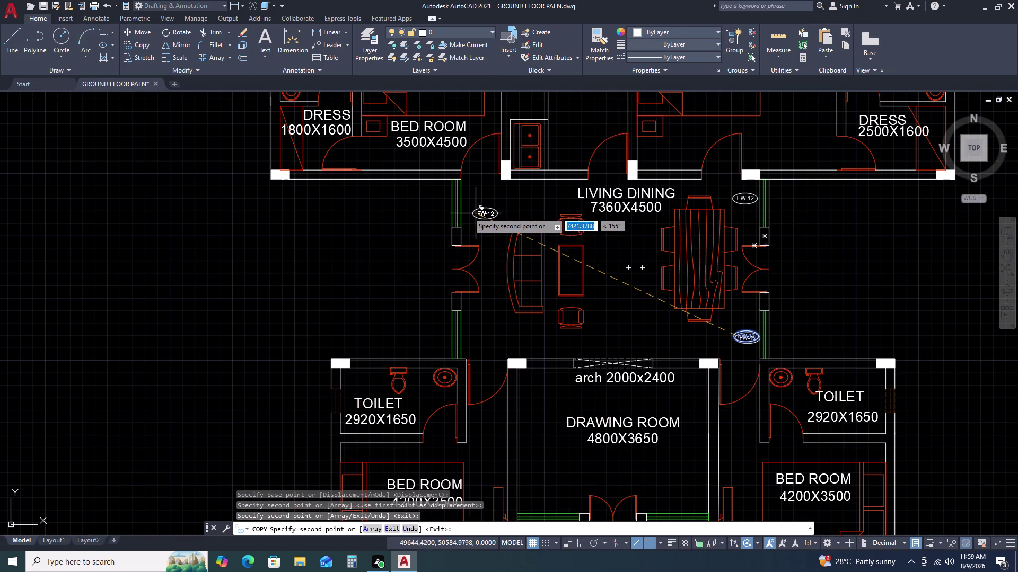
scroll(up, 3)
click(451, 191)
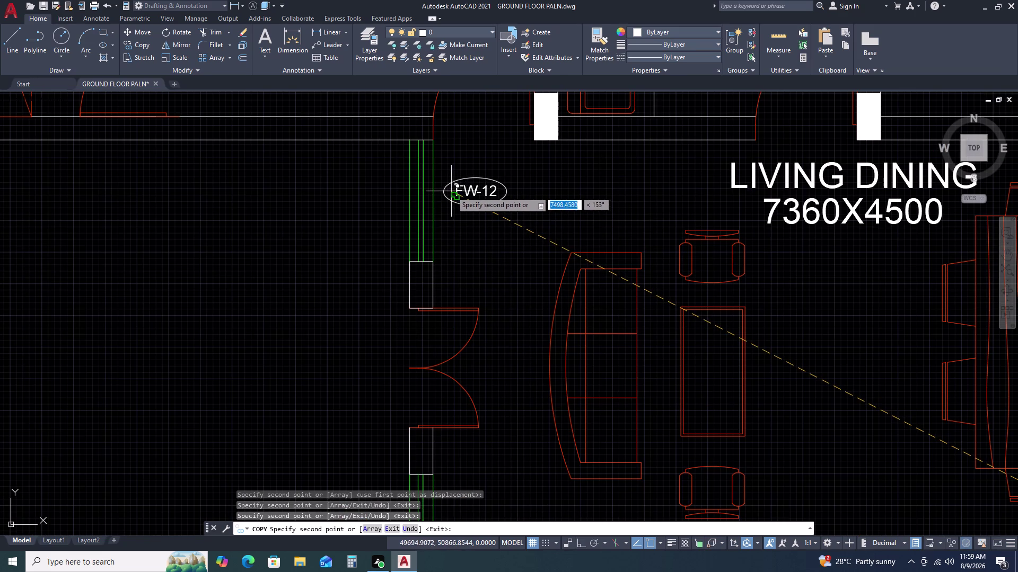
Place more FW-12 tag copies at the lower left window, the left doorway and the right side.
scroll(down, 3)
scroll(up, 3)
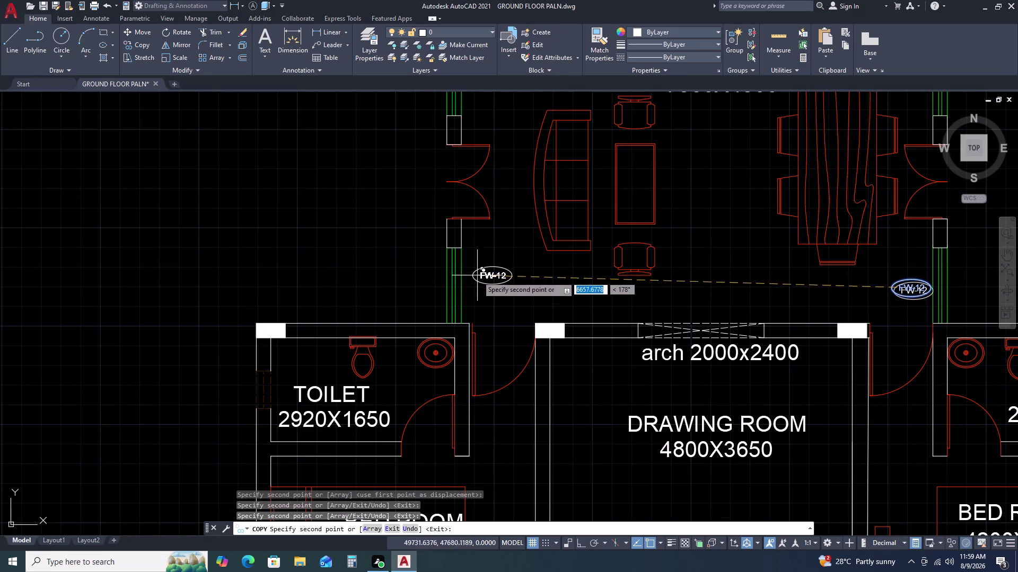
click(476, 282)
scroll(down, 3)
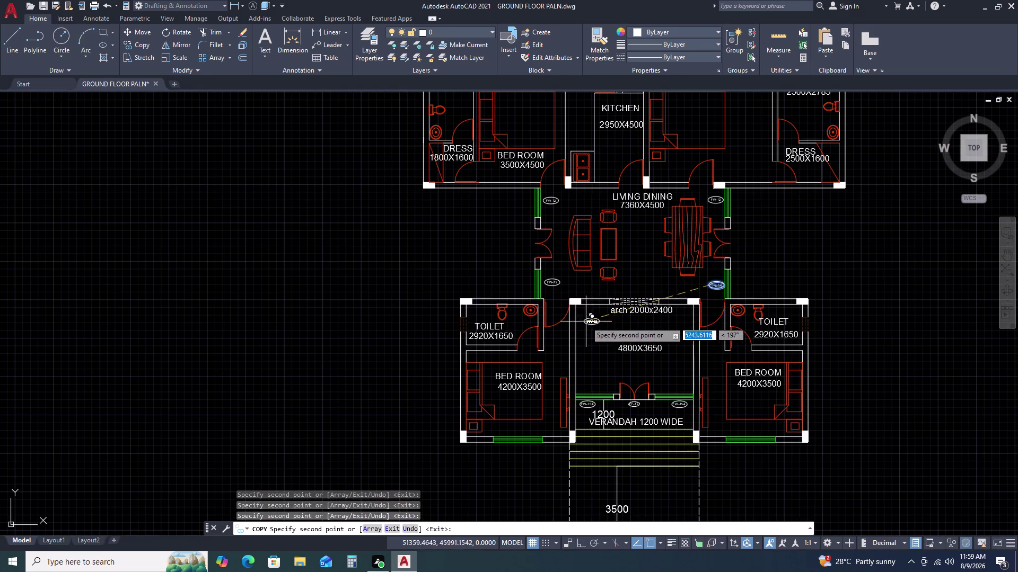
scroll(up, 3)
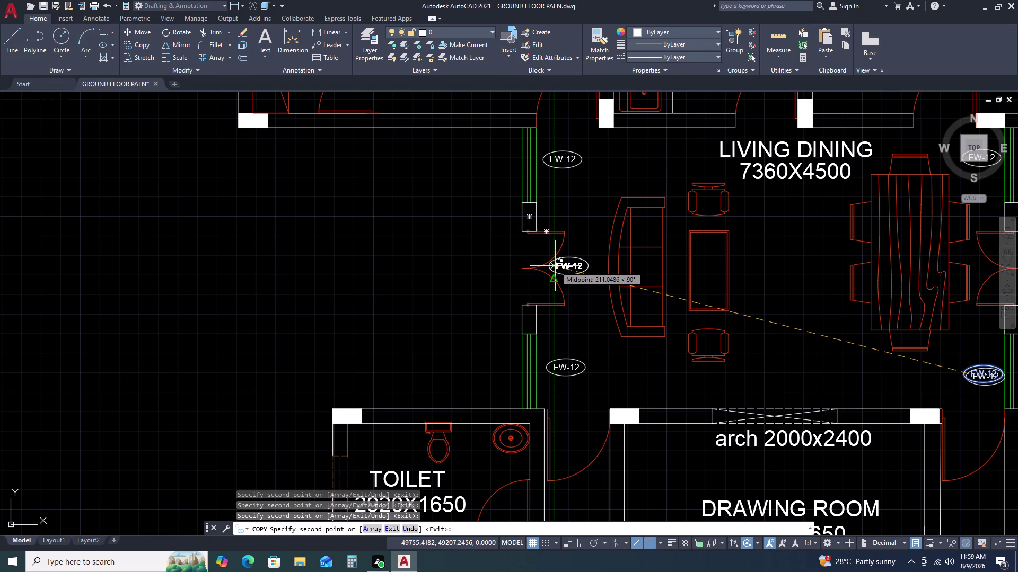
double_click(555, 266)
scroll(down, 3)
scroll(up, 3)
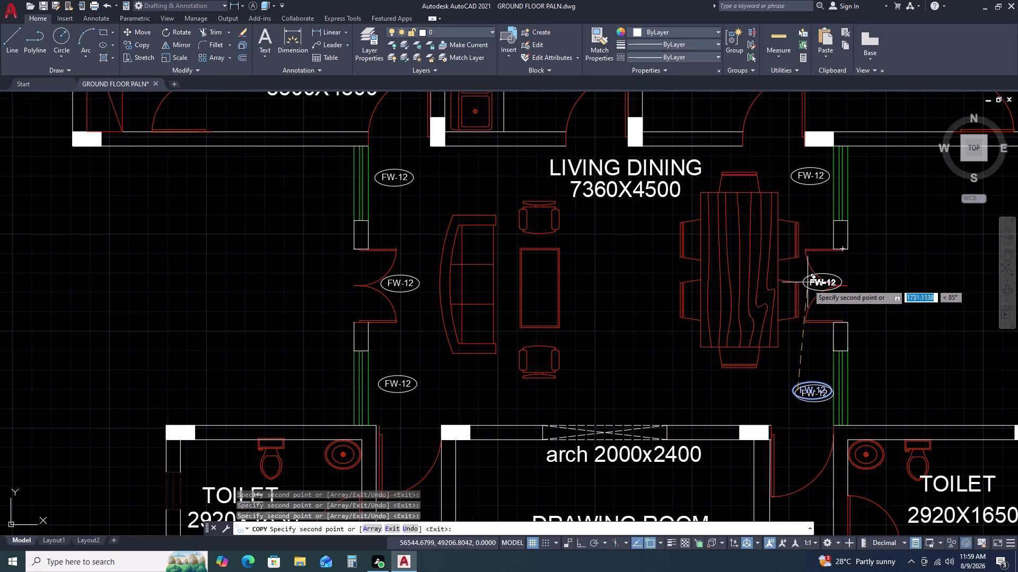
scroll(up, 3)
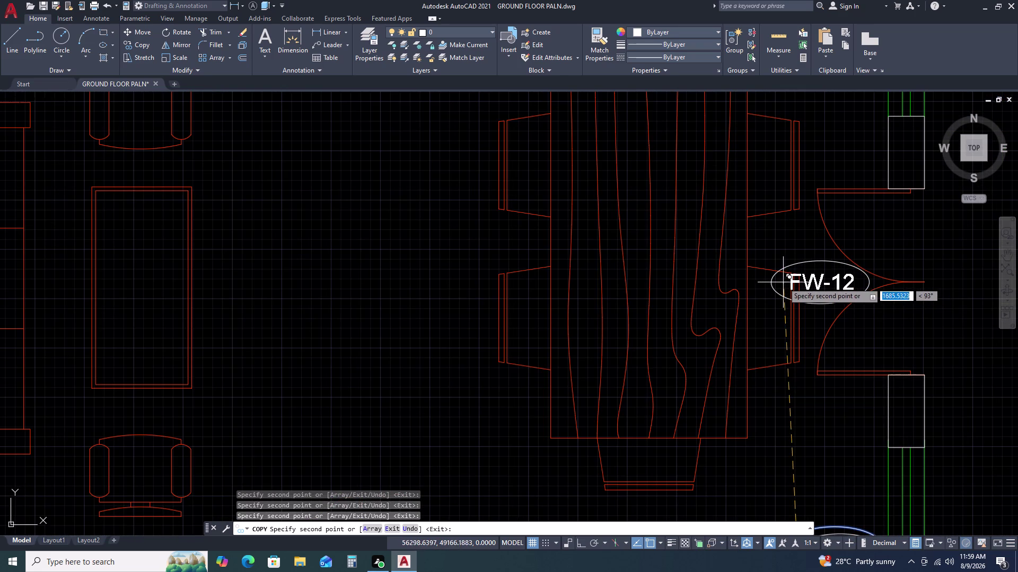
click(783, 281)
scroll(down, 3)
key(Escape)
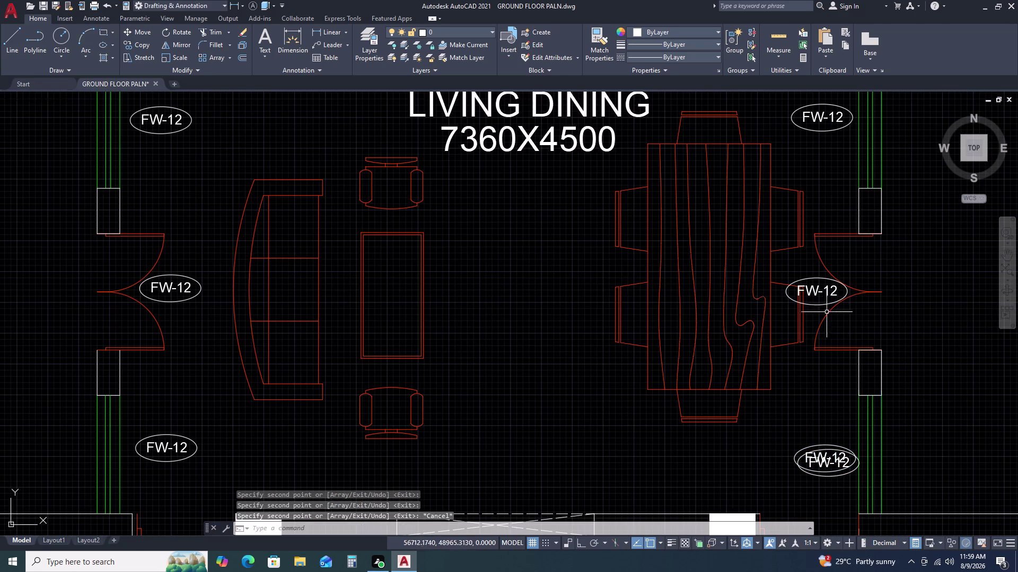
Move the dining table slightly to the left.
click(761, 245)
click(687, 265)
text(M)
key(space)
double_click(704, 272)
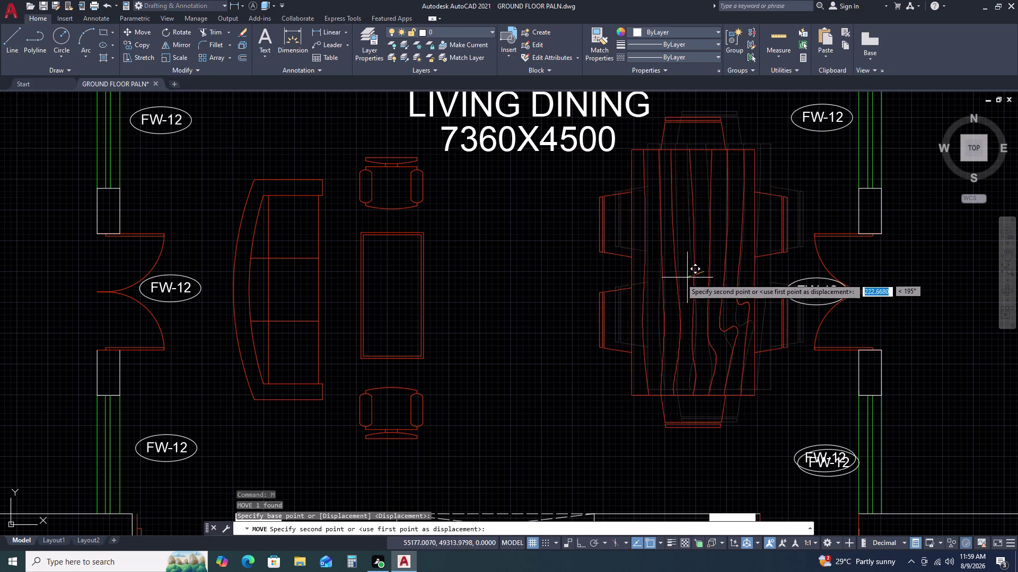
double_click(678, 279)
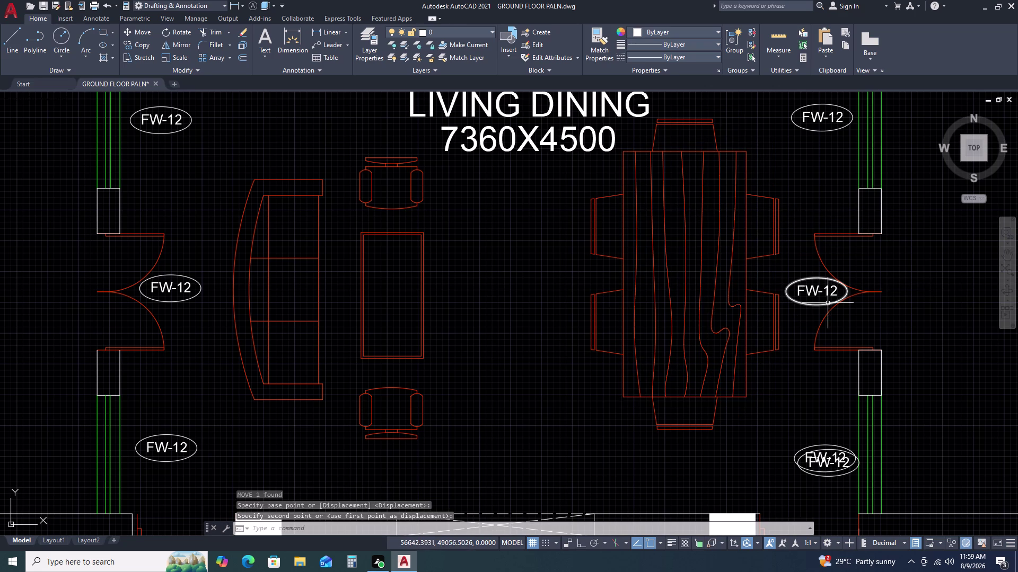
Erase the duplicate FW-12 text stacked on the lower right window.
middle_drag(827, 303, 802, 235)
scroll(up, 3)
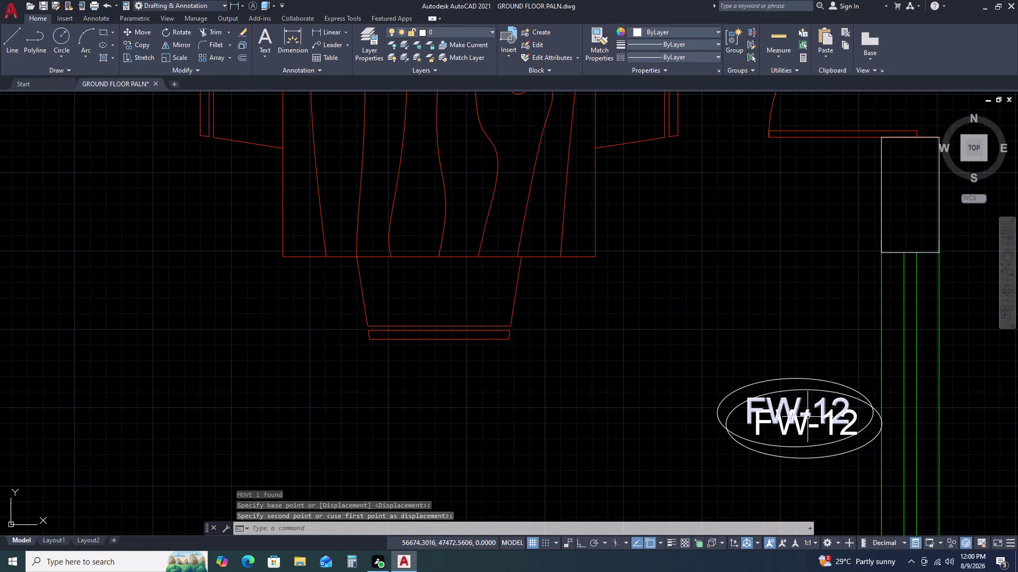
double_click(797, 416)
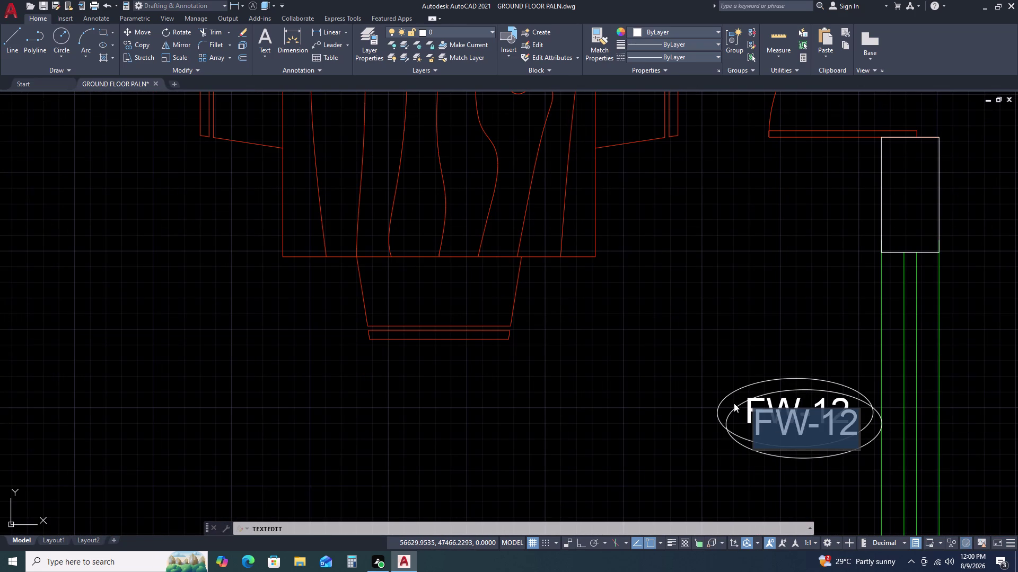
key(Delete)
key(Escape)
click(736, 407)
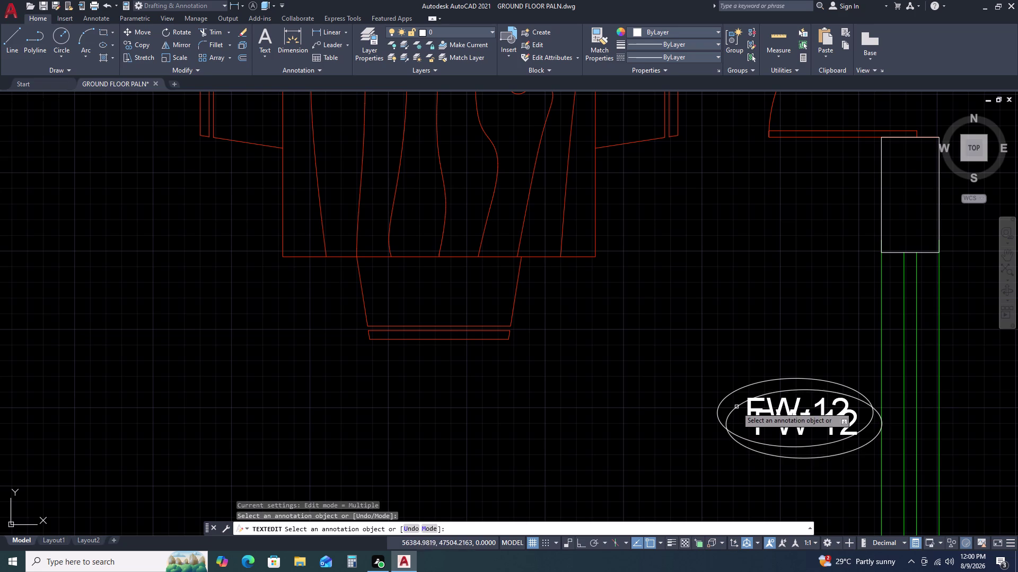
double_click(738, 407)
key(Escape)
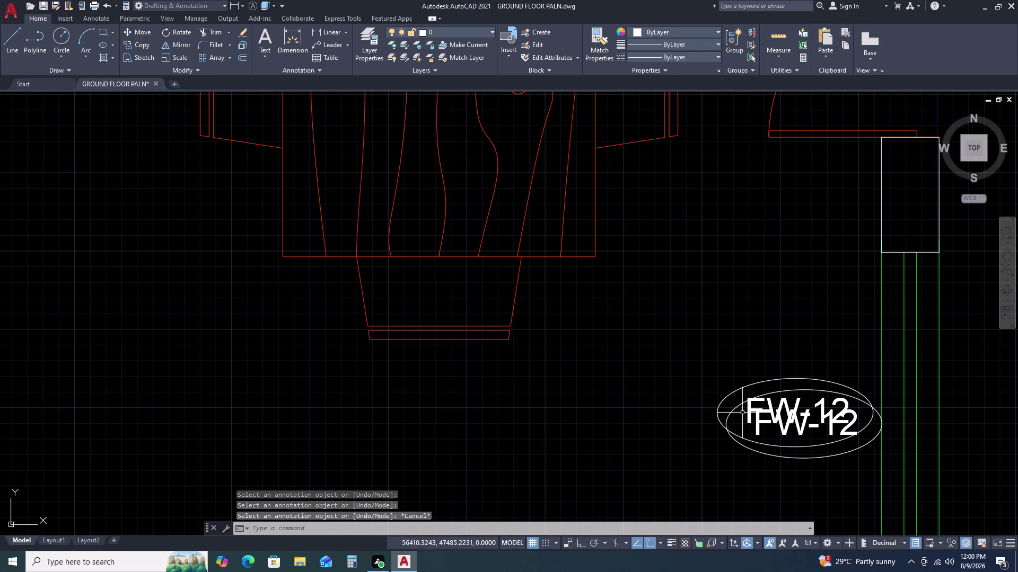
click(768, 425)
key(Delete)
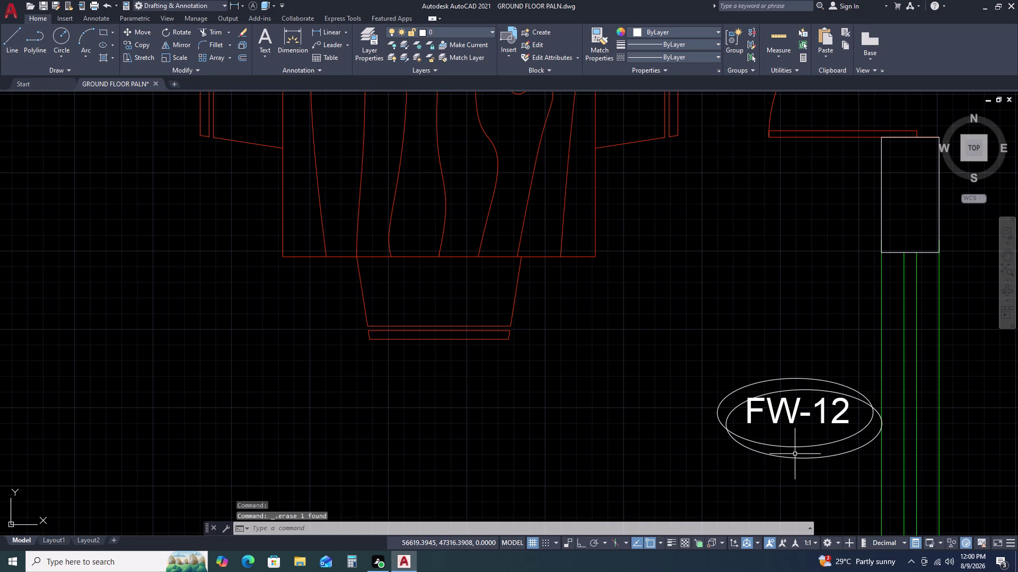
Erase the duplicate tag's extra ellipse outline.
click(795, 454)
double_click(783, 460)
key(Delete)
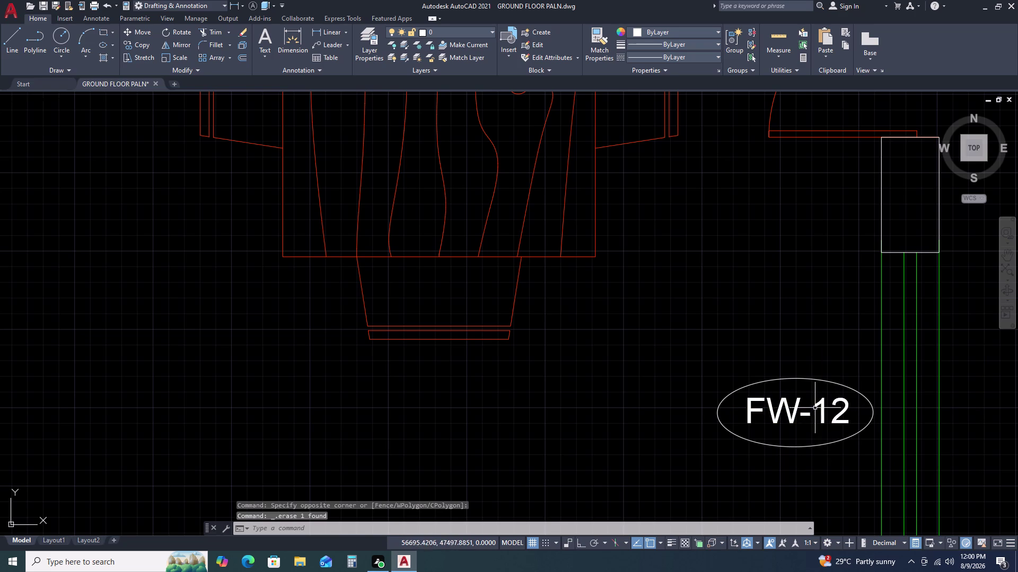
scroll(down, 3)
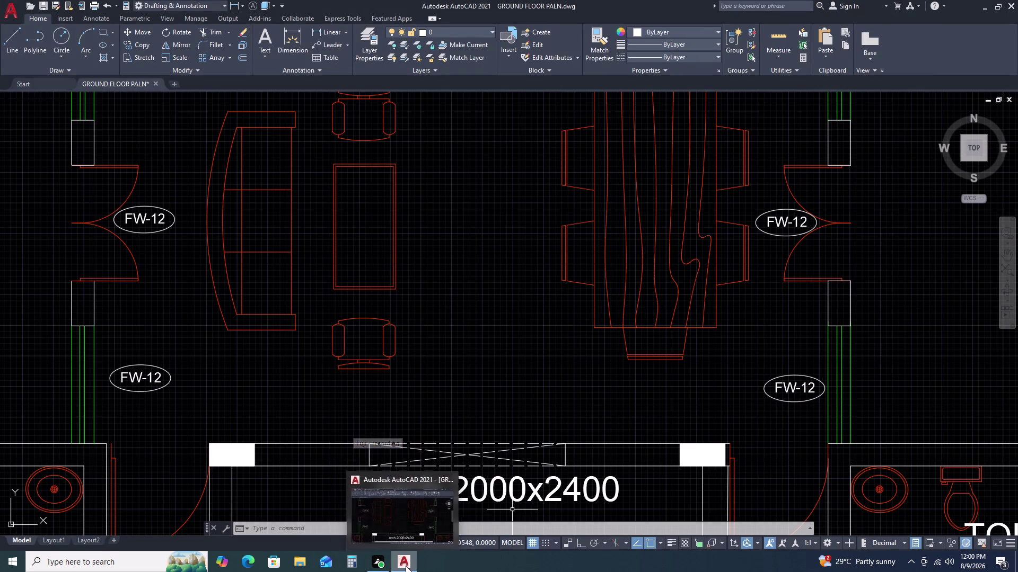
scroll(down, 3)
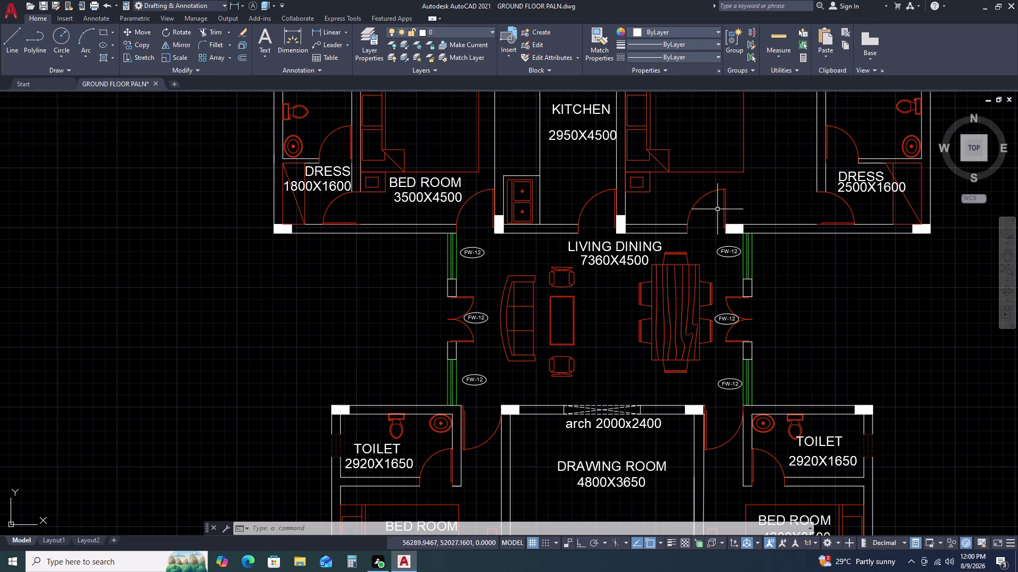
scroll(up, 3)
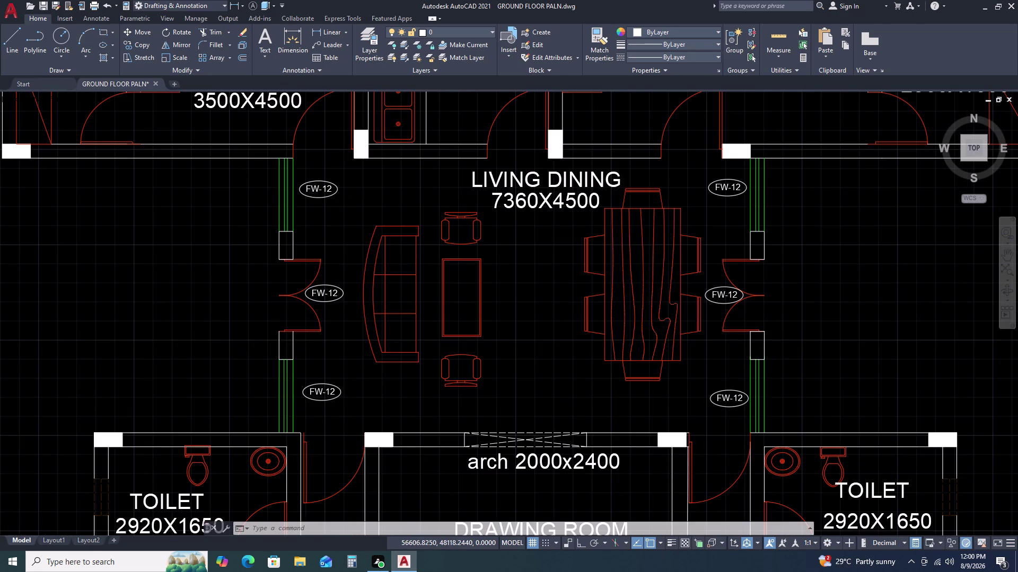
scroll(down, 3)
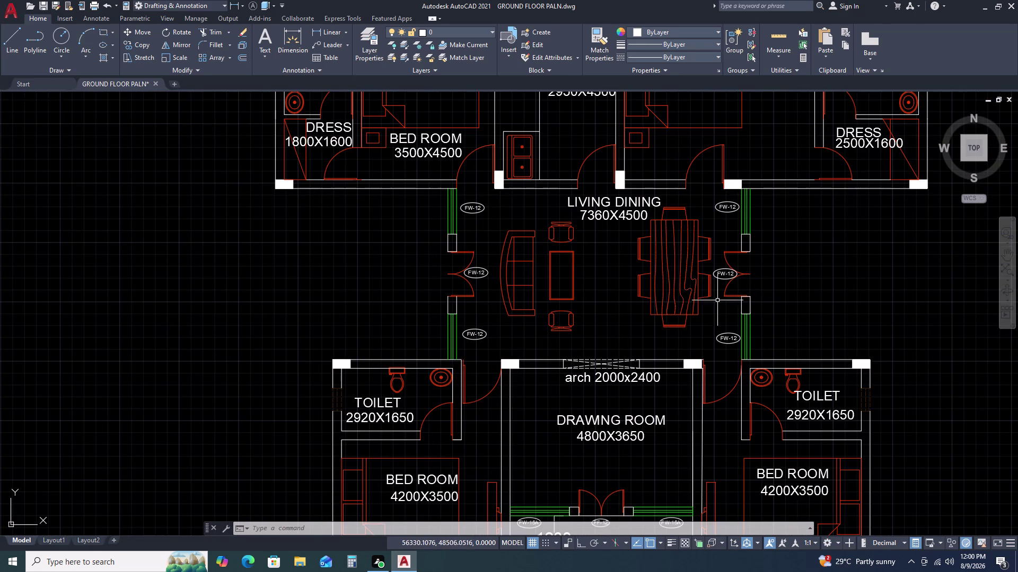
scroll(up, 3)
triple_click(724, 281)
Open the right door's FW-12 tag text and select the characters to replace.
click(724, 281)
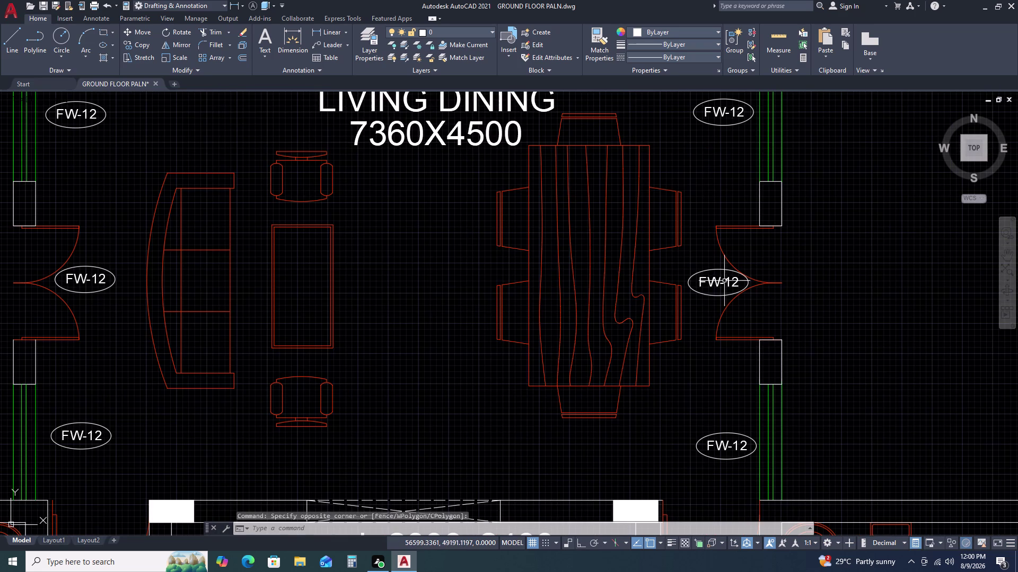
triple_click(719, 284)
double_click(717, 282)
click(717, 283)
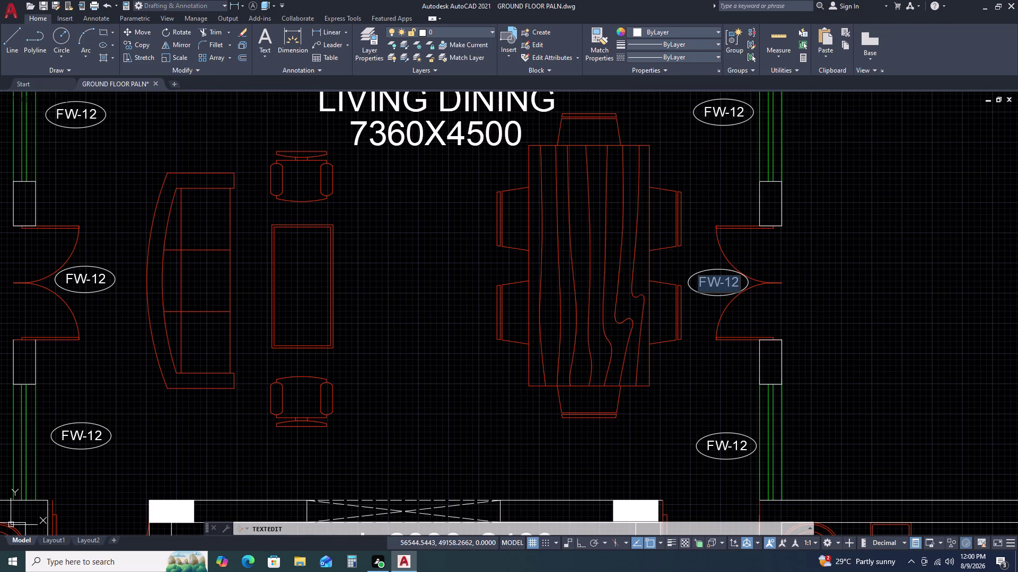
double_click(723, 281)
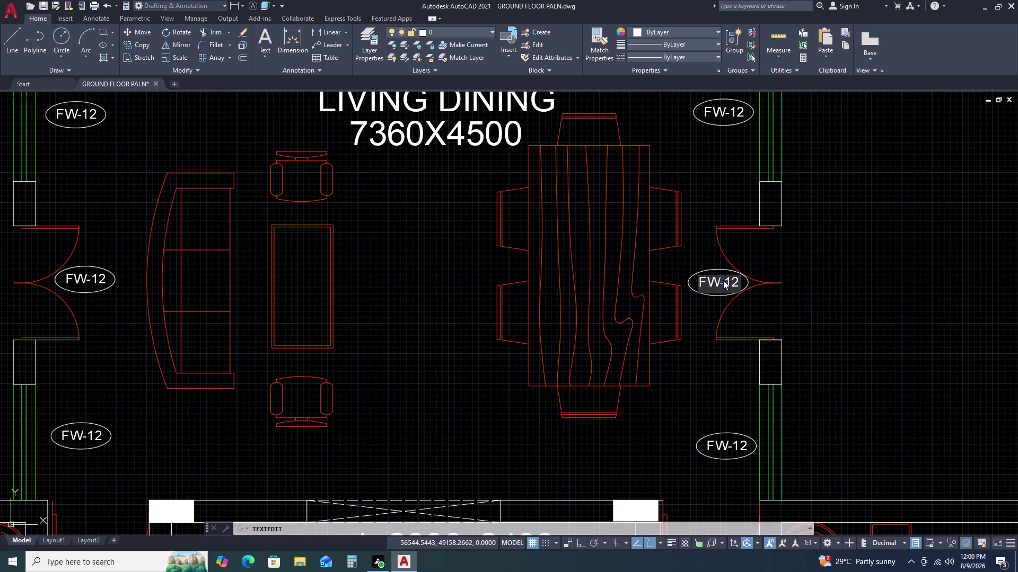
scroll(up, 3)
double_click(715, 284)
triple_click(715, 284)
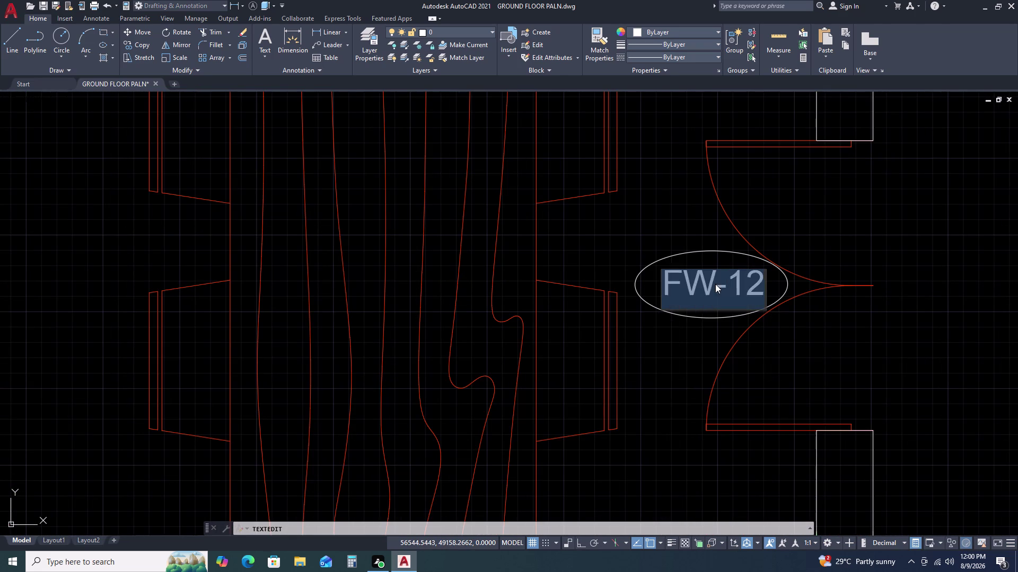
scroll(up, 3)
triple_click(711, 280)
click(709, 278)
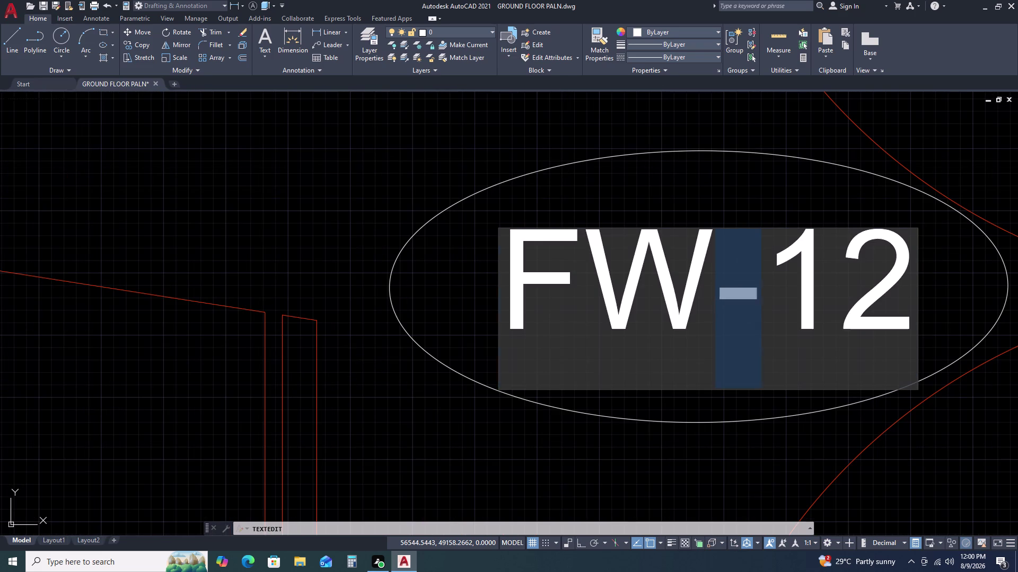
double_click(698, 271)
double_click(698, 270)
Retype the right door tag to read FF-12 and confirm it.
key(BackSpace)
key(BackSpace)
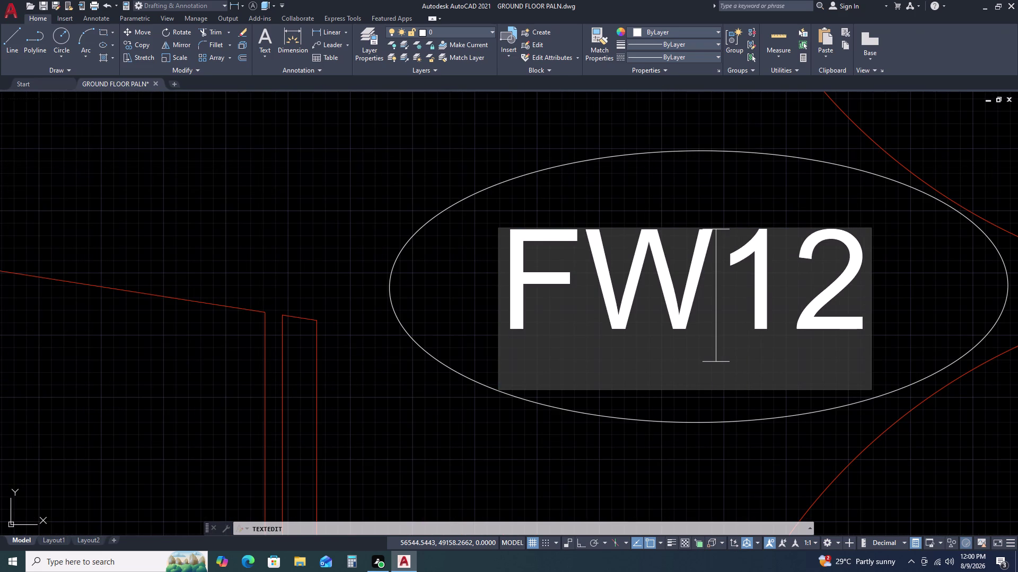
key(f)
key(minus)
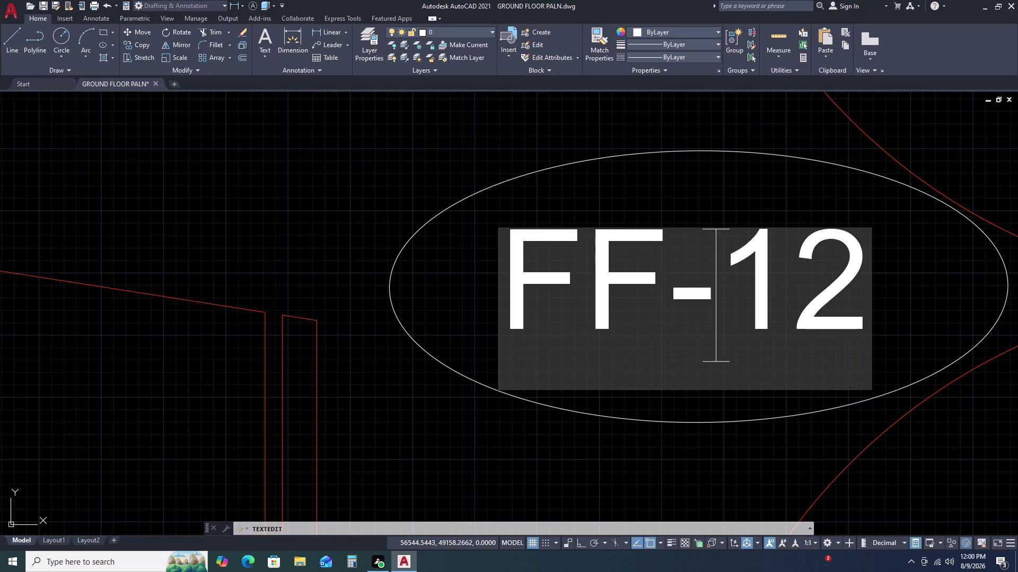
scroll(down, 3)
scroll(down, 3)
click(712, 326)
scroll(down, 3)
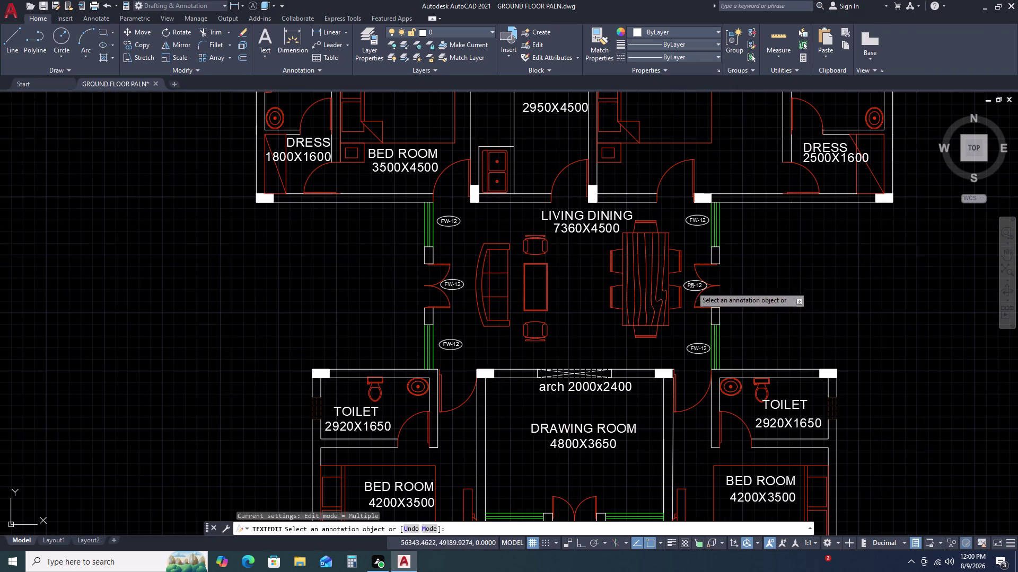
scroll(up, 3)
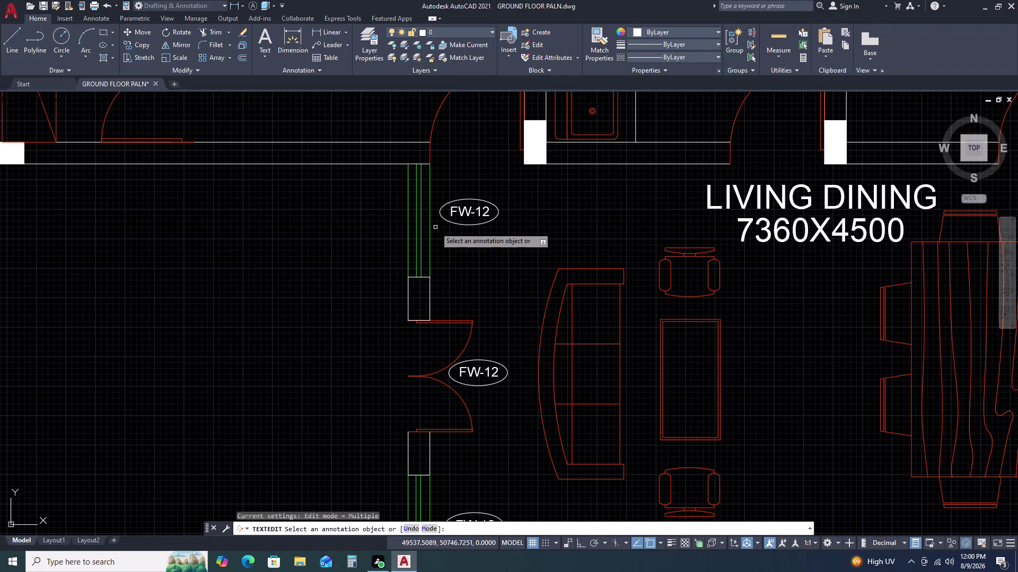
Retype the left door's FW-12 tag to FF-12 and end text editing.
scroll(down, 3)
middle_drag(497, 323, 532, 172)
middle_click(534, 156)
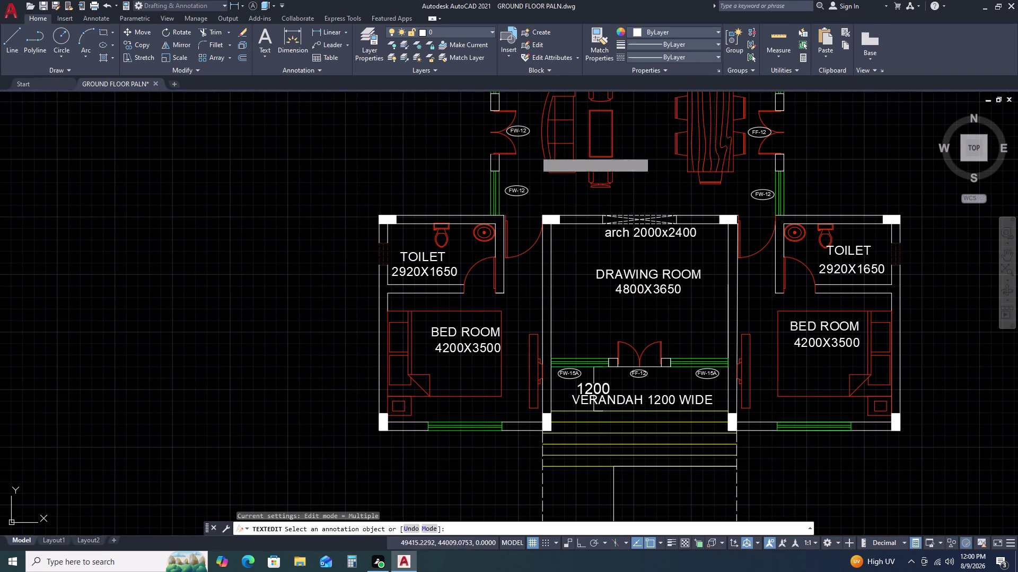
scroll(up, 3)
click(507, 147)
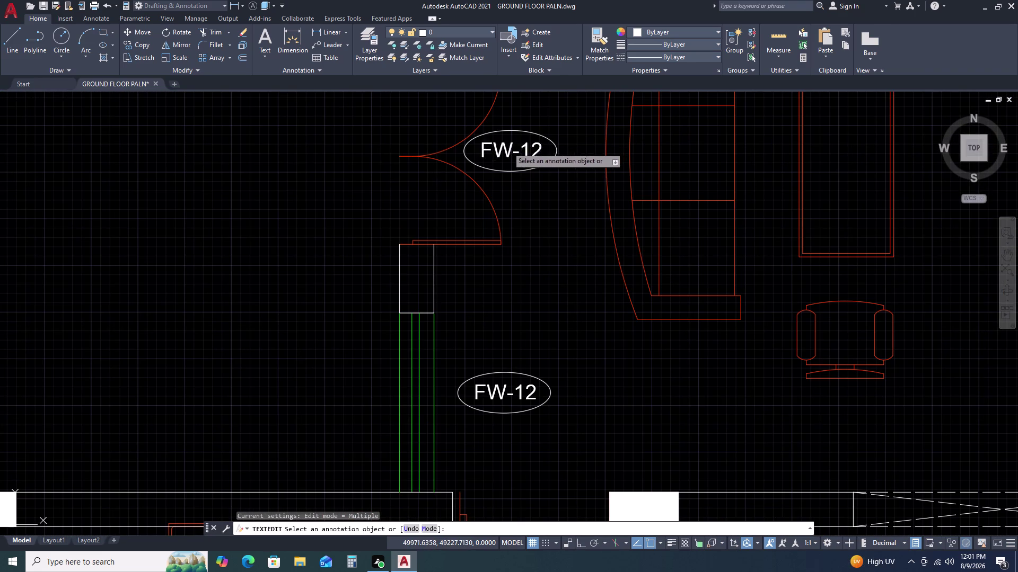
click(507, 149)
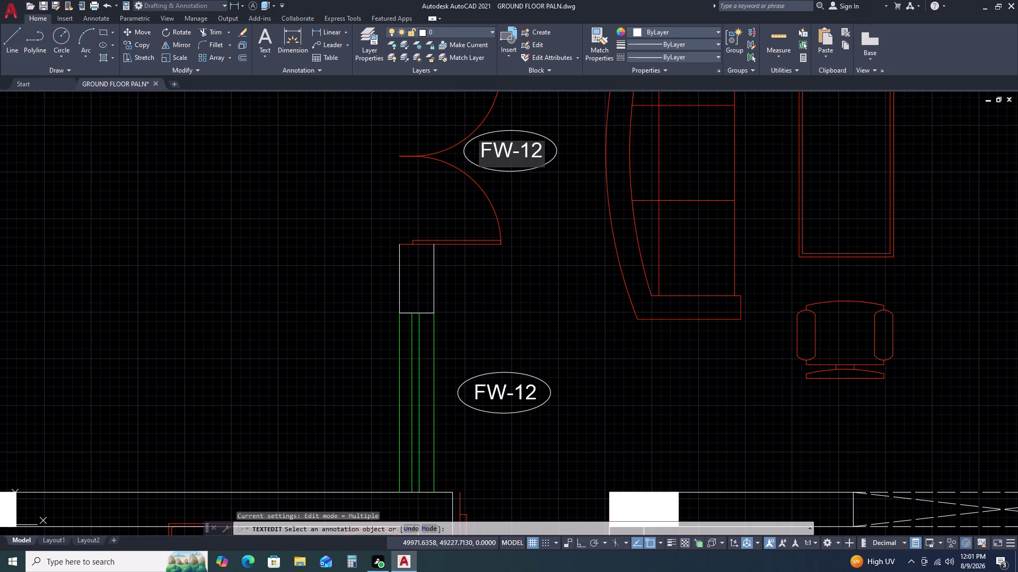
key(BackSpace)
key(f)
scroll(down, 3)
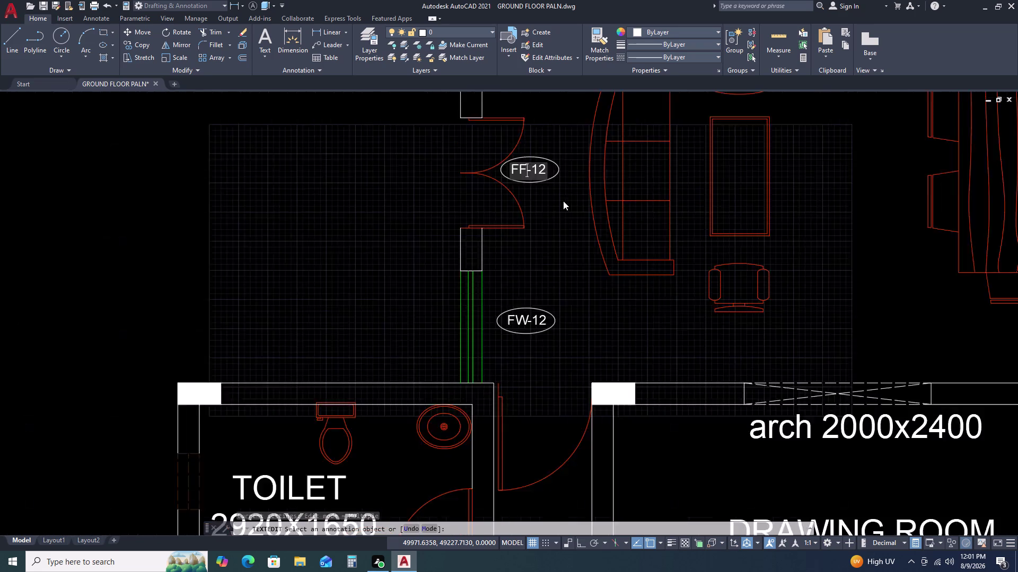
scroll(up, 3)
double_click(526, 262)
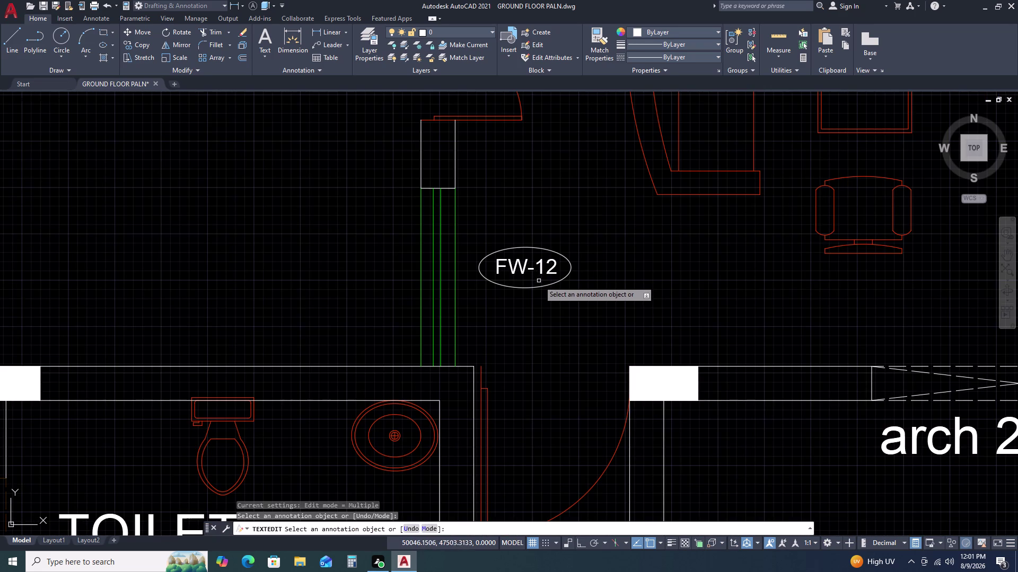
middle_drag(538, 280, 560, 201)
key(Return)
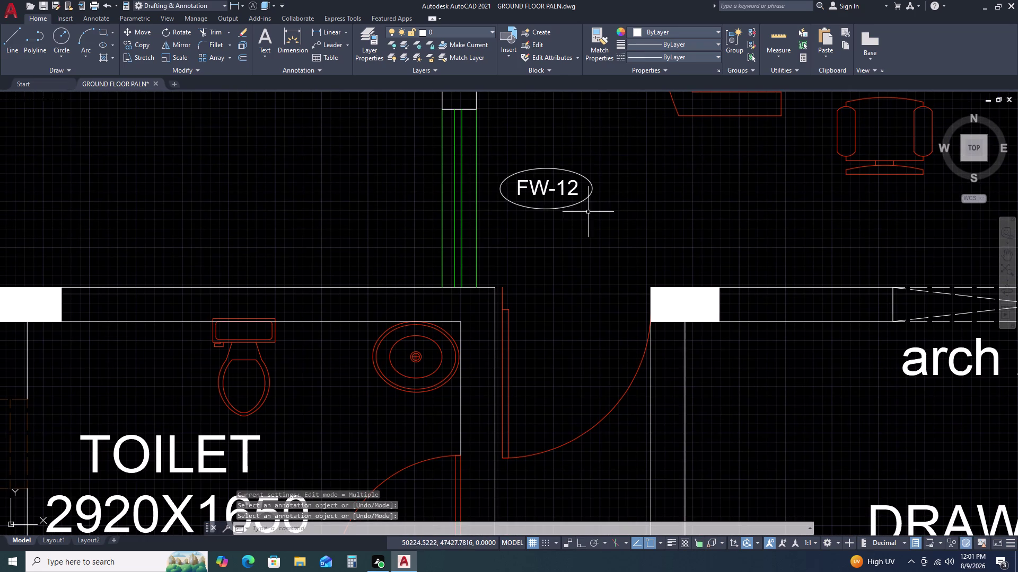
Pan down to bring the drawing room and verandah into view.
scroll(down, 3)
middle_drag(688, 289, 625, 187)
middle_drag(682, 323, 679, 308)
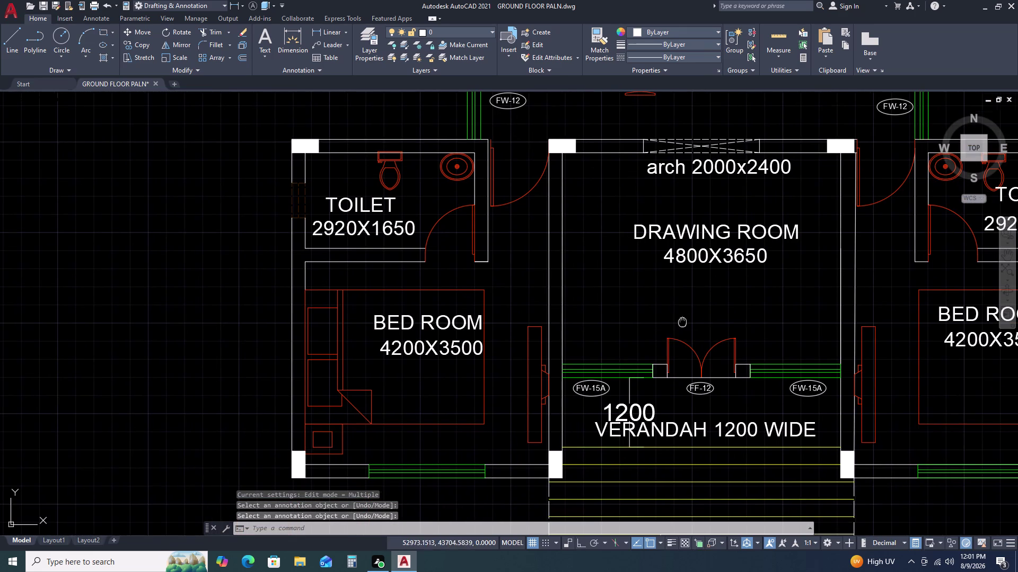
middle_drag(679, 308, 678, 306)
scroll(down, 3)
scroll(up, 3)
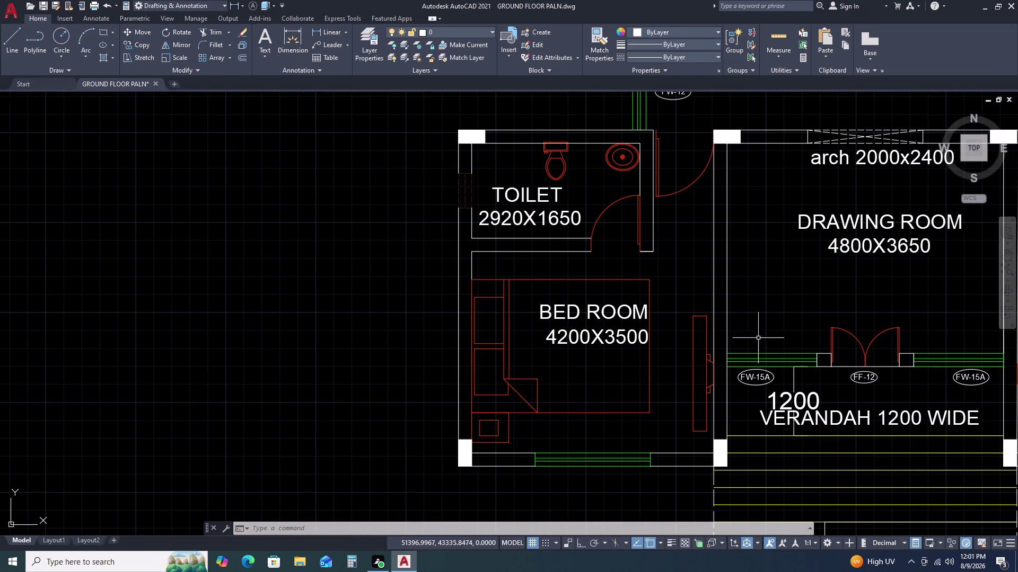
Copy the verandah's FF-12 tag to the bedroom door beside the toilet.
click(858, 379)
scroll(up, 3)
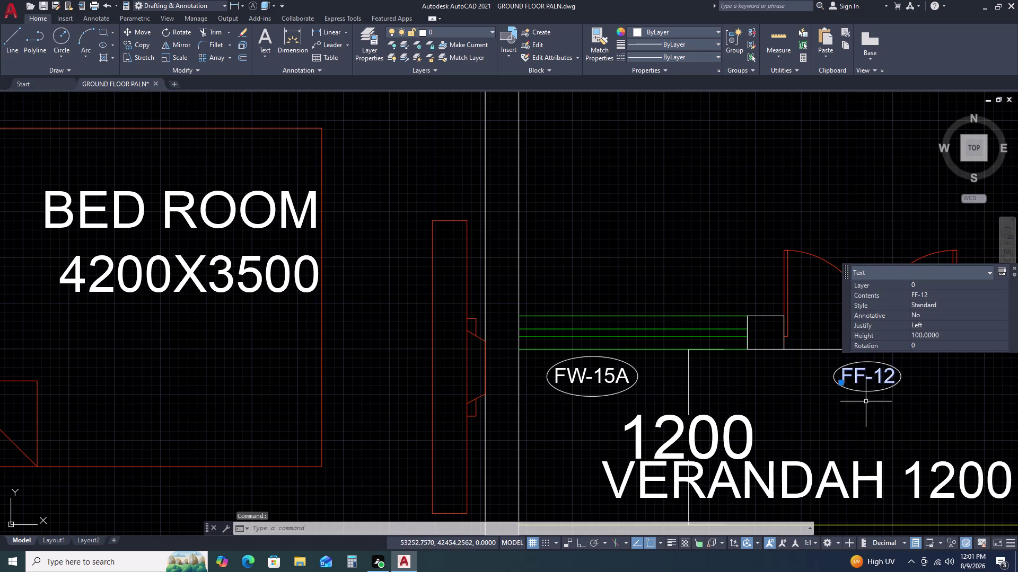
drag(867, 402, 863, 391)
double_click(853, 376)
key(c)
text(O)
key(space)
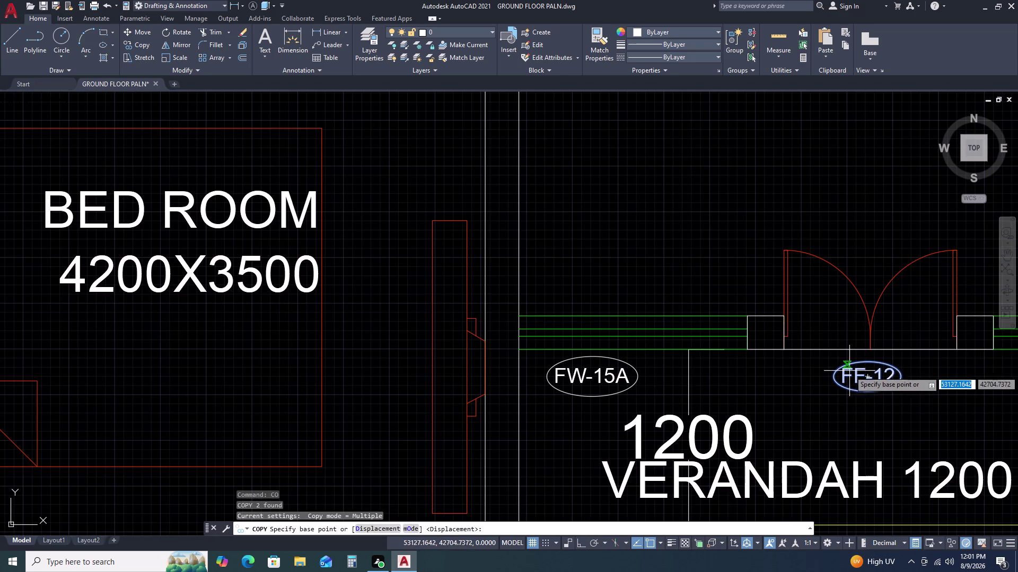
drag(845, 371, 805, 364)
scroll(down, 3)
middle_drag(342, 139, 451, 237)
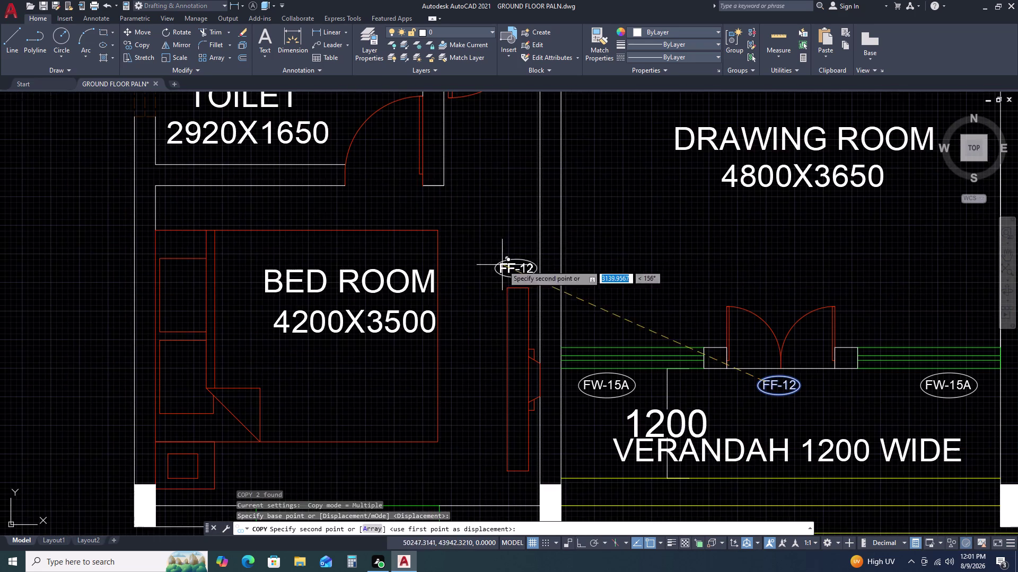
scroll(up, 3)
click(370, 172)
key(Escape)
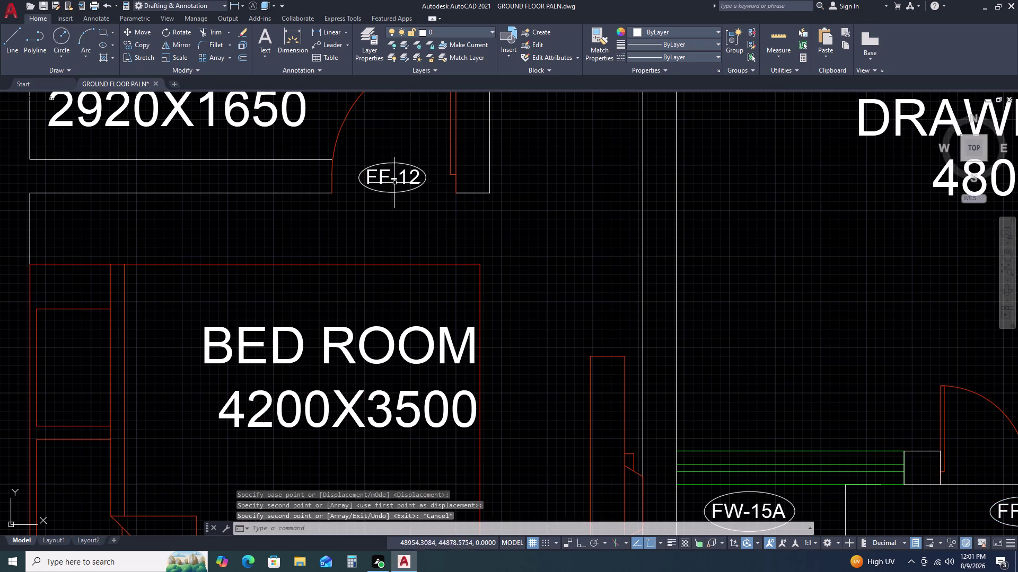
Relabel the copied tag to read D-8-5.
double_click(382, 175)
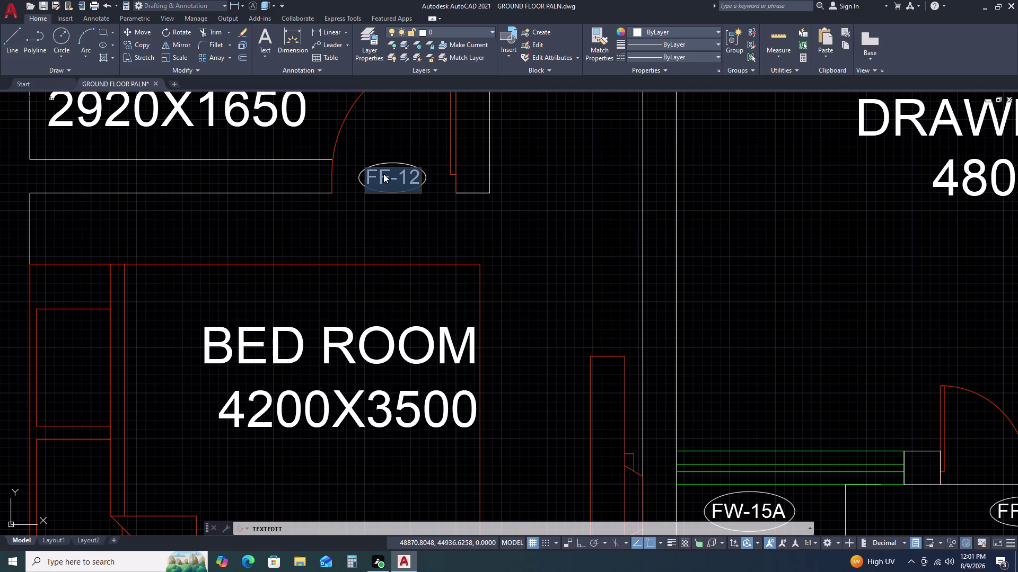
key(d)
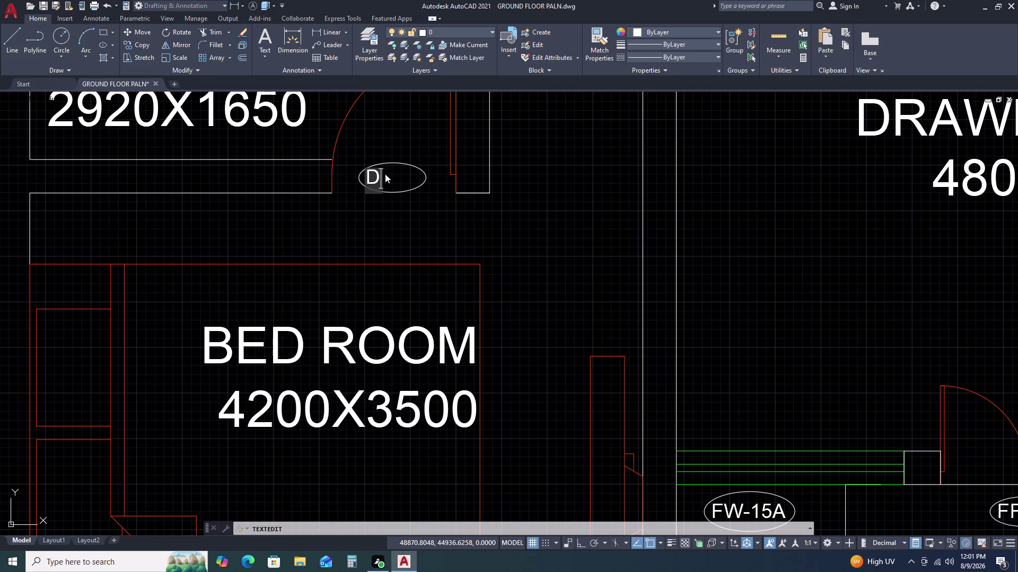
key(minus)
key(8)
key(minus)
key(5)
scroll(down, 3)
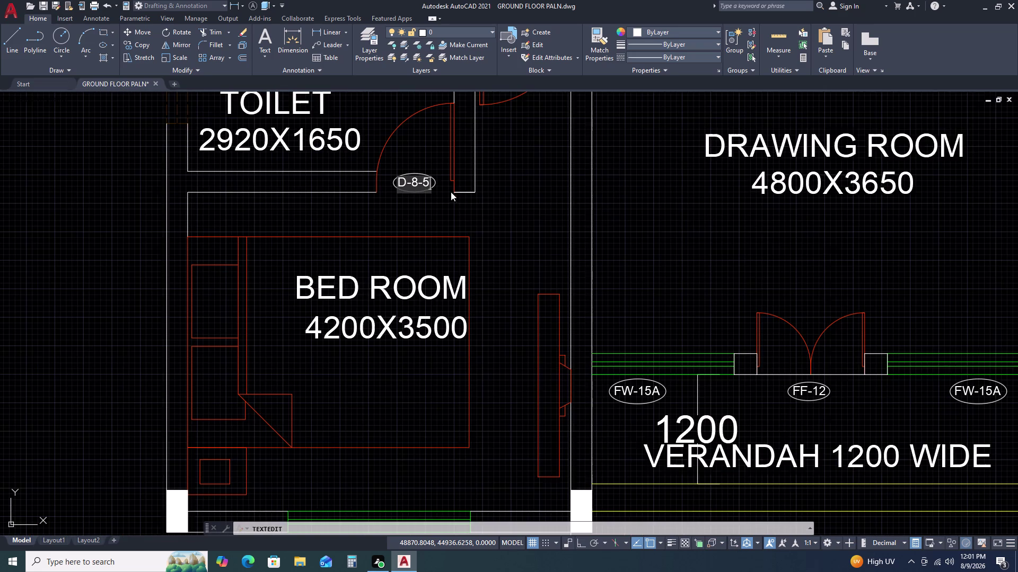
click(476, 200)
key(Escape)
click(420, 167)
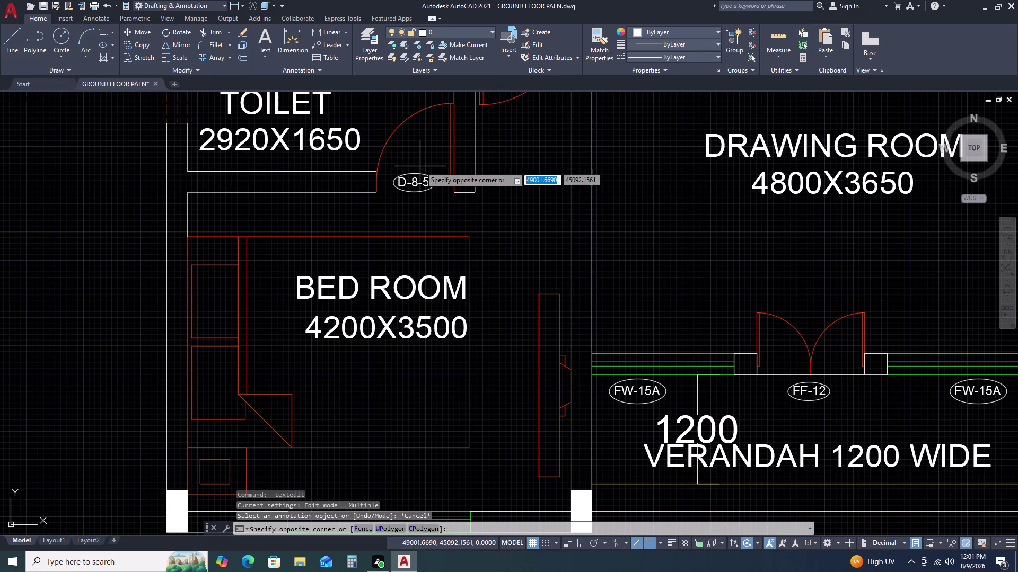
Survey the ground floor plan around the D-8-5 tag and clear the selection.
double_click(398, 198)
middle_drag(512, 199, 522, 243)
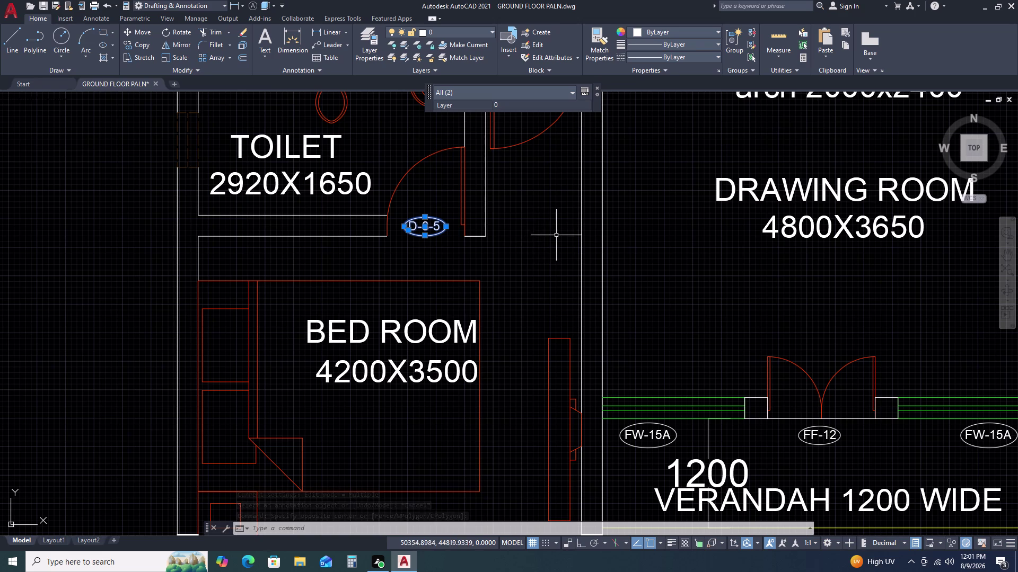
scroll(down, 3)
middle_drag(607, 232, 564, 239)
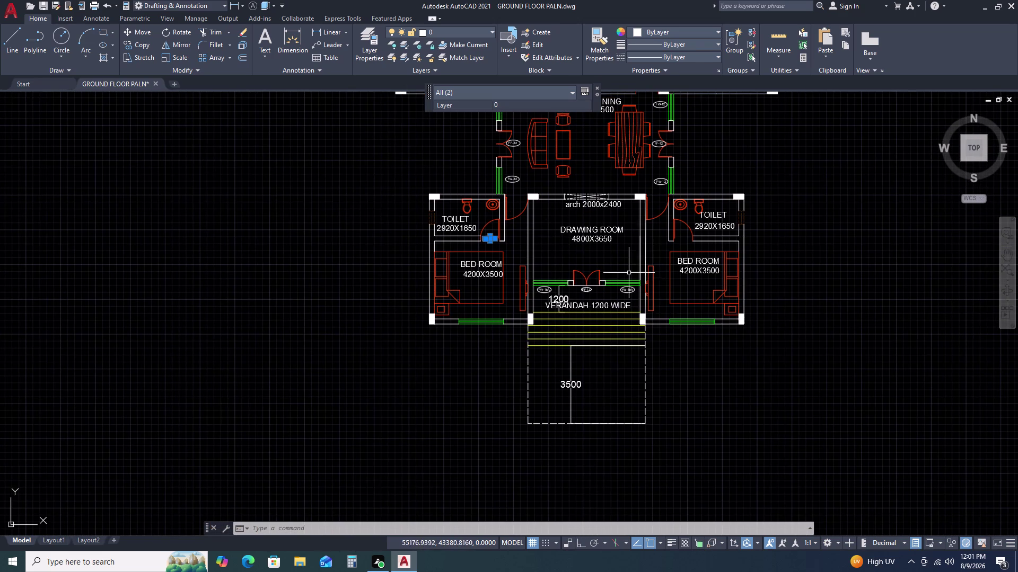
scroll(up, 3)
middle_drag(551, 265, 564, 268)
middle_click(569, 267)
scroll(up, 3)
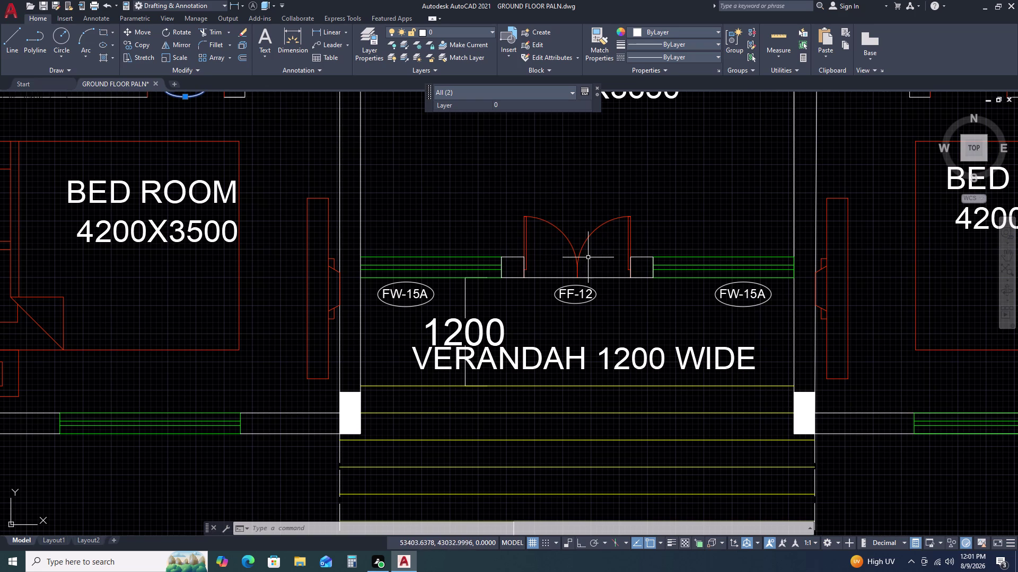
key(Escape)
scroll(down, 3)
scroll(up, 3)
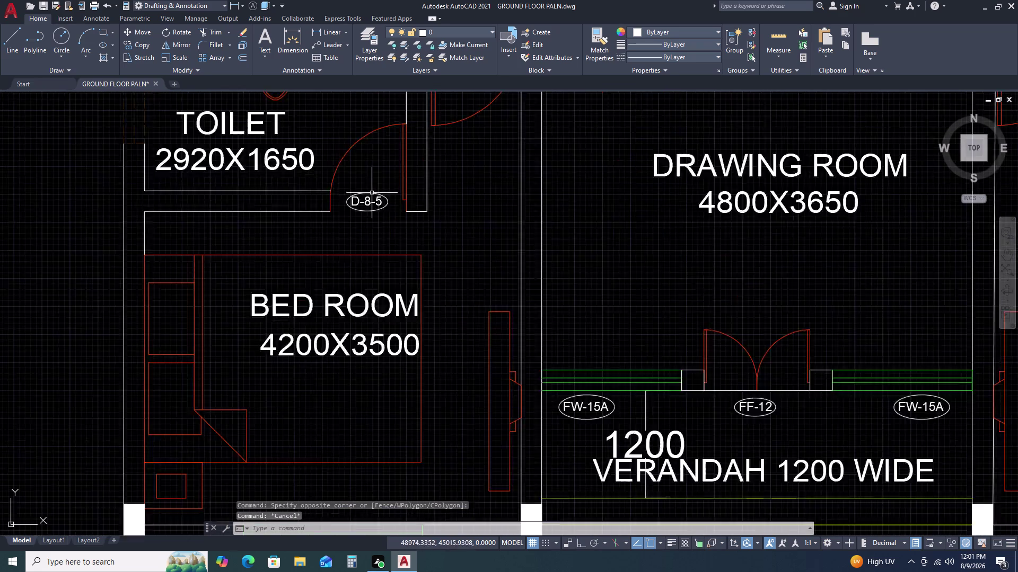
scroll(up, 3)
scroll(up, 3)
Try selecting the D-8-5 tag, cancel it, and move the view to the verandah tags.
click(375, 220)
double_click(359, 236)
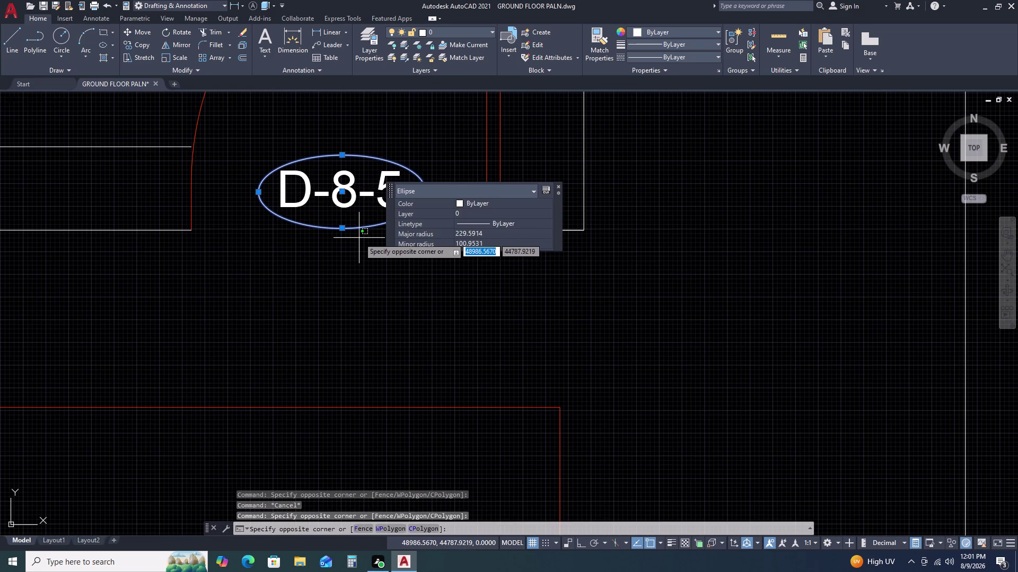
scroll(down, 3)
key(Escape)
scroll(down, 3)
key(Escape)
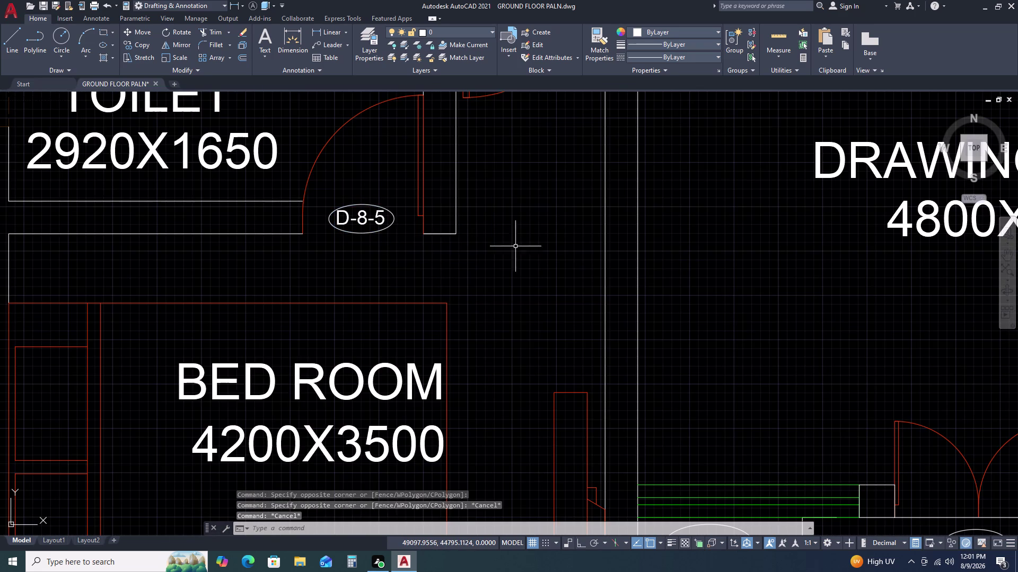
key(Escape)
scroll(down, 3)
middle_drag(509, 269, 496, 193)
scroll(up, 3)
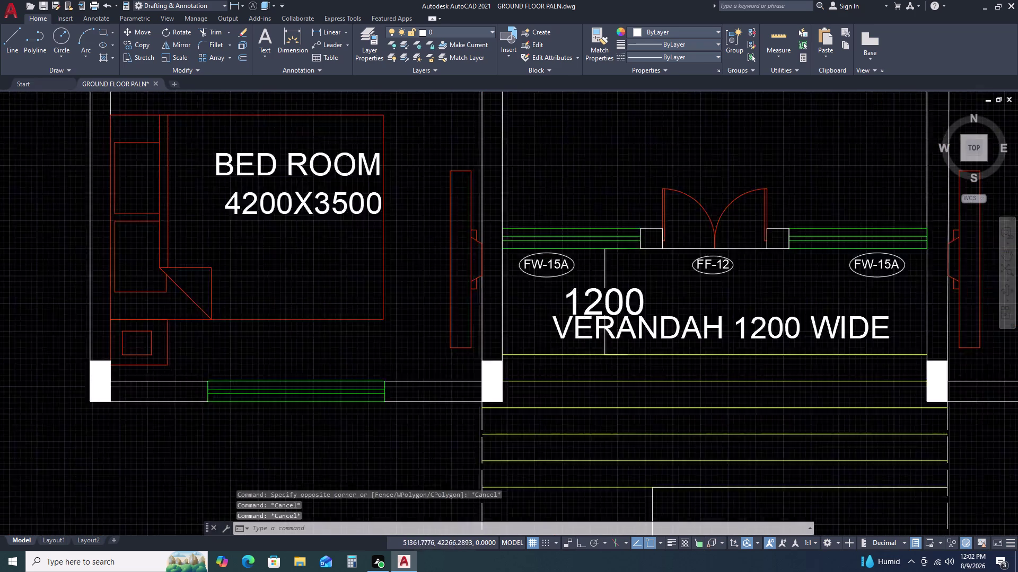
scroll(up, 3)
Window-select the left FW-15A tag, start a COPY, and pick its base point.
click(626, 211)
drag(625, 210, 614, 217)
click(572, 242)
key(c)
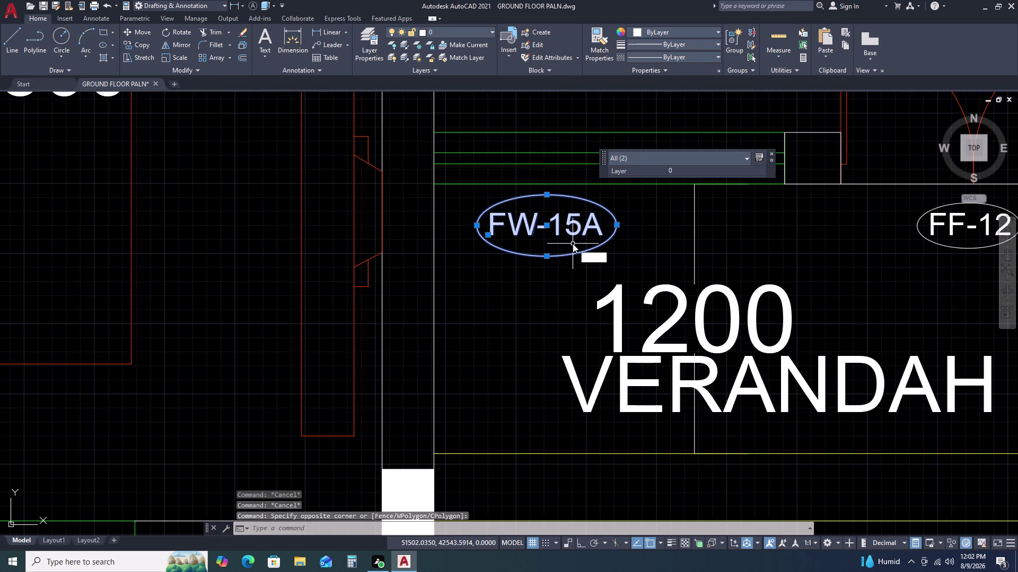
key(o)
key(space)
click(559, 247)
drag(558, 248, 550, 242)
scroll(down, 3)
middle_drag(363, 185, 470, 280)
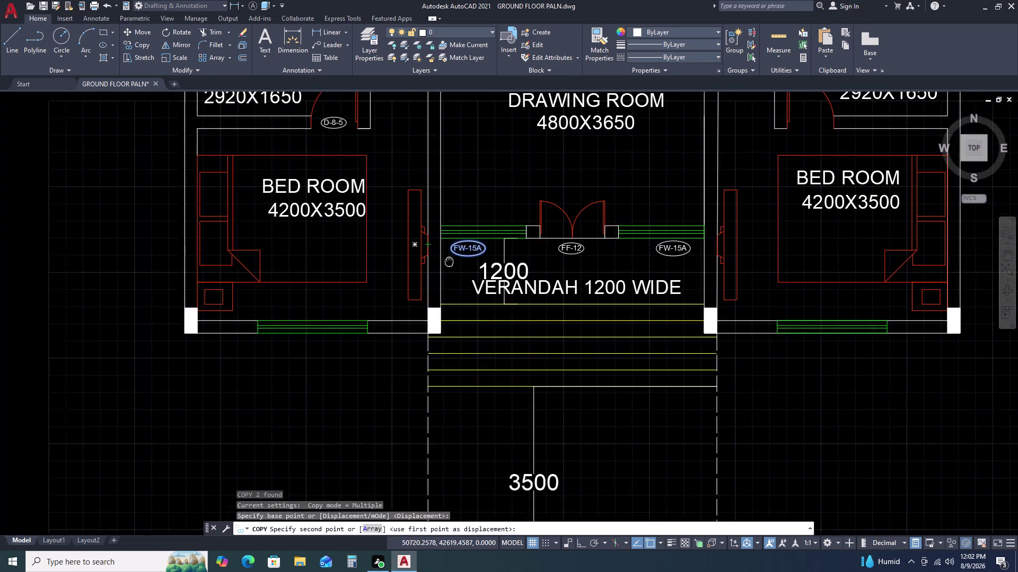
middle_drag(470, 280, 496, 309)
scroll(up, 3)
Drop the FW-15A copy below the D-8-5 tag and erase the old D-8-5 tag.
click(419, 218)
key(Escape)
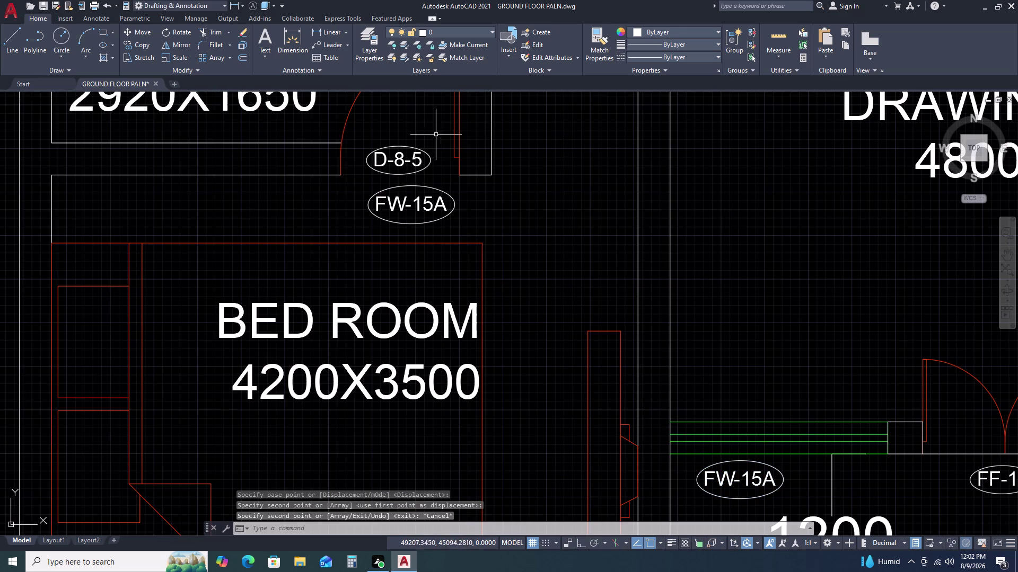
click(435, 129)
drag(435, 128, 424, 139)
click(401, 164)
key(Delete)
Change the copied tag's text from FW-15A to D-8-5.
triple_click(421, 199)
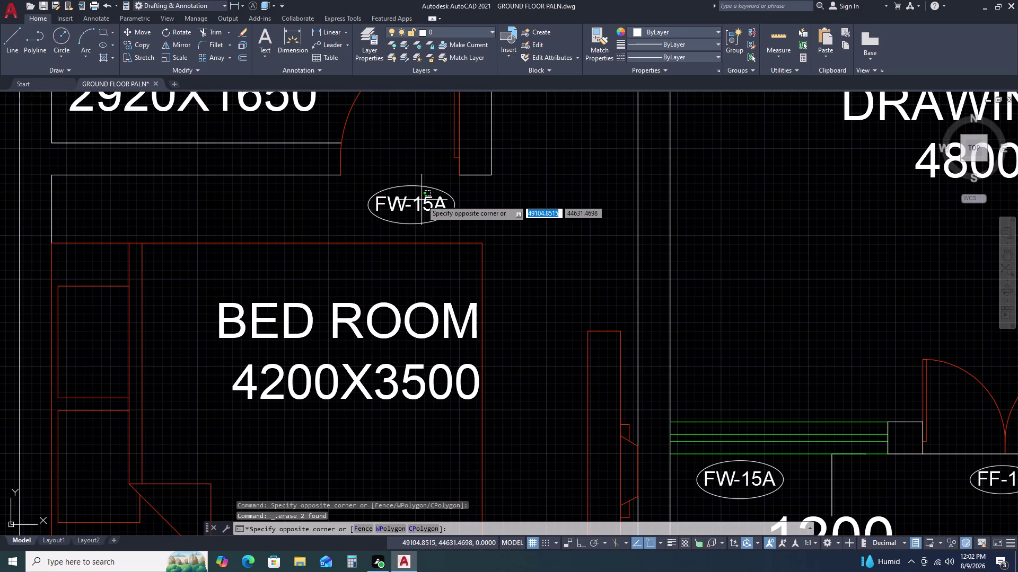
triple_click(422, 200)
triple_click(420, 203)
double_click(420, 203)
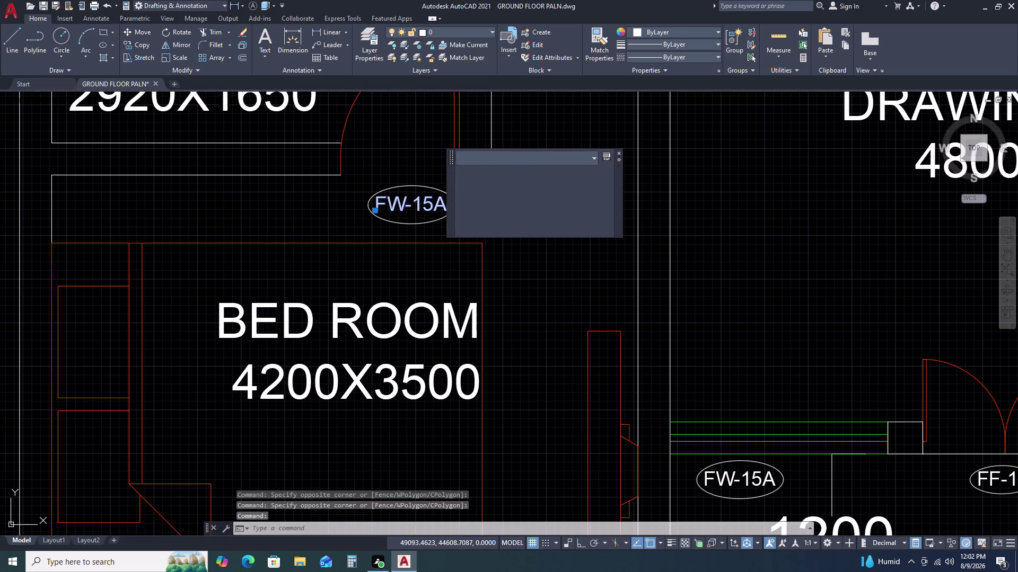
double_click(420, 203)
click(420, 203)
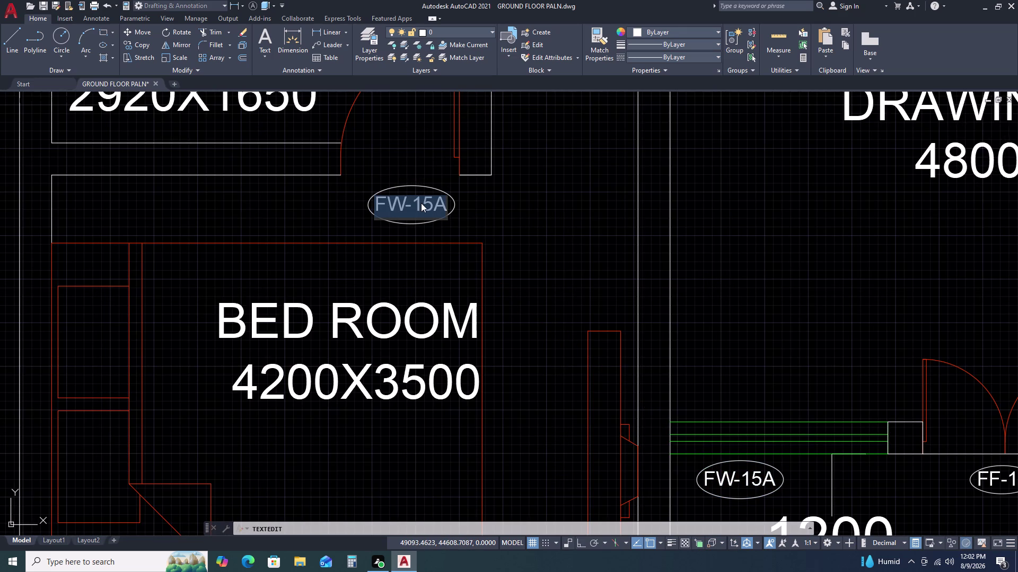
key(d)
key(minus)
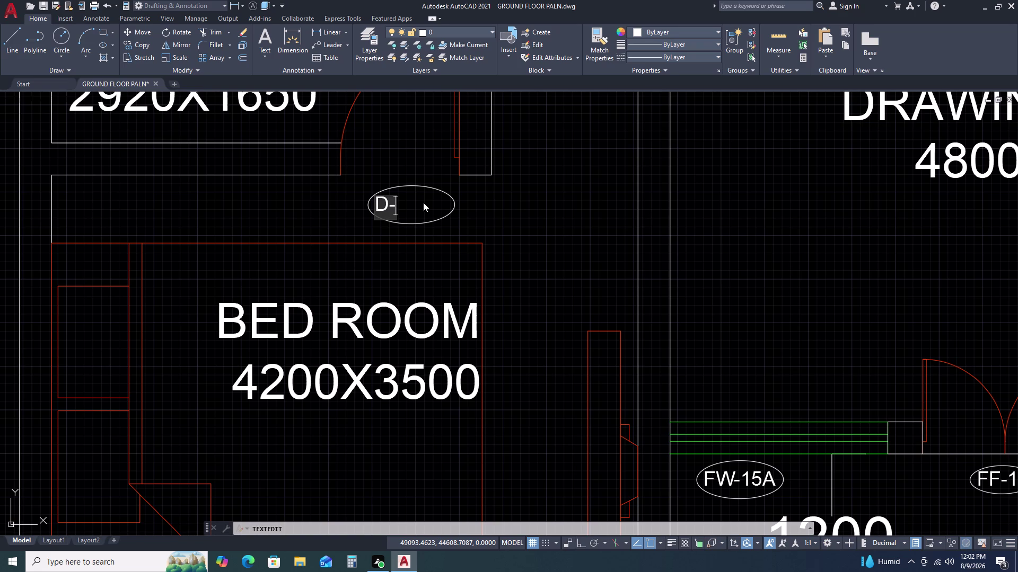
key(8)
key(minus)
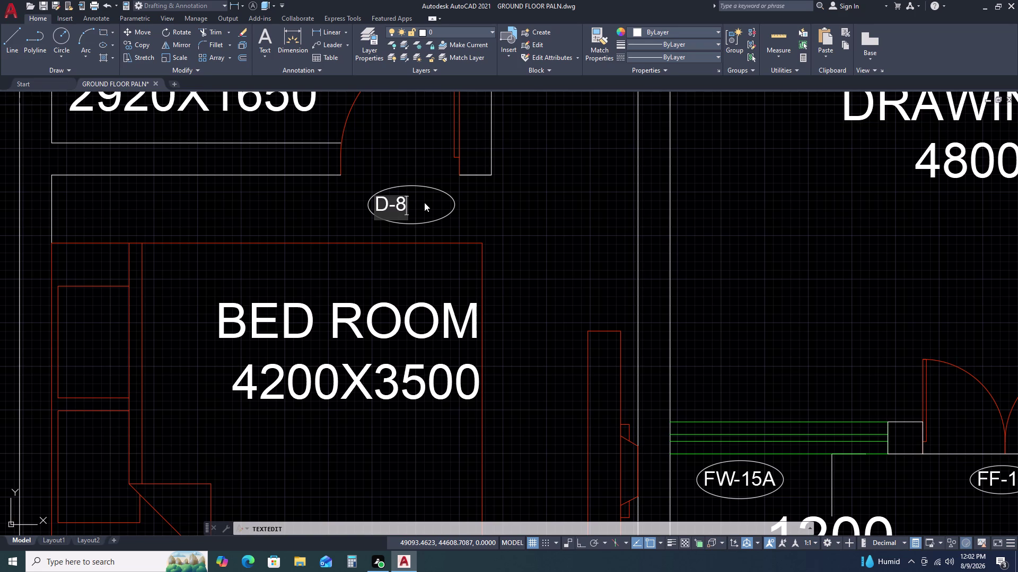
key(5)
double_click(495, 220)
key(Escape)
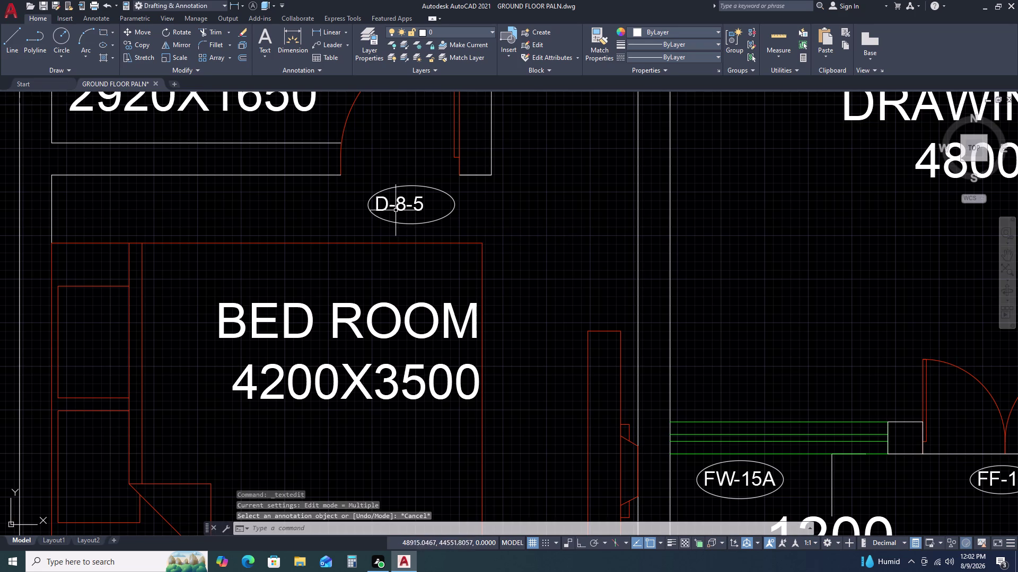
click(411, 196)
Centre the D-8-5 text inside its ellipse.
click(381, 211)
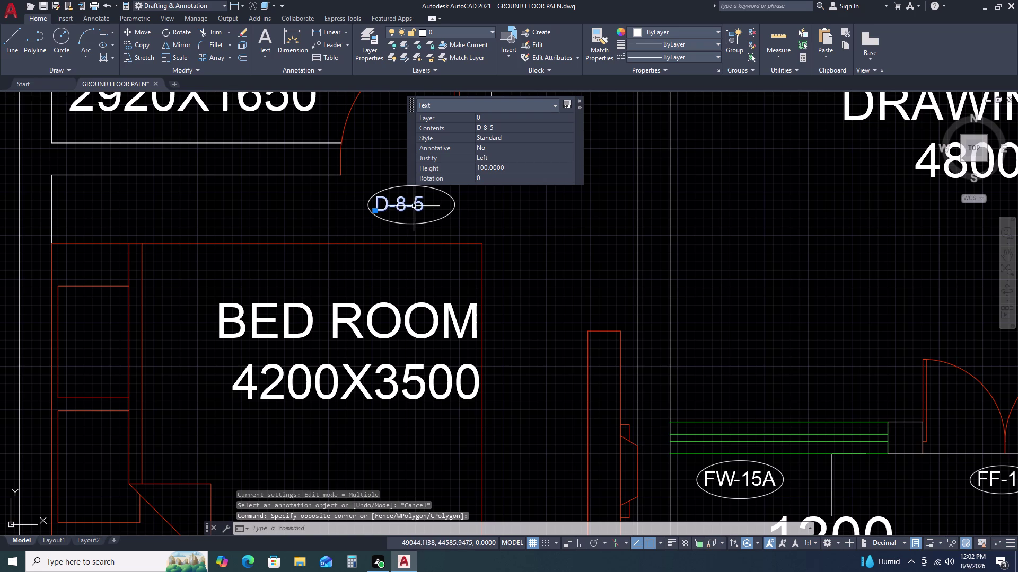
text(M)
key(space)
click(410, 210)
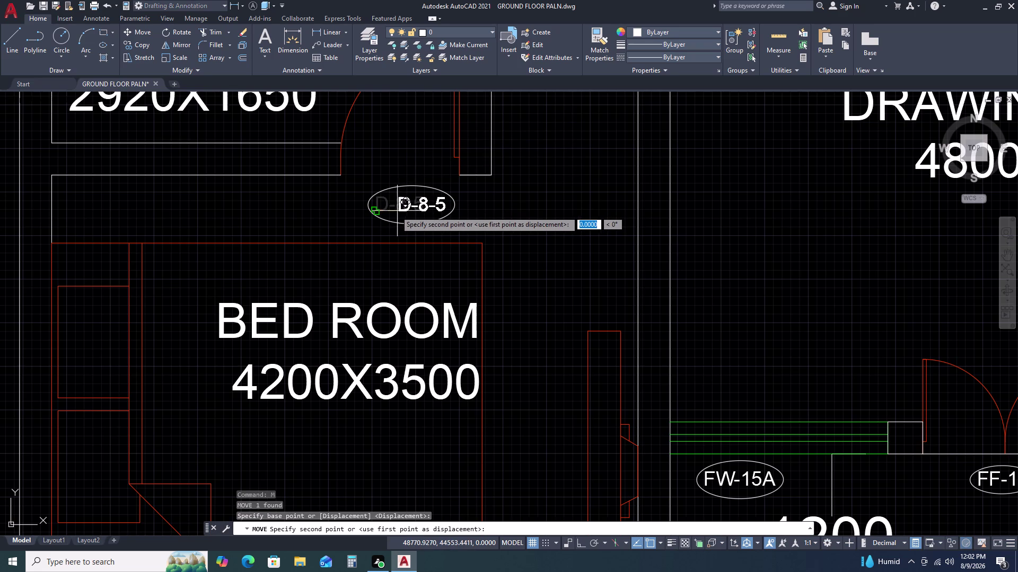
double_click(389, 211)
click(423, 204)
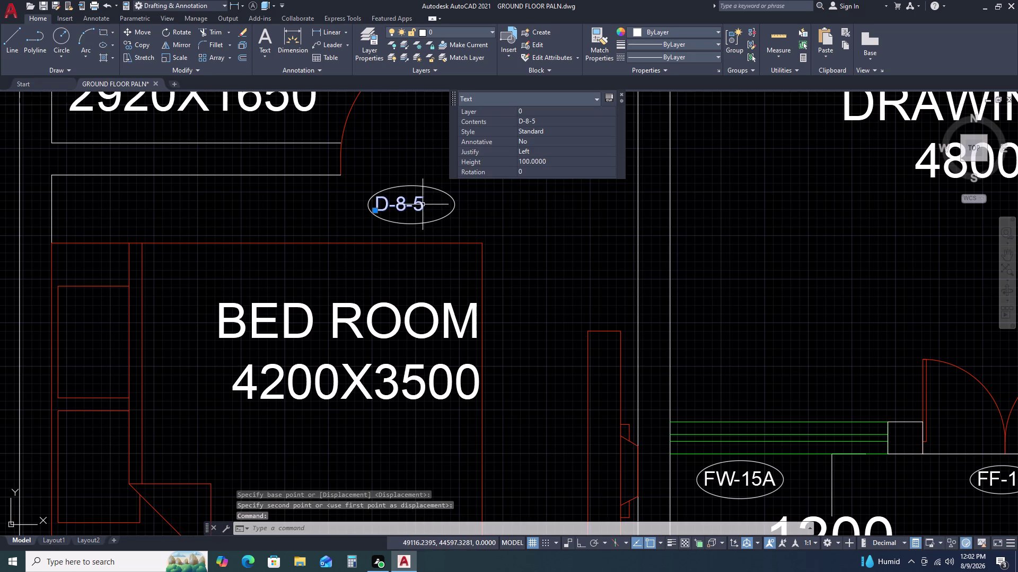
key(m)
key(space)
double_click(437, 212)
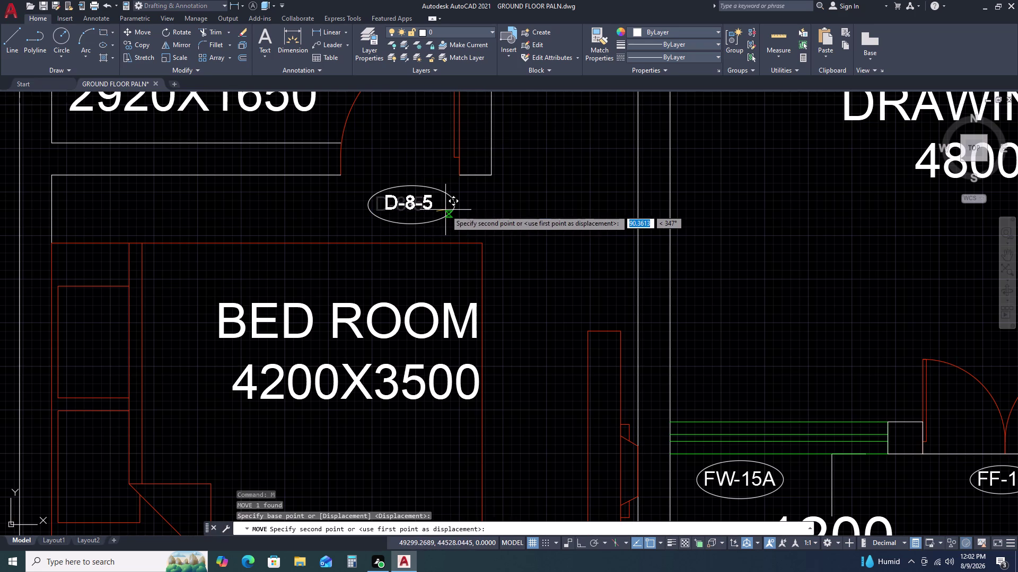
double_click(445, 211)
scroll(down, 3)
key(Escape)
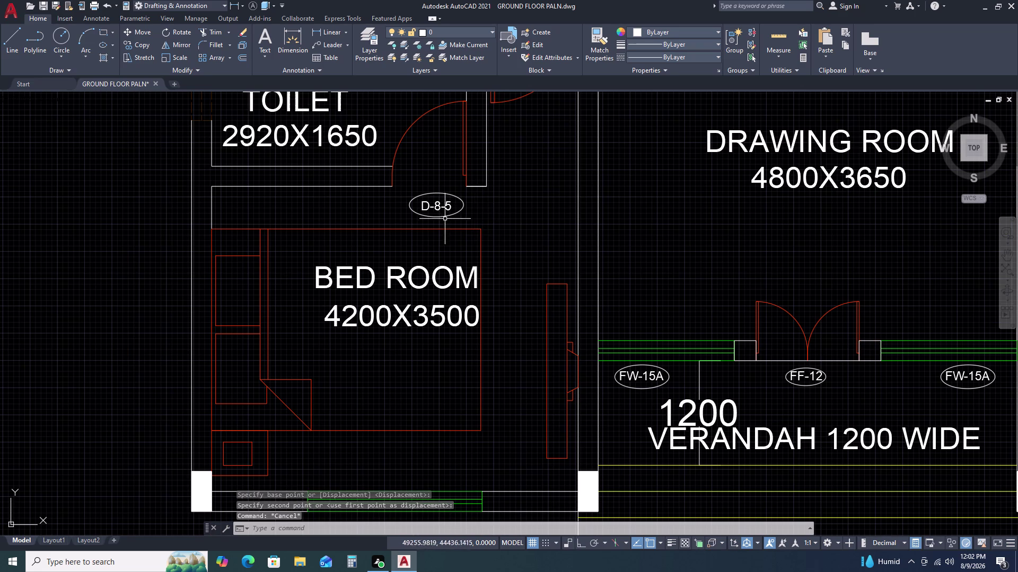
scroll(up, 3)
Move the whole D-8-5 tag higher, right beside the toilet doorway.
click(467, 221)
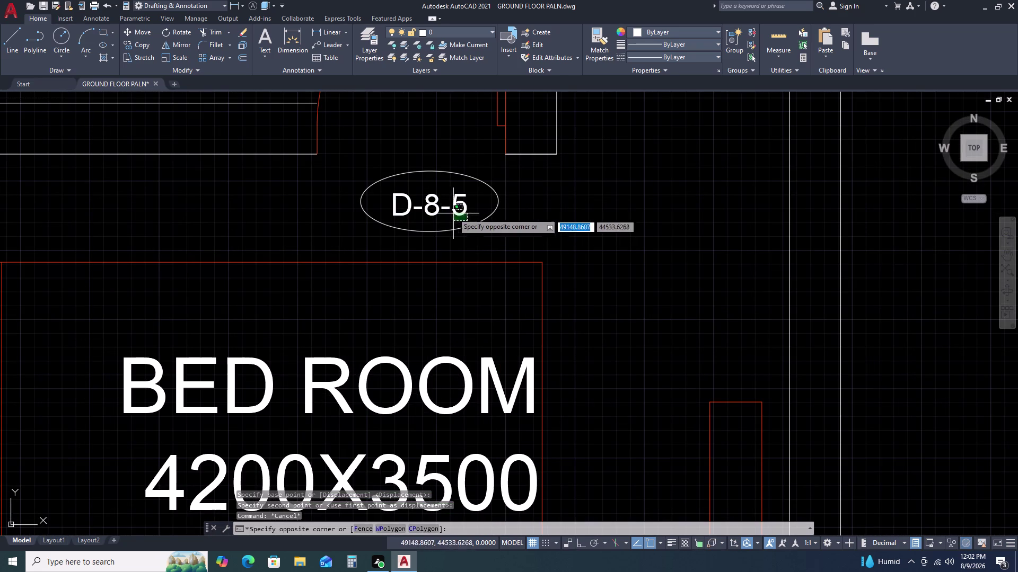
click(423, 168)
key(m)
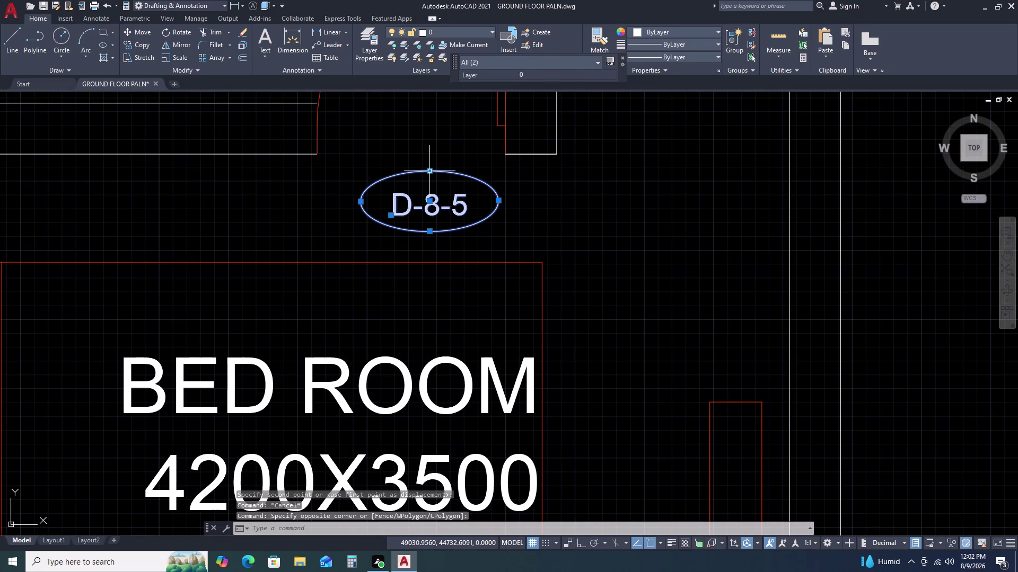
key(space)
click(420, 185)
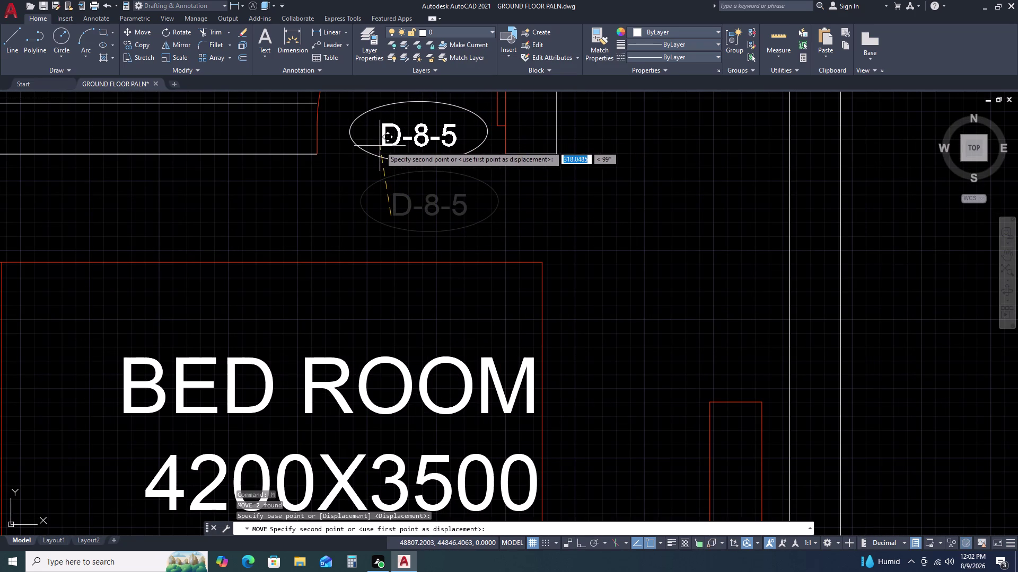
double_click(380, 146)
scroll(down, 3)
middle_drag(627, 207, 572, 212)
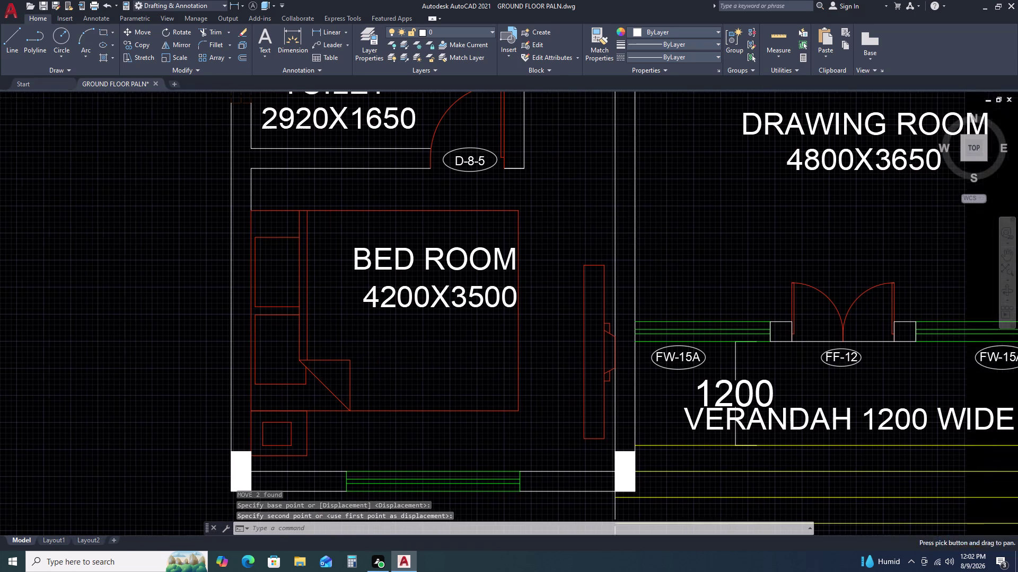
scroll(down, 3)
scroll(down, 3)
scroll(up, 3)
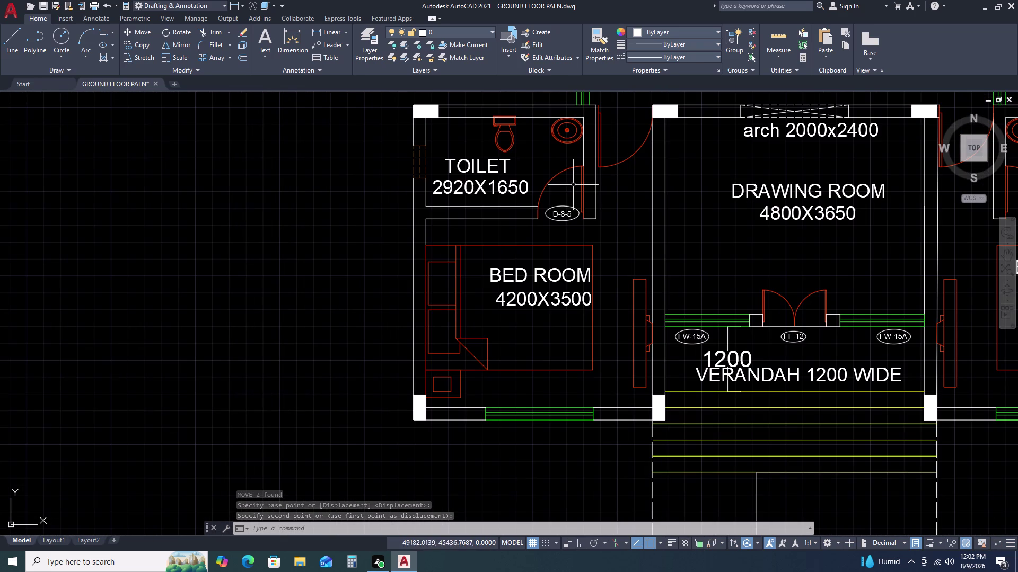
Copy the D-8-5 tag to the doors above the toilet, the right arch and the right toilet.
double_click(566, 198)
click(549, 220)
text(C)
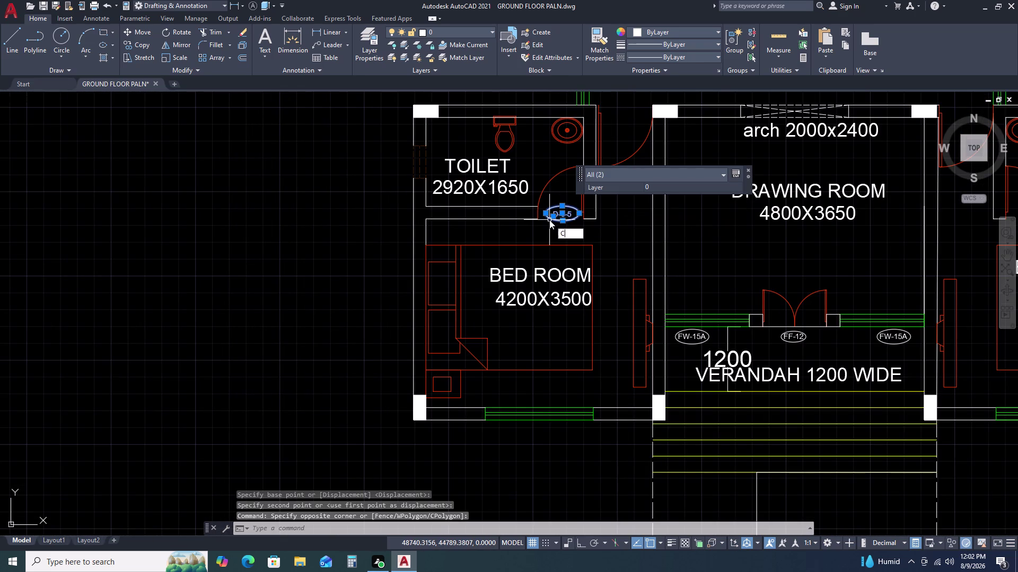
text(O)
key(space)
double_click(549, 220)
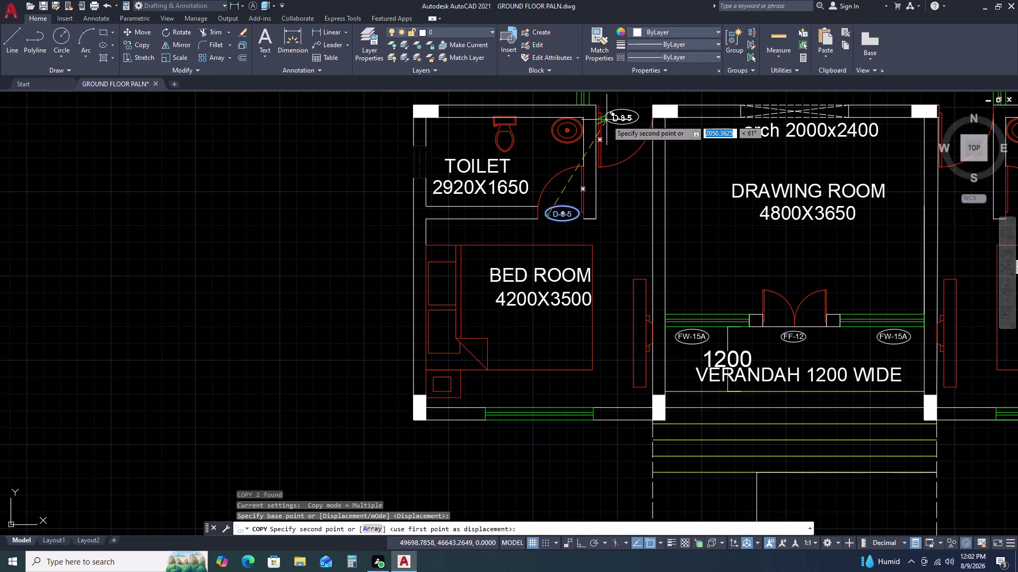
click(606, 120)
middle_drag(706, 253, 602, 297)
middle_click(601, 297)
scroll(down, 3)
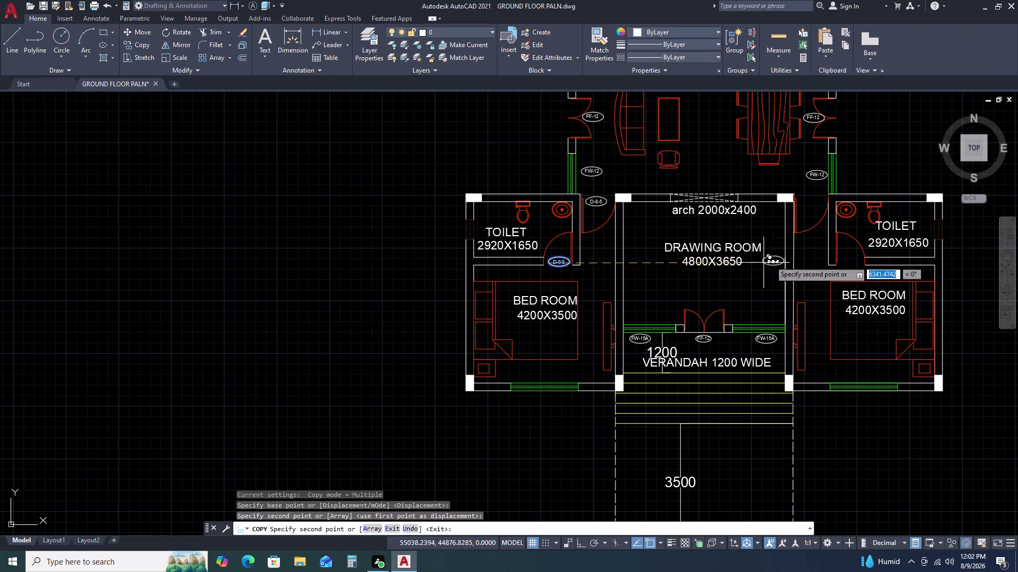
scroll(up, 3)
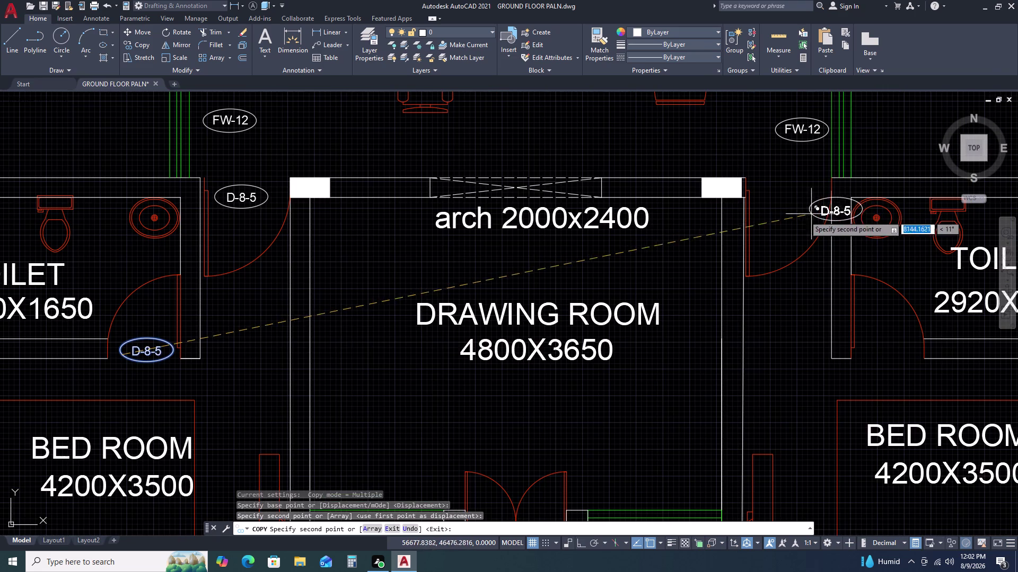
click(762, 212)
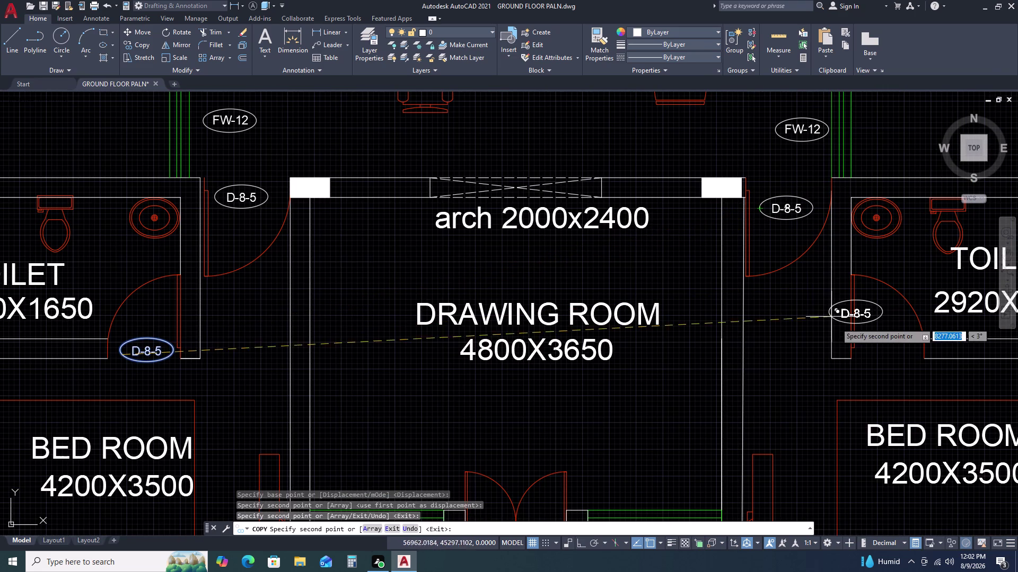
double_click(858, 340)
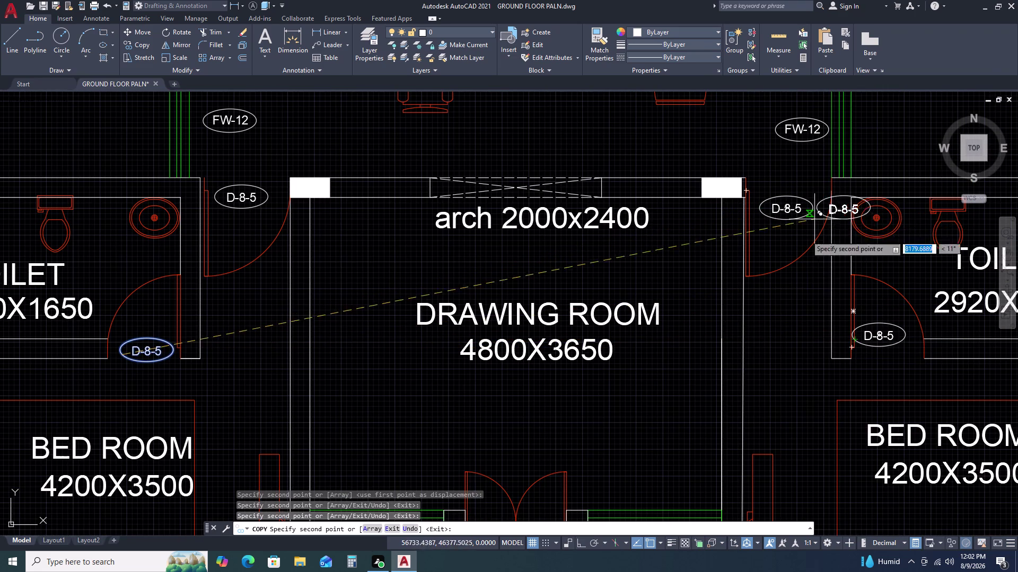
Place D-8-5 tag copies at the right dress room and rear right toilet doors.
scroll(down, 3)
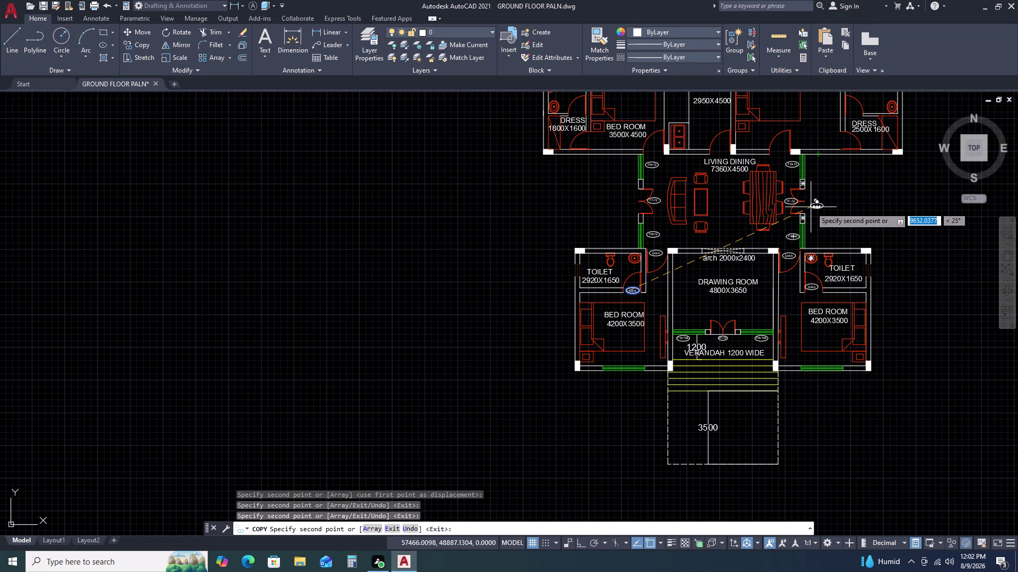
scroll(down, 3)
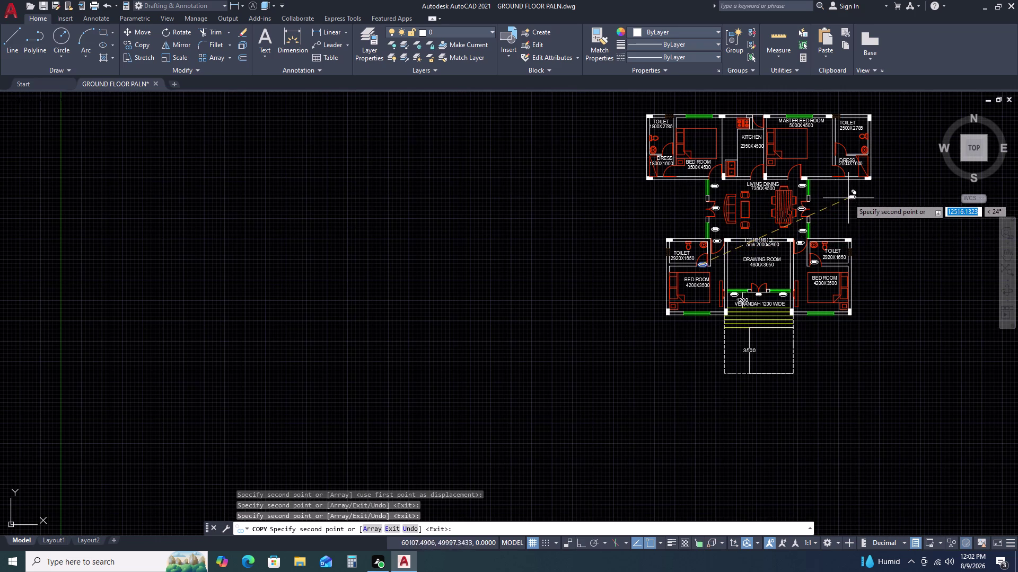
scroll(up, 3)
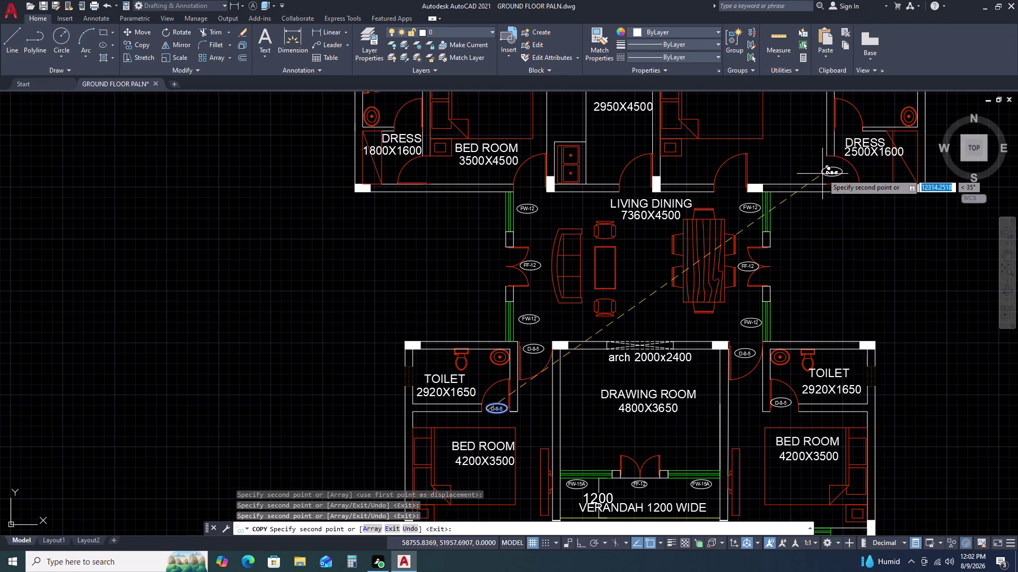
scroll(up, 3)
click(822, 174)
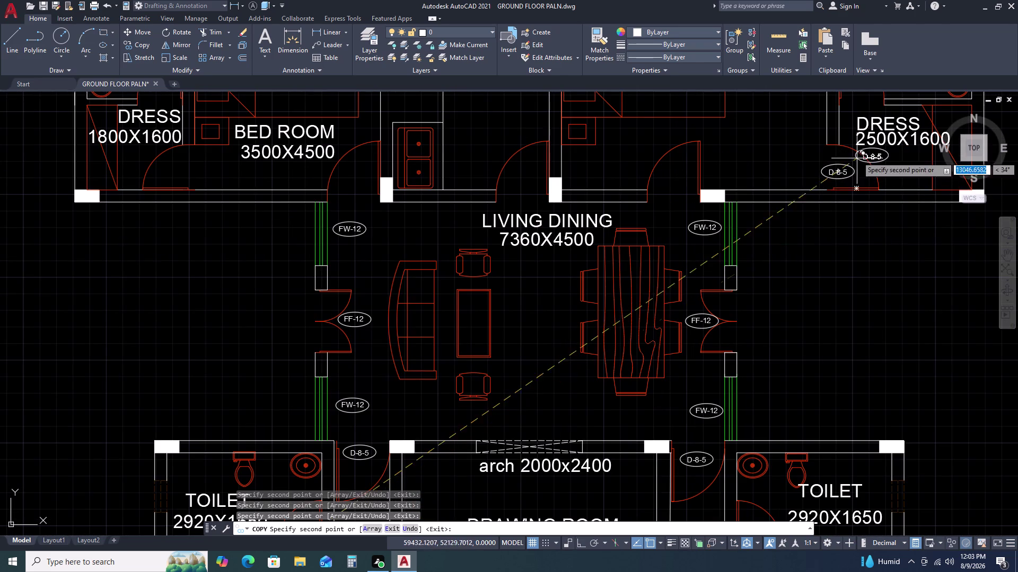
middle_drag(852, 159, 805, 289)
middle_click(805, 289)
scroll(up, 3)
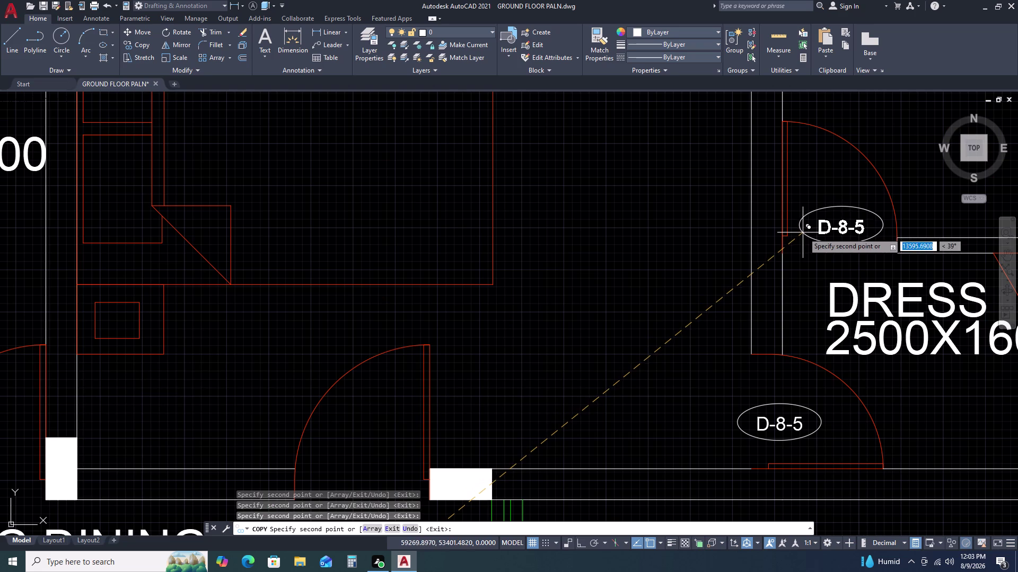
click(799, 230)
scroll(down, 3)
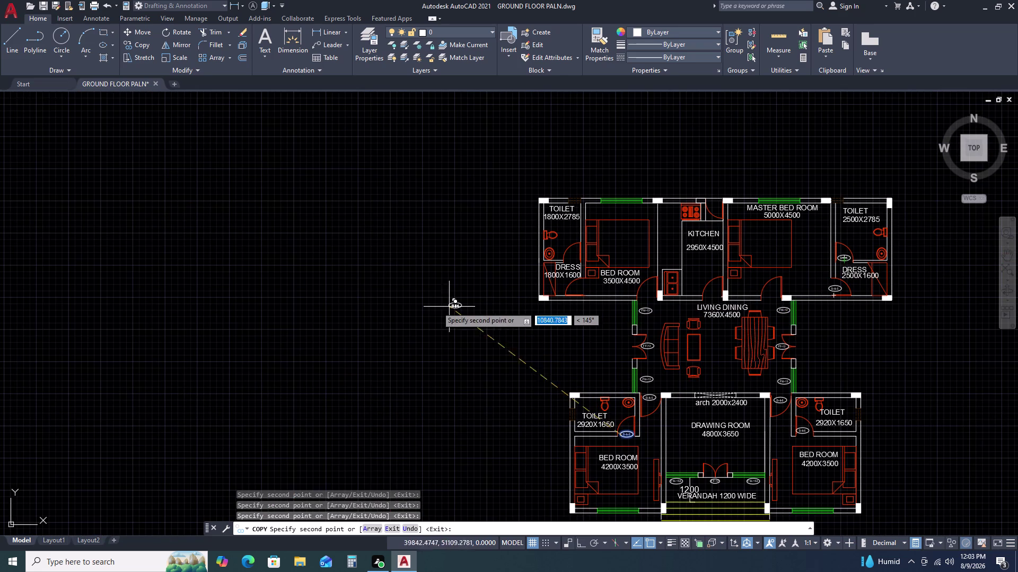
Place D-8-5 tag copies at the rear left bedroom doors.
middle_drag(440, 297, 528, 214)
middle_click(548, 200)
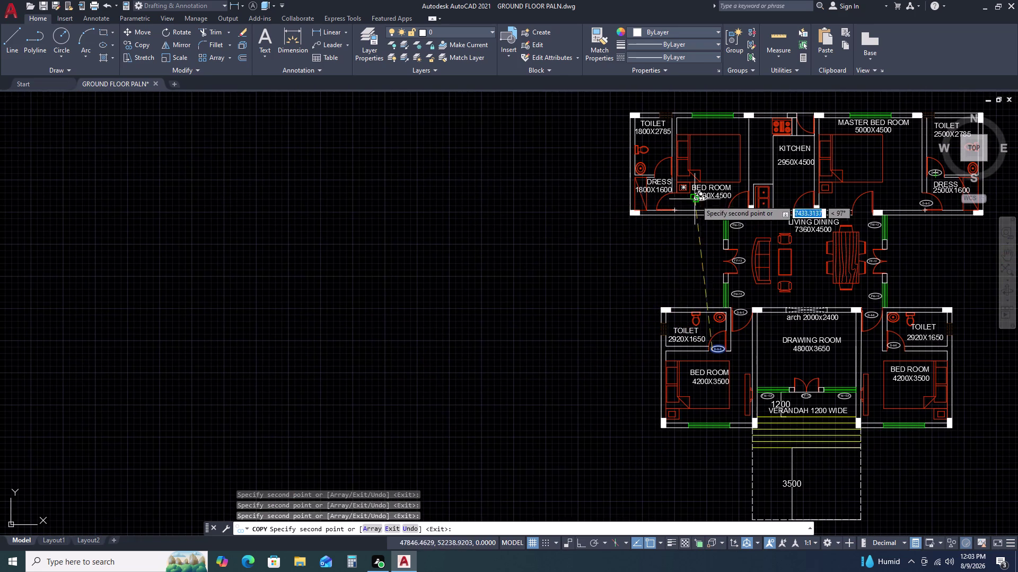
scroll(up, 3)
scroll(up, 3)
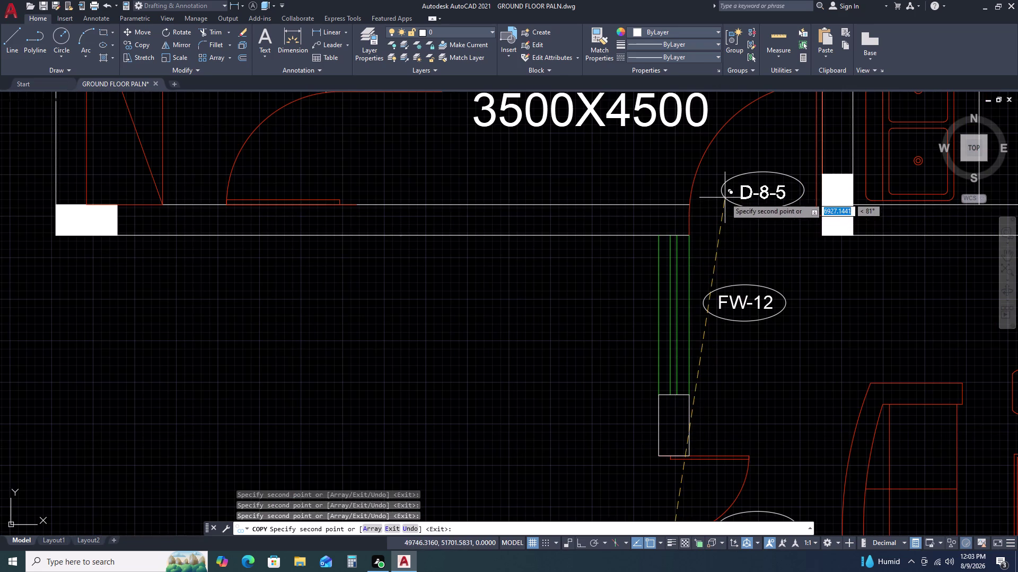
click(725, 198)
click(302, 156)
scroll(down, 3)
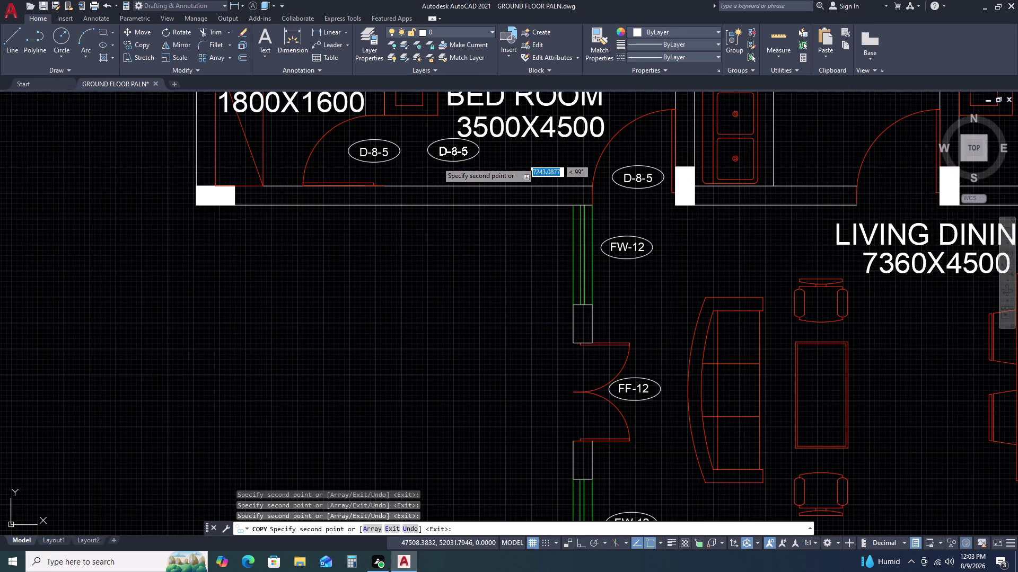
scroll(down, 3)
scroll(up, 3)
Tag the left dress room, kitchen rear, master bedroom and kitchen doors, then end copying.
double_click(366, 155)
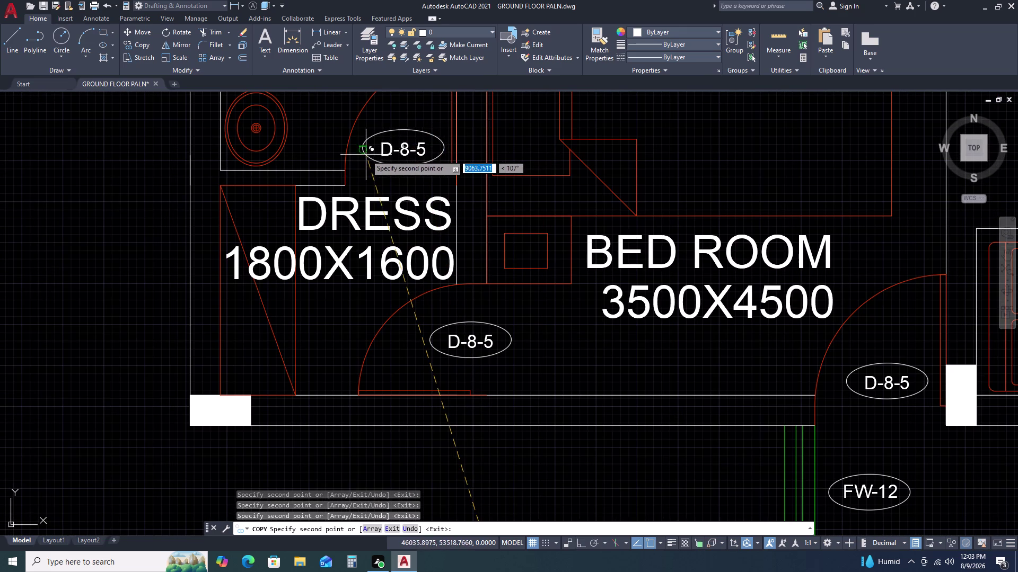
scroll(down, 3)
scroll(up, 3)
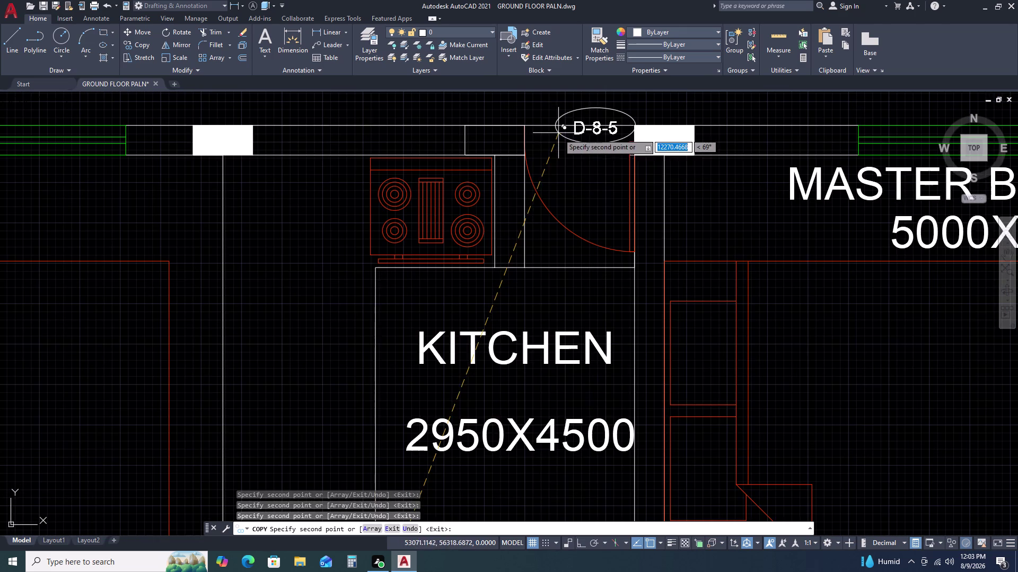
double_click(539, 171)
scroll(down, 3)
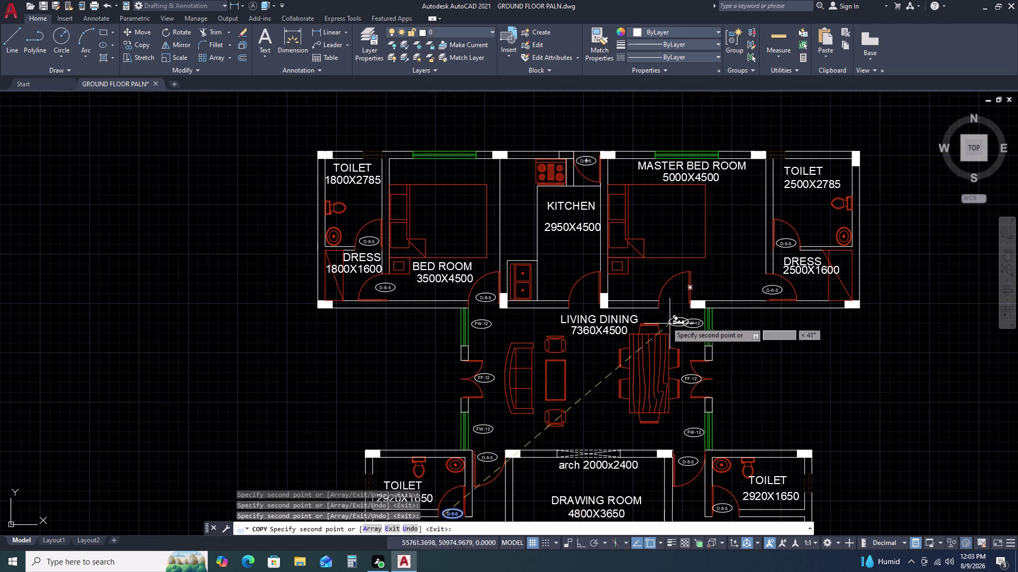
scroll(up, 3)
double_click(668, 306)
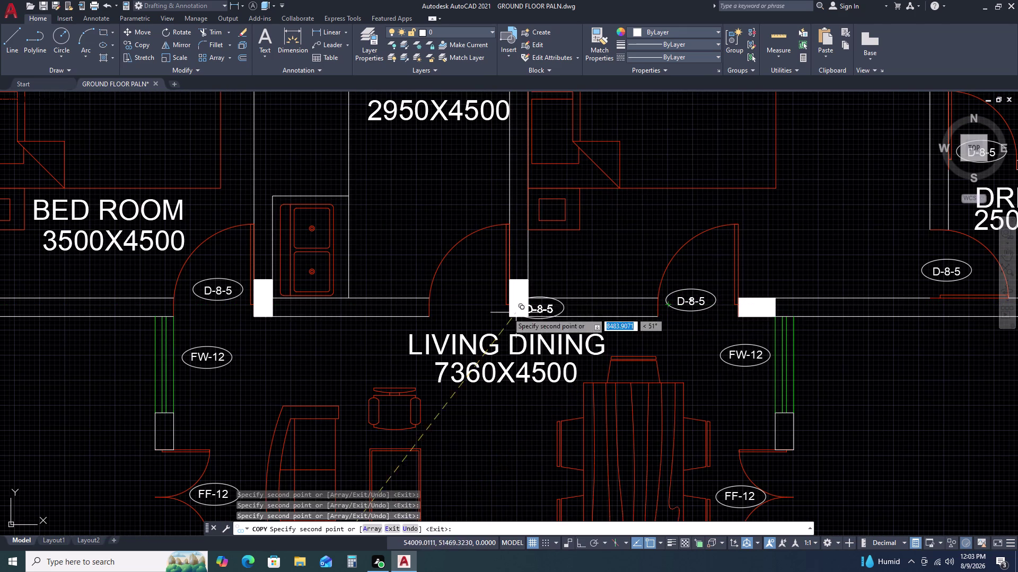
click(446, 307)
key(Escape)
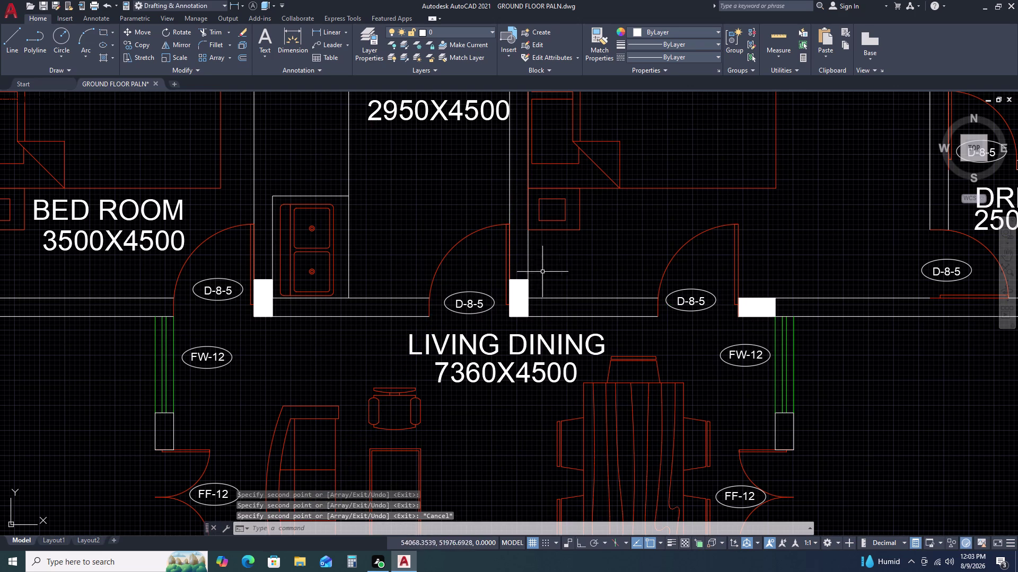
Pan to the front-left toilet and open its D-8-5 door tag for editing.
middle_drag(690, 314, 709, 247)
scroll(down, 3)
middle_drag(695, 364, 674, 167)
scroll(down, 3)
scroll(up, 3)
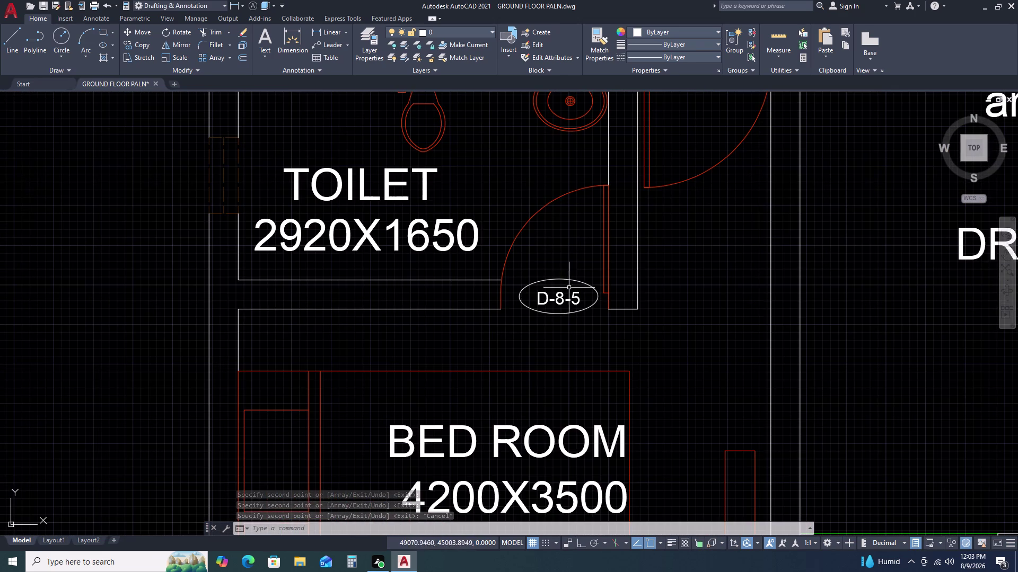
scroll(down, 3)
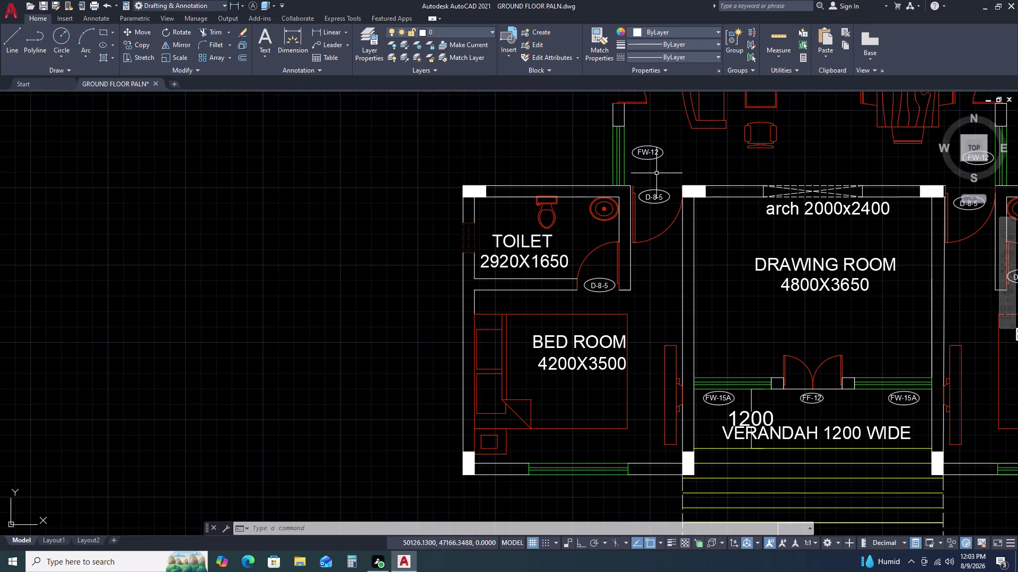
scroll(up, 3)
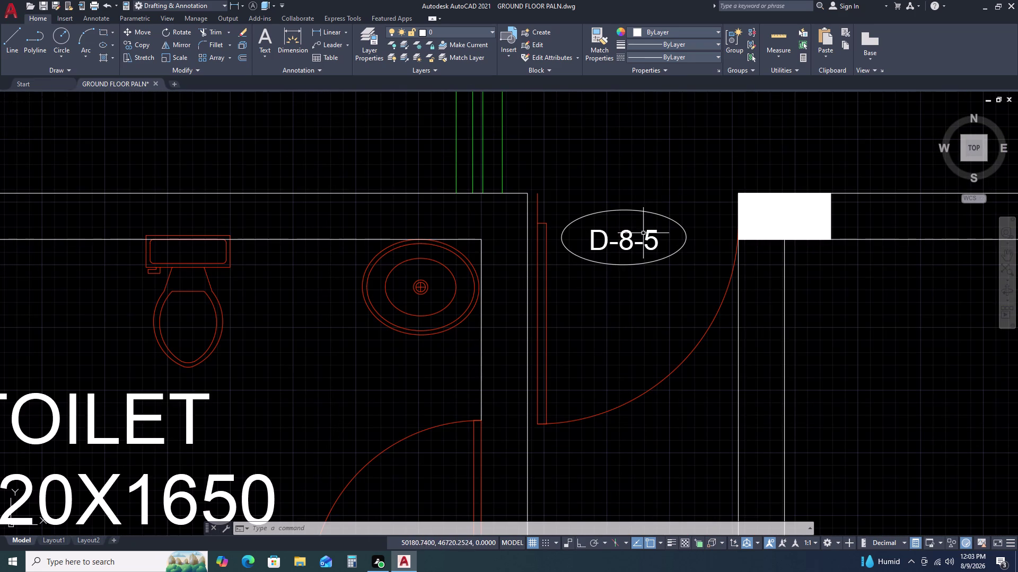
double_click(649, 233)
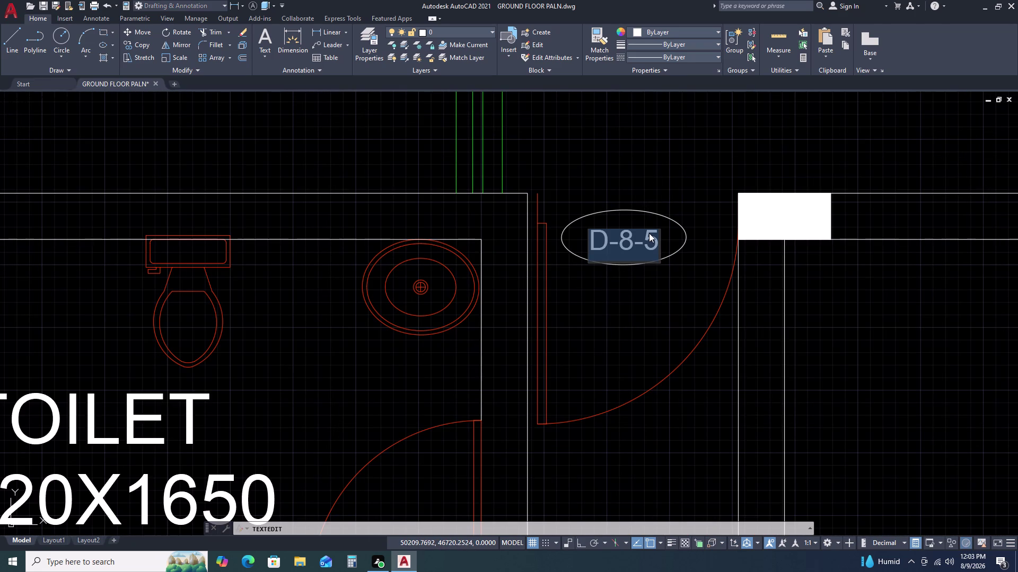
click(649, 233)
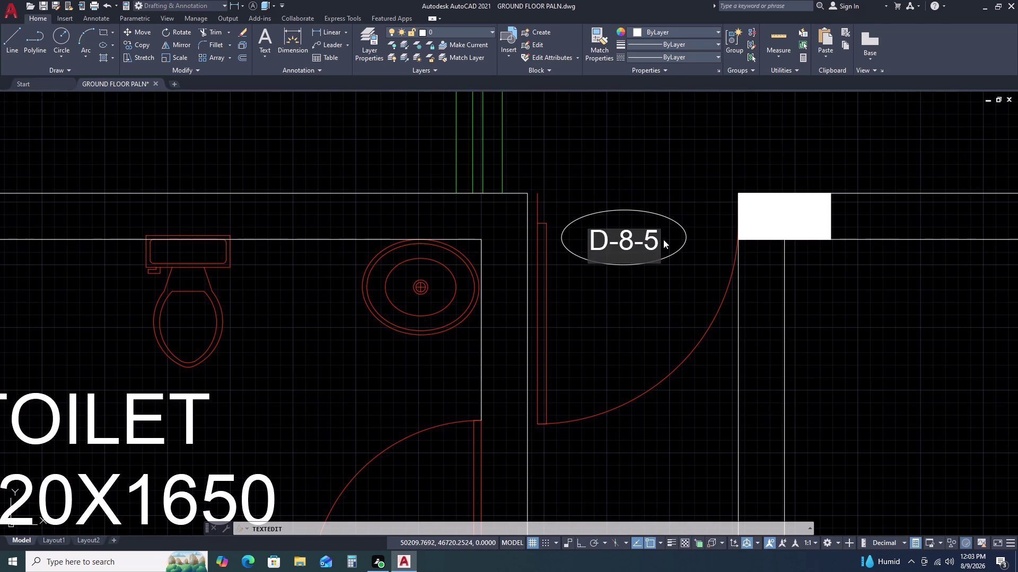
Retype that toilet door tag as D-10-5.
double_click(660, 240)
click(660, 240)
key(d)
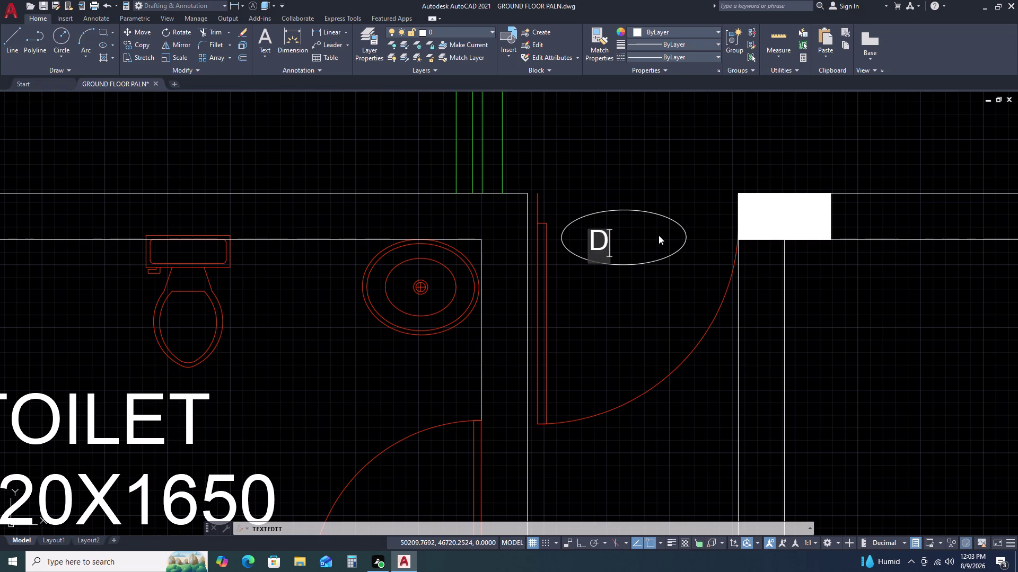
key(minus)
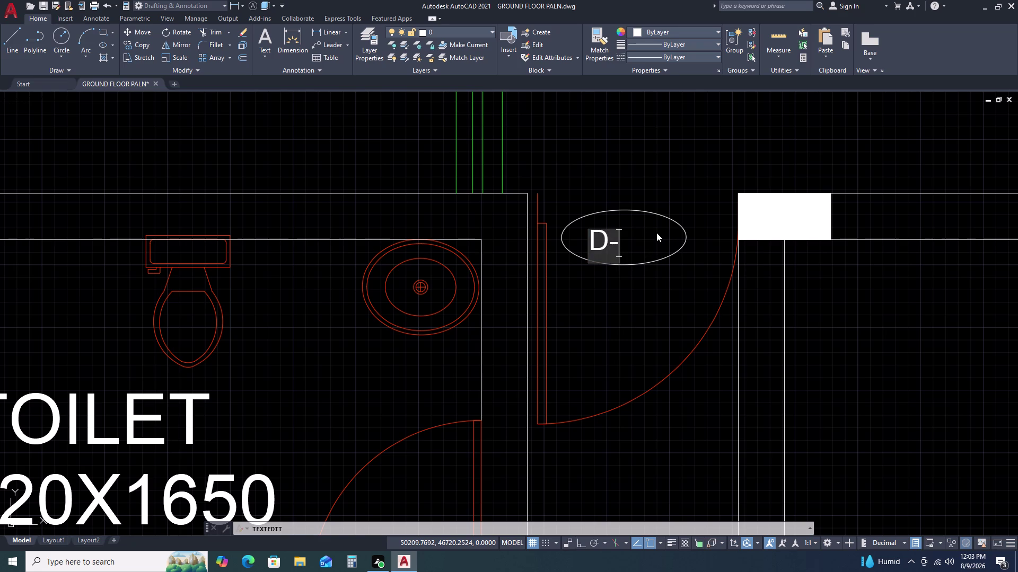
key(5)
key(BackSpace)
text(10)
key(minus)
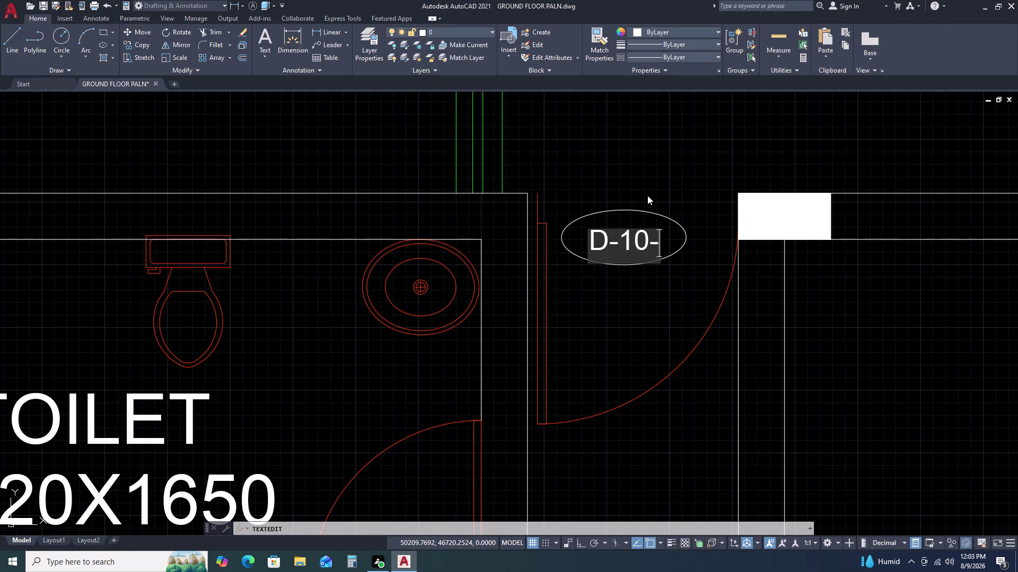
key(5)
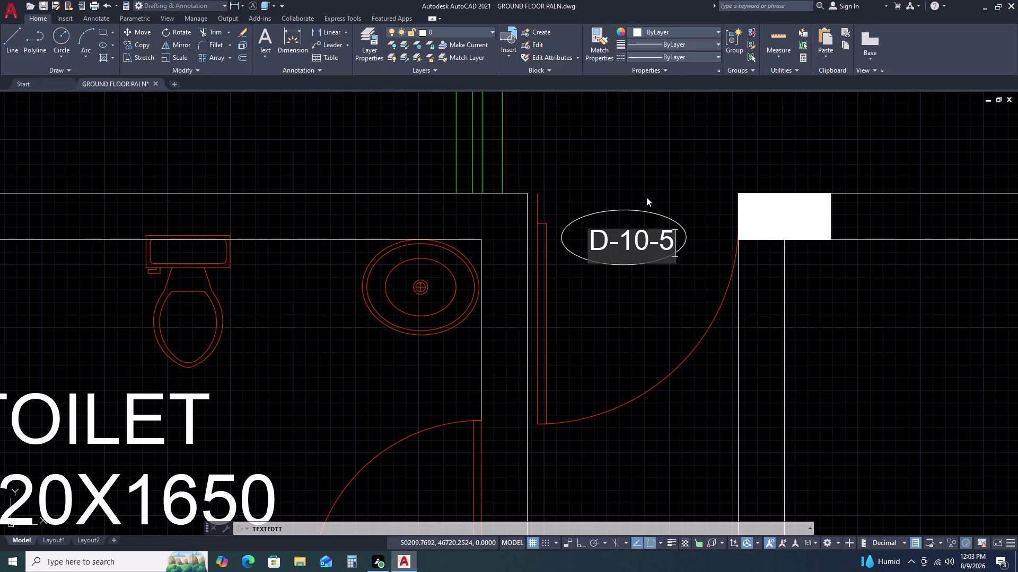
scroll(down, 3)
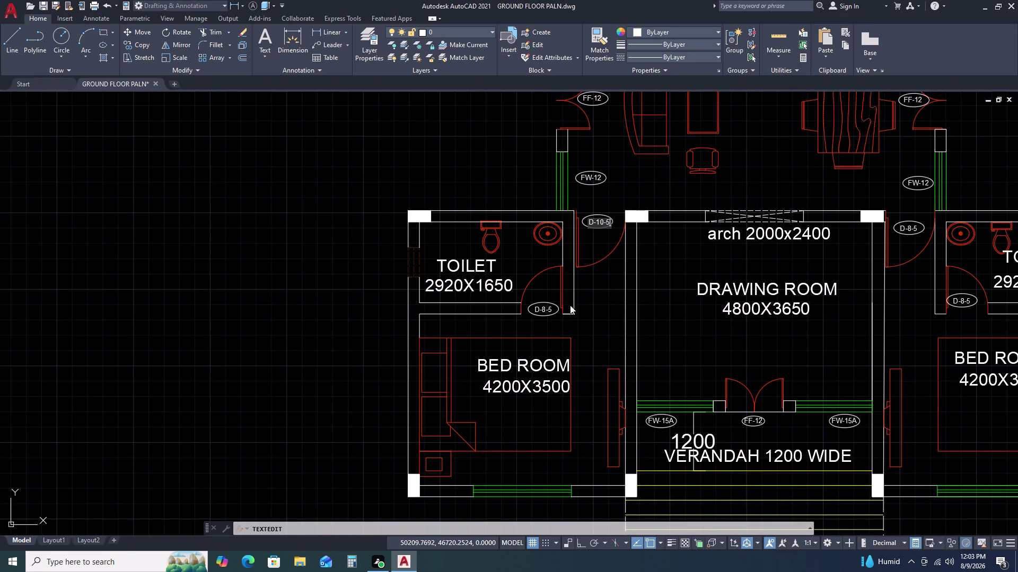
click(536, 306)
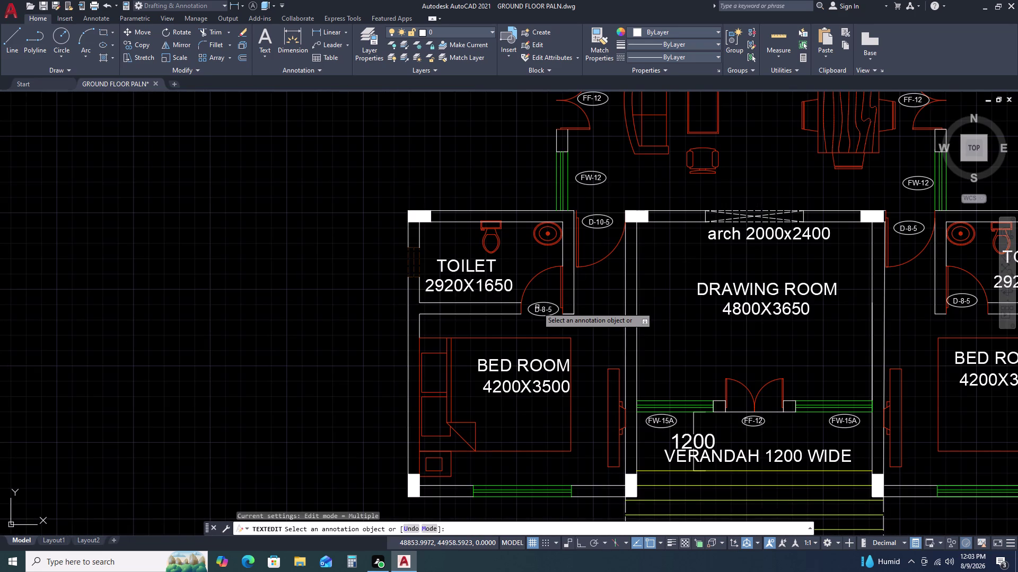
Retype the next toilet door tag as D-10.5.
scroll(down, 3)
scroll(down, 3)
scroll(up, 3)
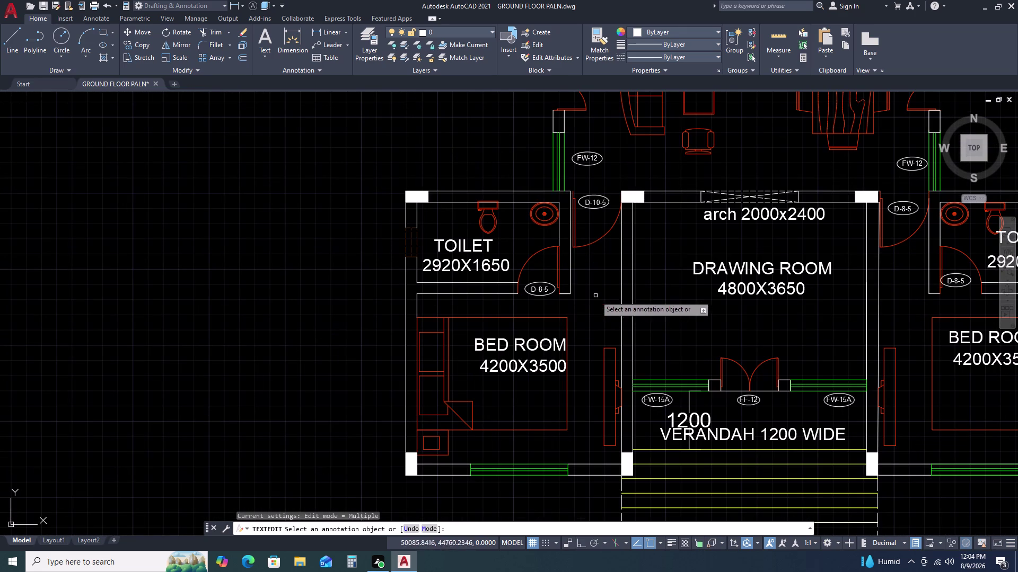
middle_drag(661, 197, 564, 250)
middle_click(560, 252)
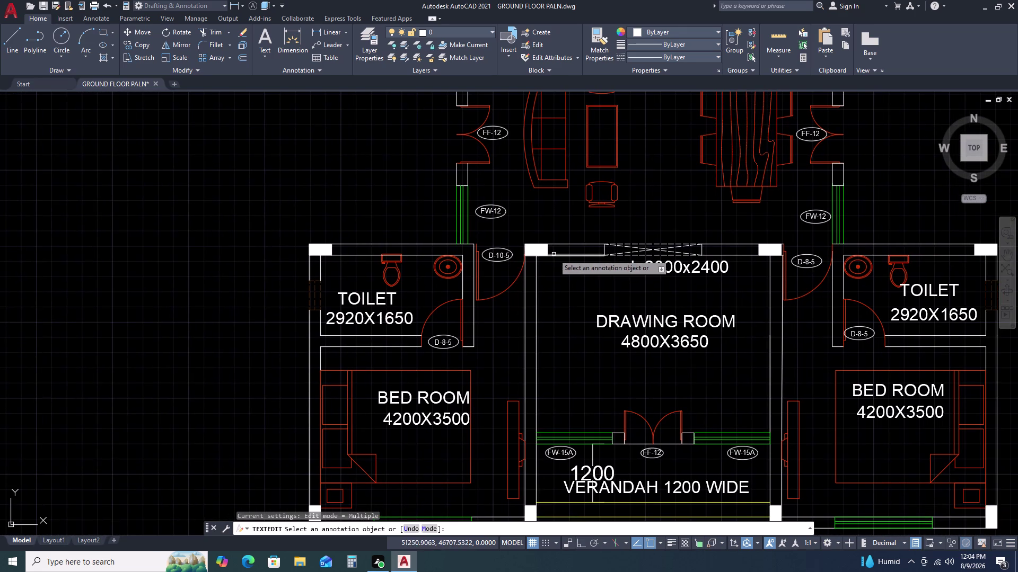
scroll(up, 3)
click(779, 264)
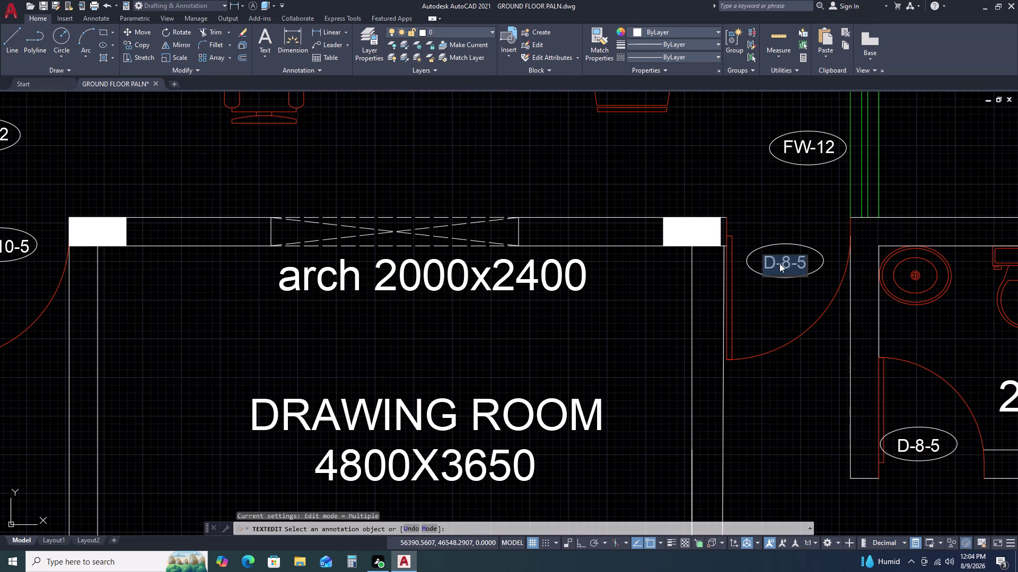
key(d)
key(minus)
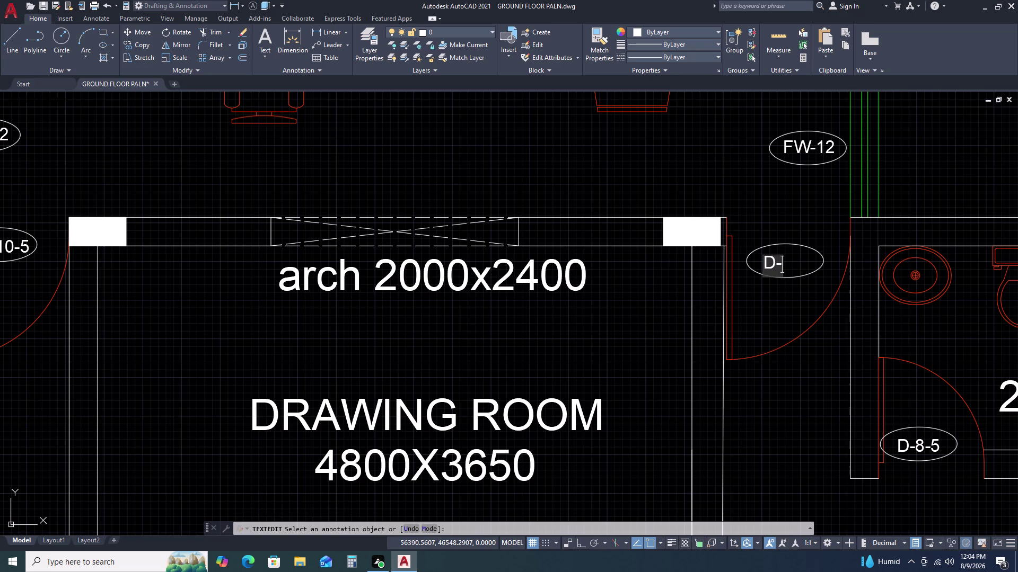
key(1)
key(0)
key(period)
key(5)
double_click(754, 293)
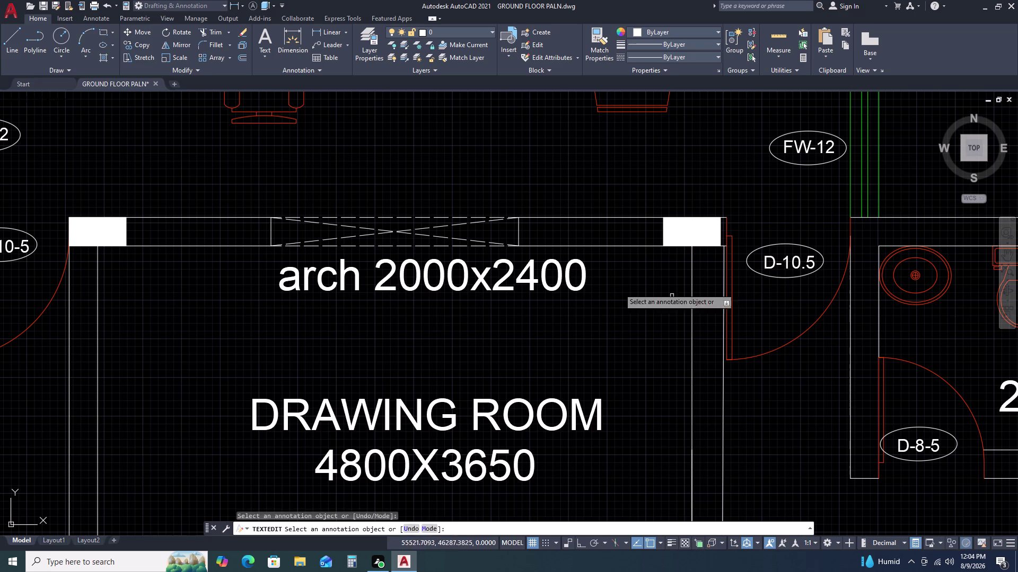
Change the left toilet's D-10-5 tag to D-10.5 by replacing the last hyphen.
middle_drag(85, 216, 396, 197)
middle_drag(408, 197, 500, 190)
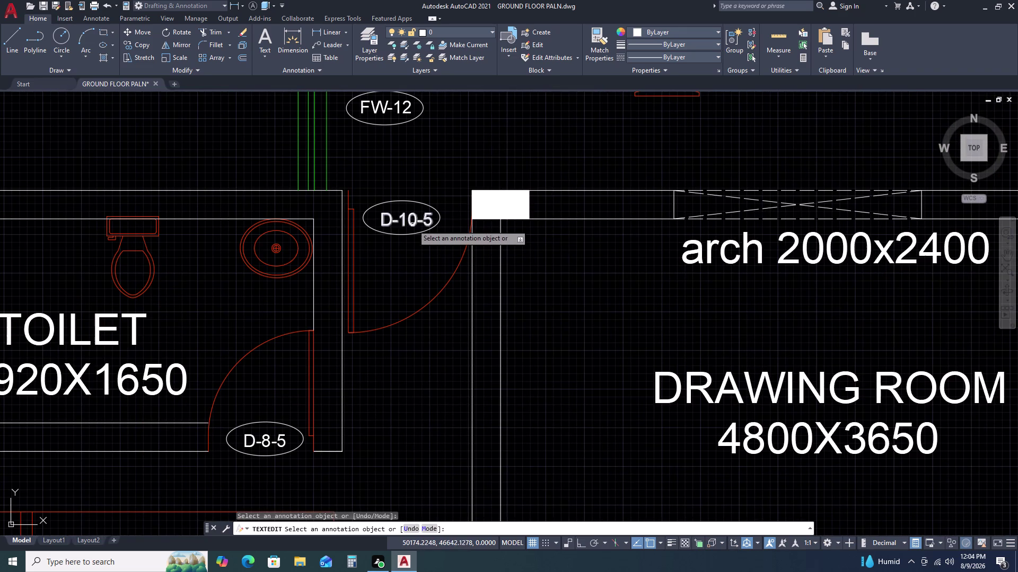
triple_click(413, 226)
click(423, 220)
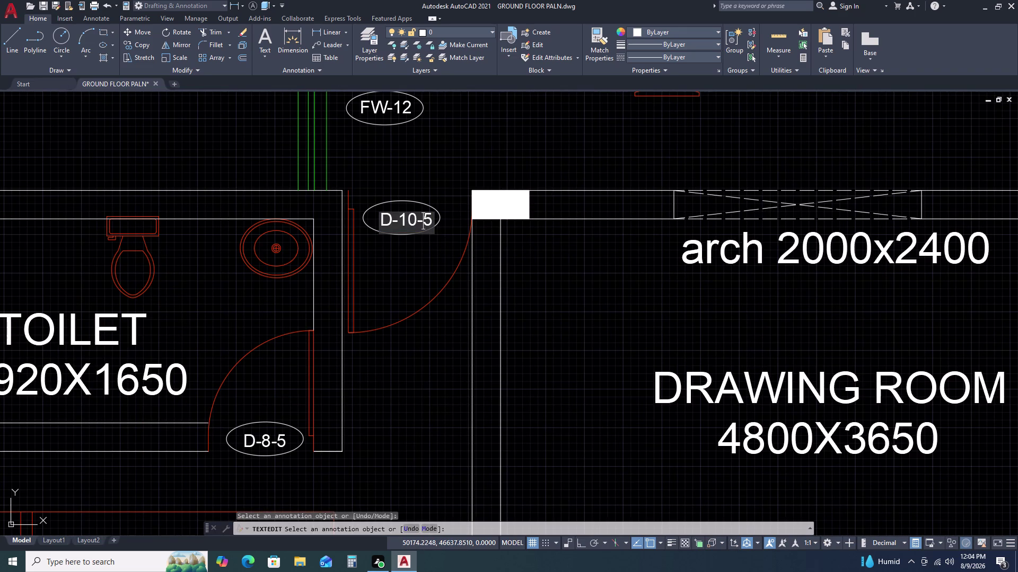
key(BackSpace)
key(period)
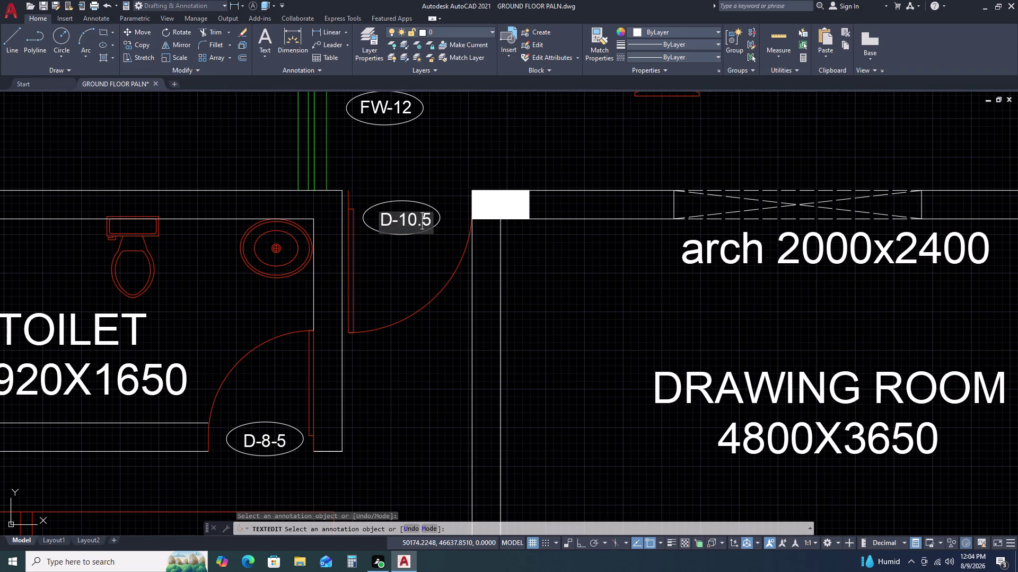
scroll(down, 3)
scroll(up, 3)
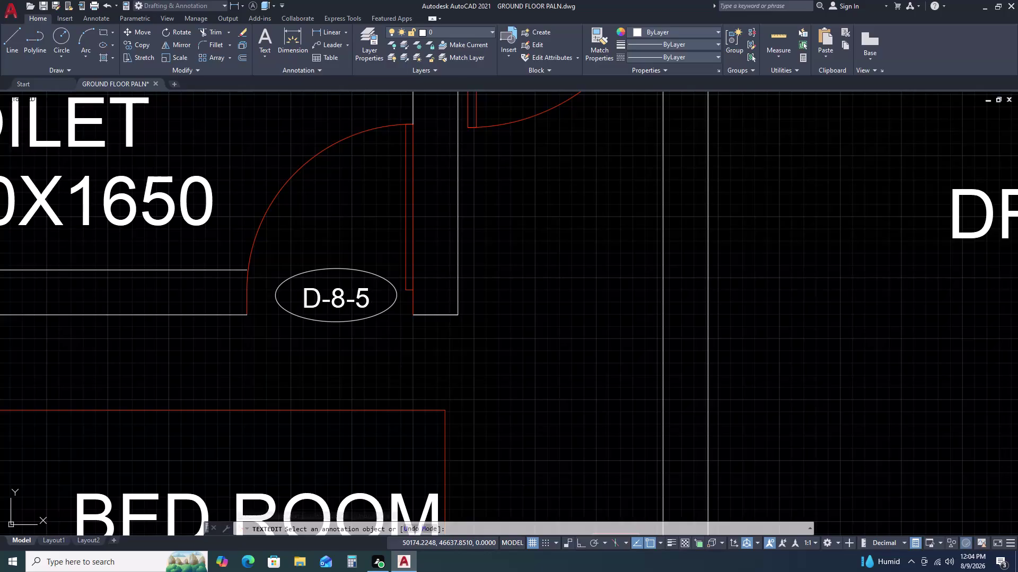
Change the left toilet's D-8-5 tag to D-8.5.
double_click(371, 294)
click(372, 294)
triple_click(368, 298)
click(369, 298)
double_click(369, 298)
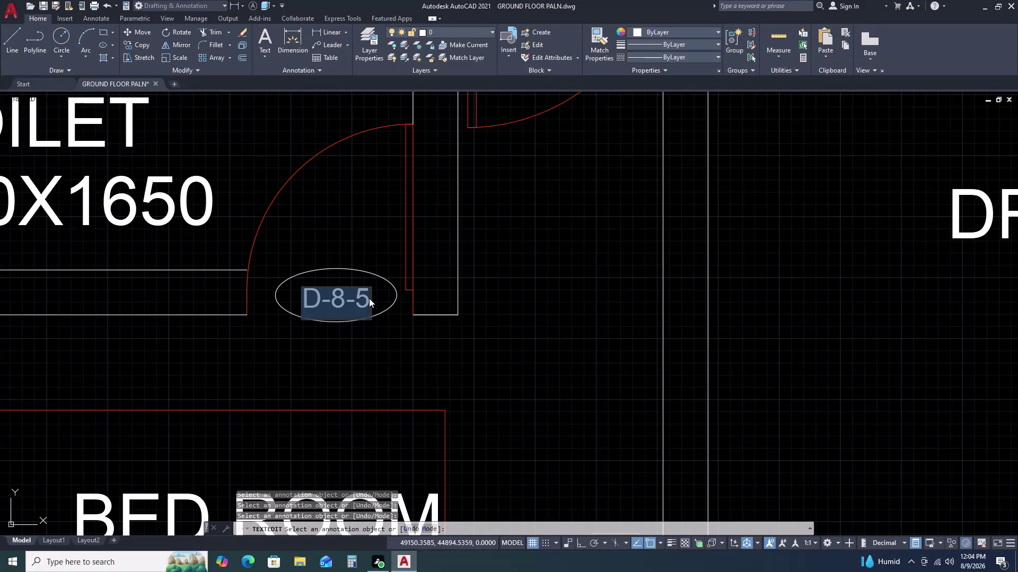
double_click(369, 298)
double_click(369, 299)
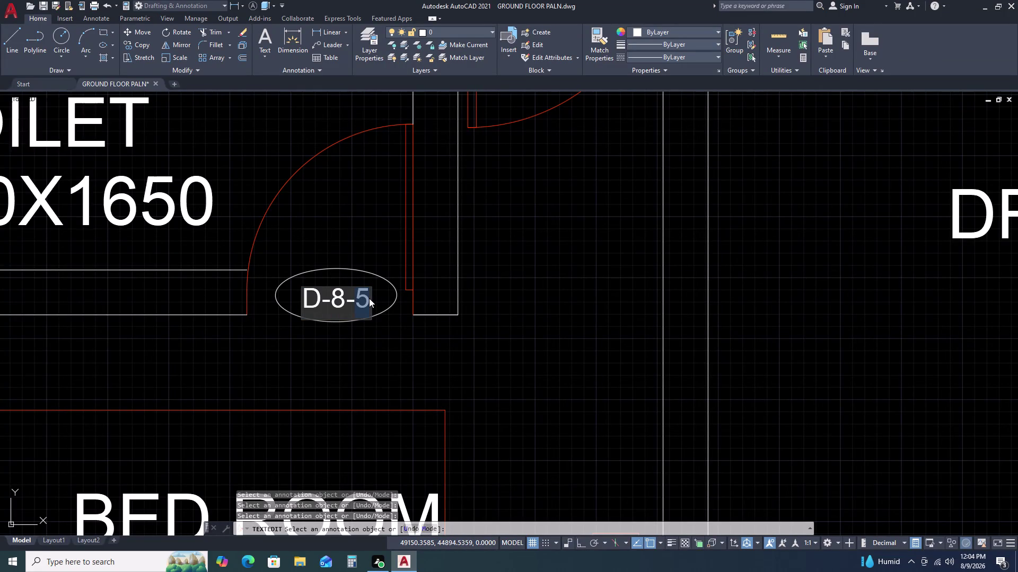
key(BackSpace)
key(BackSpace)
text(.5)
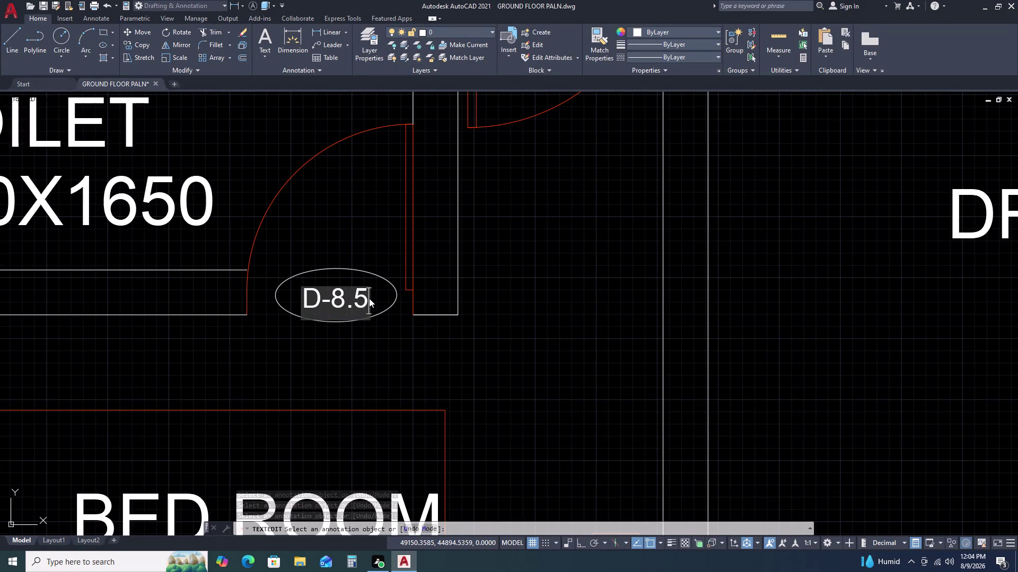
click(363, 242)
scroll(down, 3)
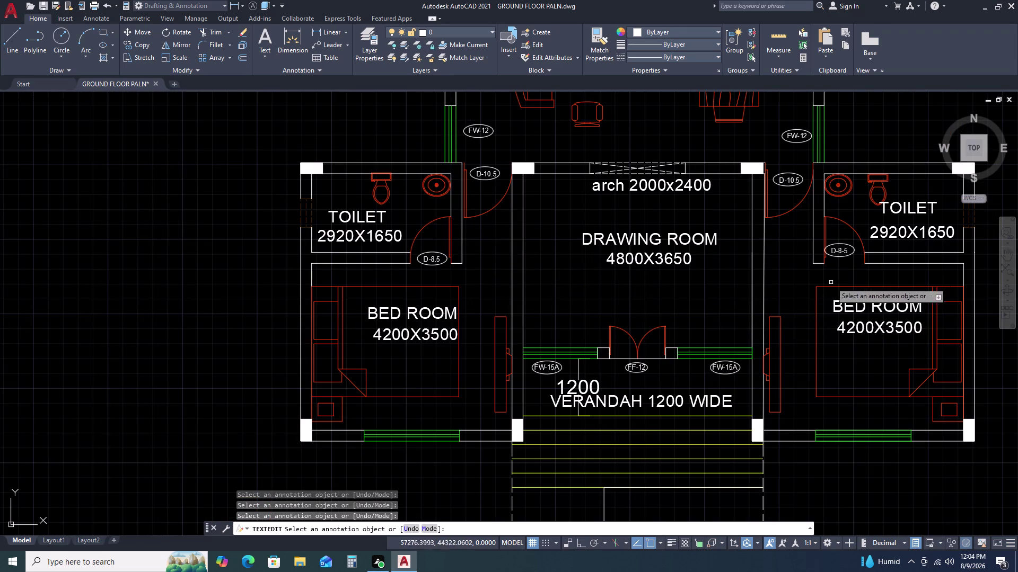
scroll(up, 3)
Retype the right toilet's door tag as D-8.5.
click(828, 251)
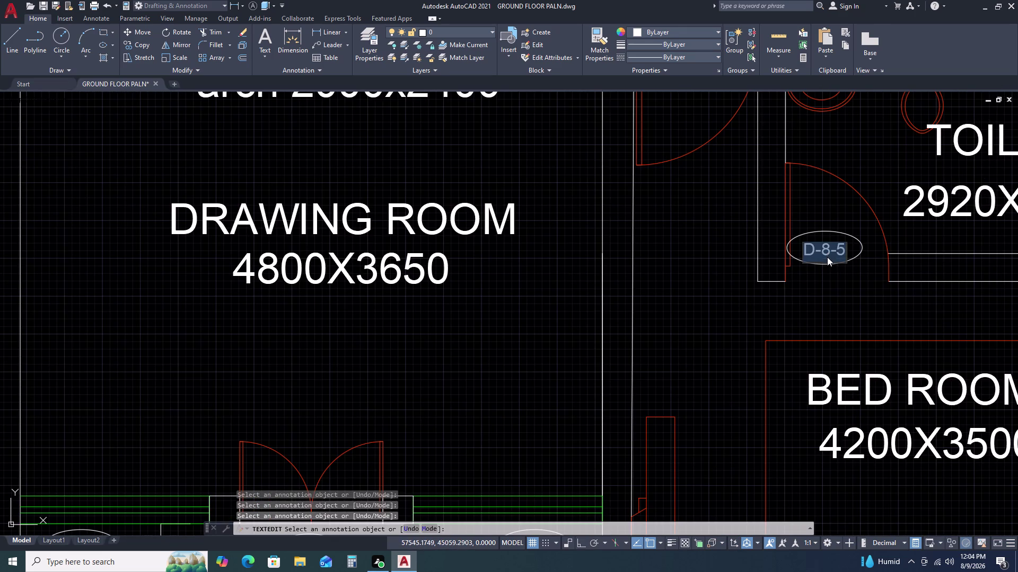
key(d)
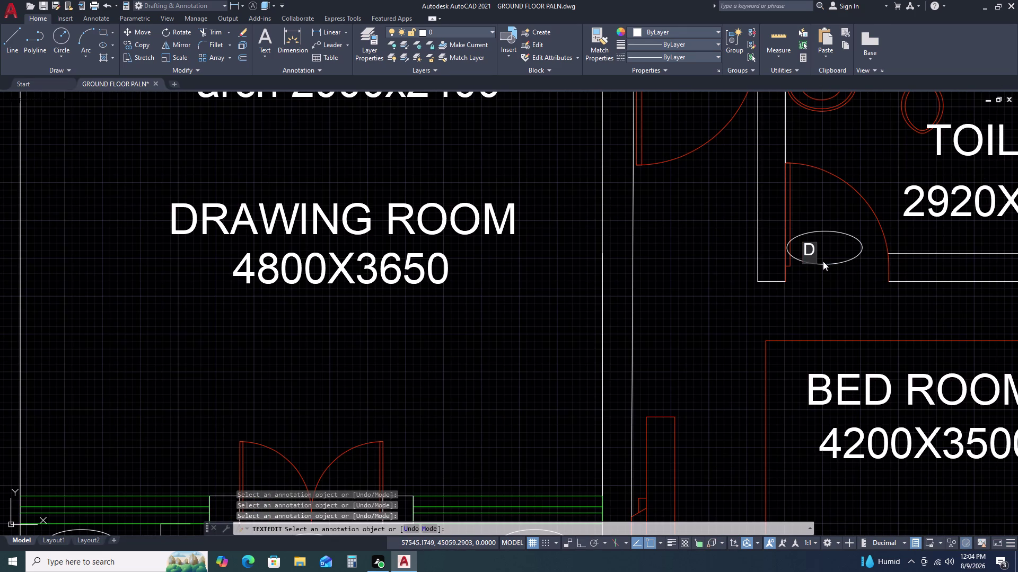
key(minus)
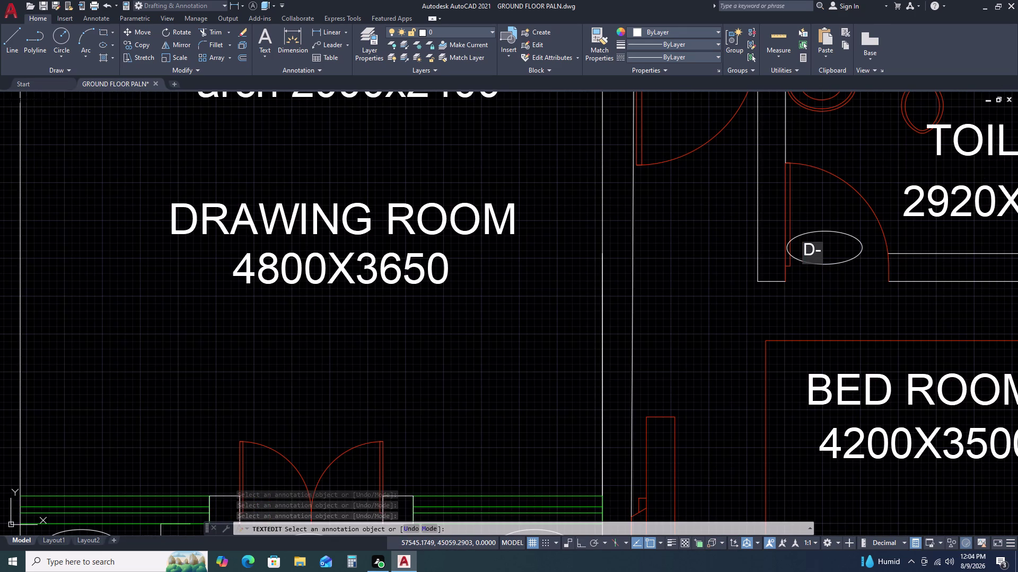
key(8)
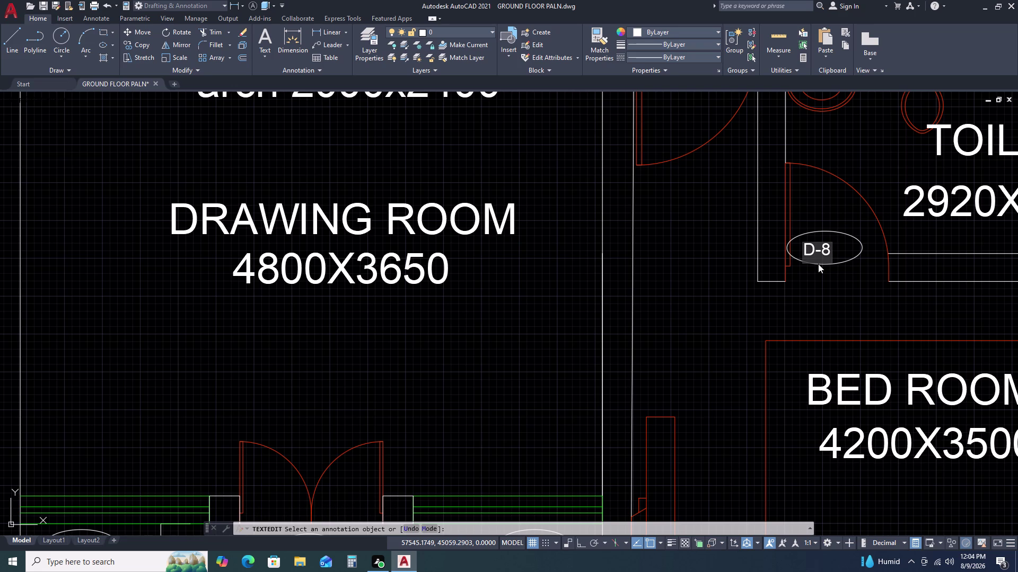
key(period)
key(5)
scroll(down, 3)
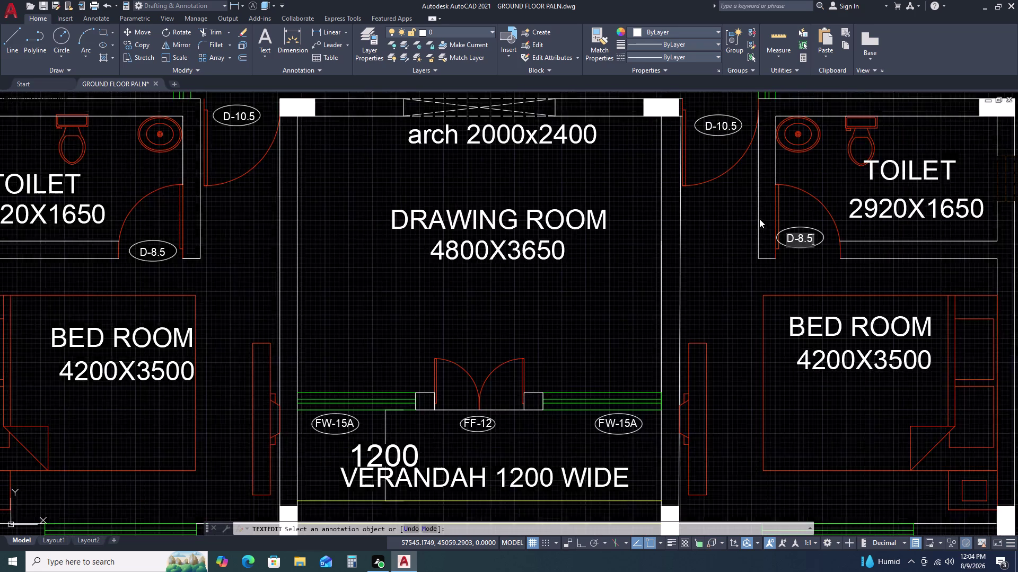
Pan the plan toward the living dining area and upper rooms.
middle_drag(721, 198, 724, 290)
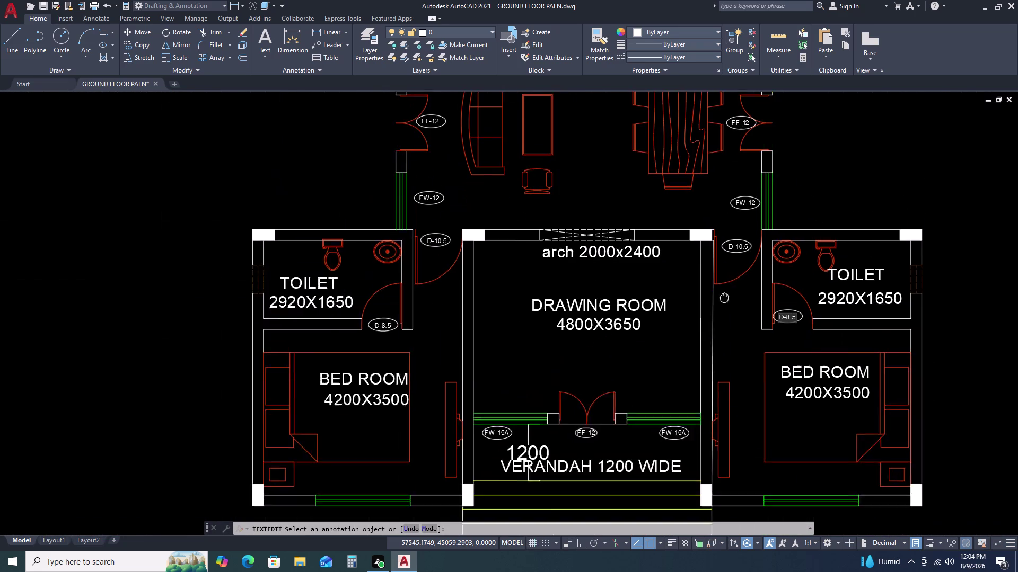
middle_drag(724, 289, 729, 327)
scroll(up, 3)
scroll(down, 3)
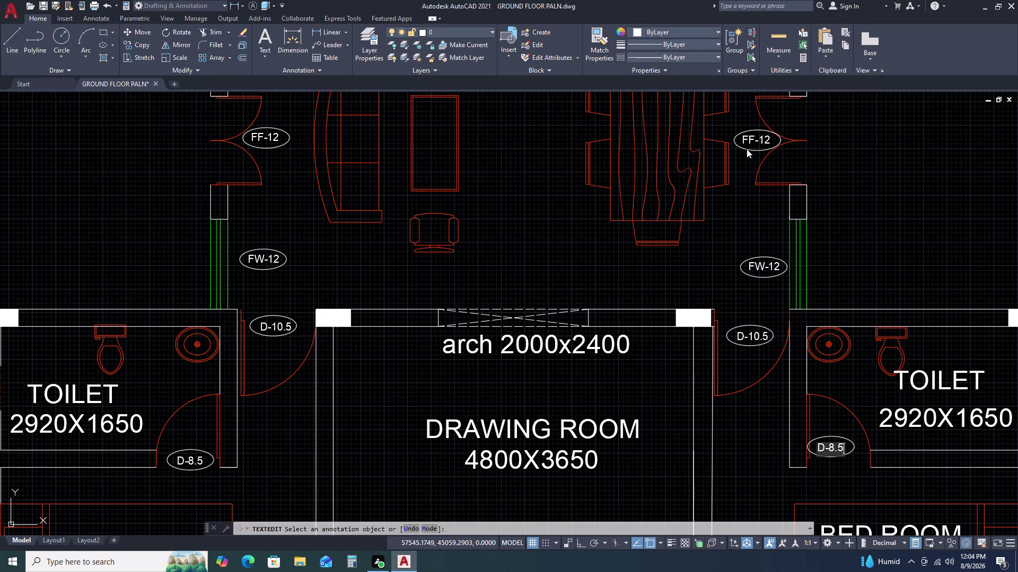
scroll(down, 3)
middle_drag(592, 149, 592, 174)
middle_drag(594, 225, 600, 269)
middle_click(601, 278)
middle_click(604, 295)
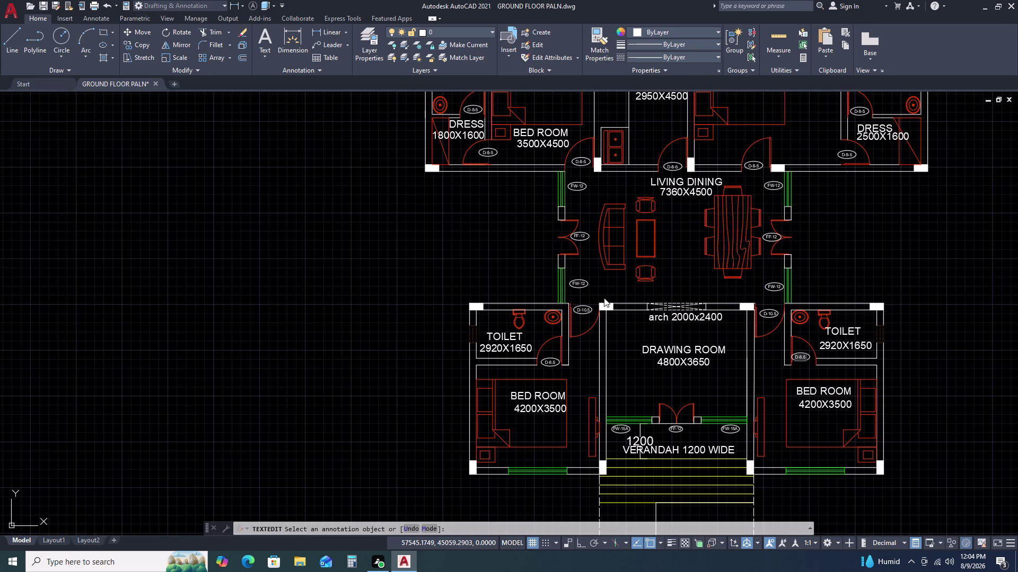
Select the text of the master bedroom door's D-8-5 tag.
scroll(up, 3)
click(584, 184)
double_click(585, 183)
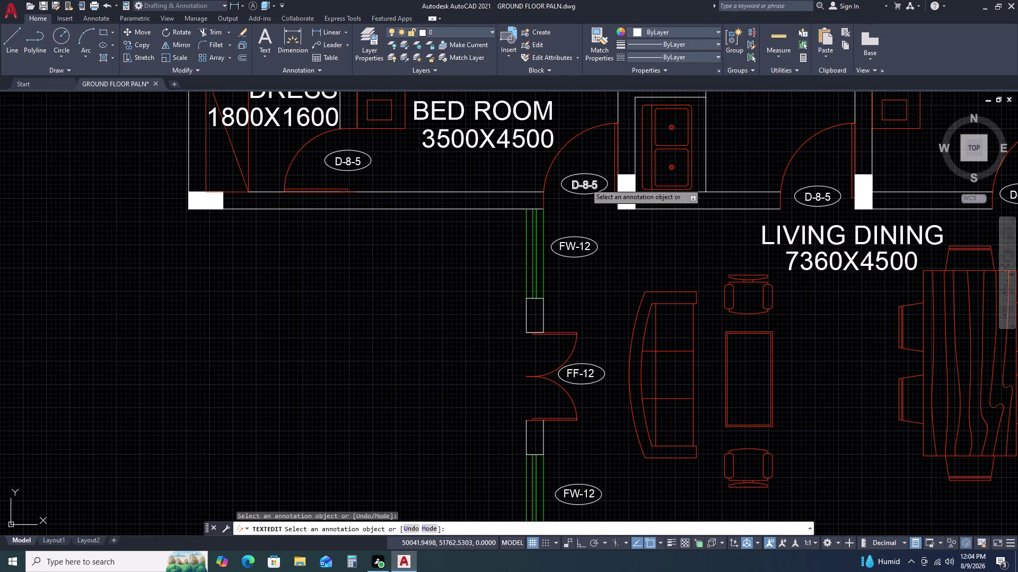
scroll(up, 3)
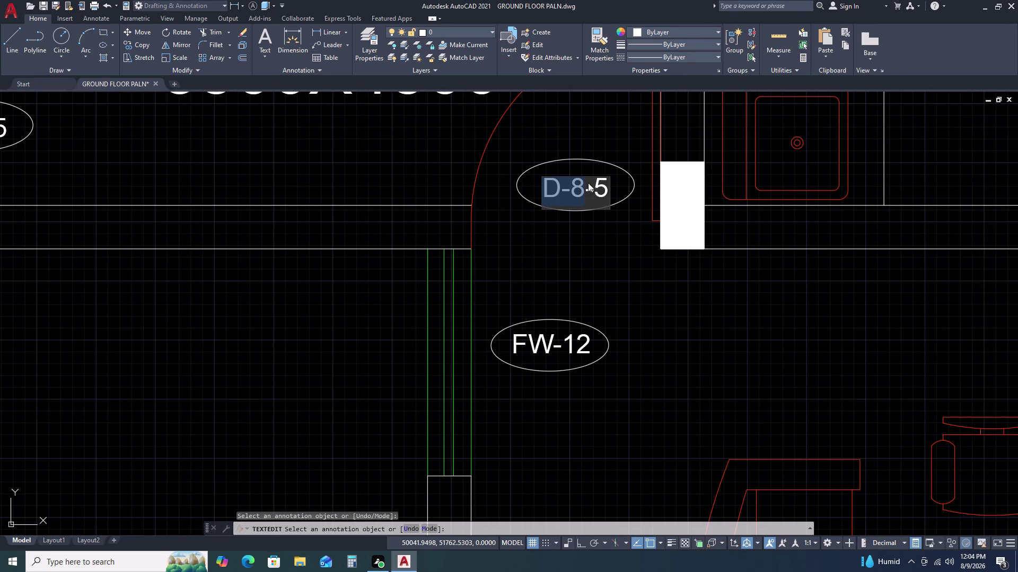
click(589, 183)
triple_click(596, 189)
click(596, 190)
click(597, 189)
double_click(597, 189)
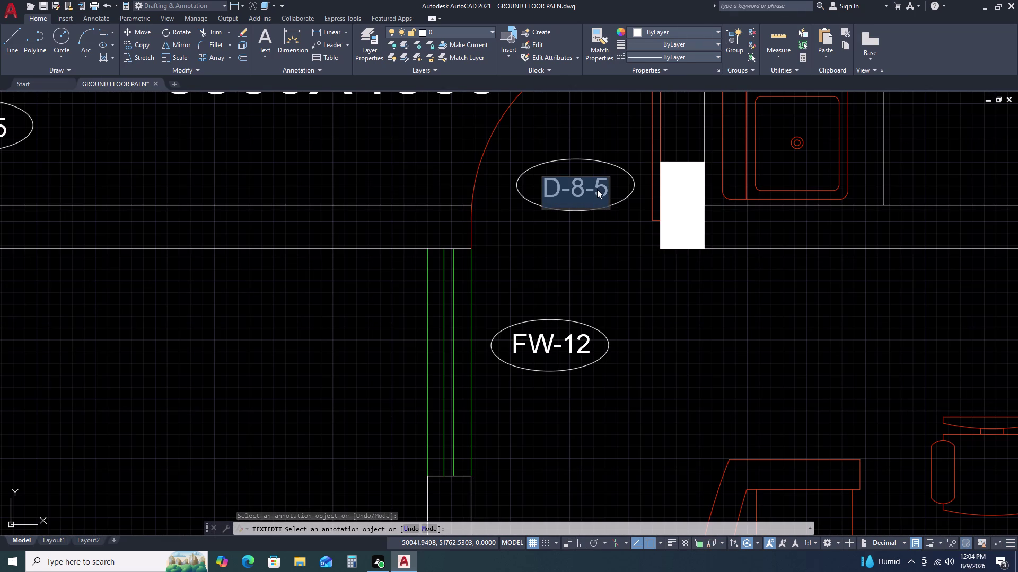
Retype the master bedroom door tag as D-10.5.
key(d)
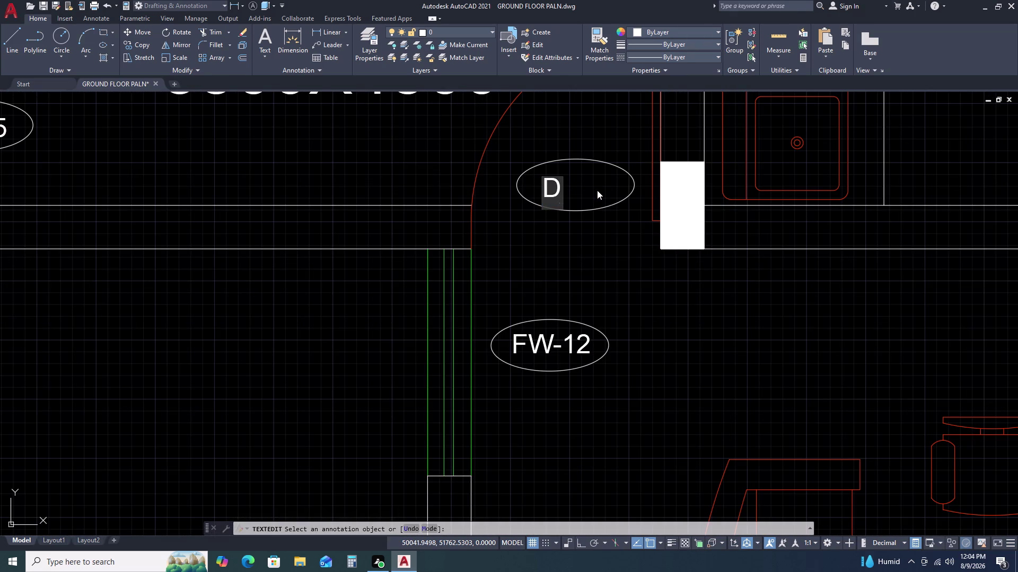
key(minus)
key(1)
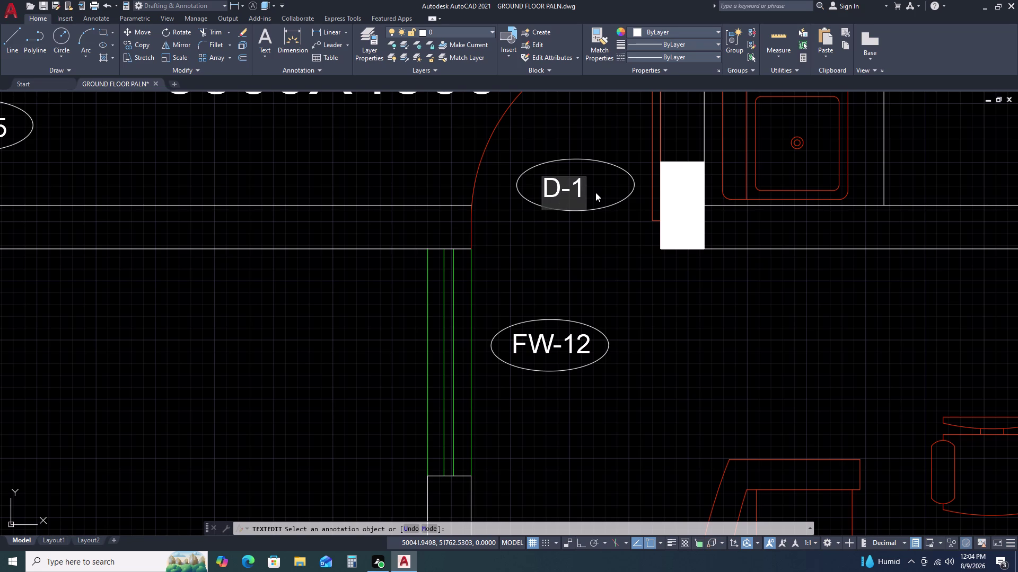
key(0)
key(period)
key(5)
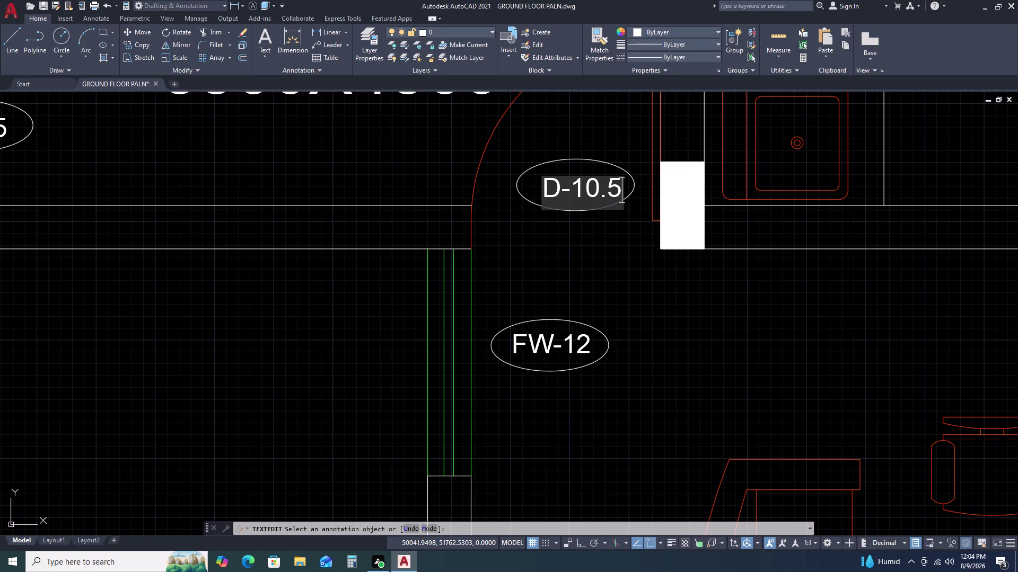
scroll(down, 3)
click(796, 203)
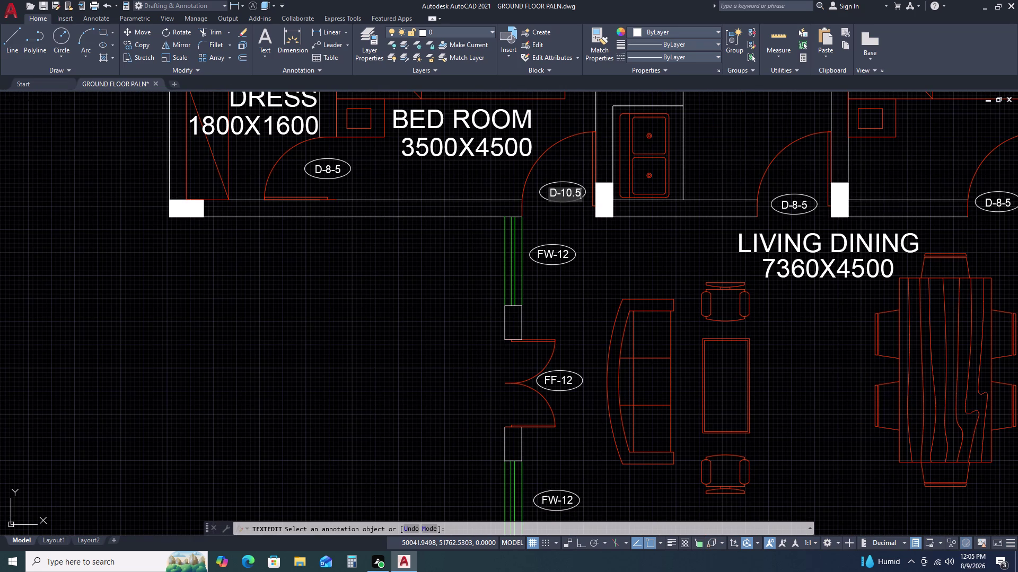
Change the living dining door tag to D-9.
double_click(797, 203)
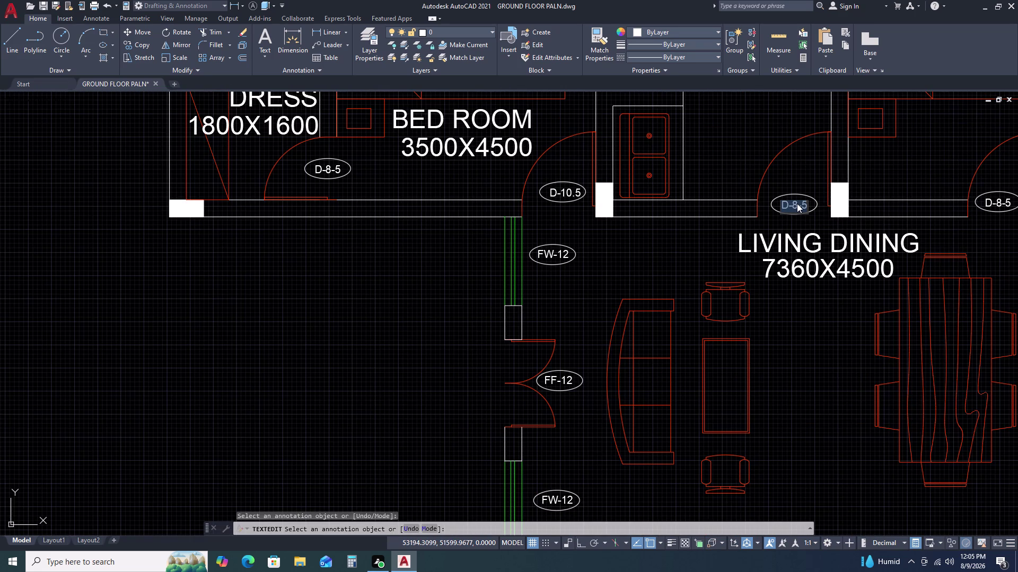
key(d)
key(minus)
key(9)
middle_drag(691, 223, 563, 234)
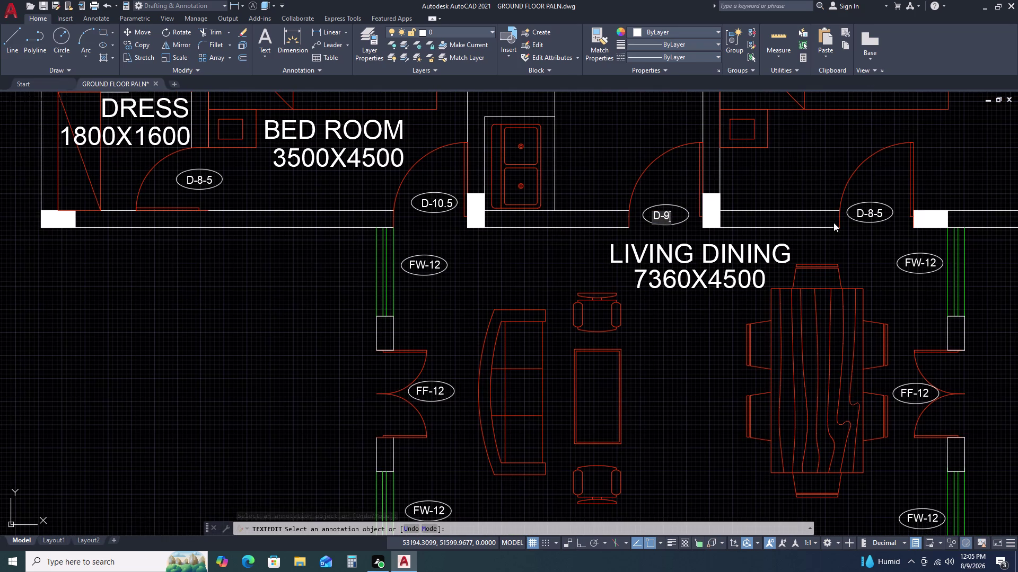
Retype the other D-8-5 tag as D-10.5 and zoom out to the whole plan.
double_click(860, 212)
double_click(869, 211)
double_click(871, 211)
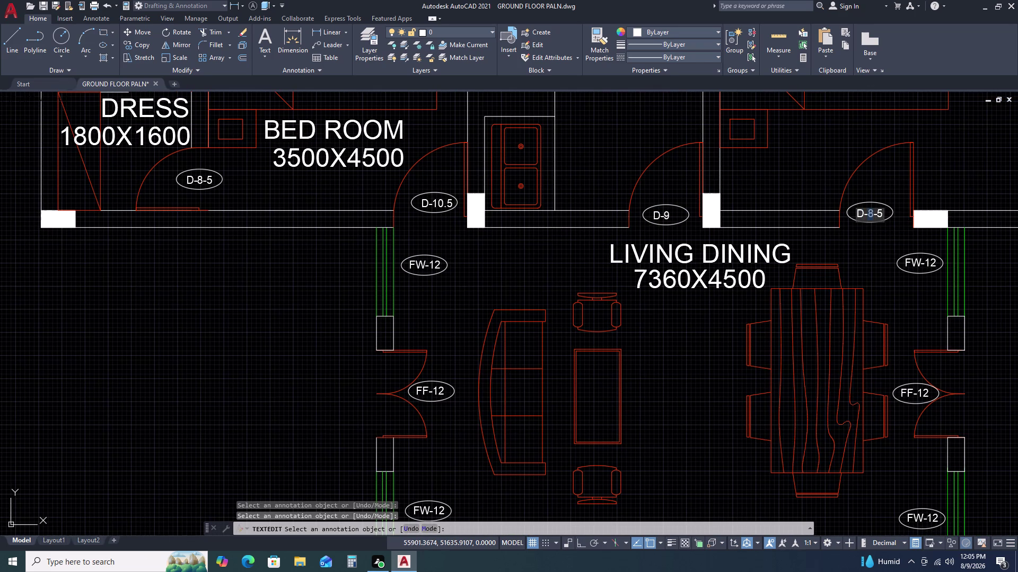
double_click(871, 212)
click(871, 212)
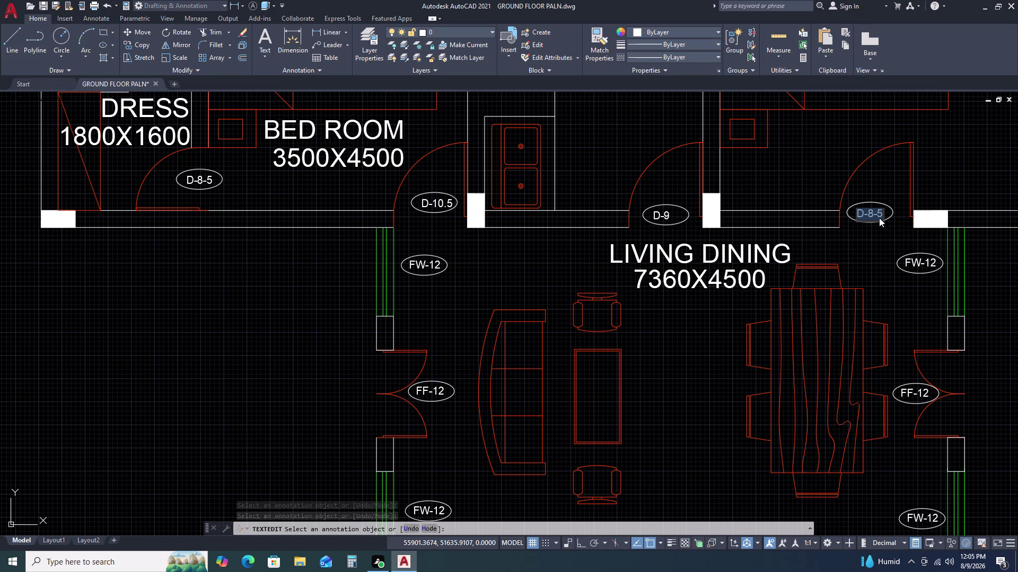
key(d)
key(minus)
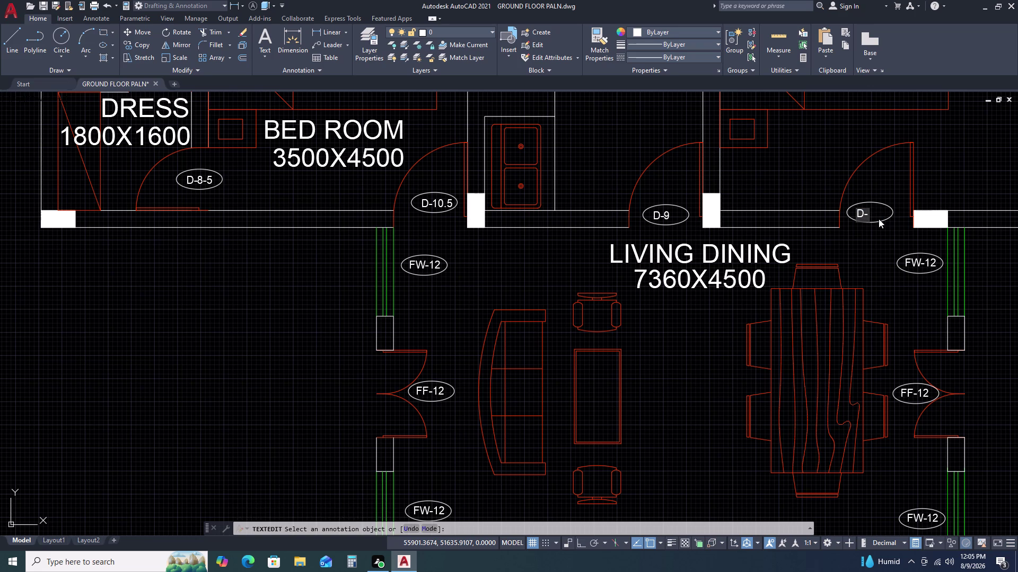
key(1)
key(0)
text(.5)
scroll(down, 3)
middle_drag(848, 234, 831, 237)
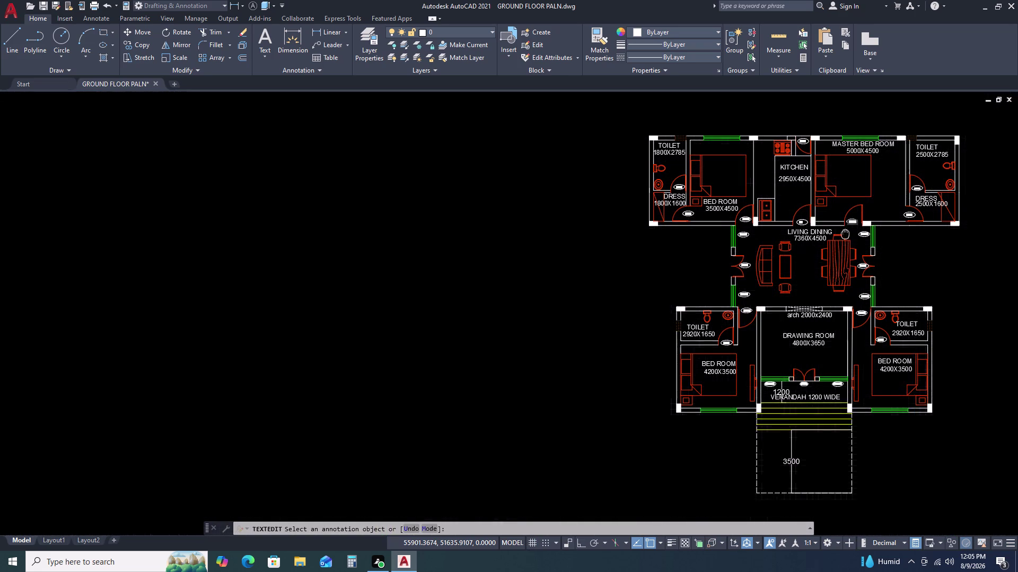
Retype the right dress room's door tag from D-8-5 to D-8.5.
middle_drag(831, 237, 690, 223)
middle_click(687, 222)
scroll(up, 3)
click(760, 230)
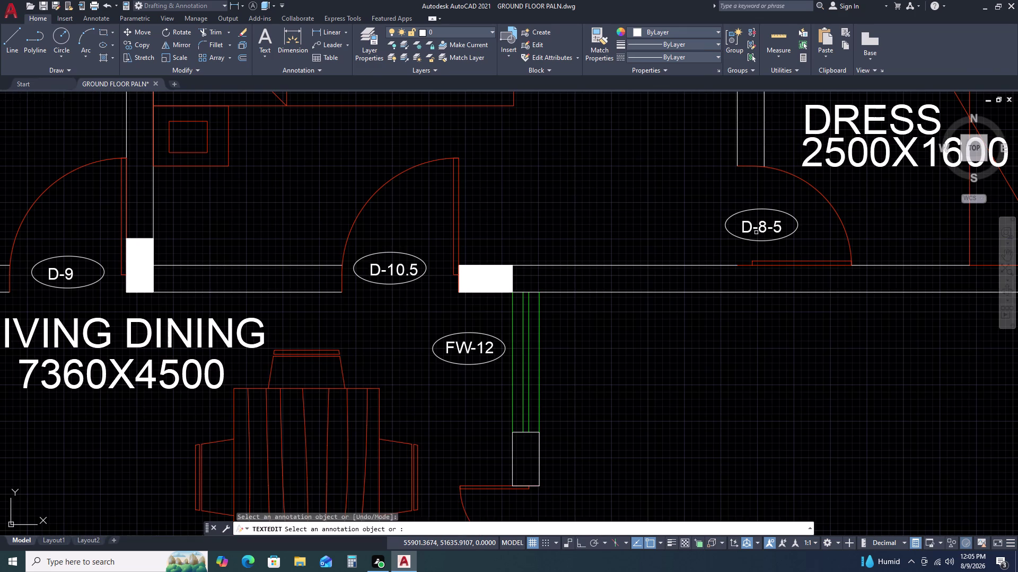
click(755, 229)
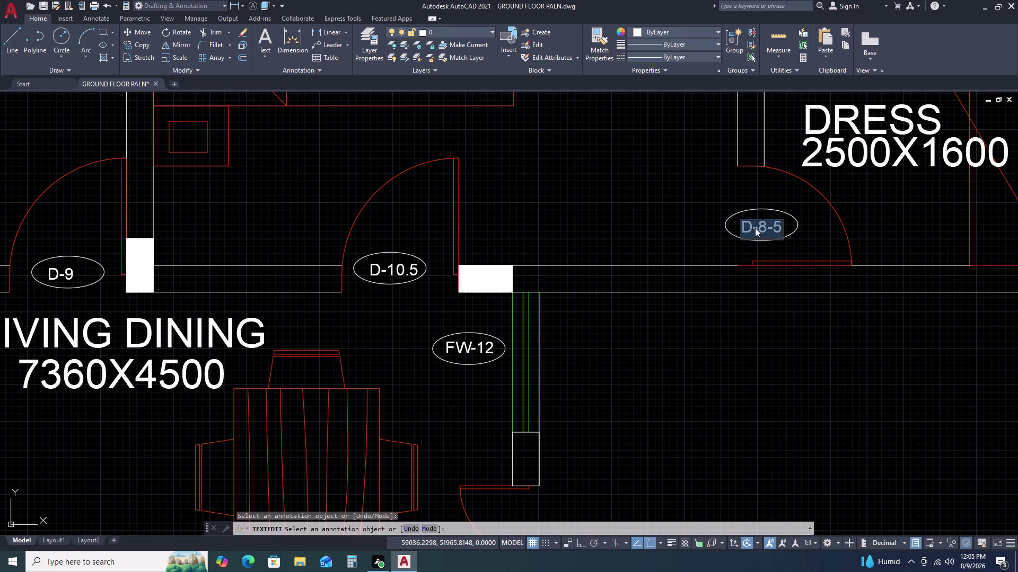
text(D-)
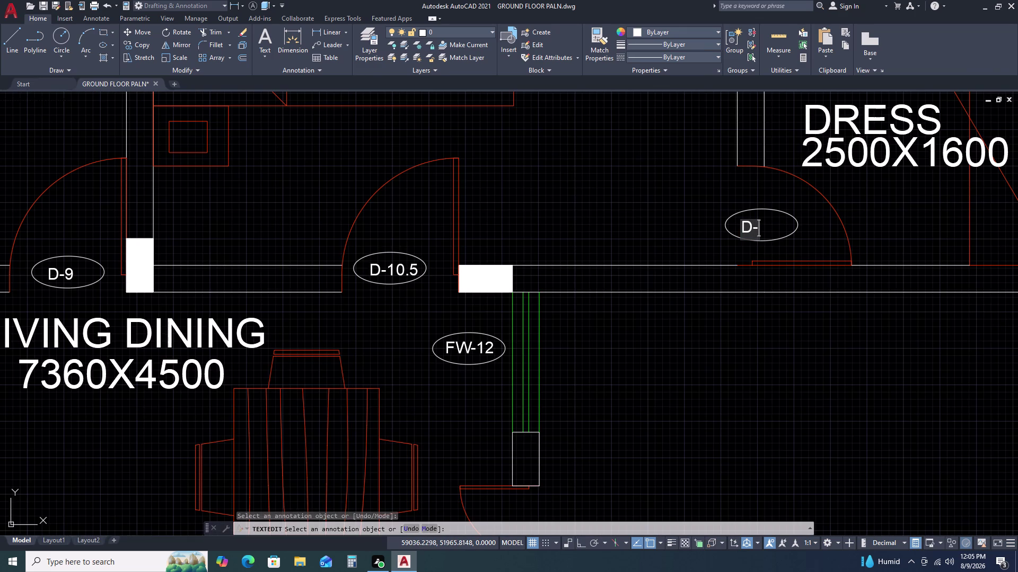
key(8)
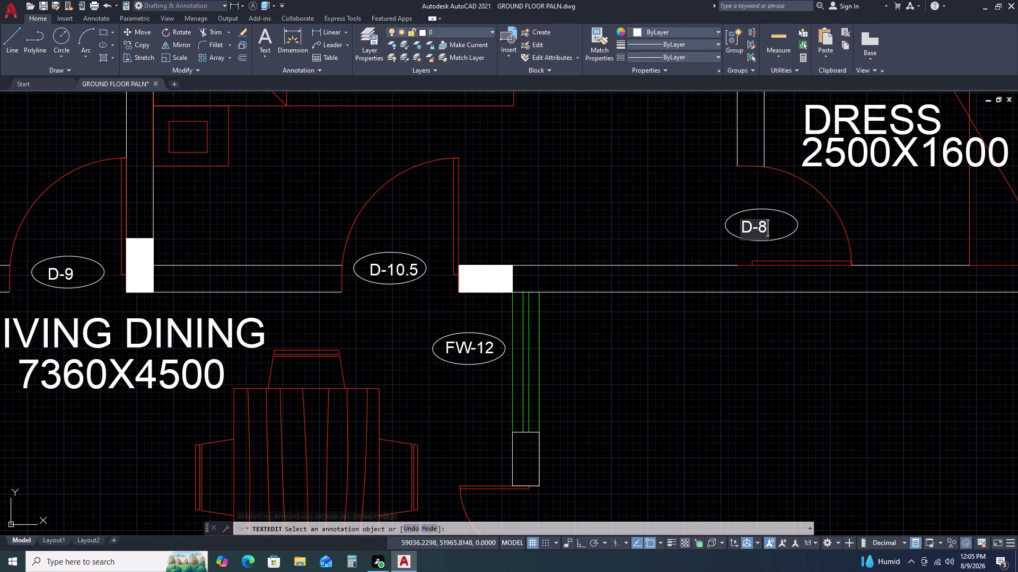
key(period)
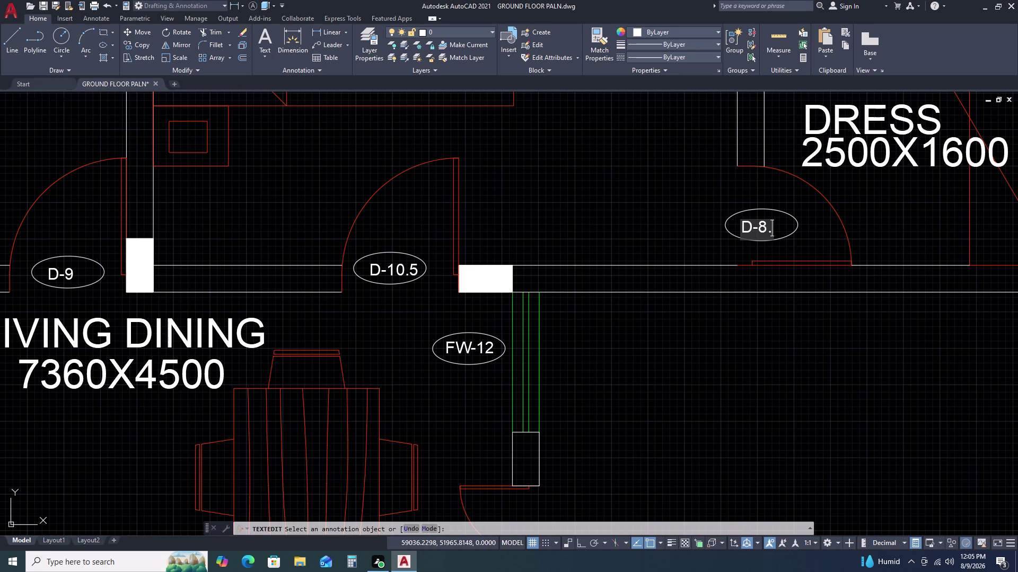
key(5)
scroll(down, 3)
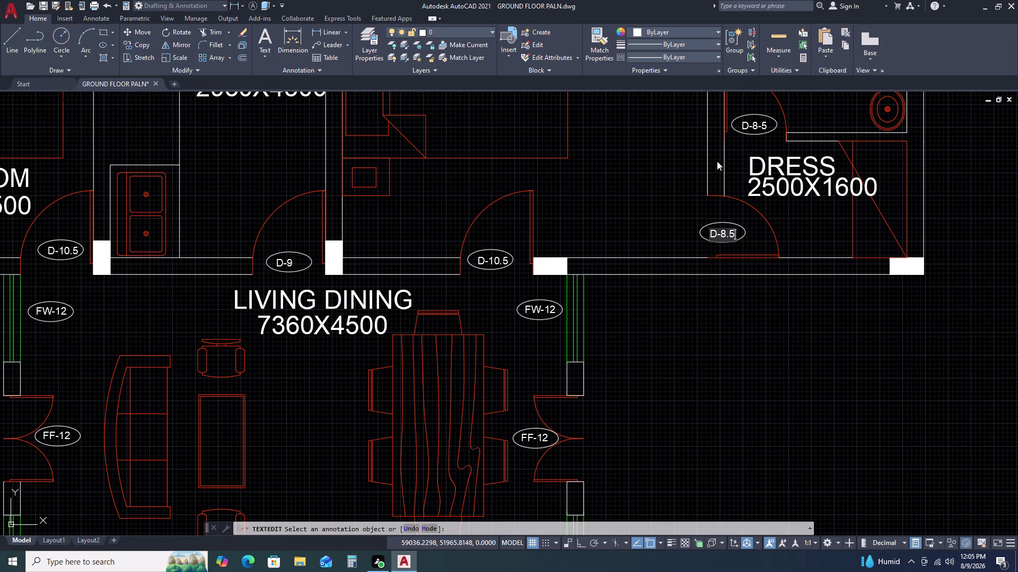
Change the upper right dress room tag to D-8.5 and end text editing.
middle_drag(747, 157, 740, 225)
scroll(up, 3)
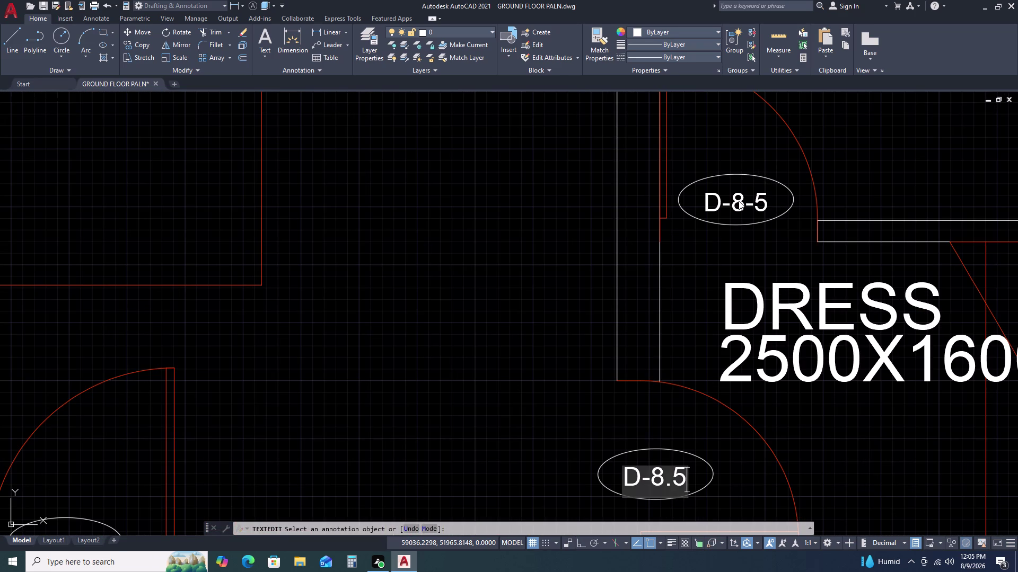
click(739, 200)
click(737, 205)
click(738, 206)
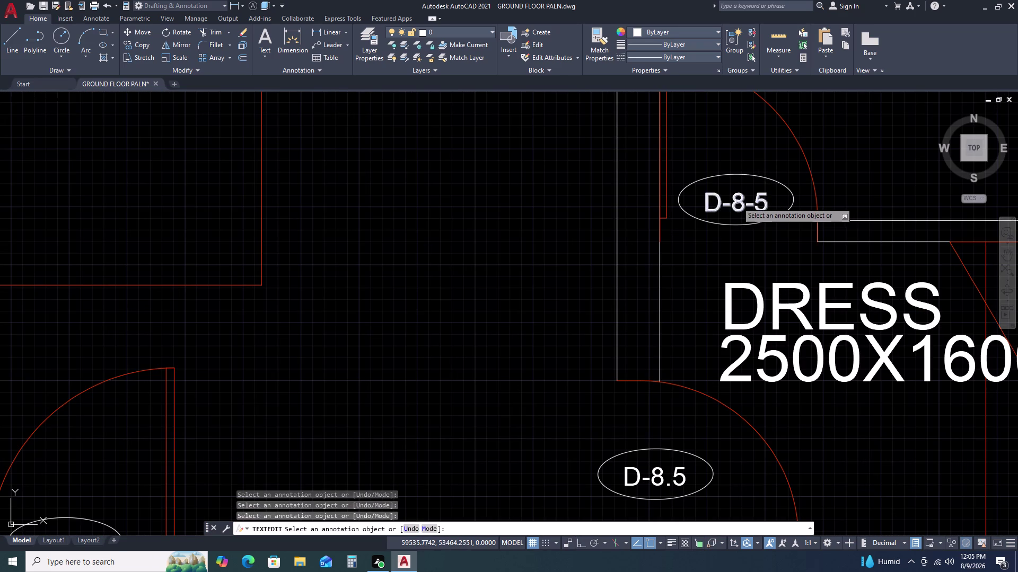
double_click(737, 202)
triple_click(742, 204)
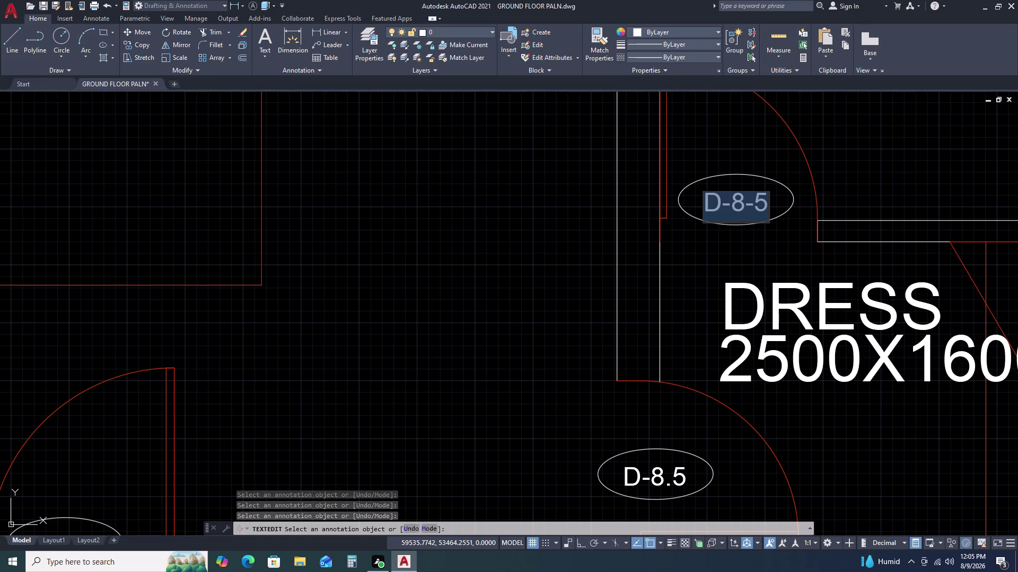
key(d)
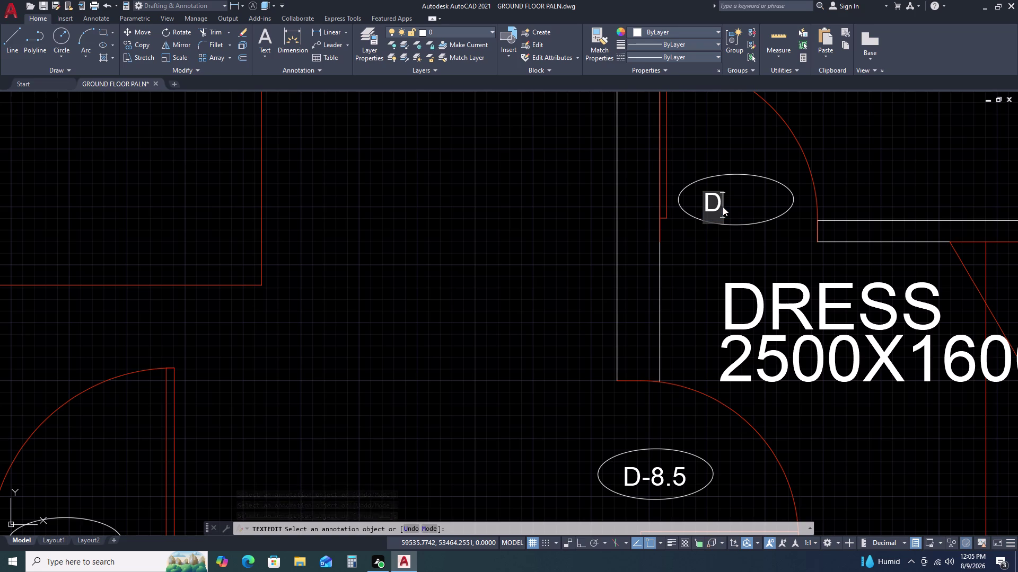
key(minus)
key(8)
key(period)
key(5)
click(541, 183)
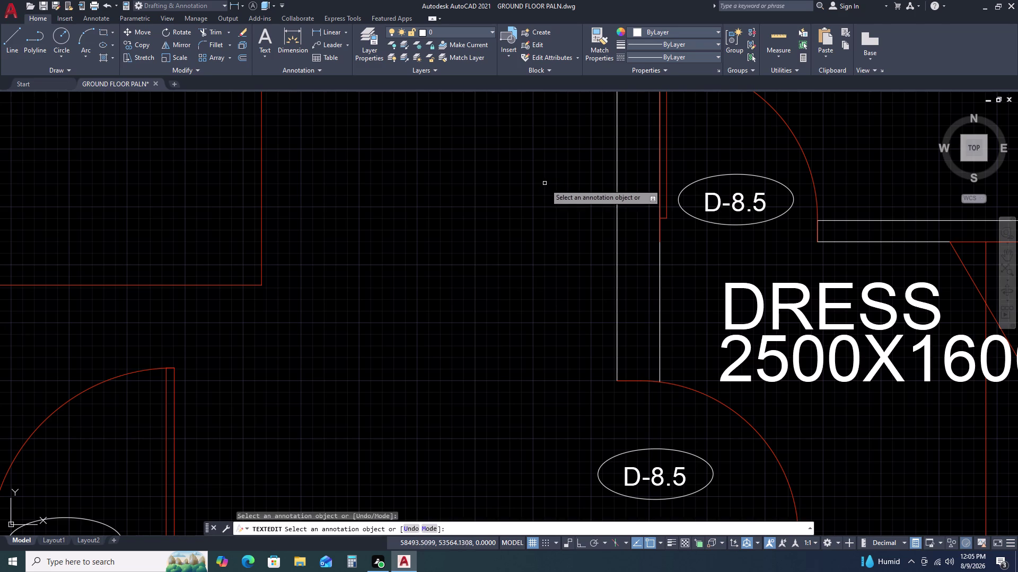
scroll(down, 3)
key(Return)
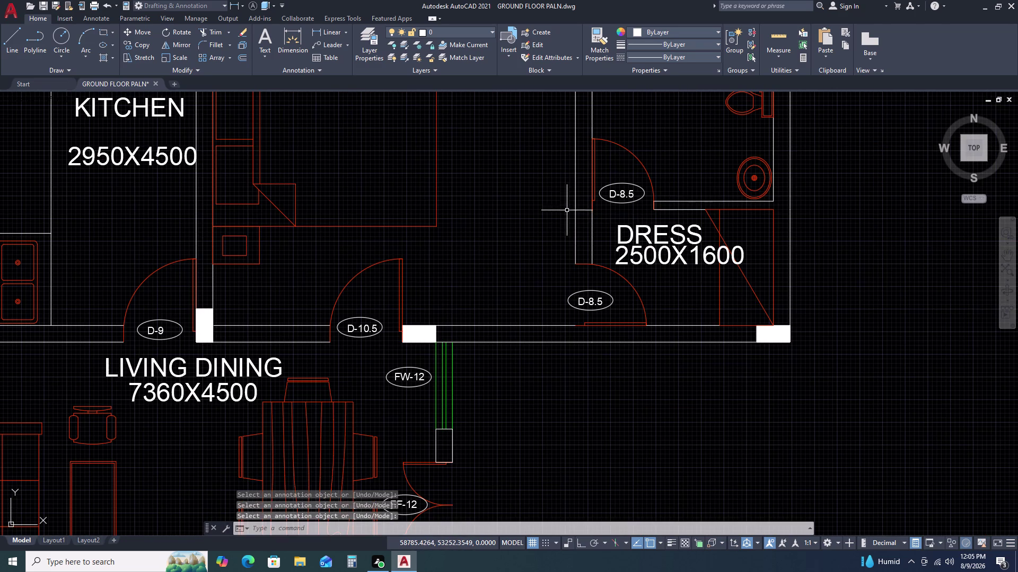
Retype the left dress room's door tag as D-8.5.
scroll(down, 3)
middle_click(313, 240)
middle_click(320, 236)
middle_drag(376, 219, 477, 208)
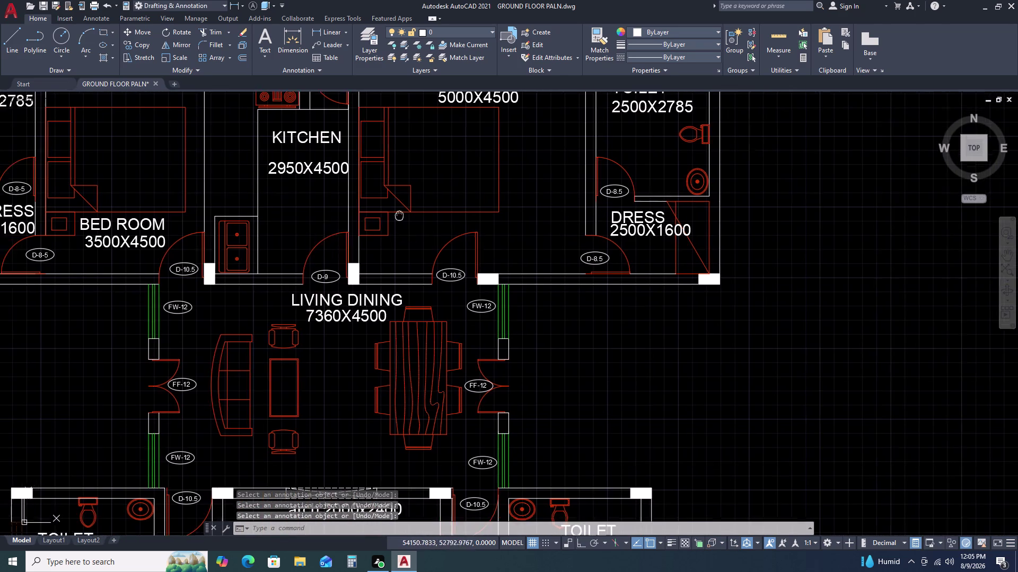
middle_drag(260, 220, 274, 221)
middle_drag(294, 218, 334, 211)
middle_drag(427, 187, 450, 182)
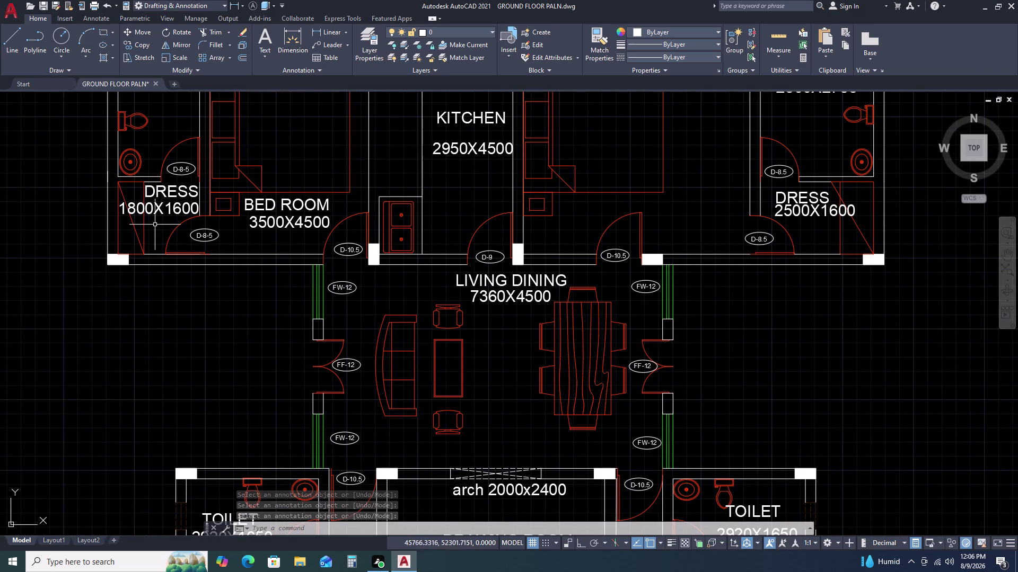
middle_drag(157, 222, 314, 162)
scroll(down, 3)
scroll(up, 3)
middle_drag(338, 172, 385, 206)
middle_drag(406, 212, 422, 216)
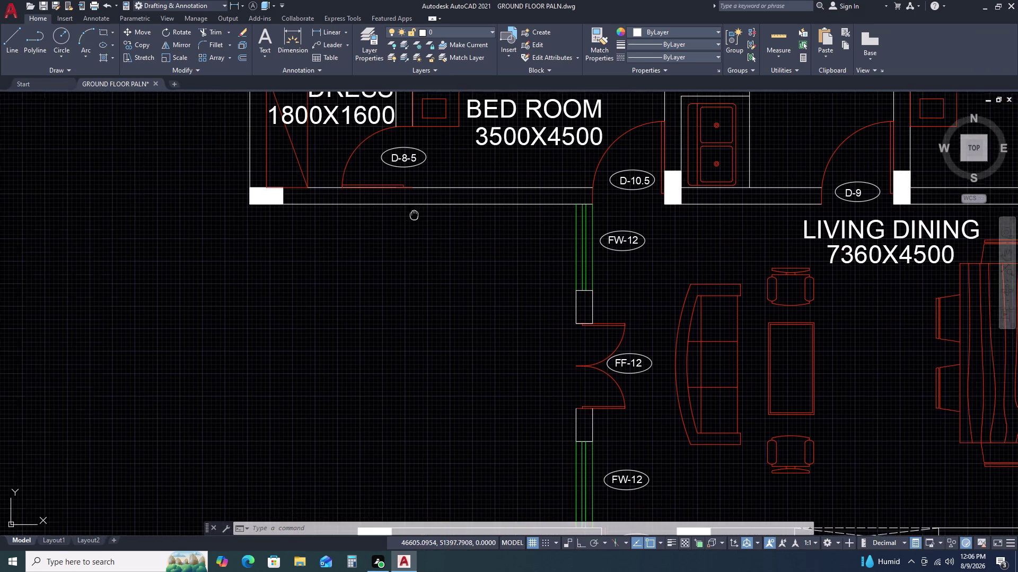
scroll(up, 3)
double_click(418, 165)
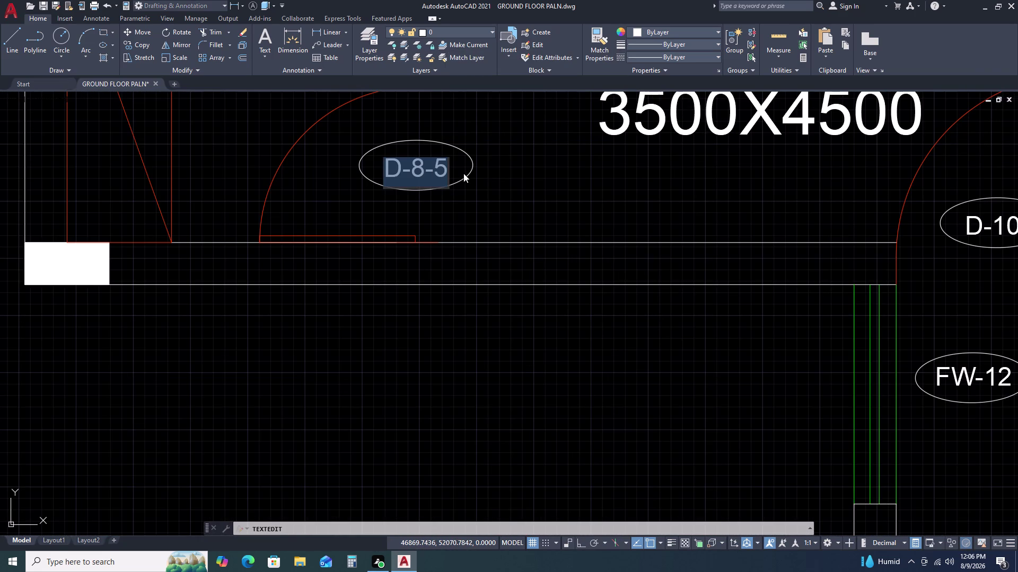
key(d)
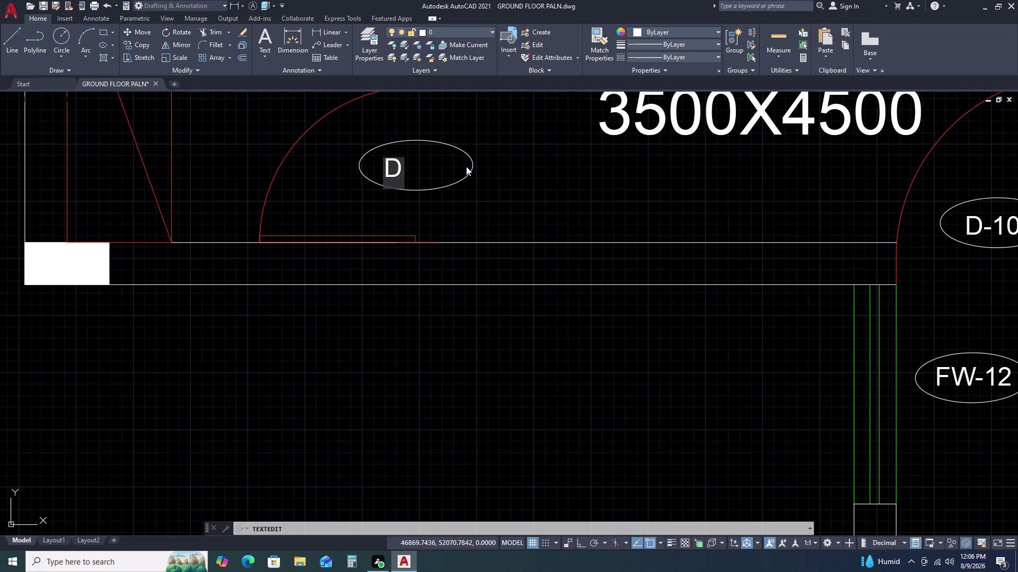
key(minus)
key(8)
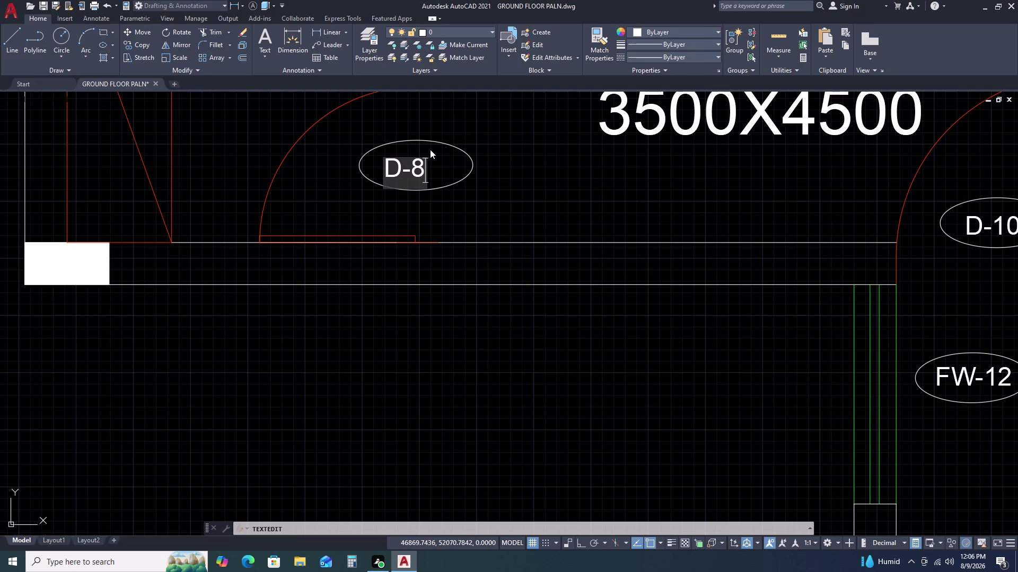
text(.5)
key(space)
key(Return)
scroll(down, 3)
Retype the upper left dress room tag as D-8.5 and exit text editing.
middle_drag(467, 166, 497, 238)
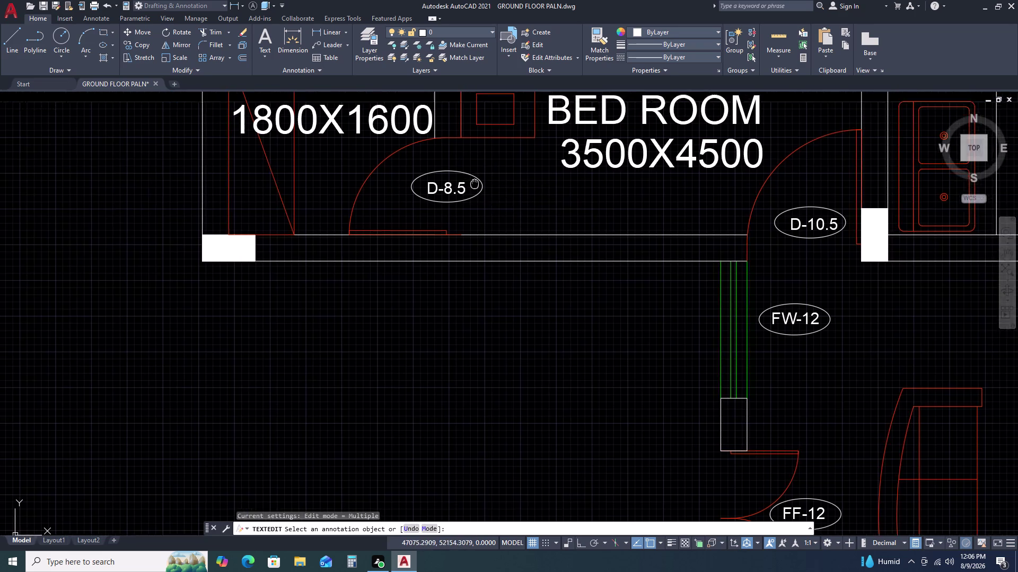
middle_drag(497, 238, 501, 242)
scroll(down, 3)
scroll(up, 3)
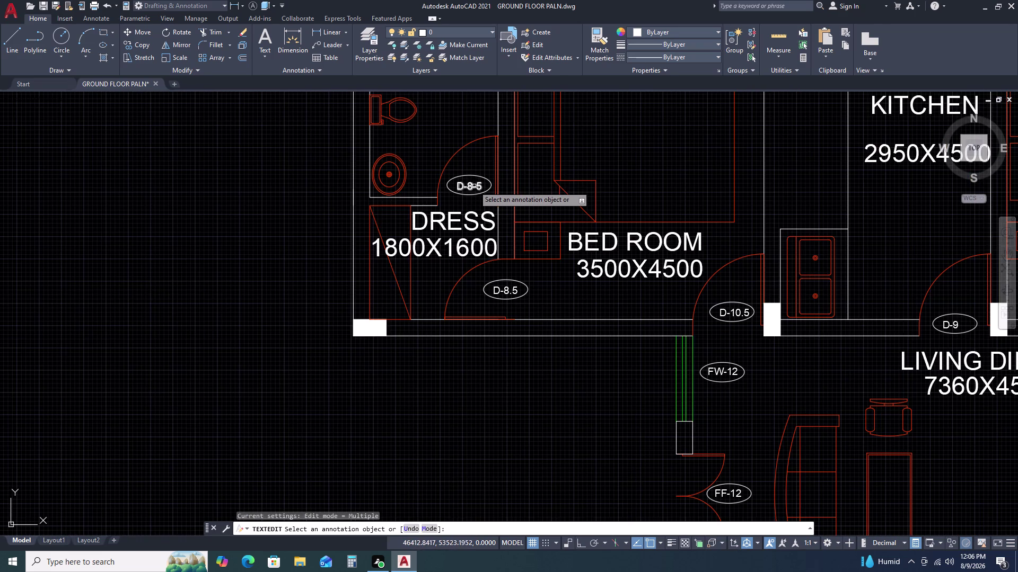
scroll(up, 3)
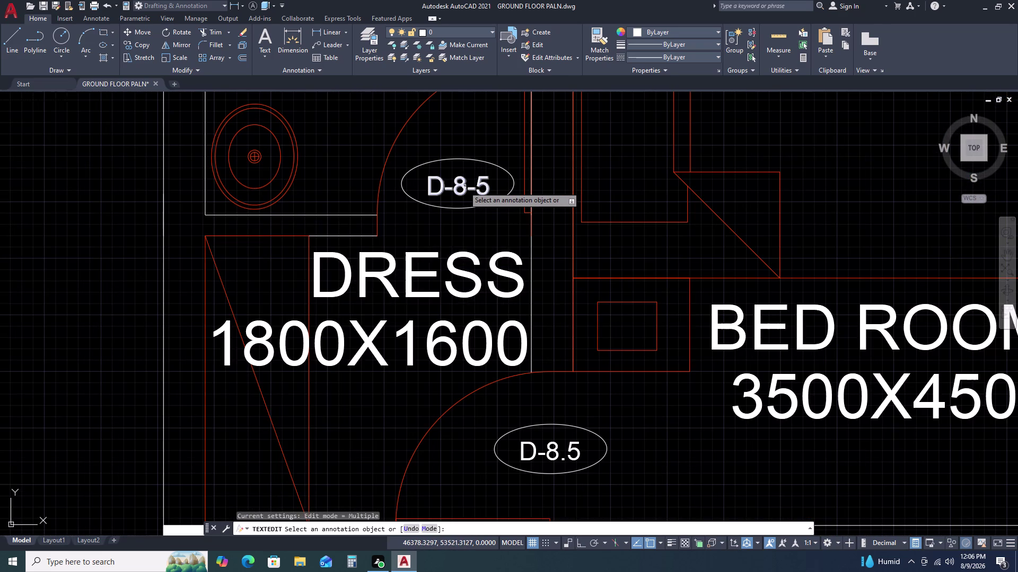
click(464, 186)
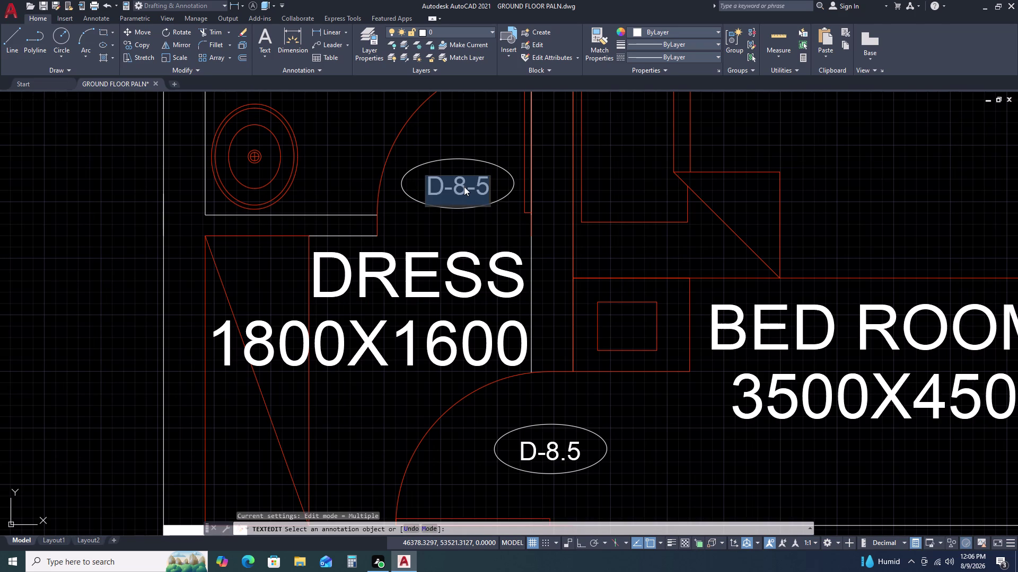
key(d)
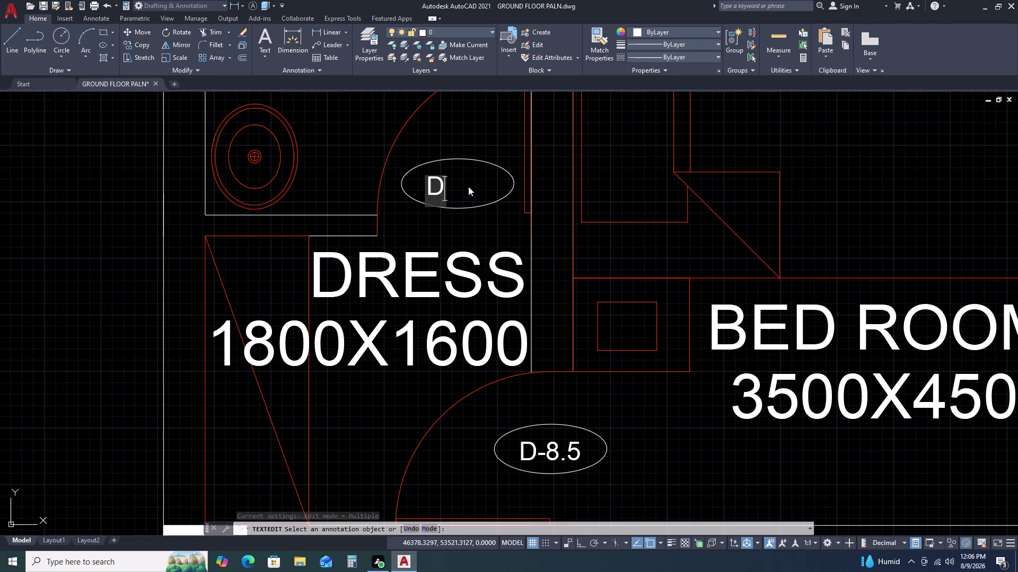
key(minus)
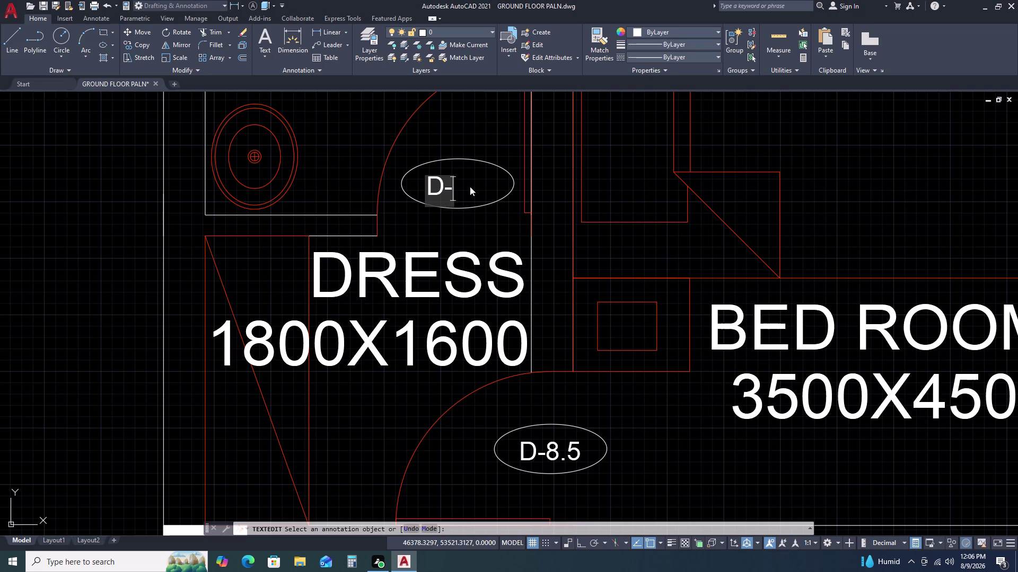
key(8)
key(period)
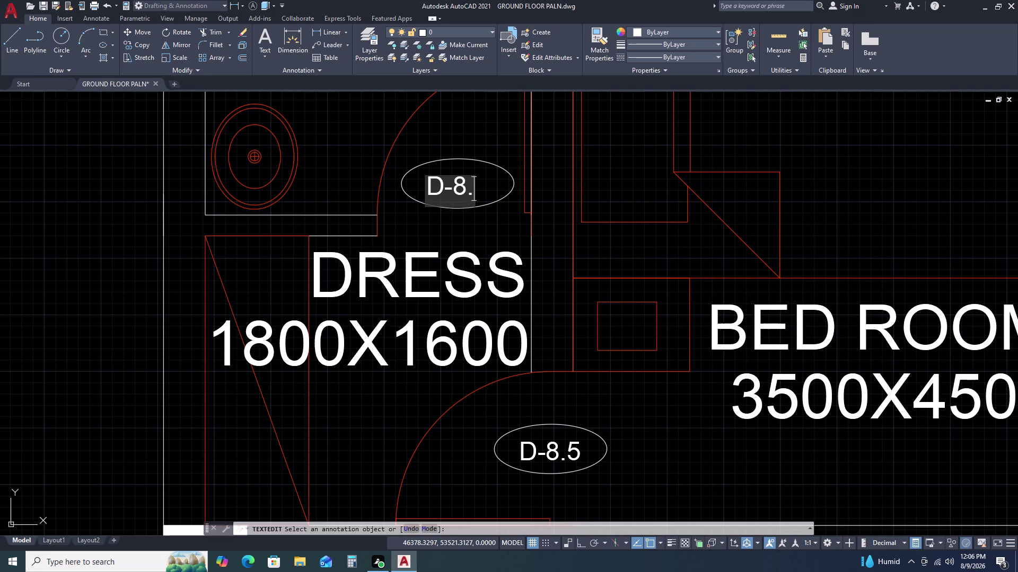
key(5)
click(399, 208)
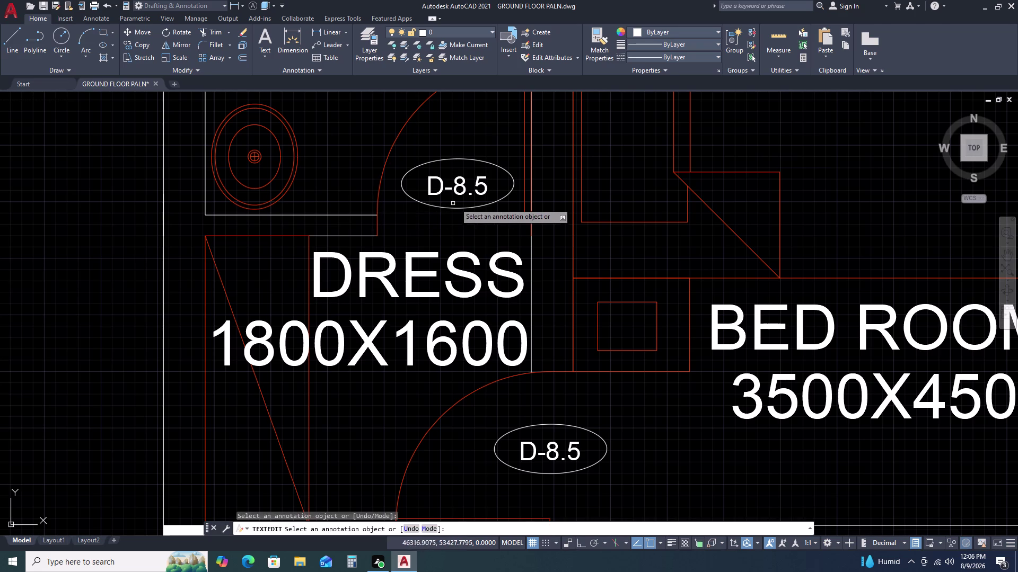
scroll(down, 3)
scroll(down, 3)
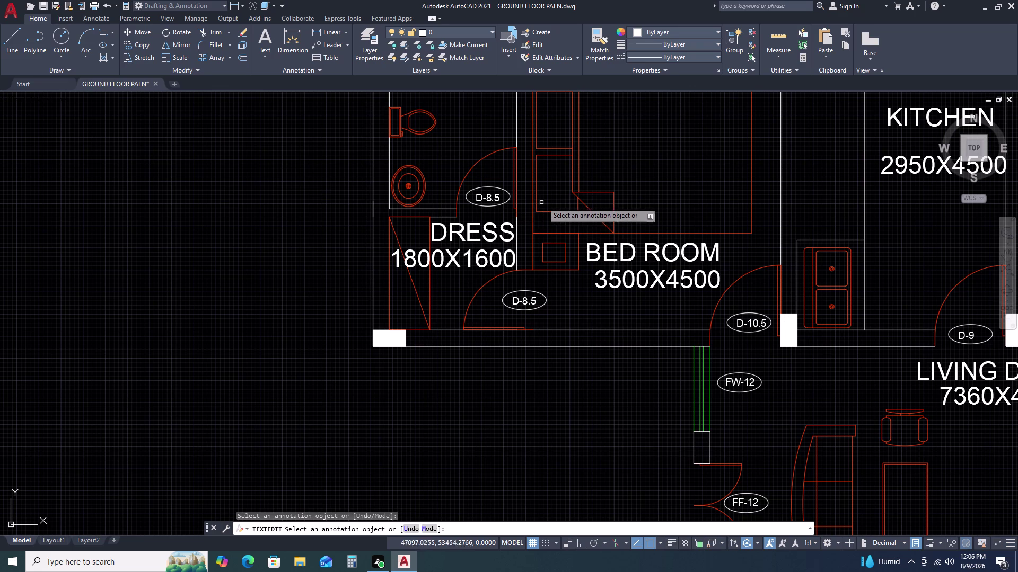
scroll(down, 3)
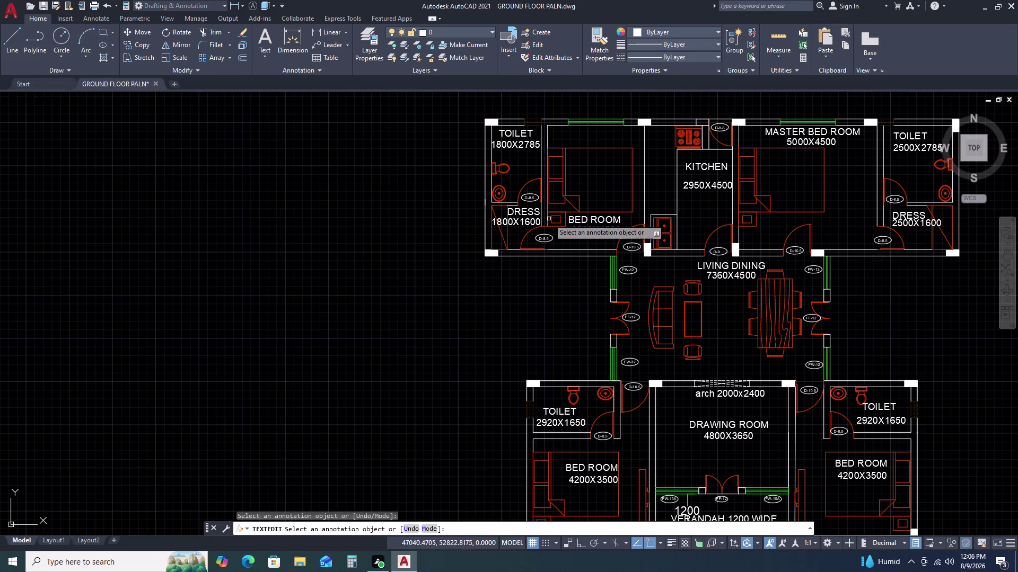
key(Escape)
scroll(up, 3)
scroll(up, 3)
Select the D-8.5 tag in the dress area.
click(552, 217)
double_click(532, 249)
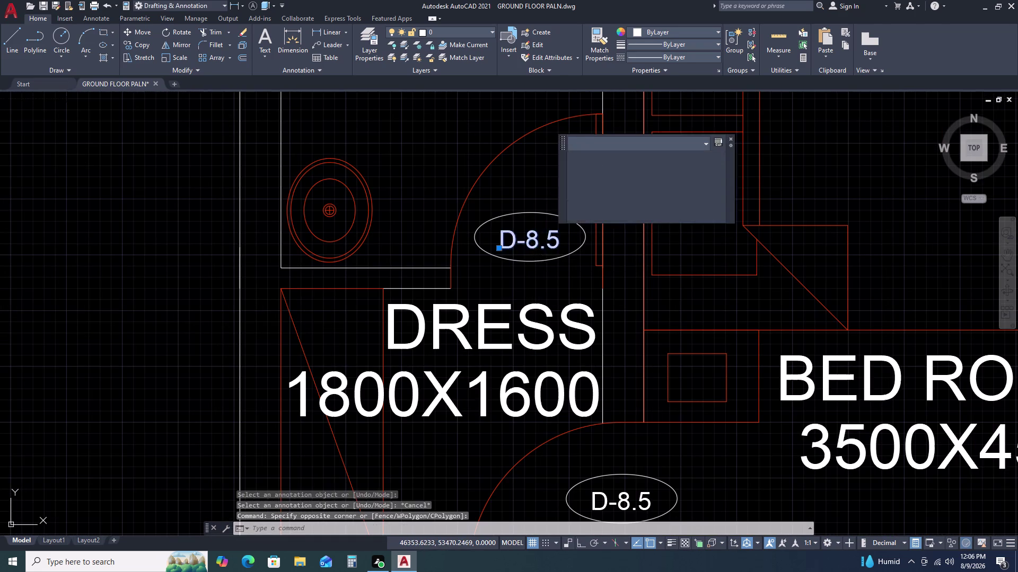
key(Escape)
key(Escape)
key(Escape)
double_click(542, 197)
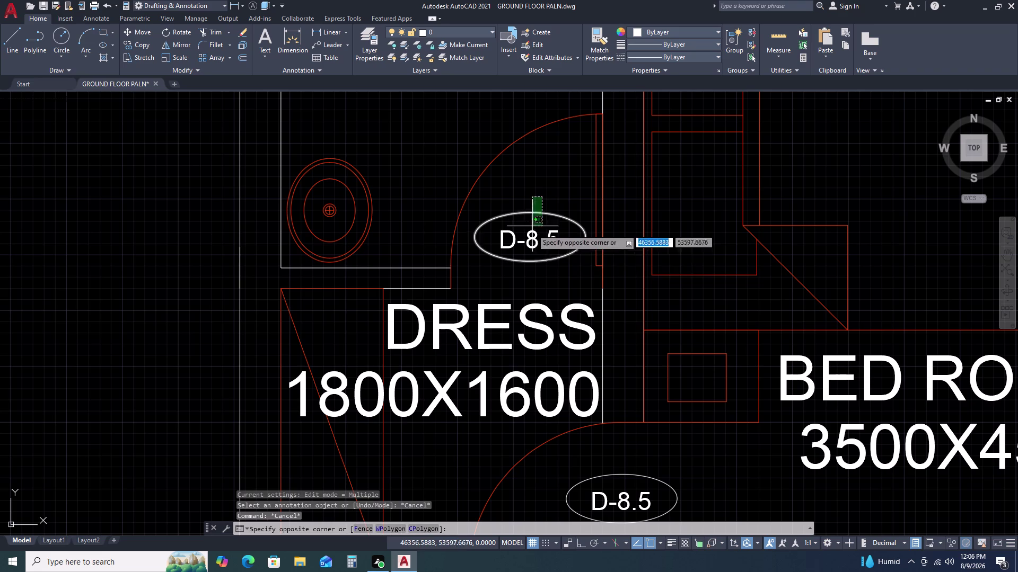
click(519, 254)
Copy the D-8.5 tag to just above the bed room's rear window.
key(c)
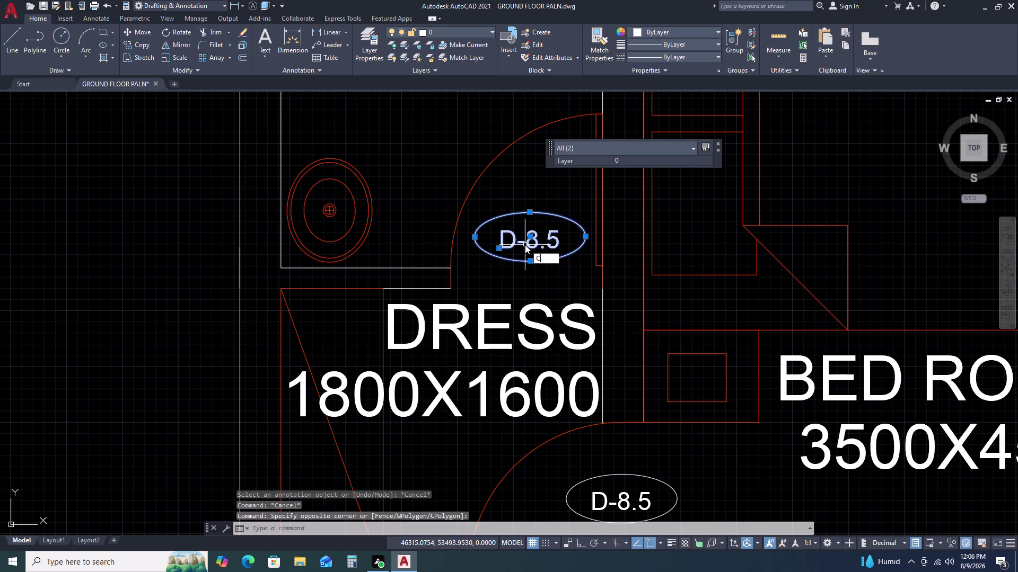
key(o)
key(space)
double_click(522, 243)
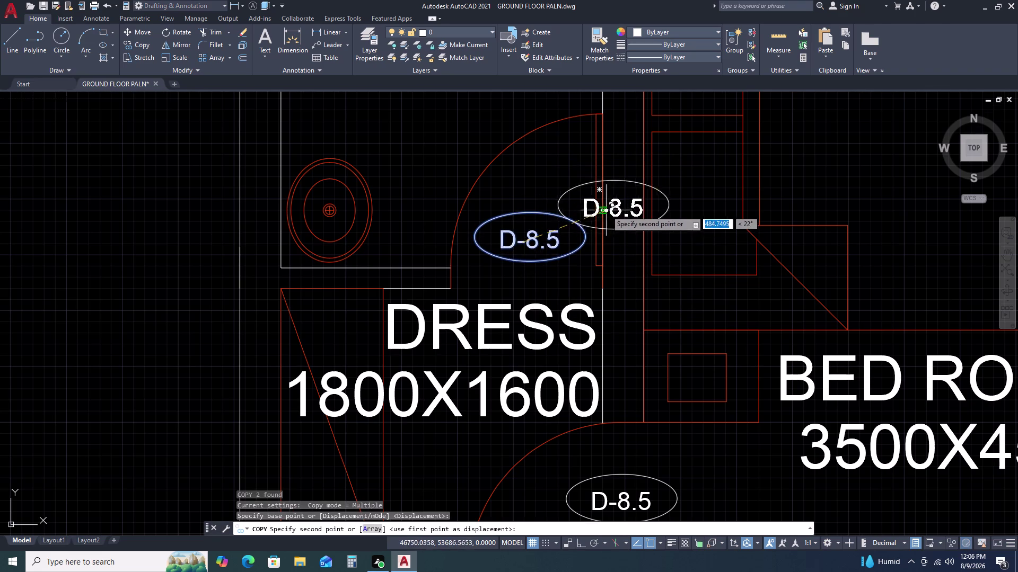
scroll(down, 3)
middle_click(708, 181)
middle_drag(705, 188, 700, 196)
middle_drag(679, 235, 660, 261)
middle_drag(671, 178, 649, 284)
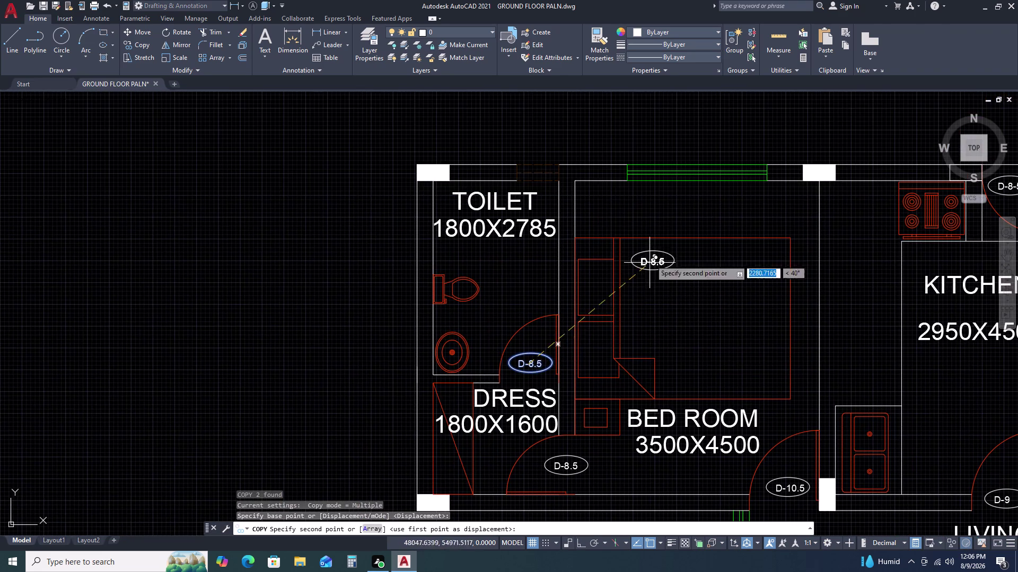
scroll(up, 3)
click(703, 196)
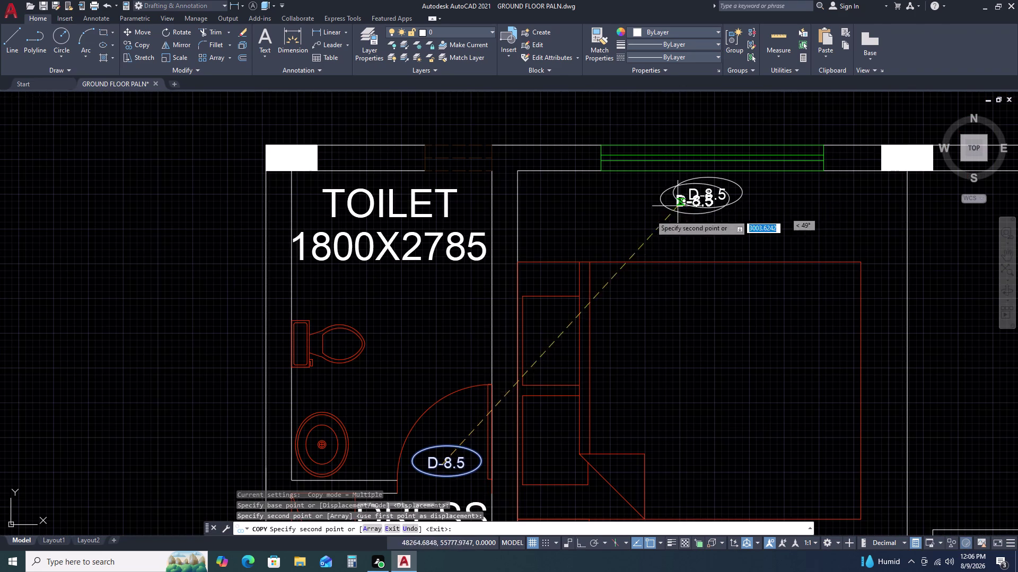
Place more D-8.5 copies, including one above the master bed room window.
middle_drag(615, 238, 476, 244)
middle_click(465, 246)
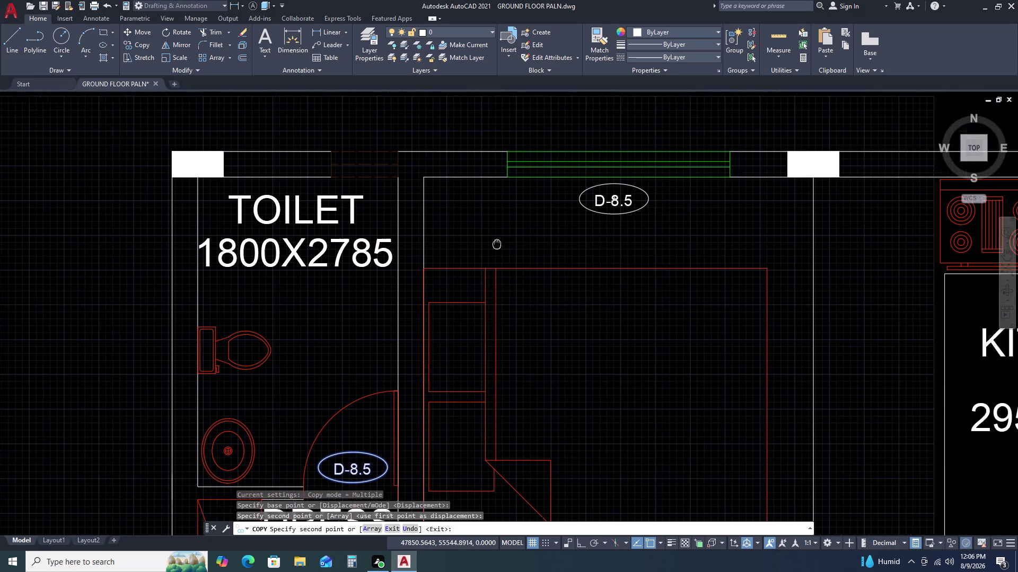
scroll(down, 3)
middle_drag(656, 245, 437, 235)
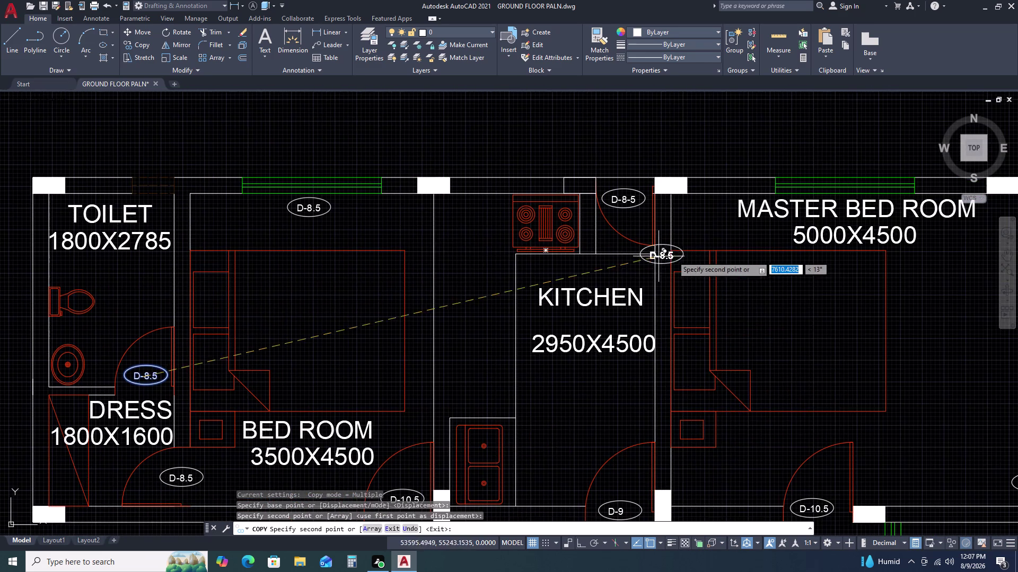
scroll(down, 3)
double_click(782, 197)
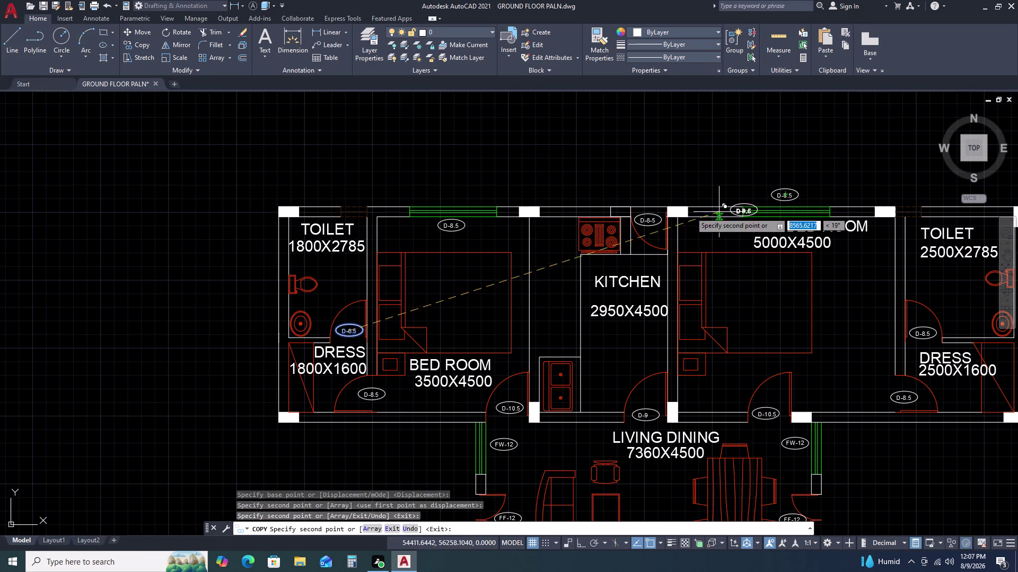
double_click(449, 197)
key(Escape)
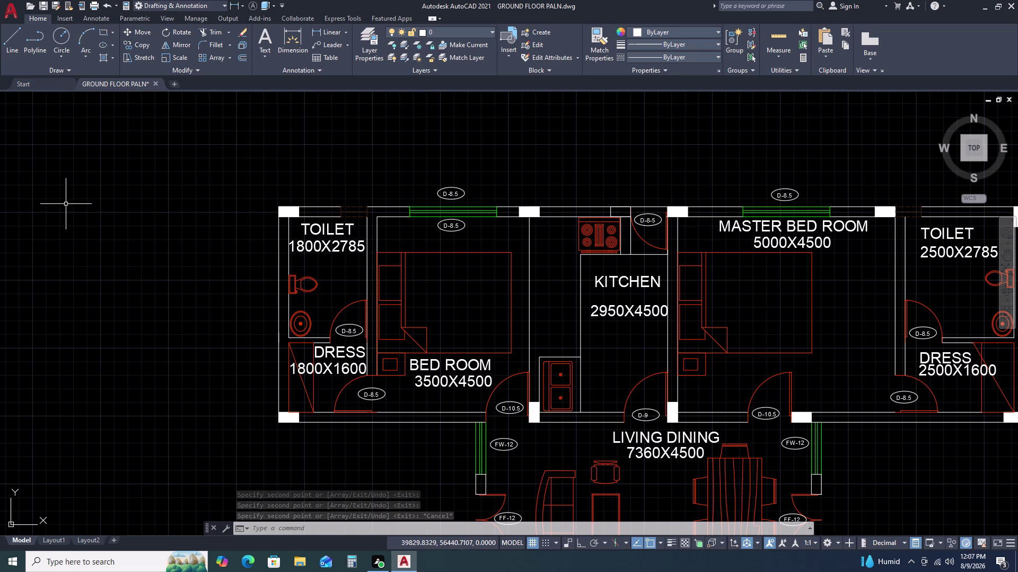
scroll(down, 3)
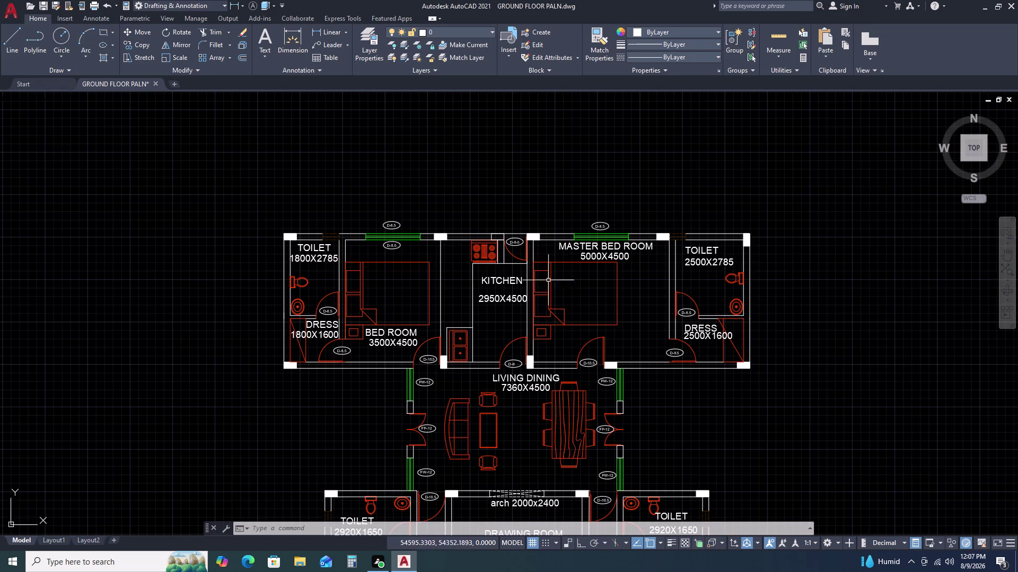
scroll(up, 3)
scroll(up, 3)
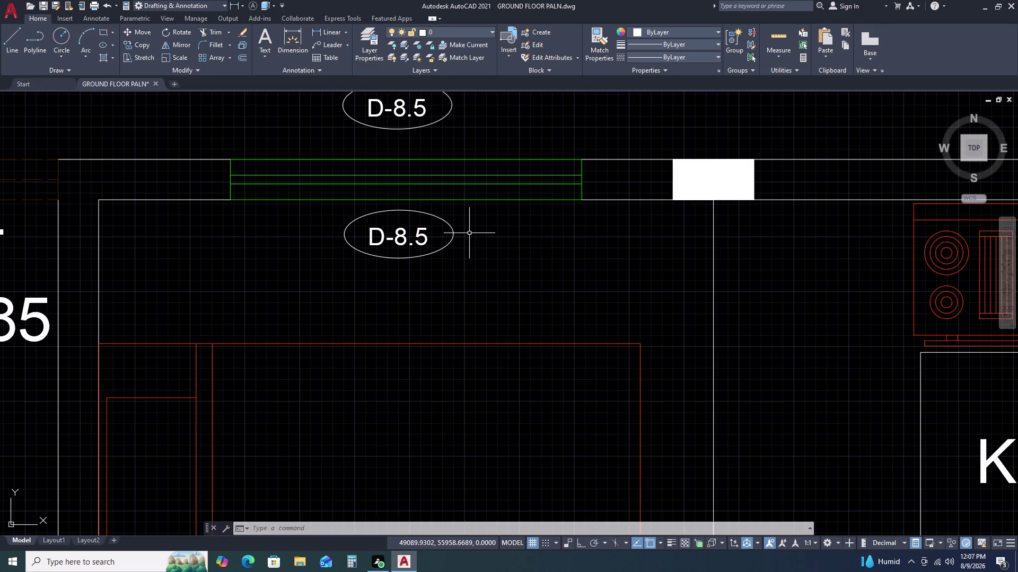
Delete the stray tag inside the bed room.
click(472, 225)
double_click(396, 259)
key(Delete)
scroll(down, 3)
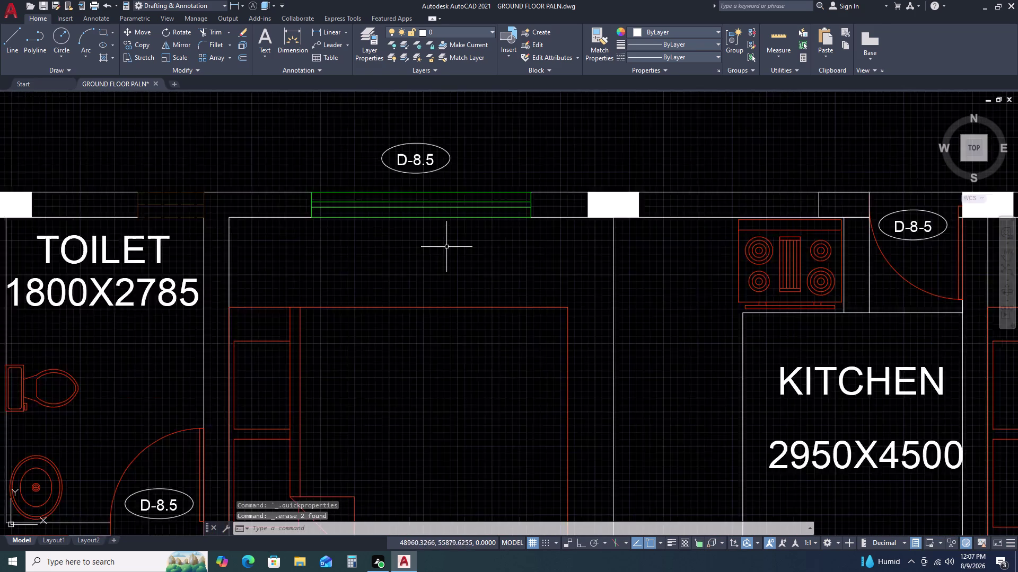
scroll(down, 3)
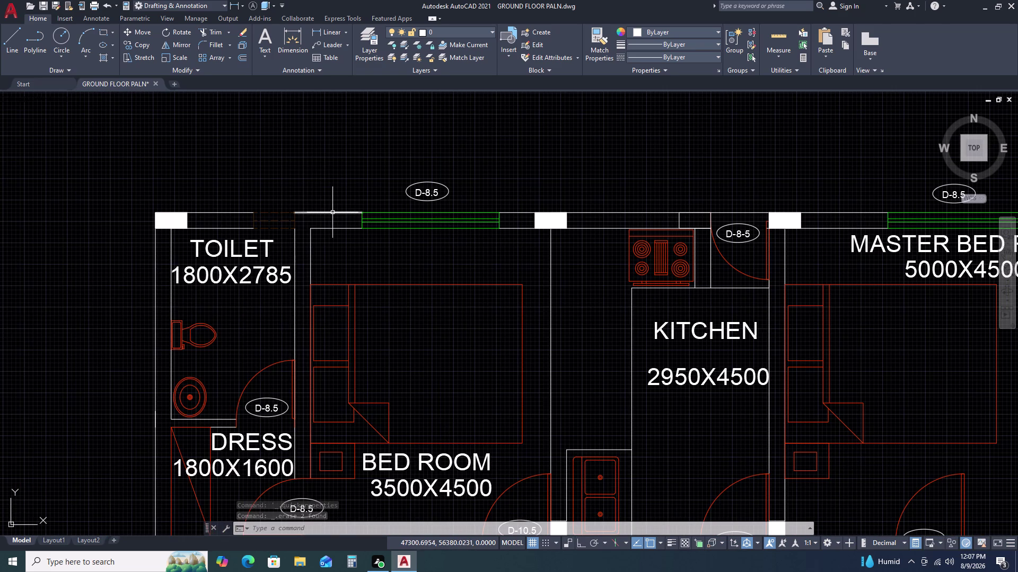
Draw a three-sided outline from the rear wall with Ortho on, then erase its slanted side.
key(l)
key(space)
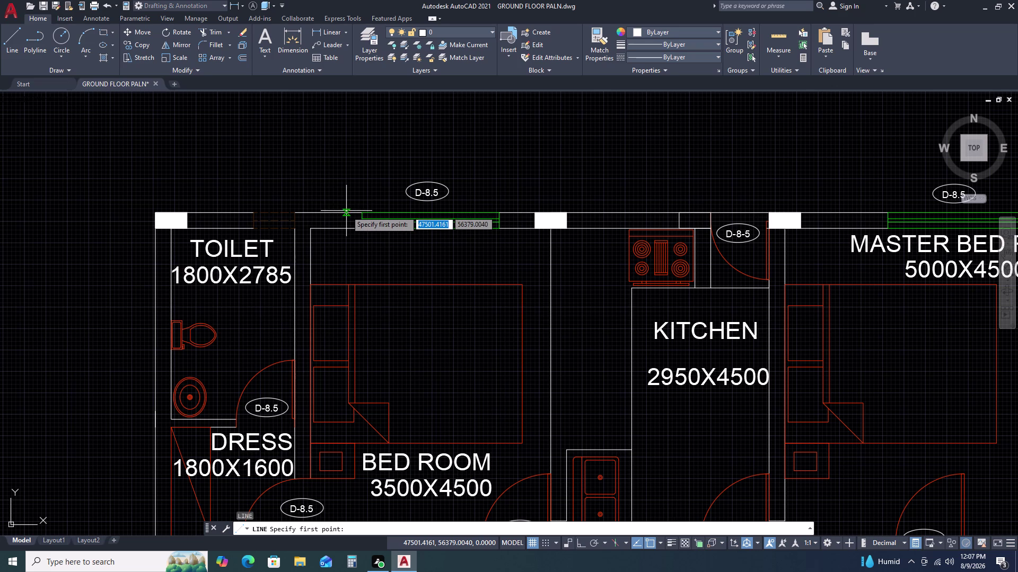
click(346, 213)
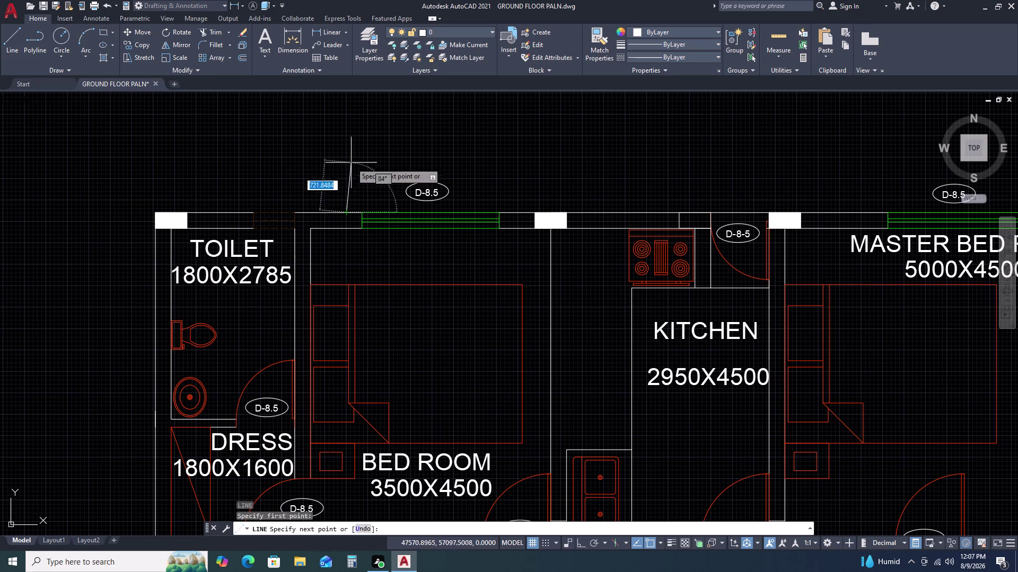
key(F8)
click(345, 153)
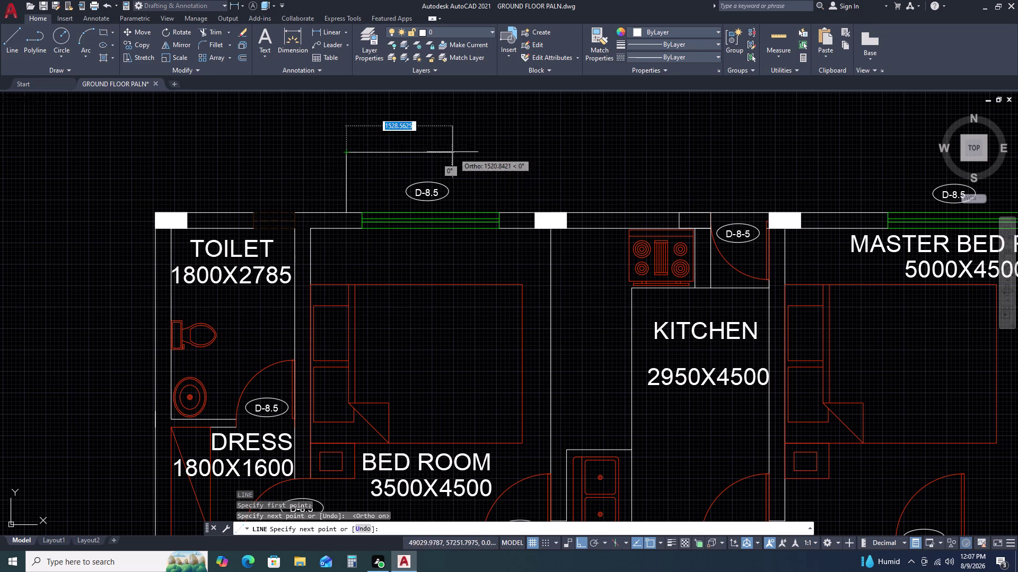
click(502, 159)
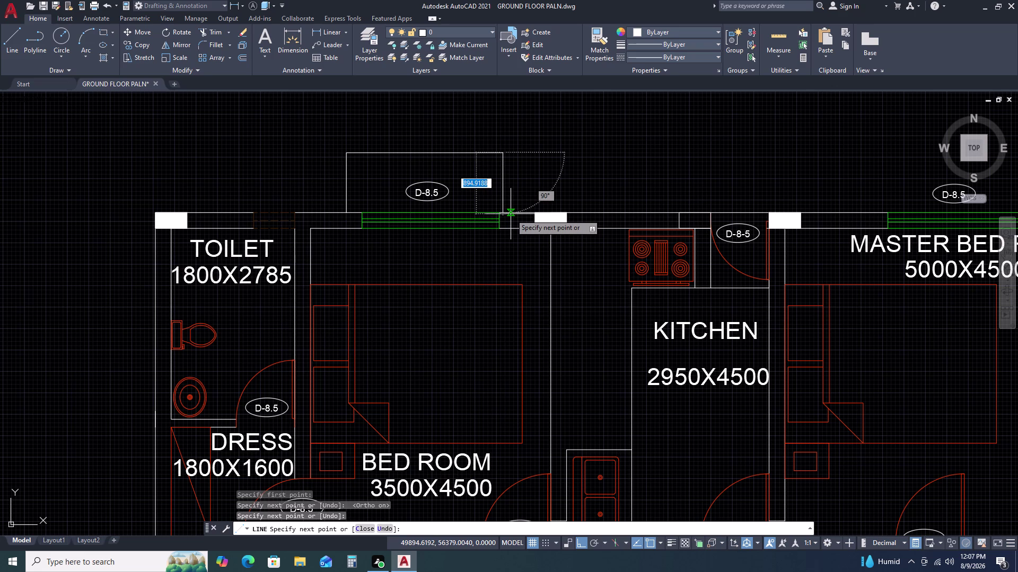
click(510, 214)
key(Escape)
double_click(506, 181)
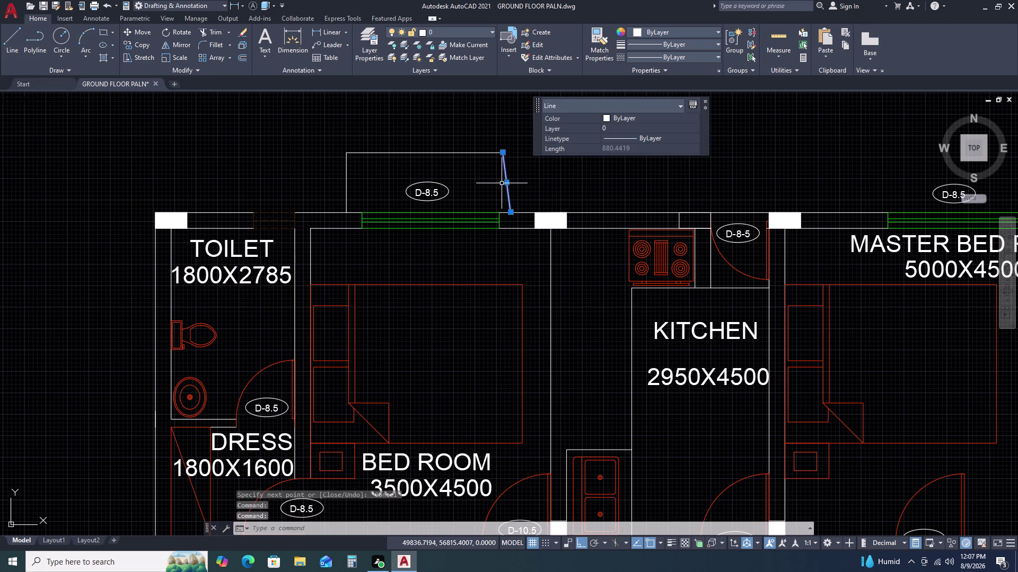
key(Delete)
Erase the remaining lines of the first outline attempt.
key(l)
key(space)
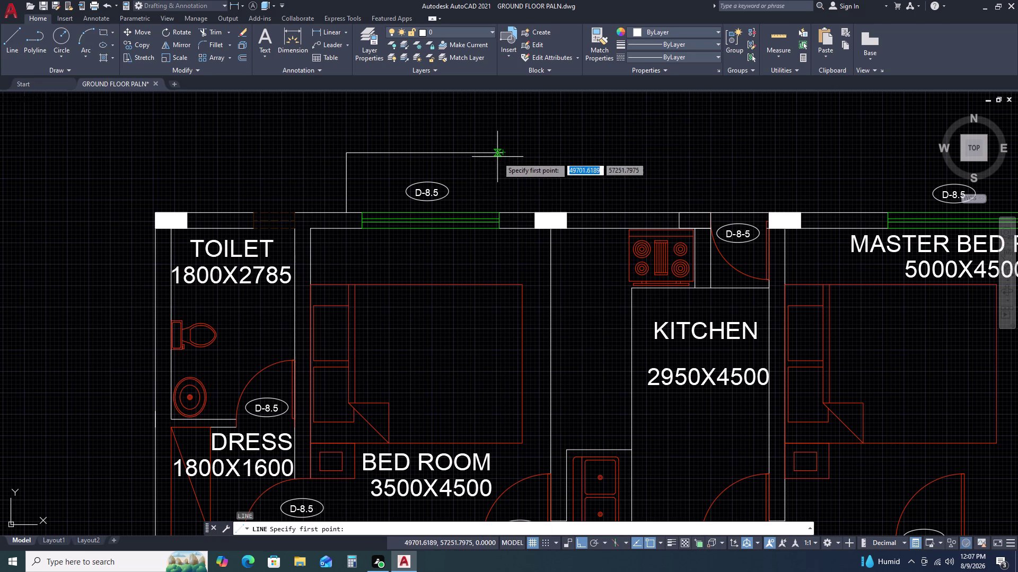
key(Escape)
drag(450, 137, 426, 140)
click(323, 177)
key(Delete)
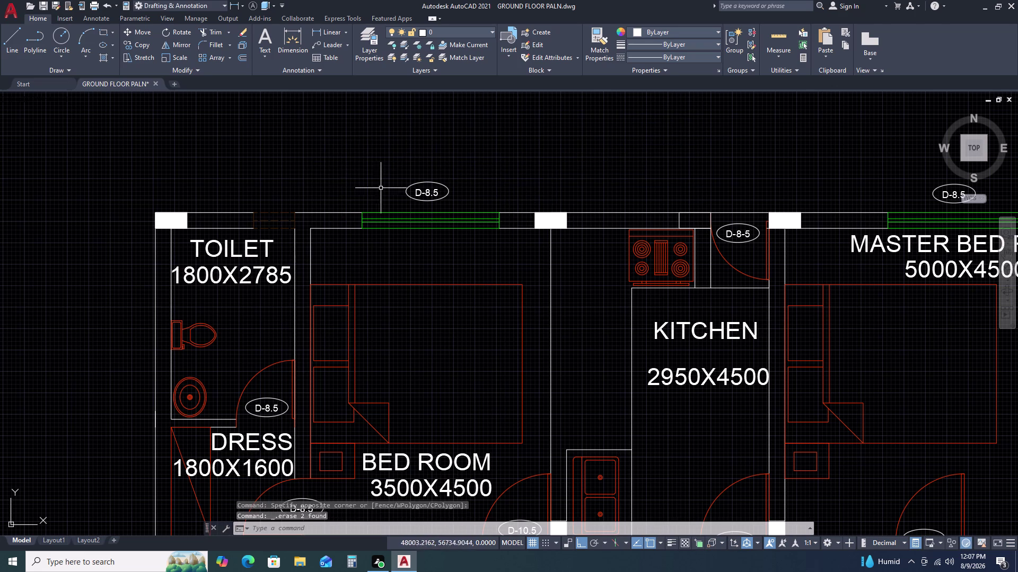
Redraw the three-sided projection outline around the tag, starting and ending at the rear wall.
key(l)
key(space)
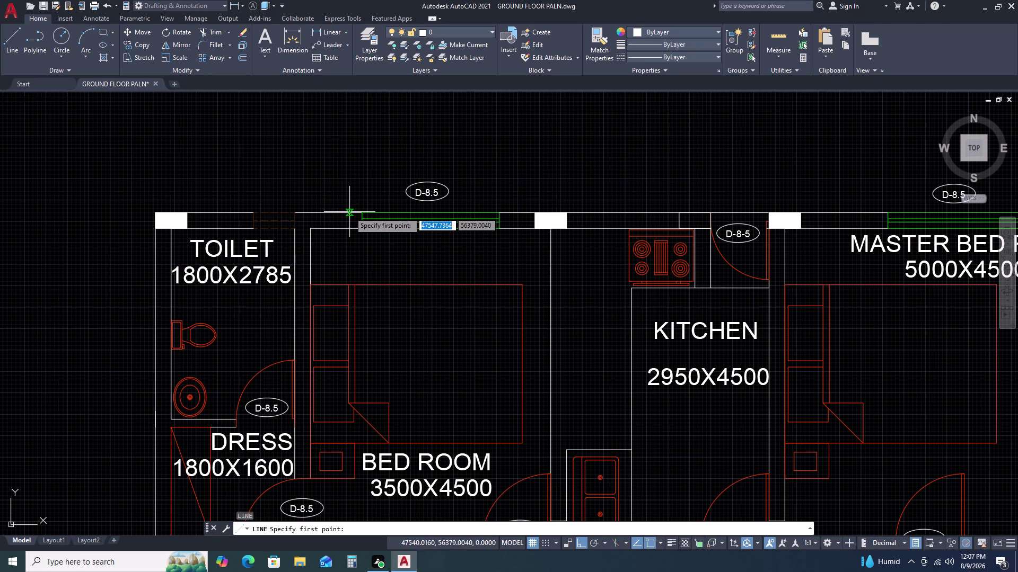
click(349, 212)
click(349, 174)
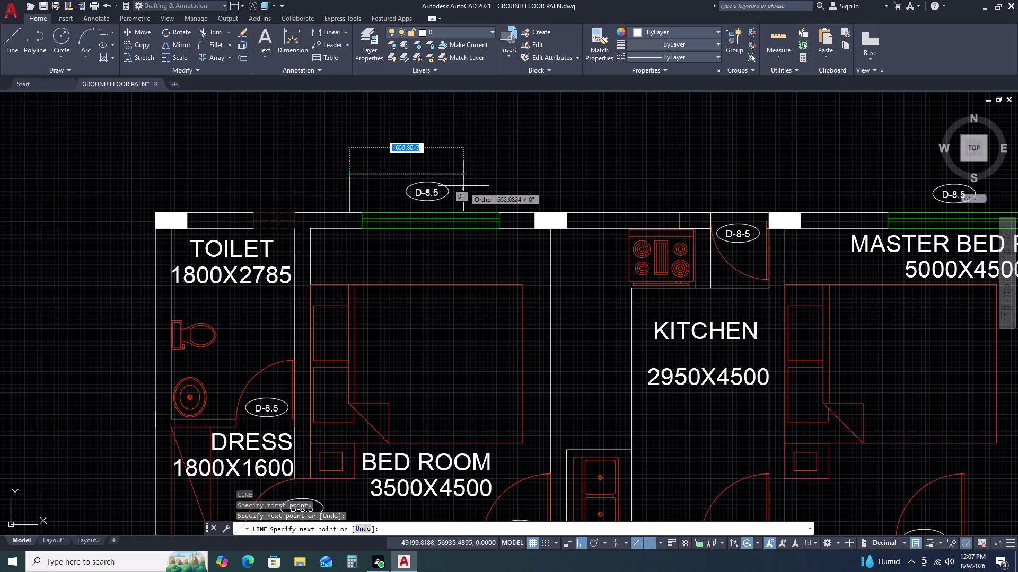
click(509, 178)
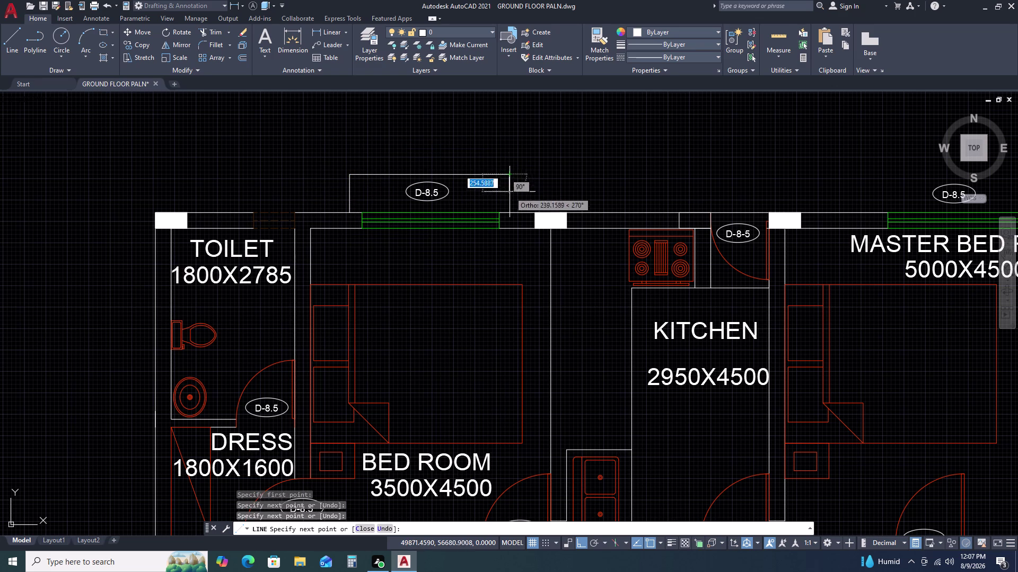
click(510, 215)
key(Escape)
Relabel the outlined bed room tag as FW-20.
triple_click(426, 193)
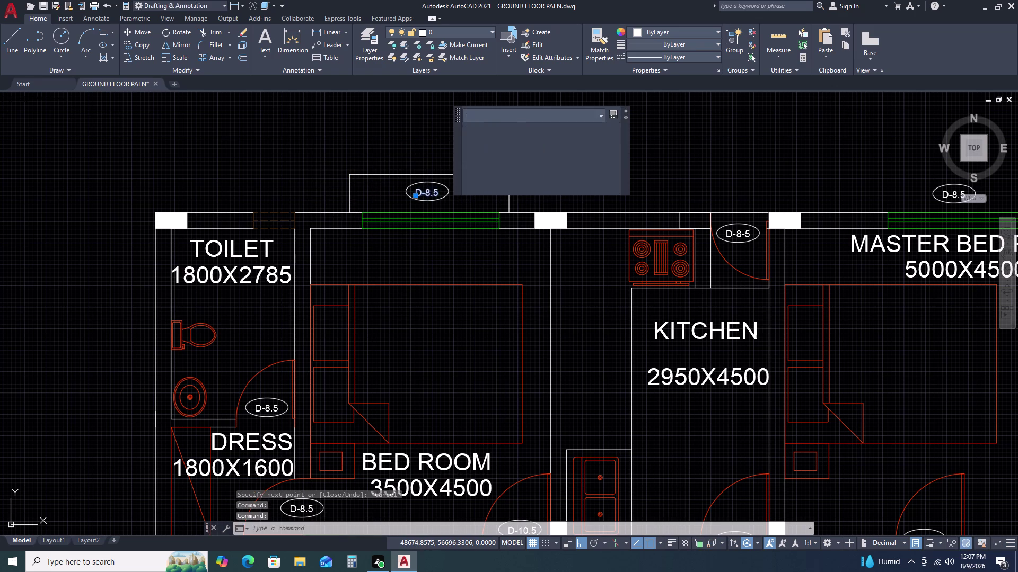
key(f)
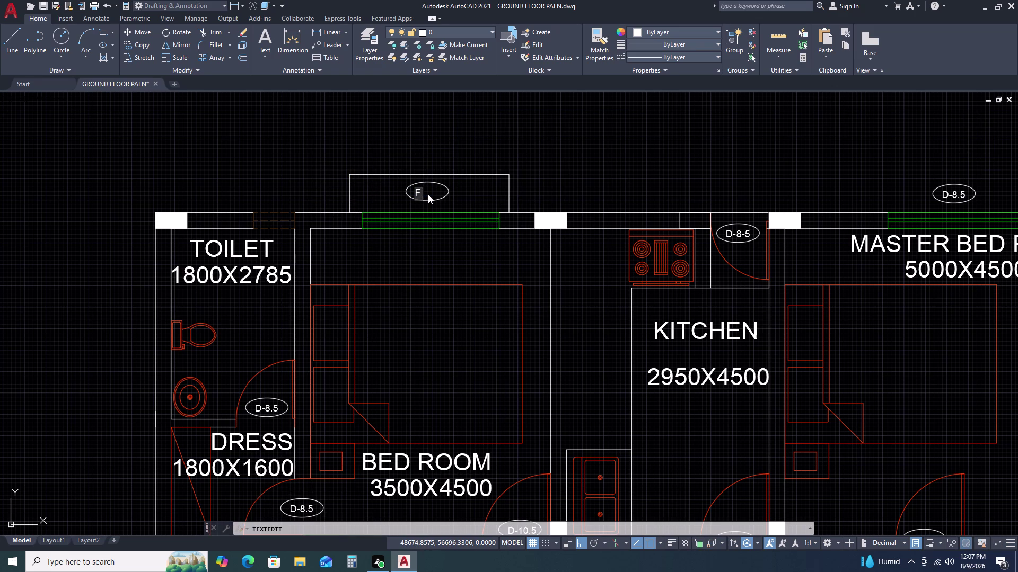
key(w)
key(minus)
text(20)
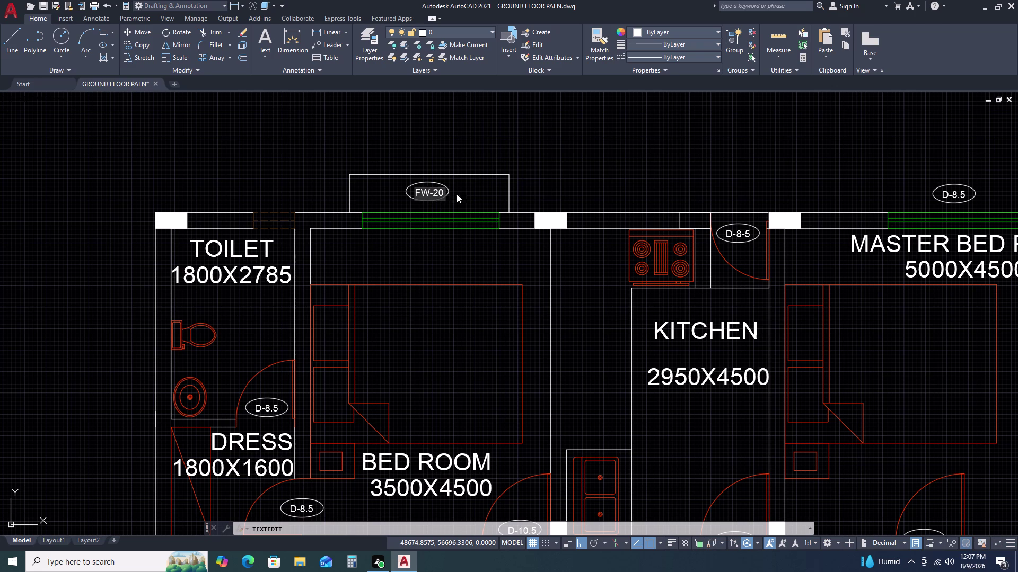
click(461, 192)
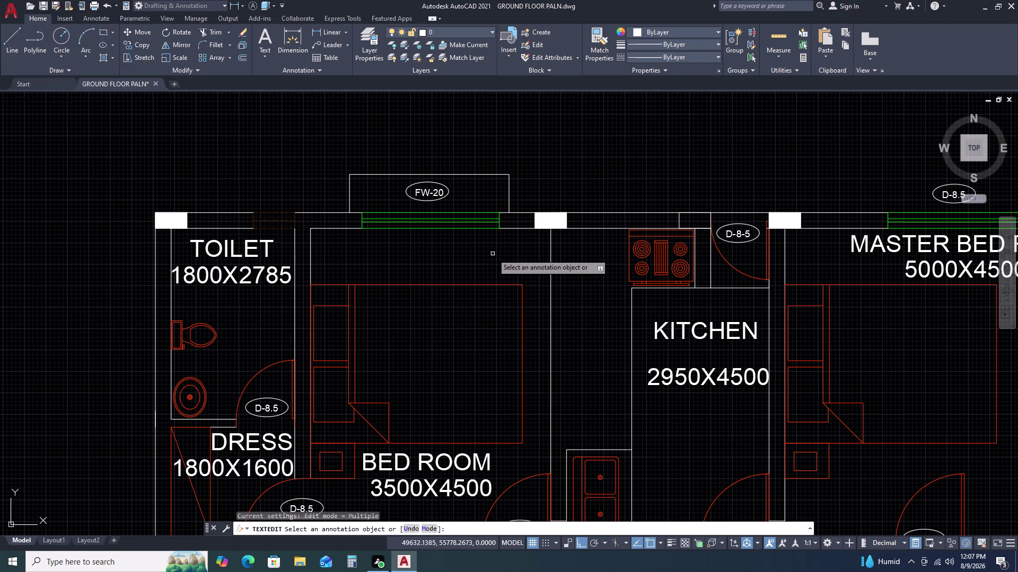
key(Escape)
Retype the kitchen-corner D-8-5 tag as FP-9.
middle_drag(573, 262, 435, 227)
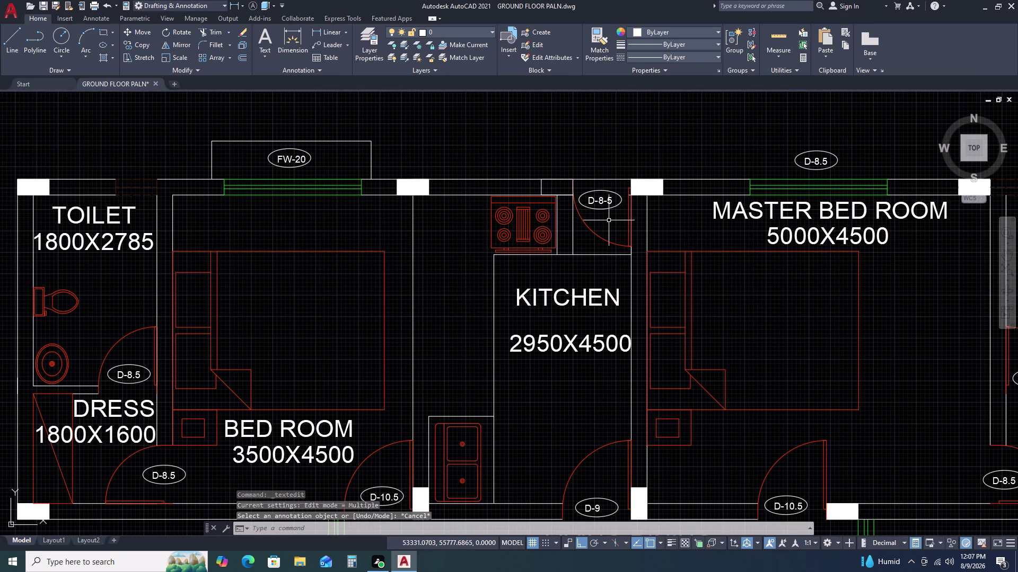
scroll(up, 3)
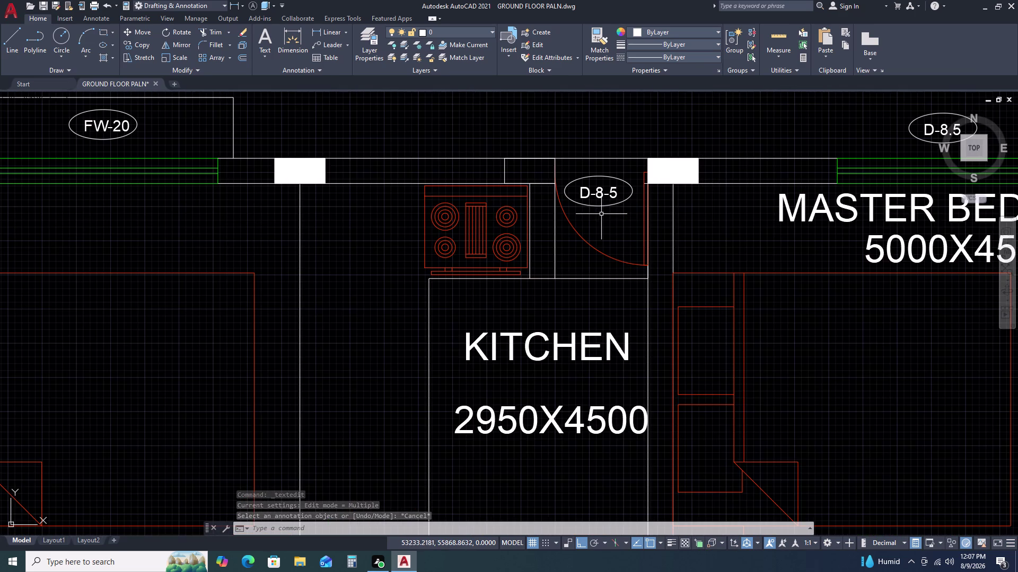
double_click(602, 196)
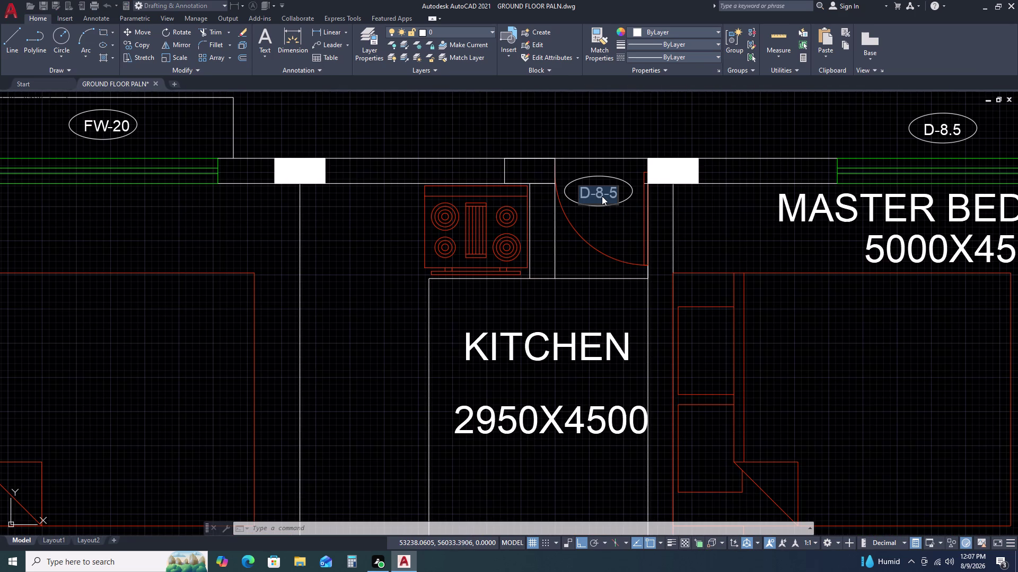
key(f)
key(f)
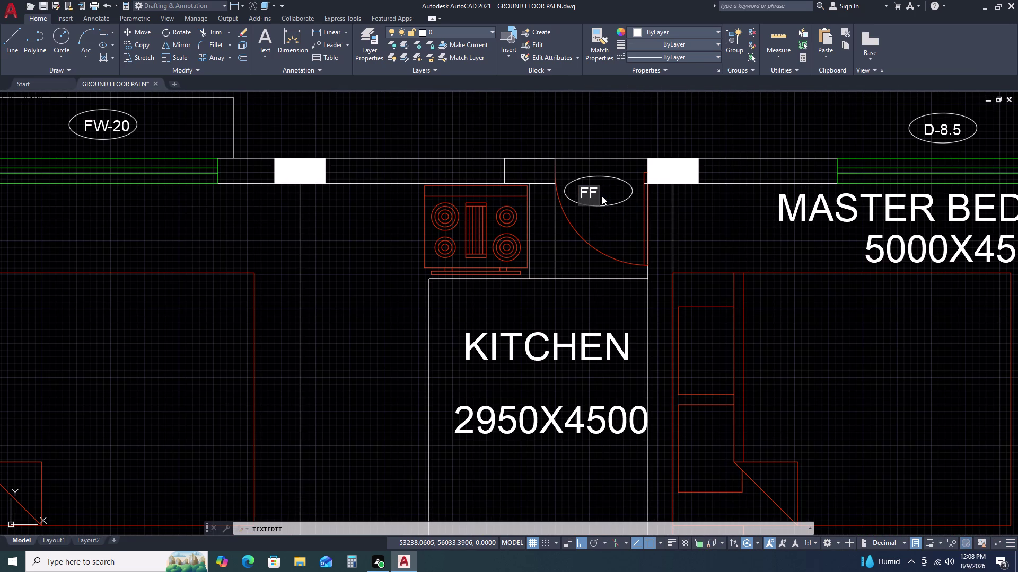
key(BackSpace)
key(p)
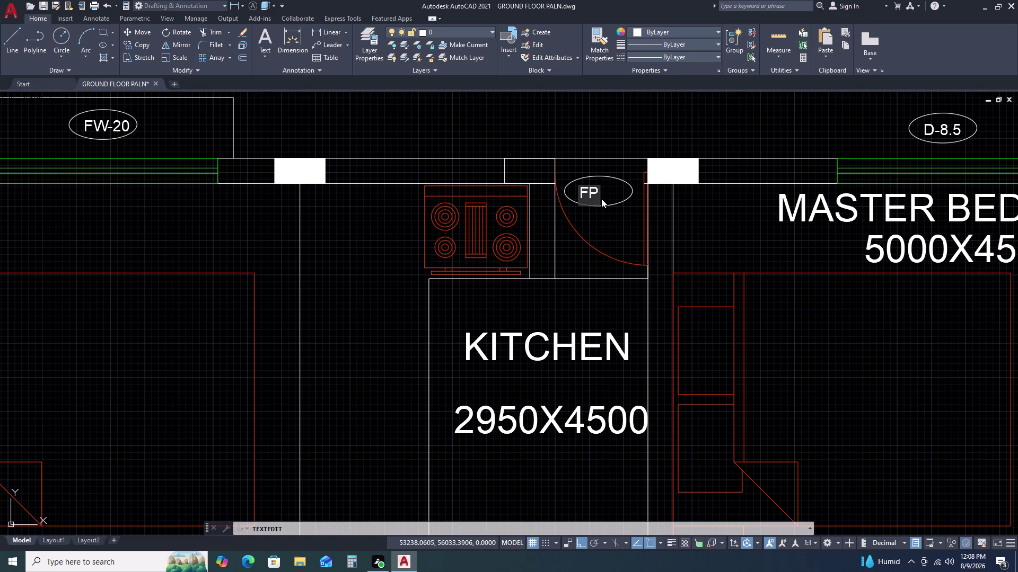
key(minus)
key(9)
click(522, 246)
scroll(down, 3)
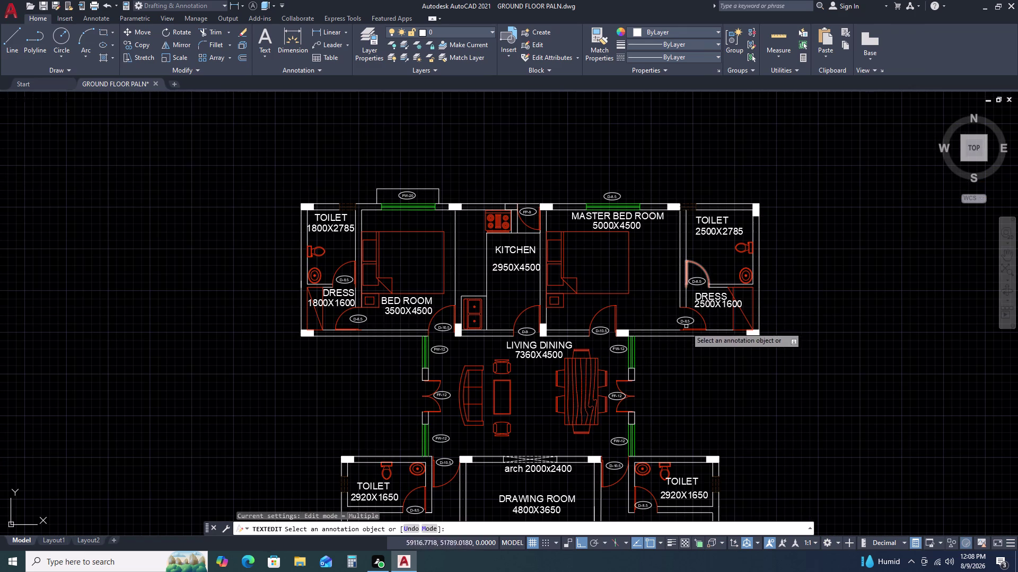
middle_drag(549, 365, 539, 256)
Change the right living-dining door tag from FF-12 to FP-12.
middle_click(537, 235)
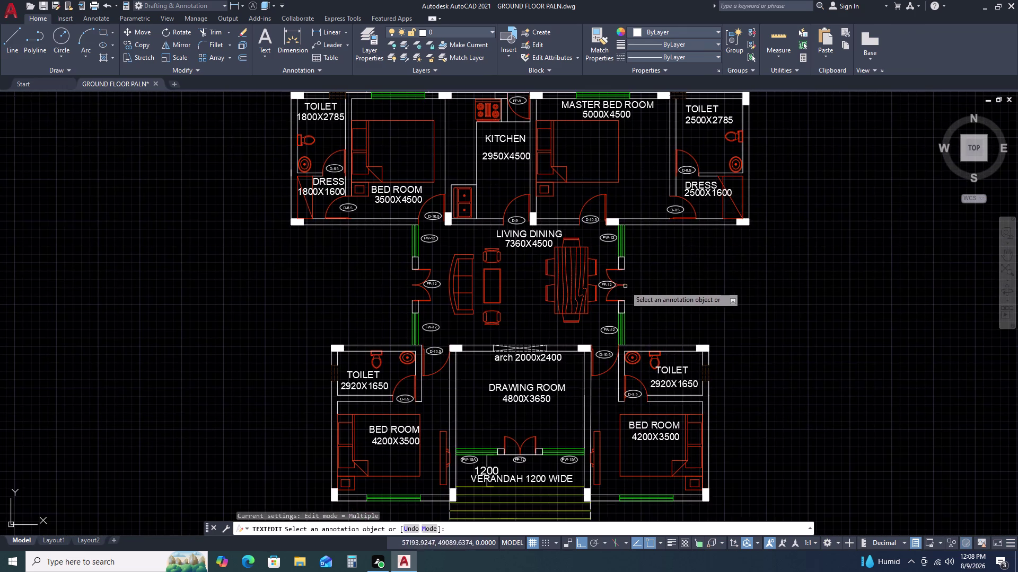
scroll(up, 3)
double_click(608, 238)
double_click(612, 237)
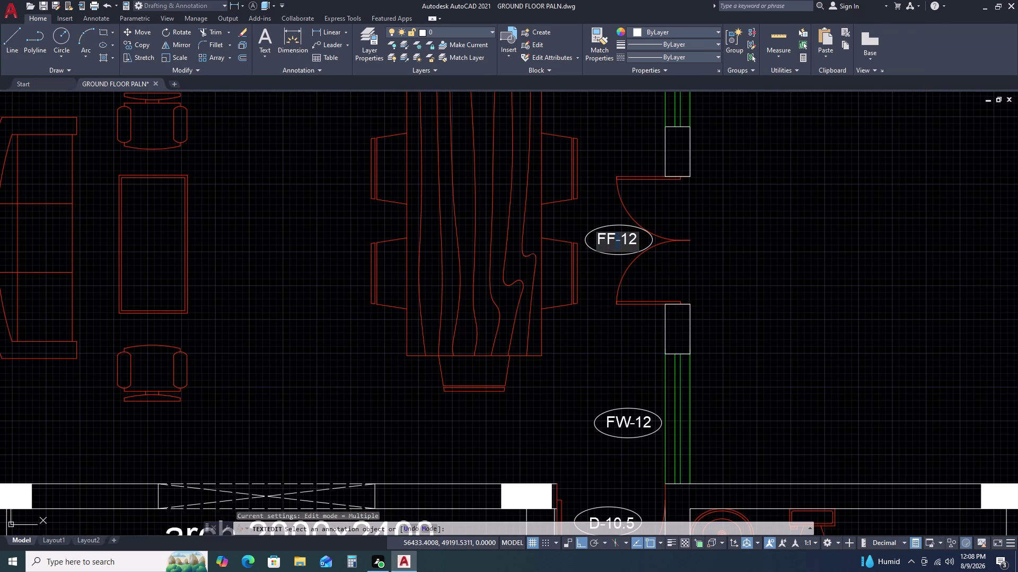
double_click(614, 242)
triple_click(614, 241)
click(614, 241)
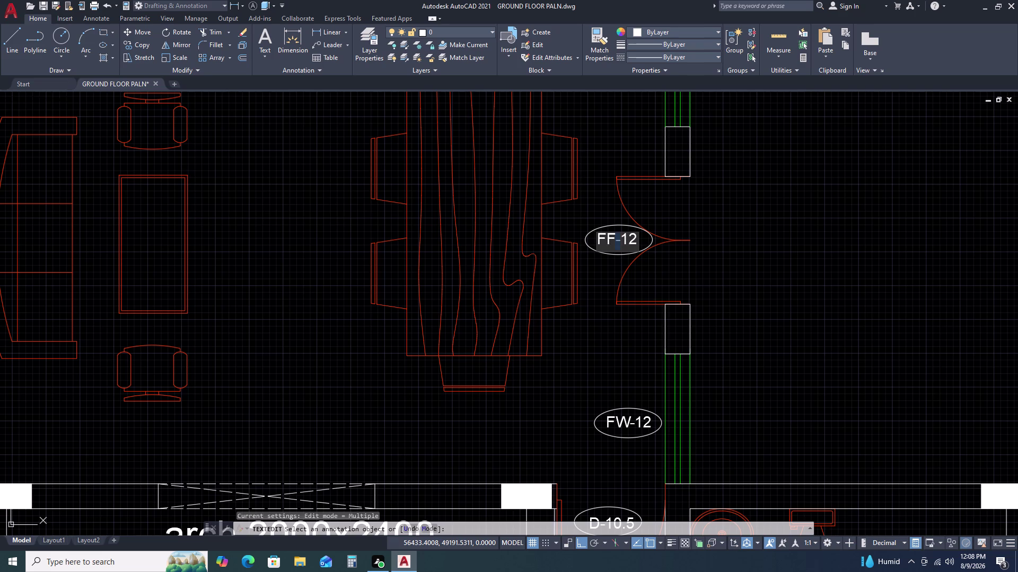
click(614, 242)
double_click(614, 241)
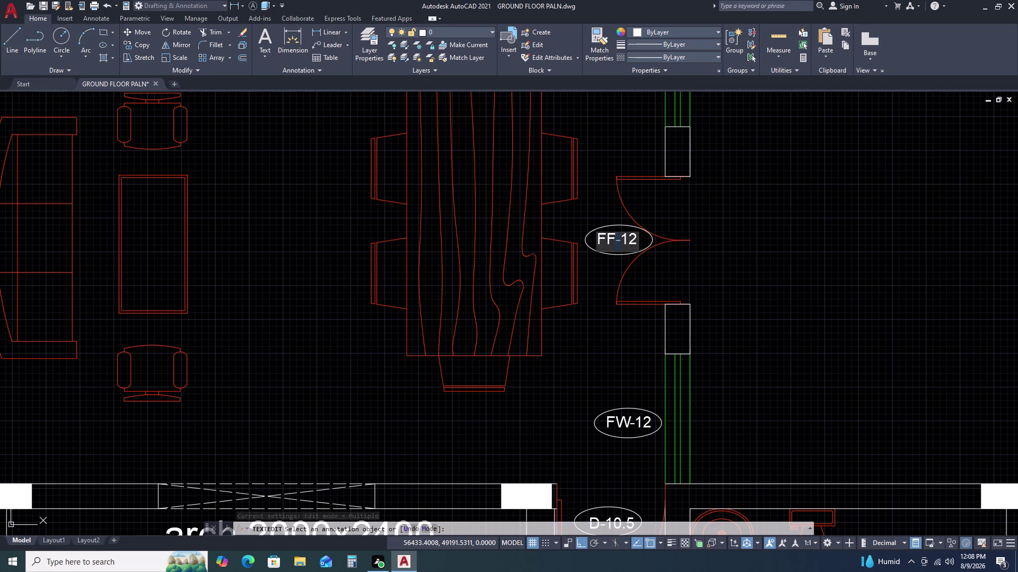
key(BackSpace)
key(BackSpace)
text(P)
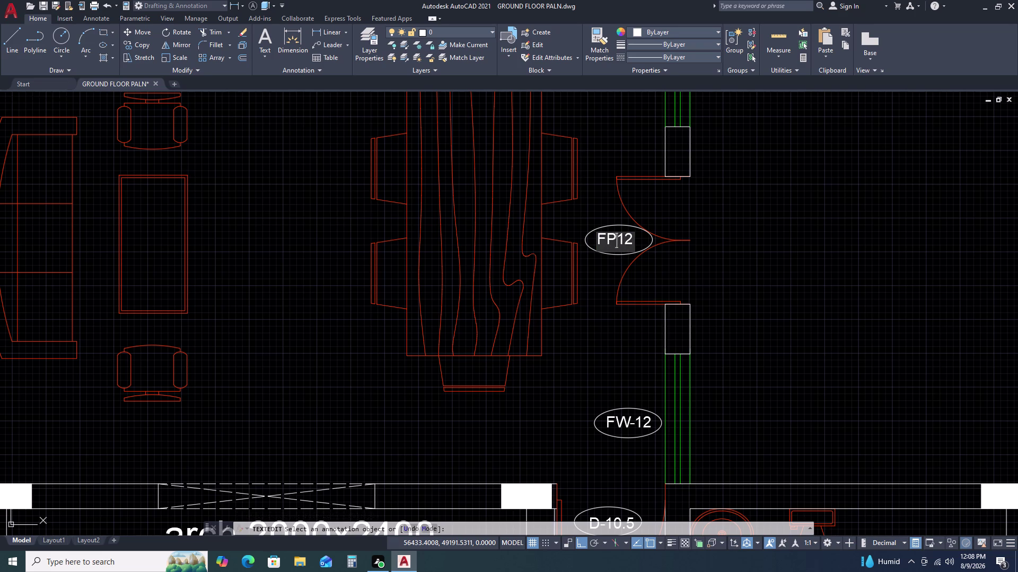
text(-)
scroll(down, 3)
scroll(up, 3)
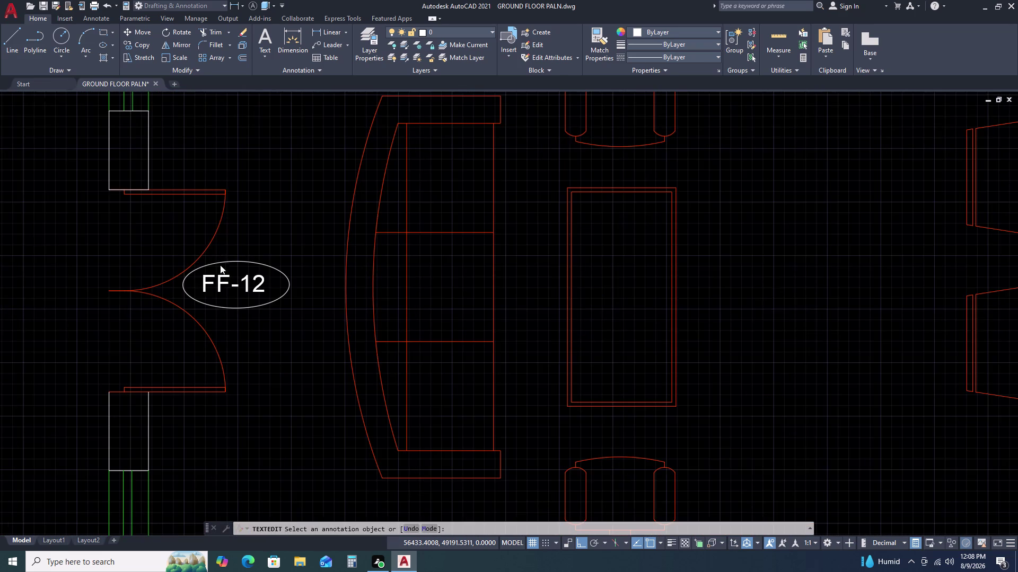
scroll(up, 3)
Try replacing F with P in the left door tag, then cancel with Esc.
click(229, 282)
double_click(229, 279)
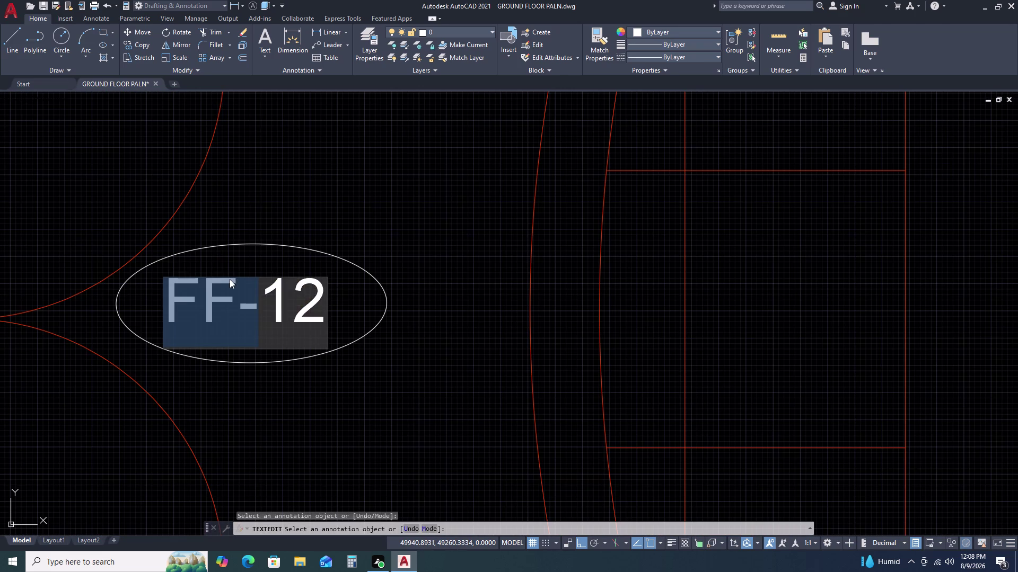
double_click(229, 279)
click(231, 284)
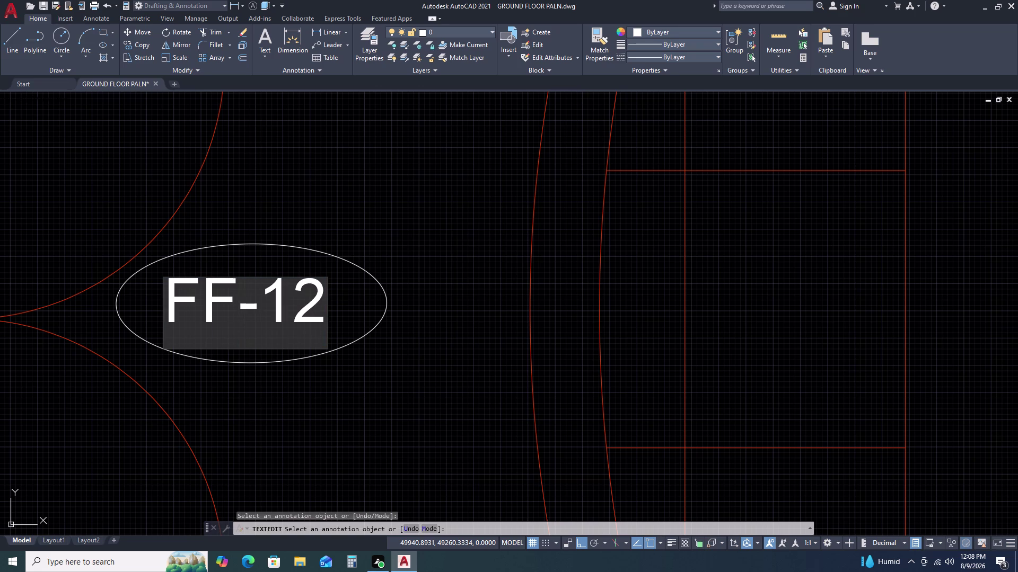
key(BackSpace)
key(p)
scroll(down, 3)
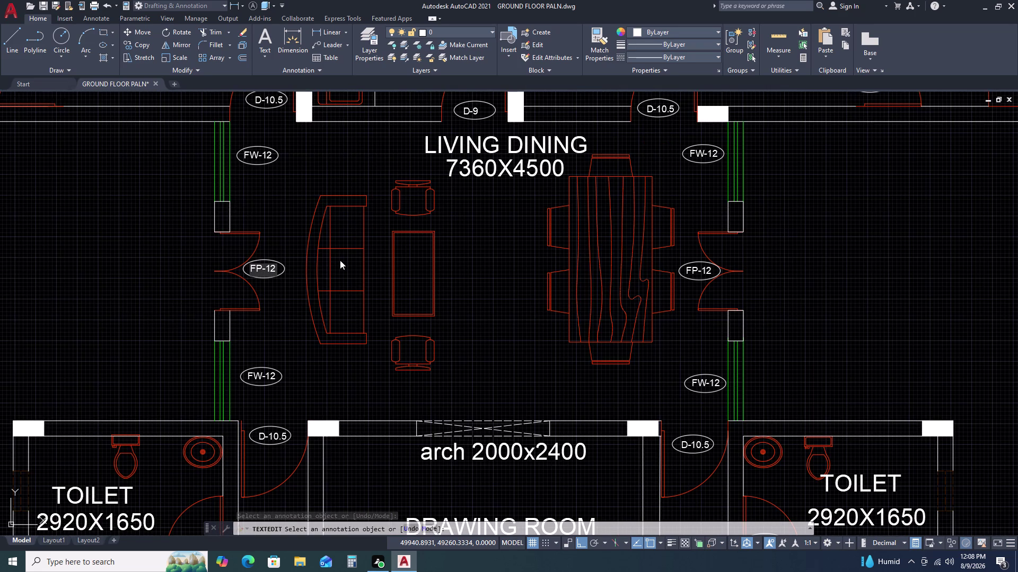
key(Escape)
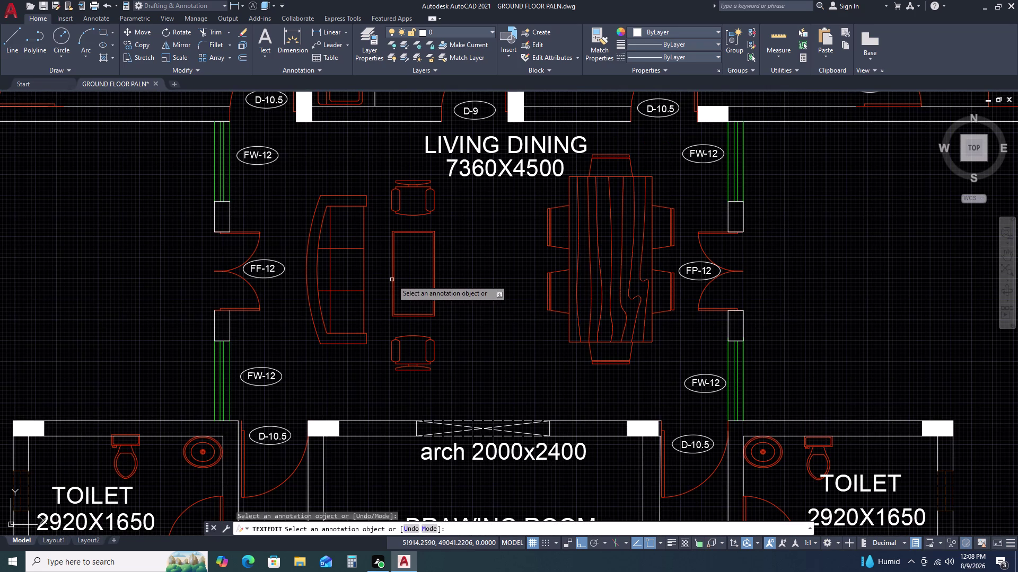
Retype the left door tag as FP-12, end editing, and pan back to the whole plan.
scroll(up, 3)
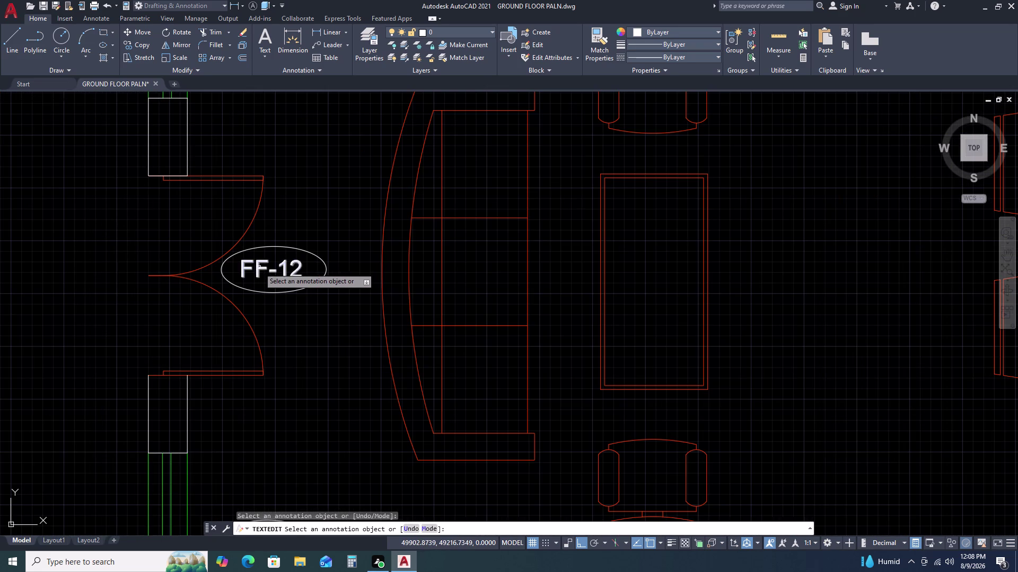
click(259, 268)
double_click(259, 268)
click(264, 269)
click(265, 269)
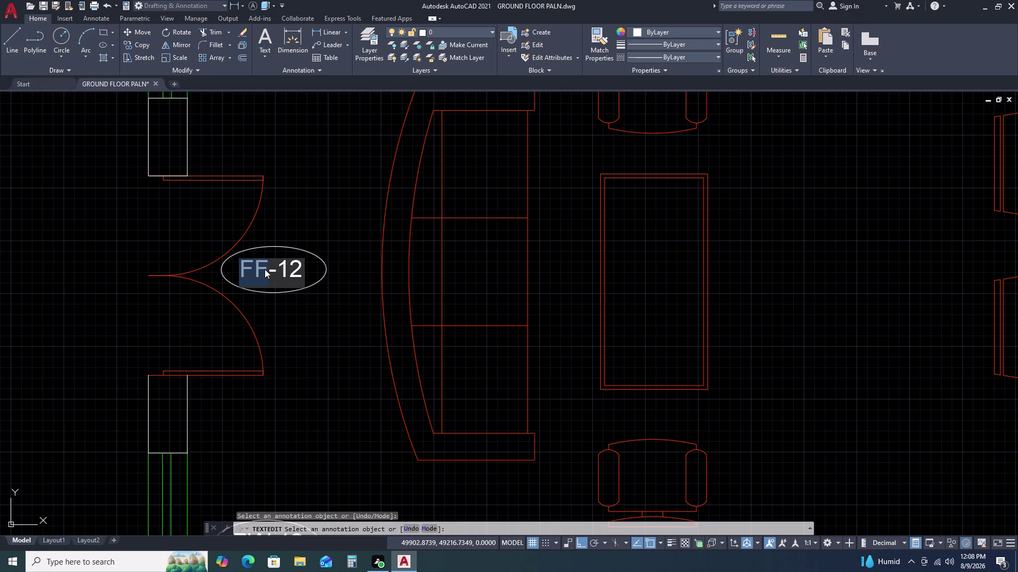
triple_click(265, 269)
triple_click(265, 269)
click(267, 268)
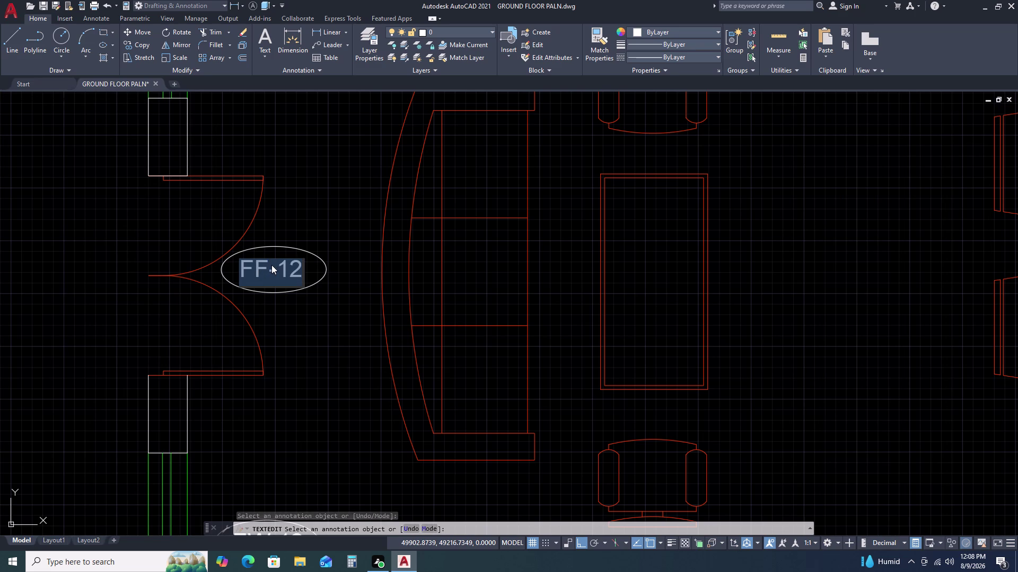
double_click(272, 265)
click(272, 265)
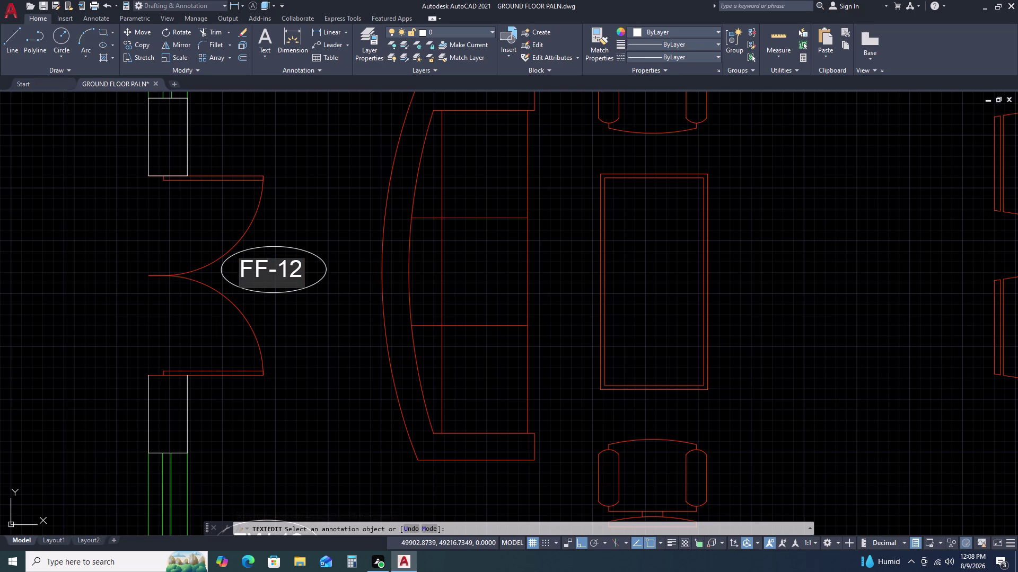
key(BackSpace)
key(p)
key(Return)
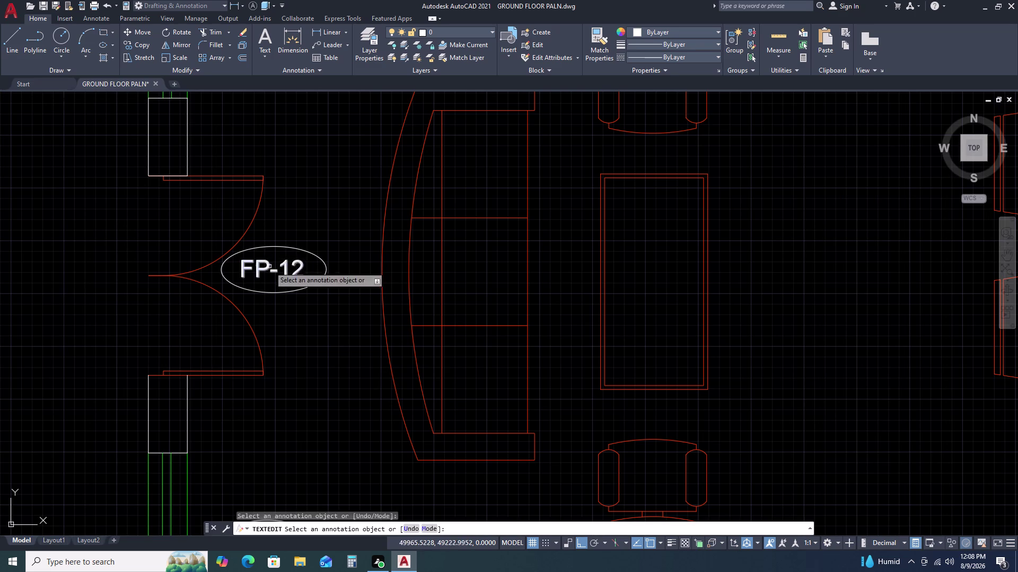
scroll(down, 3)
key(Escape)
middle_drag(320, 194, 455, 253)
middle_drag(486, 253, 499, 253)
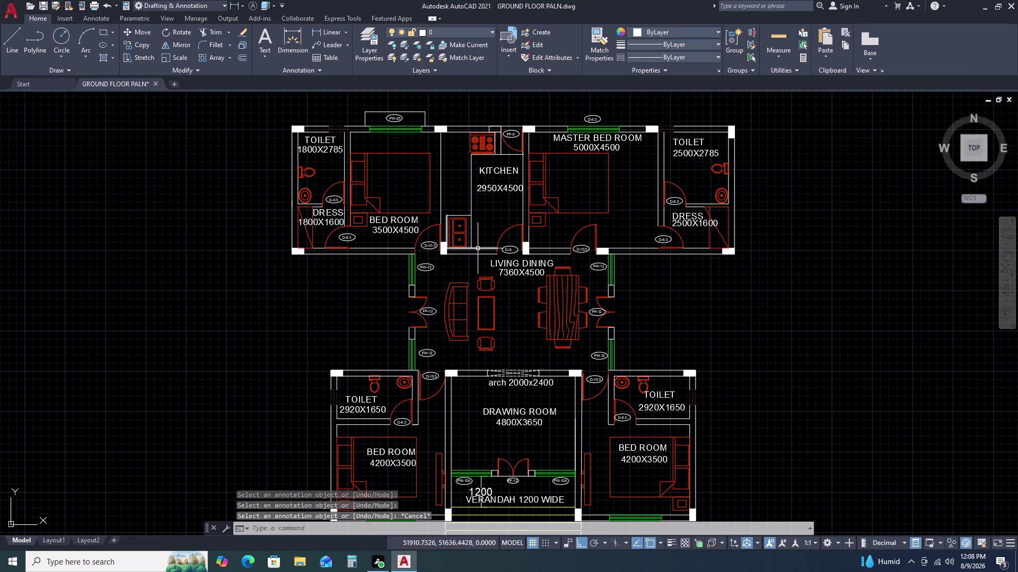
Pan across the rear rooms to bring the master bed room into view.
scroll(up, 3)
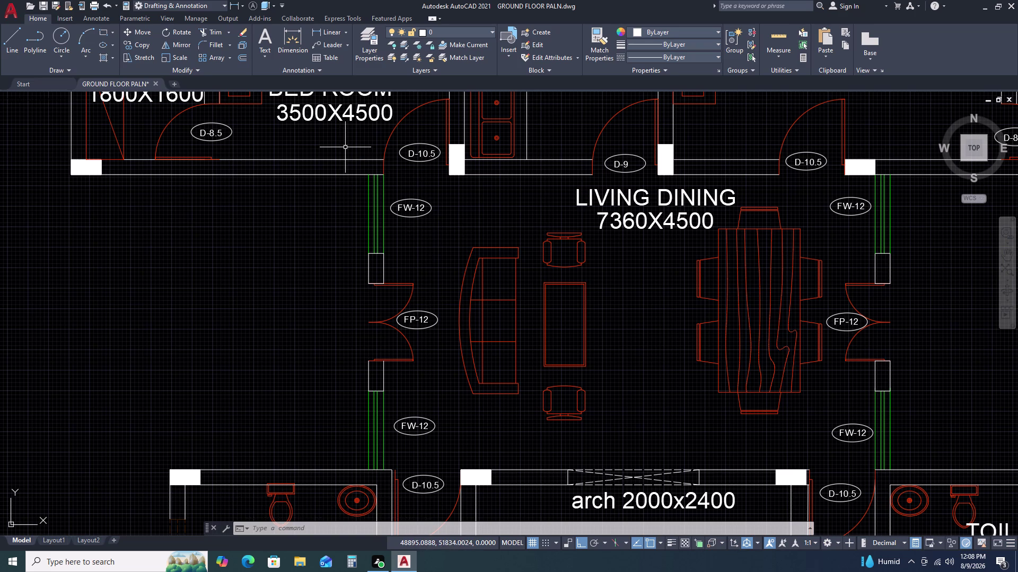
middle_drag(349, 149, 382, 311)
middle_drag(381, 321, 380, 326)
middle_click(379, 329)
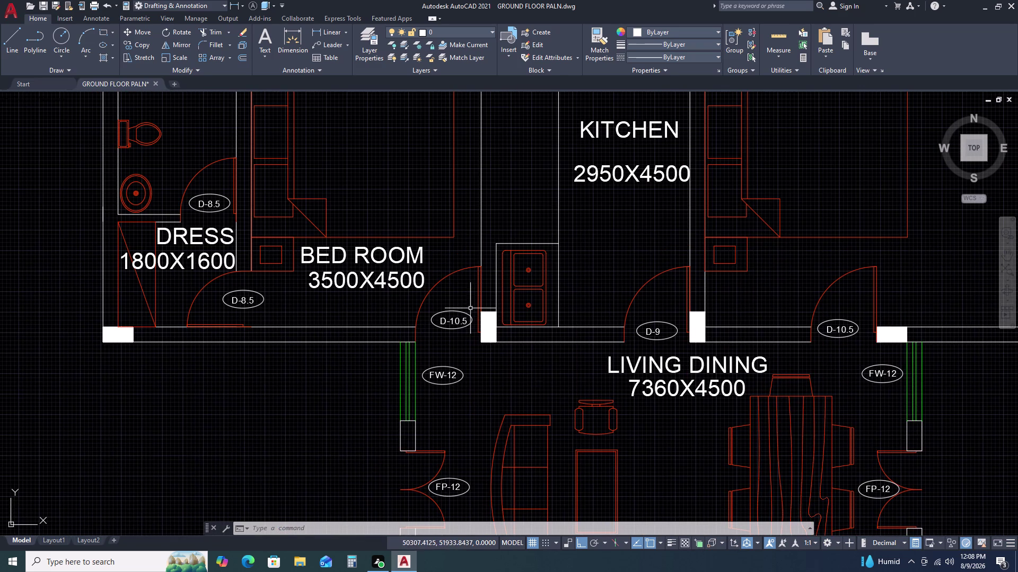
middle_drag(561, 325, 335, 338)
middle_drag(292, 342, 283, 344)
scroll(down, 3)
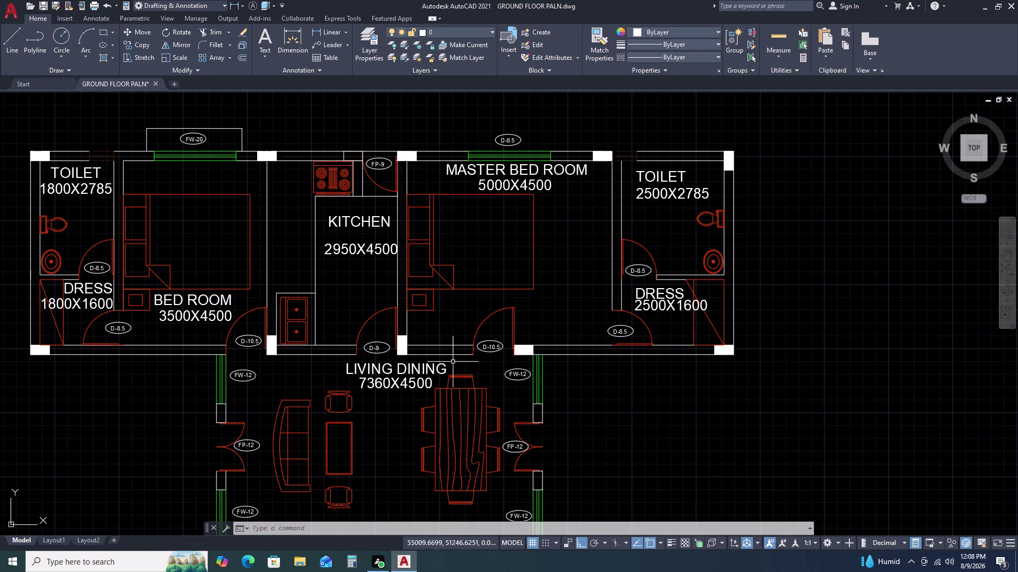
middle_drag(517, 297, 387, 314)
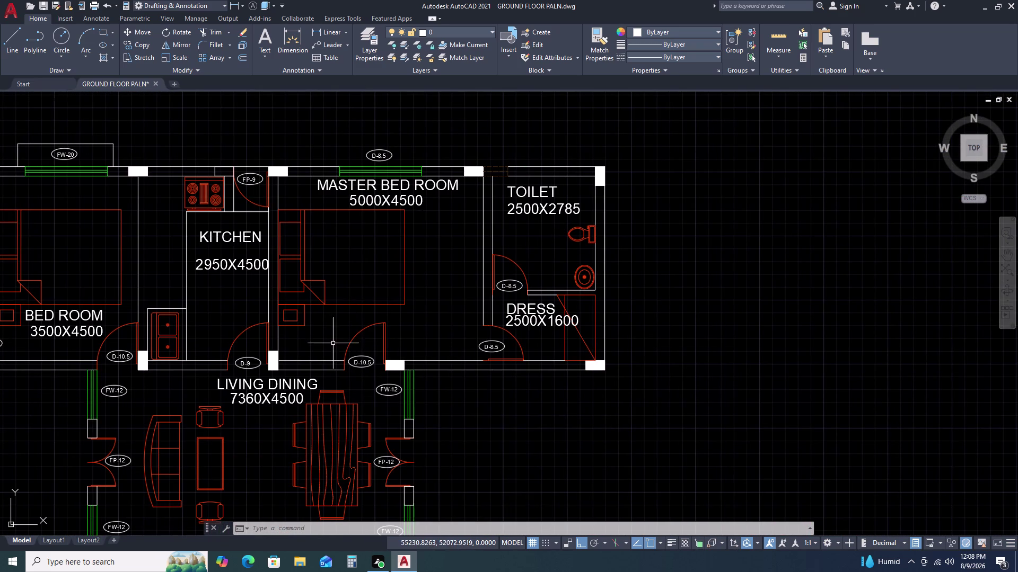
scroll(down, 3)
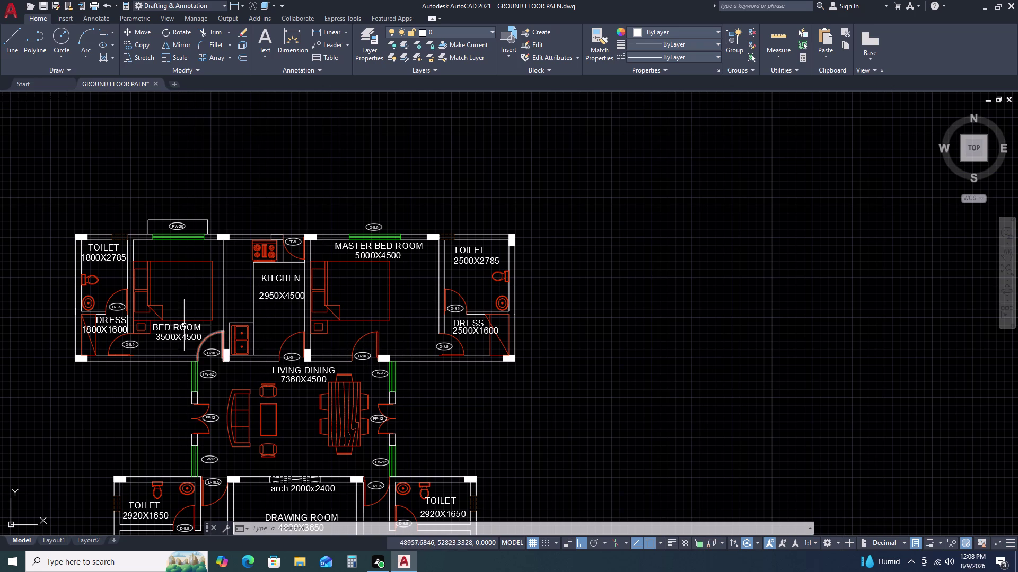
scroll(up, 3)
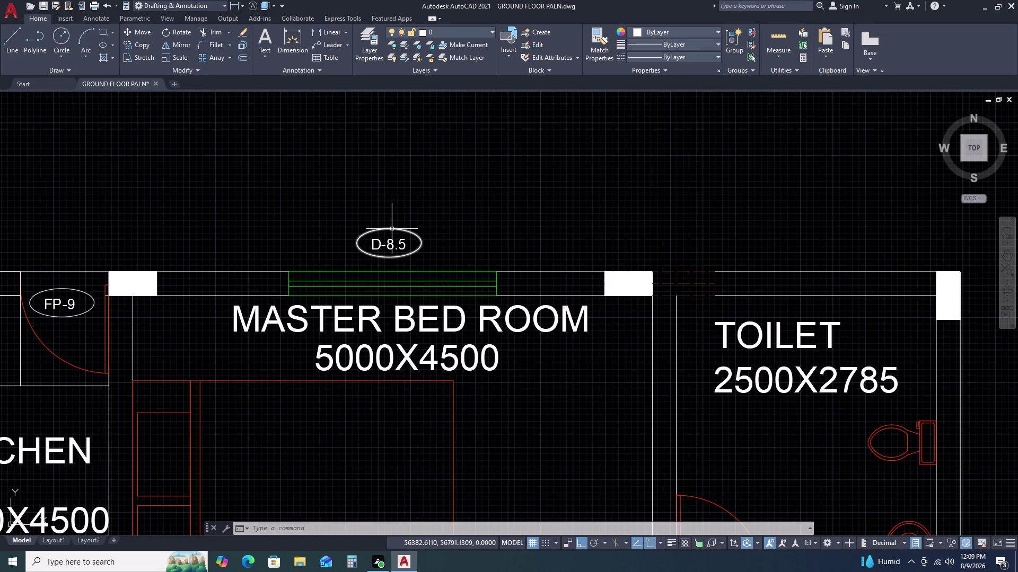
Retype the master bed room's D-8.5 window tag as FW-20 and exit text editing.
double_click(399, 249)
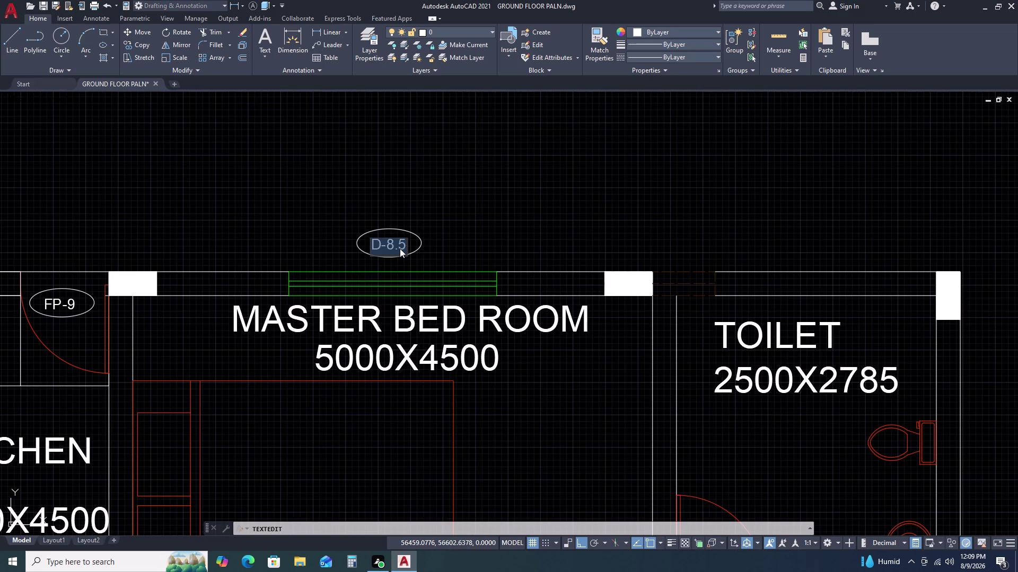
key(f)
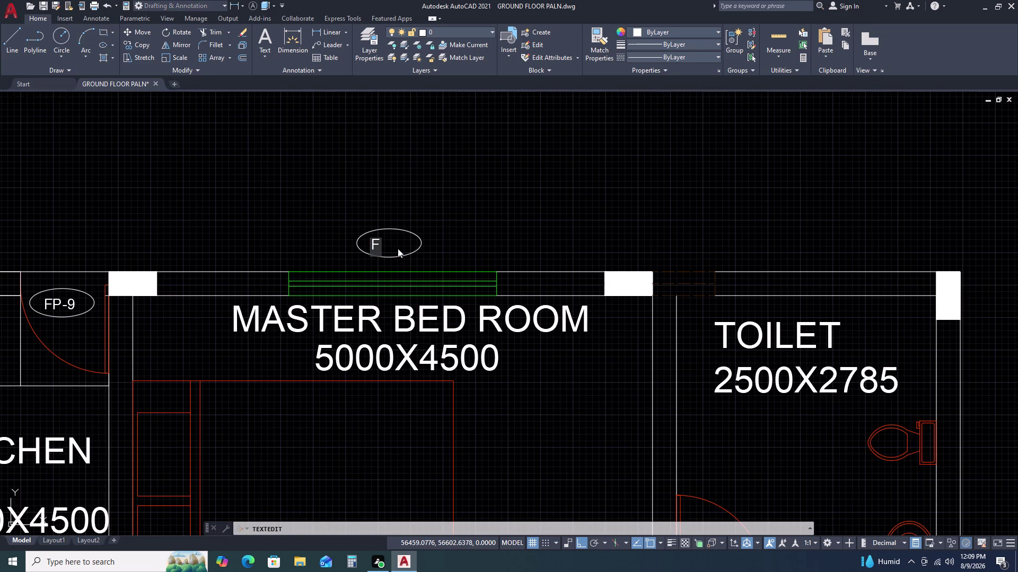
key(w)
key(minus)
key(2)
key(0)
key(Return)
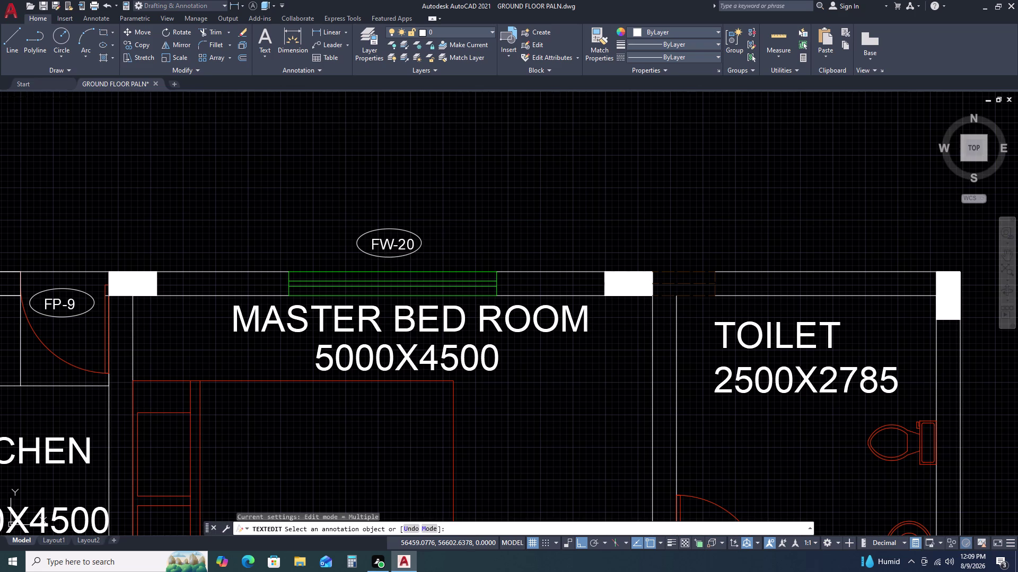
scroll(down, 3)
scroll(up, 3)
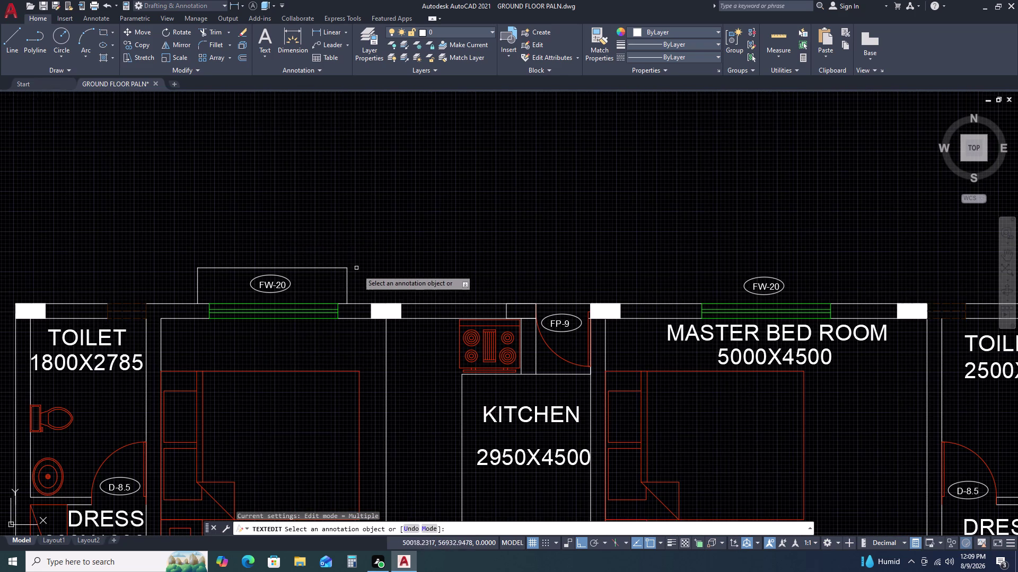
scroll(down, 3)
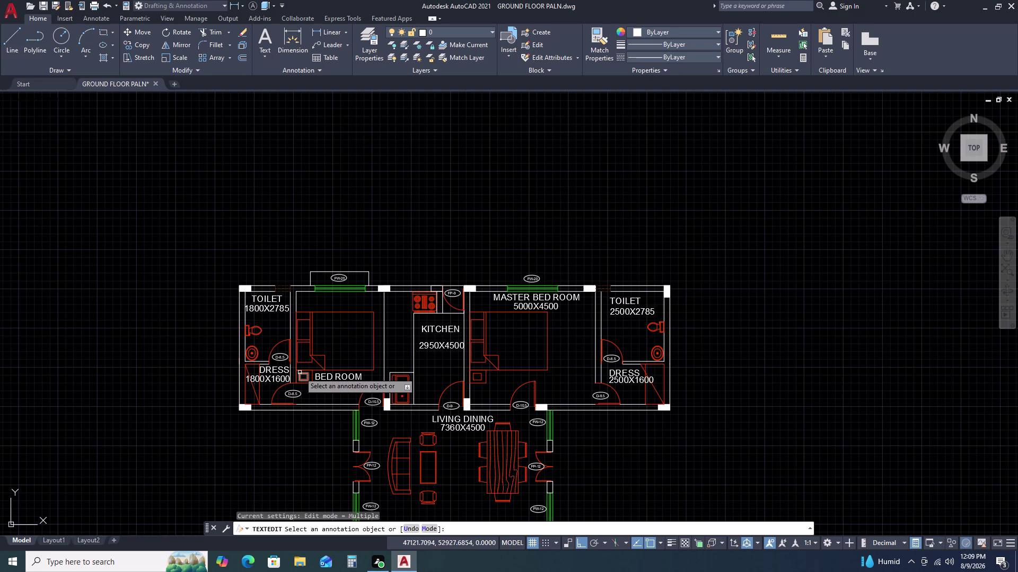
key(Escape)
Copy the FW-20 tag and its projection outline to the rear wall above the kitchen.
scroll(up, 3)
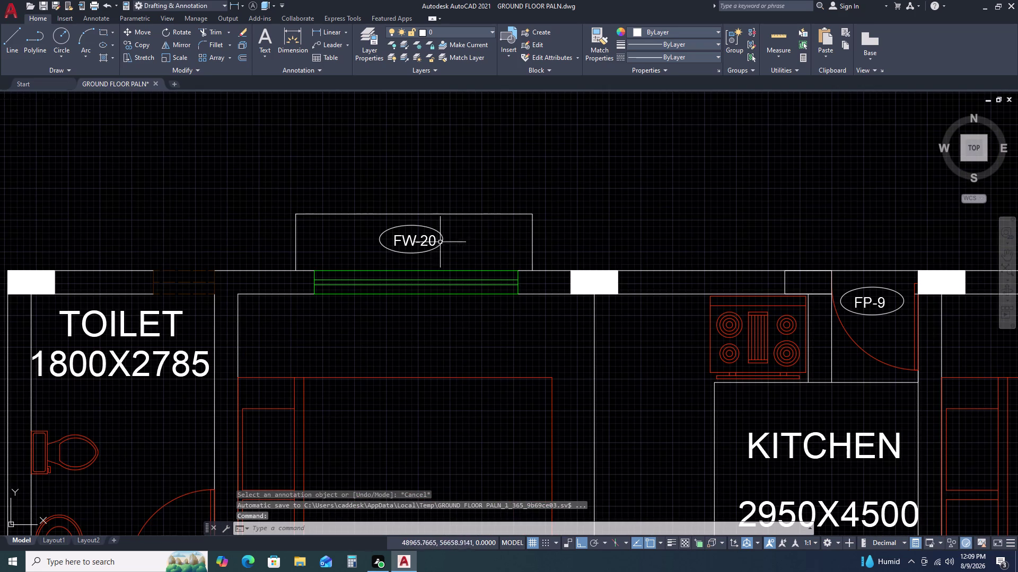
click(448, 235)
click(426, 246)
click(421, 248)
key(c)
key(o)
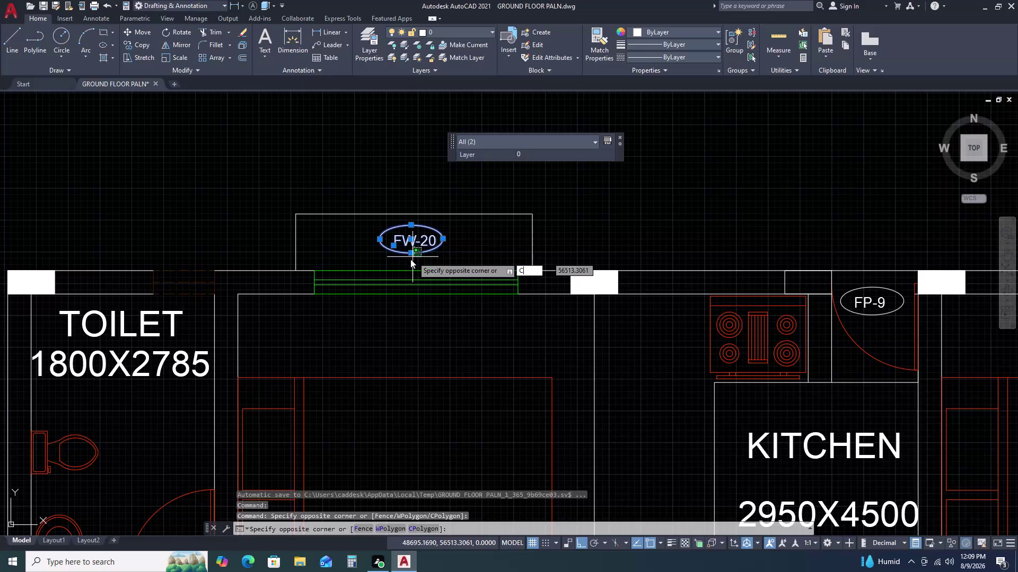
key(space)
click(413, 257)
drag(412, 257, 417, 257)
scroll(down, 3)
middle_drag(415, 271, 397, 272)
middle_drag(376, 271, 354, 271)
middle_drag(325, 264, 308, 258)
middle_click(286, 253)
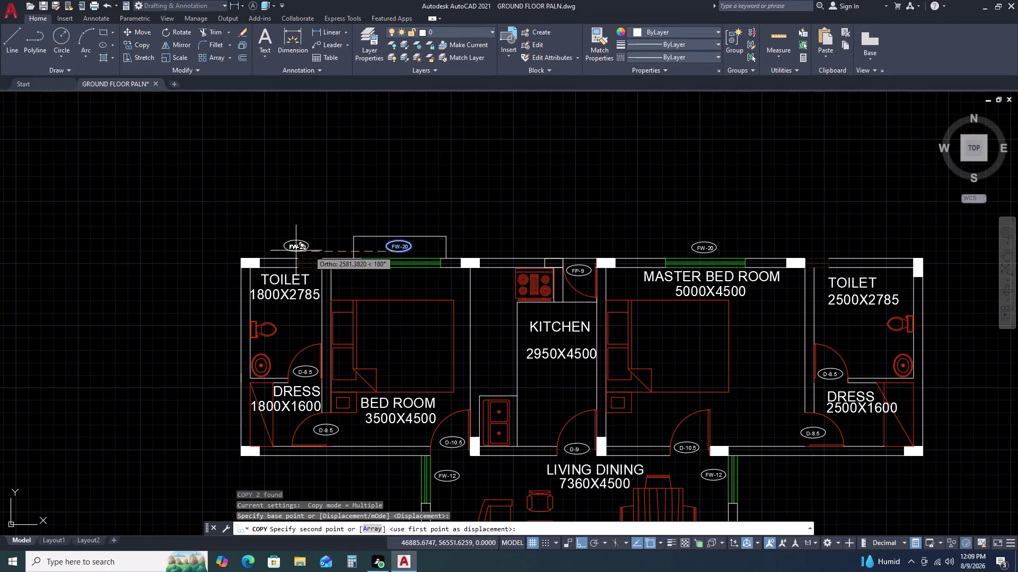
middle_drag(494, 249, 372, 235)
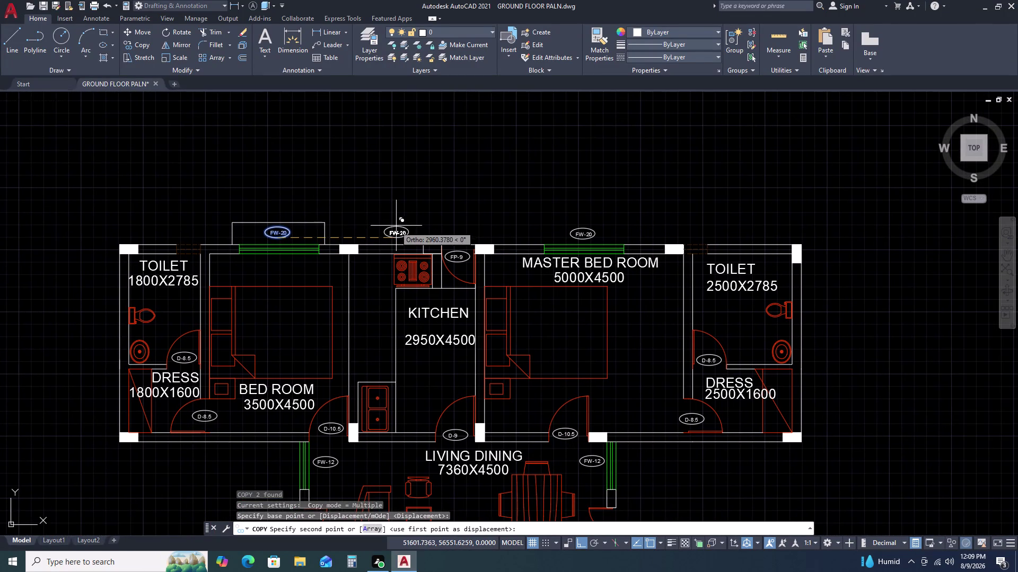
click(372, 238)
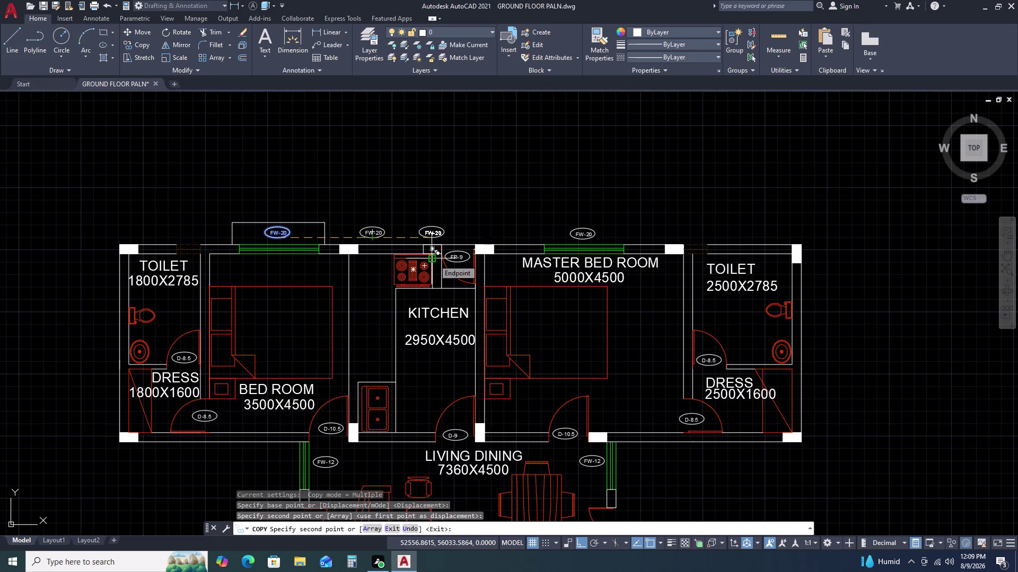
key(Escape)
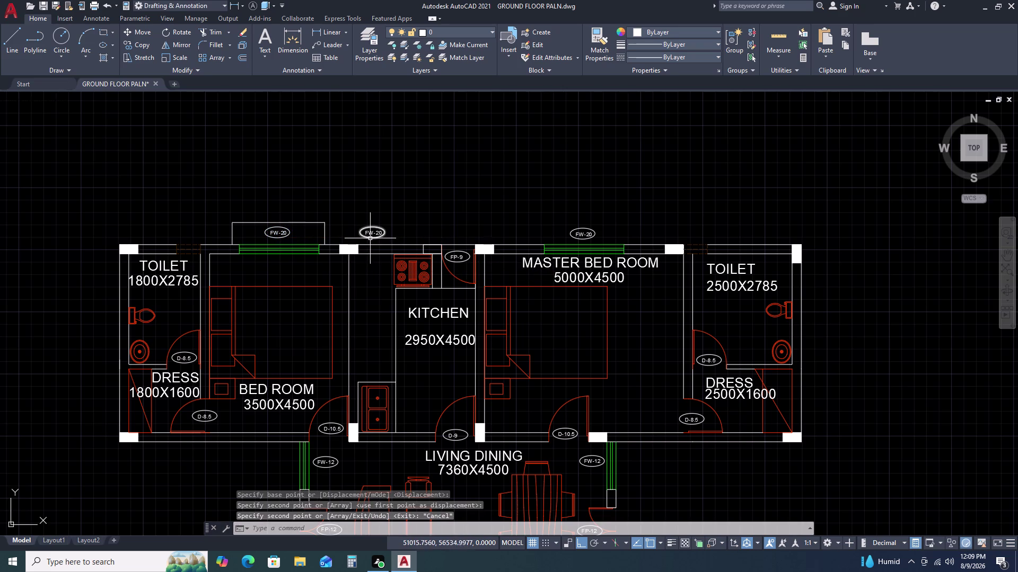
Edit the copied tag's number from 20 to 15 so it reads FW-15.
triple_click(373, 233)
scroll(up, 3)
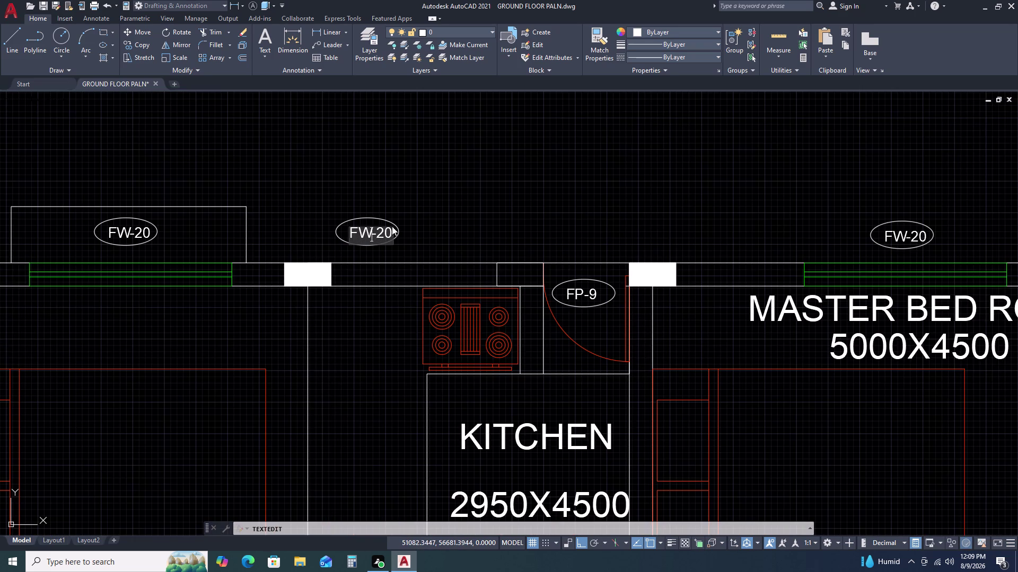
double_click(391, 227)
double_click(390, 230)
click(390, 230)
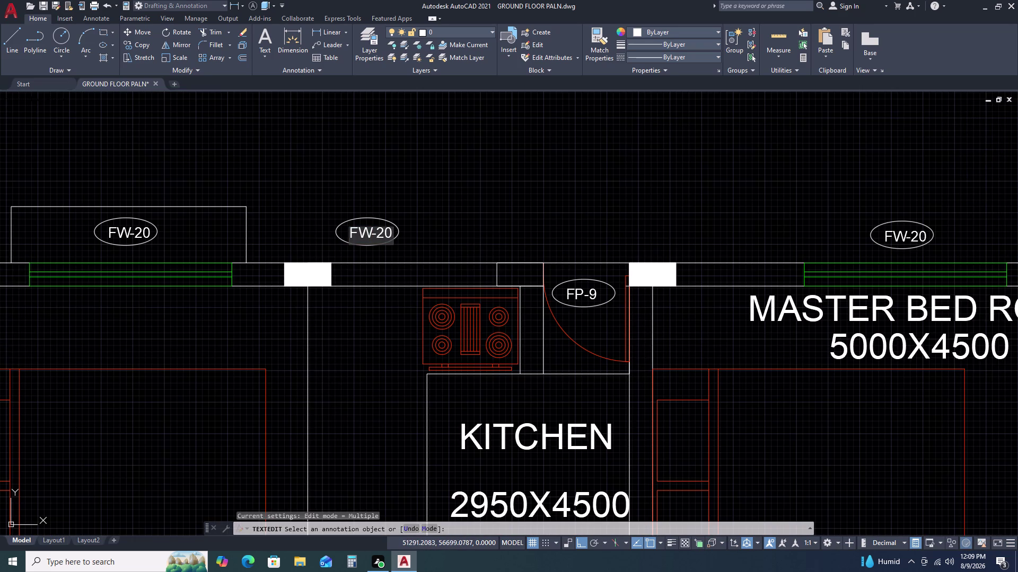
key(BackSpace)
key(BackSpace)
key(1)
key(5)
key(Return)
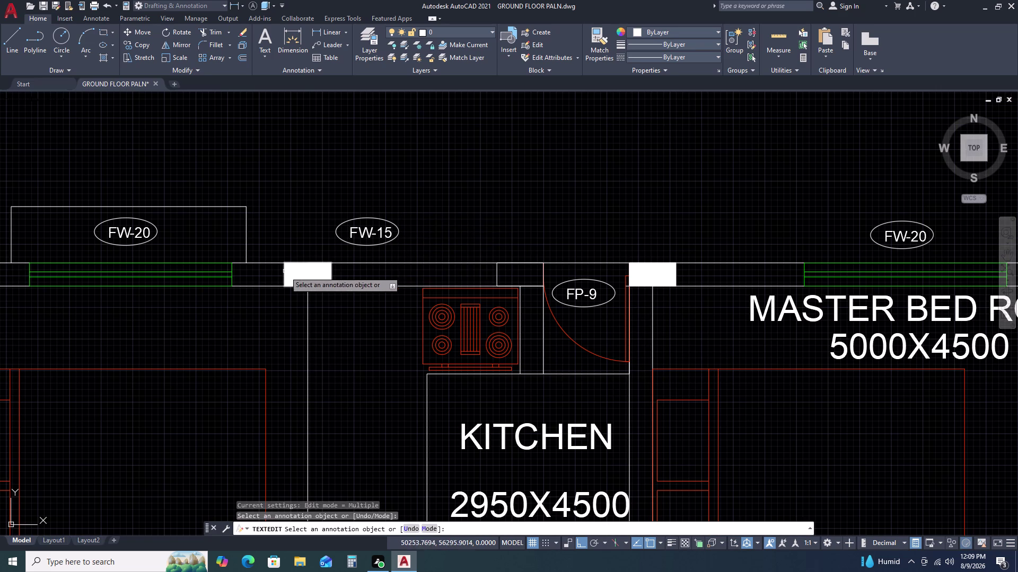
Finish the FW-15 tag edit and pan to the left bedroom's window outline.
scroll(down, 3)
middle_drag(532, 300, 497, 300)
middle_drag(484, 299, 396, 274)
middle_drag(374, 265, 367, 262)
middle_drag(363, 260, 357, 258)
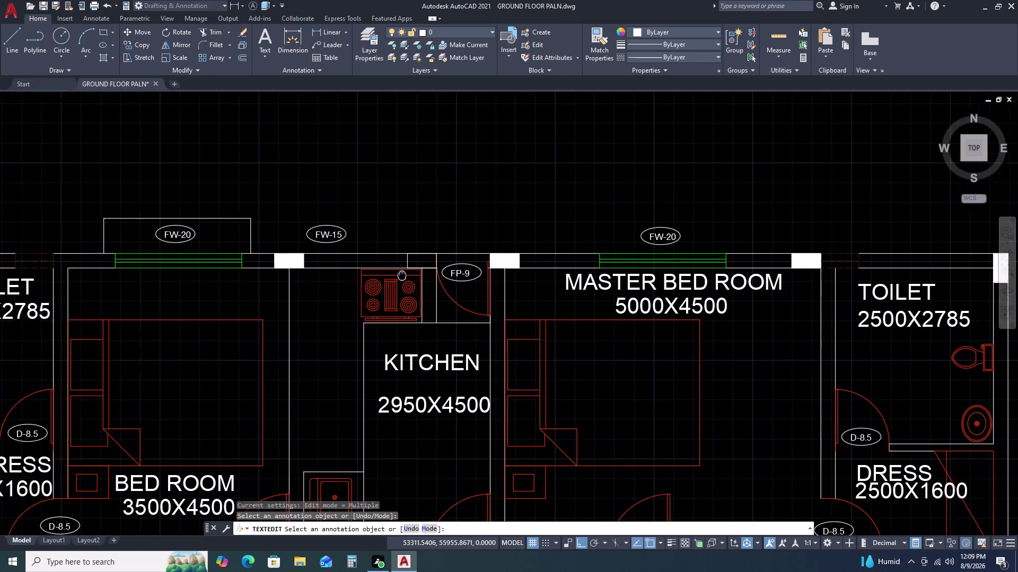
middle_drag(357, 258, 351, 254)
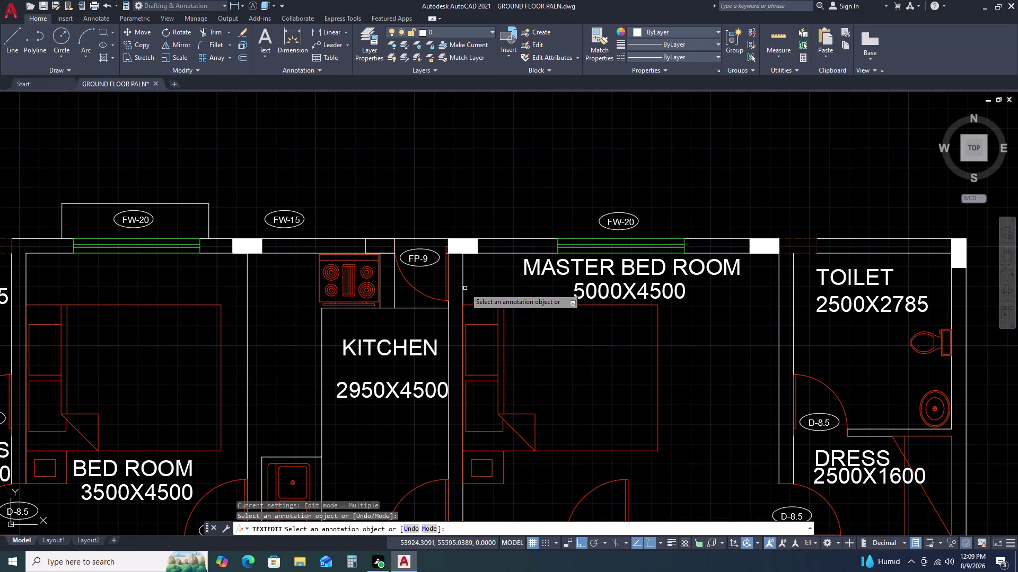
key(Return)
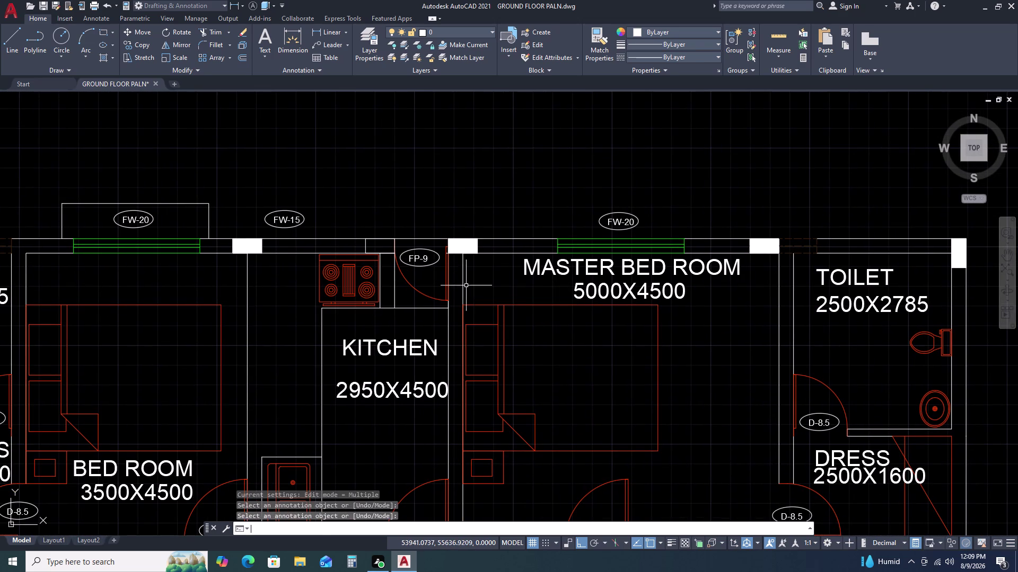
scroll(down, 3)
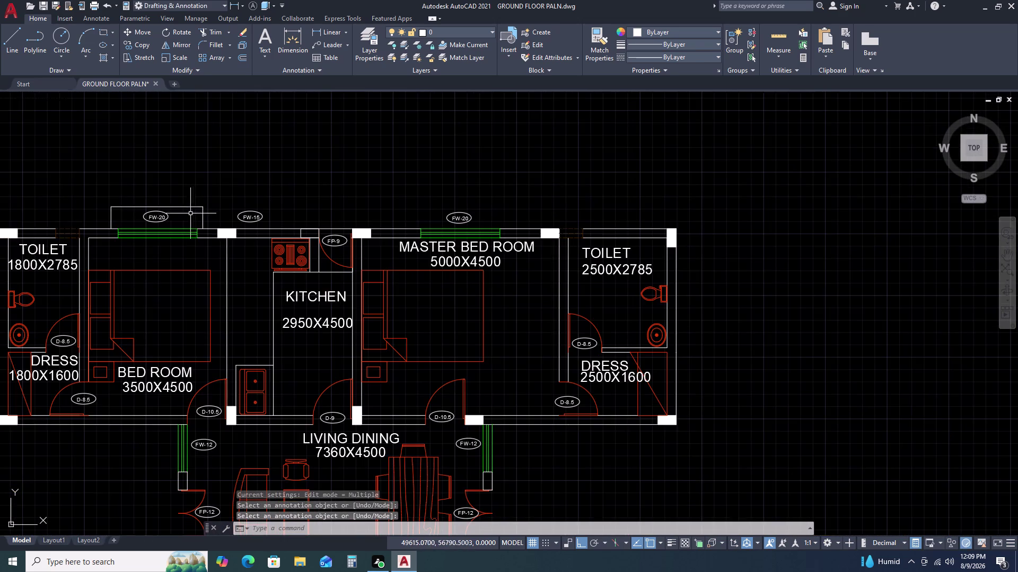
middle_drag(165, 220, 348, 219)
middle_drag(349, 218, 360, 216)
scroll(up, 3)
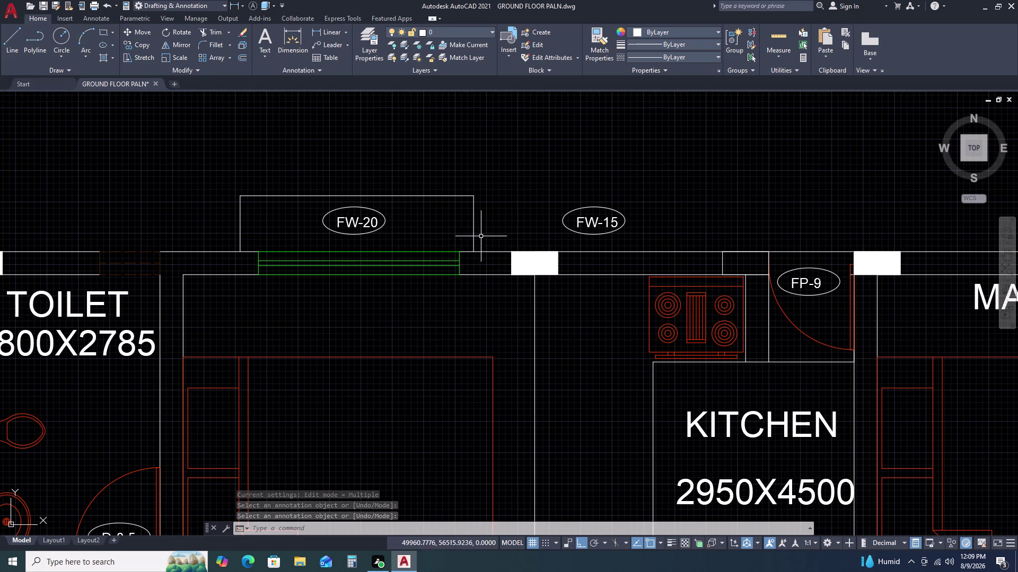
Move the outline's right side line onto the wall edge.
double_click(473, 230)
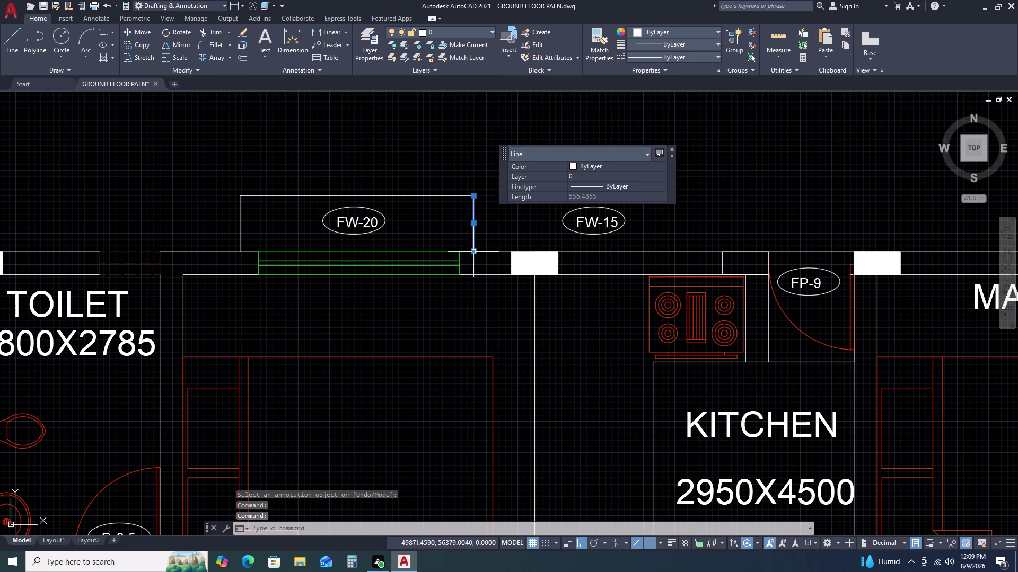
key(m)
key(space)
click(474, 253)
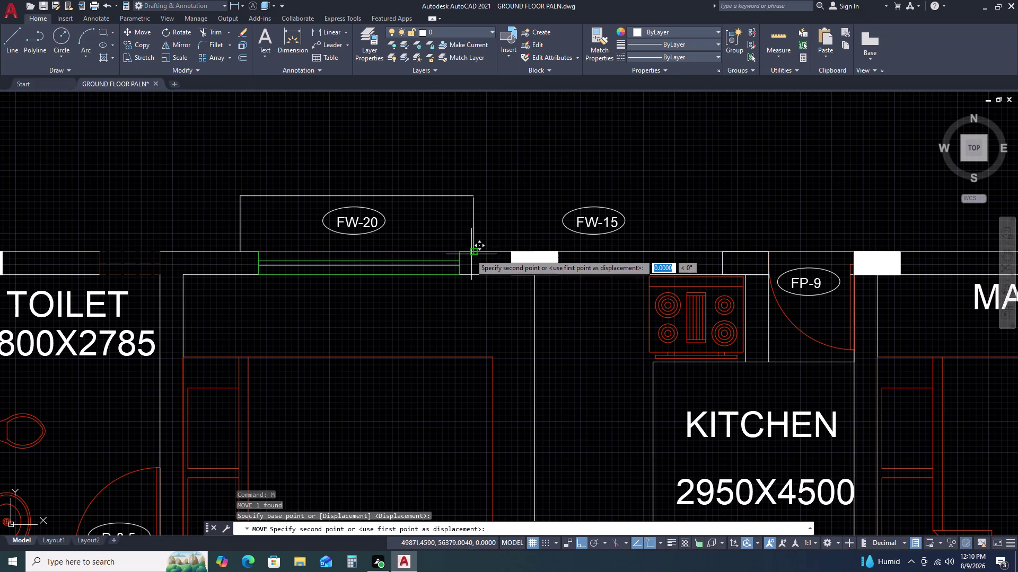
click(468, 254)
Move the outline's left side line to align with the wall edge.
click(251, 239)
drag(252, 238, 237, 236)
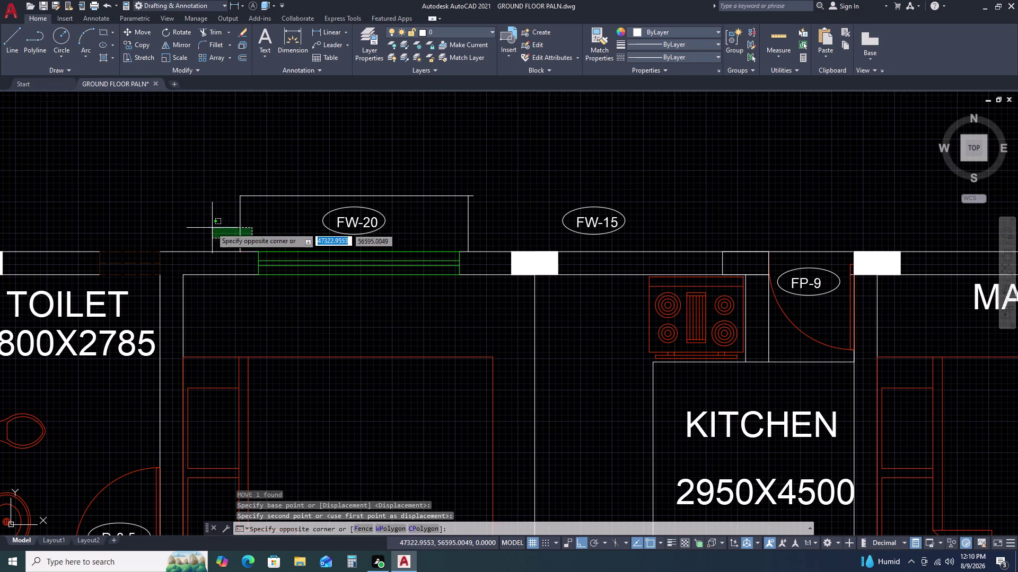
double_click(211, 227)
key(m)
key(space)
scroll(up, 3)
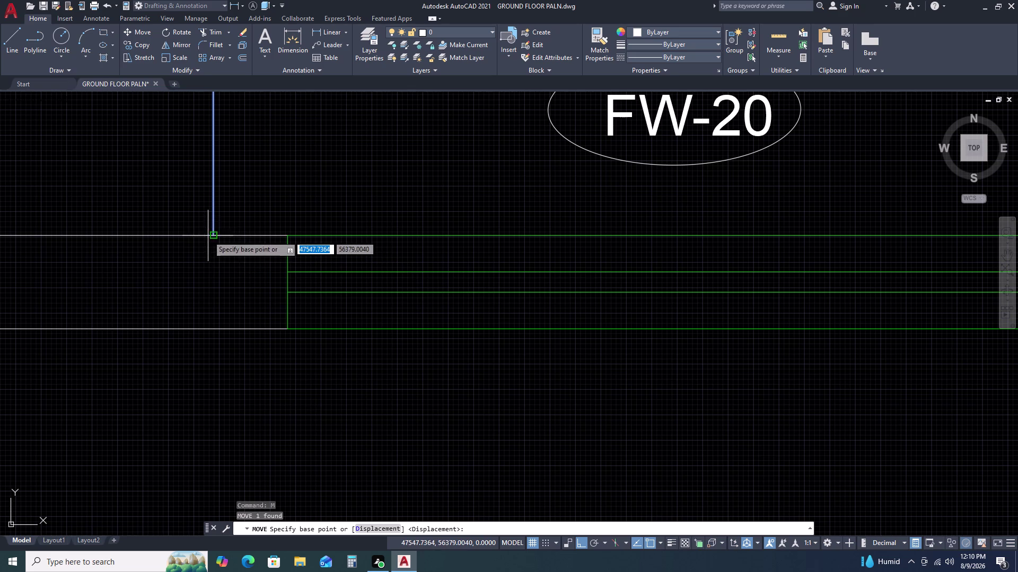
double_click(211, 233)
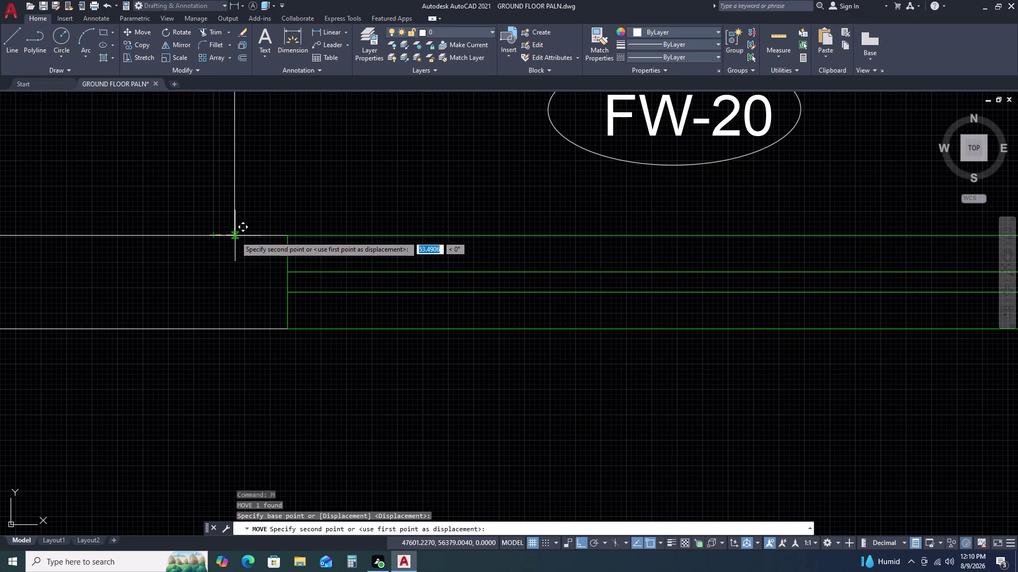
click(234, 236)
scroll(down, 3)
scroll(down, 3)
middle_drag(284, 236, 279, 279)
scroll(up, 3)
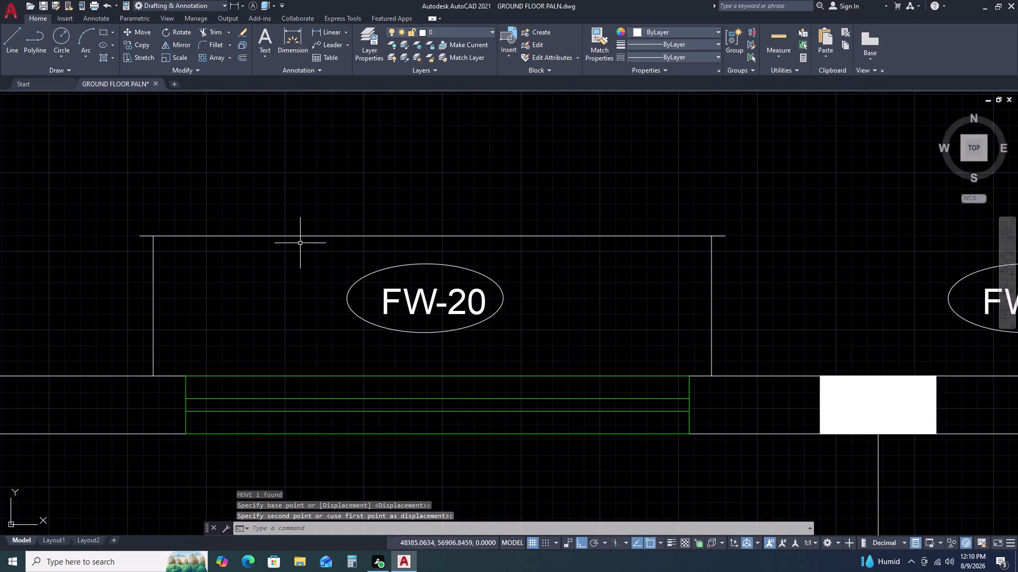
Trim the overhanging left end of the outline's top line.
click(373, 234)
click(354, 242)
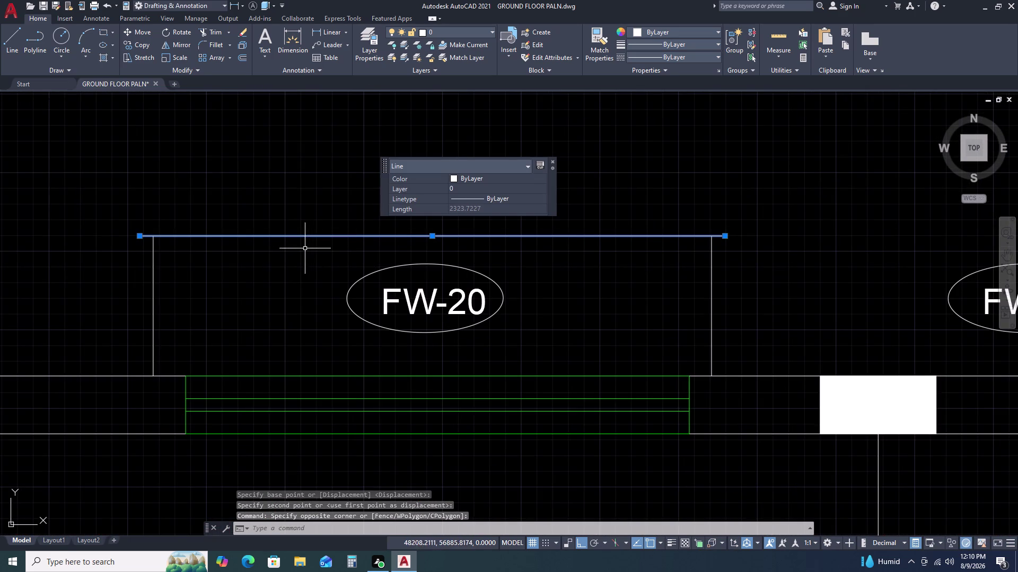
key(Escape)
text(TR)
key(space)
scroll(up, 3)
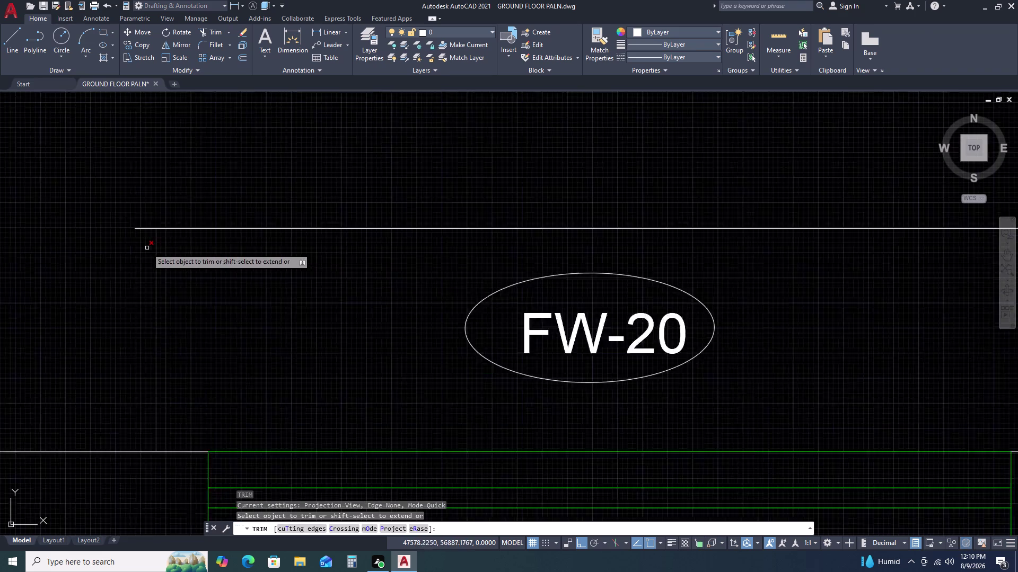
click(143, 199)
double_click(127, 249)
scroll(down, 3)
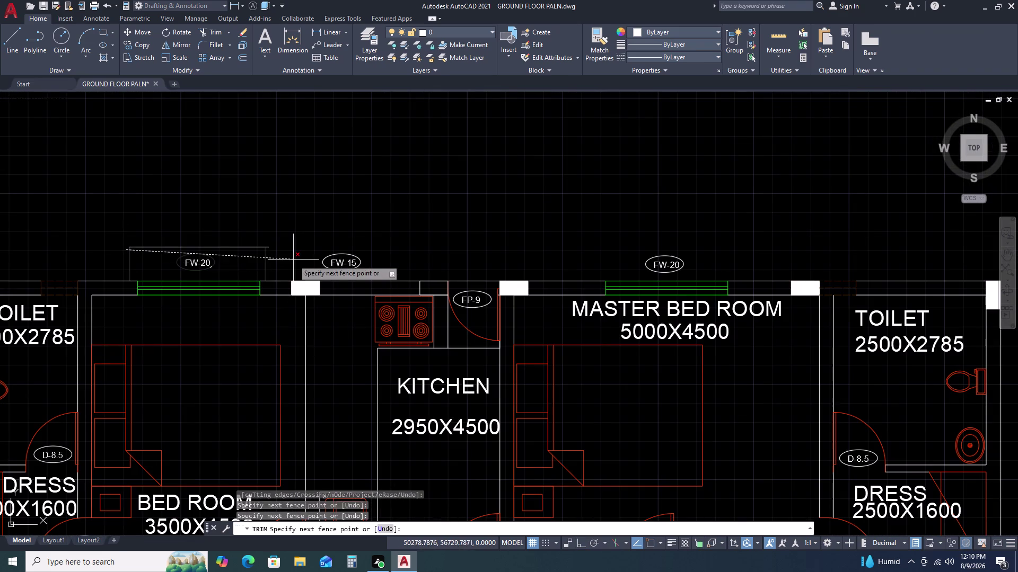
key(Escape)
scroll(up, 3)
key(space)
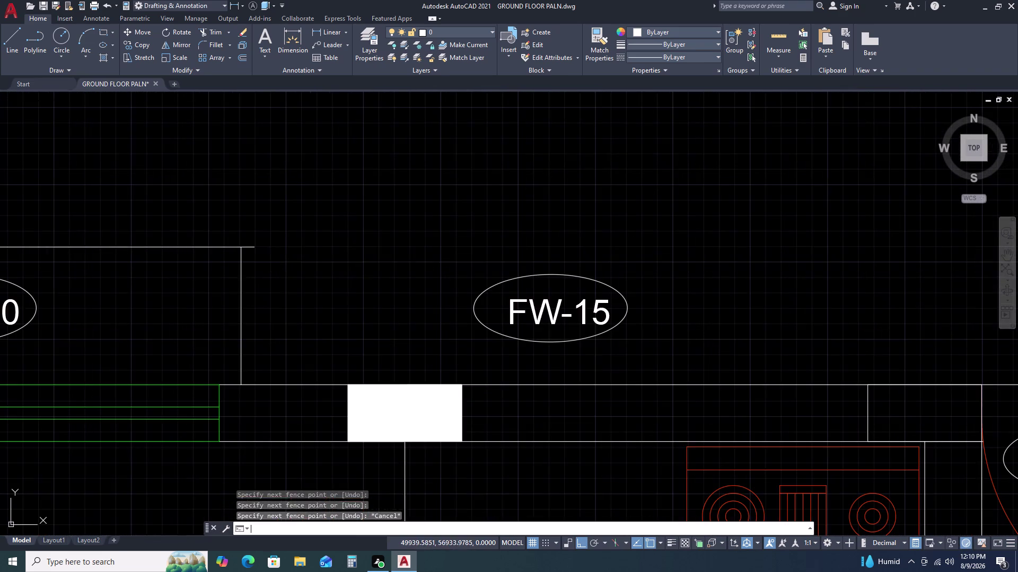
Trim the top line's remaining overhang, then select the outline's top and right lines.
scroll(up, 3)
click(255, 218)
click(243, 281)
key(Escape)
scroll(down, 3)
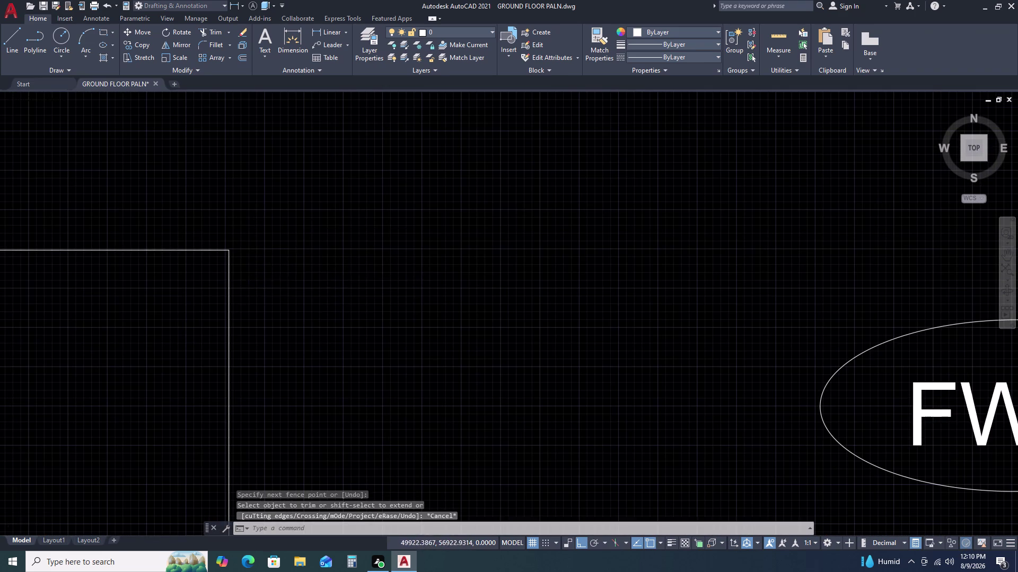
drag(301, 291, 295, 282)
Copy the three projection outline lines from the window to the master bedroom's FW-20 window.
click(277, 248)
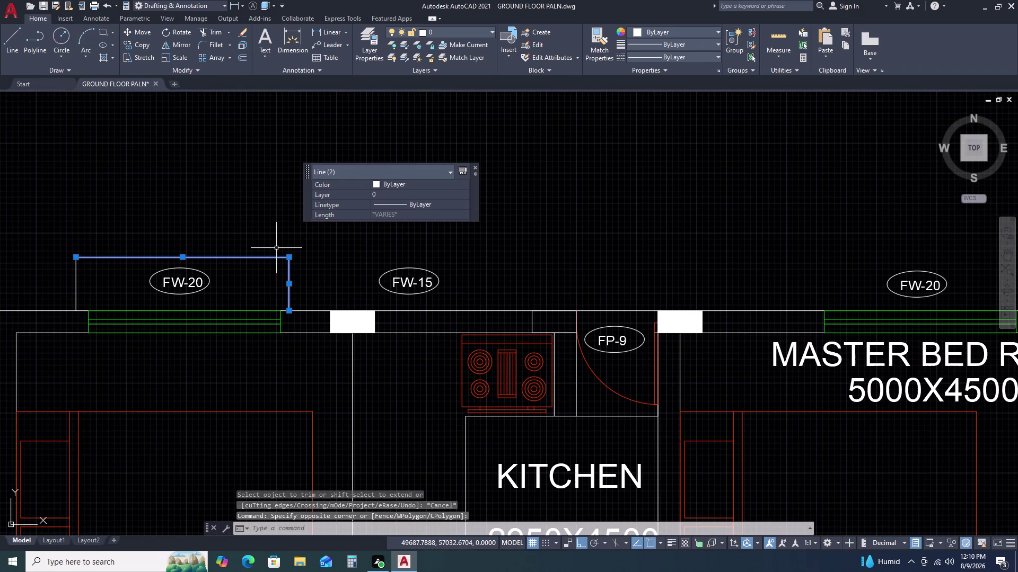
click(120, 266)
click(86, 282)
drag(85, 282, 78, 283)
double_click(77, 282)
double_click(69, 271)
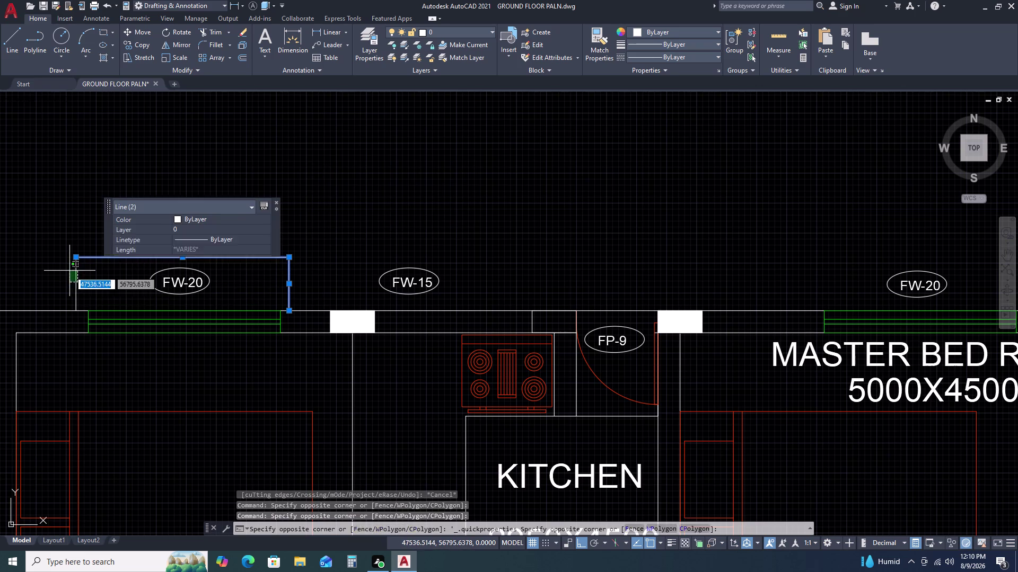
key(c)
text(O)
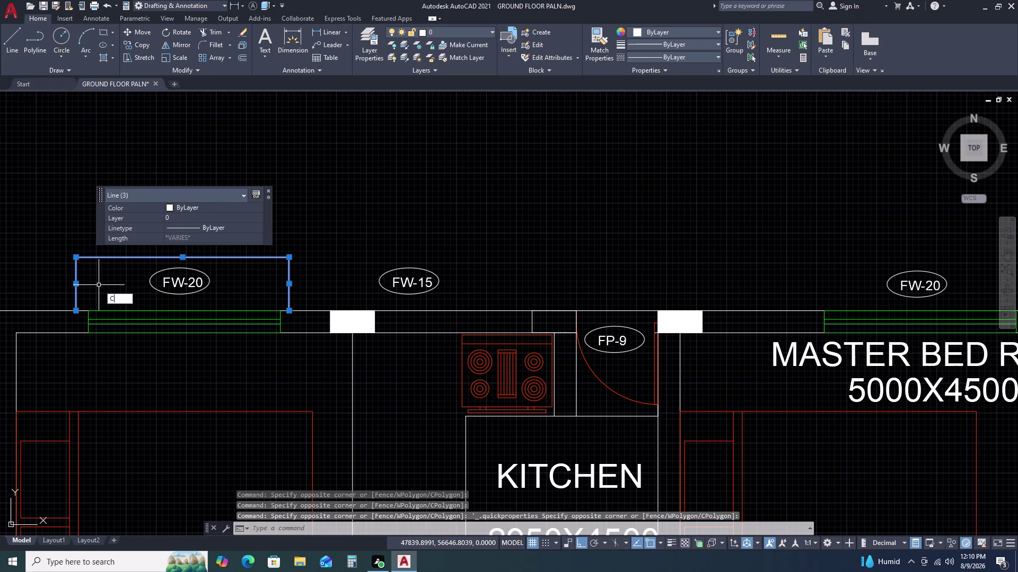
key(space)
double_click(184, 312)
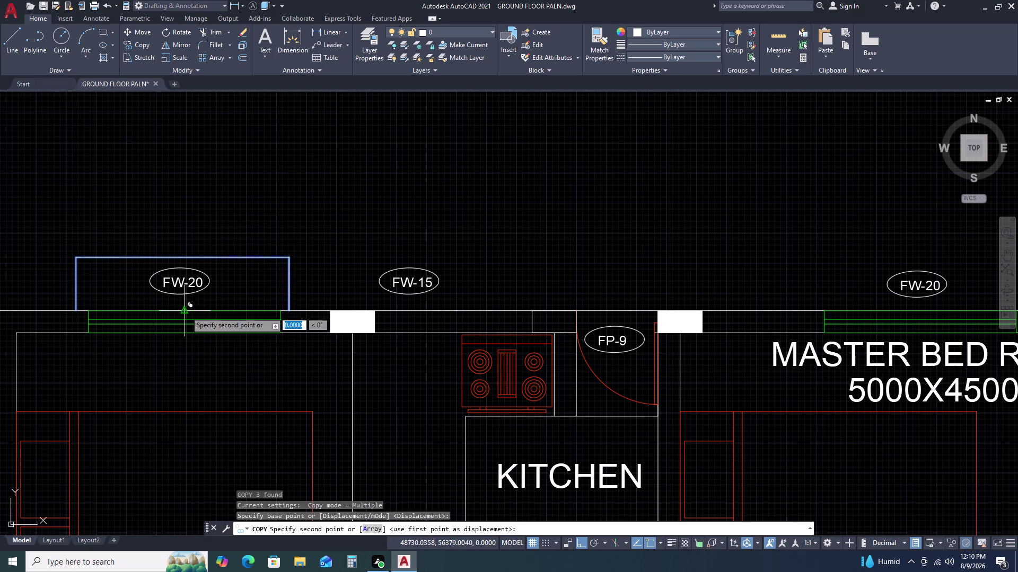
scroll(down, 3)
middle_drag(427, 309, 325, 308)
scroll(up, 3)
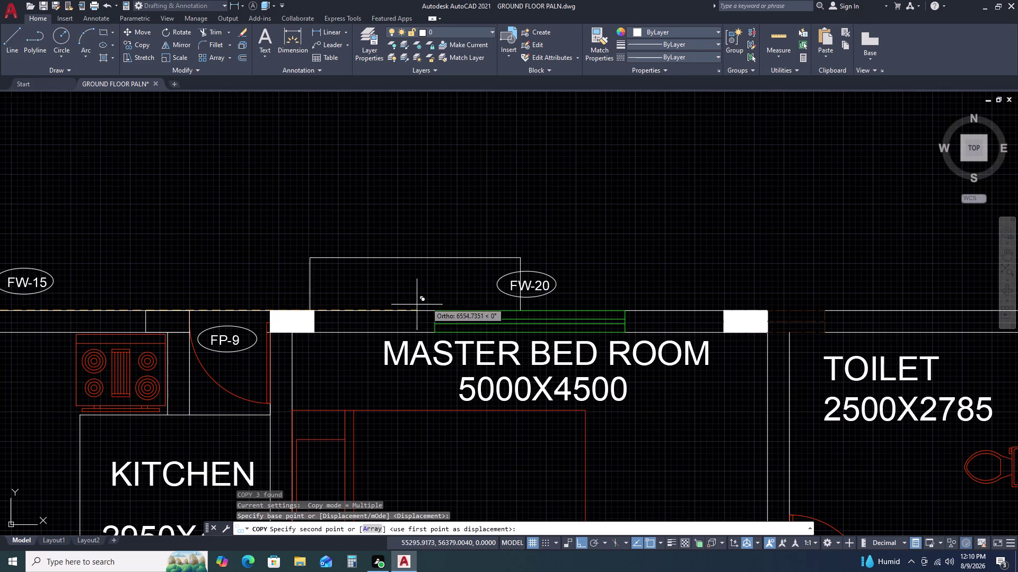
click(529, 310)
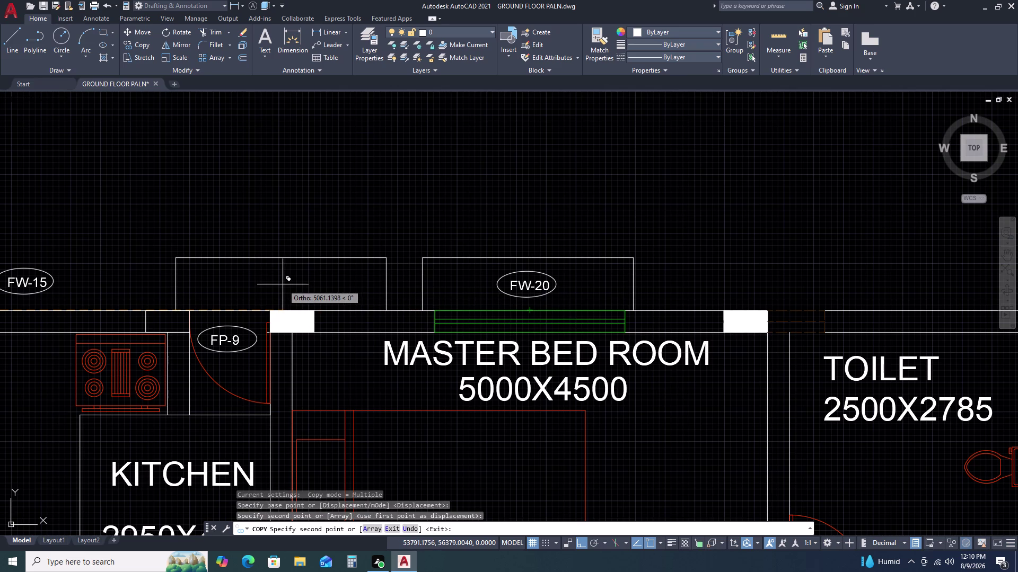
key(Escape)
Pan and zoom the plan over to the drawing room and verandah area.
scroll(down, 3)
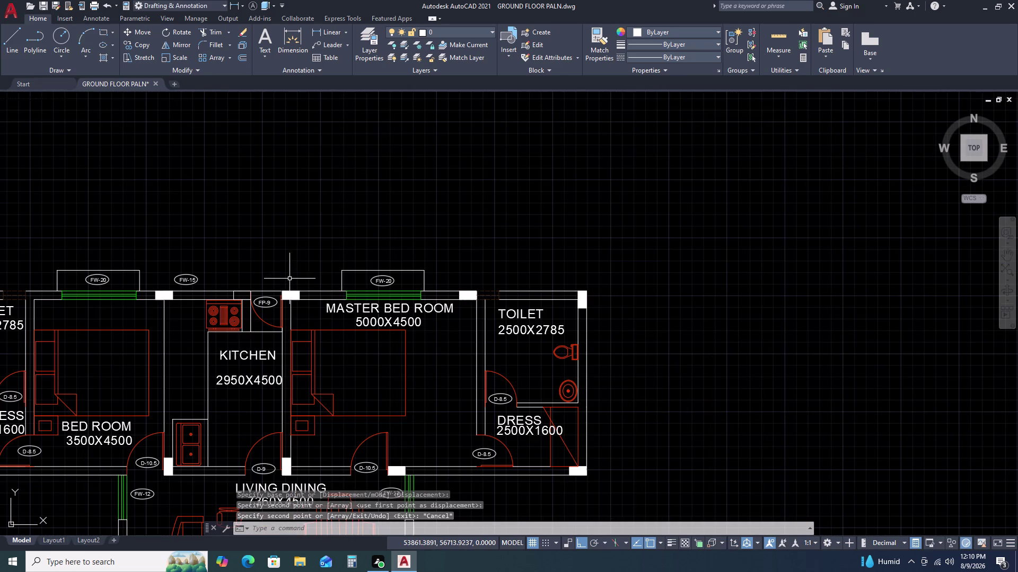
scroll(down, 3)
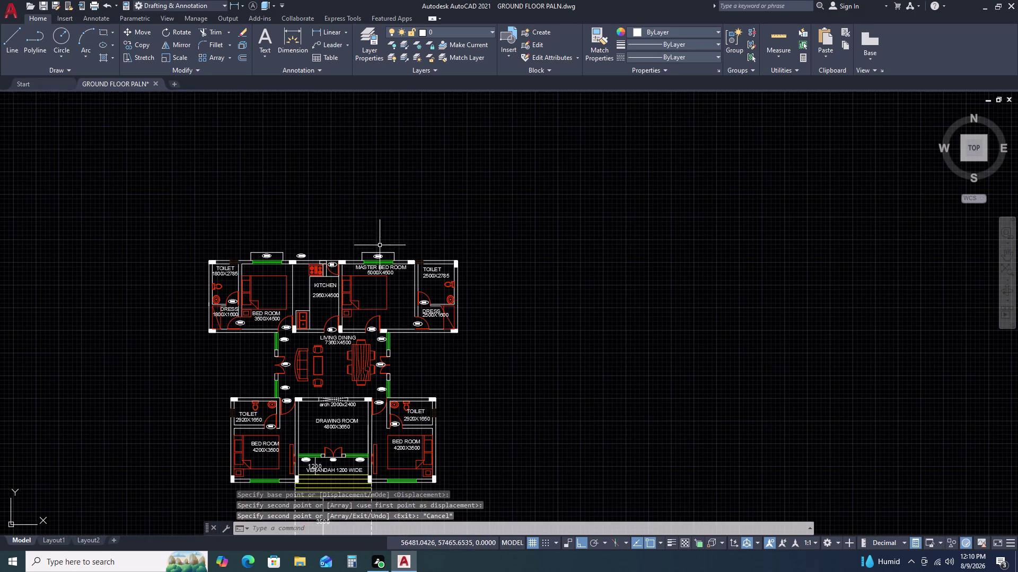
middle_drag(207, 401, 273, 245)
middle_click(276, 238)
scroll(up, 3)
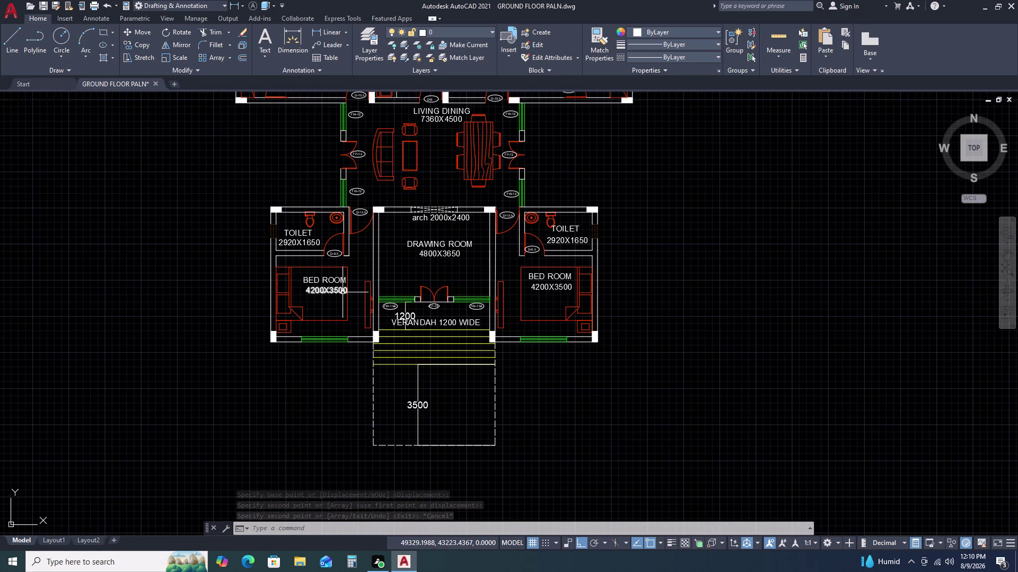
scroll(down, 3)
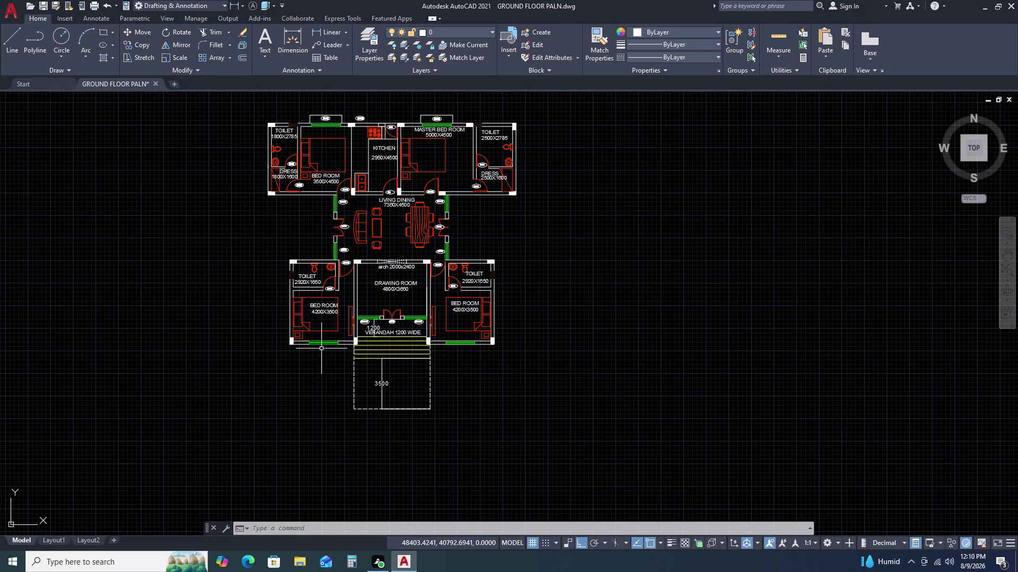
scroll(up, 3)
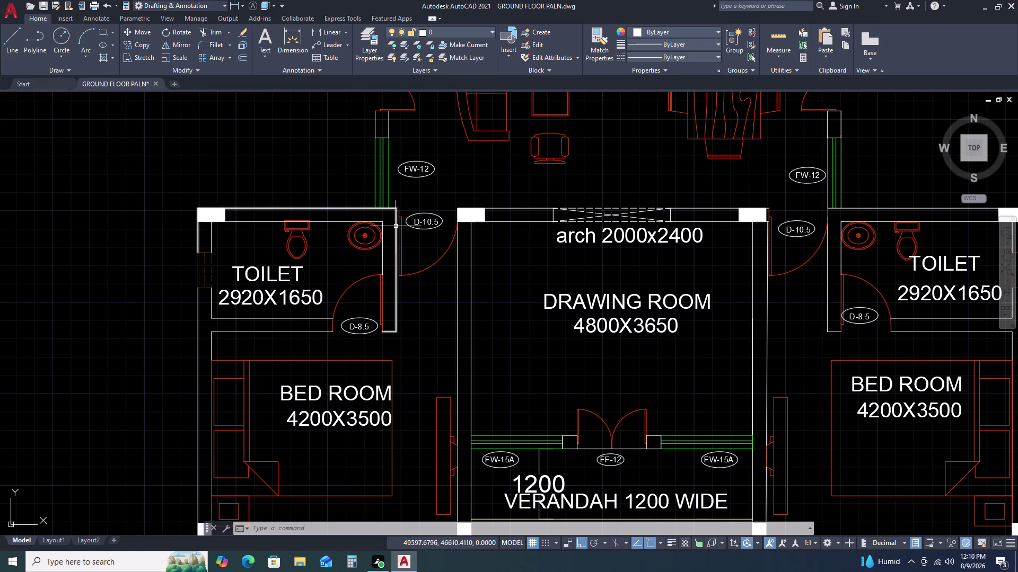
Select the D-8.5 tag and start copying it from a base point on the tag.
scroll(up, 3)
click(366, 322)
drag(366, 322, 352, 298)
click(327, 249)
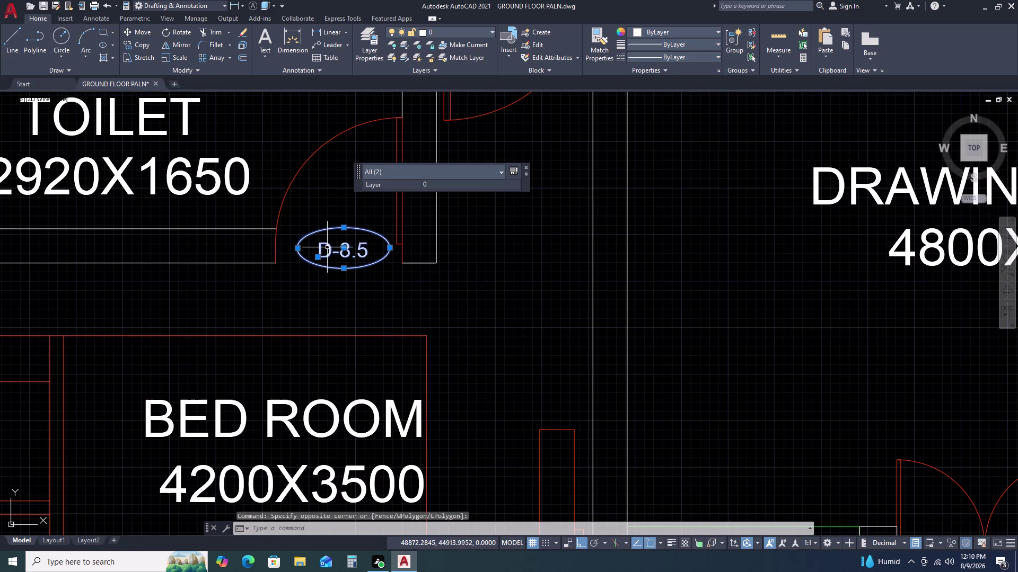
key(c)
text(O)
key(space)
double_click(320, 253)
With Ortho off, place D-8.5 copies below the left and right bedroom windows.
scroll(down, 3)
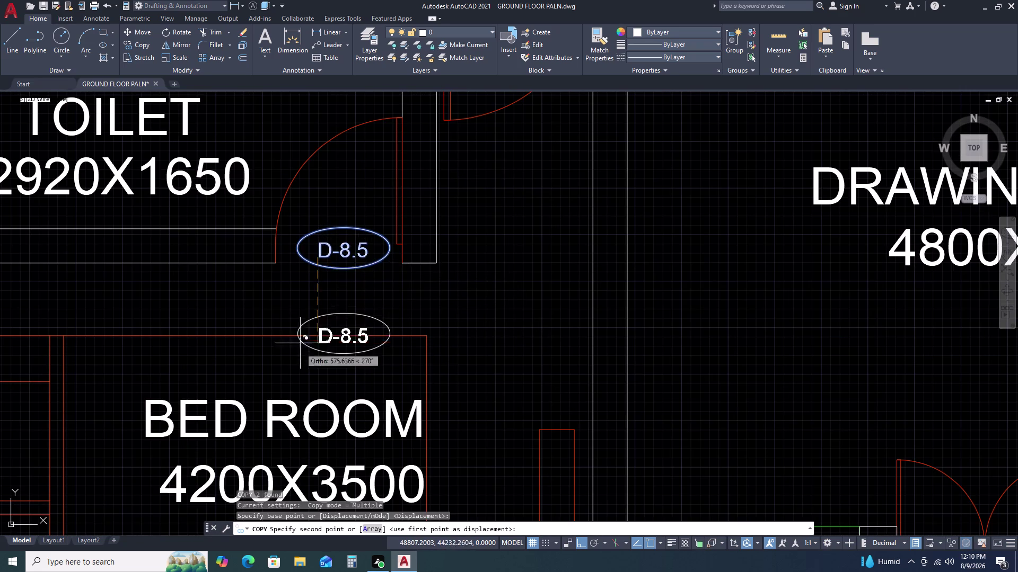
scroll(down, 3)
scroll(down, 3)
scroll(up, 3)
key(F8)
scroll(up, 3)
double_click(380, 323)
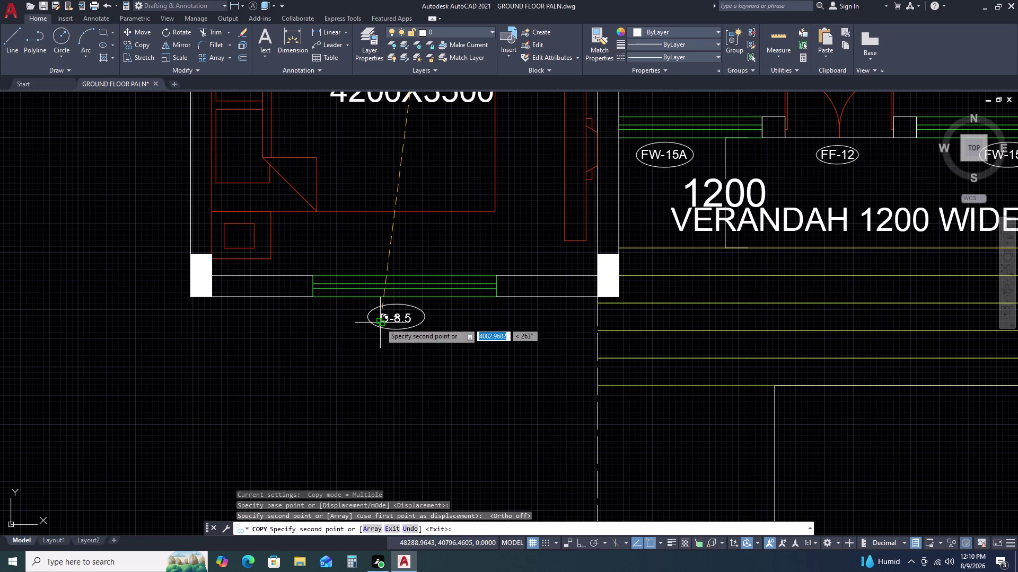
scroll(down, 3)
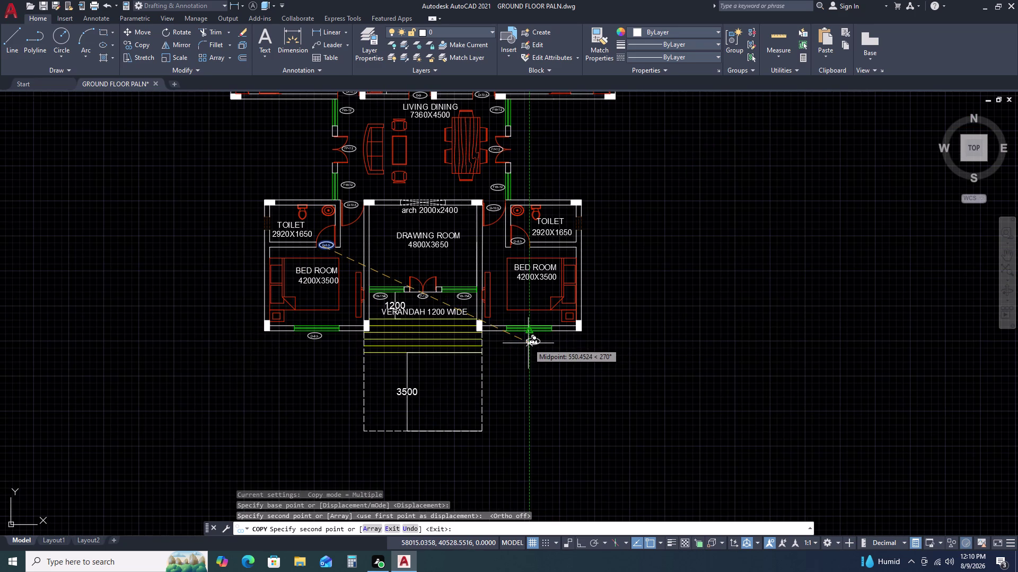
scroll(up, 3)
click(519, 339)
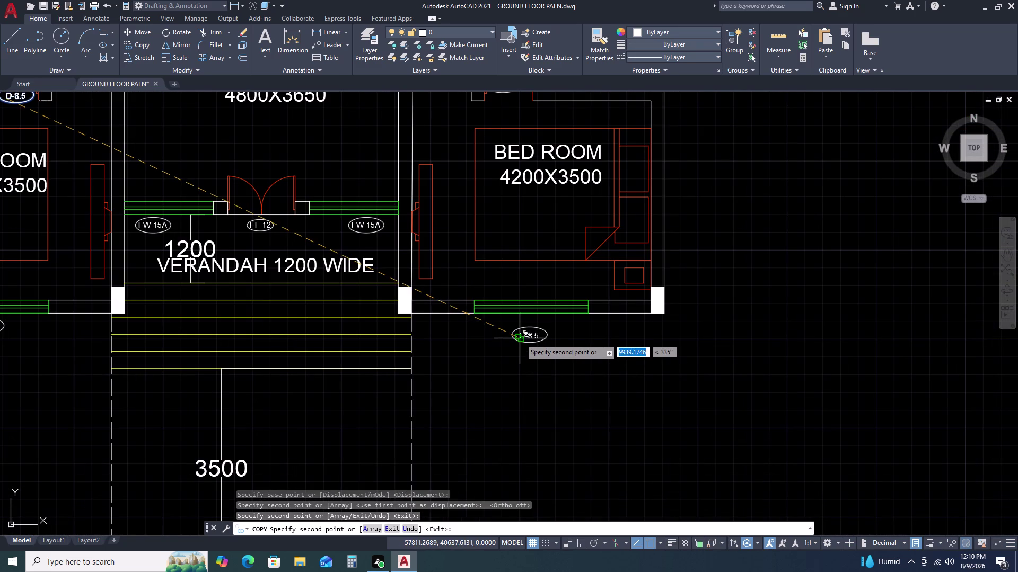
key(Escape)
Change the right bedroom's copied tag text to FW-20.
triple_click(531, 336)
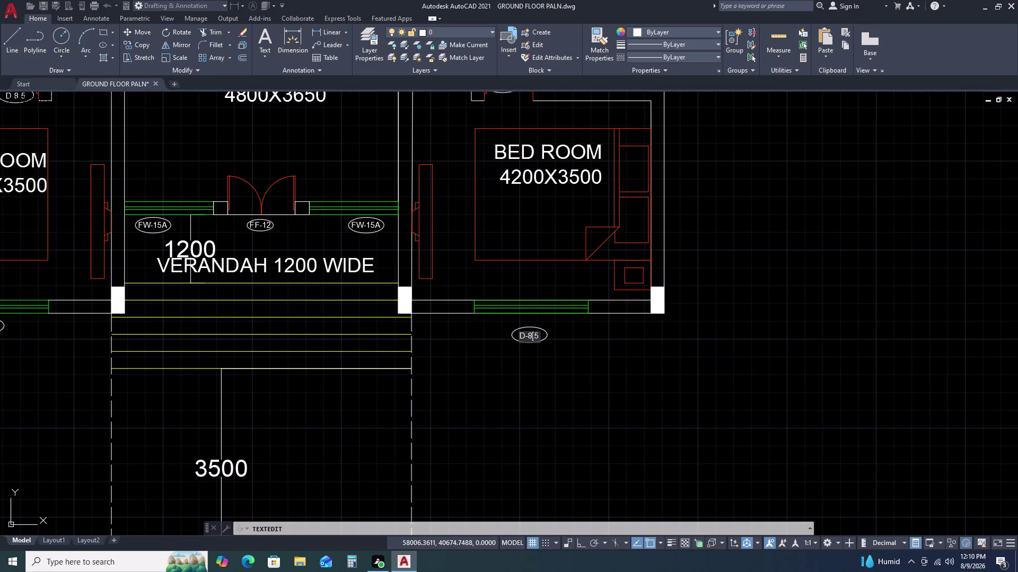
scroll(up, 3)
triple_click(541, 337)
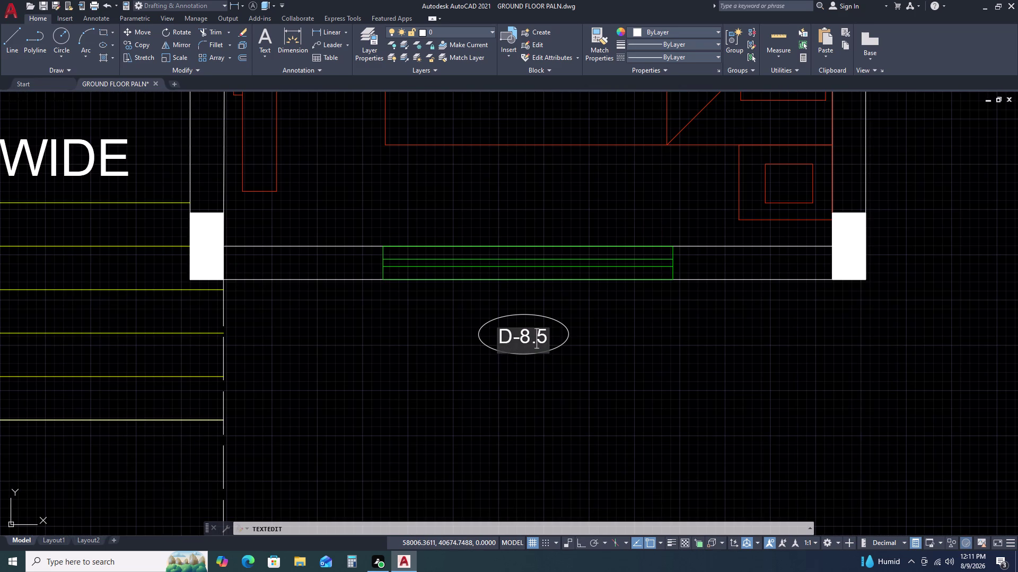
text(FE)
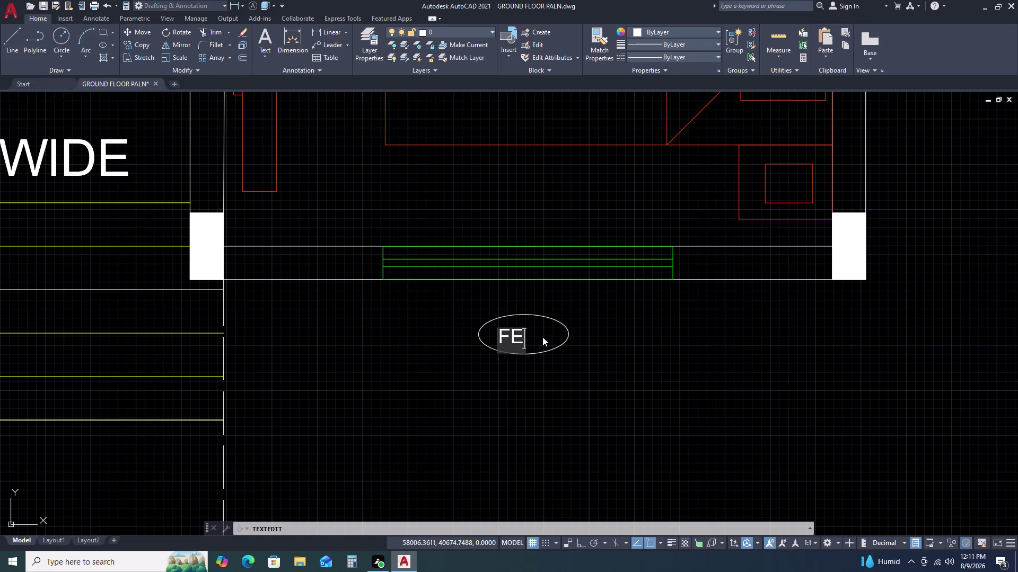
key(minus)
key(2)
key(0)
key(BackSpace)
key(BackSpace)
key(BackSpace)
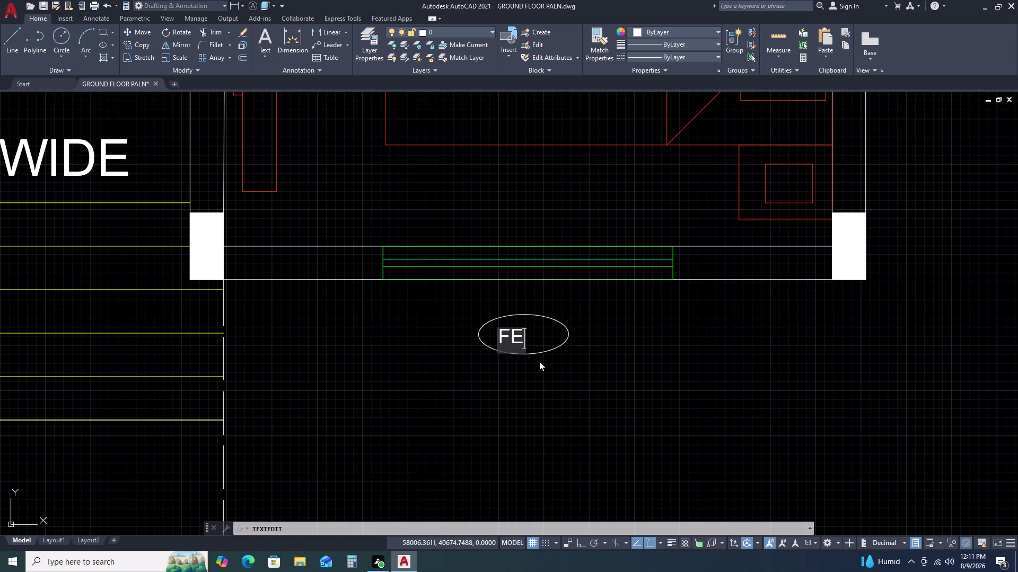
key(BackSpace)
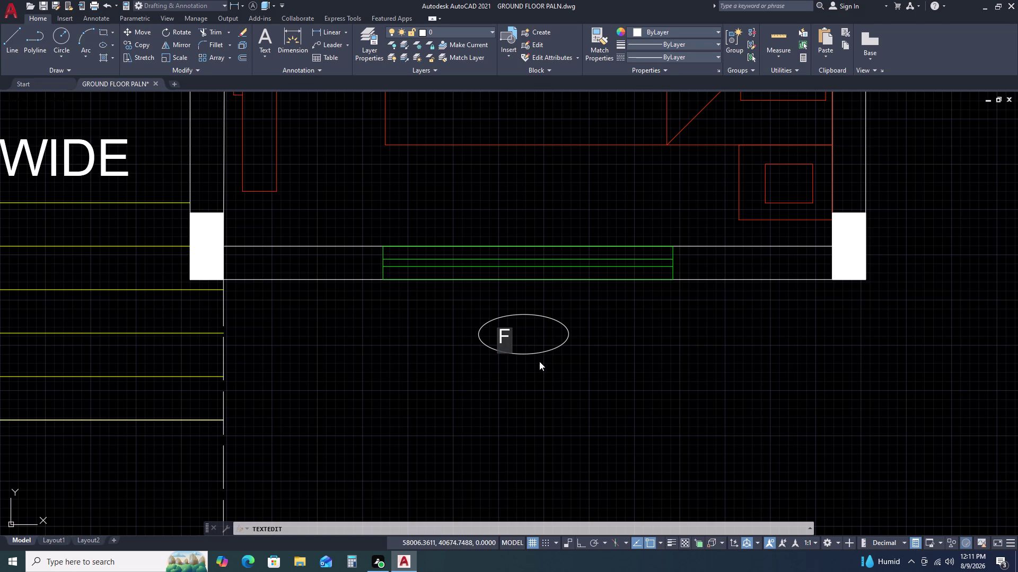
text(W-)
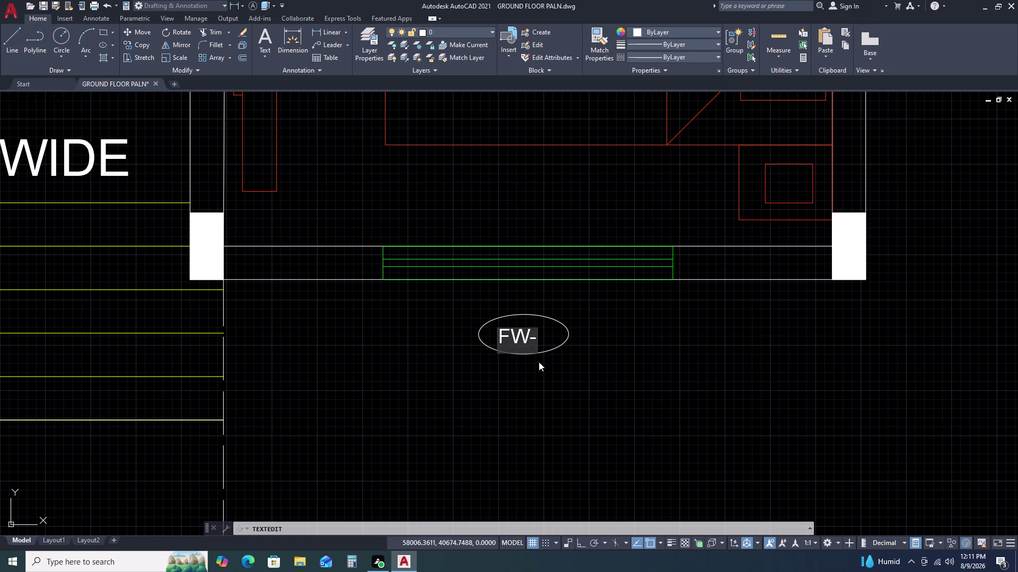
text(20)
double_click(562, 357)
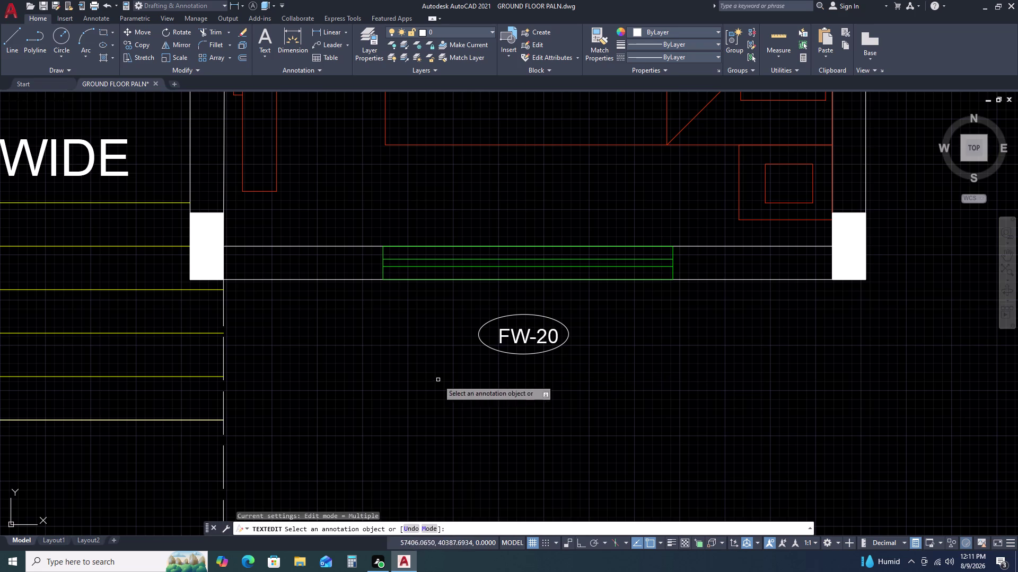
Change the left bedroom's copied tag text to FW-20.
scroll(down, 3)
middle_drag(82, 386, 155, 373)
middle_drag(172, 366, 248, 337)
scroll(up, 3)
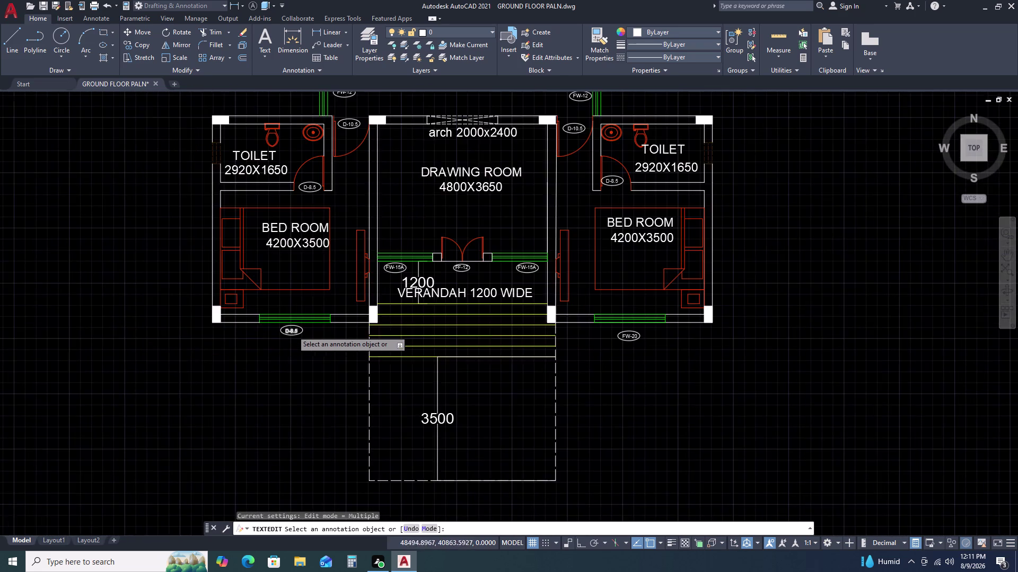
scroll(up, 3)
click(288, 335)
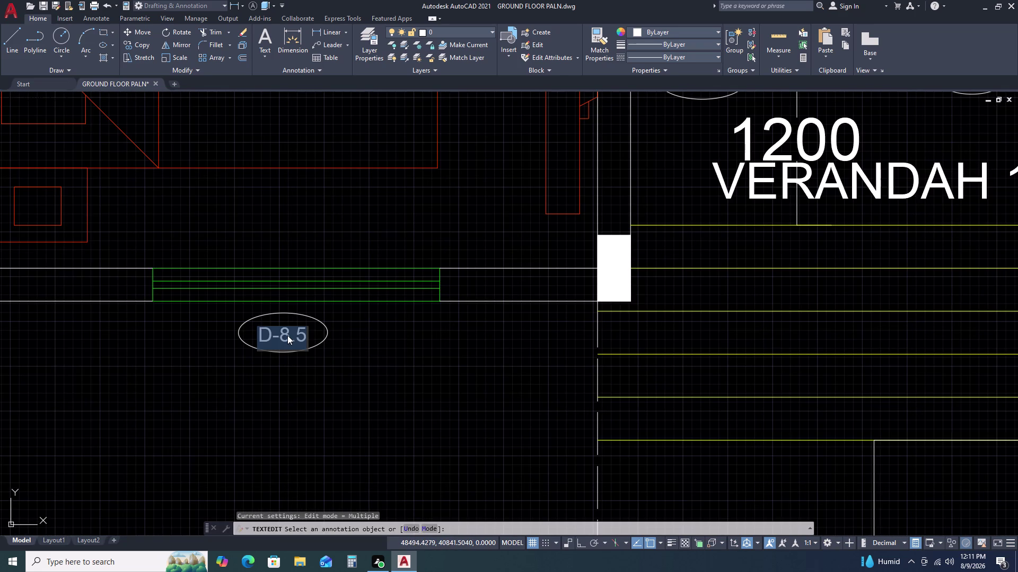
text(FW)
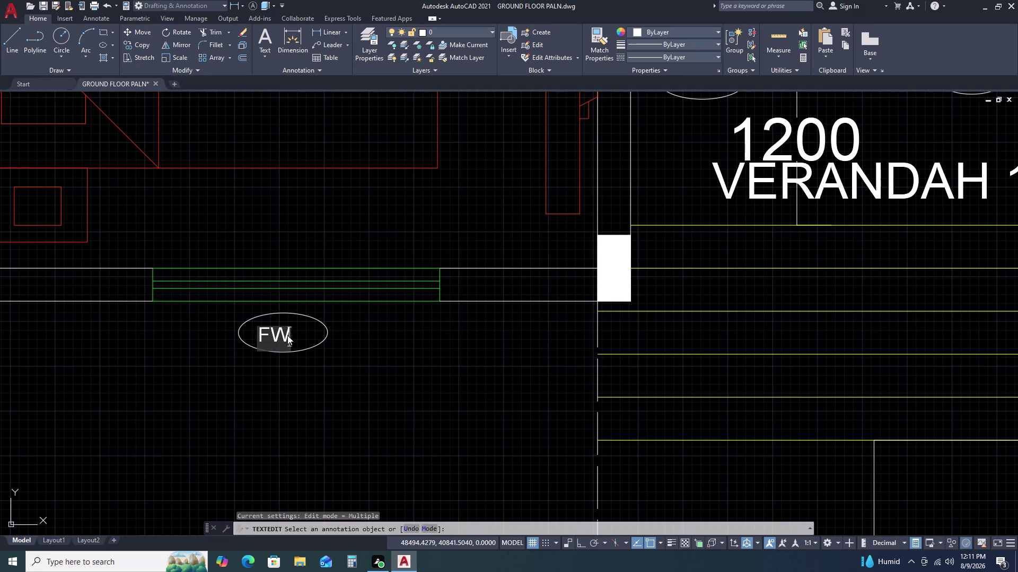
key(minus)
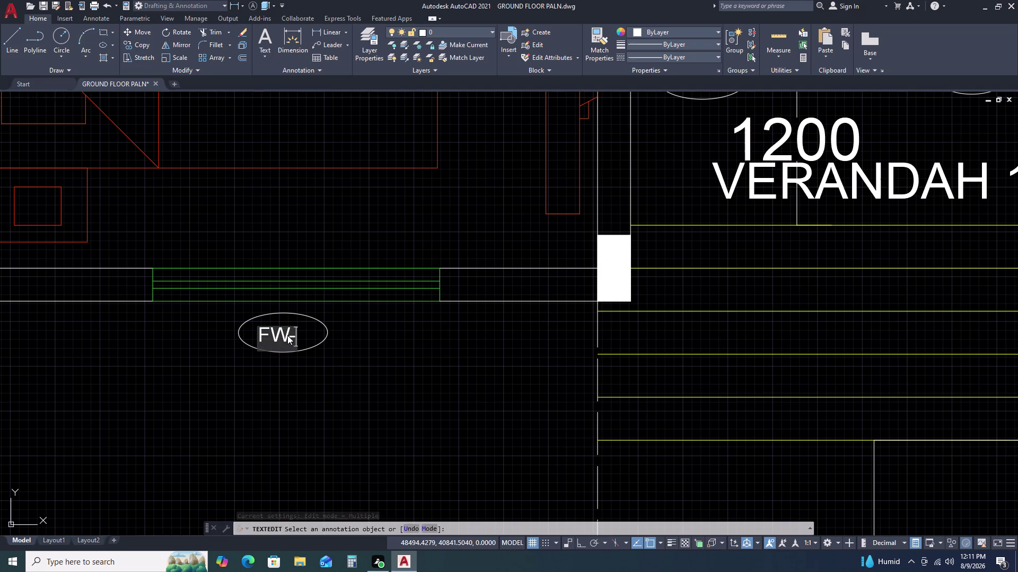
key(2)
key(0)
key(Return)
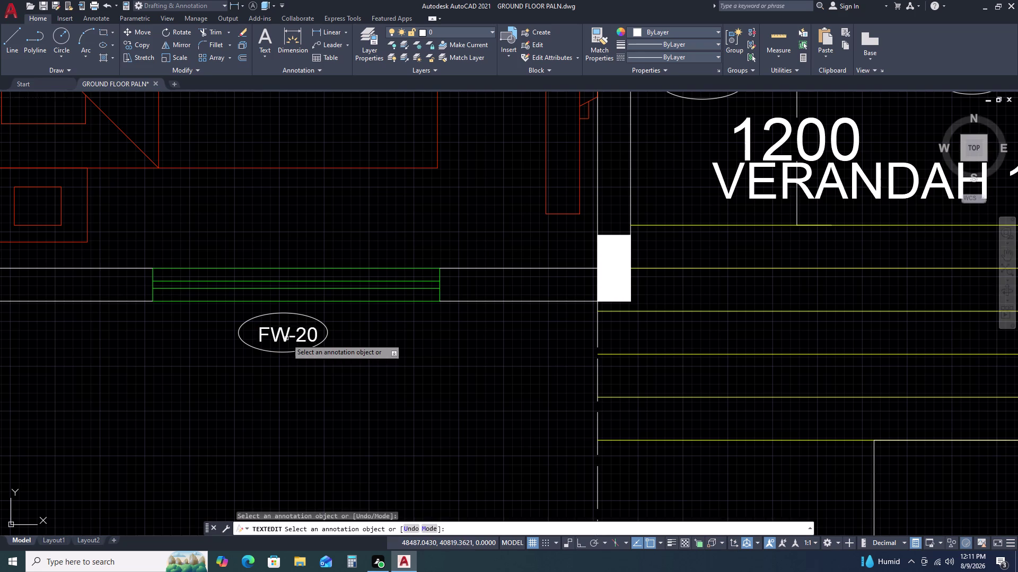
scroll(down, 3)
key(Escape)
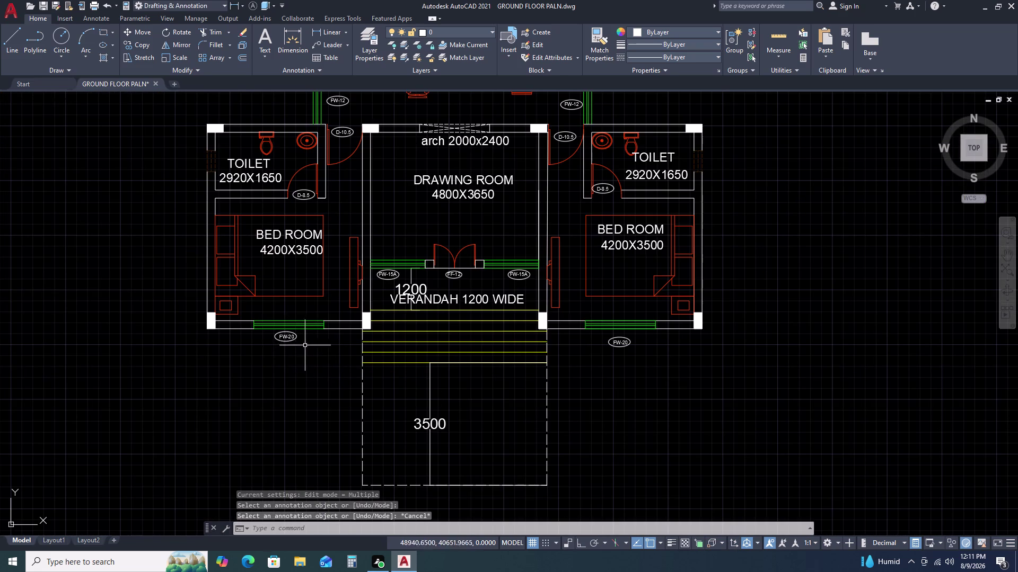
scroll(down, 3)
scroll(up, 3)
scroll(up, 3)
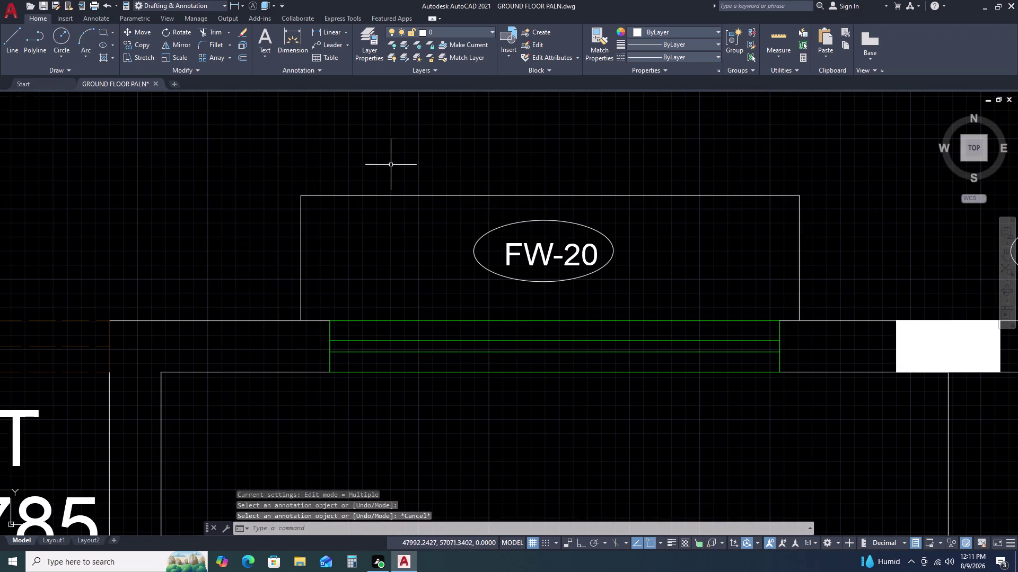
Select the three lines of the rear window's projection outline.
drag(396, 168, 381, 189)
click(292, 235)
scroll(down, 3)
scroll(up, 3)
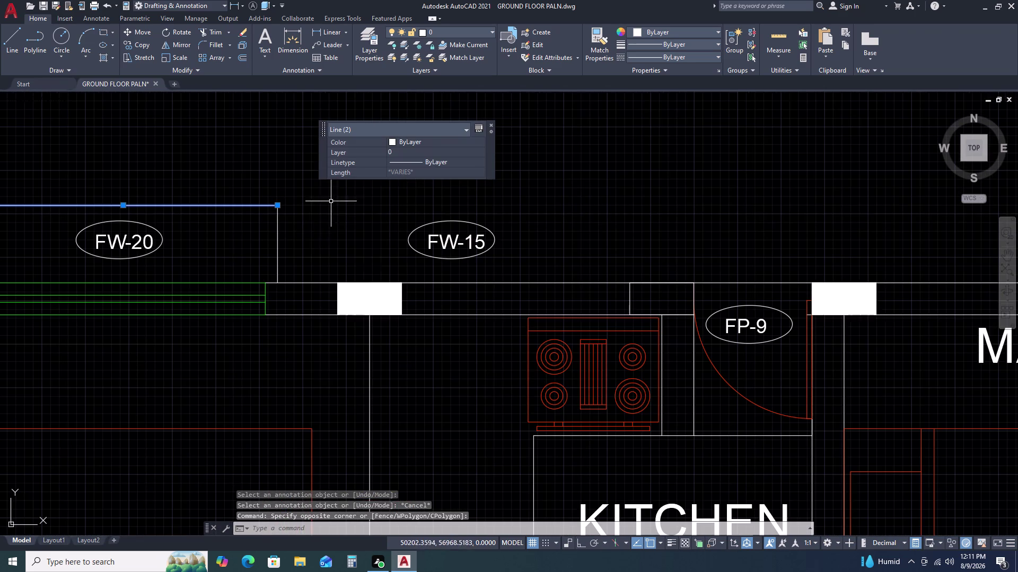
drag(307, 237, 303, 238)
click(264, 202)
scroll(down, 3)
scroll(down, 3)
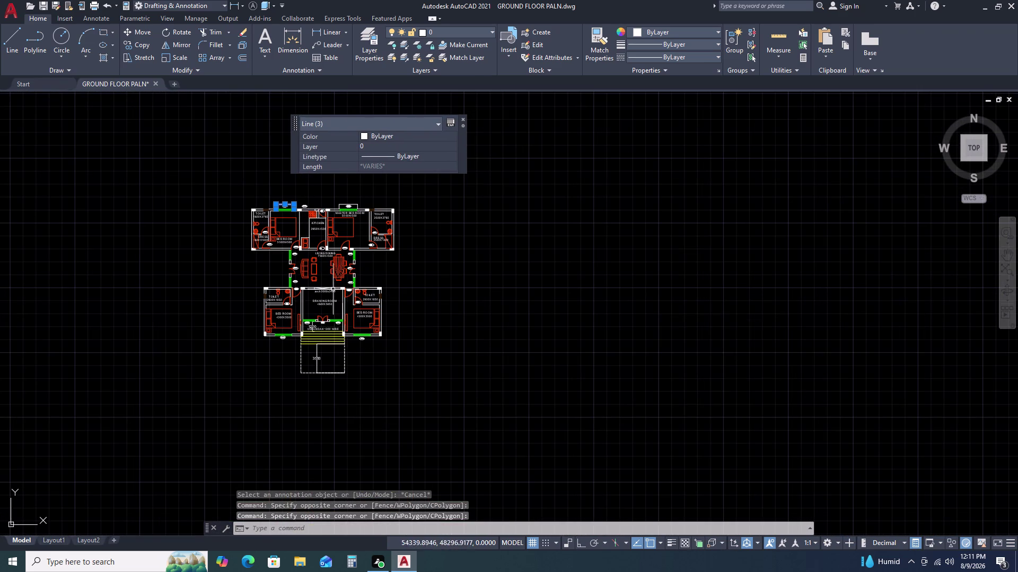
Mirror the outline across a horizontal axis with Ortho on, keeping the originals.
text(MI)
key(space)
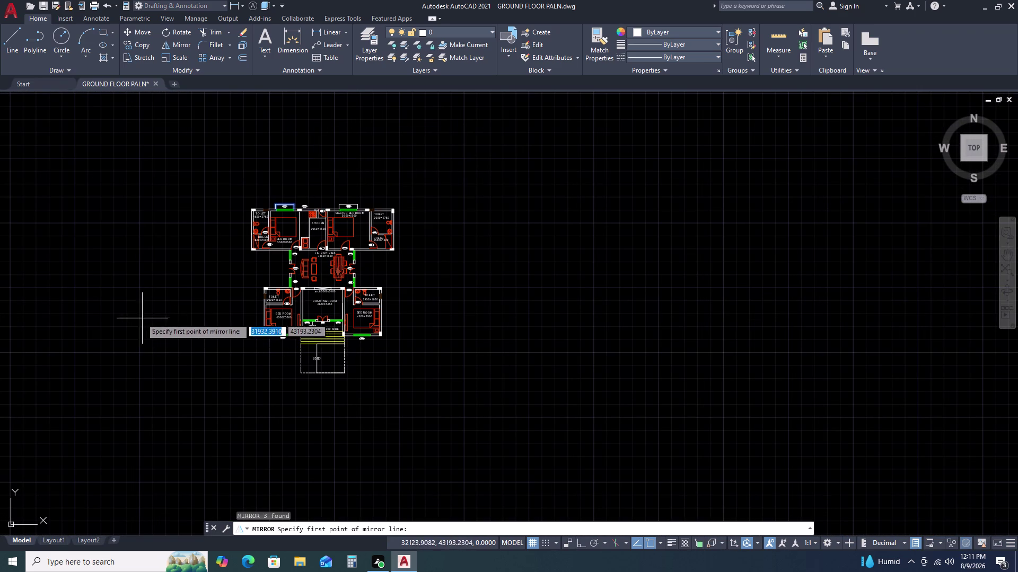
click(139, 318)
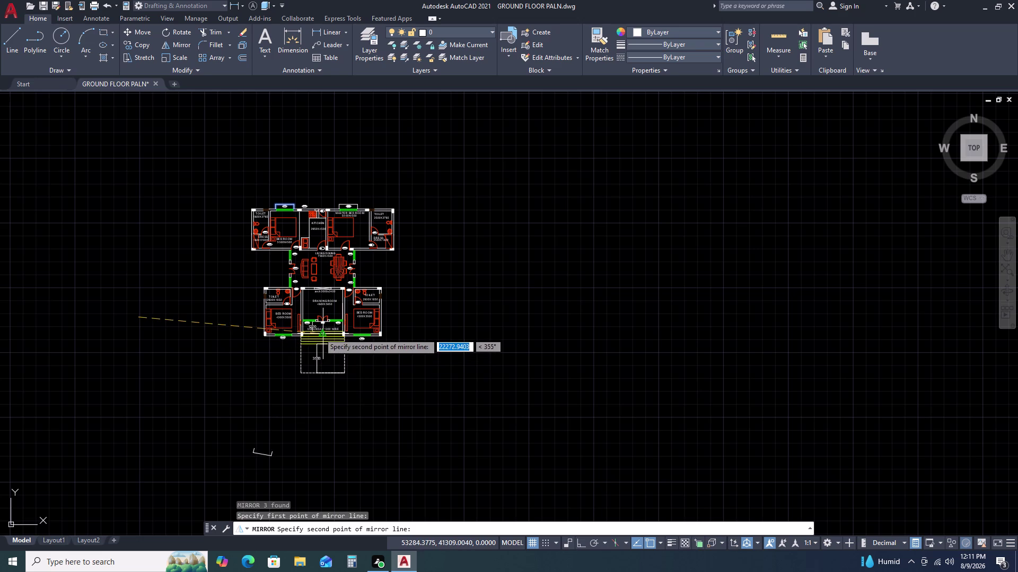
key(F8)
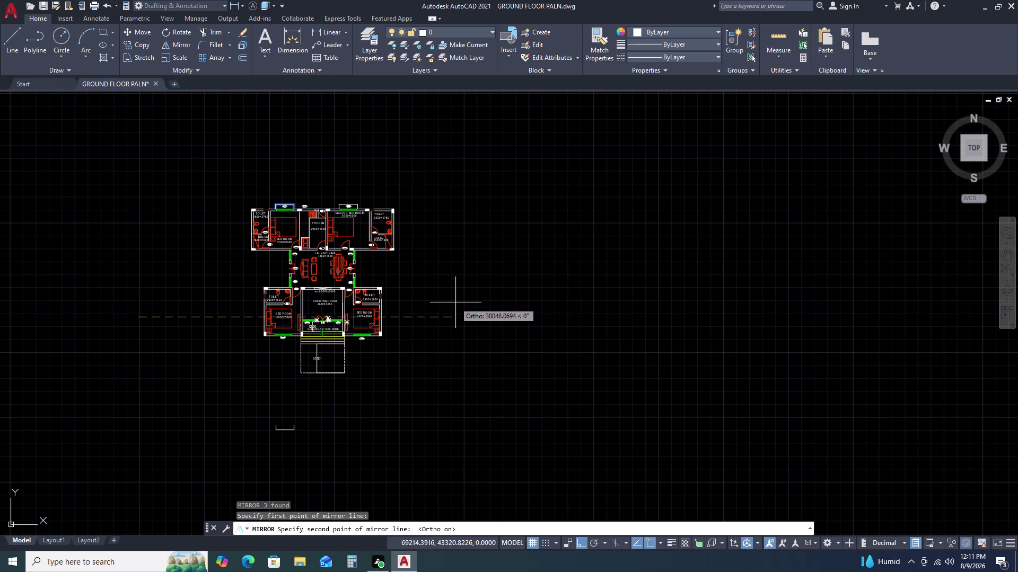
double_click(456, 302)
drag(471, 340, 456, 303)
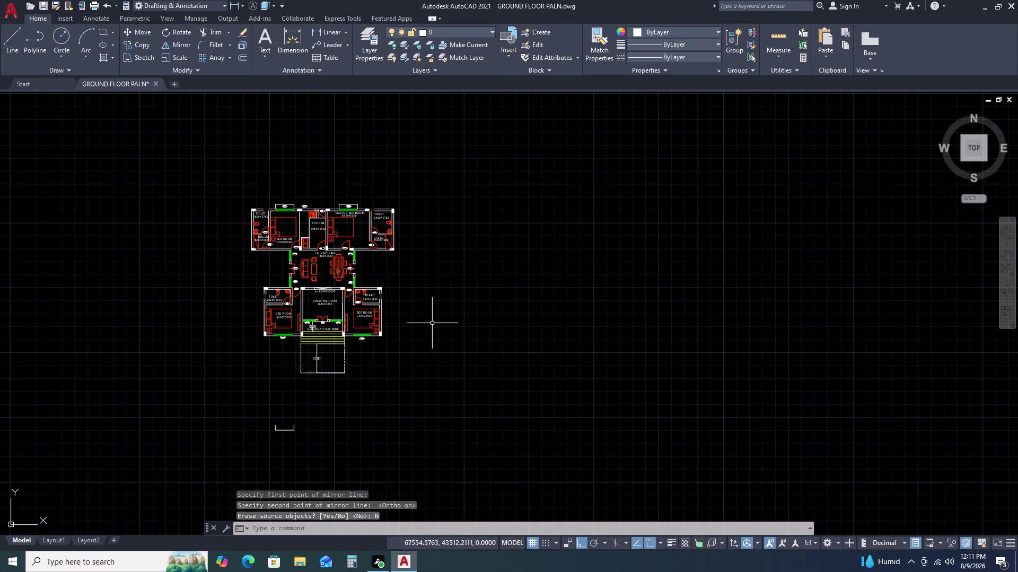
scroll(up, 3)
drag(478, 331, 473, 333)
click(281, 378)
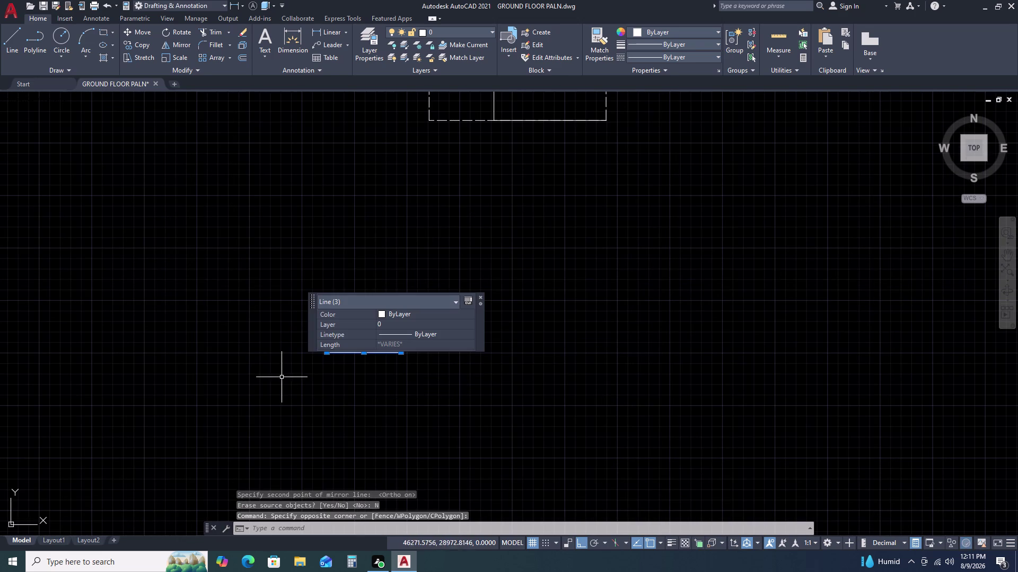
Move the mirrored outline, with Ortho off, to surround the left FW-20 tag.
key(m)
key(space)
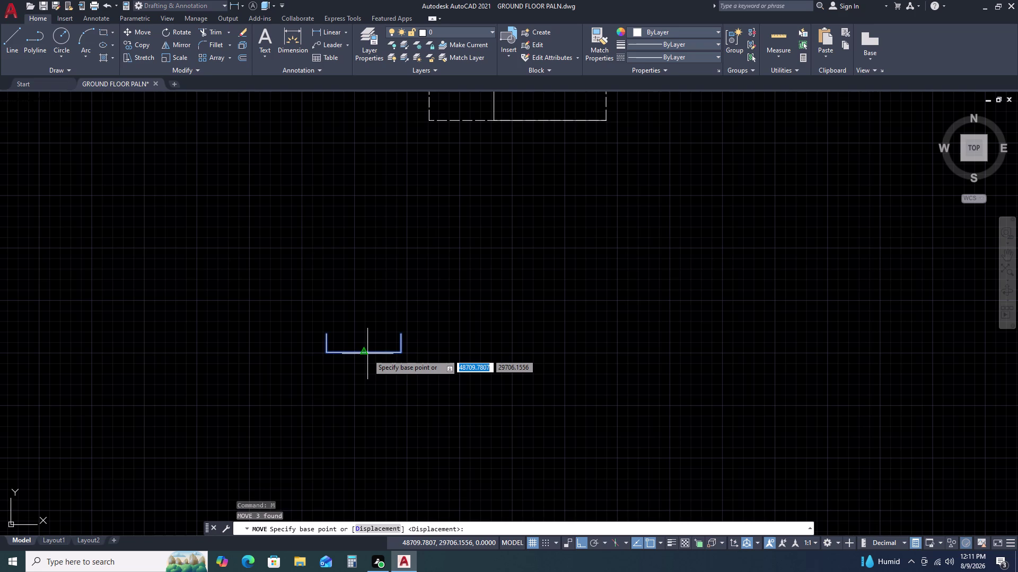
click(361, 351)
scroll(down, 3)
middle_drag(292, 239, 343, 358)
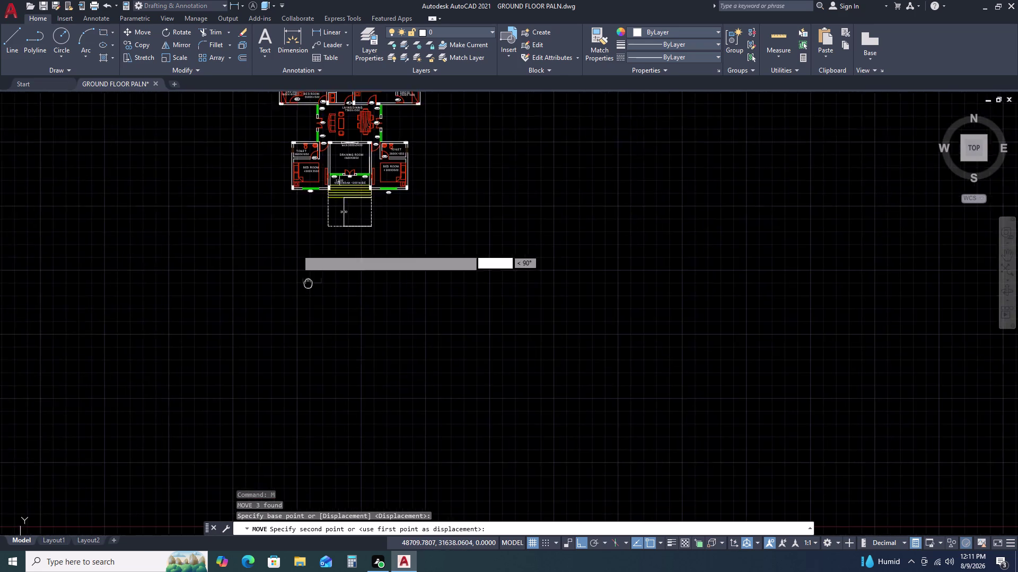
middle_drag(344, 359, 350, 367)
key(F8)
scroll(up, 3)
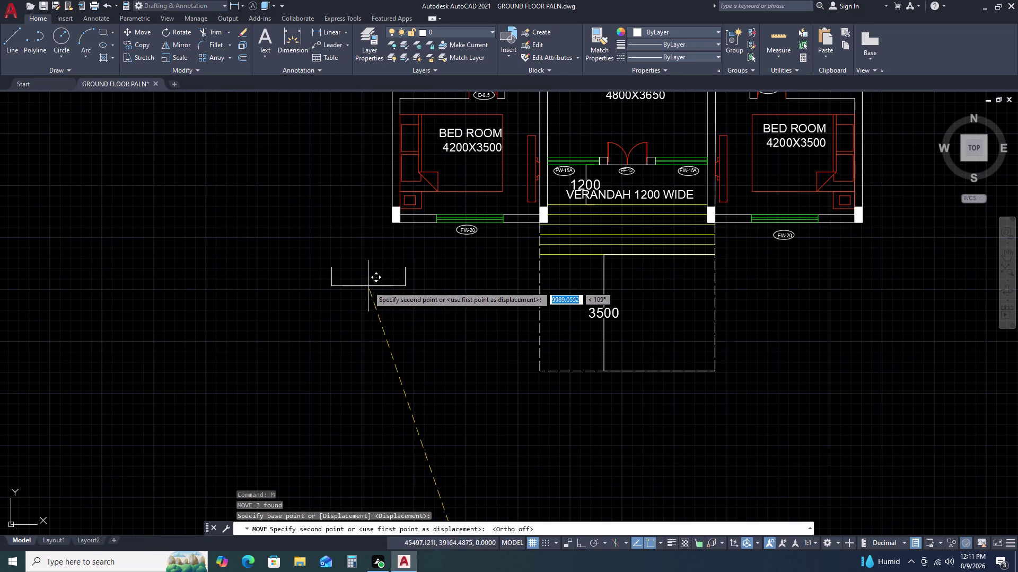
middle_drag(359, 304, 278, 350)
scroll(up, 3)
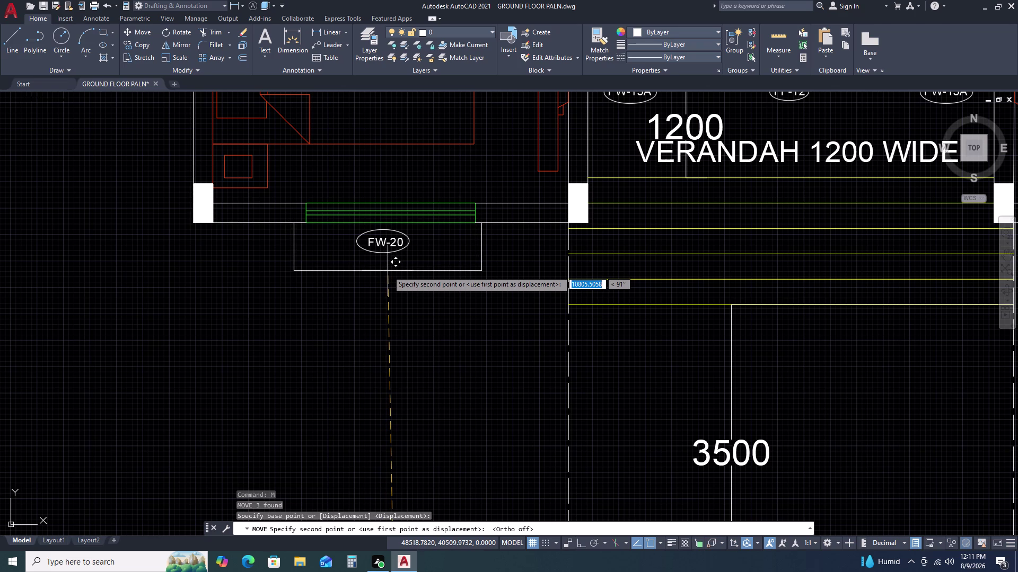
click(387, 271)
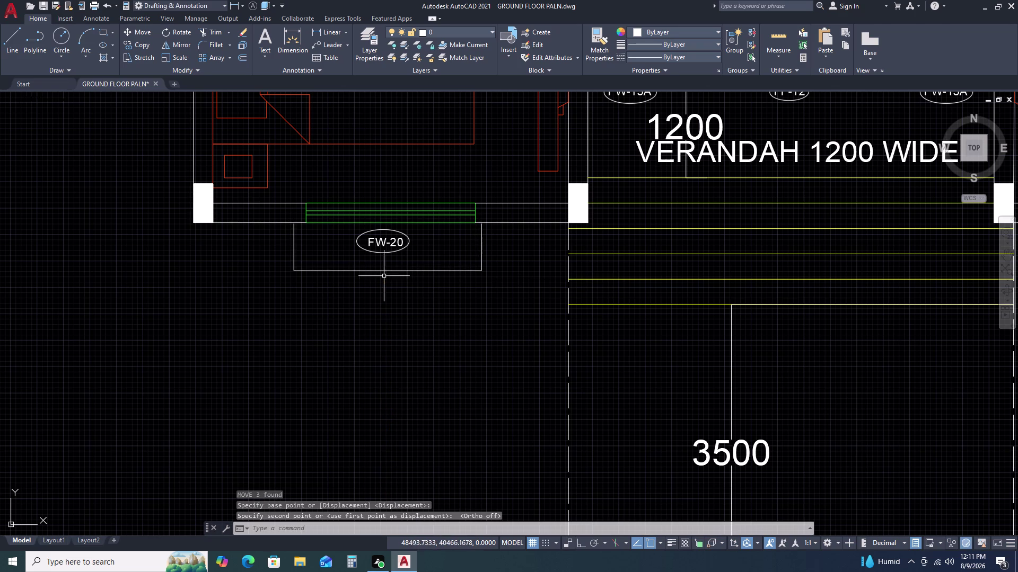
scroll(up, 3)
middle_drag(303, 259, 225, 288)
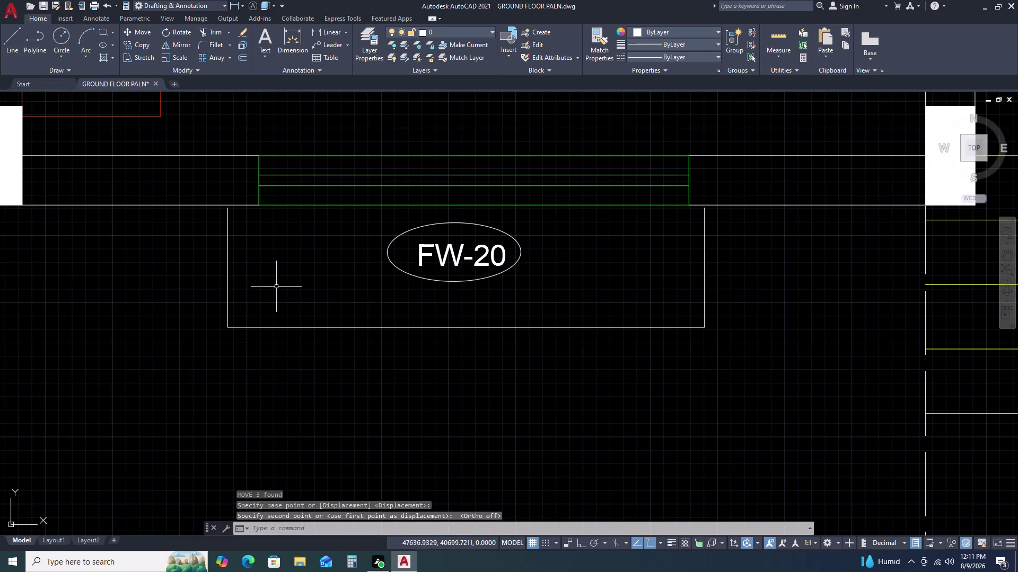
Select the outline lines and move them up against the wall.
click(281, 287)
drag(276, 292, 256, 310)
click(215, 337)
click(207, 343)
click(257, 295)
click(157, 350)
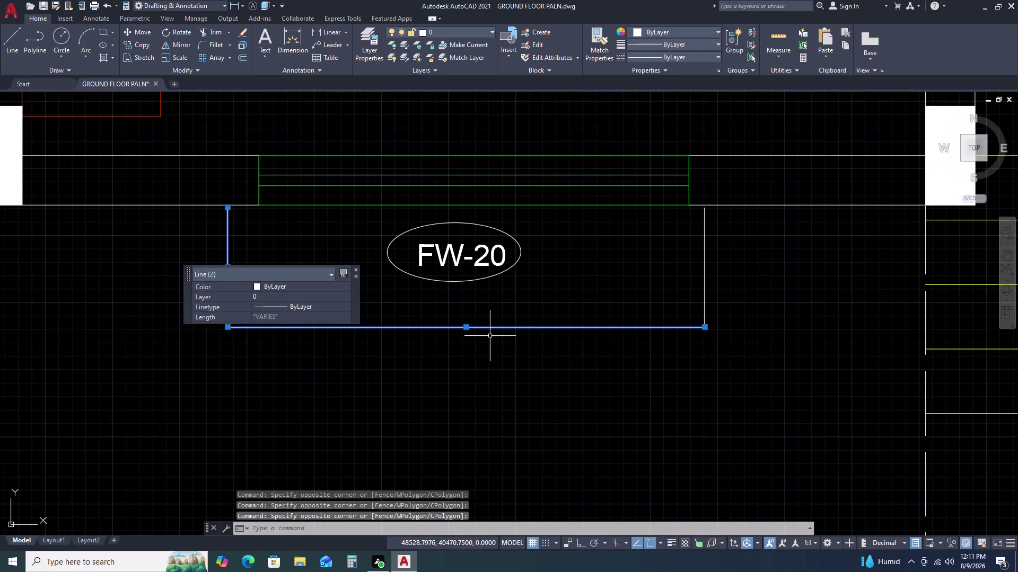
double_click(711, 264)
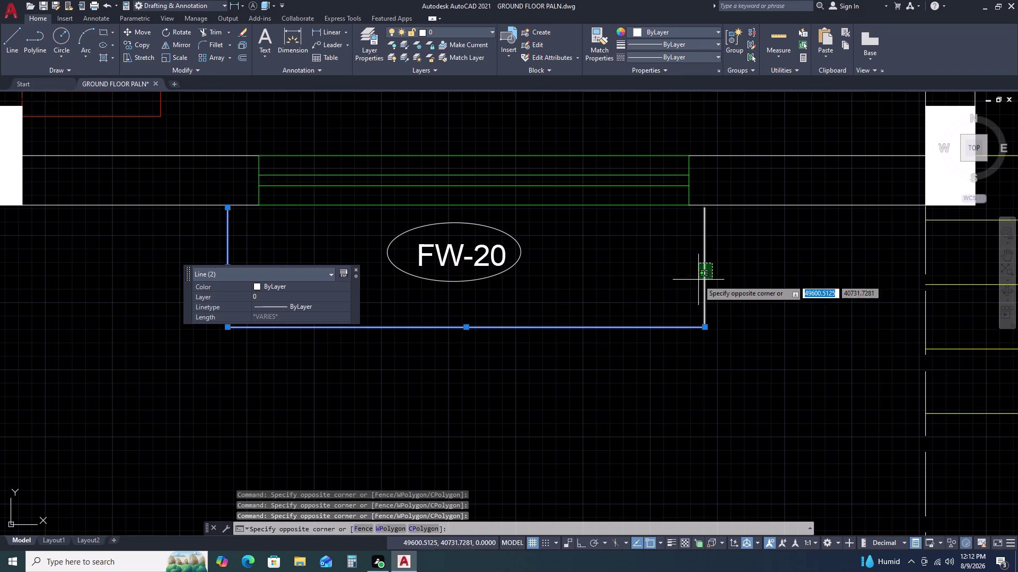
click(695, 284)
key(m)
key(space)
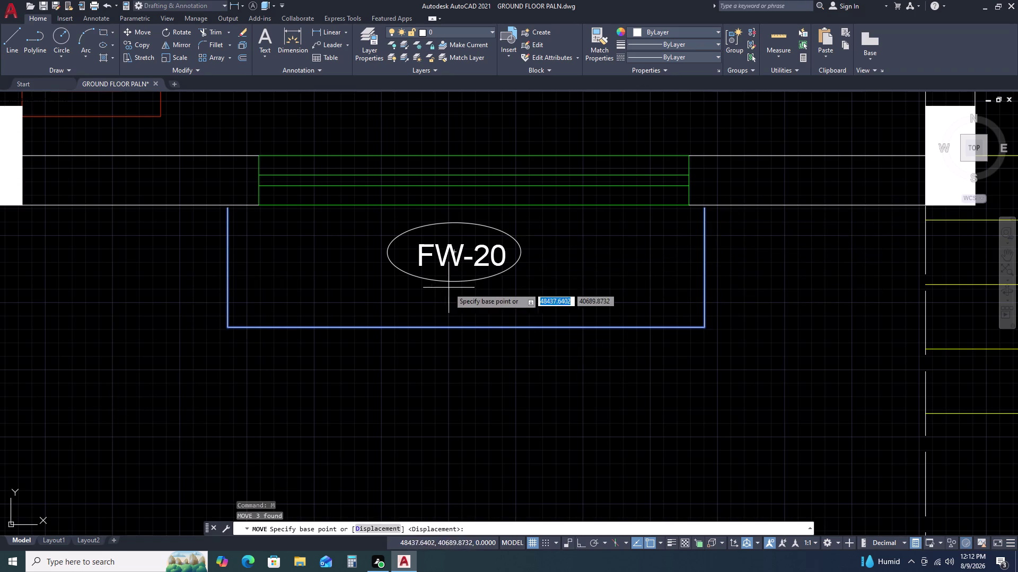
click(403, 205)
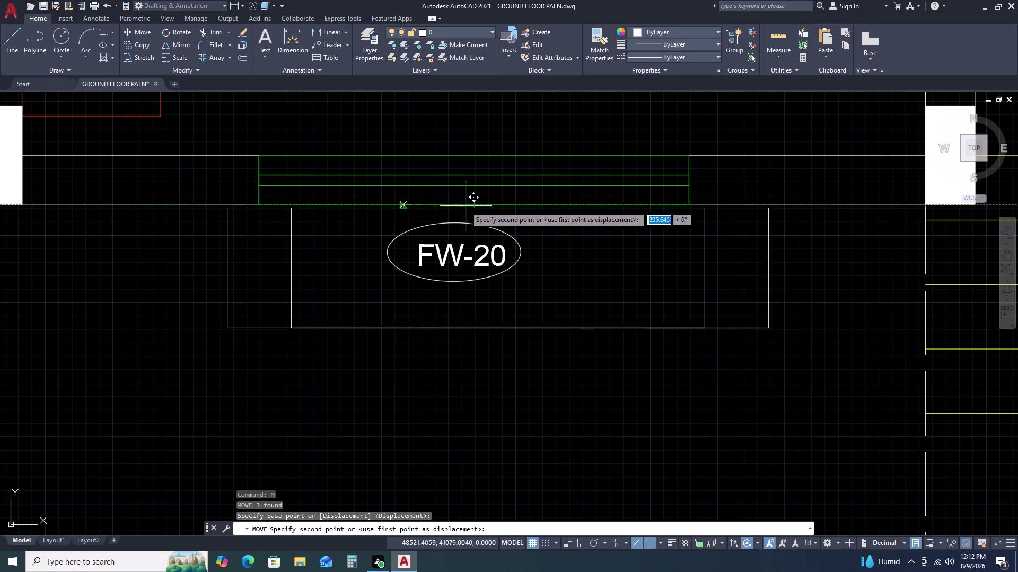
click(407, 204)
key(Escape)
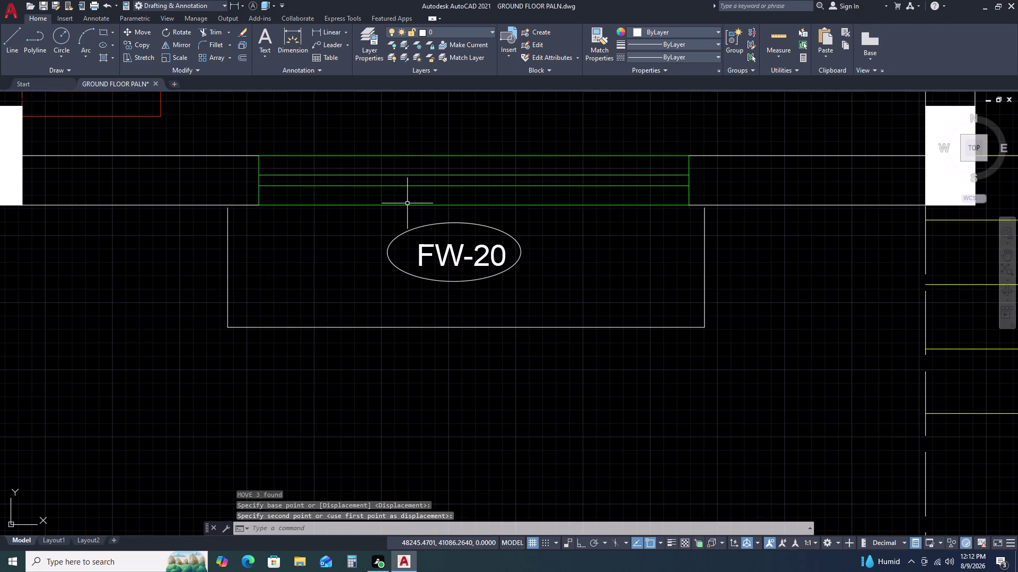
Draw a temporary guide line from the wall down to the outline's bottom edge.
scroll(down, 3)
text(L)
key(space)
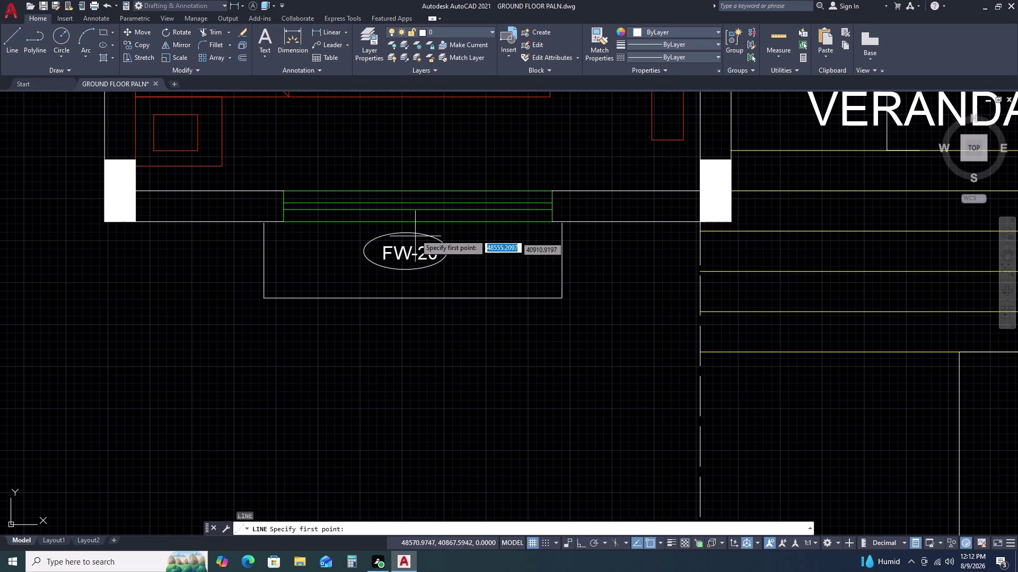
double_click(415, 222)
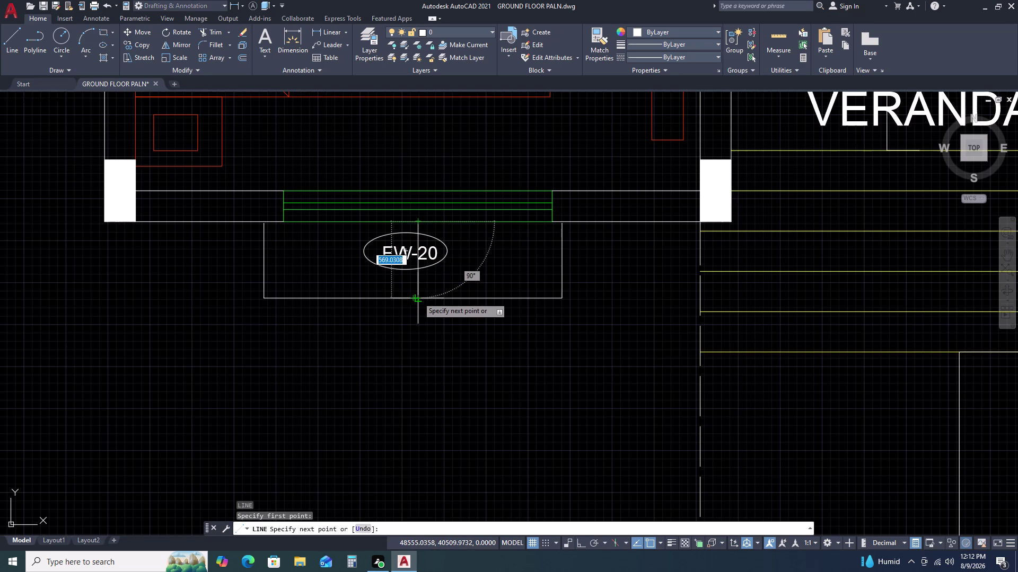
click(417, 298)
key(Escape)
Reselect the outline and move it from the wall midpoint to centre on the guide line.
double_click(588, 263)
click(525, 300)
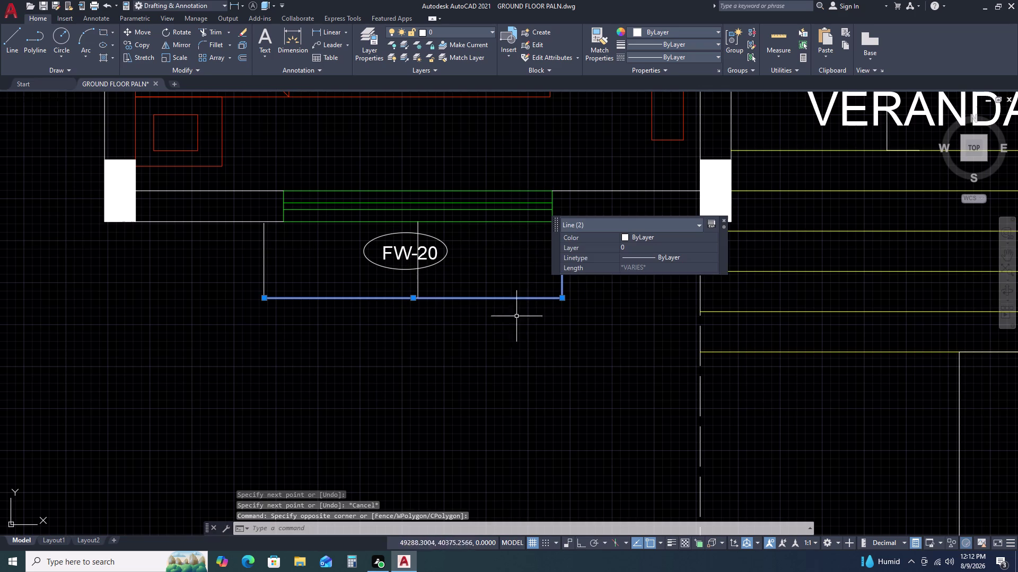
click(310, 257)
drag(310, 257, 297, 262)
double_click(251, 285)
text(M)
key(space)
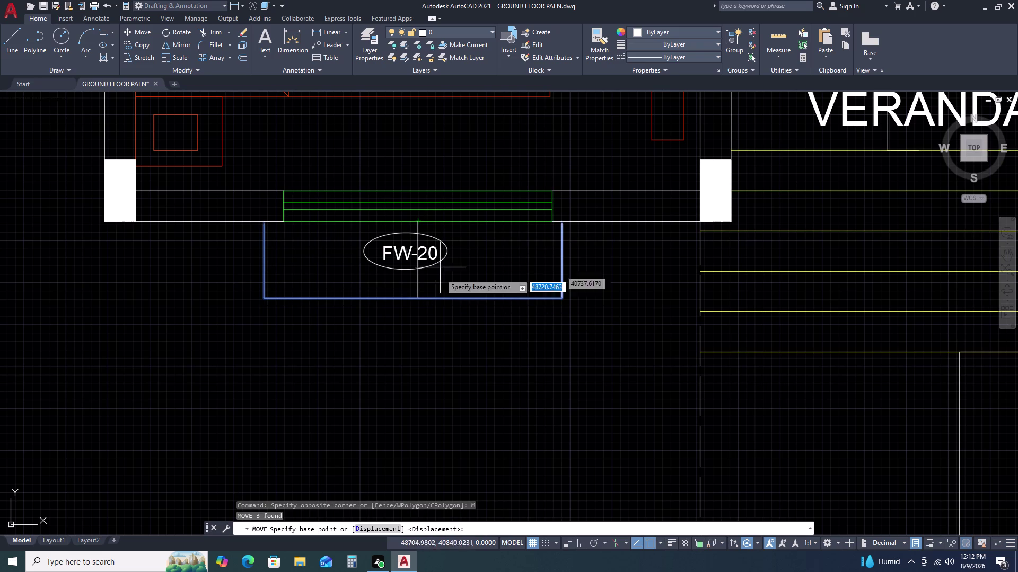
scroll(up, 3)
middle_drag(431, 286, 425, 368)
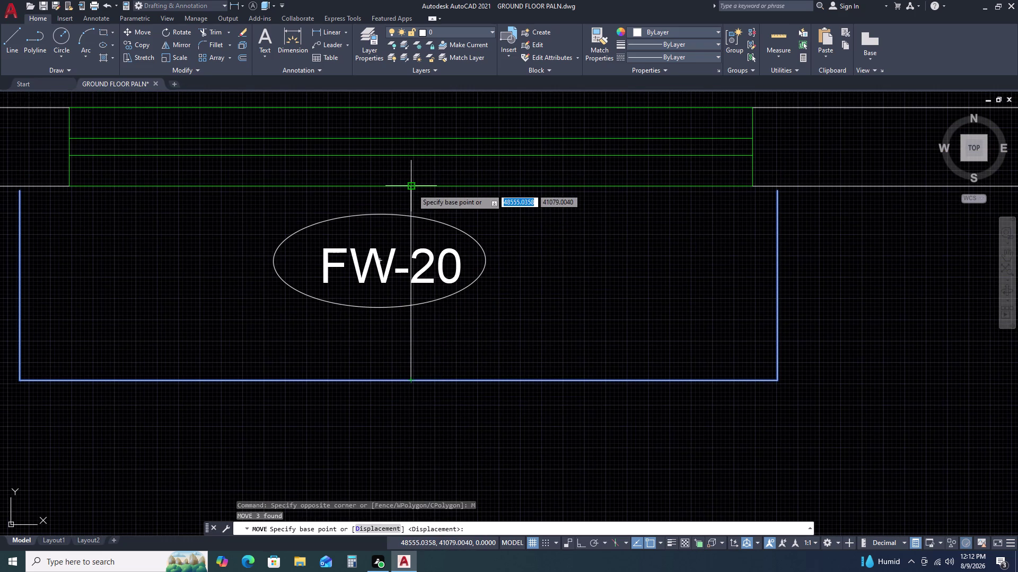
click(399, 383)
click(411, 382)
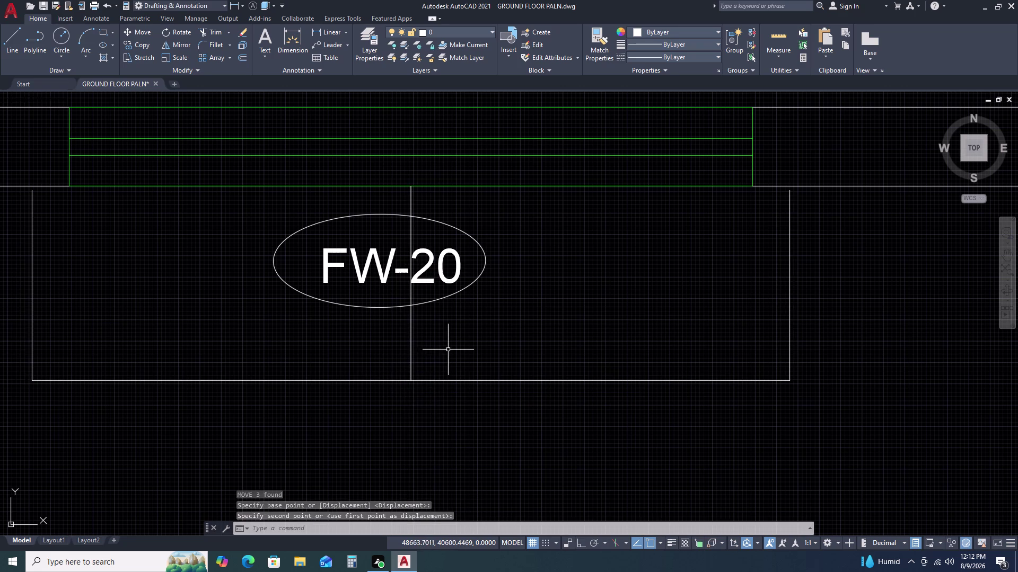
middle_drag(448, 350, 380, 356)
scroll(down, 3)
Reselect the outline lines and nudge them into their final position under the window.
drag(573, 332, 566, 336)
double_click(512, 379)
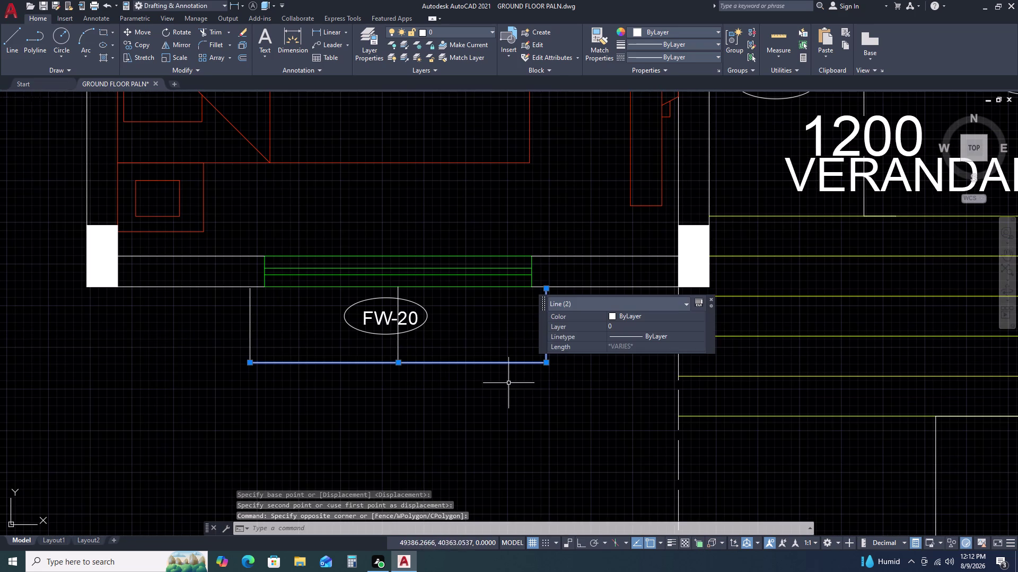
double_click(254, 294)
click(244, 317)
click(235, 323)
key(m)
key(space)
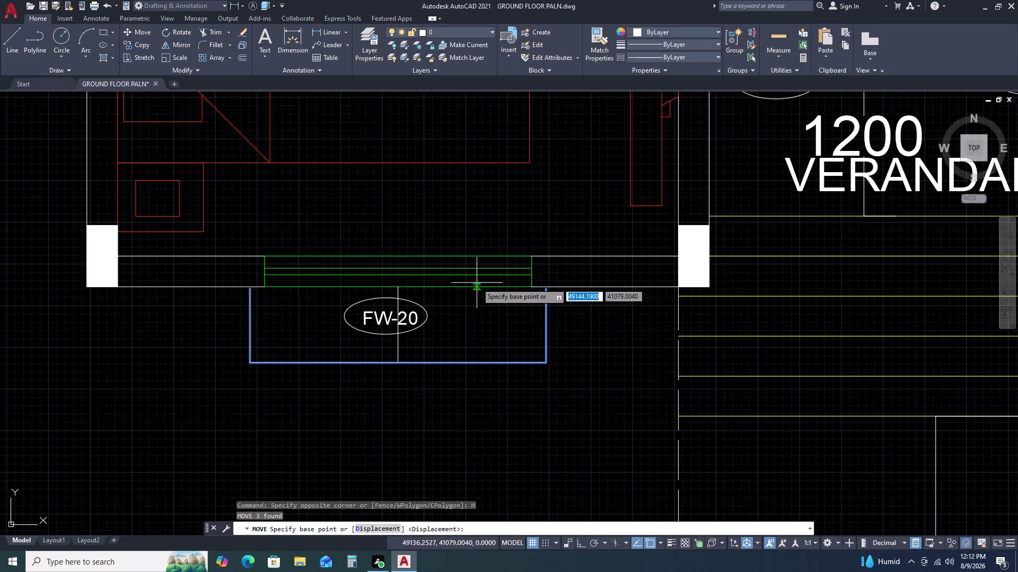
middle_drag(475, 289, 338, 310)
scroll(down, 3)
scroll(up, 3)
scroll(up, 3)
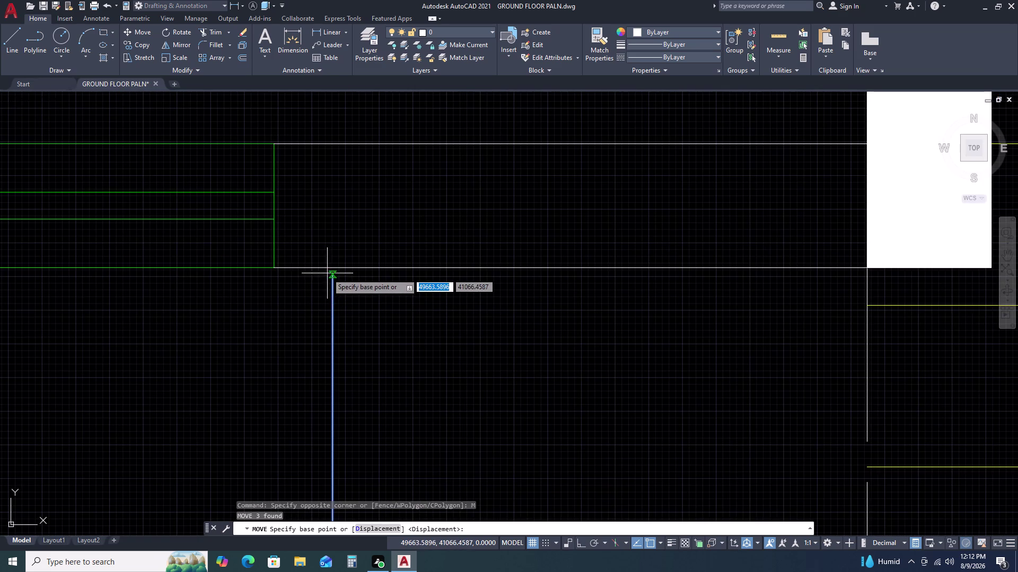
click(332, 274)
click(333, 269)
scroll(down, 3)
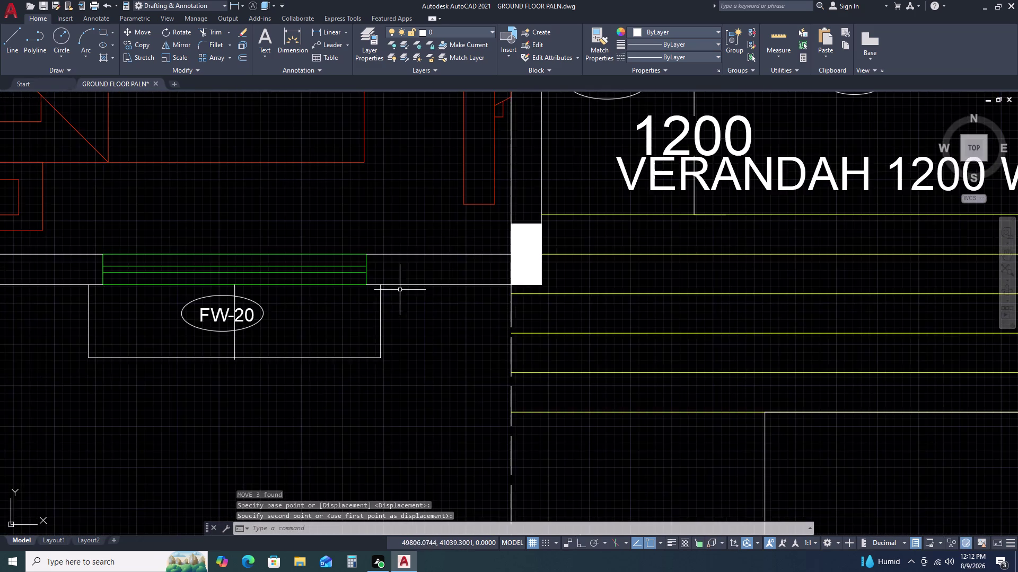
scroll(down, 3)
scroll(up, 3)
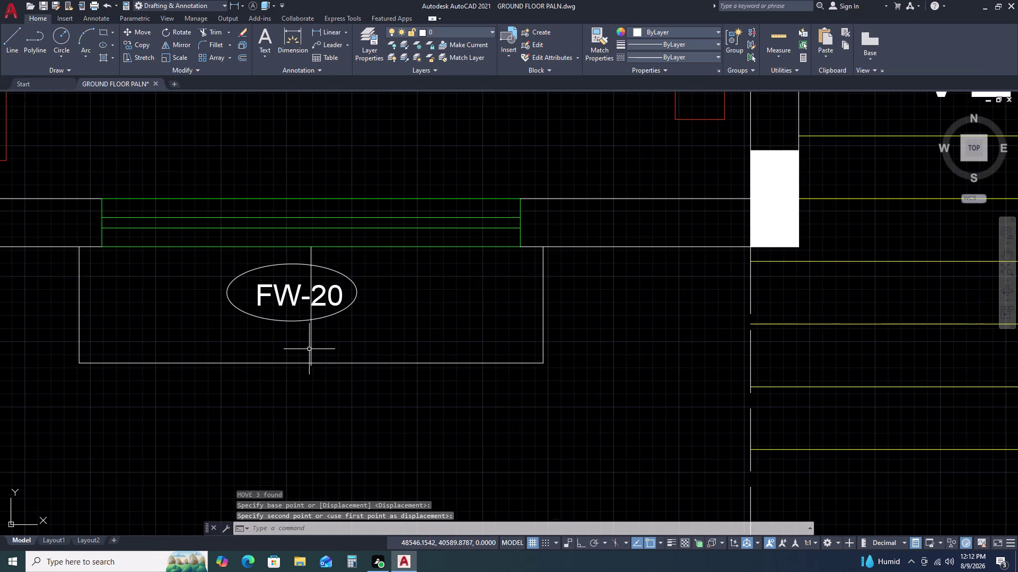
Delete the temporary guide line.
double_click(318, 344)
double_click(294, 345)
key(Delete)
scroll(down, 3)
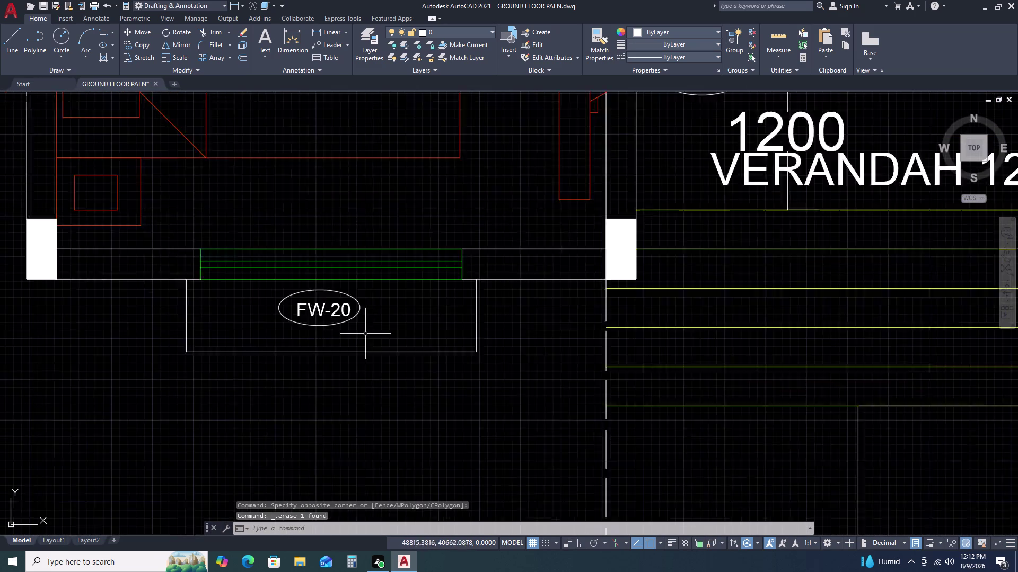
Select the three projection outline lines again.
drag(456, 320, 447, 325)
double_click(393, 356)
click(272, 320)
drag(272, 320, 265, 324)
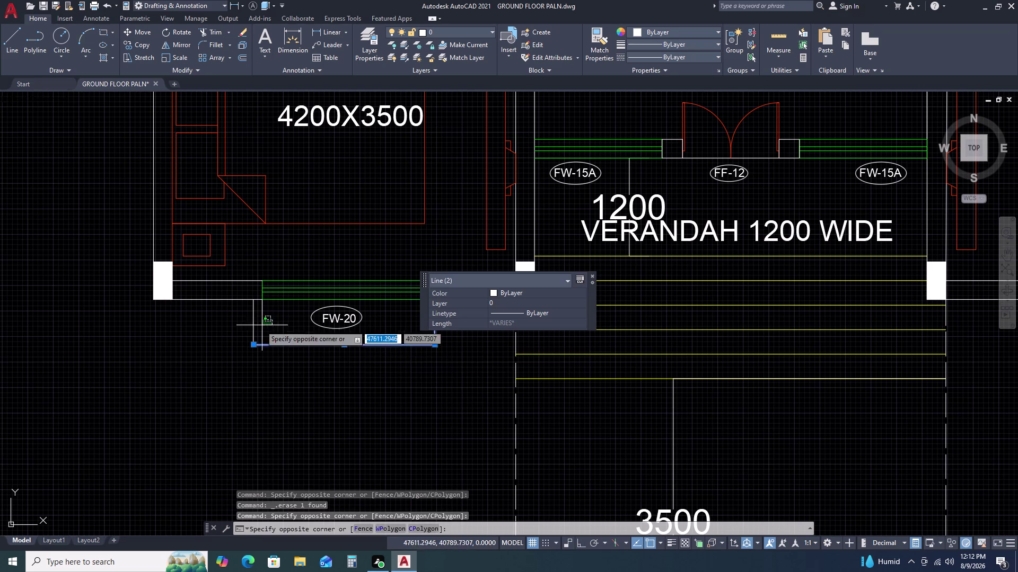
double_click(240, 335)
scroll(down, 3)
double_click(362, 346)
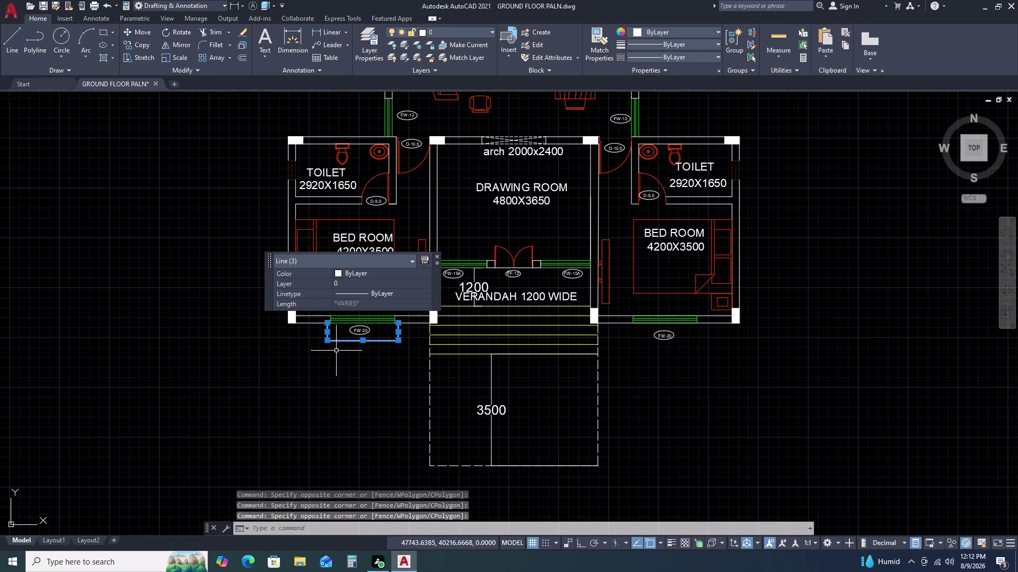
Copy the outline with CO from the wall point, Ortho on, to the right bedroom window's FW-20 tag.
key(c)
key(o)
key(space)
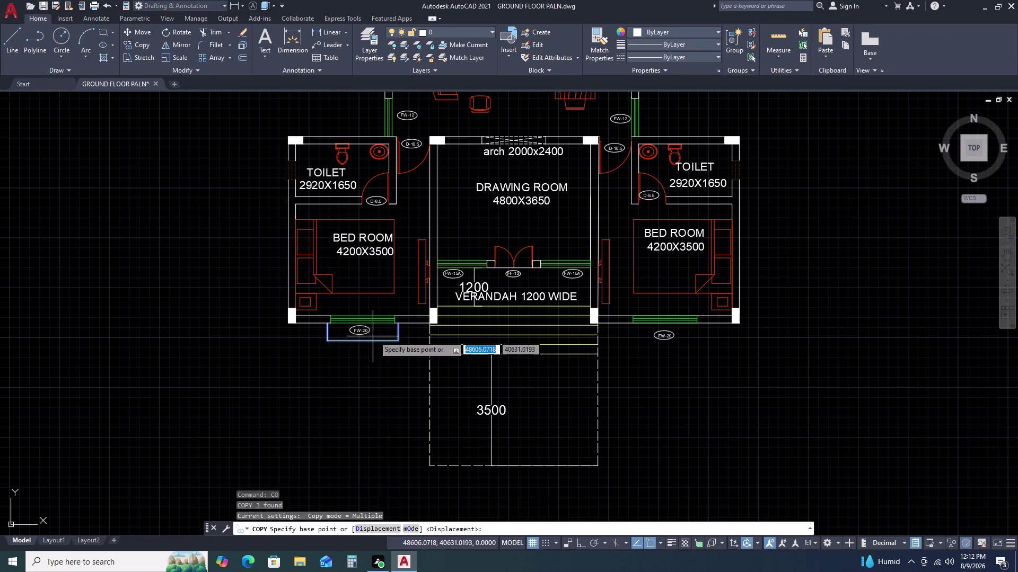
scroll(up, 3)
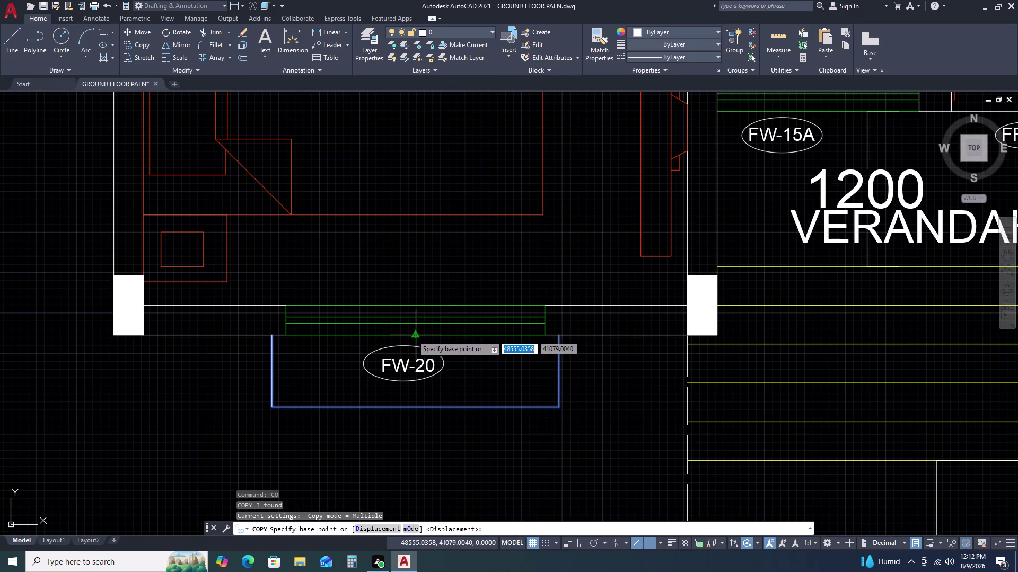
double_click(416, 335)
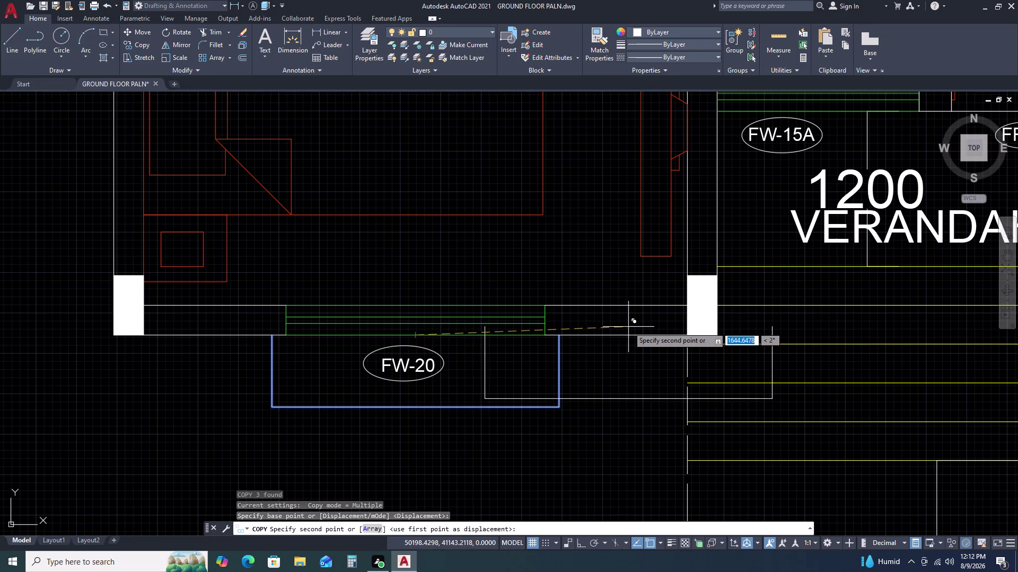
middle_drag(597, 327, 230, 319)
key(F8)
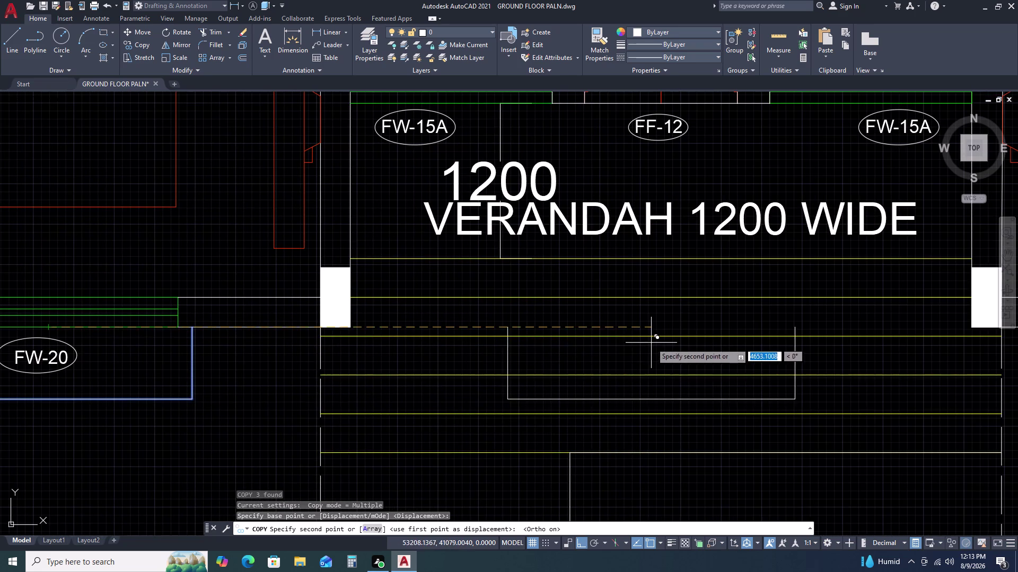
middle_drag(651, 343, 196, 318)
scroll(down, 3)
middle_click(145, 306)
scroll(up, 3)
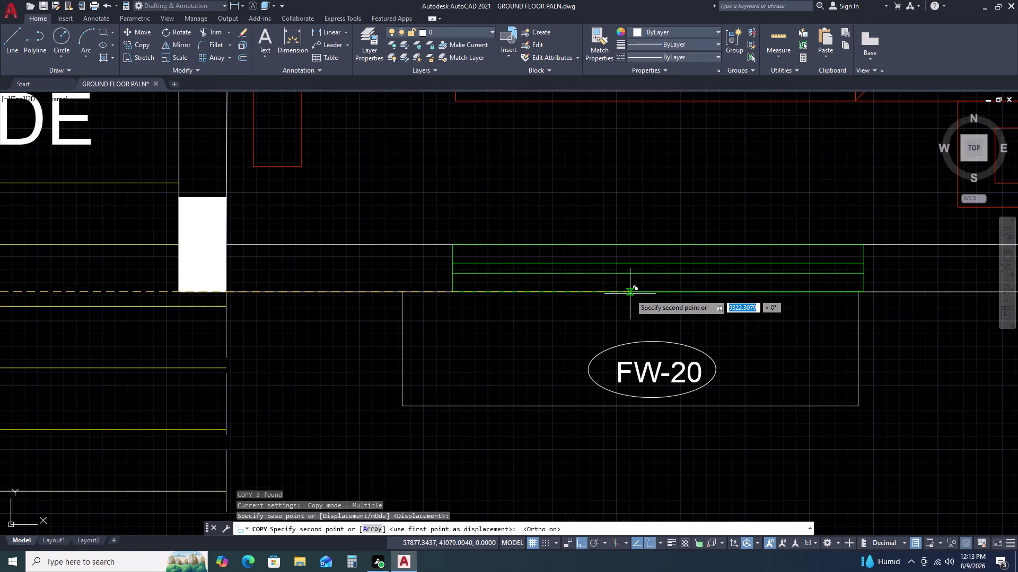
click(658, 292)
key(Escape)
scroll(down, 3)
scroll(down, 3)
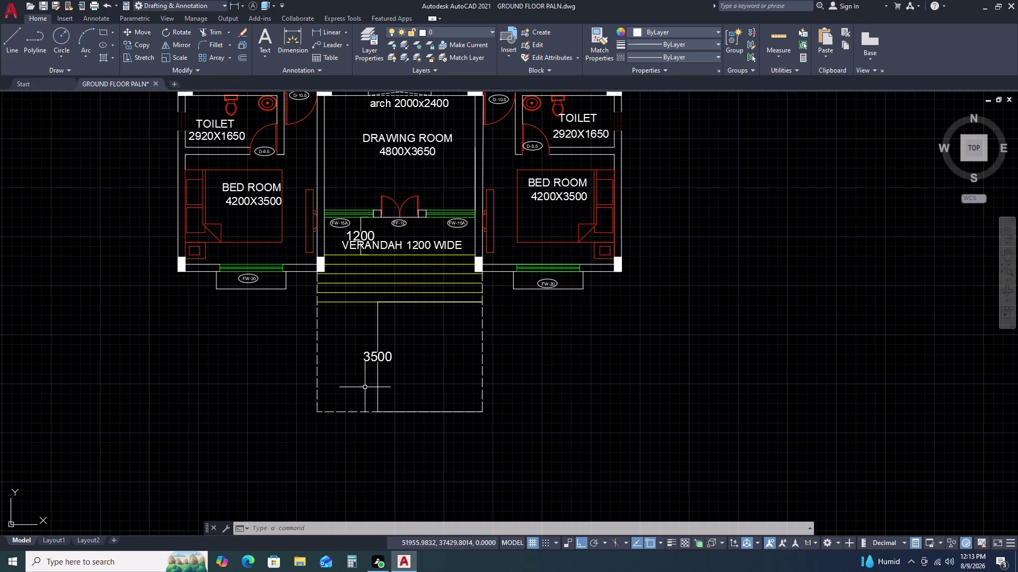
scroll(up, 3)
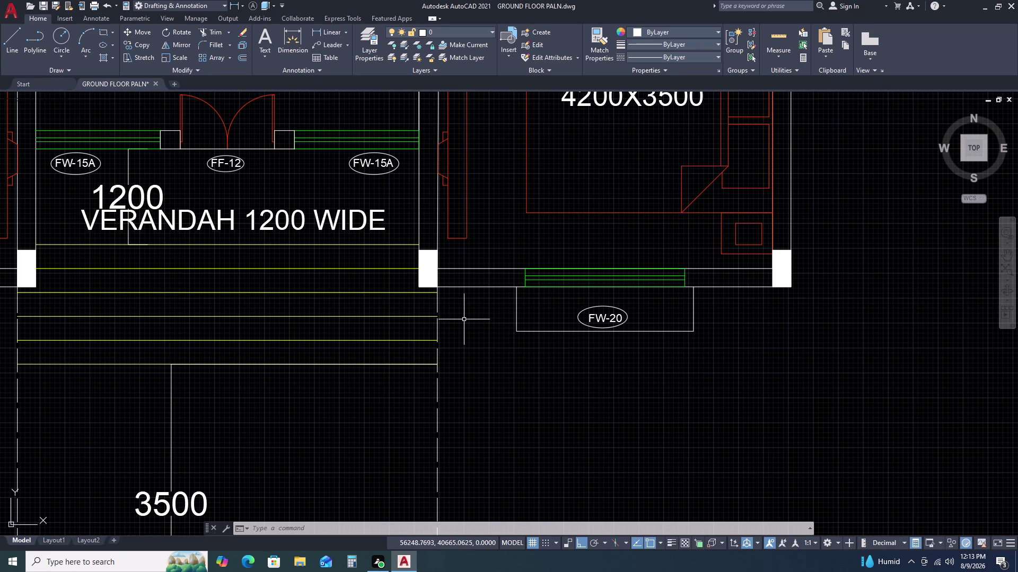
Draw a rectangle beside the verandah, then delete it as misplaced.
text(RE)
key(c)
key(space)
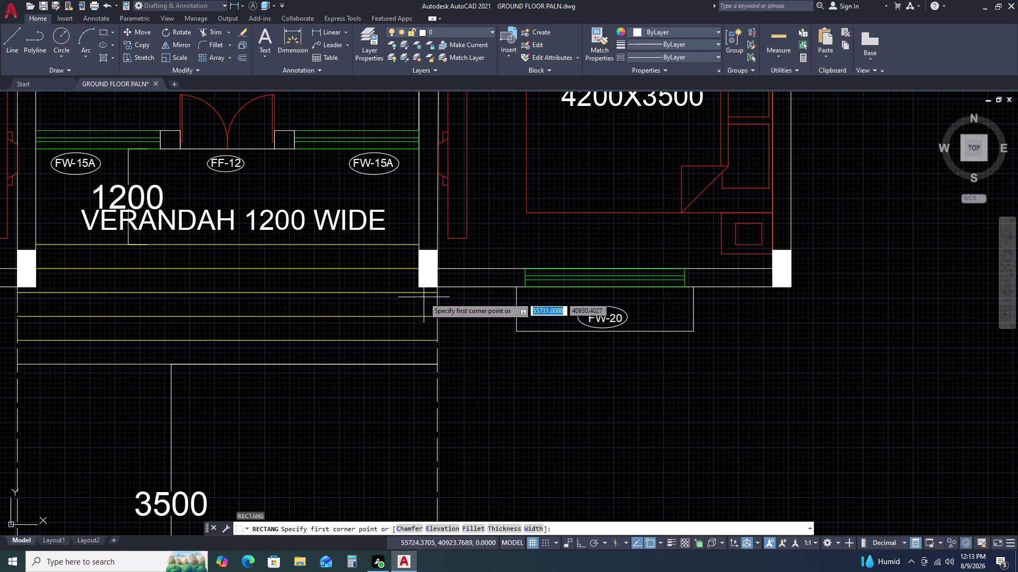
click(438, 287)
click(437, 294)
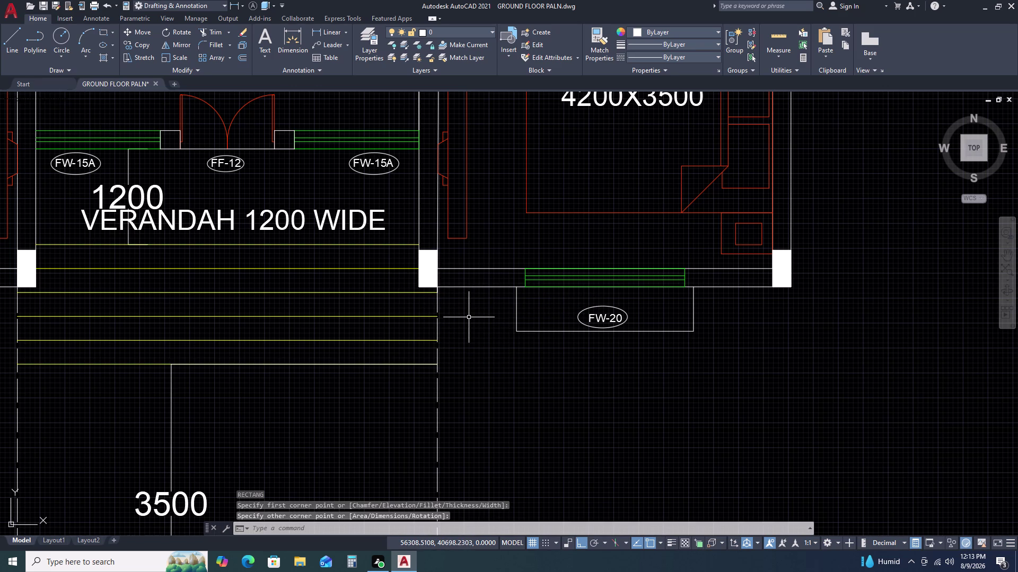
scroll(up, 3)
click(436, 277)
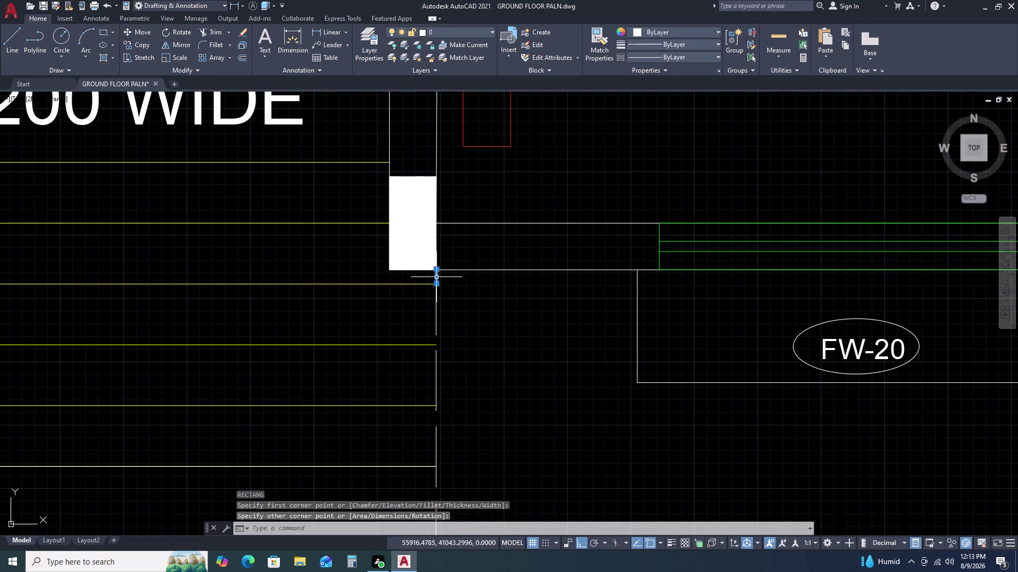
key(Delete)
Start a rectangle at the wall corner, then cancel it unfinished.
text(R)
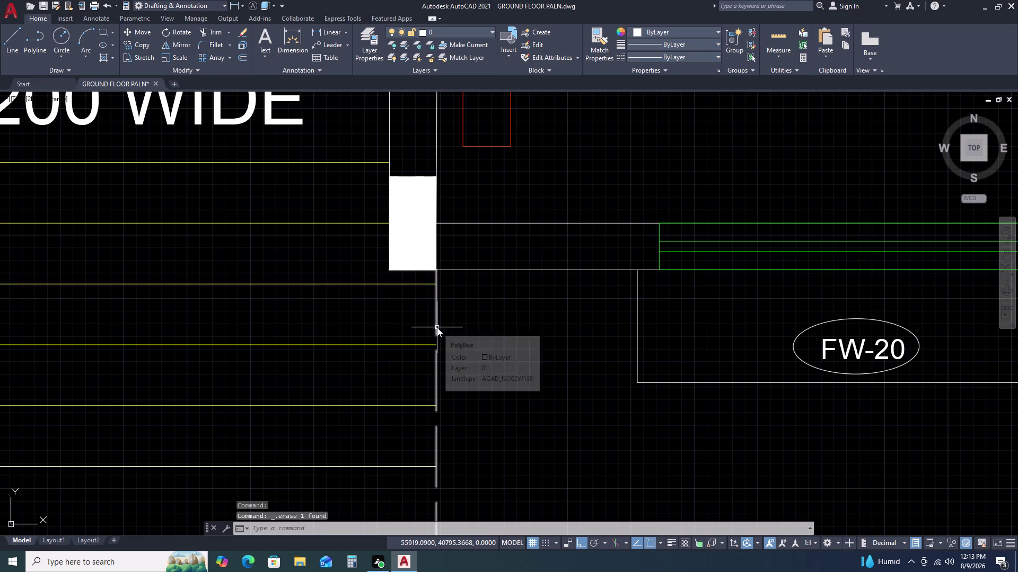
text(E)
text(C)
key(space)
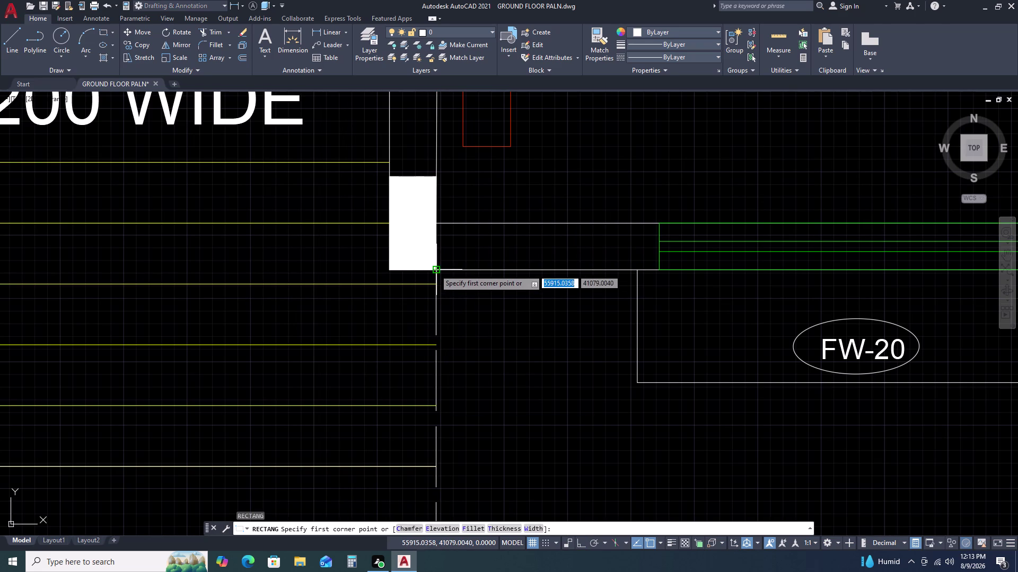
double_click(435, 270)
scroll(down, 3)
middle_drag(621, 449, 615, 446)
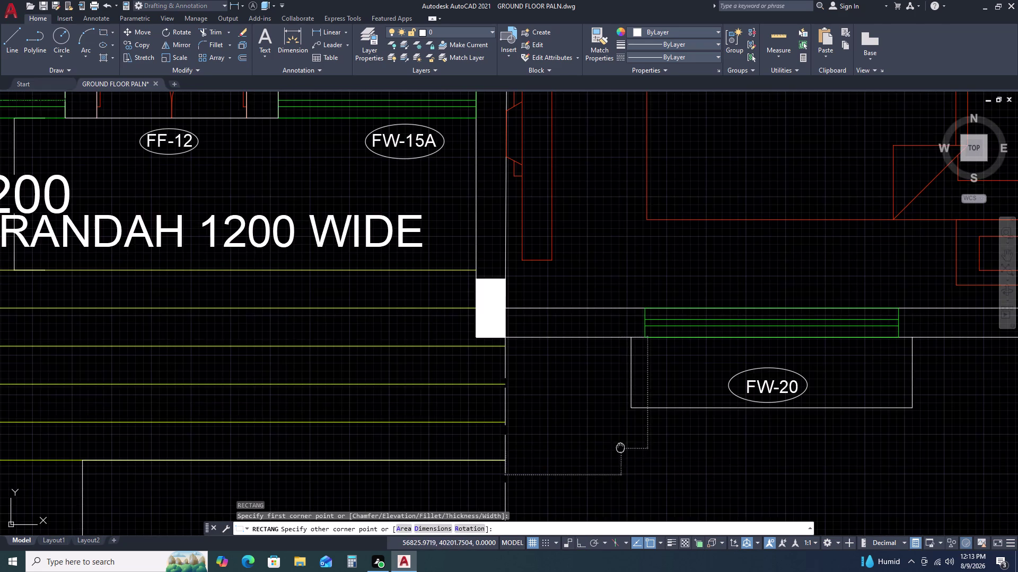
middle_drag(615, 446, 532, 411)
scroll(down, 3)
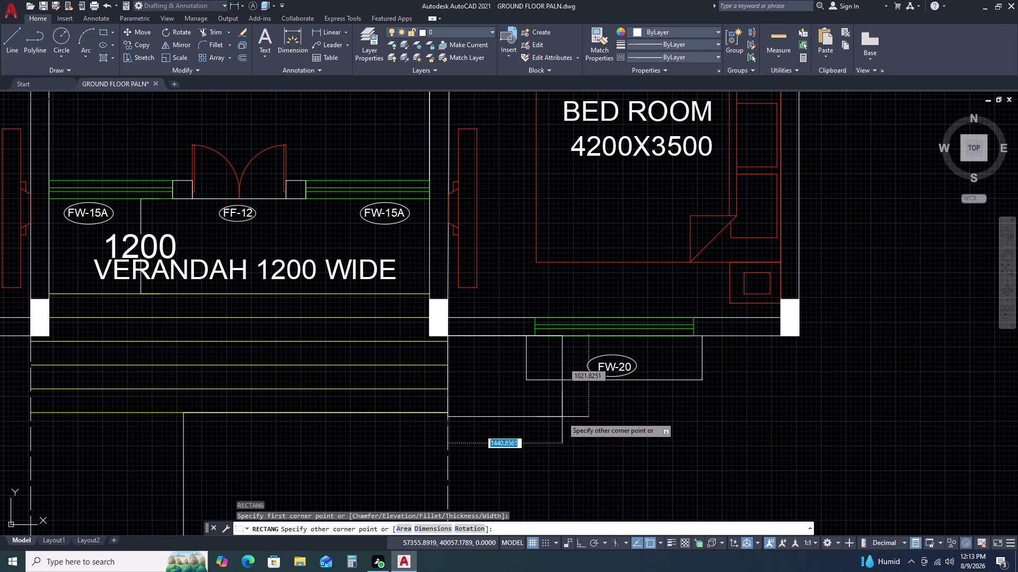
key(Escape)
middle_drag(522, 431, 469, 337)
middle_drag(459, 315, 456, 309)
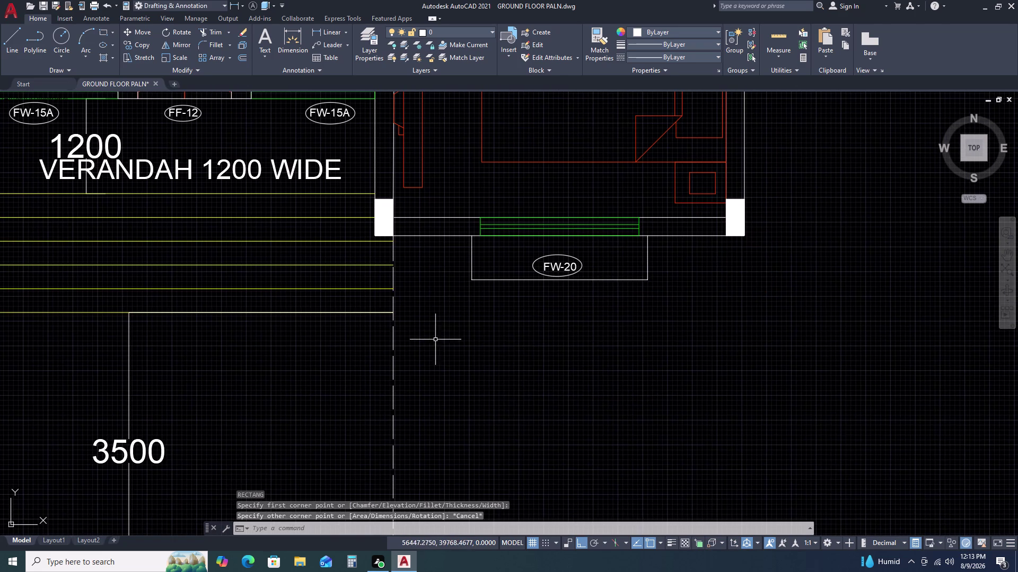
key(t)
key(Escape)
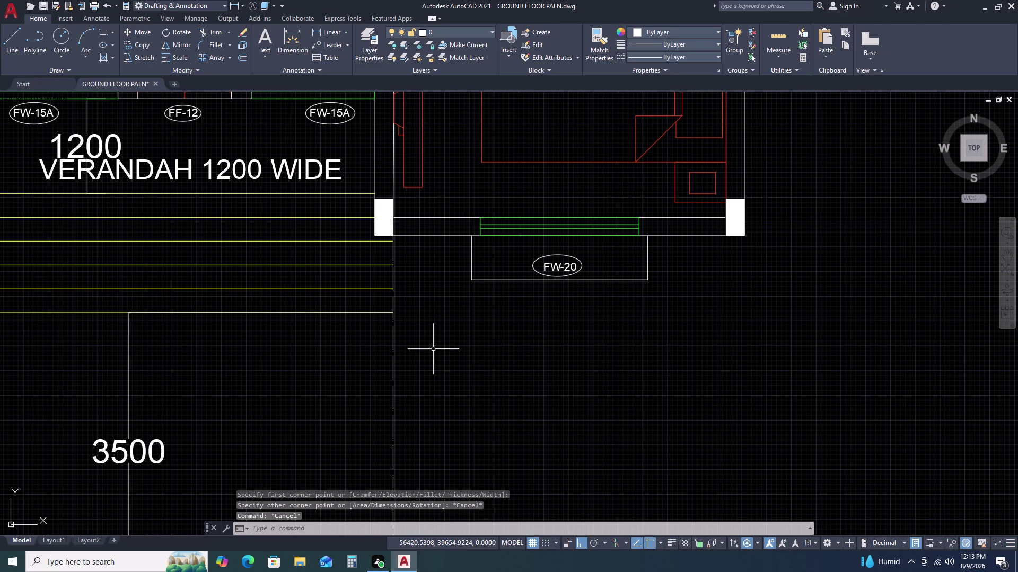
Draw a rectangle using the Dimensions option, length 1200 and width 70.
text(RE)
key(c)
key(space)
click(445, 352)
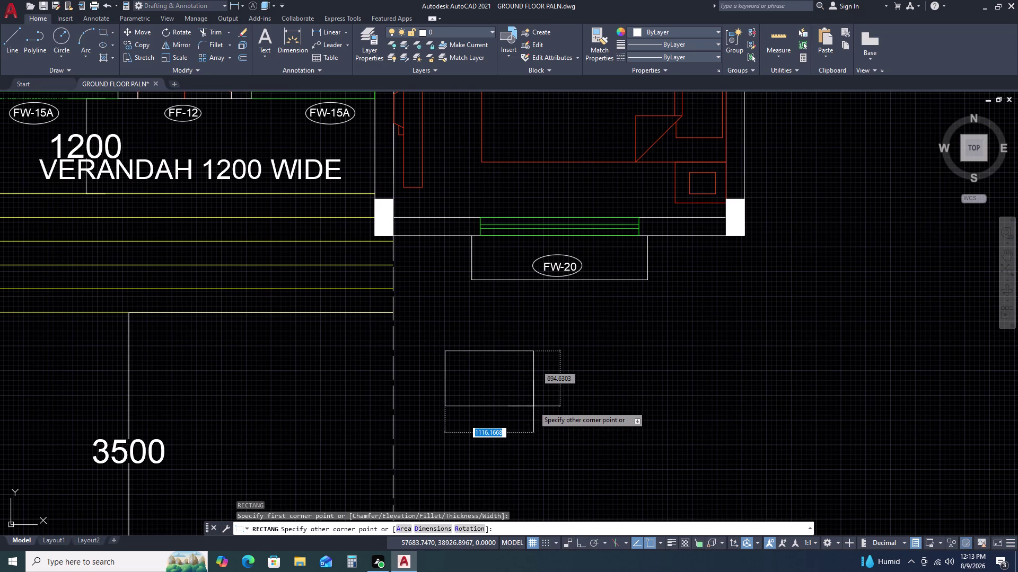
text(D)
key(space)
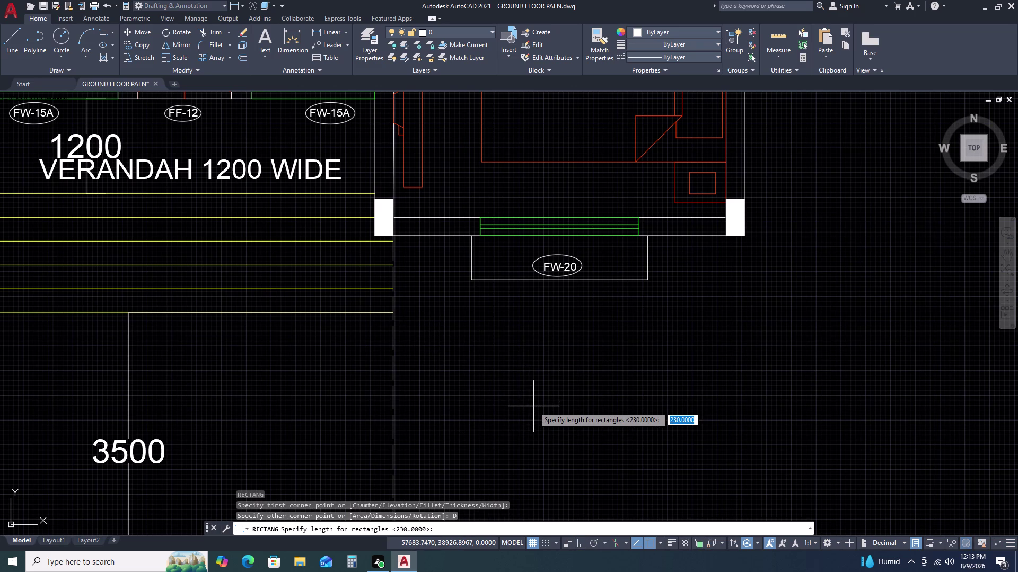
text(1)
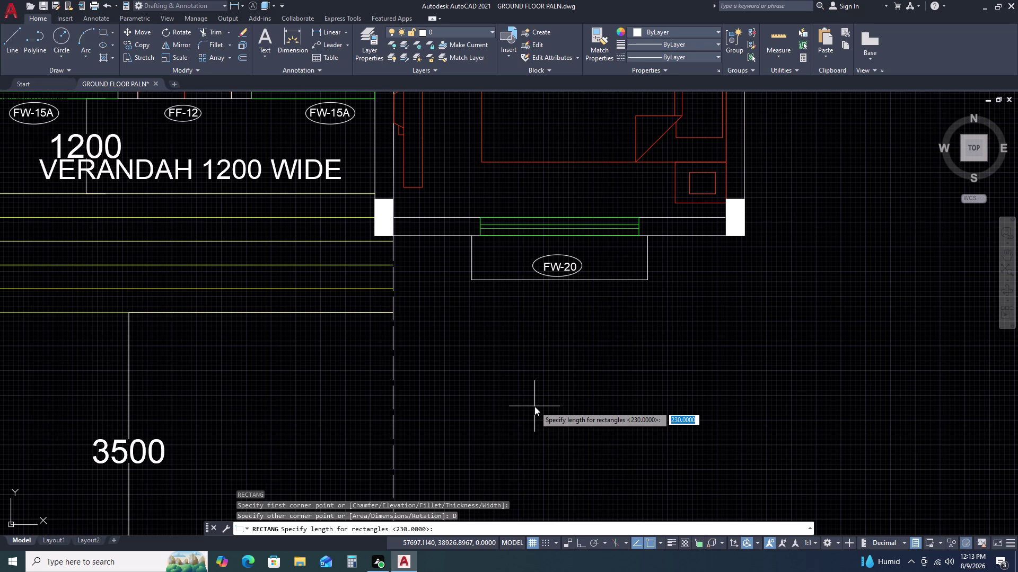
text(200)
key(space)
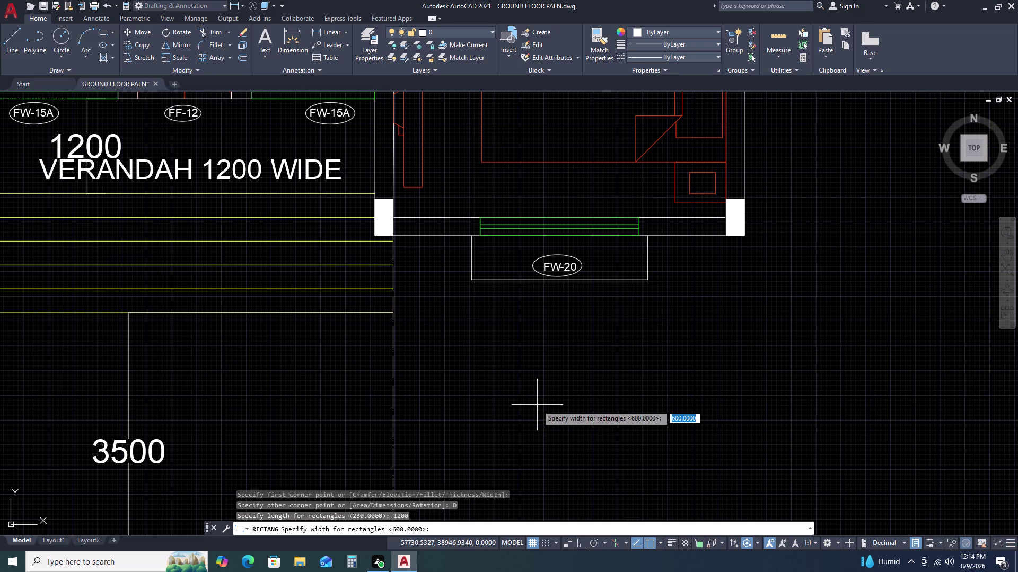
text(70)
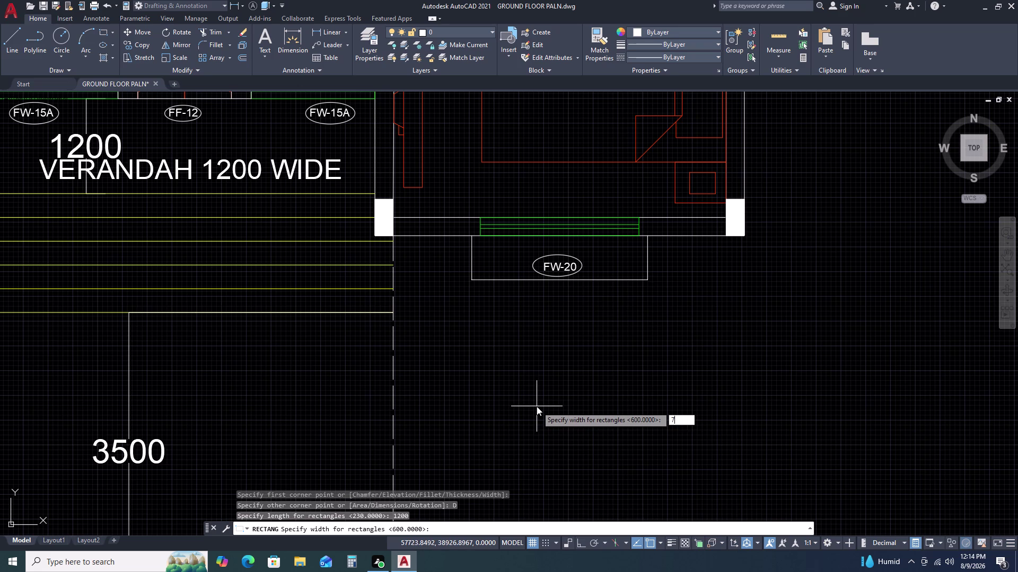
key(0)
key(space)
click(512, 384)
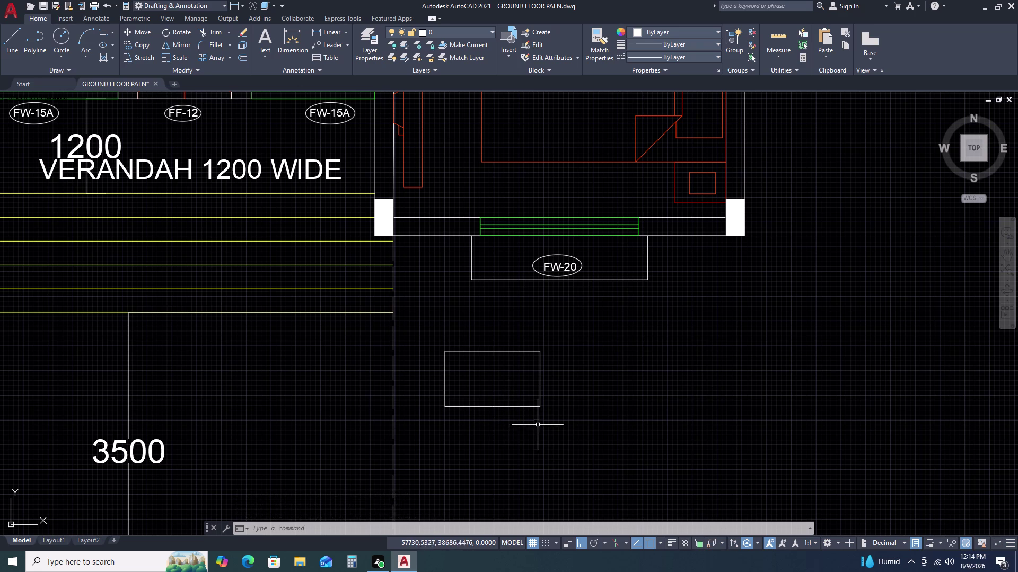
Try reshaping the new rectangle from its corner and right side, then cancel.
click(543, 375)
double_click(509, 374)
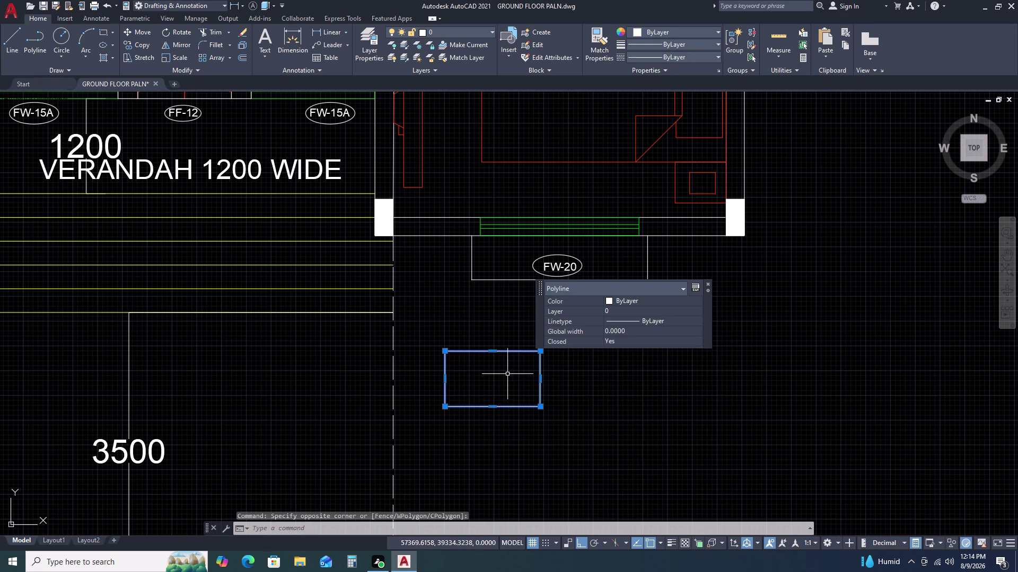
click(538, 379)
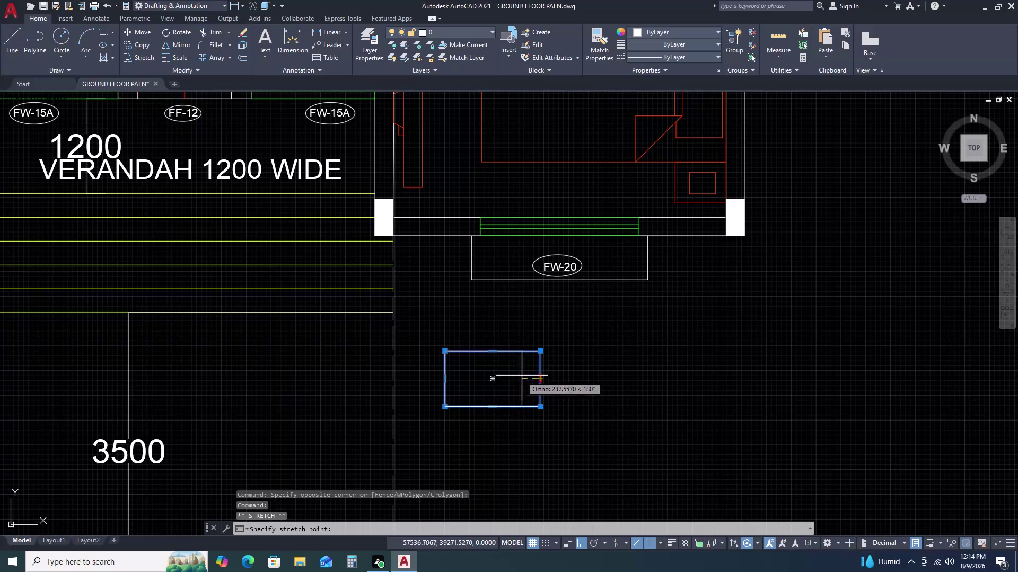
double_click(523, 375)
text(M)
key(space)
double_click(476, 405)
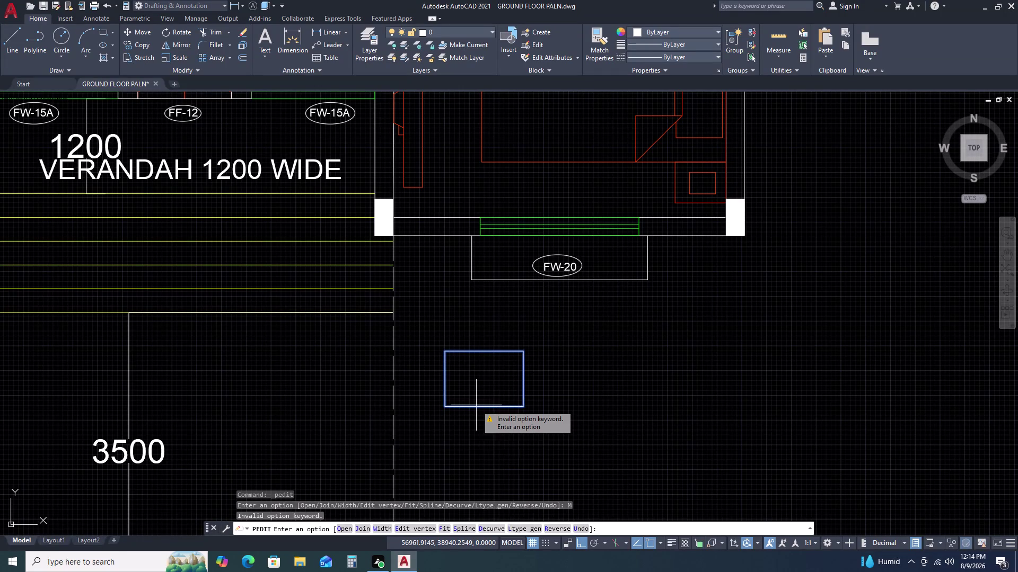
key(Escape)
key(Escape)
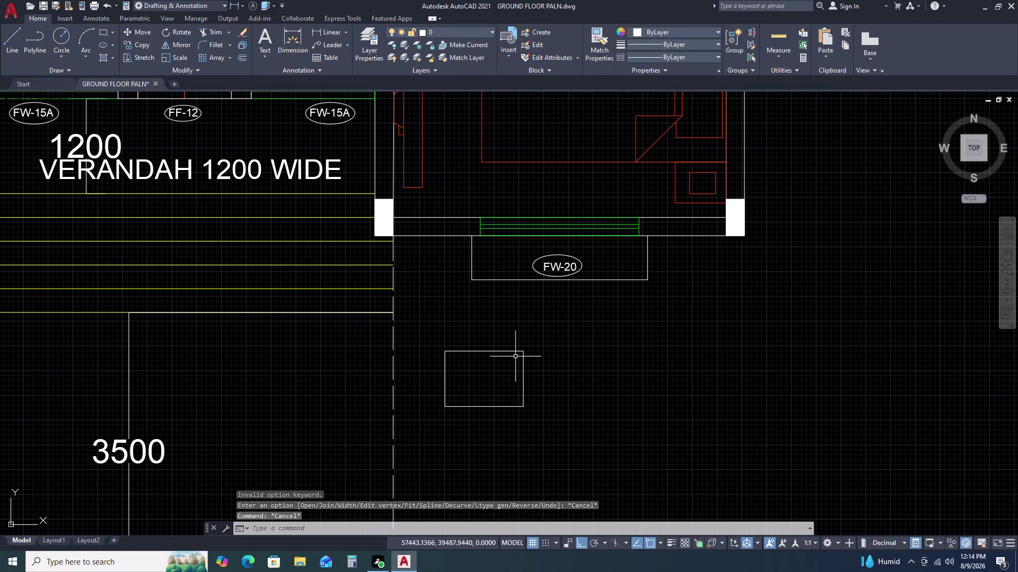
Move the rectangle up under the wall with ortho turned off.
click(476, 359)
click(439, 340)
key(m)
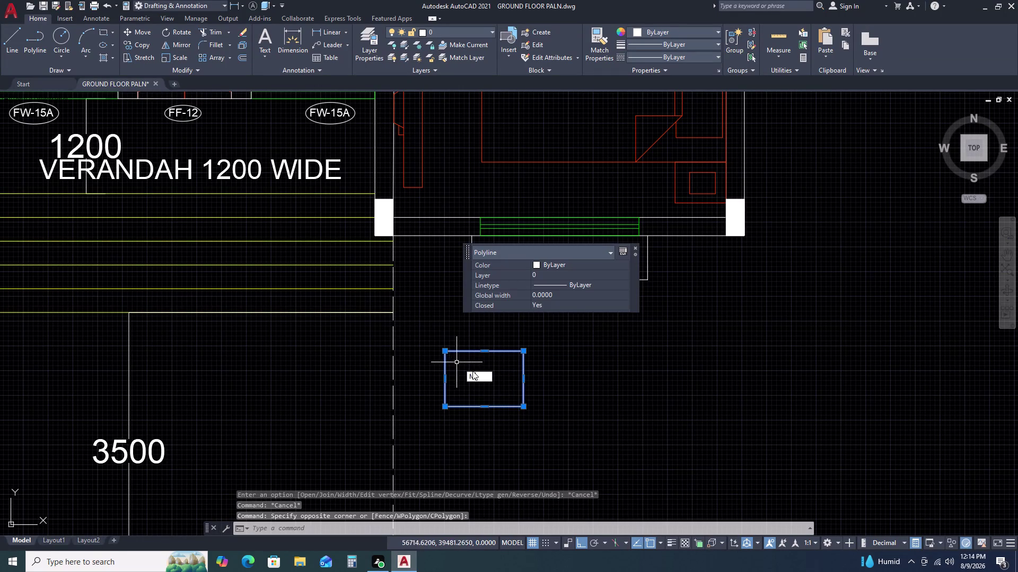
key(space)
click(522, 407)
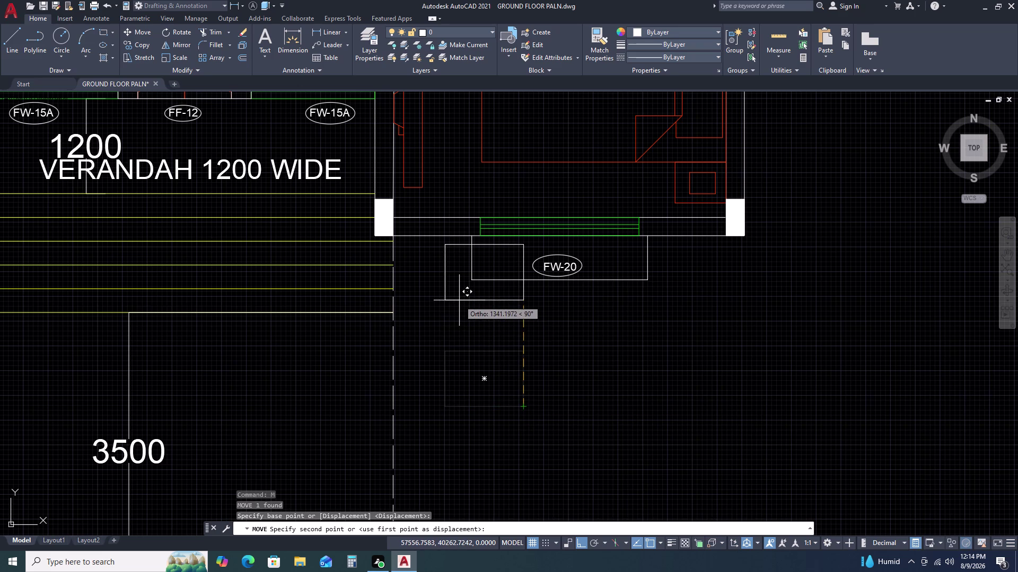
key(F8)
scroll(up, 3)
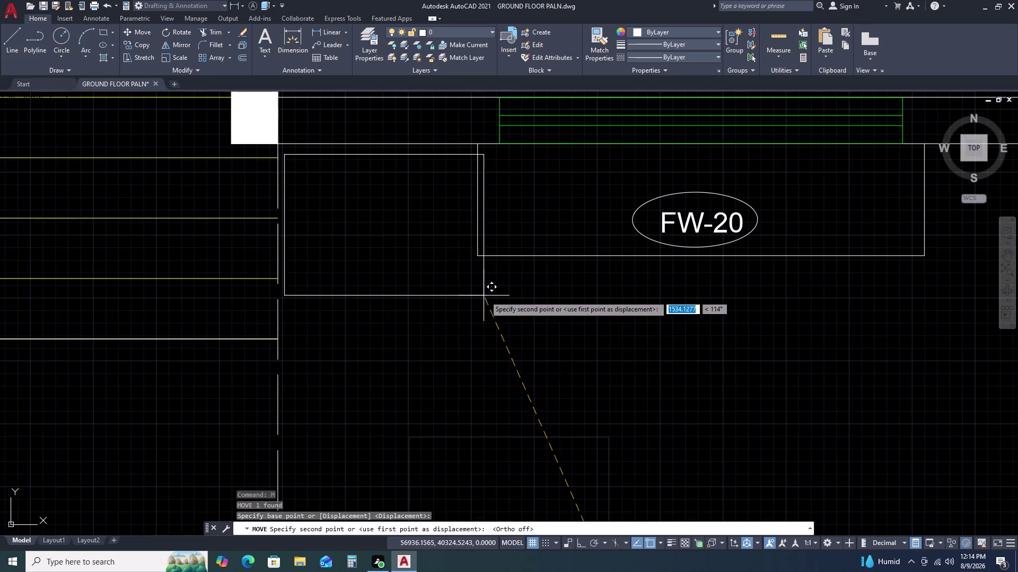
double_click(515, 305)
Move the rectangle again, snapping its top-left corner onto the wall line.
click(365, 157)
drag(365, 156, 359, 165)
click(325, 194)
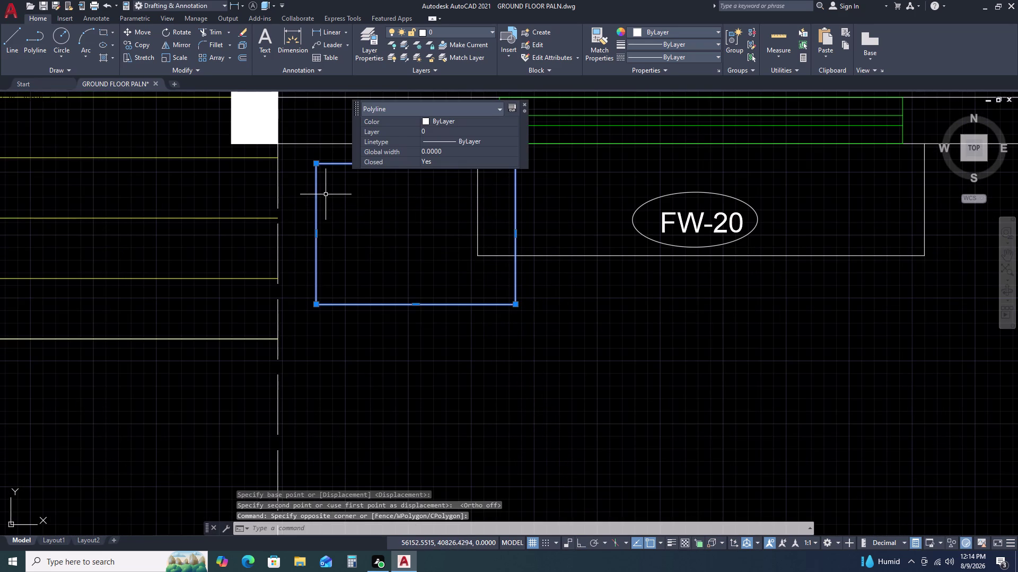
key(m)
key(space)
click(316, 166)
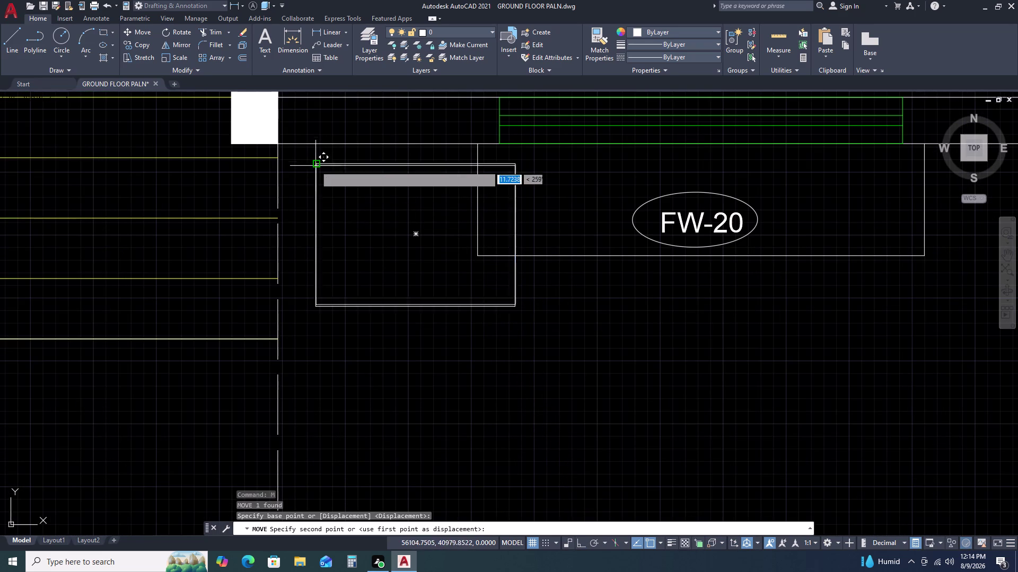
click(274, 146)
scroll(down, 3)
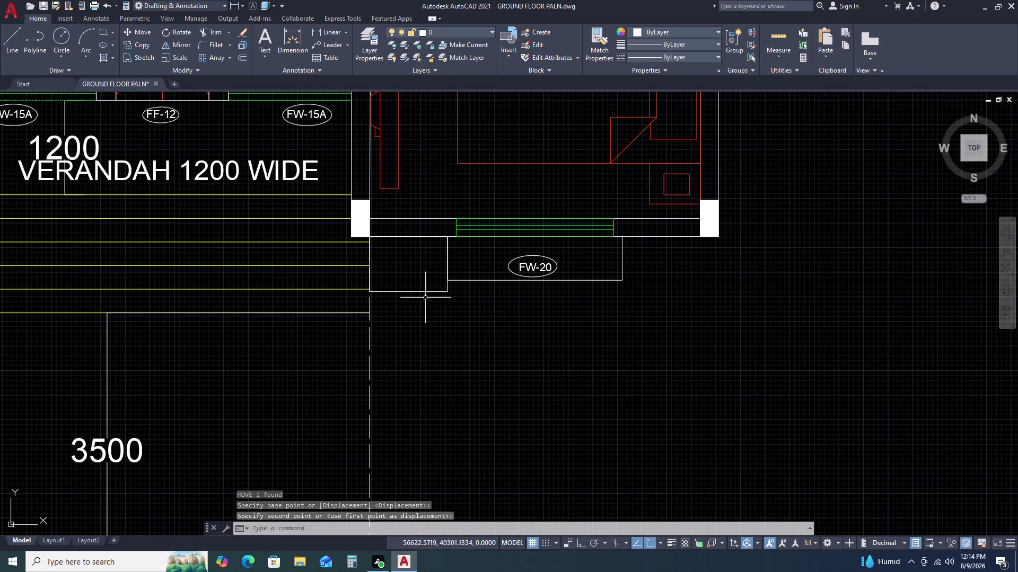
scroll(up, 3)
middle_drag(416, 275, 411, 334)
Stretch the rectangle's bottom edge straight to a new height.
double_click(438, 362)
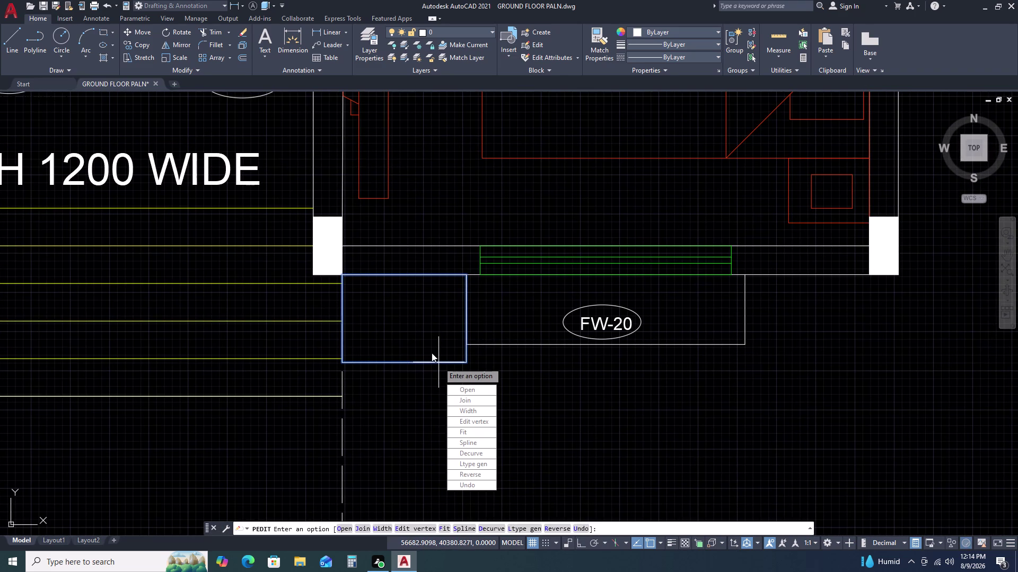
key(Escape)
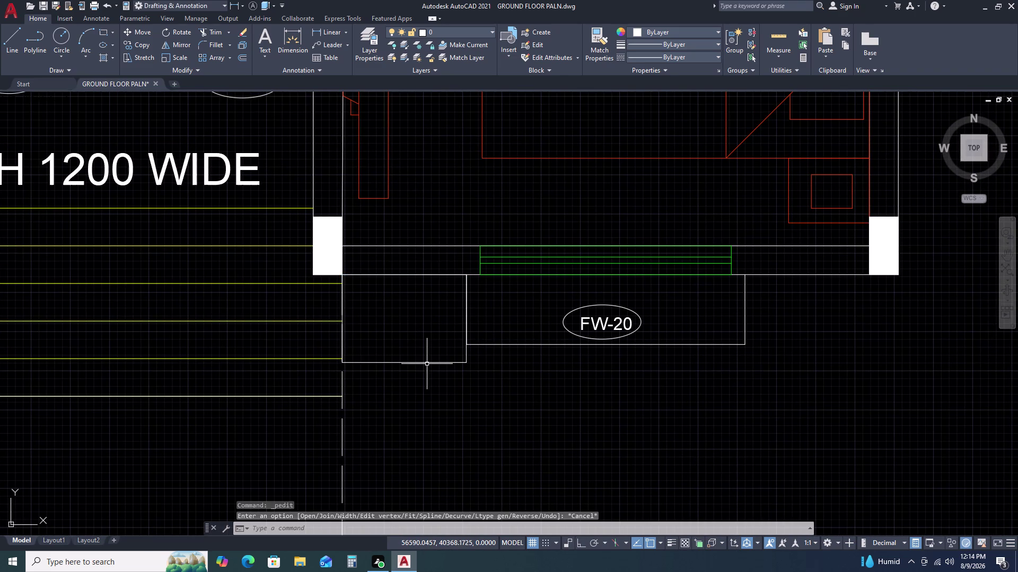
double_click(427, 364)
click(406, 363)
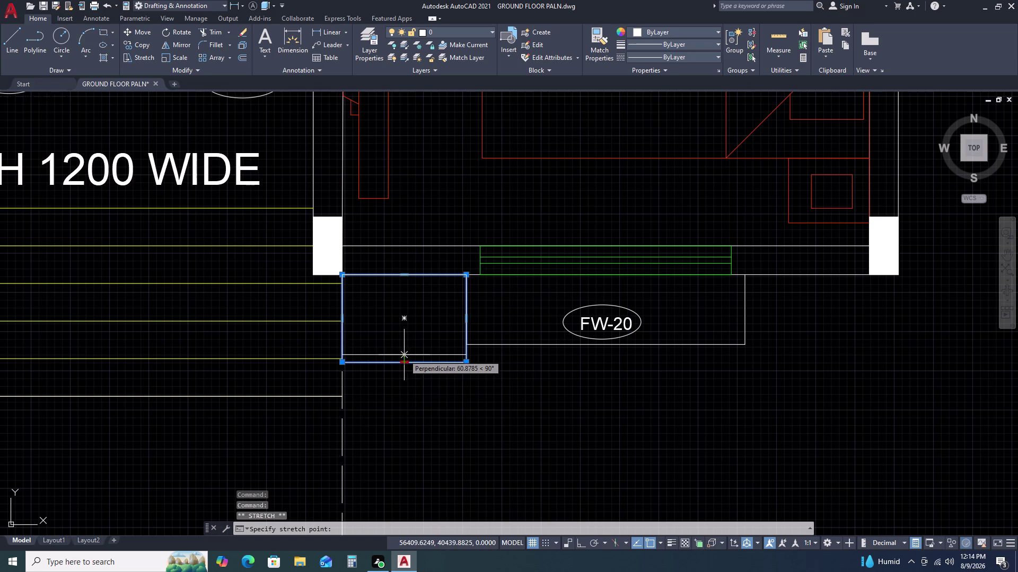
scroll(up, 3)
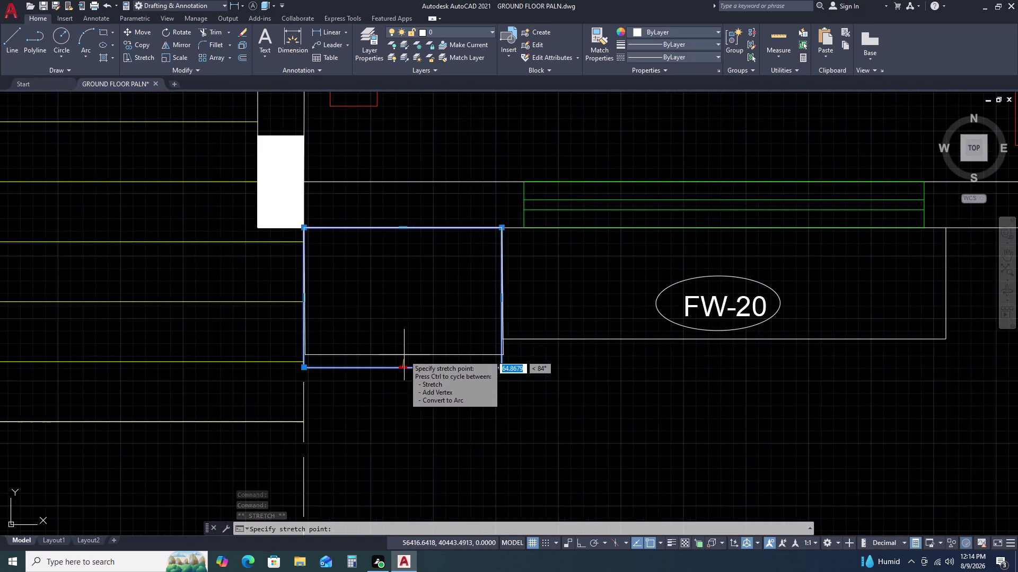
scroll(up, 3)
key(F8)
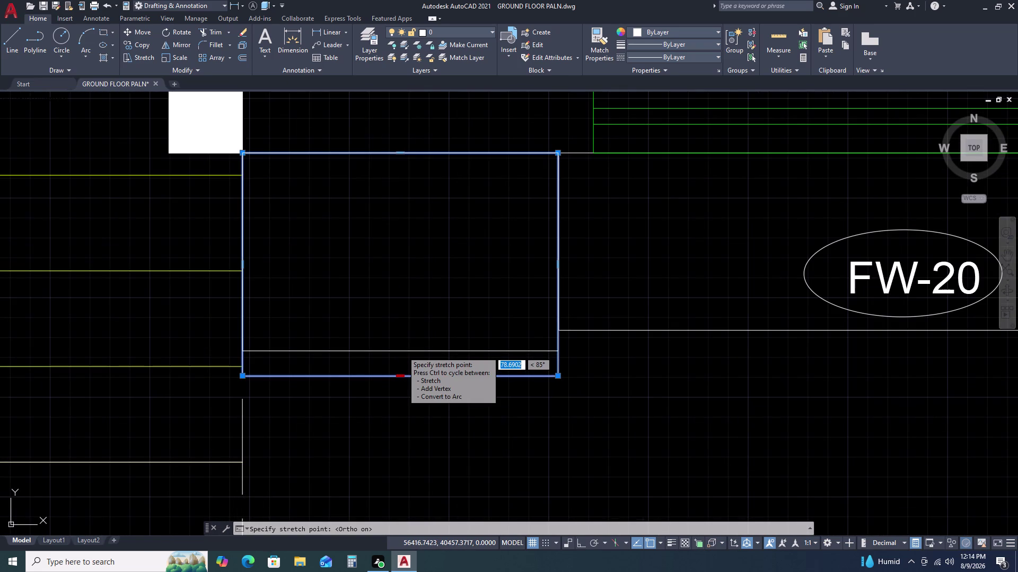
click(402, 345)
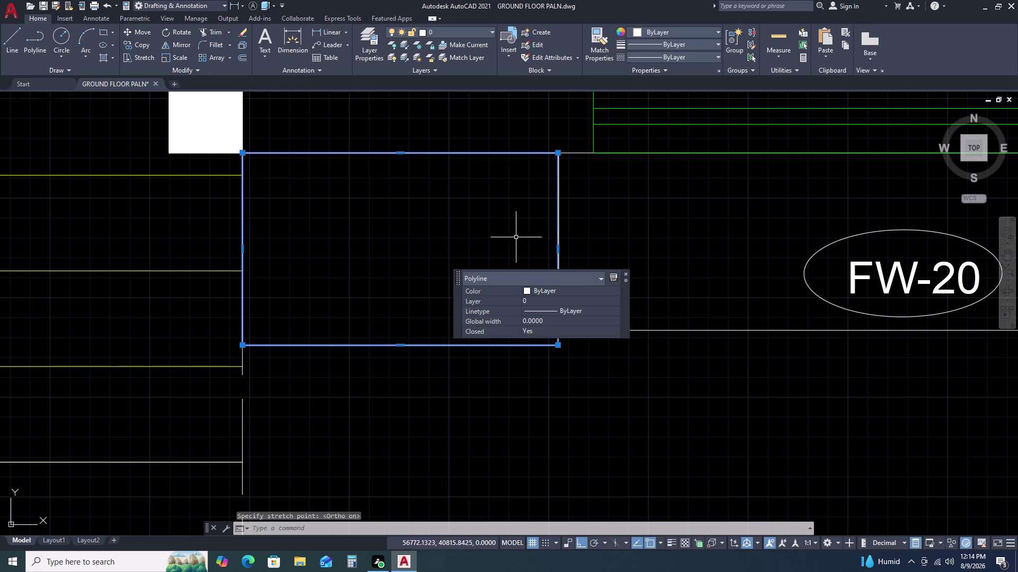
Stretch the rectangle's right edge to meet the FW-20 outline, then deselect.
middle_drag(510, 251, 249, 311)
middle_click(227, 314)
scroll(down, 3)
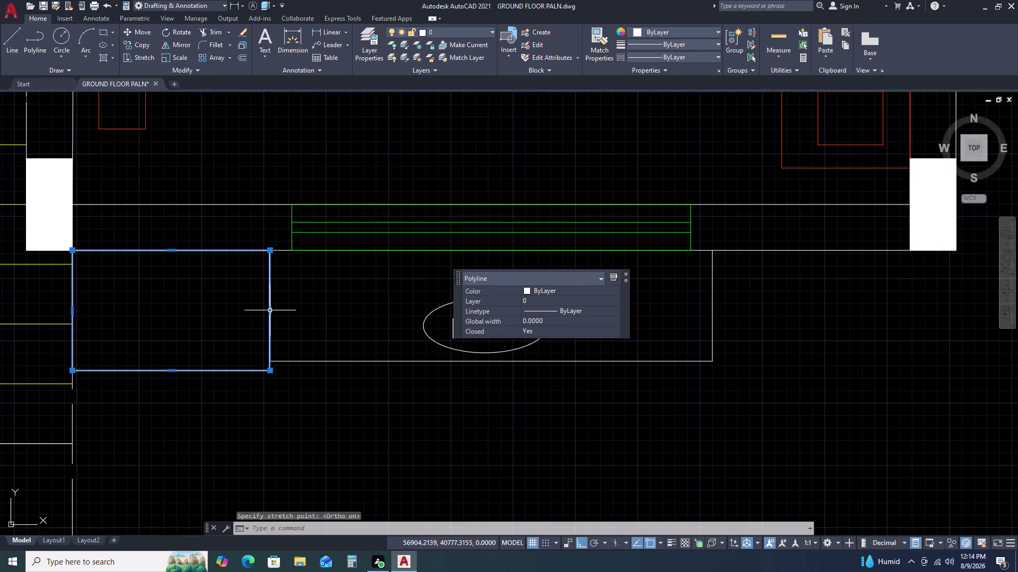
click(268, 311)
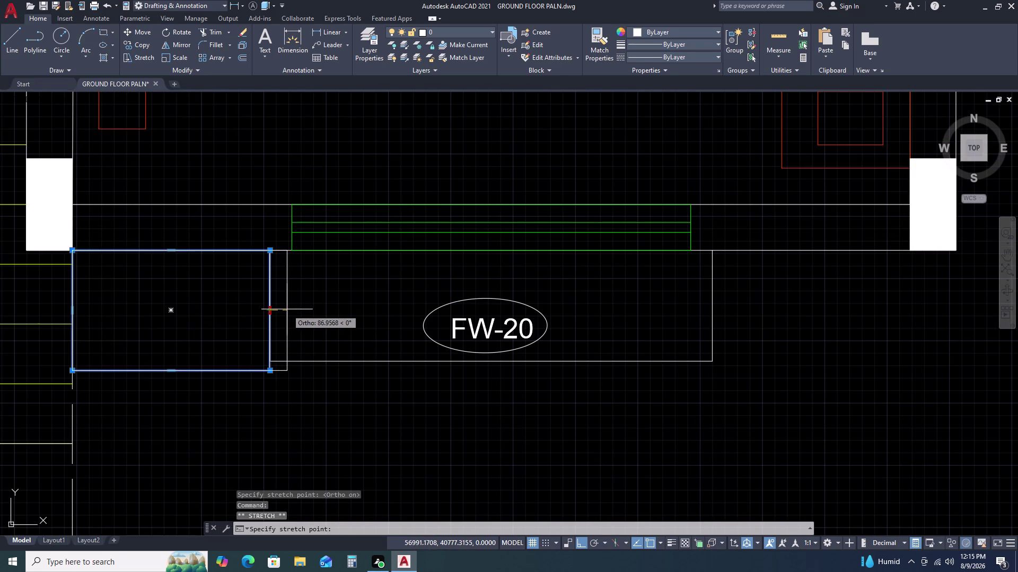
click(286, 309)
key(F8)
scroll(down, 3)
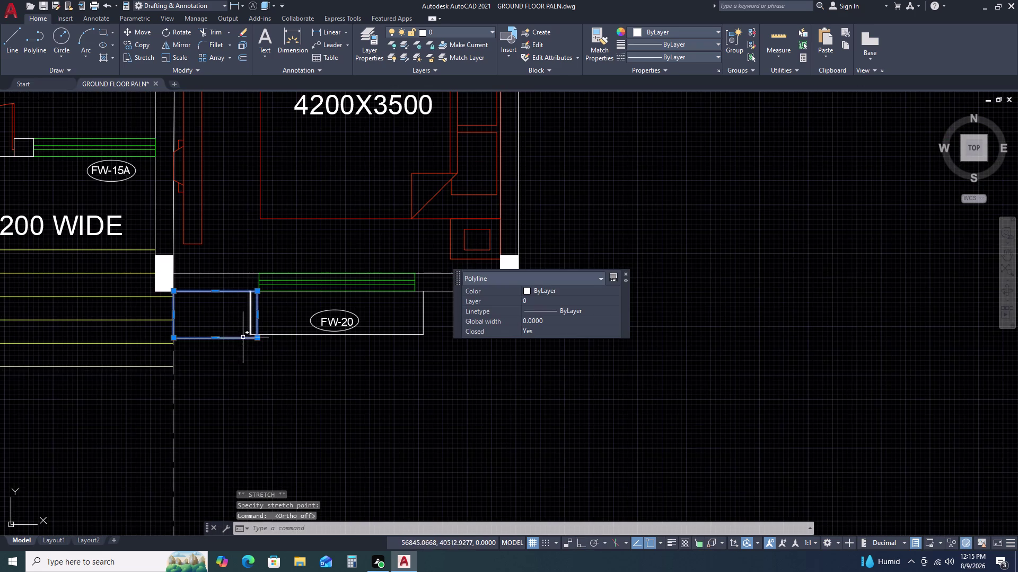
middle_drag(220, 346, 351, 307)
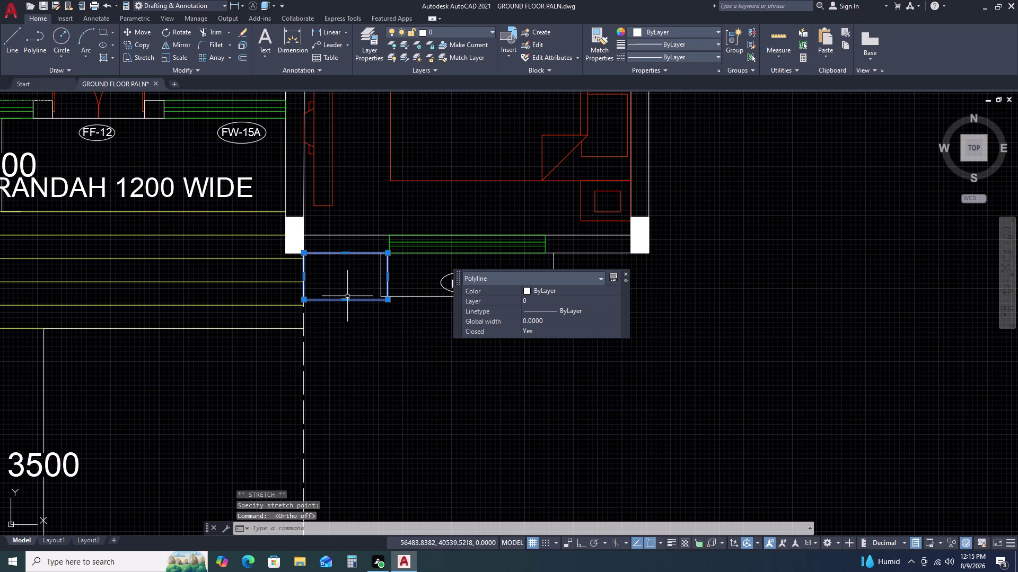
key(Escape)
click(346, 296)
click(337, 313)
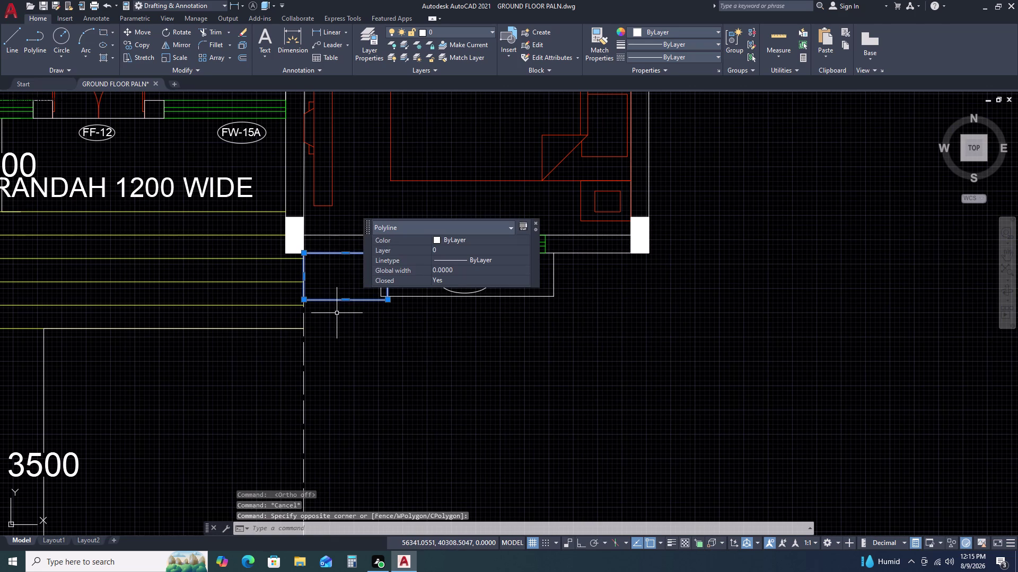
Offset the rectangle 115 inward to create an inner copy.
text(O 115)
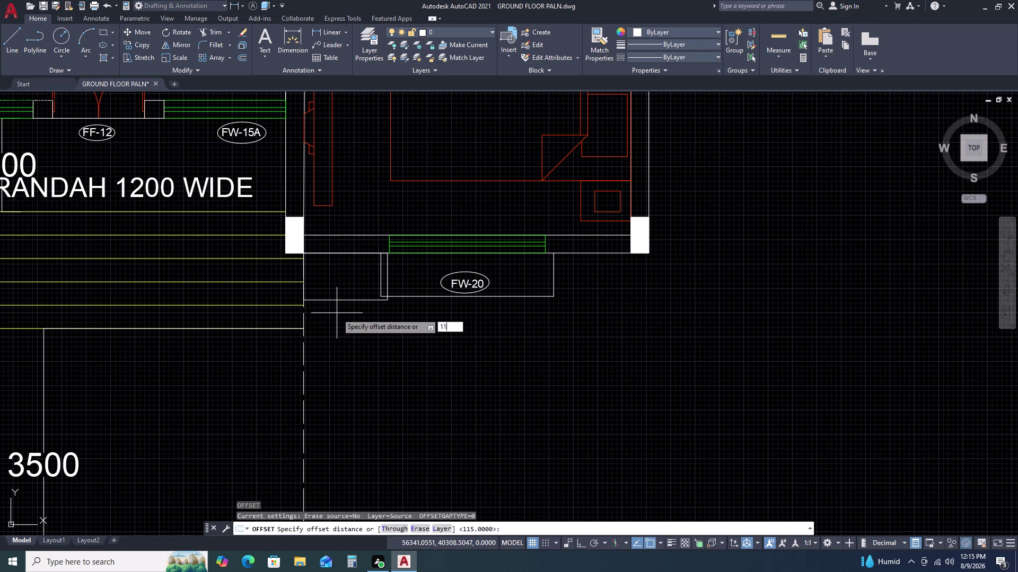
key(space)
double_click(340, 267)
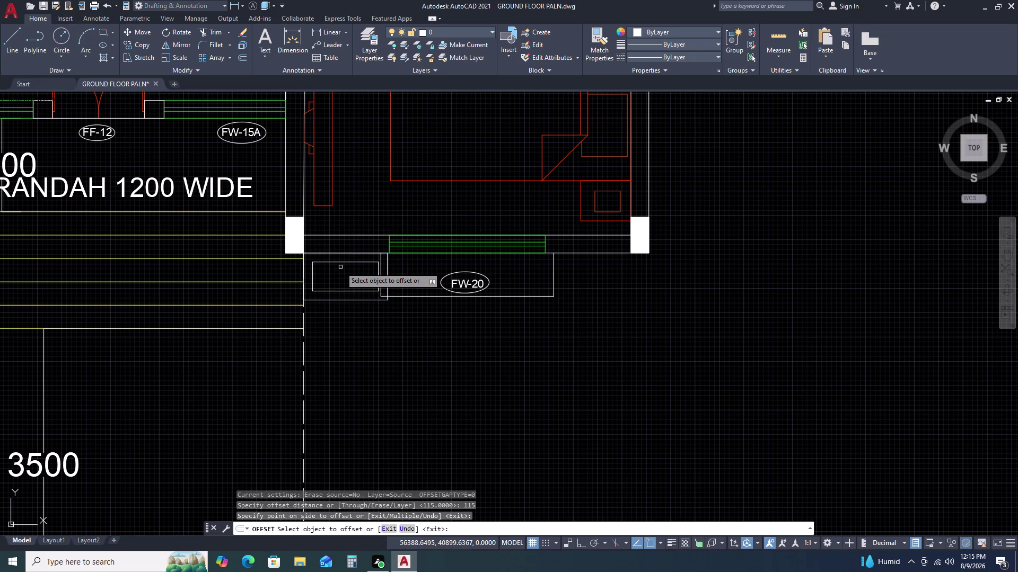
key(Escape)
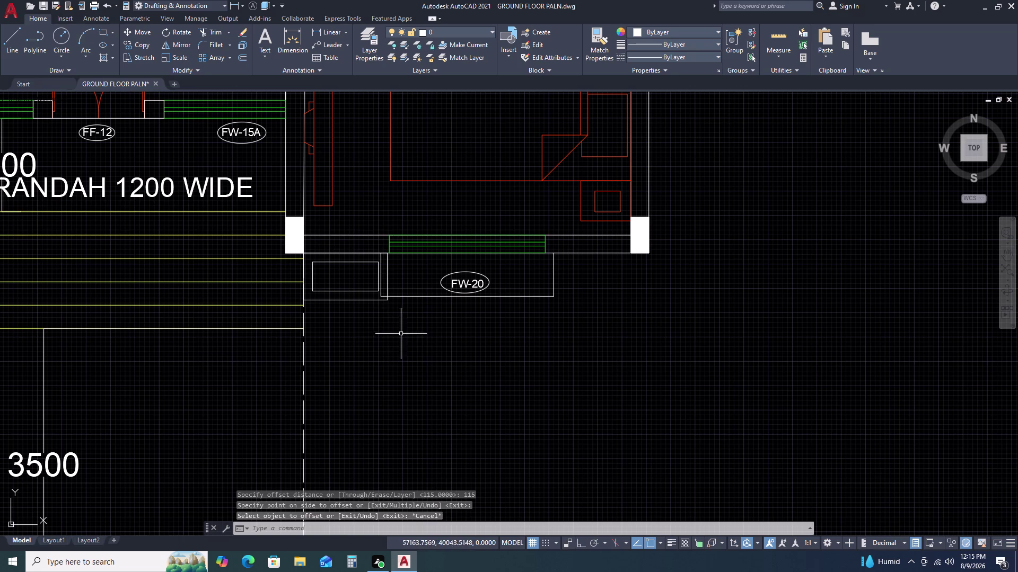
scroll(up, 3)
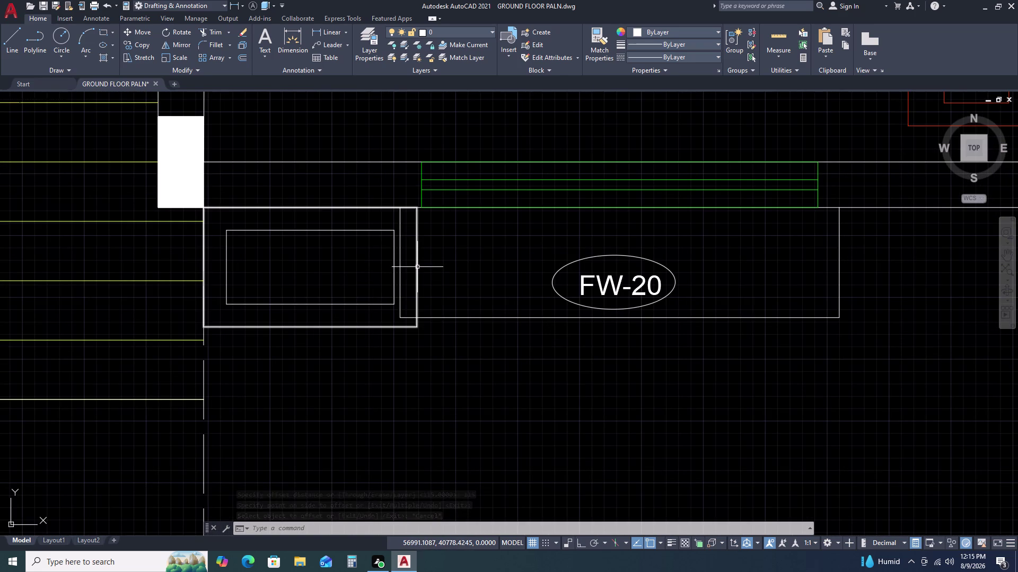
key(Escape)
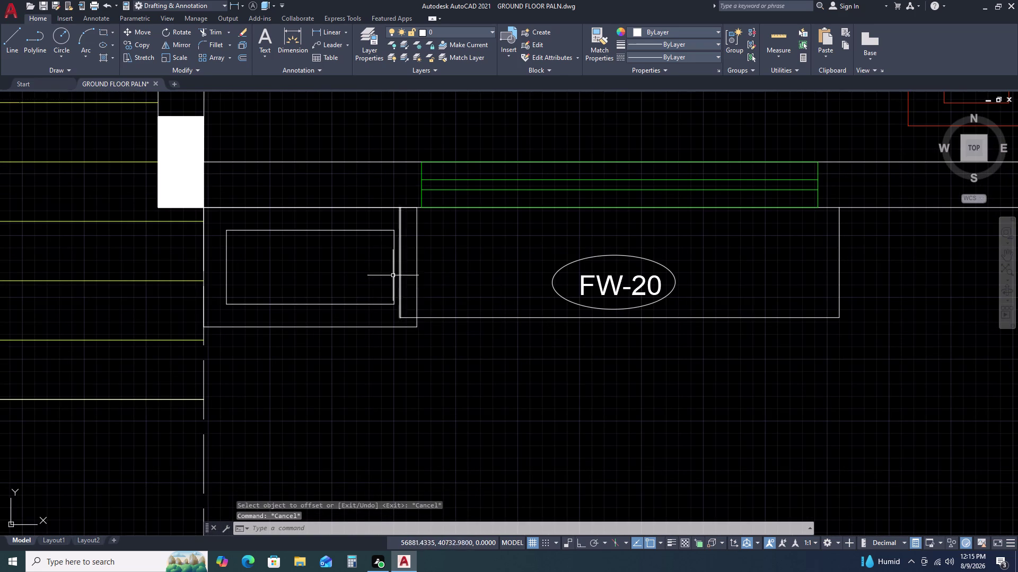
Stretch the inner rectangle's right edge by 10.
double_click(395, 262)
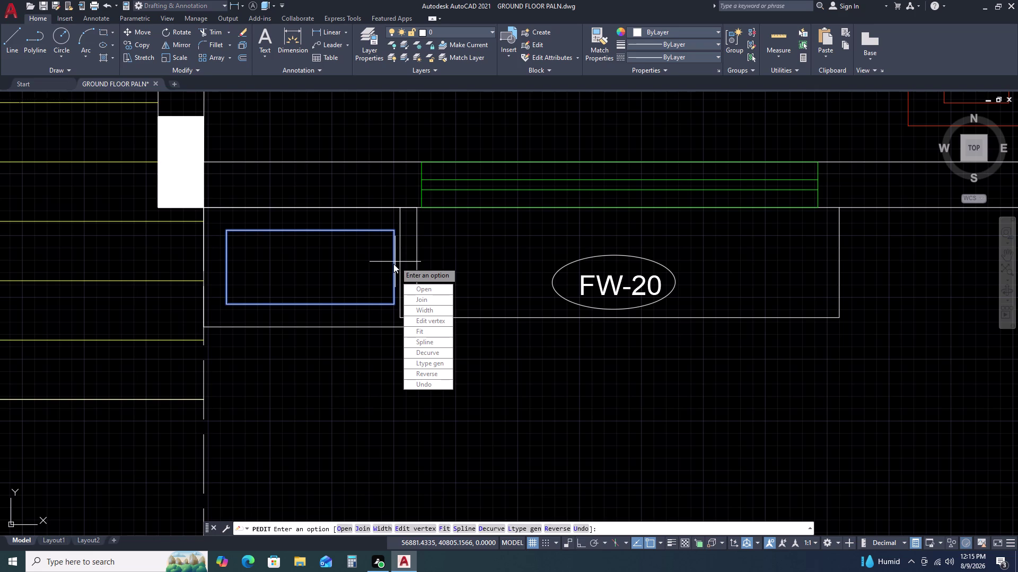
key(Escape)
click(393, 269)
click(393, 268)
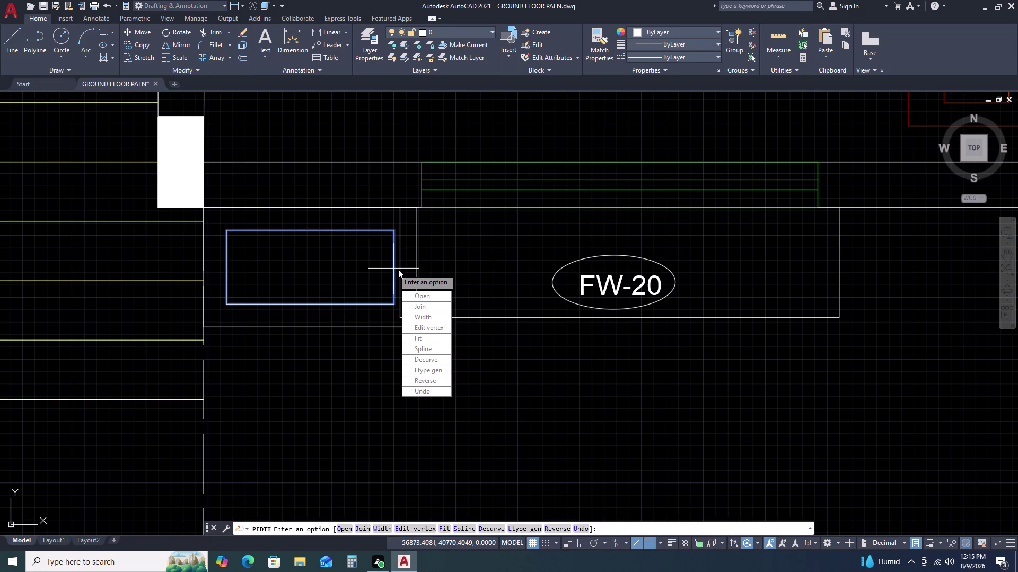
key(Escape)
click(394, 272)
click(393, 269)
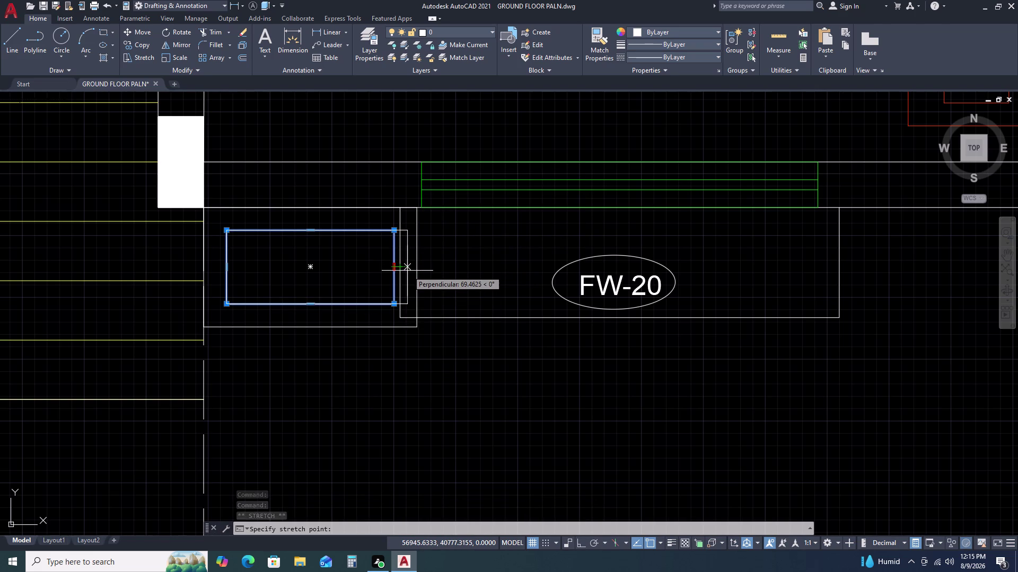
key(1)
text(0)
key(space)
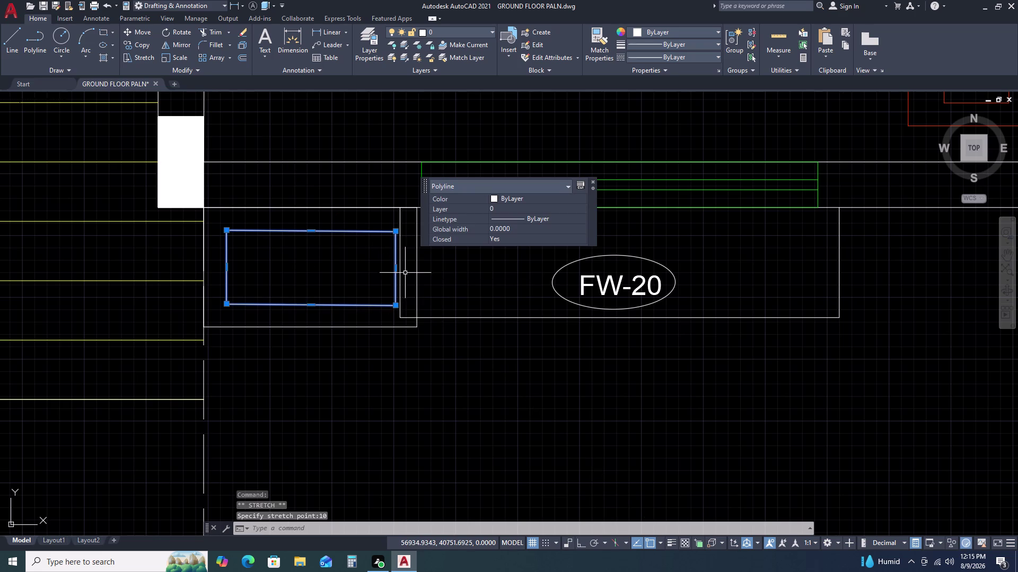
key(Escape)
Look around the plan, then undo the inner rectangle stretch.
scroll(down, 3)
middle_drag(315, 319, 448, 307)
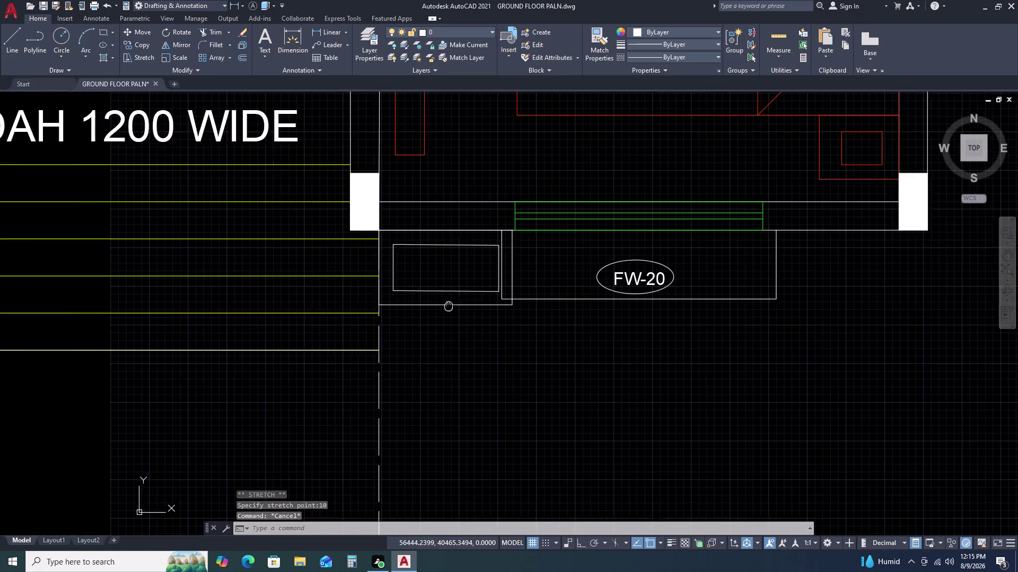
scroll(down, 3)
scroll(up, 3)
middle_drag(475, 355, 425, 346)
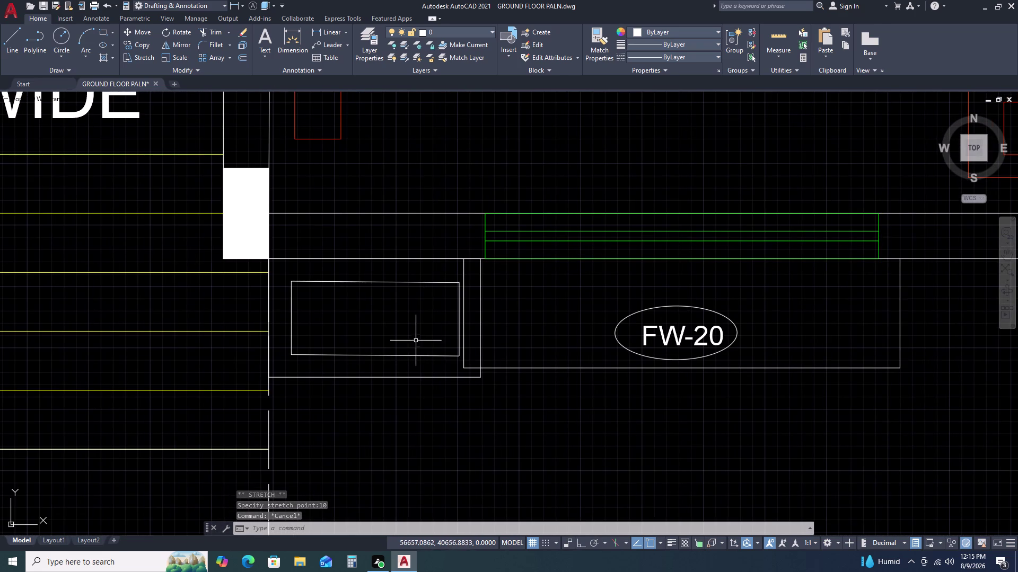
click(478, 326)
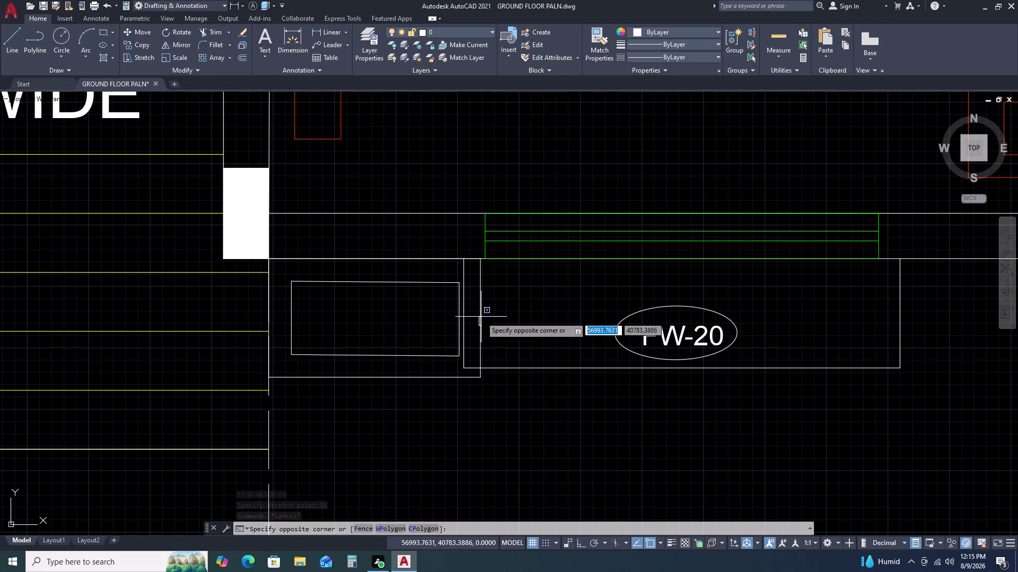
double_click(480, 312)
key(Escape)
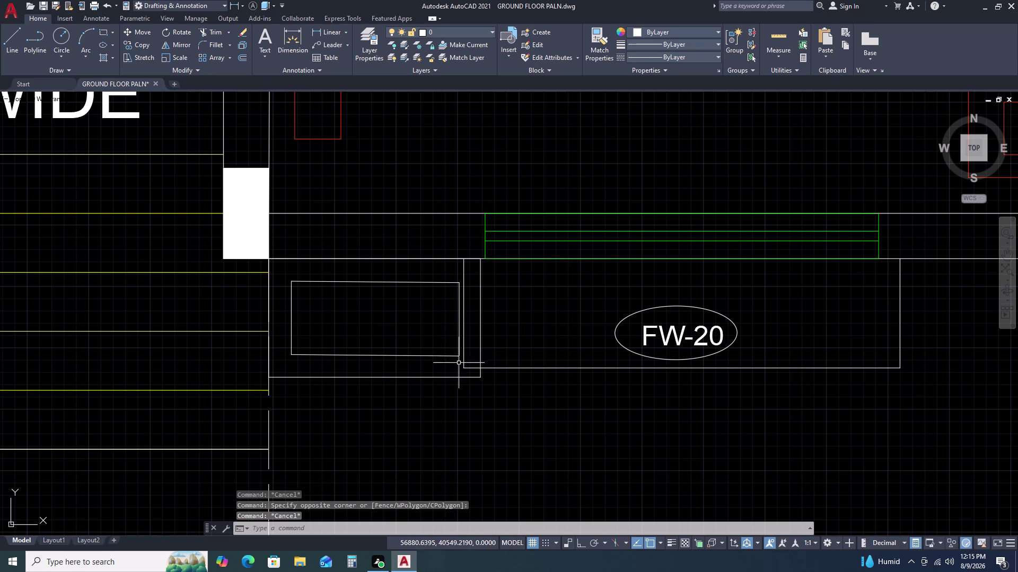
key(ctrl+z)
key(ctrl+z)
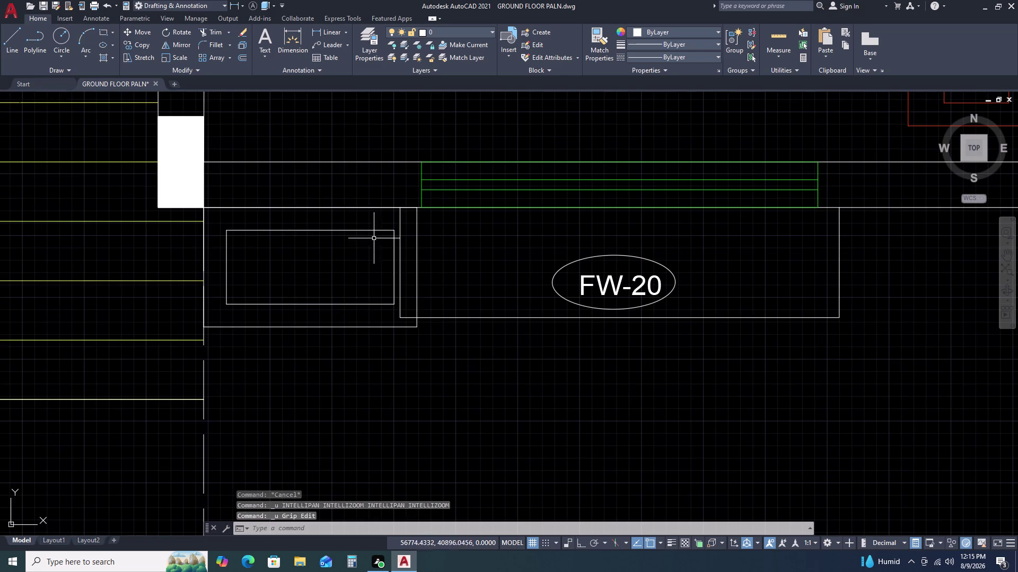
Drag the outer rectangle's right-edge grip past the vertical line, then deselect.
double_click(417, 271)
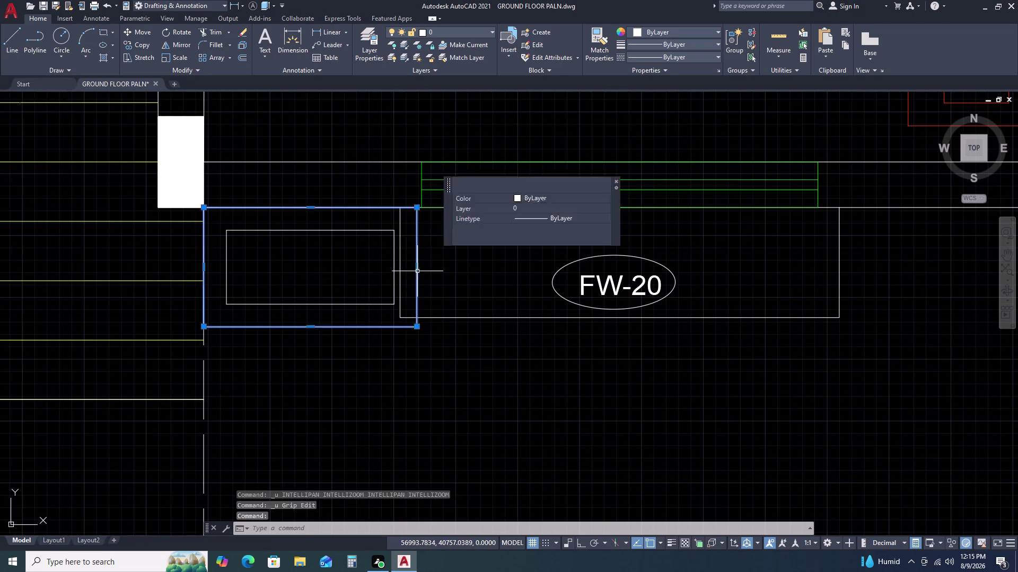
key(Escape)
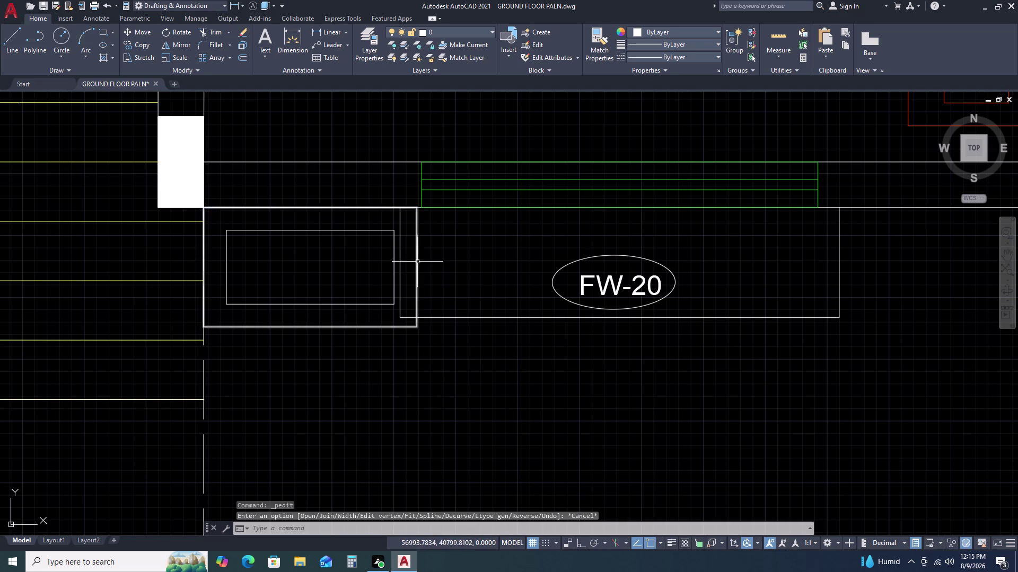
double_click(417, 260)
key(Escape)
click(417, 261)
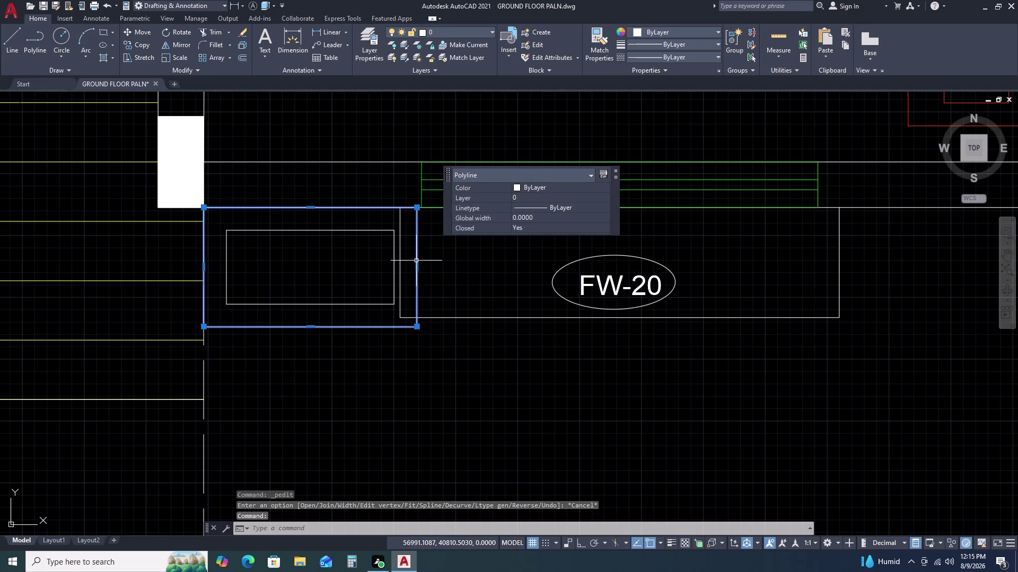
click(414, 266)
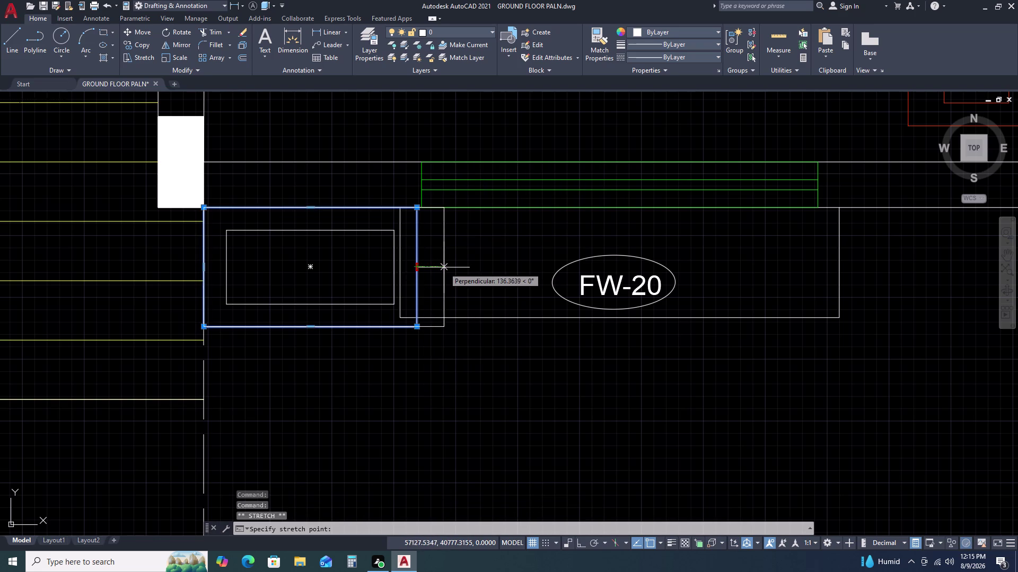
double_click(444, 267)
key(Escape)
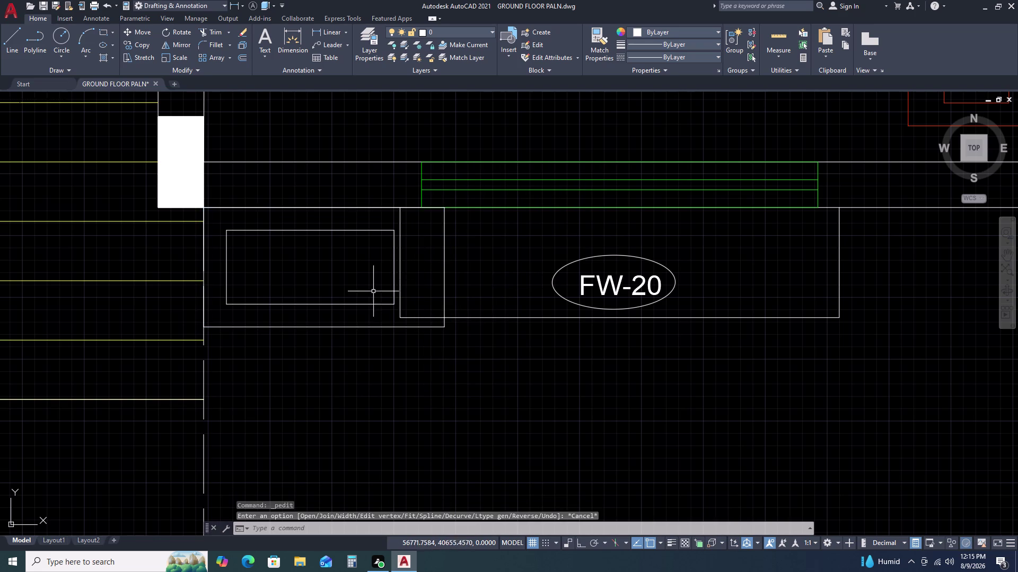